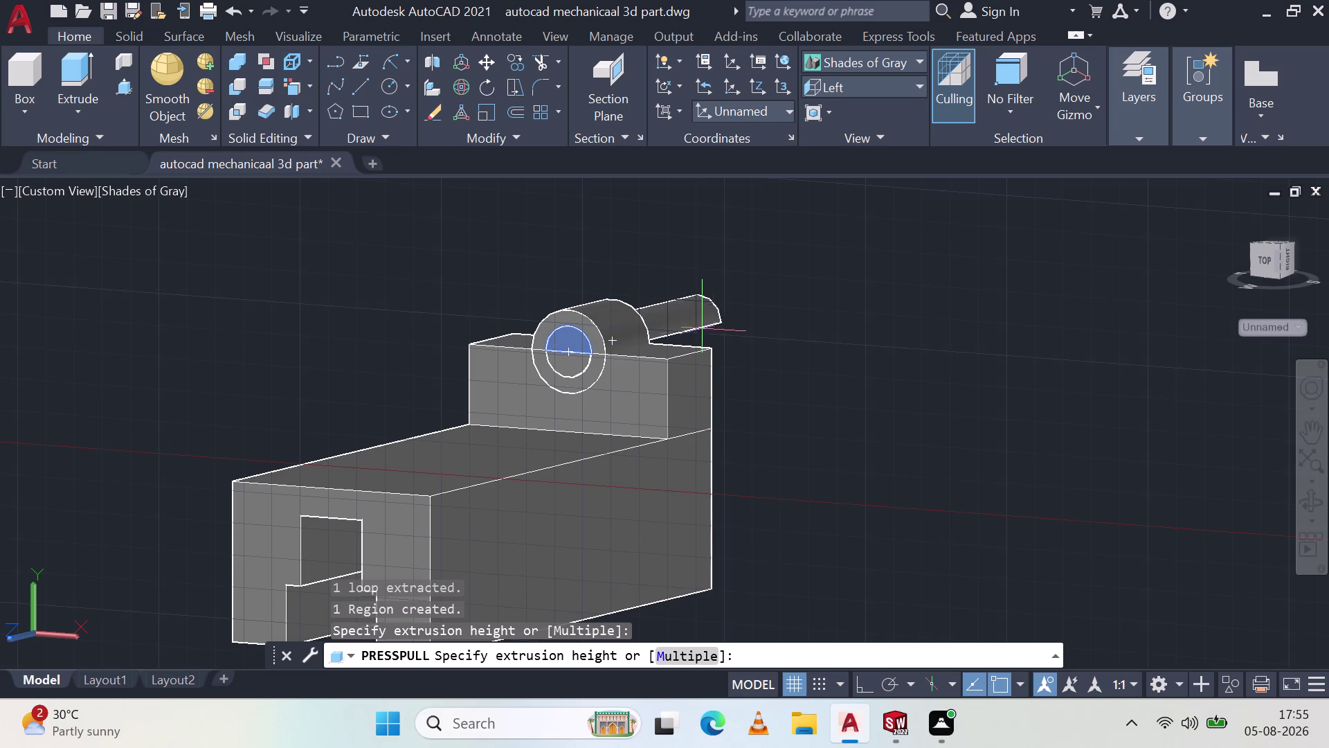
Finish the pending circle extrusion and exit press-pull.
drag(816, 304, 969, 272)
click(572, 361)
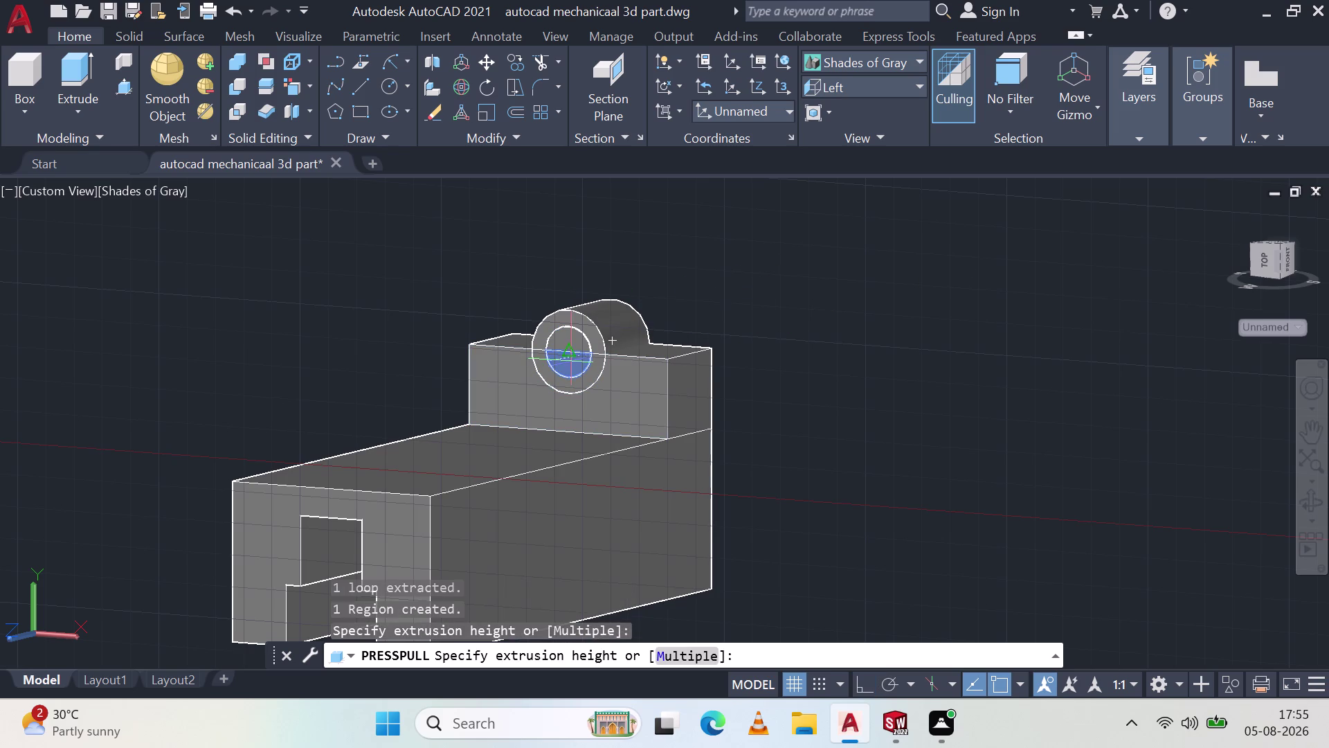
click(1051, 285)
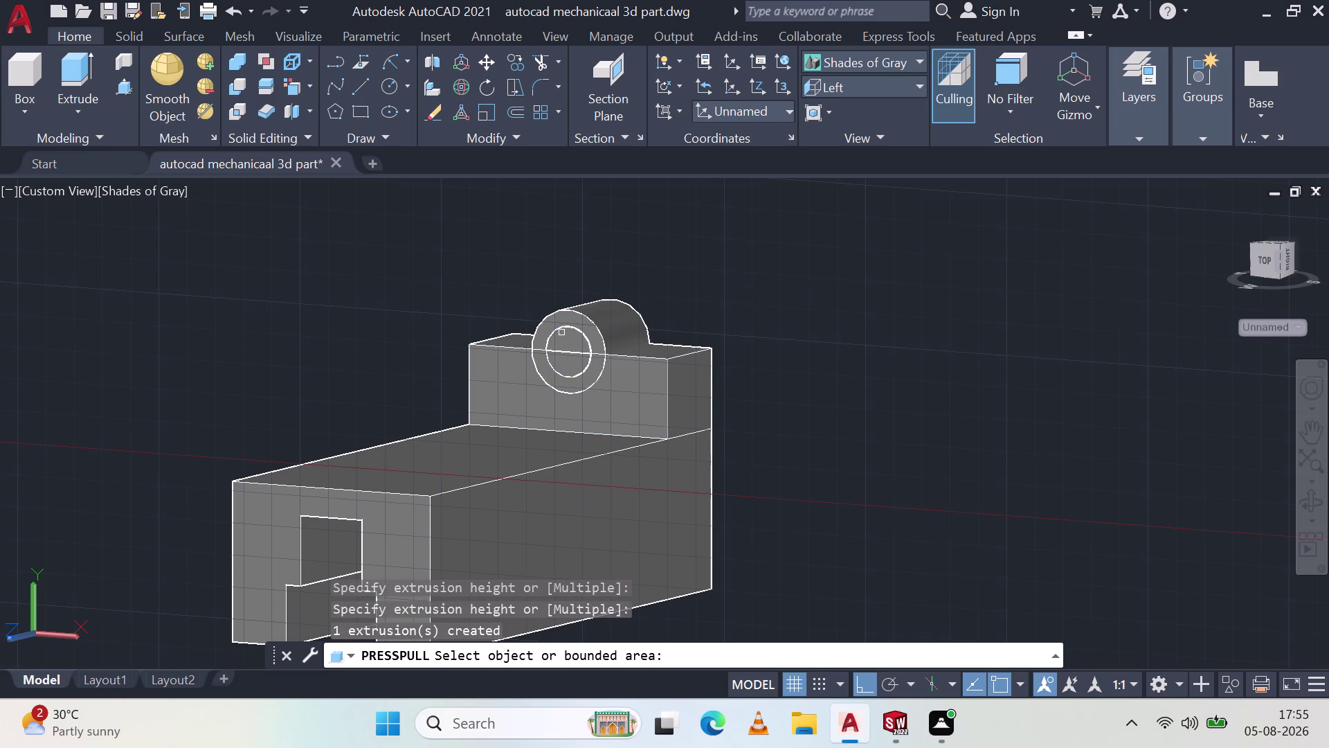
key(Escape)
key(Escape)
Press-pull the boss's inner circle outward into a long rod.
click(114, 91)
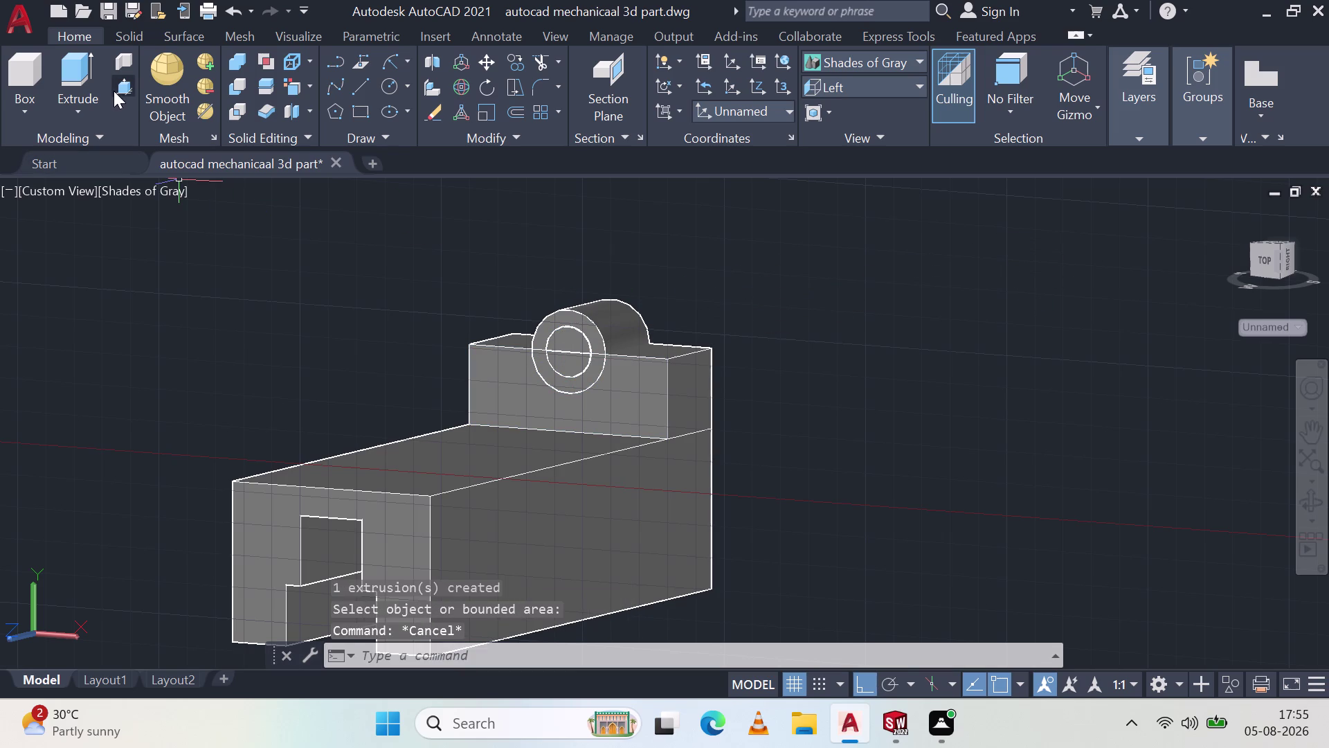
middle_drag(863, 338, 856, 347)
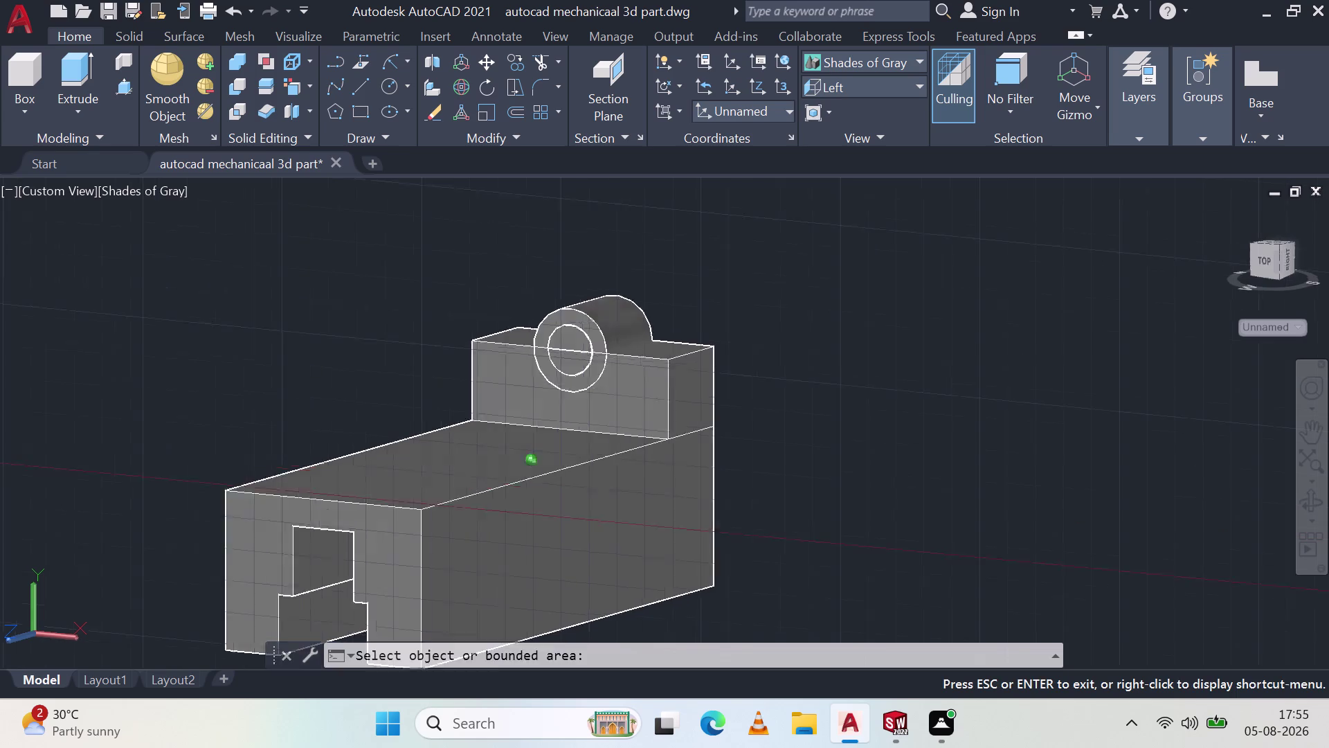
middle_drag(855, 347, 629, 322)
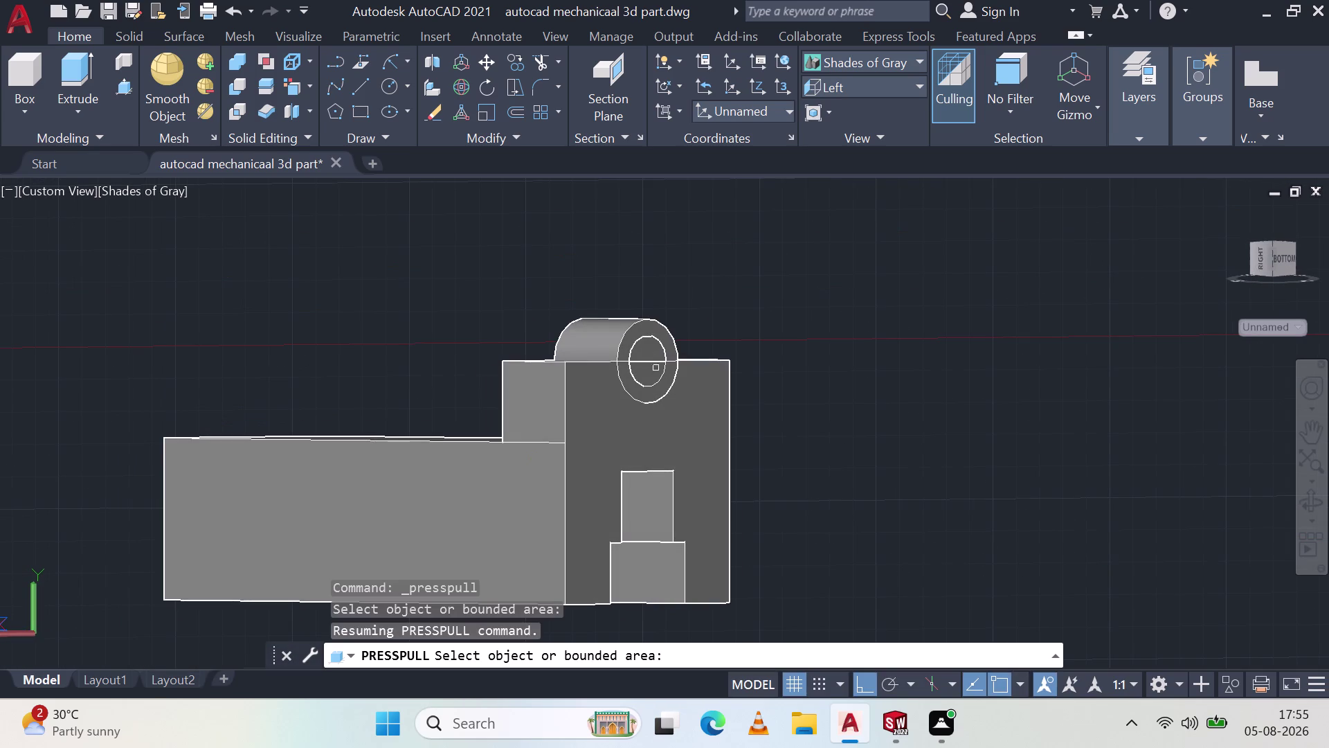
click(651, 355)
click(649, 378)
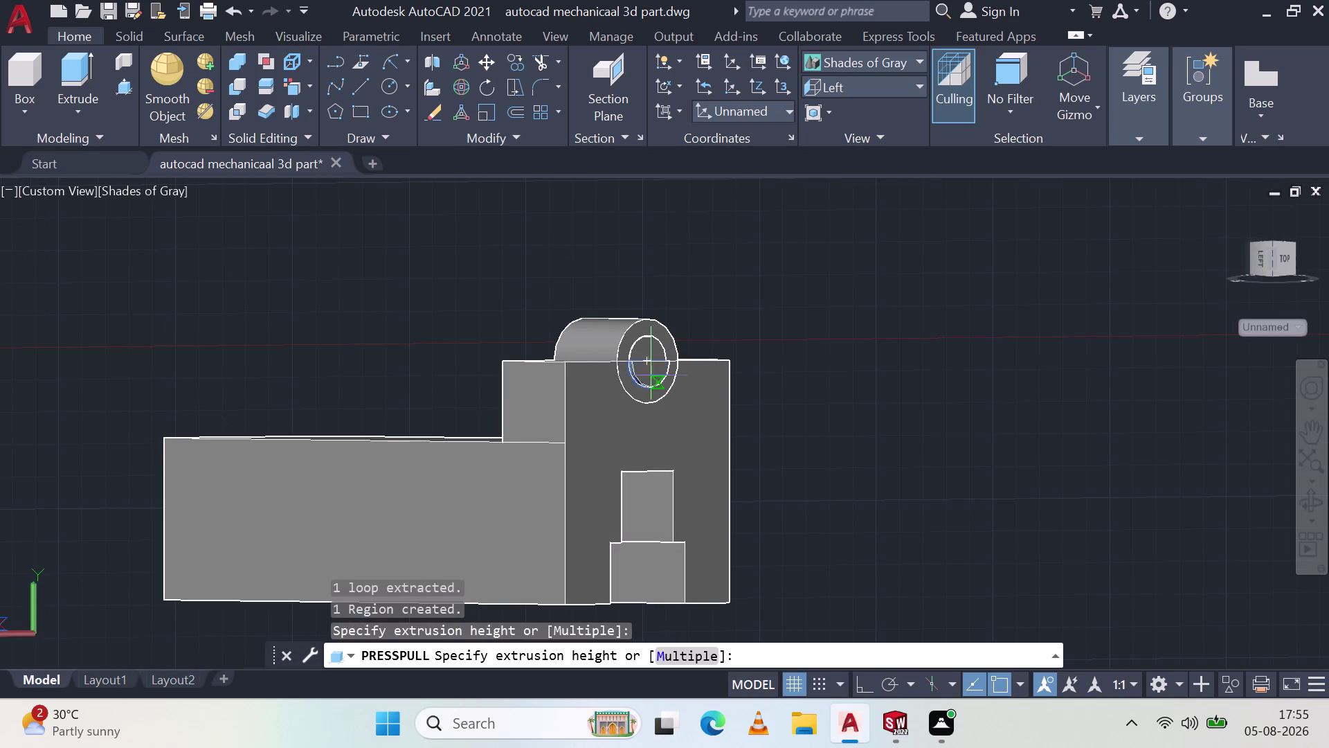
drag(953, 328, 1129, 291)
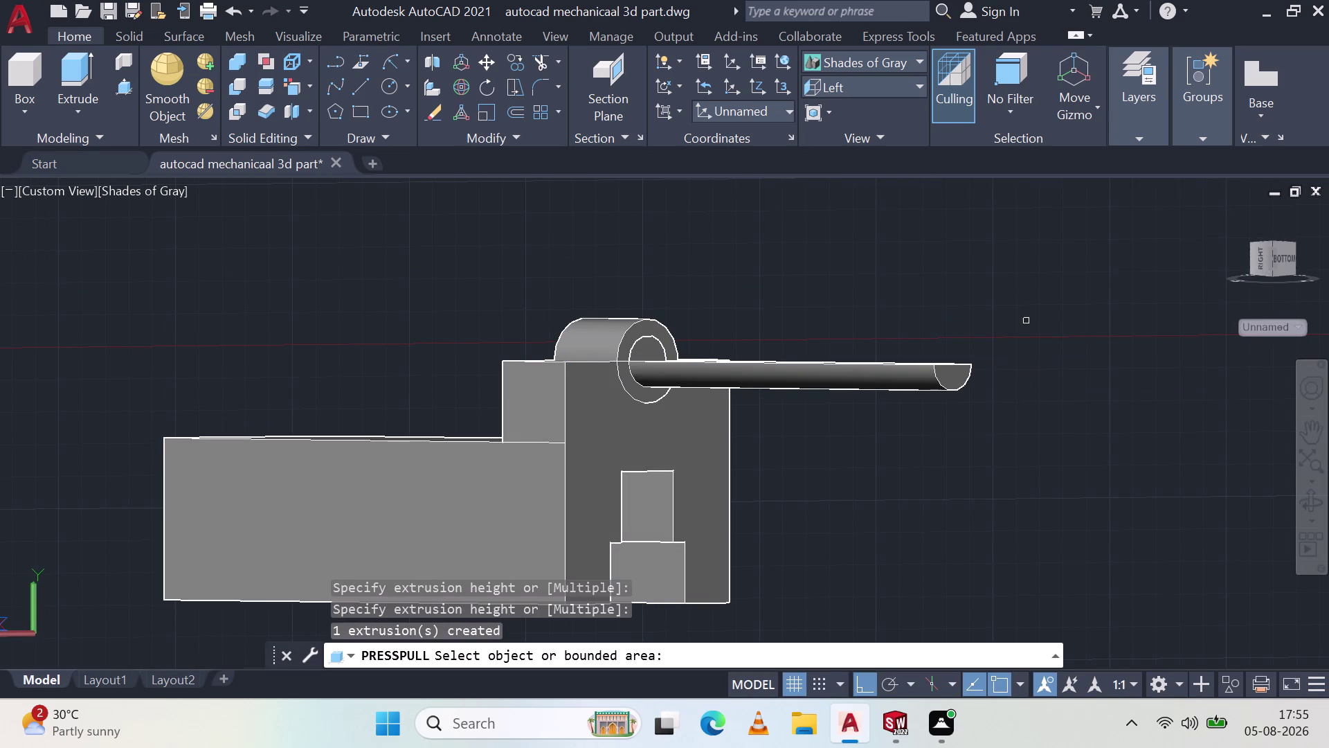
key(Escape)
Undo the rod and the earlier circle extrusion.
middle_drag(771, 290, 775, 291)
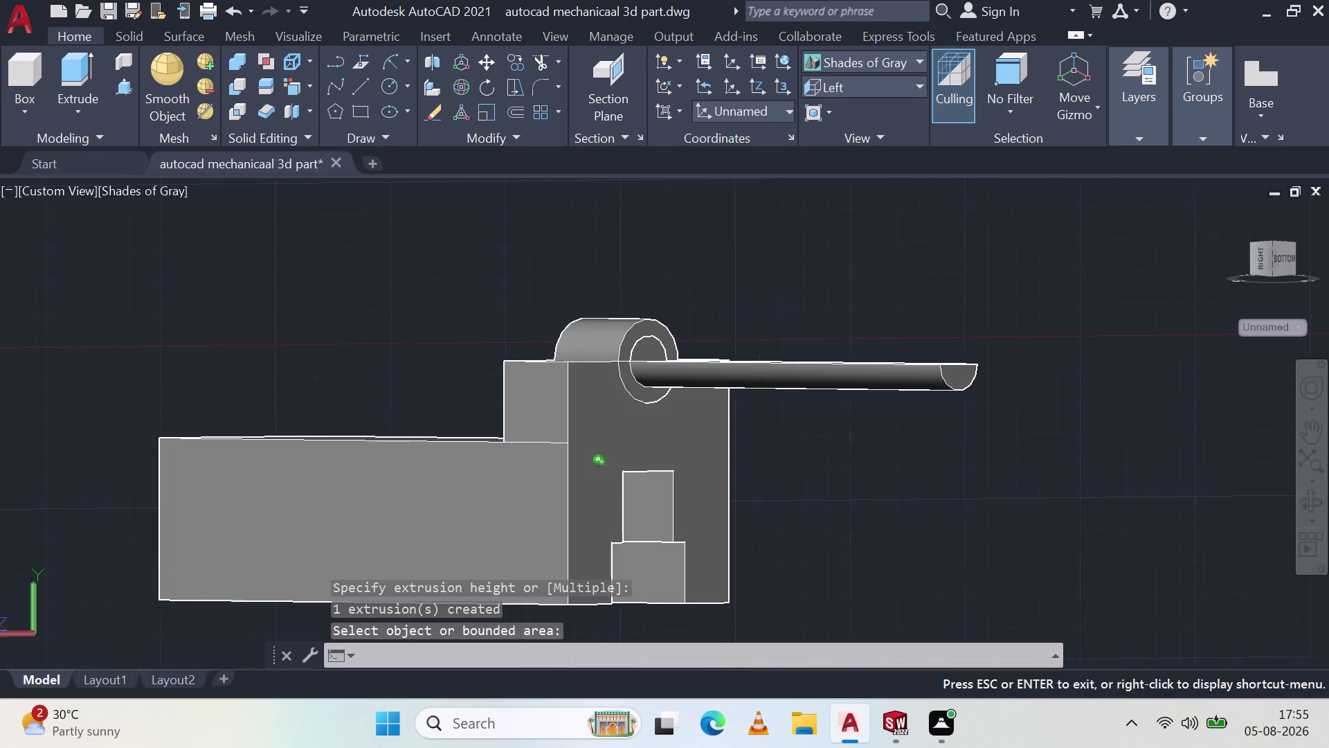
middle_drag(774, 290, 801, 321)
click(870, 419)
key(Escape)
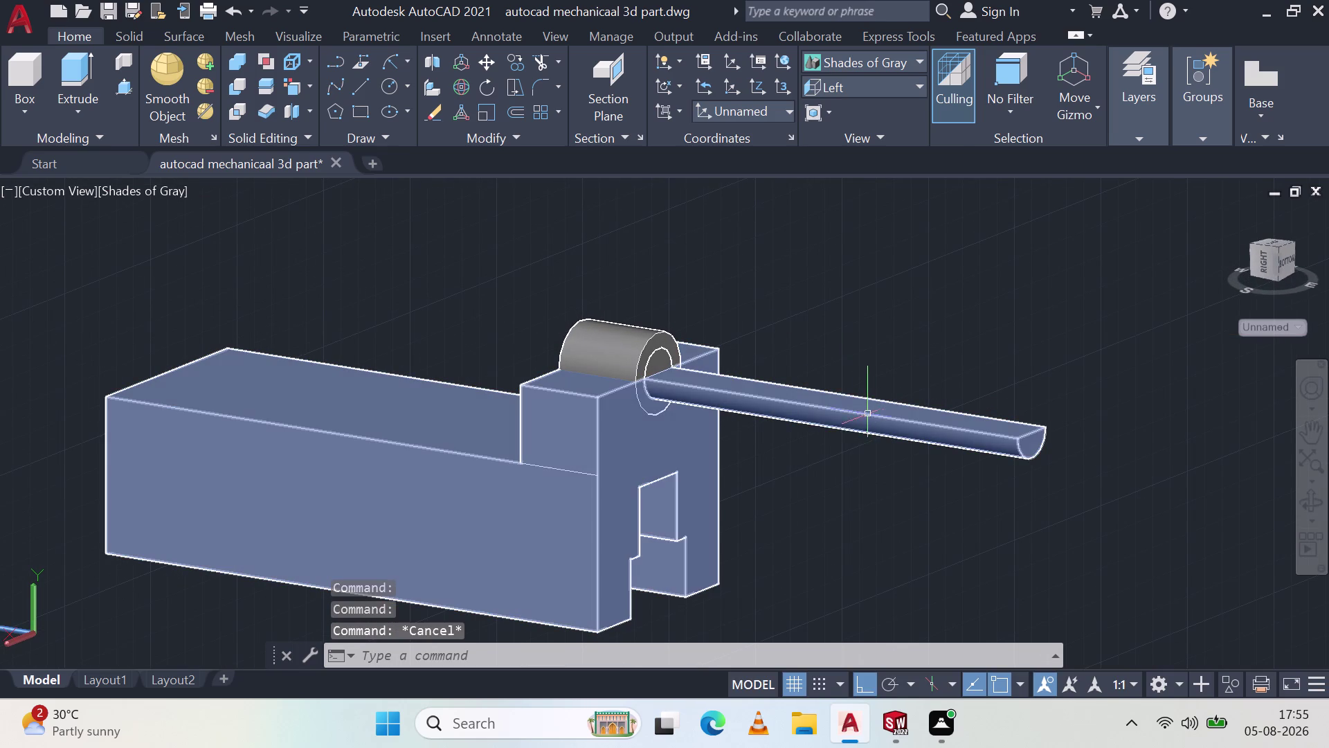
key(Escape)
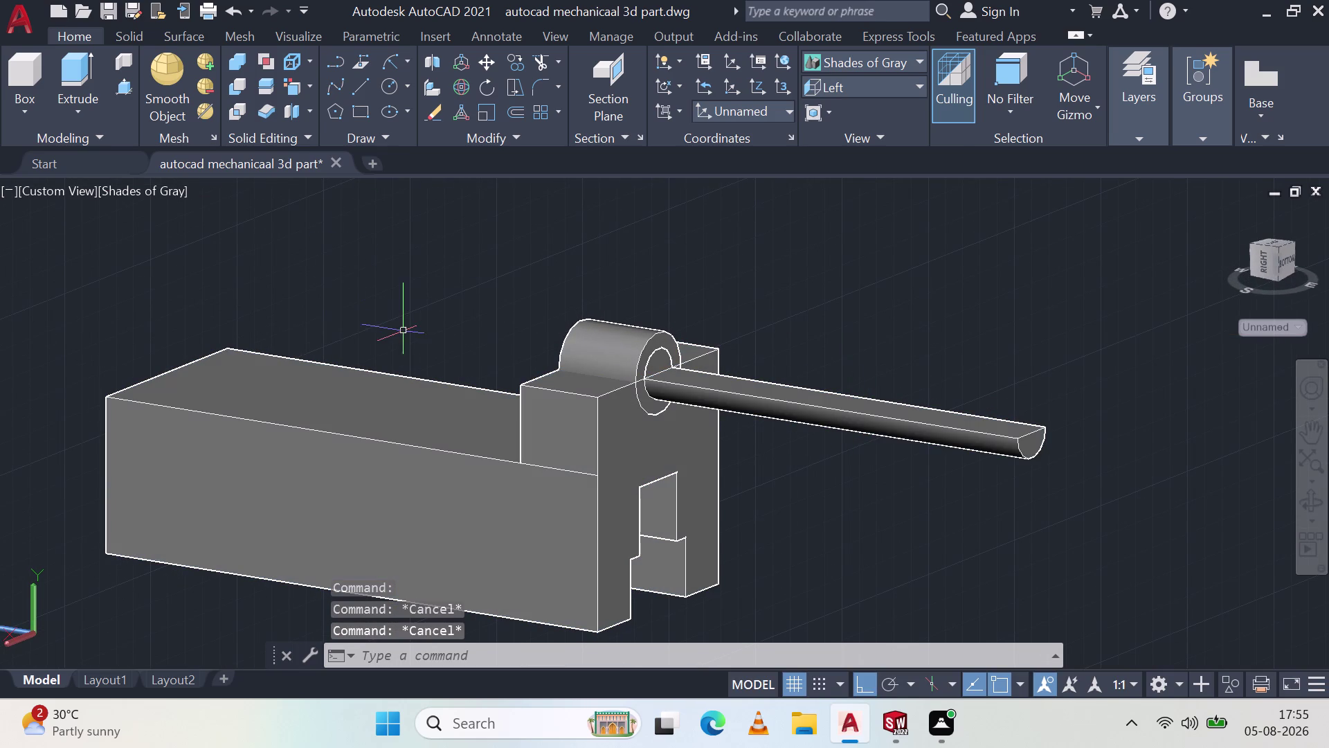
key(ctrl+z)
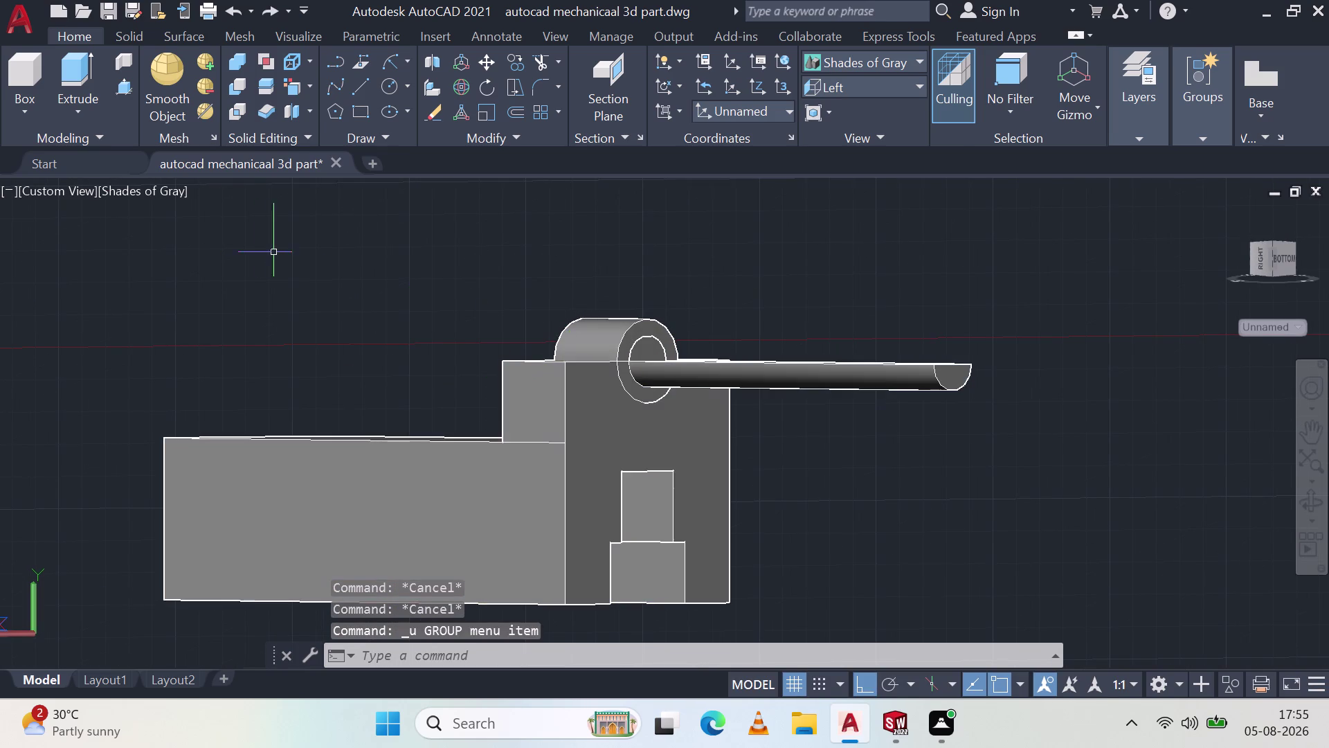
key(ctrl+z)
Press-pull the boss circle back along the boss, adjusting its depth.
click(121, 91)
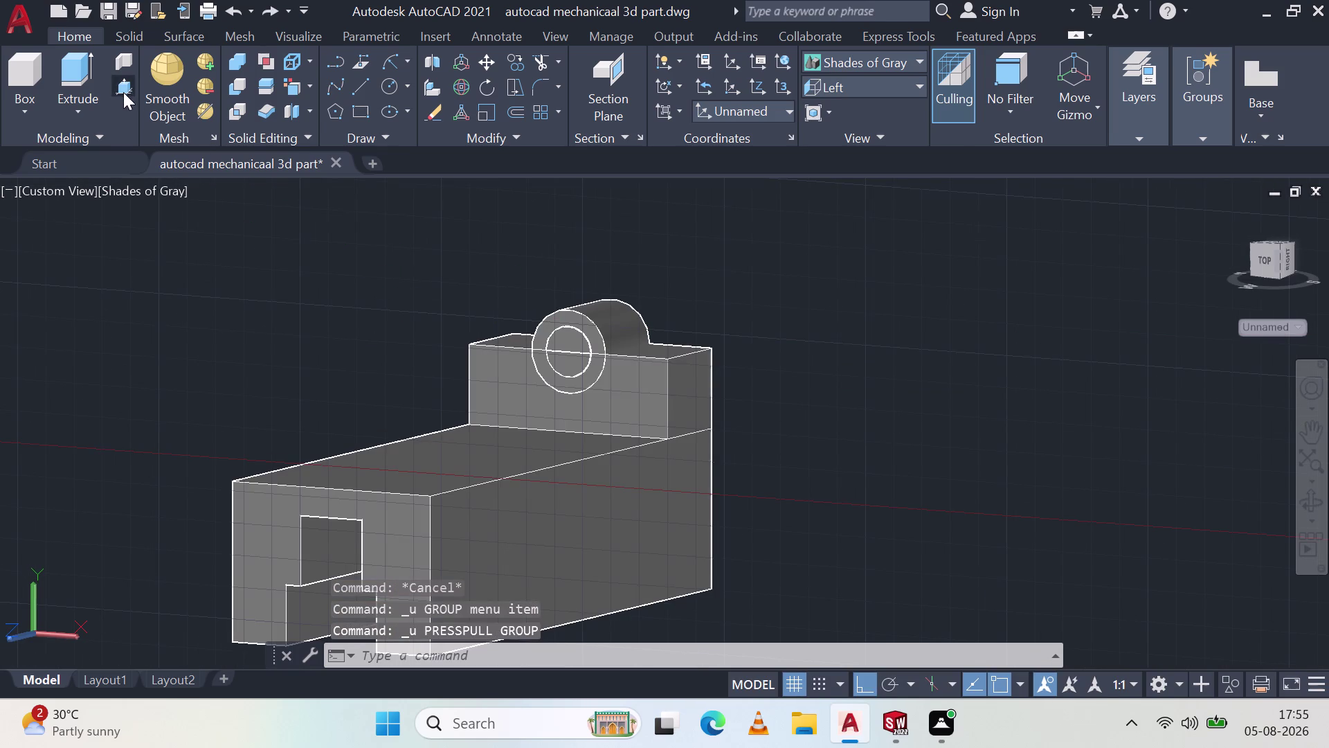
click(571, 368)
drag(884, 309, 885, 309)
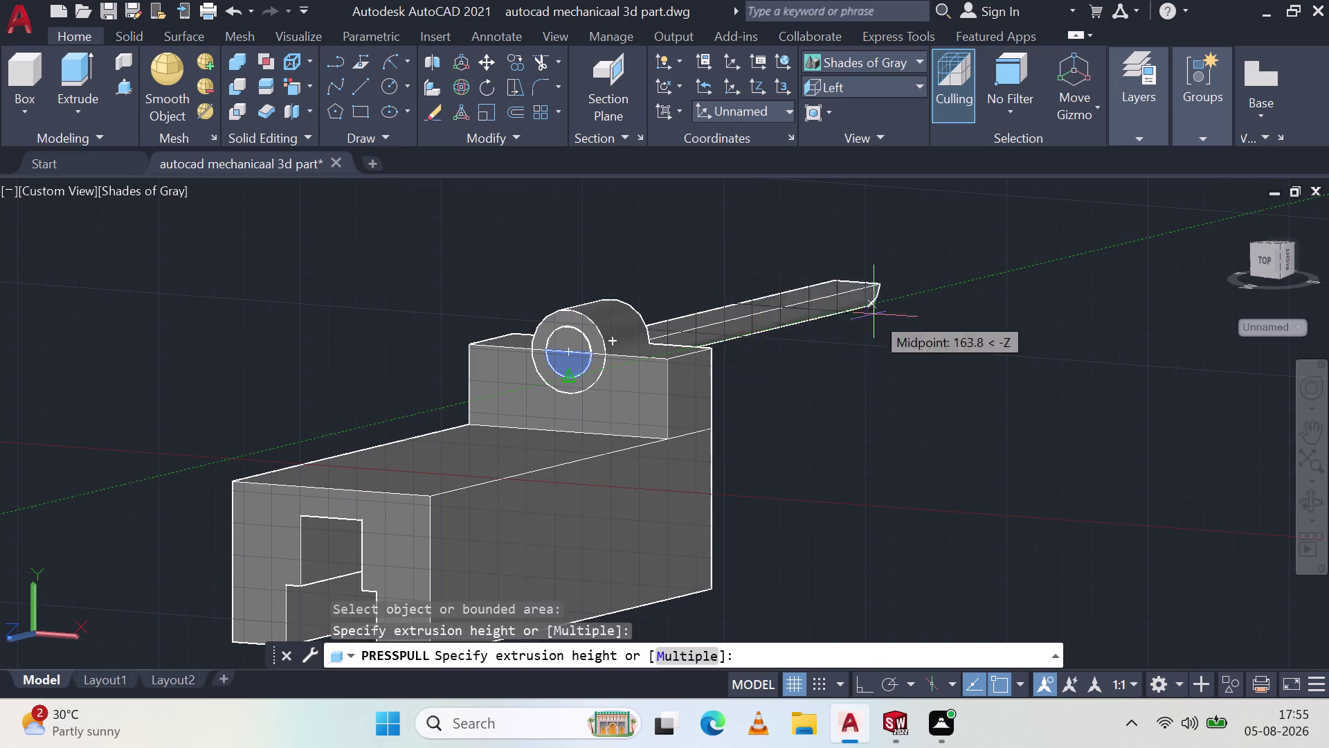
drag(884, 309, 968, 298)
click(573, 342)
drag(828, 313, 964, 296)
click(569, 342)
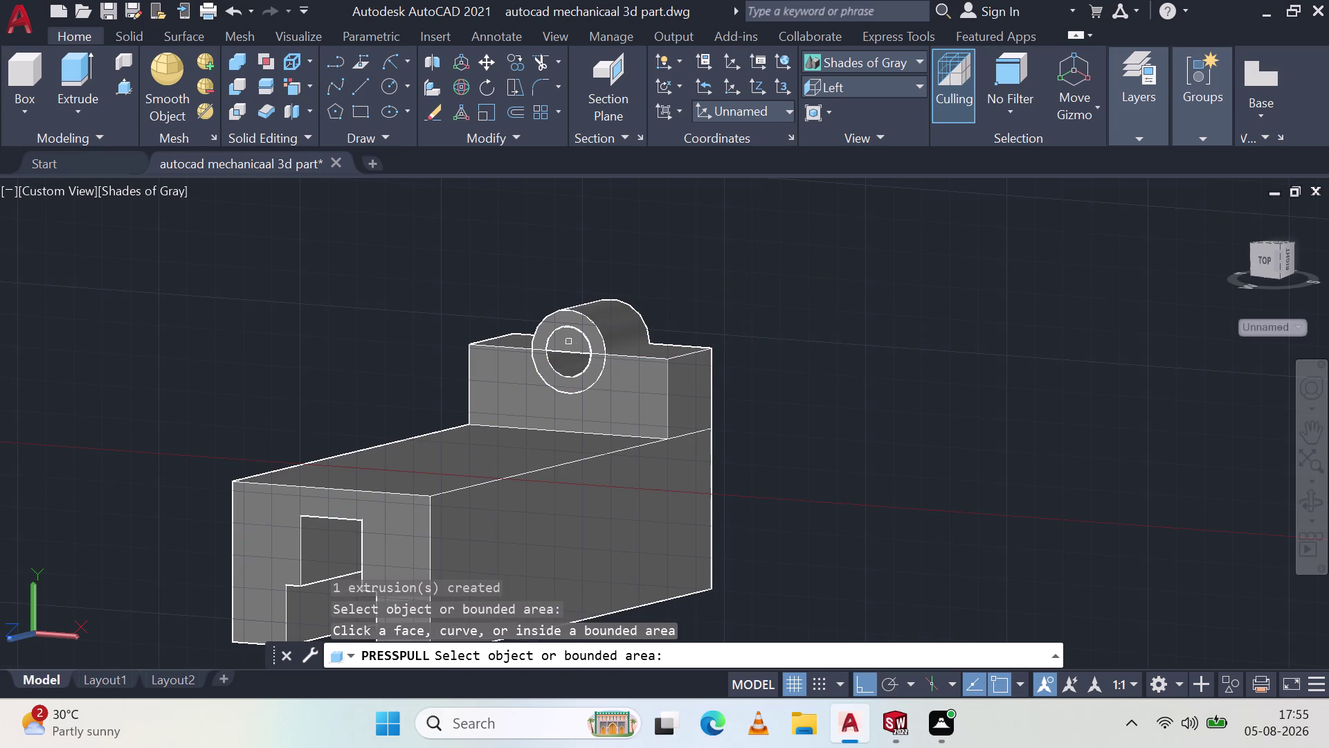
click(575, 348)
click(568, 353)
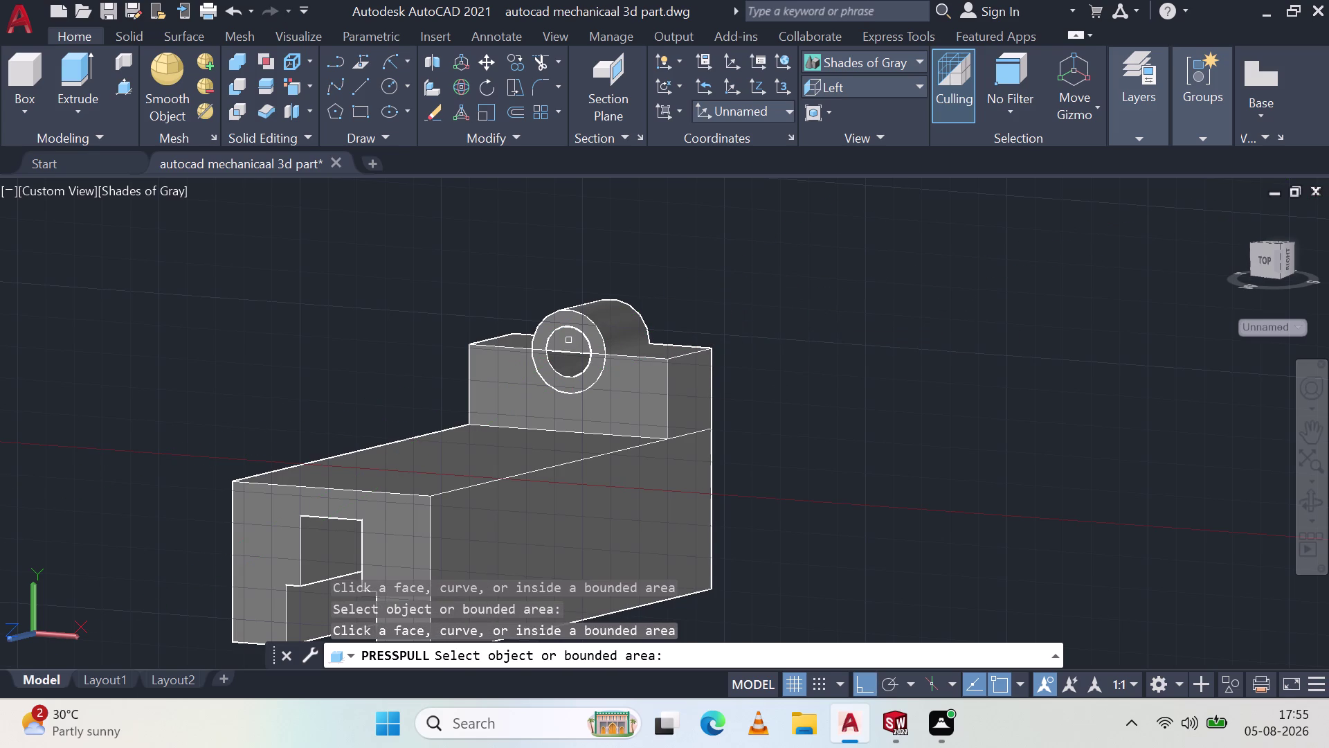
click(569, 335)
scroll(up, 3)
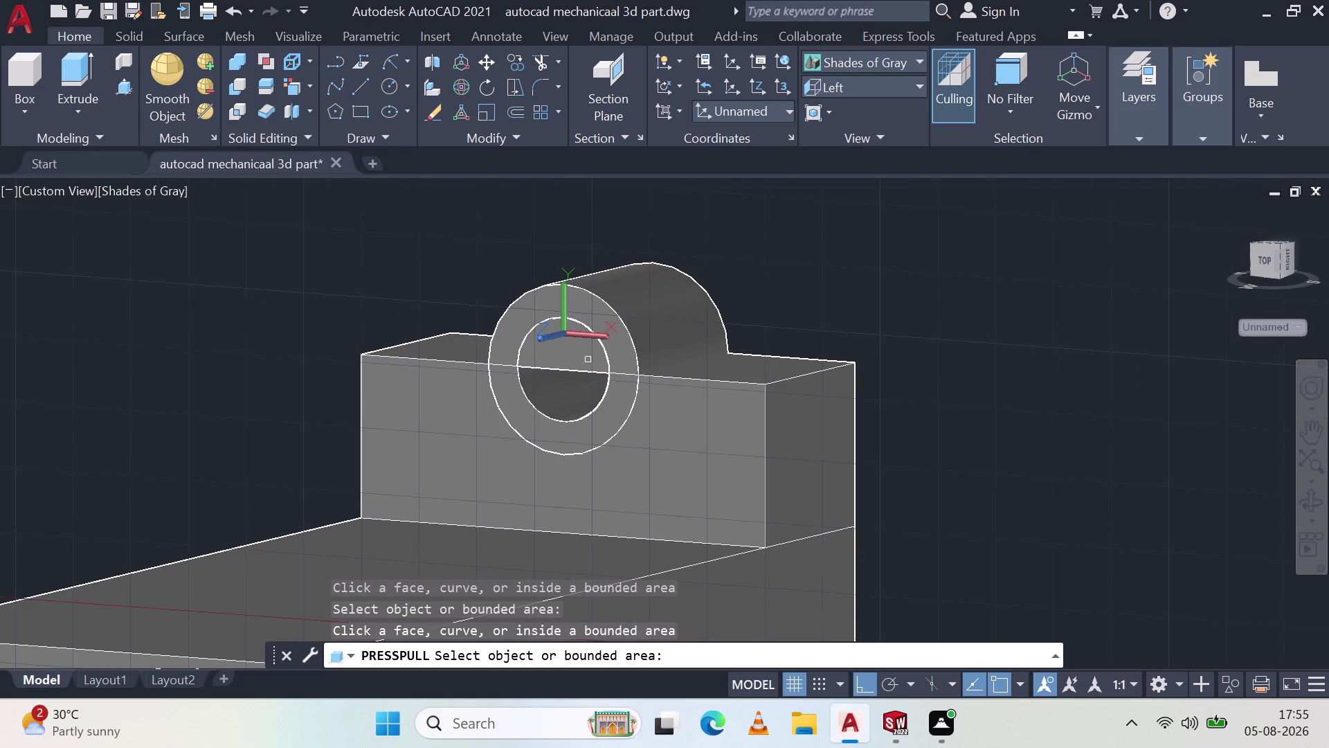
click(586, 366)
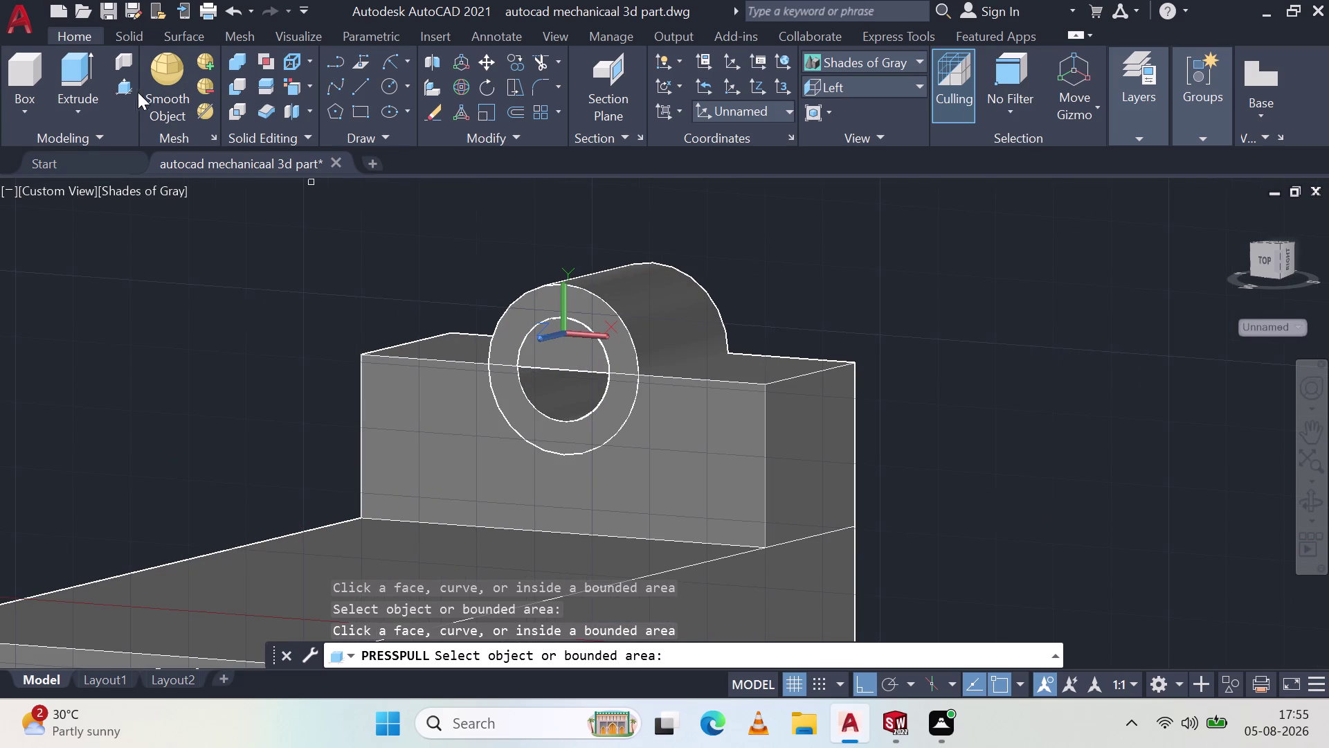
Push the inner circle into the boss to bore it.
click(130, 86)
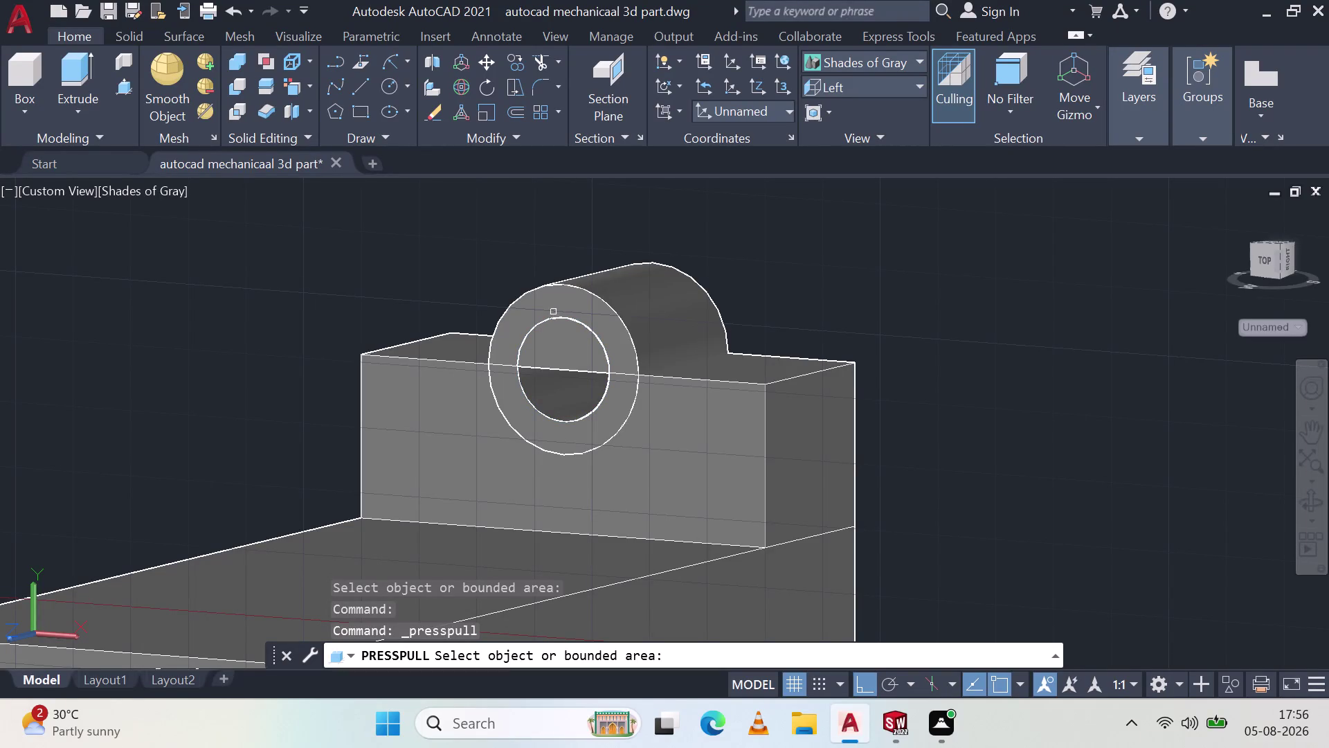
click(581, 336)
drag(894, 297, 1017, 281)
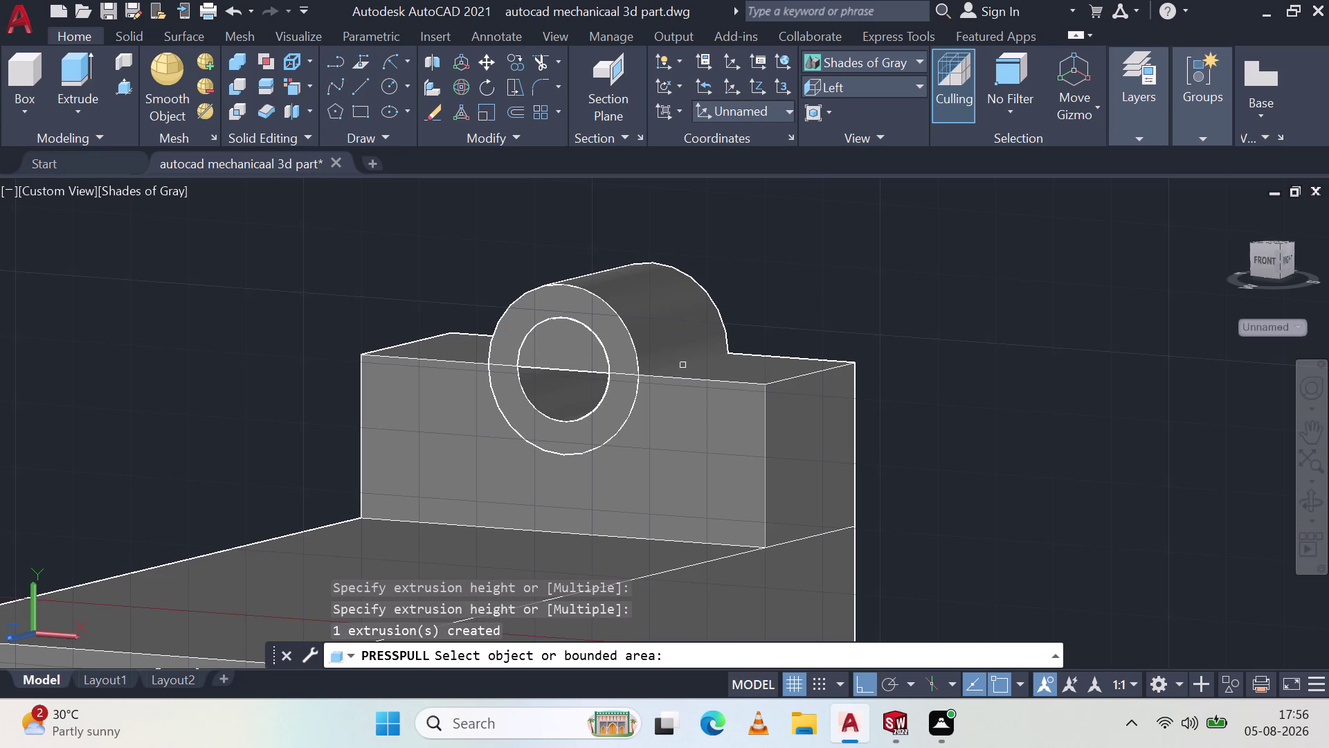
middle_drag(545, 367, 744, 353)
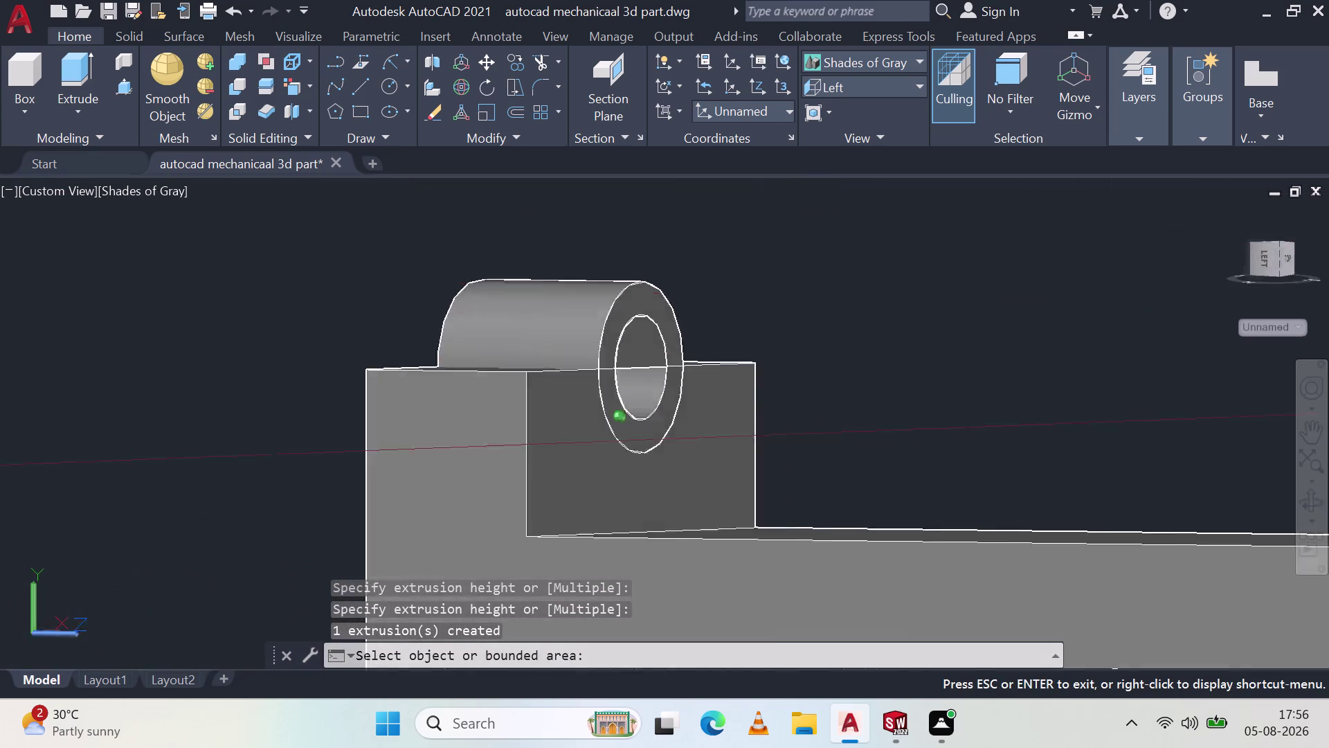
middle_drag(744, 353, 908, 391)
scroll(up, 3)
Orbit around the boss to inspect the bore, then end press-pull.
middle_click(553, 442)
middle_drag(554, 441, 572, 412)
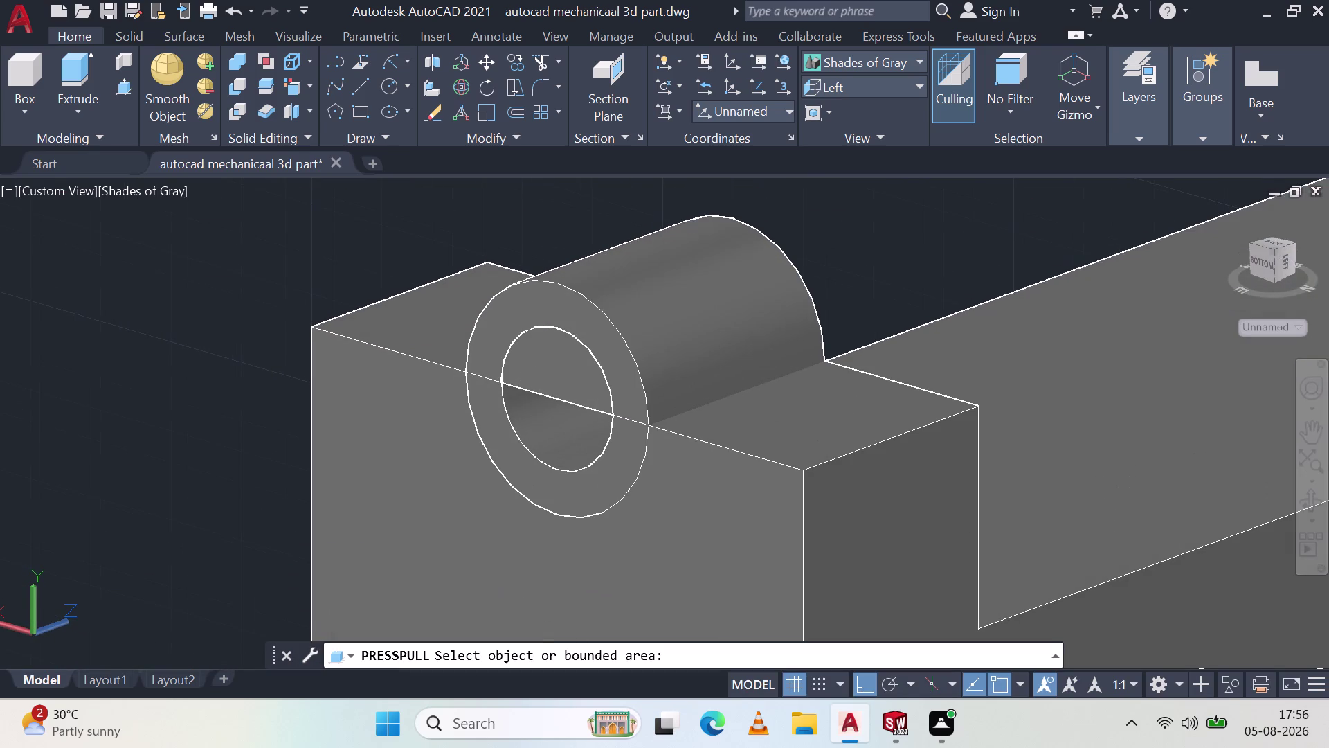
middle_drag(572, 412, 591, 369)
middle_click(590, 369)
middle_click(590, 369)
key(Escape)
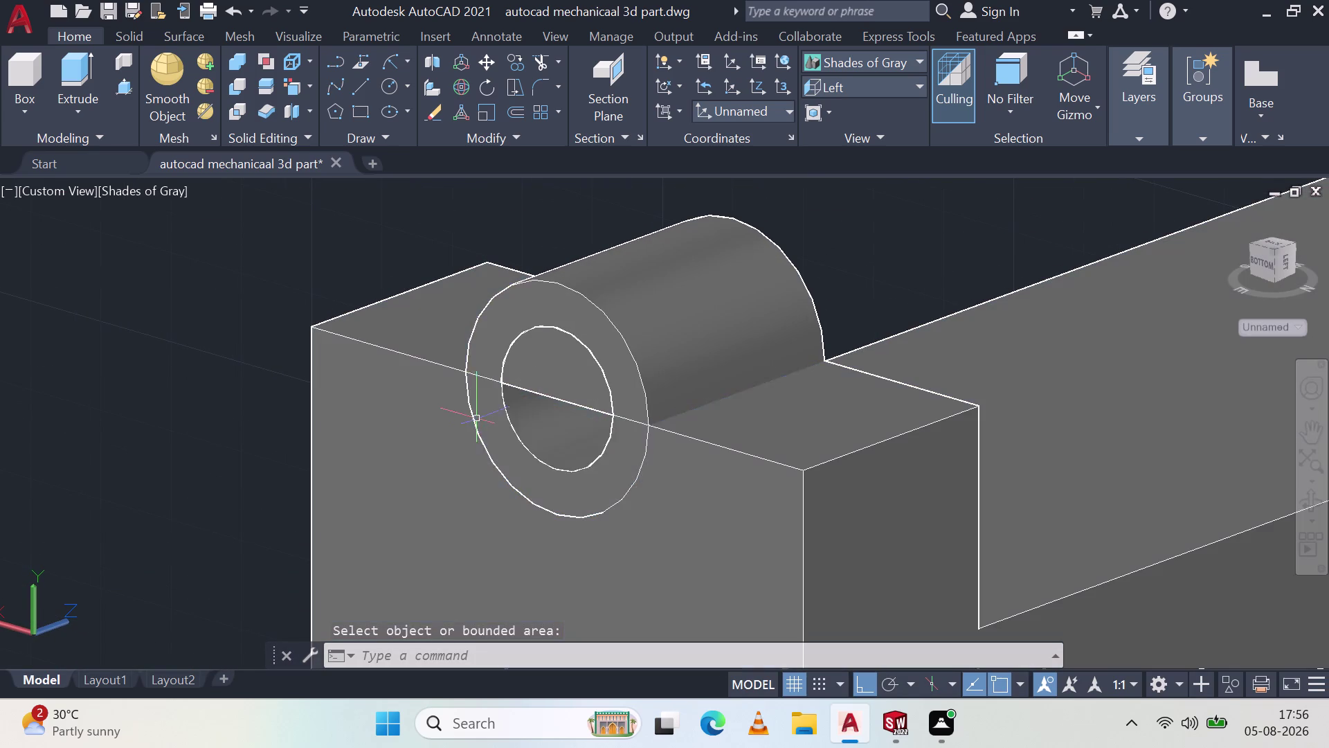
key(Escape)
scroll(down, 3)
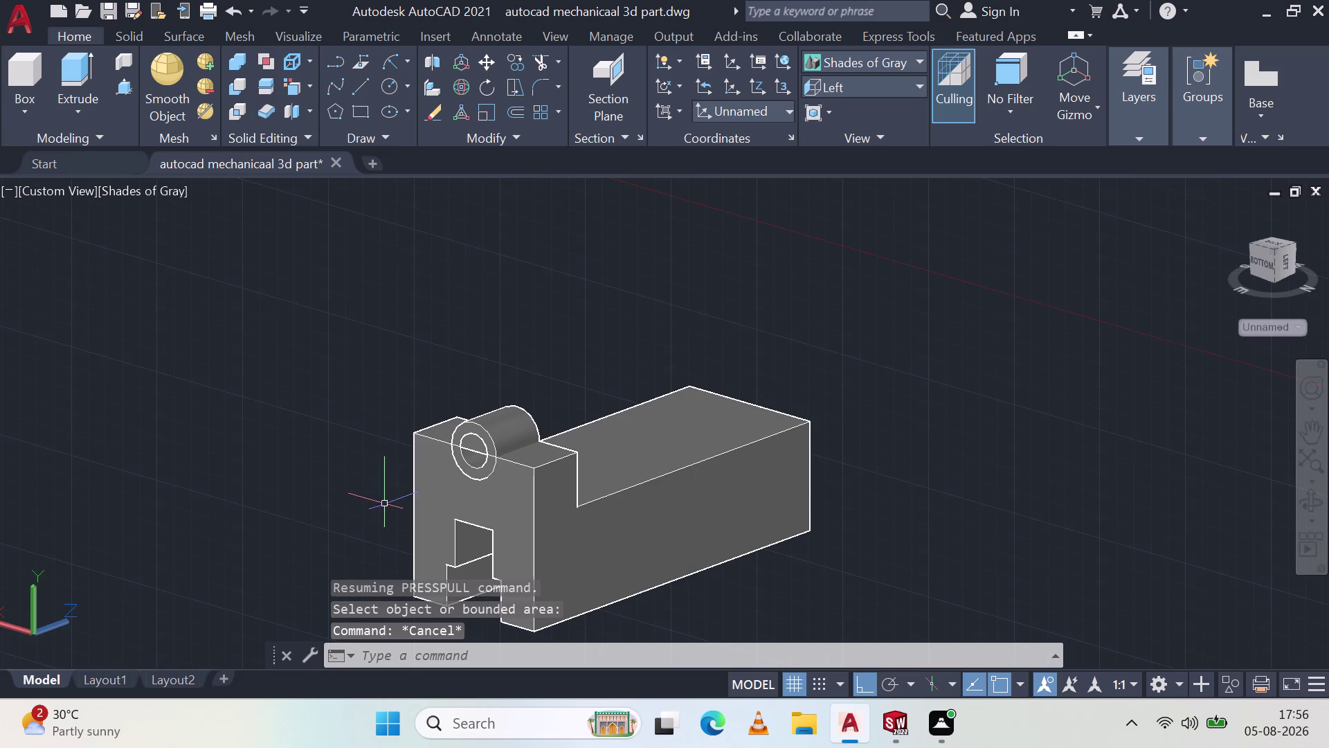
From the boss end, press-pull the hole circle through the boss.
middle_drag(378, 482, 454, 448)
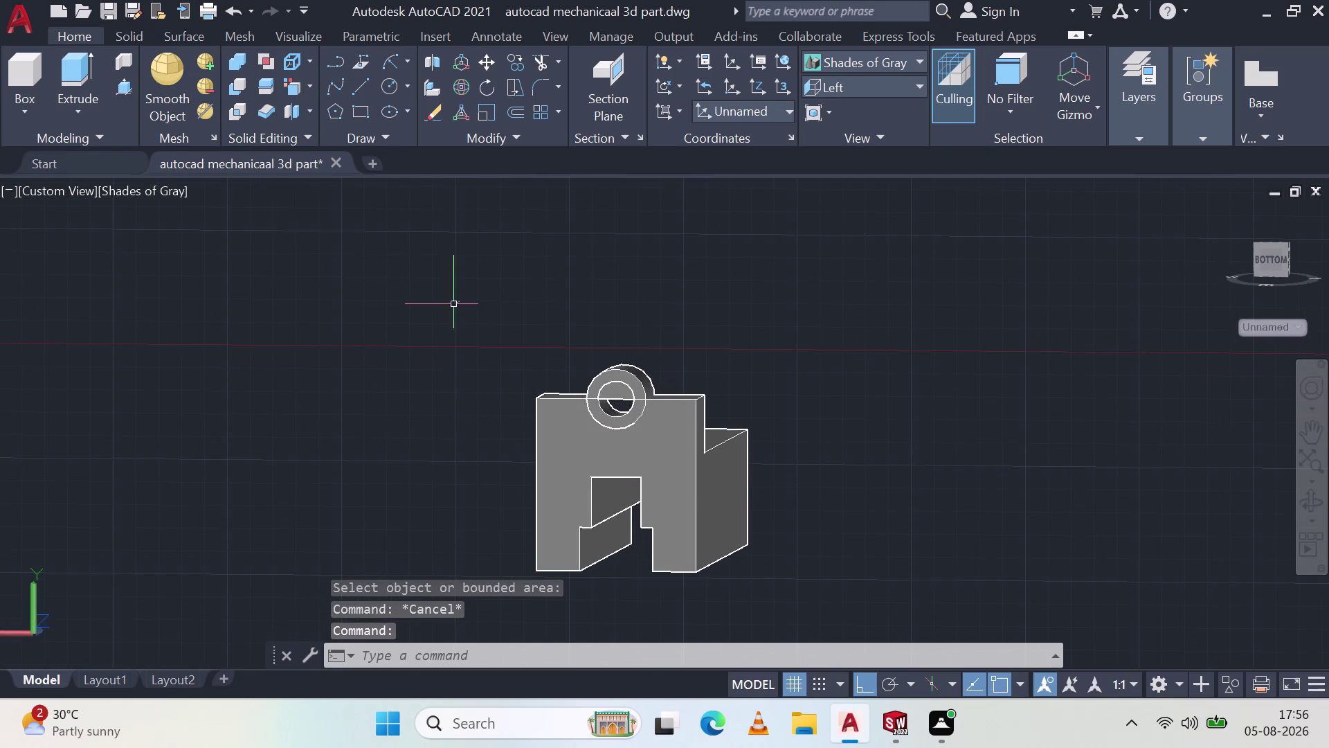
click(130, 81)
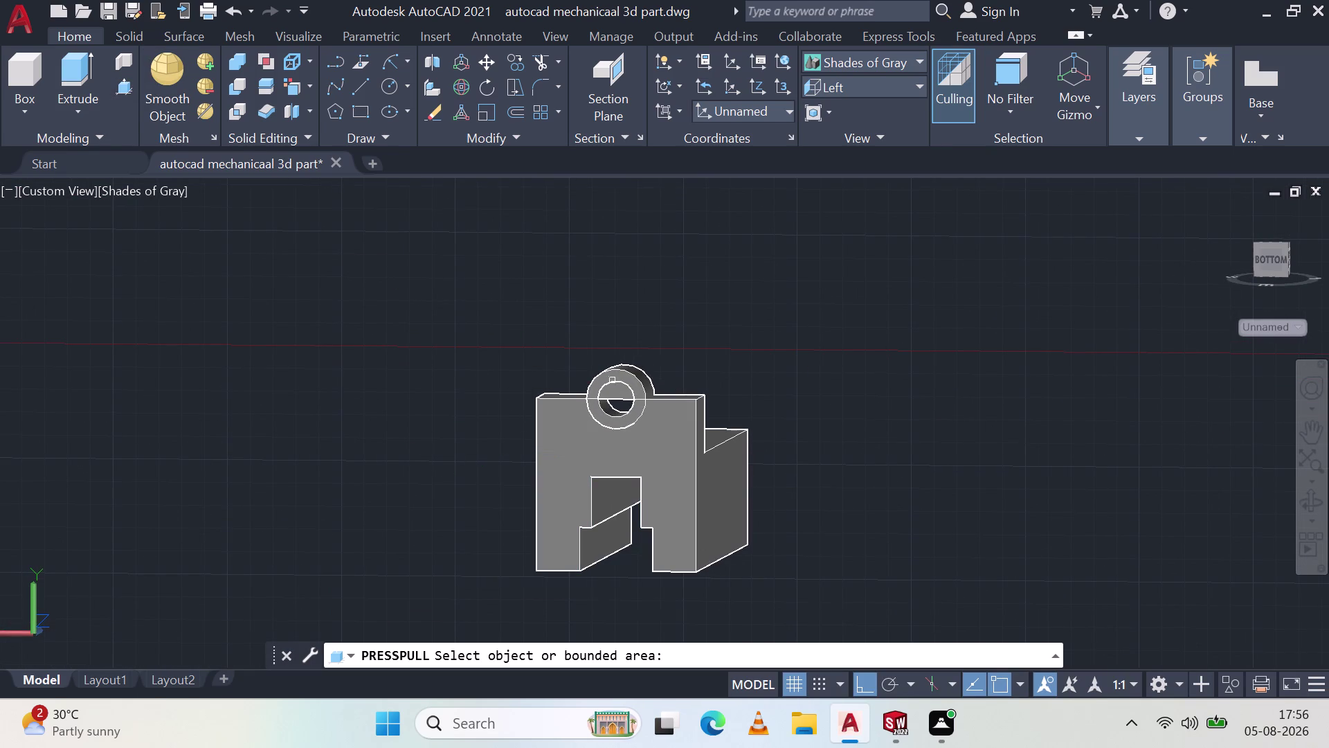
scroll(up, 3)
click(613, 372)
drag(976, 309, 988, 307)
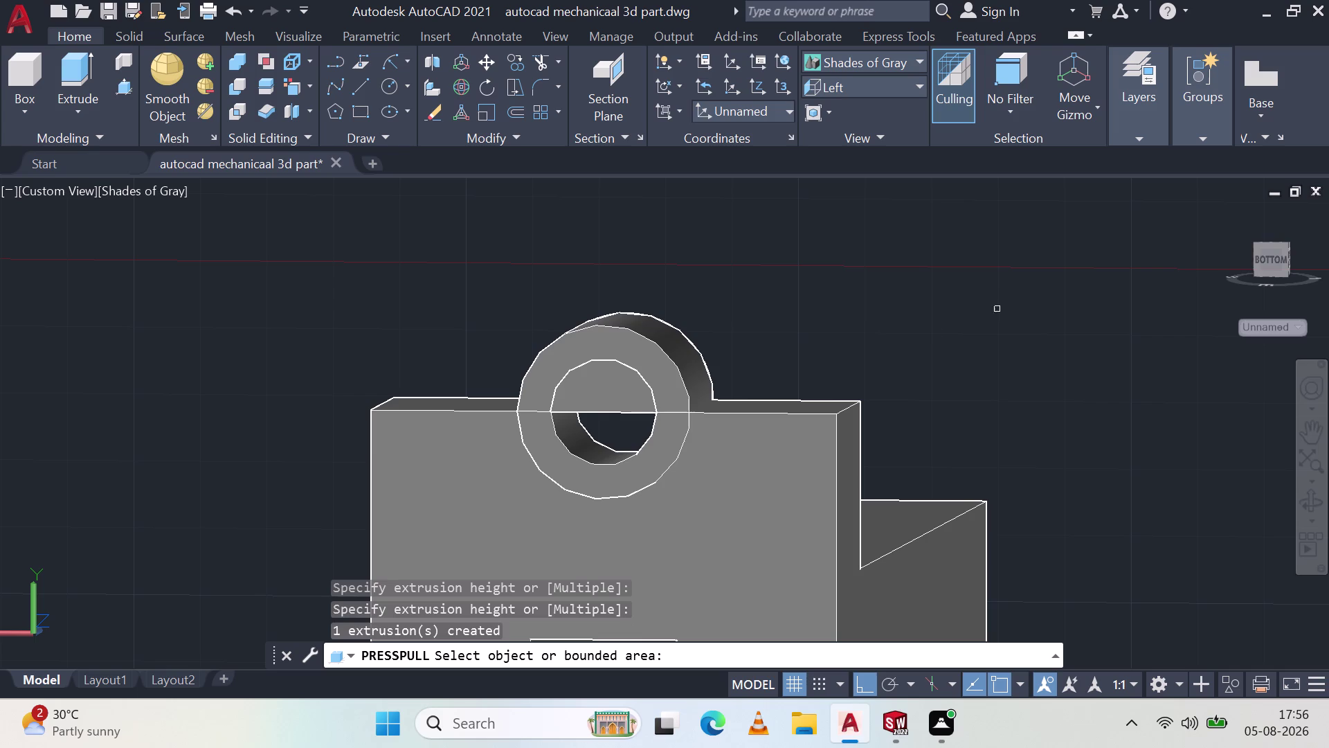
Pull the circle out into a rod, then delete that stray rod.
click(602, 393)
drag(146, 483, 129, 484)
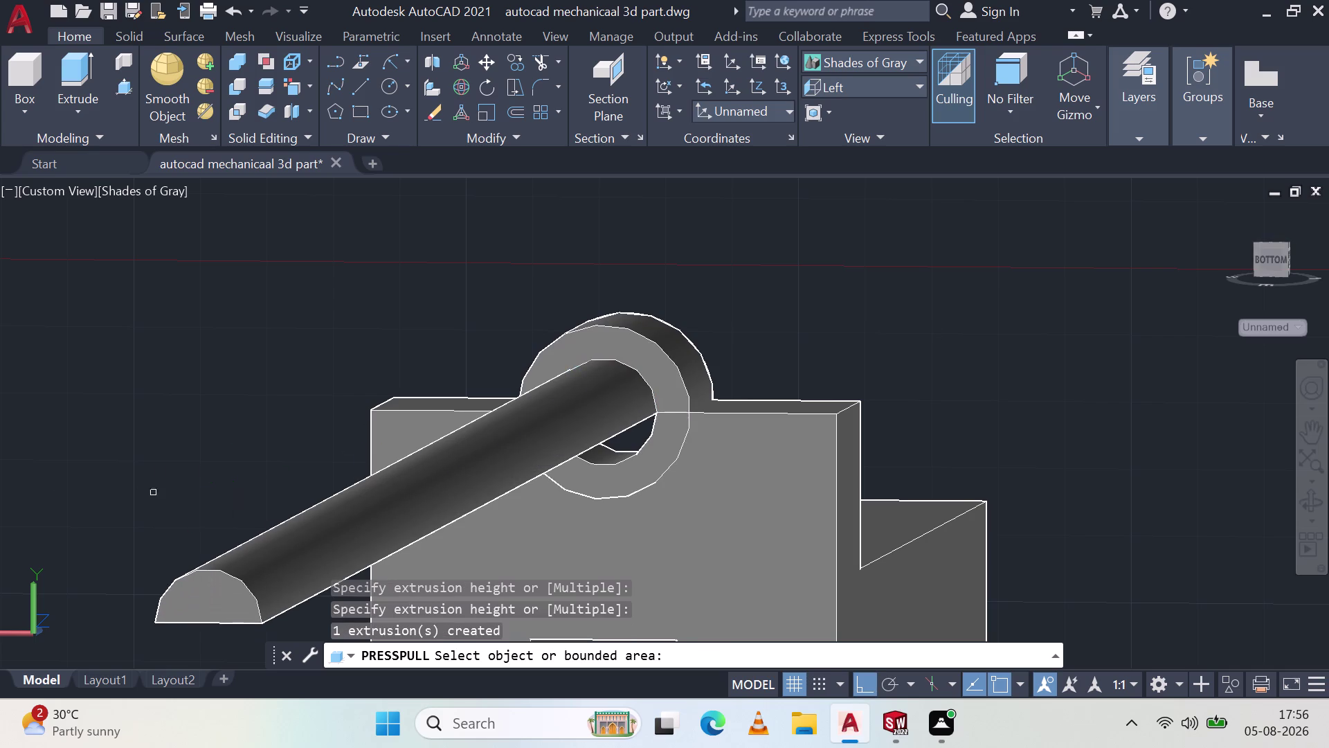
key(Escape)
click(238, 600)
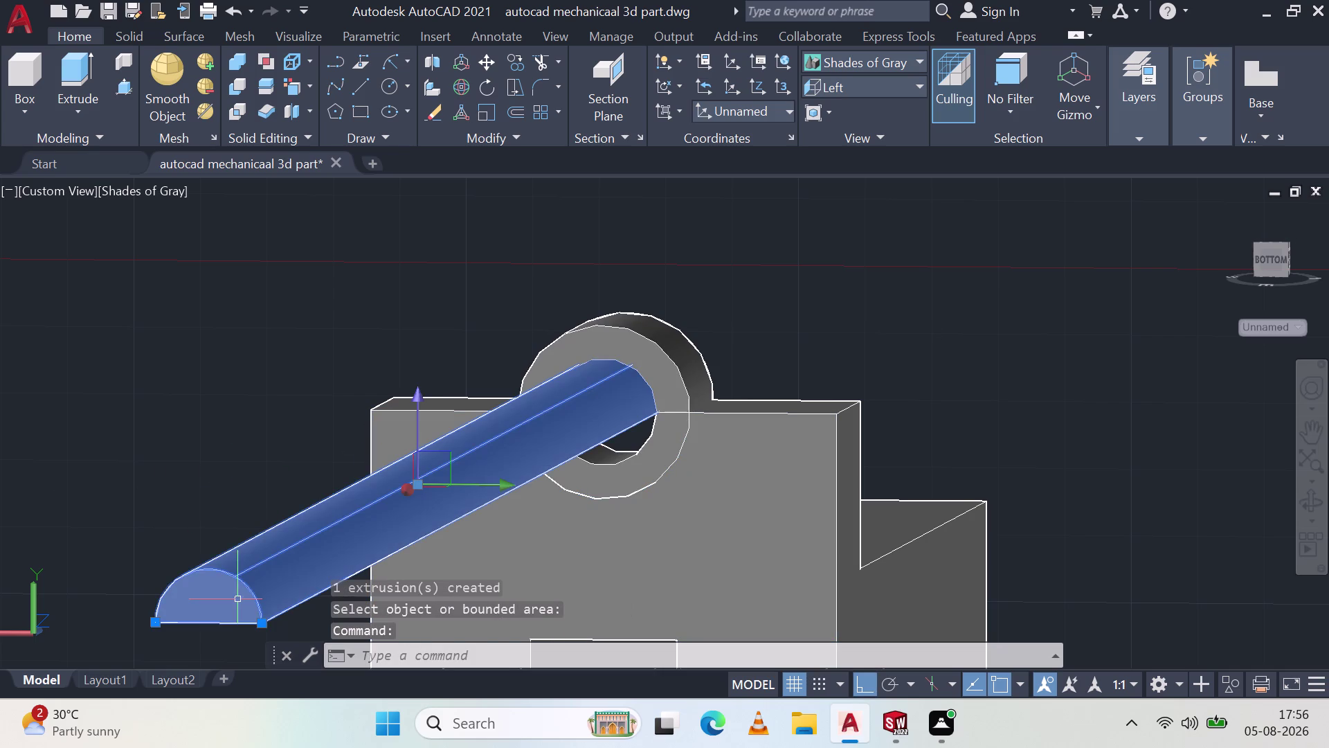
key(Delete)
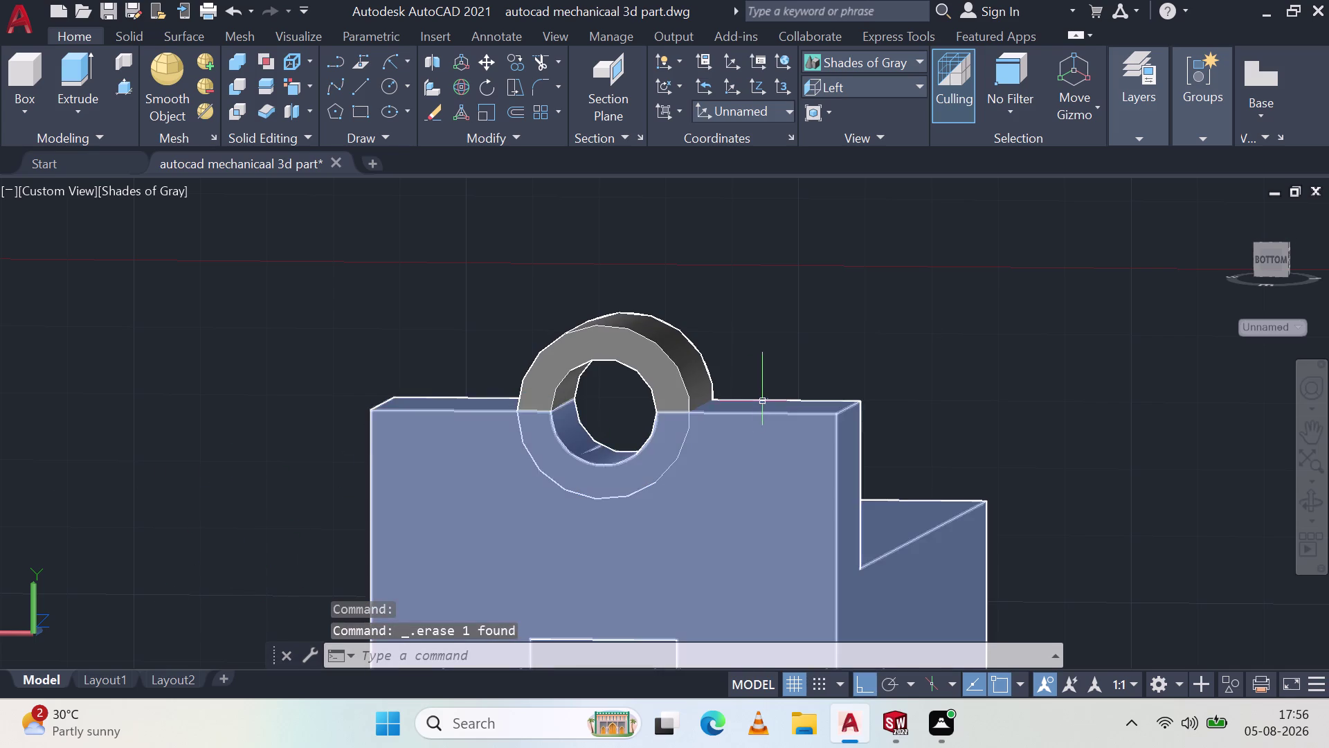
middle_drag(825, 375, 434, 373)
scroll(down, 3)
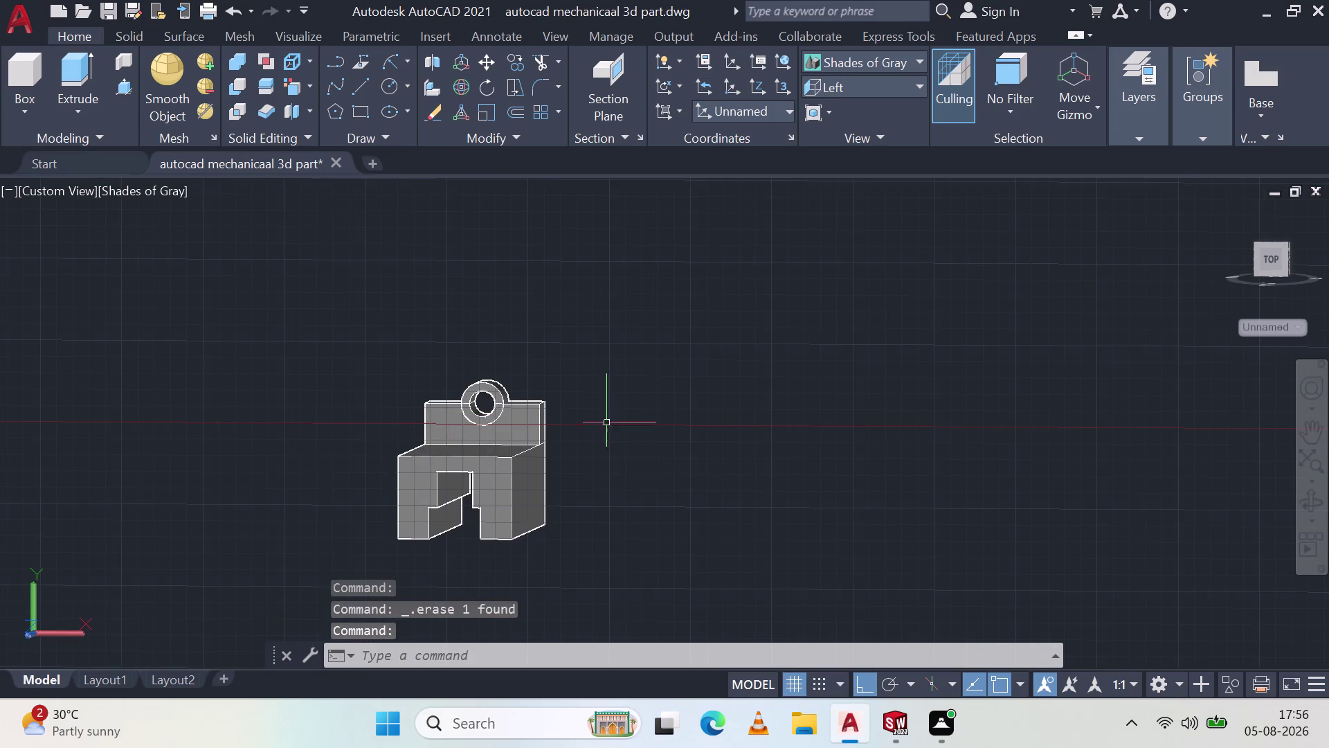
middle_drag(797, 420, 666, 480)
middle_drag(411, 454, 779, 425)
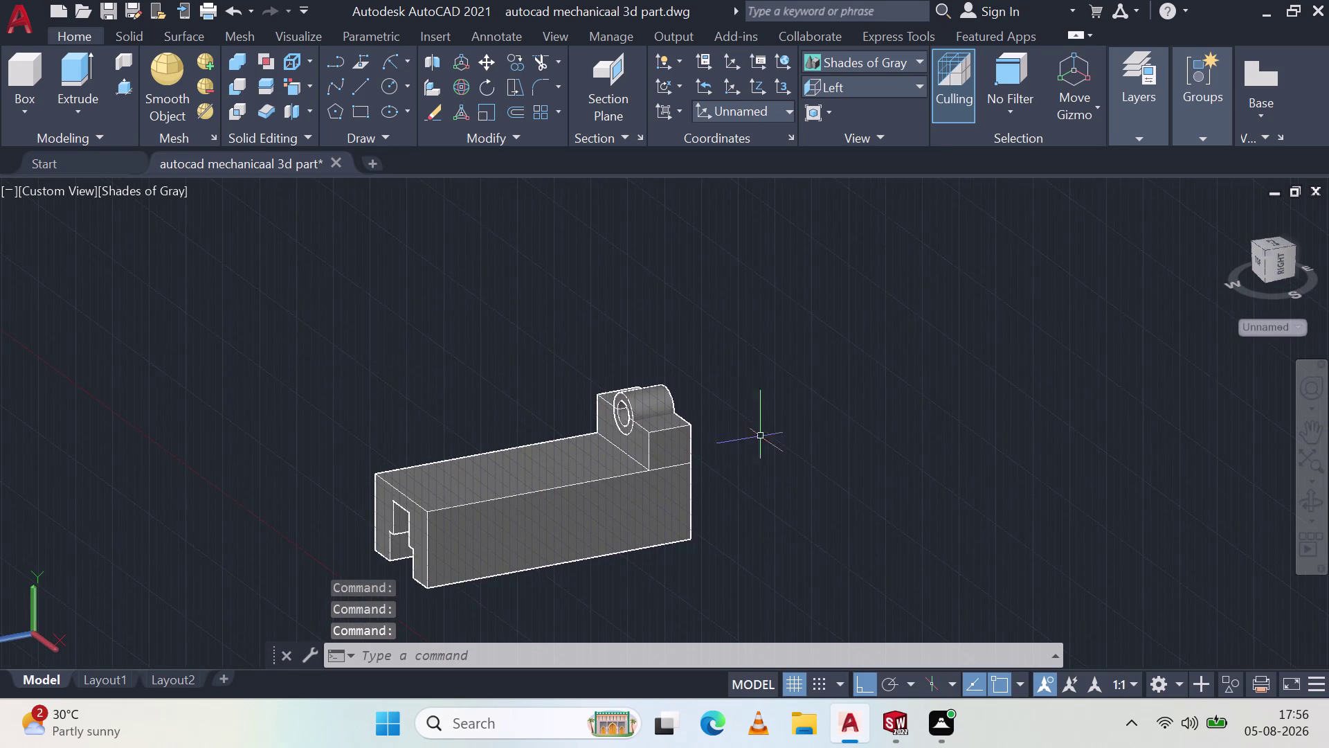
scroll(up, 3)
key(Escape)
middle_drag(670, 485, 524, 460)
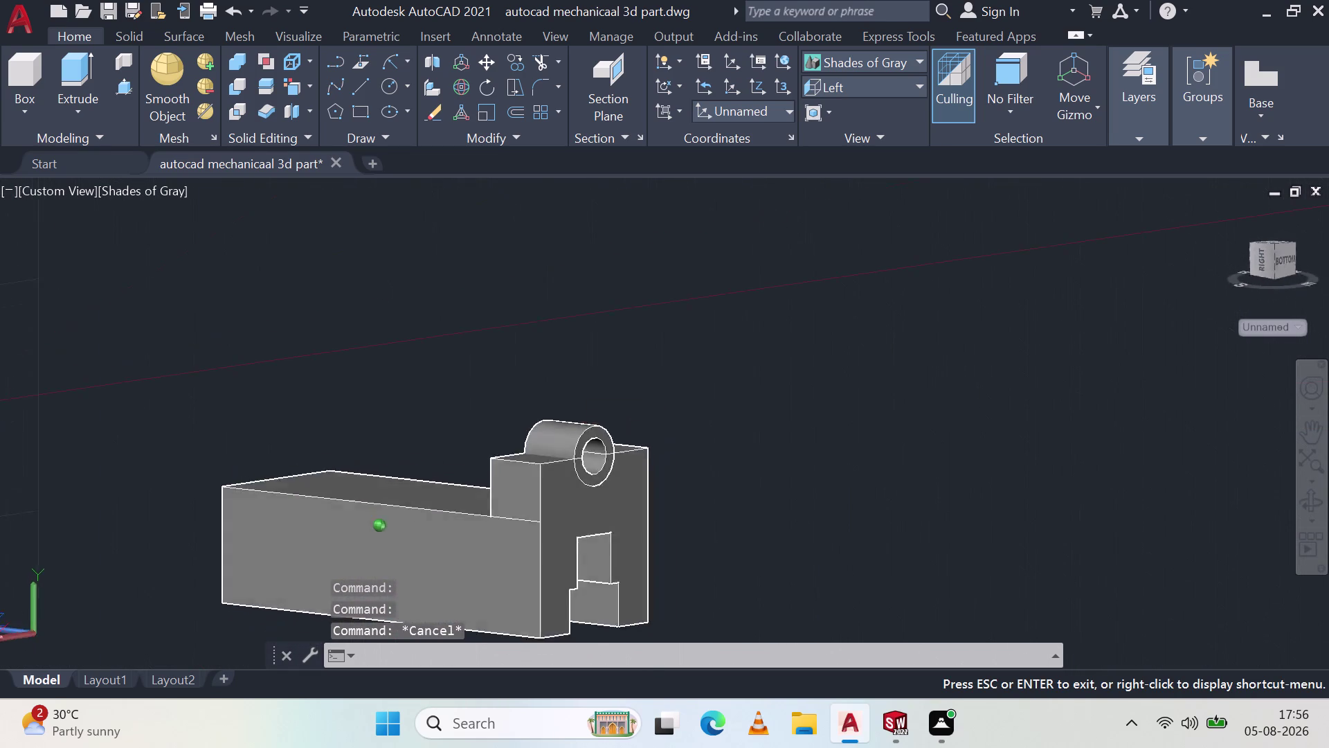
middle_drag(523, 460, 708, 445)
middle_click(708, 445)
scroll(up, 3)
middle_drag(515, 432, 542, 424)
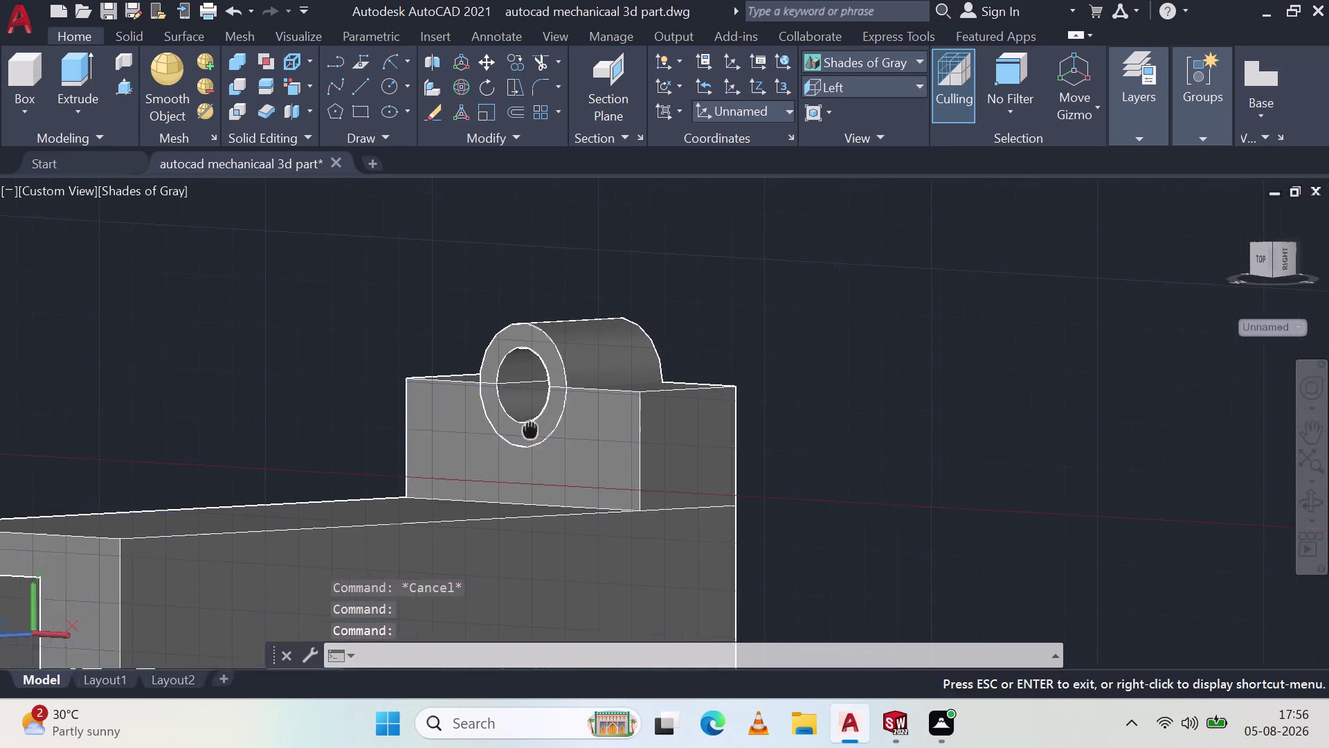
middle_drag(542, 424, 765, 353)
key(Escape)
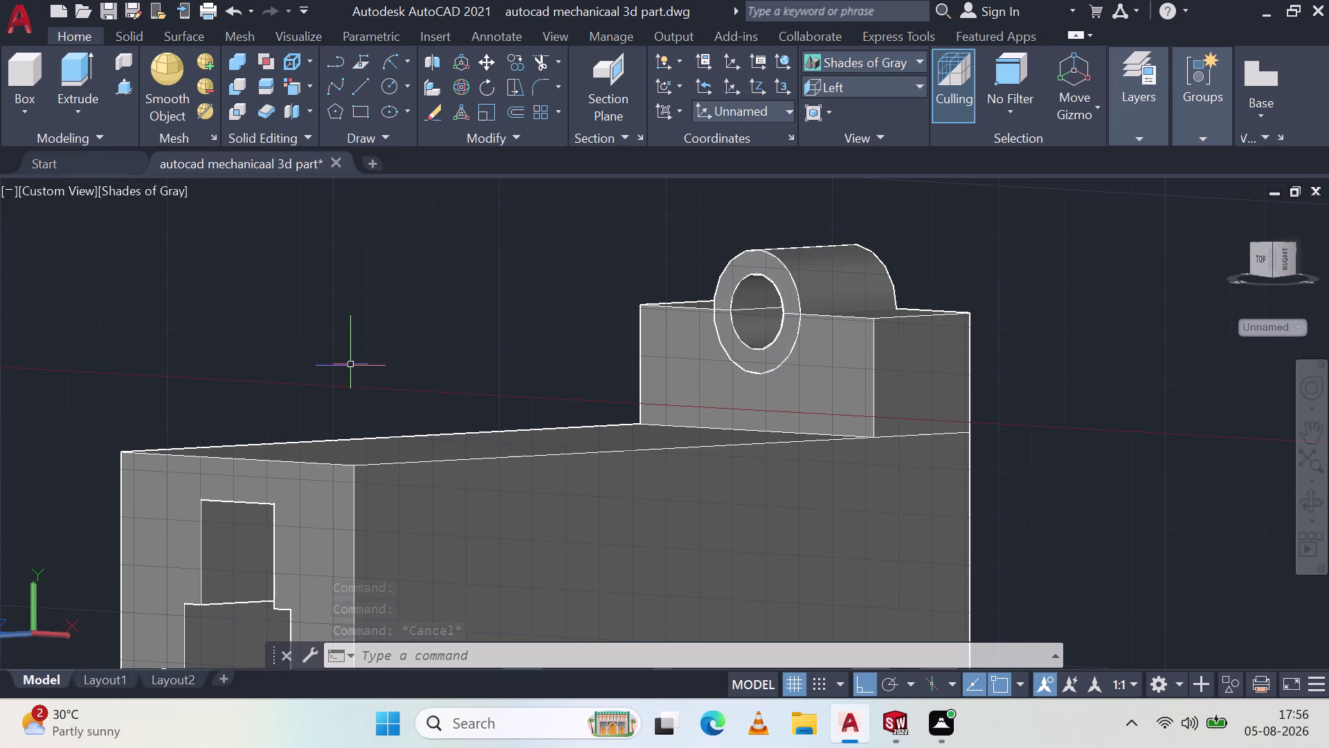
middle_drag(350, 368, 644, 415)
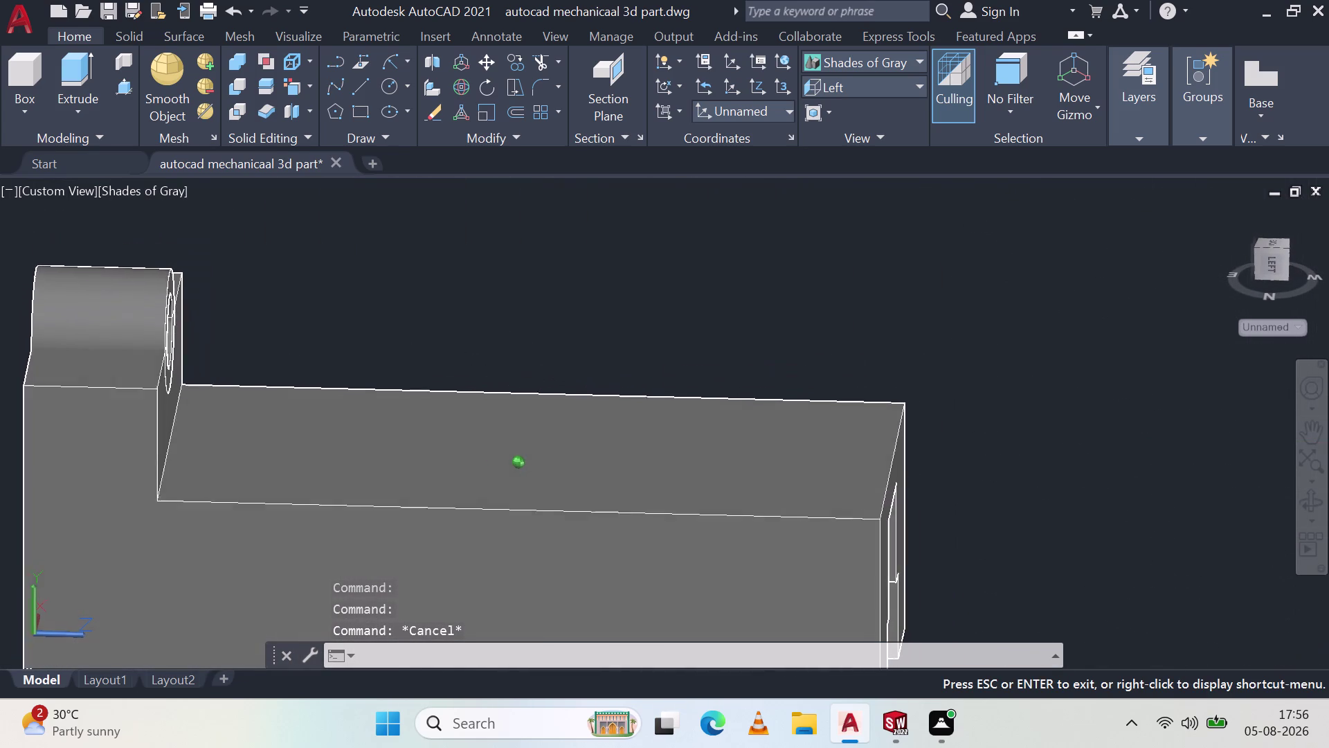
middle_drag(644, 415, 644, 410)
middle_click(644, 410)
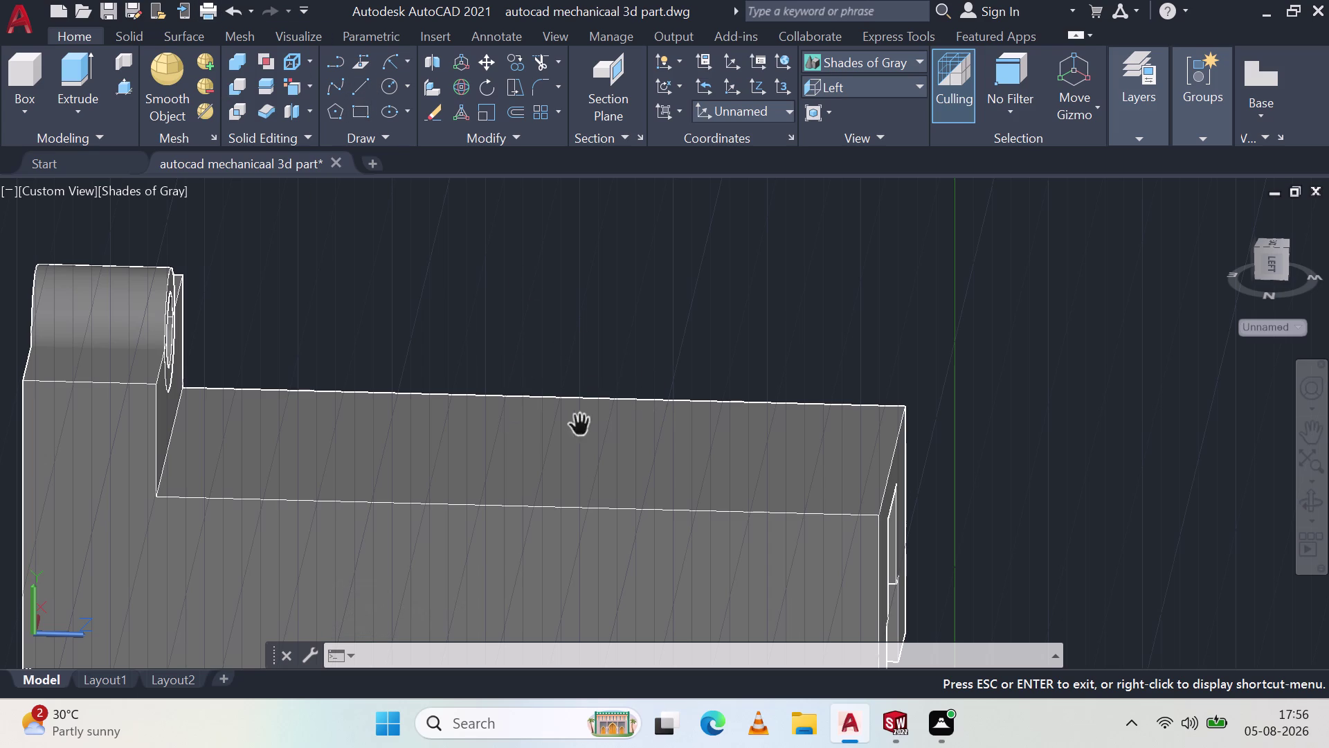
middle_drag(620, 348, 619, 405)
key(Escape)
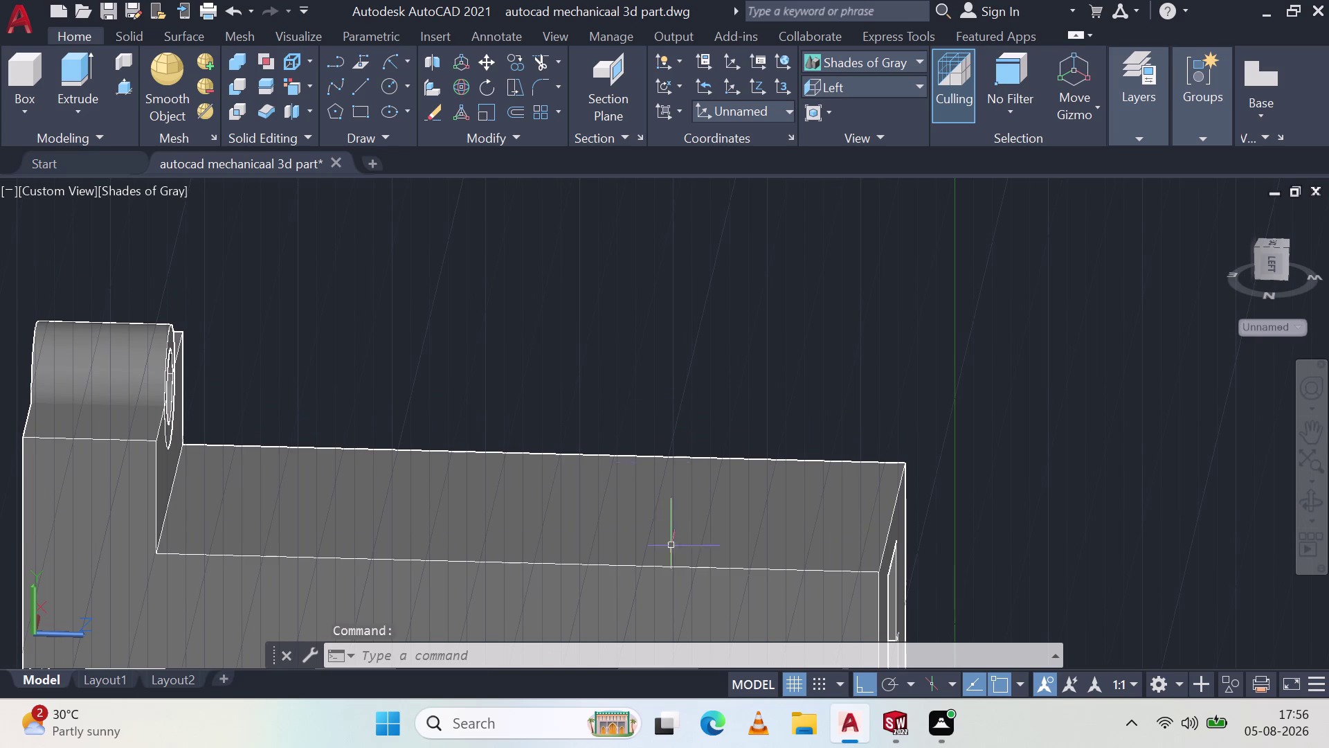
middle_drag(688, 525, 687, 449)
middle_drag(704, 345, 706, 452)
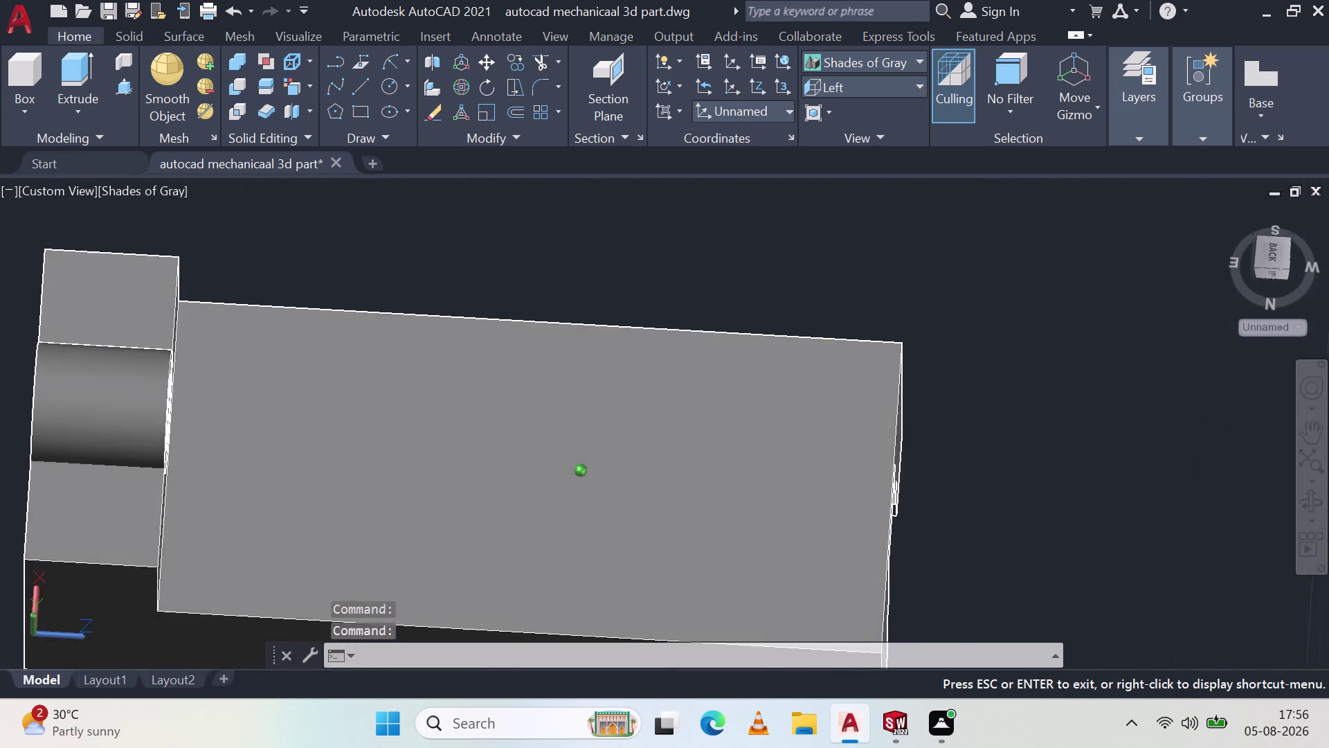
middle_drag(706, 452, 633, 488)
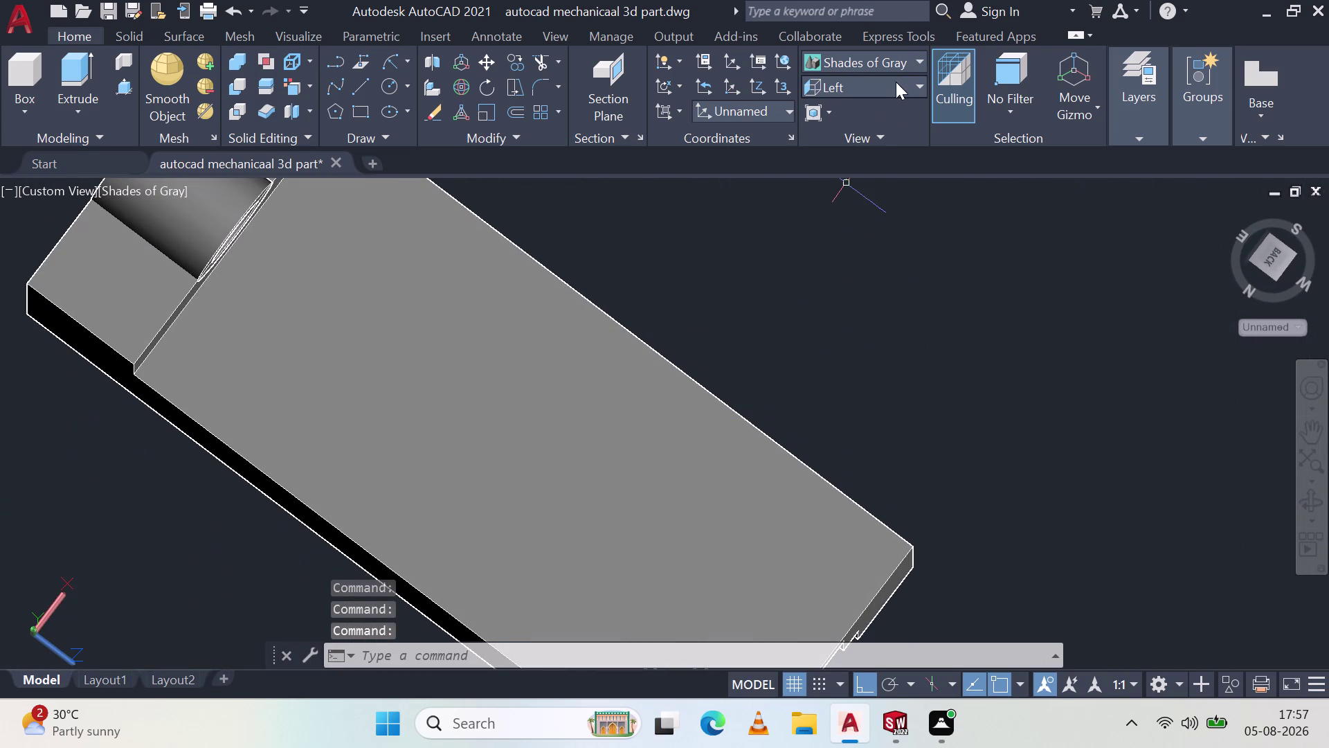
Switch to the Top preset view and center the part.
click(895, 81)
click(855, 115)
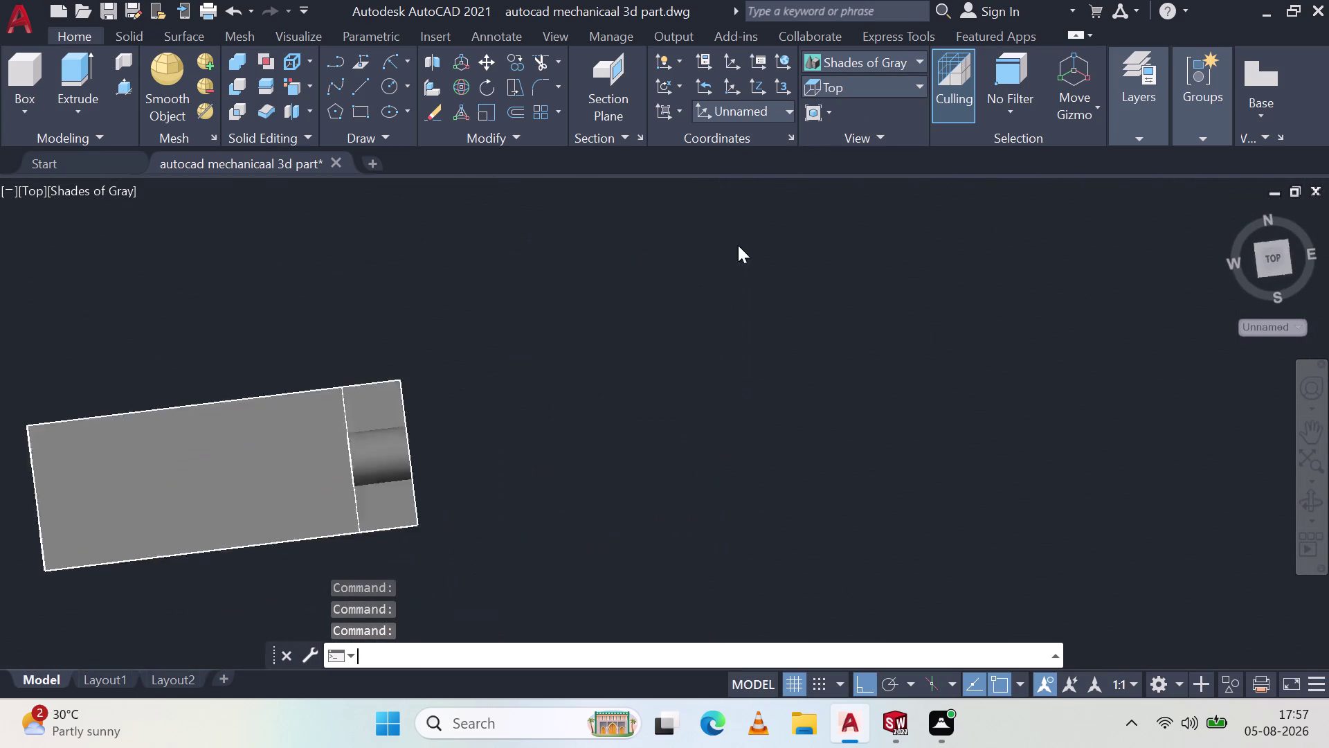
middle_drag(221, 430, 636, 438)
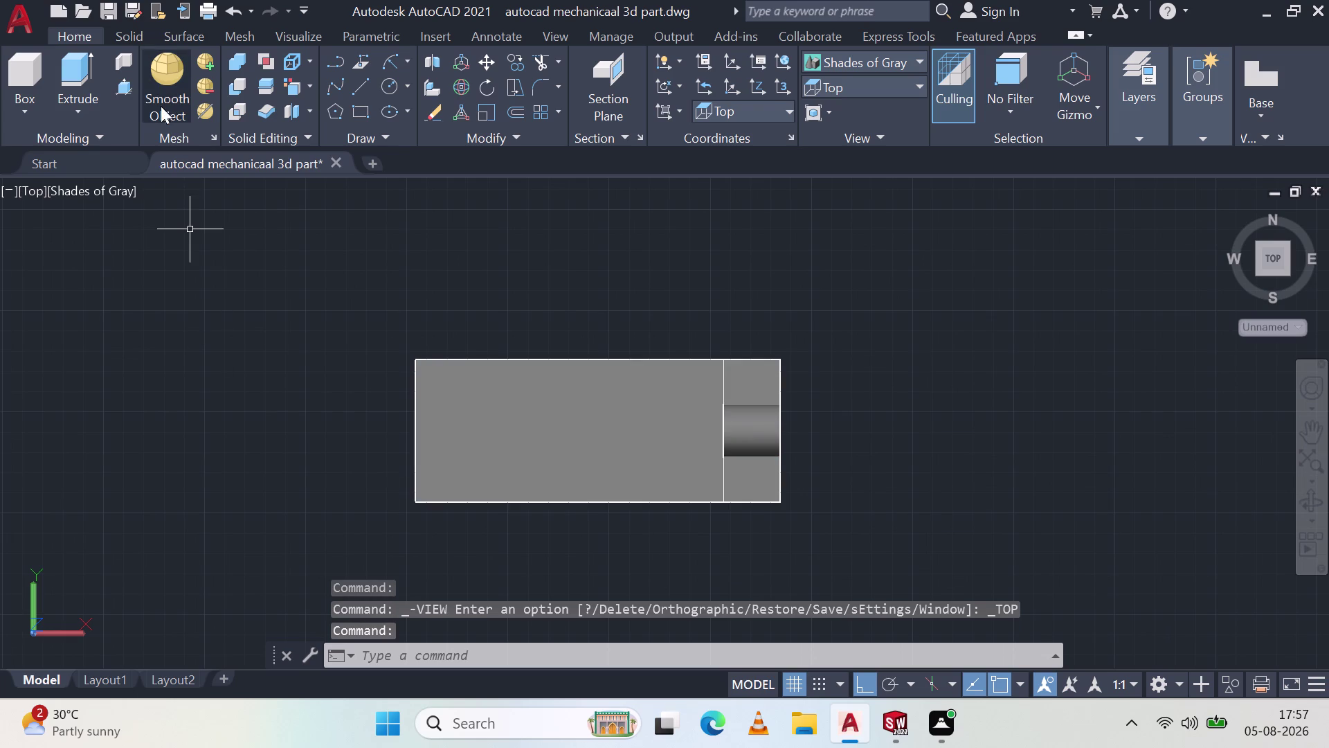
Draw a line 32 units from the base's lower-left corner, ending at the far edge.
click(356, 90)
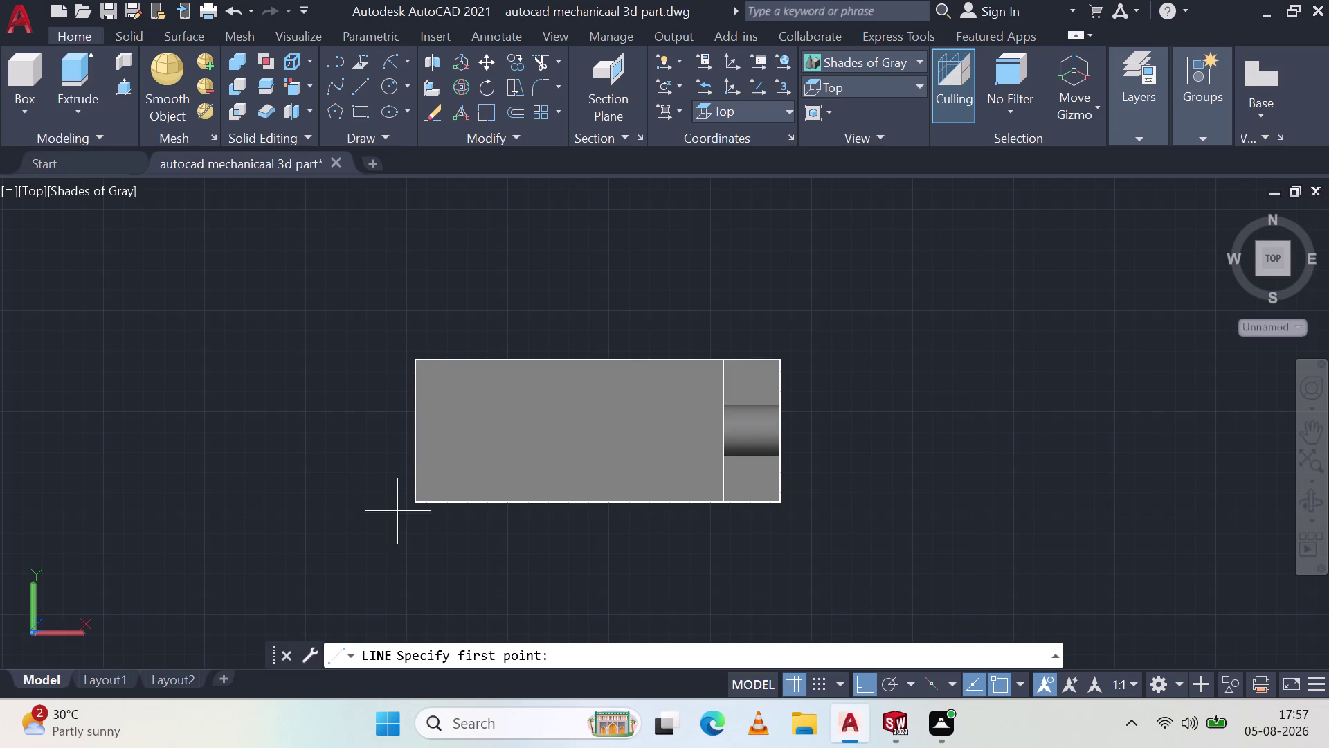
click(413, 504)
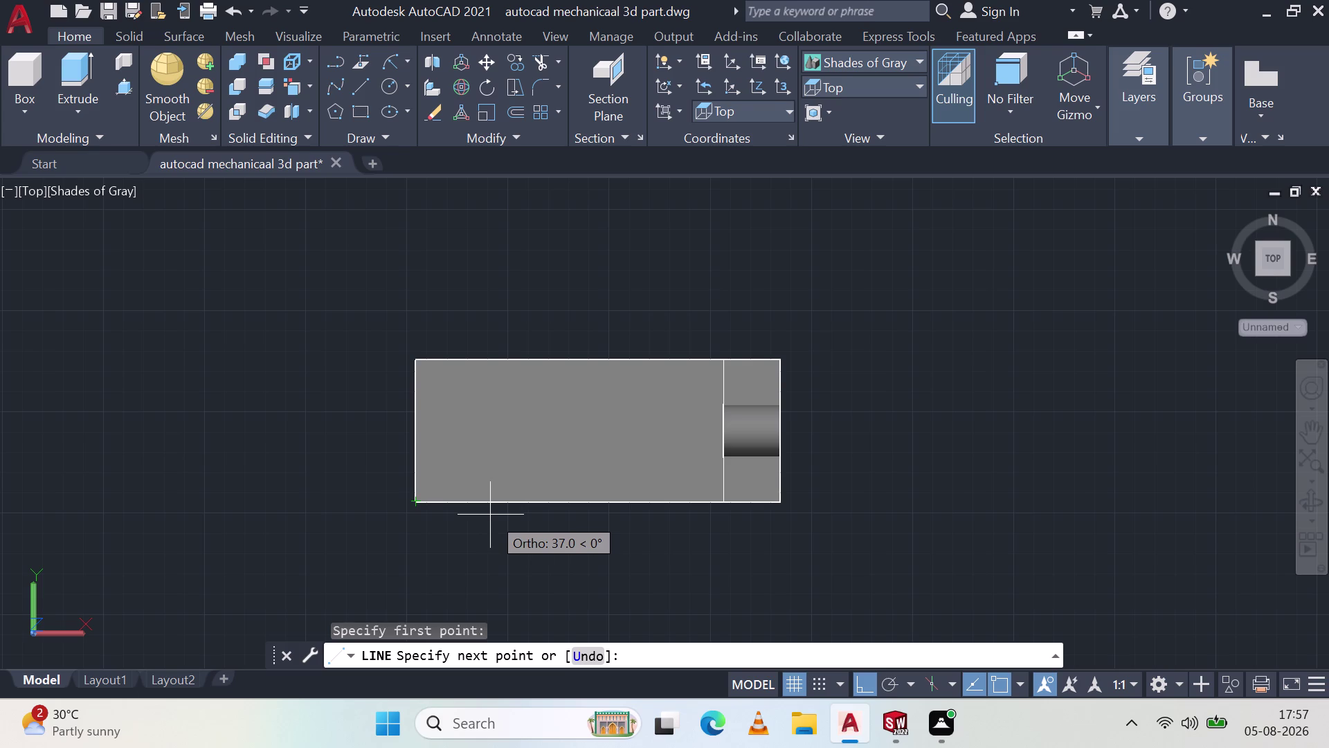
text(3)
text(2)
key(space)
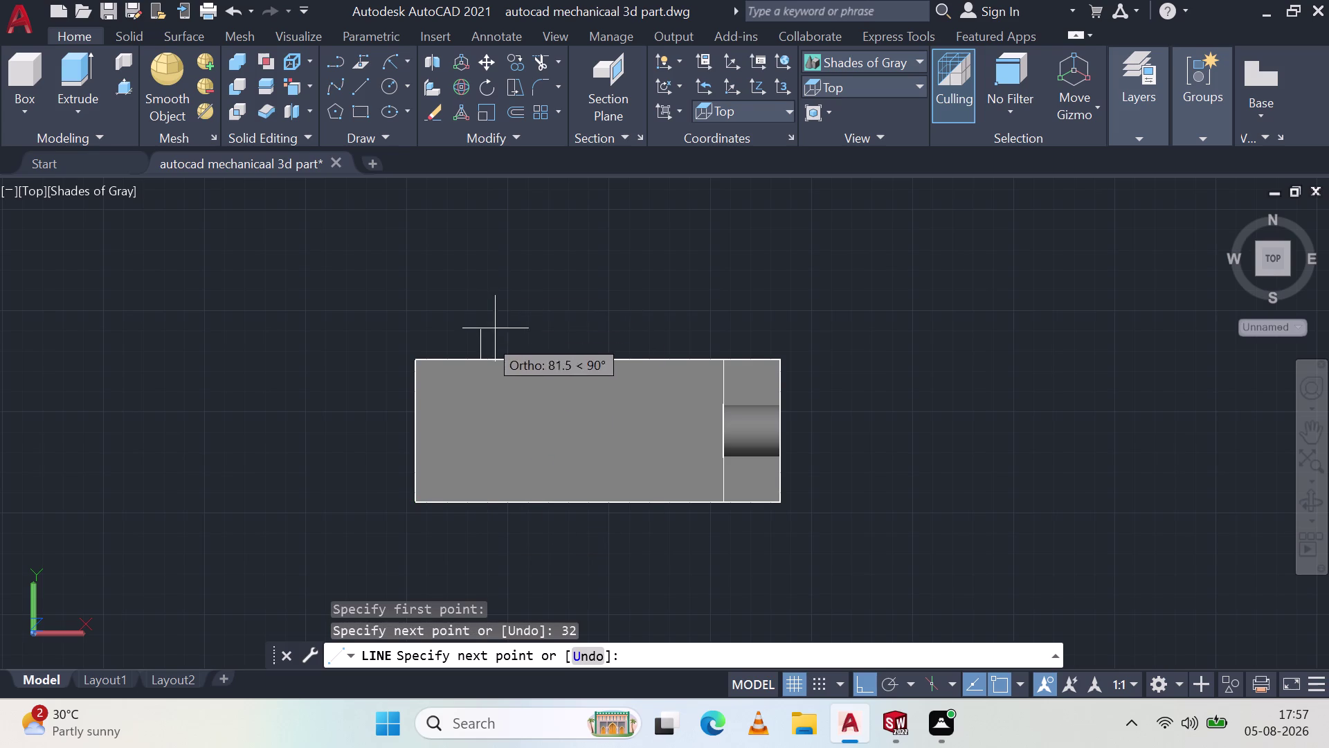
click(477, 356)
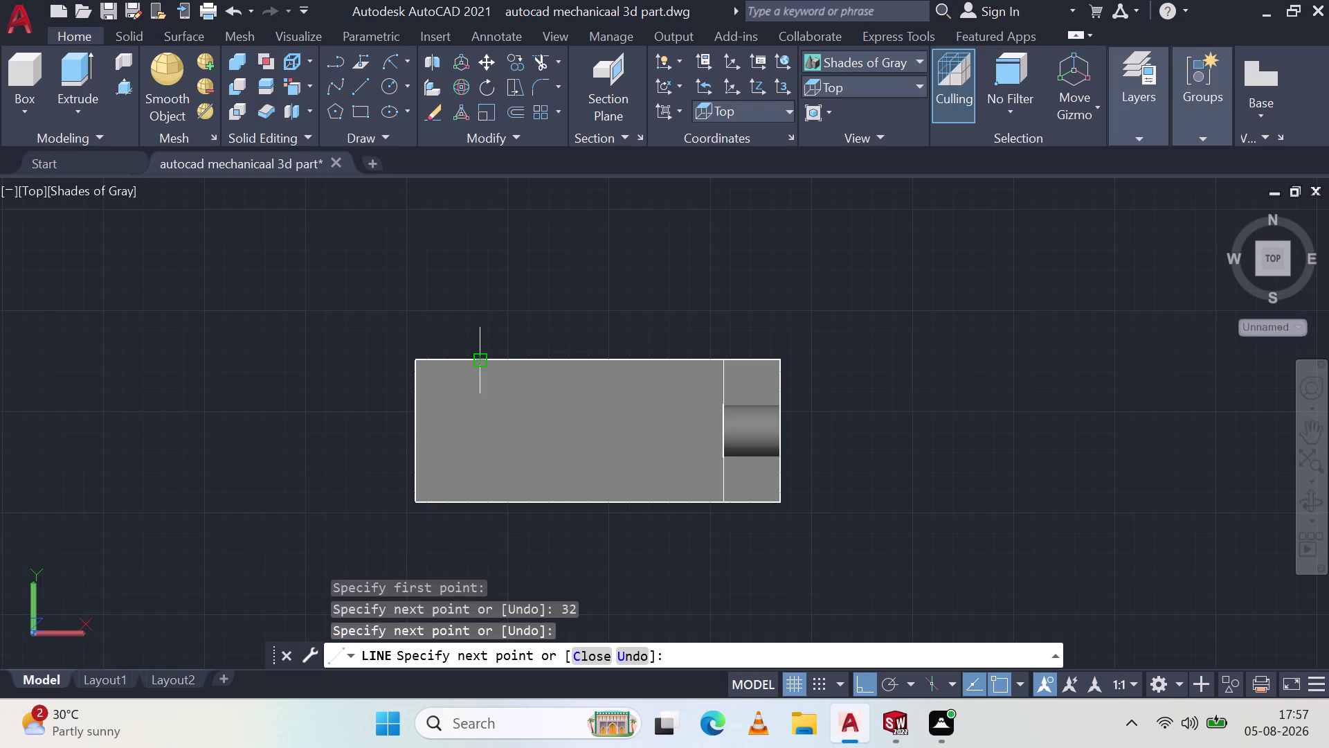
key(Escape)
Orbit back into a 3D view and cancel a press-pull start.
middle_drag(492, 451, 504, 394)
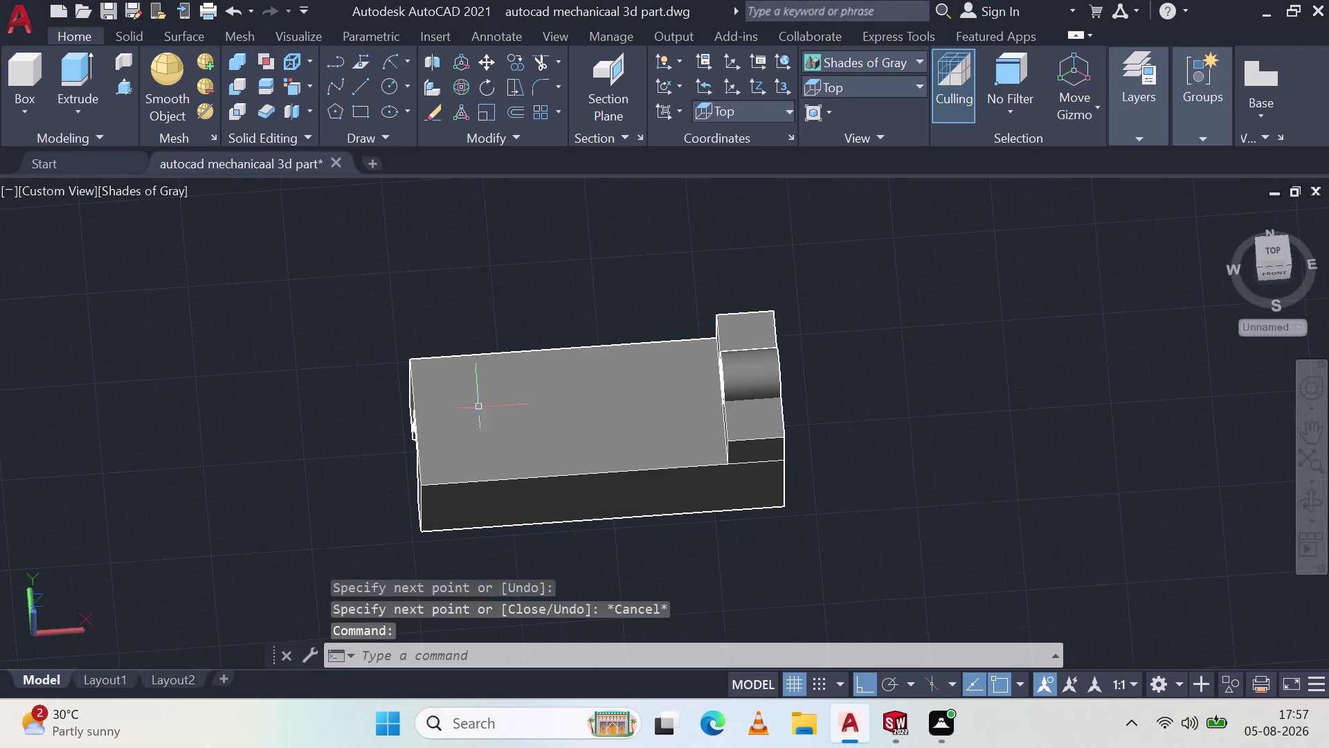
click(124, 83)
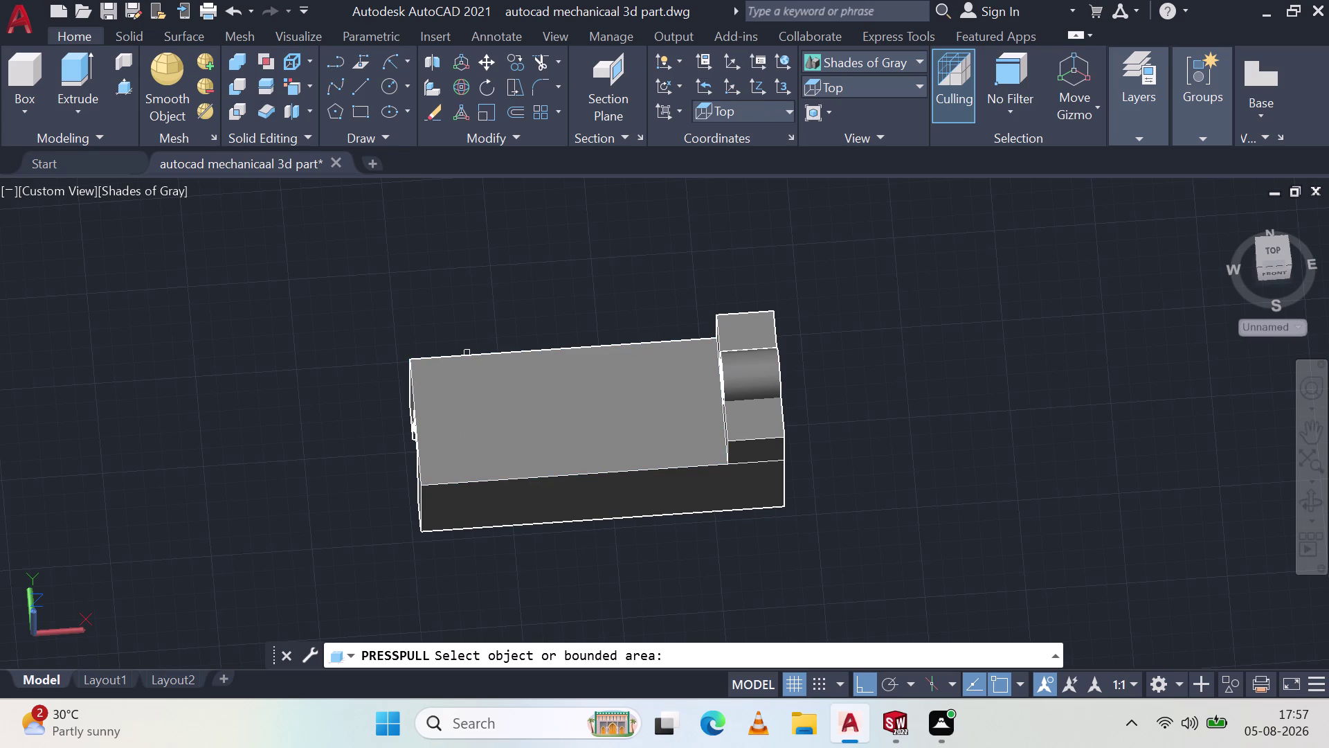
key(Escape)
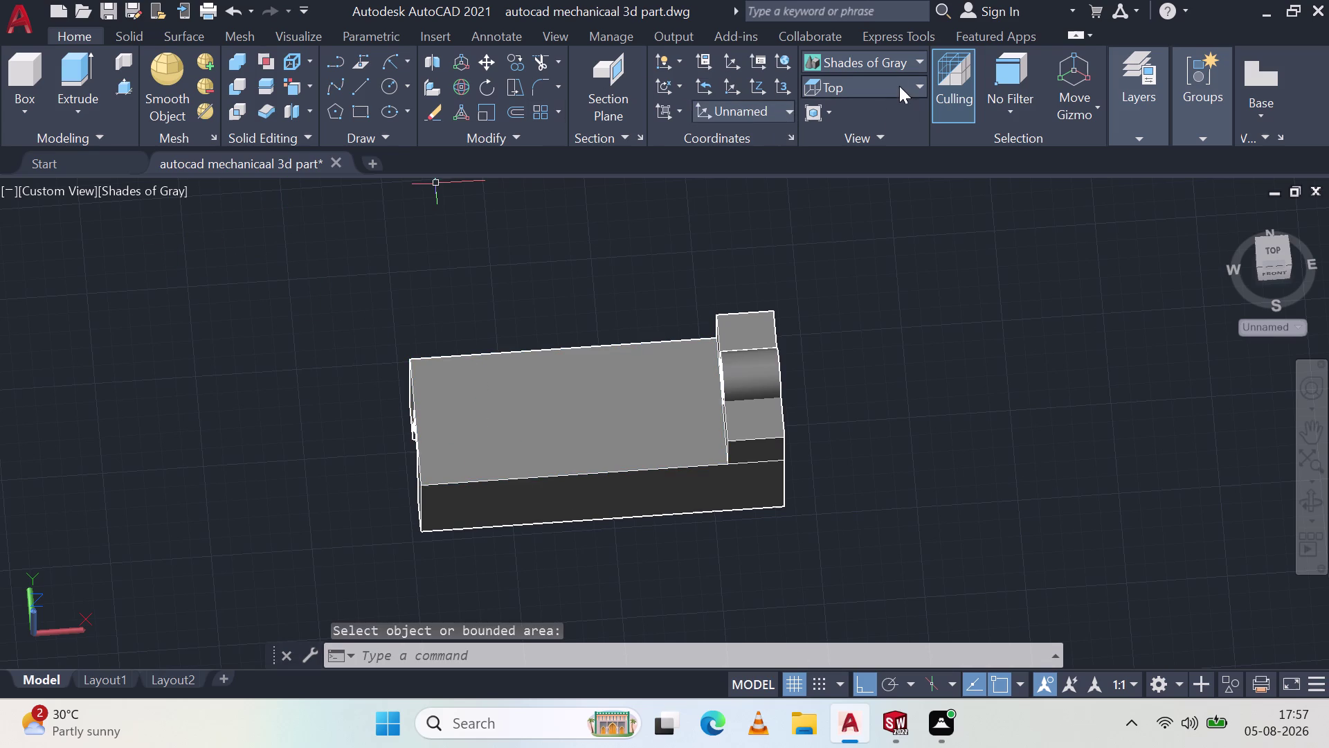
click(900, 57)
Show the part as wireframe and delete the stray line beneath it.
click(857, 109)
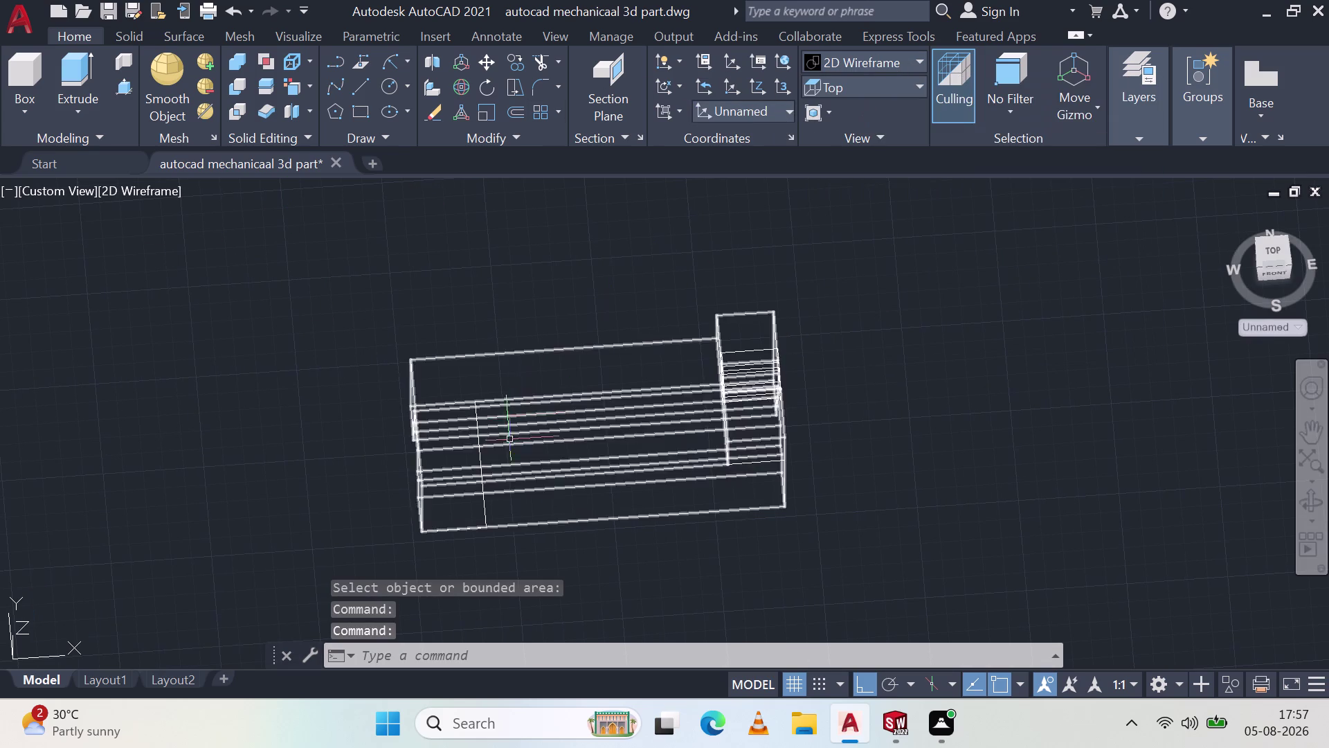
middle_drag(529, 406, 520, 449)
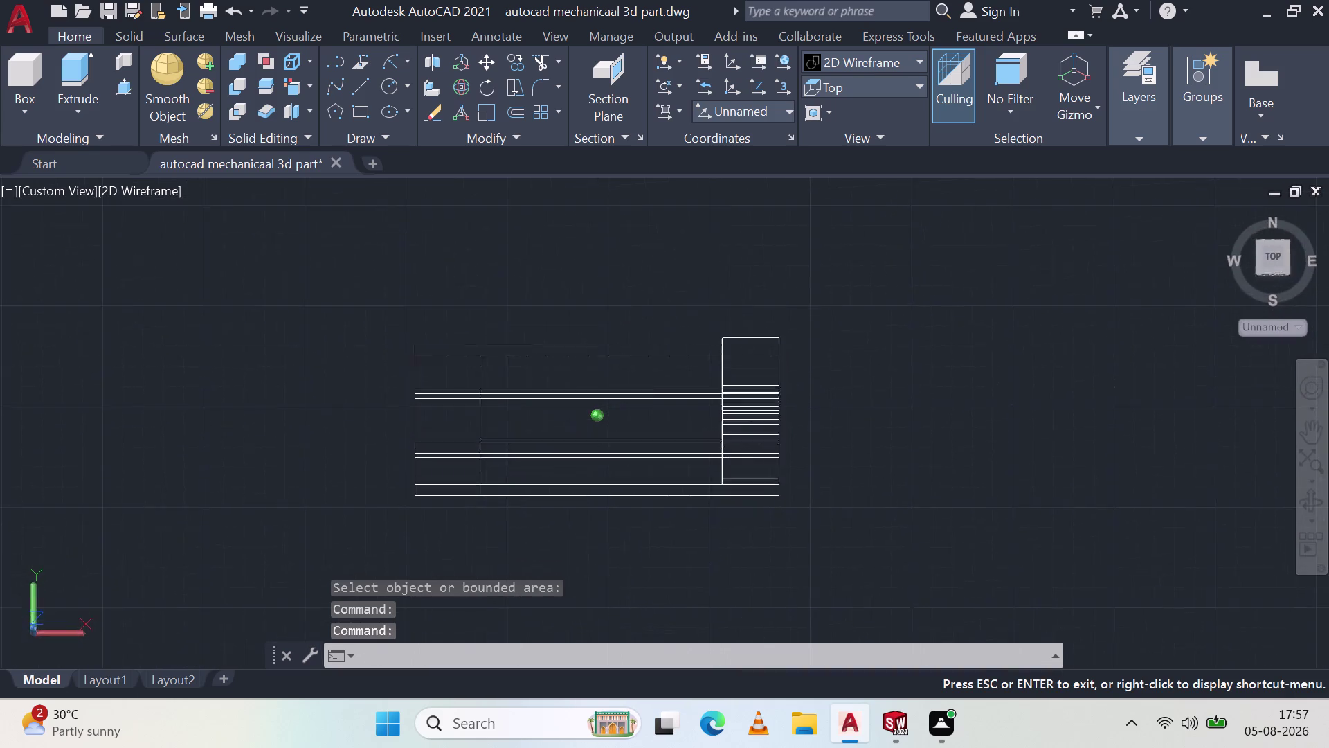
middle_drag(520, 449, 639, 236)
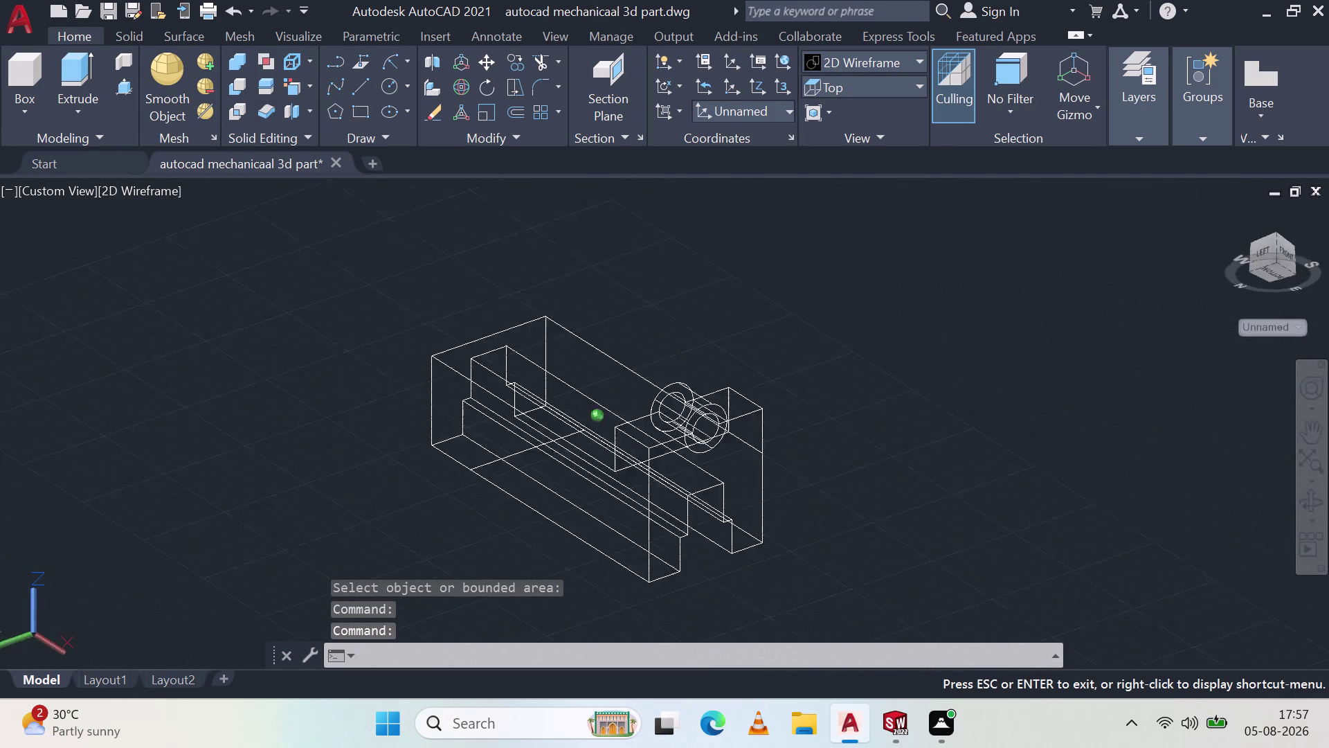
middle_drag(639, 237, 681, 289)
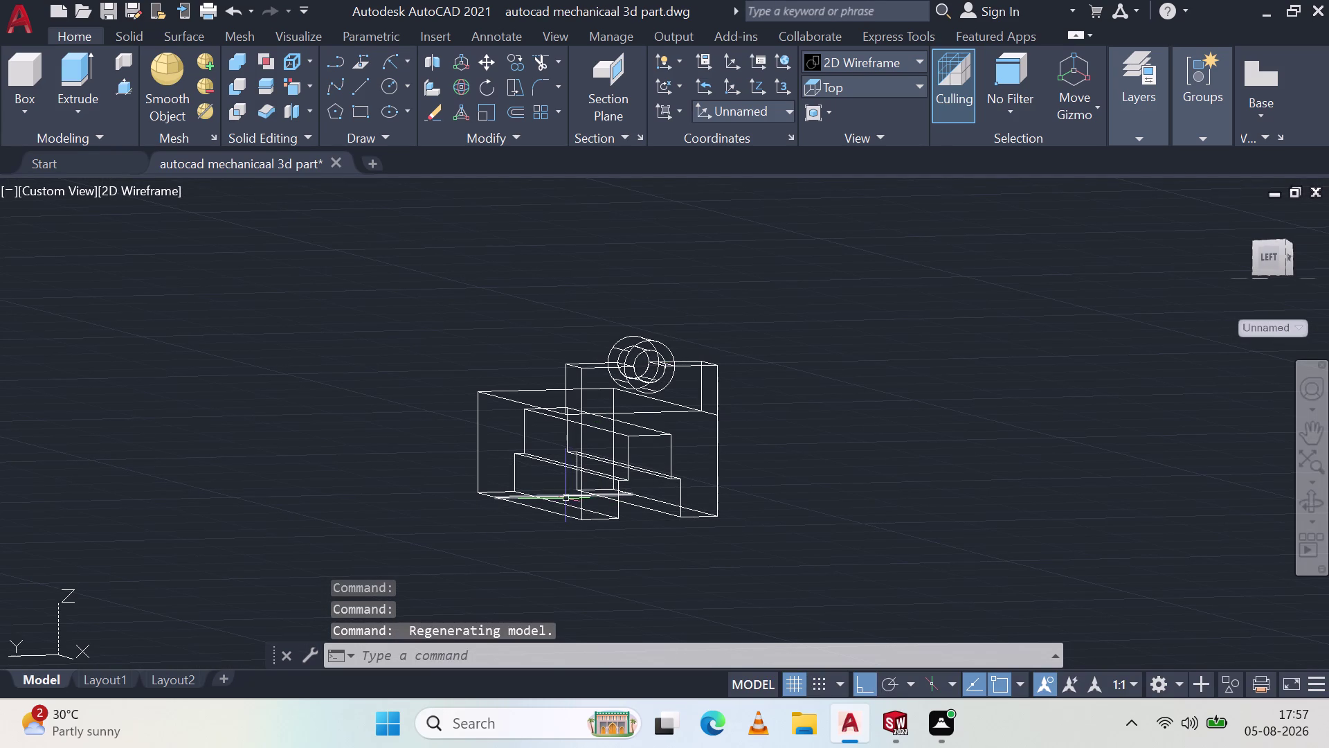
click(565, 496)
key(Delete)
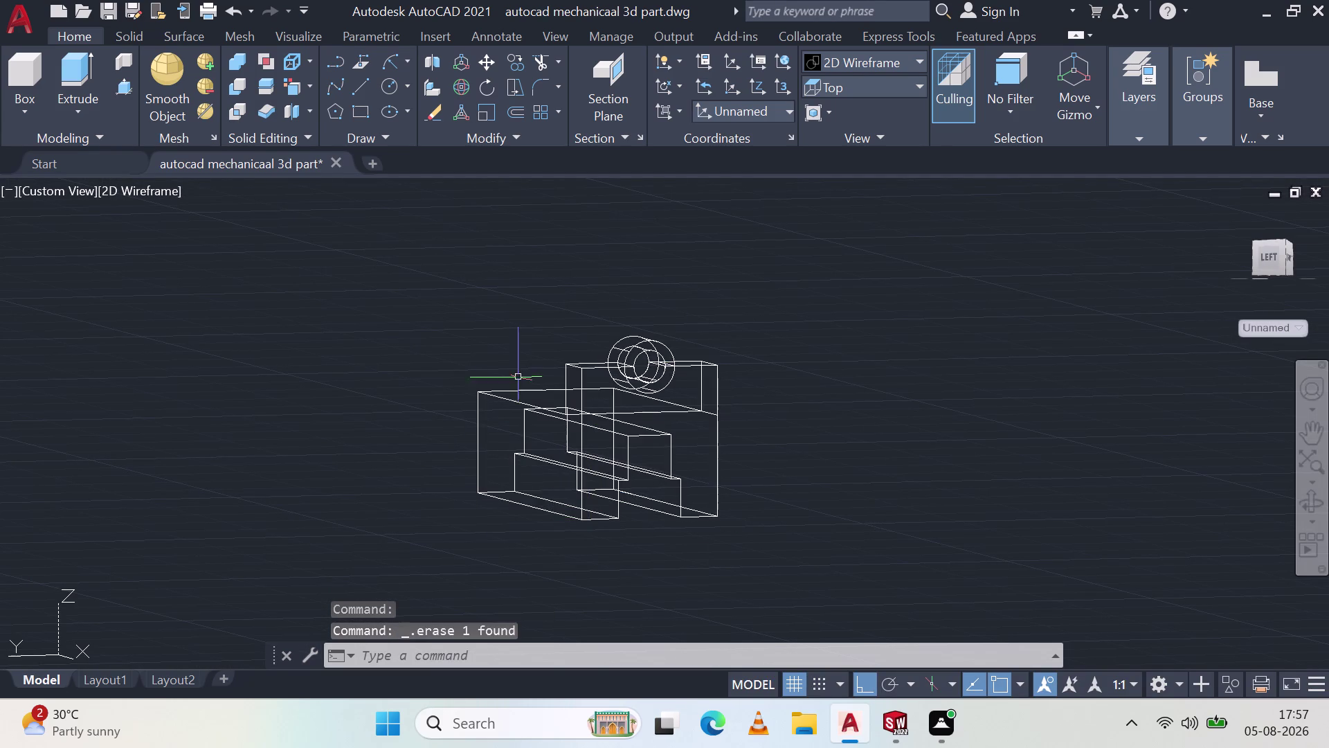
Orbit around the slot and long side, returning to the top-front view.
middle_drag(513, 356, 521, 424)
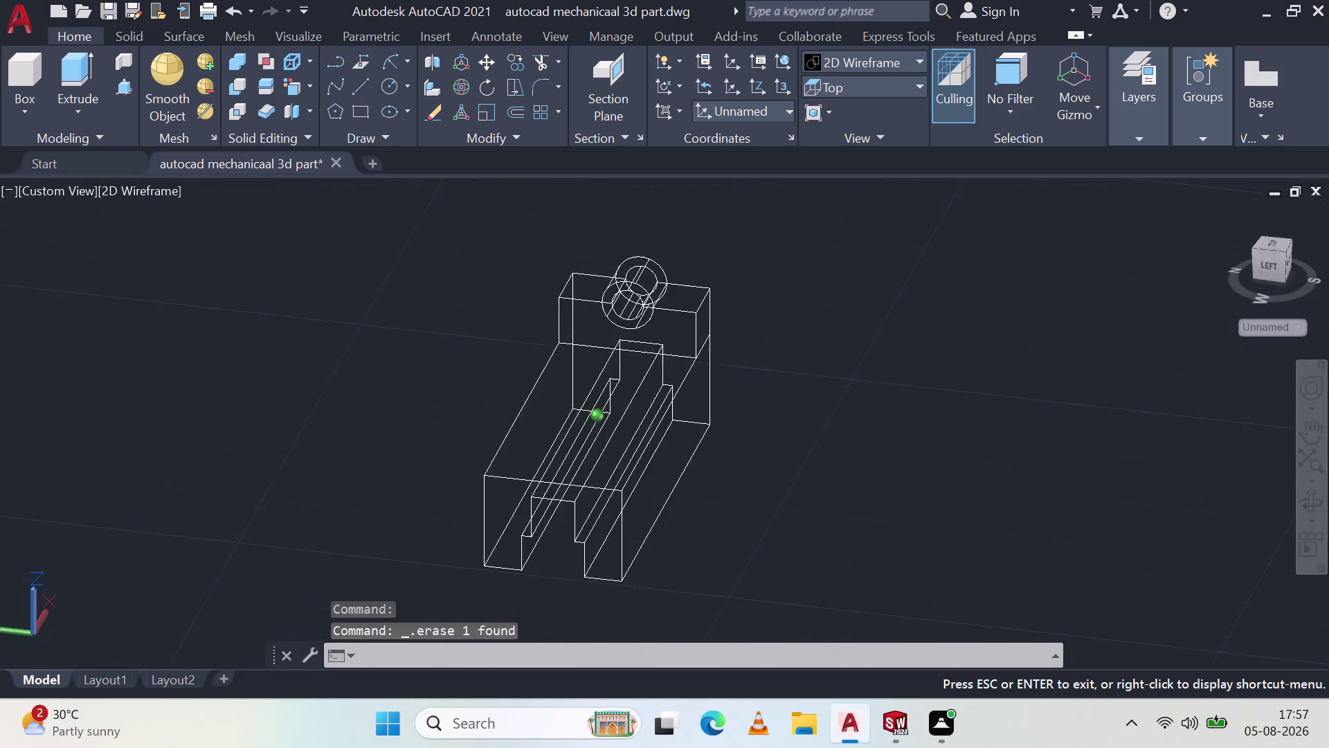
middle_drag(521, 424, 584, 435)
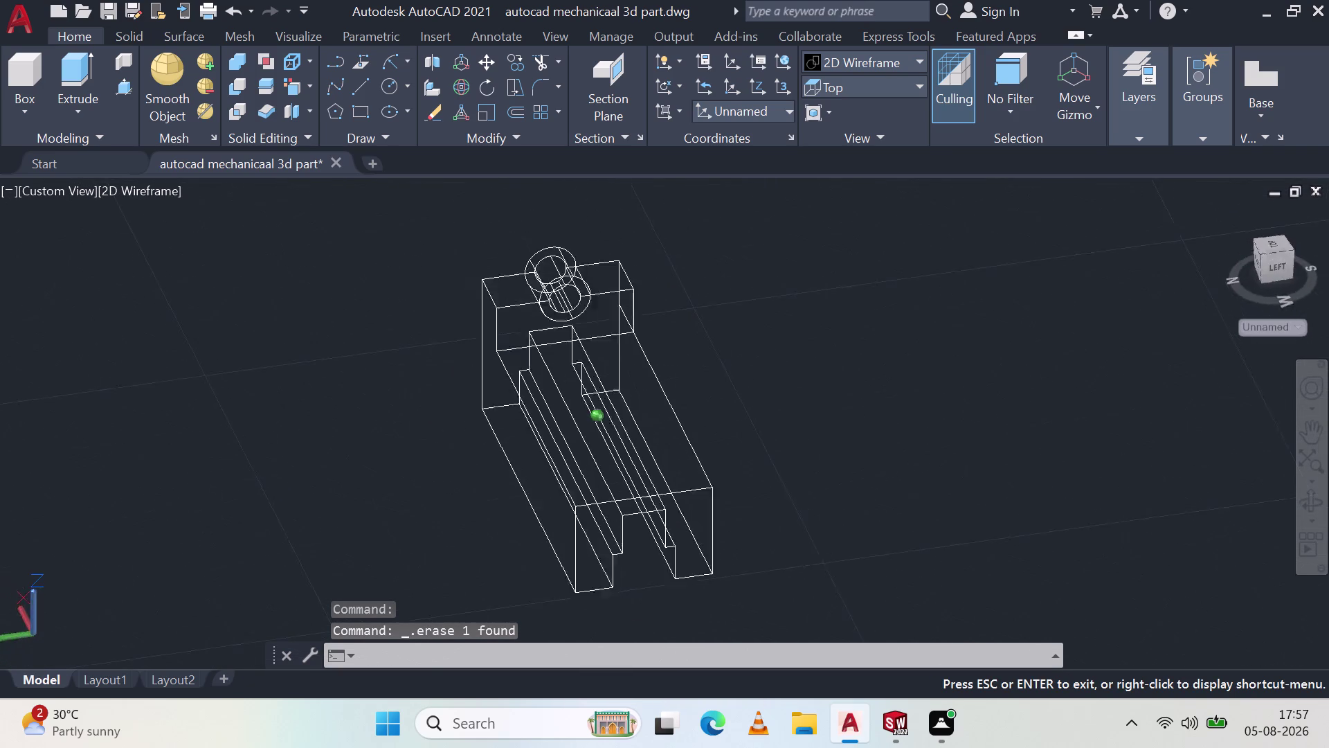
middle_drag(585, 435, 374, 404)
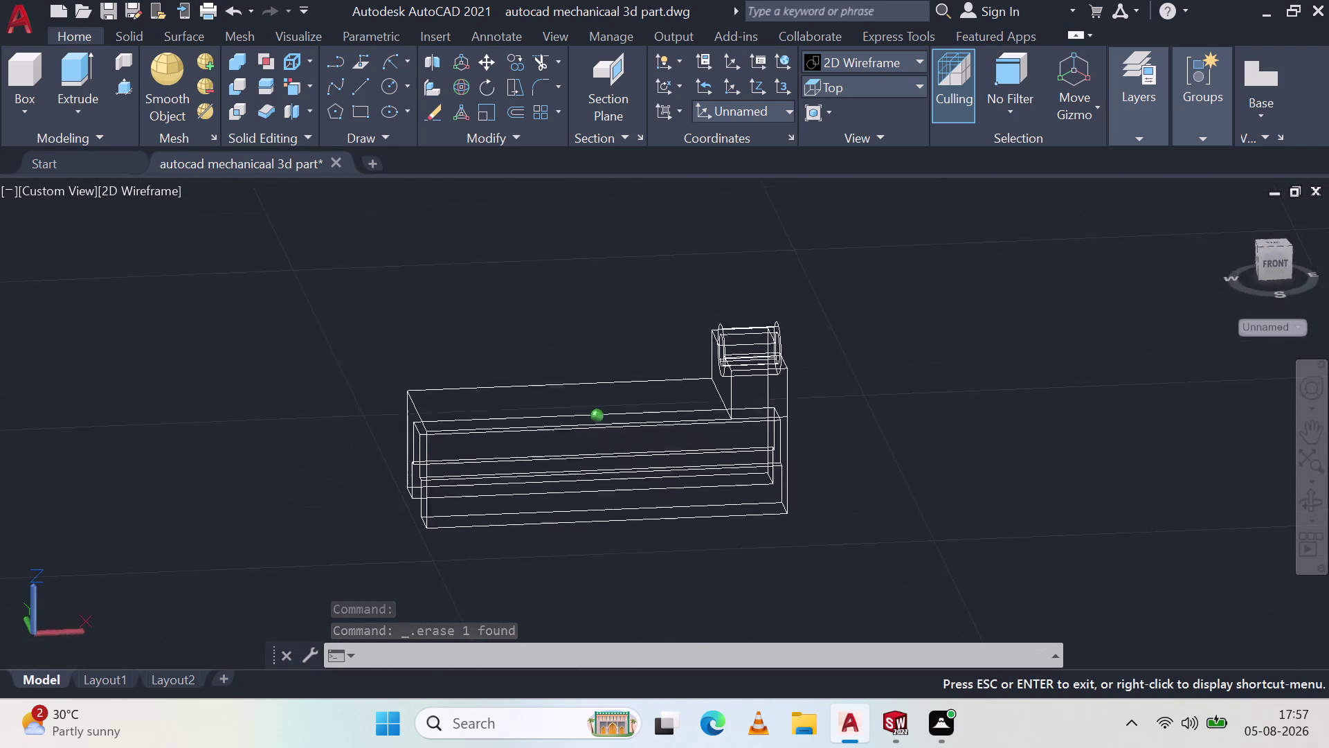
middle_drag(373, 405, 583, 391)
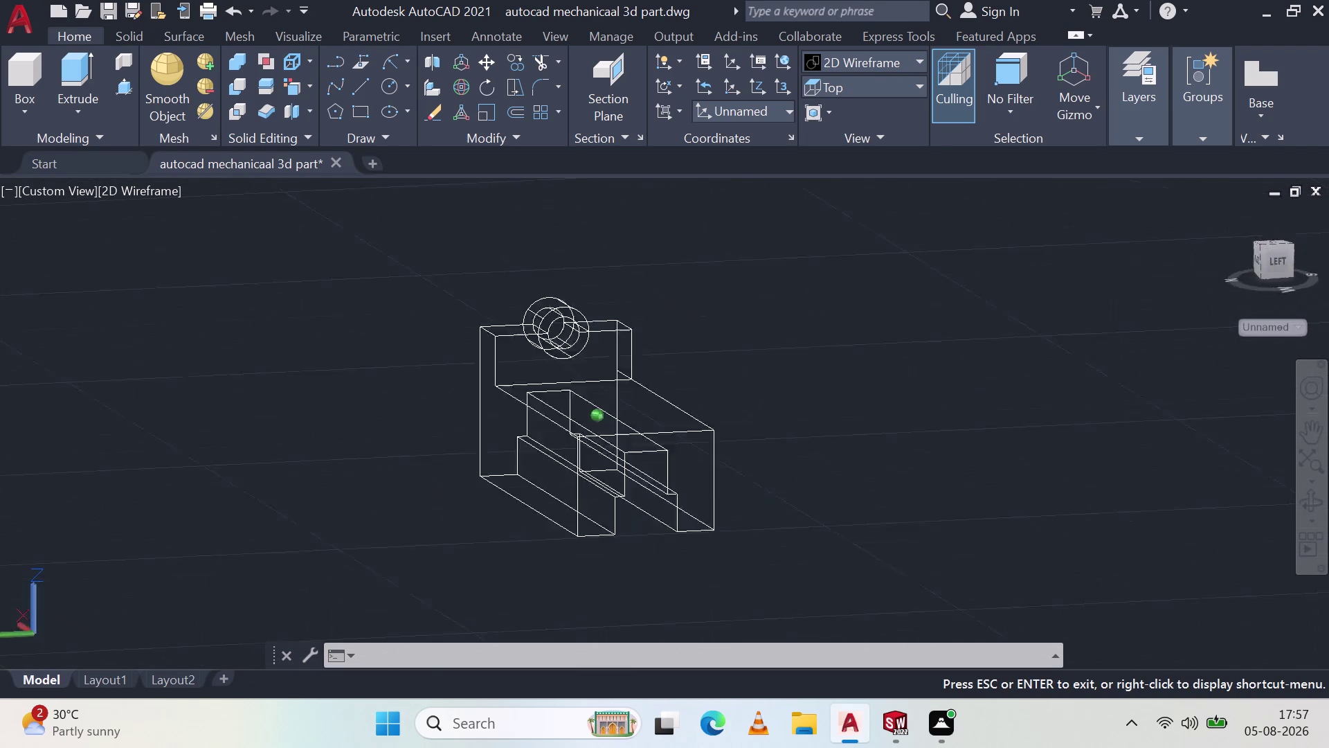
middle_drag(583, 391, 348, 496)
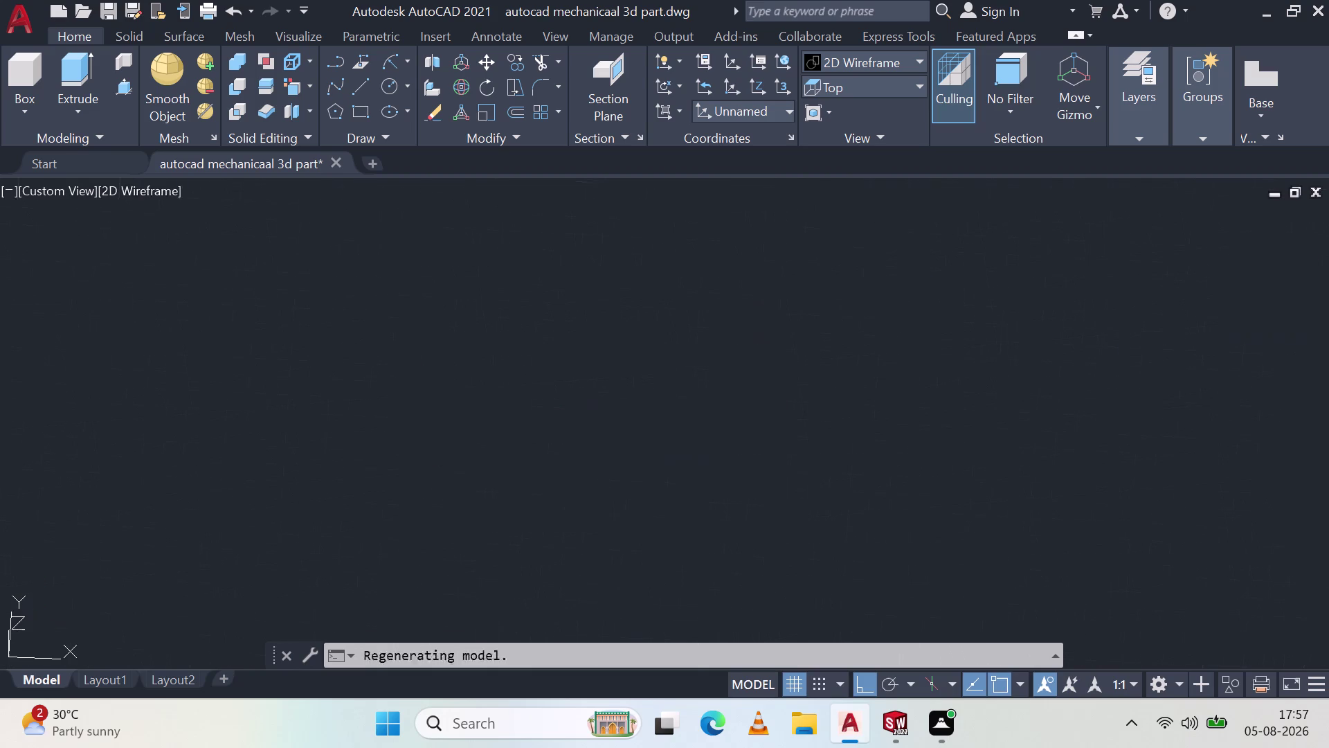
click(354, 88)
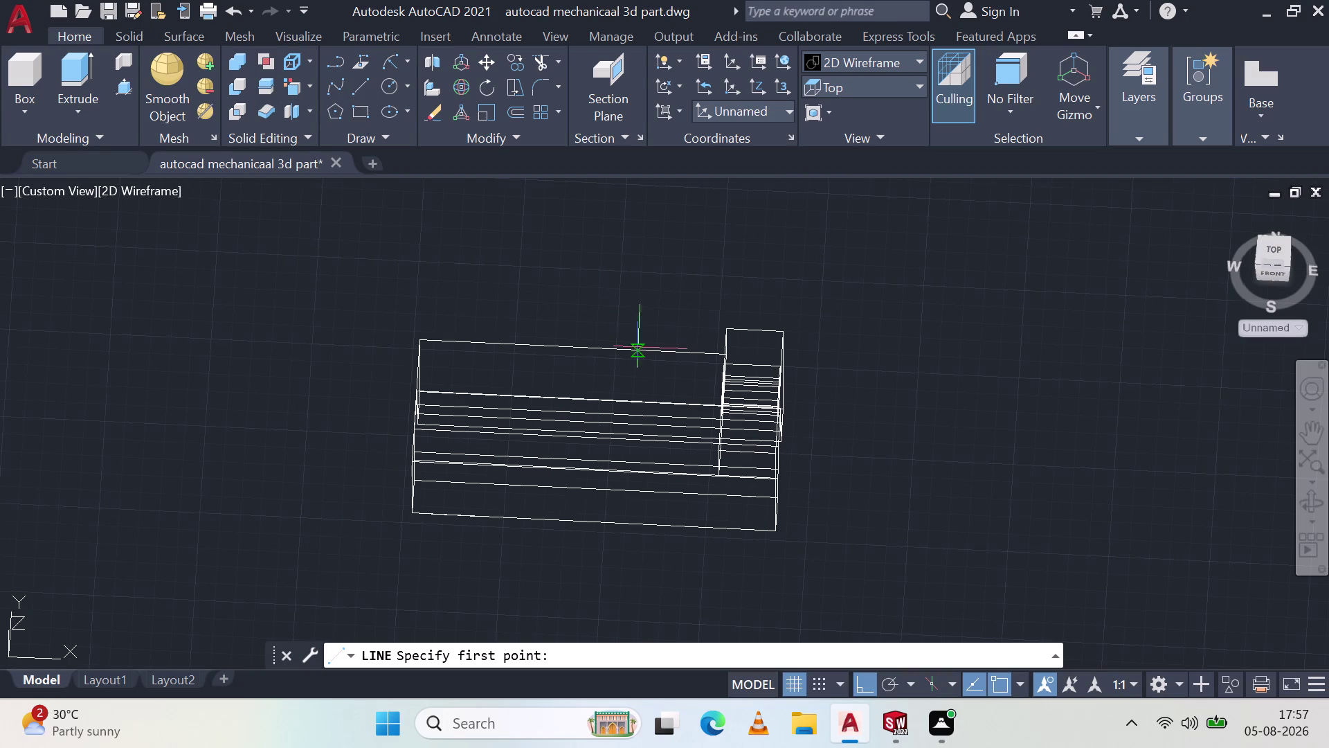
Cancel a line begun at the back-left corner, orbit slightly, and open preset views.
click(420, 342)
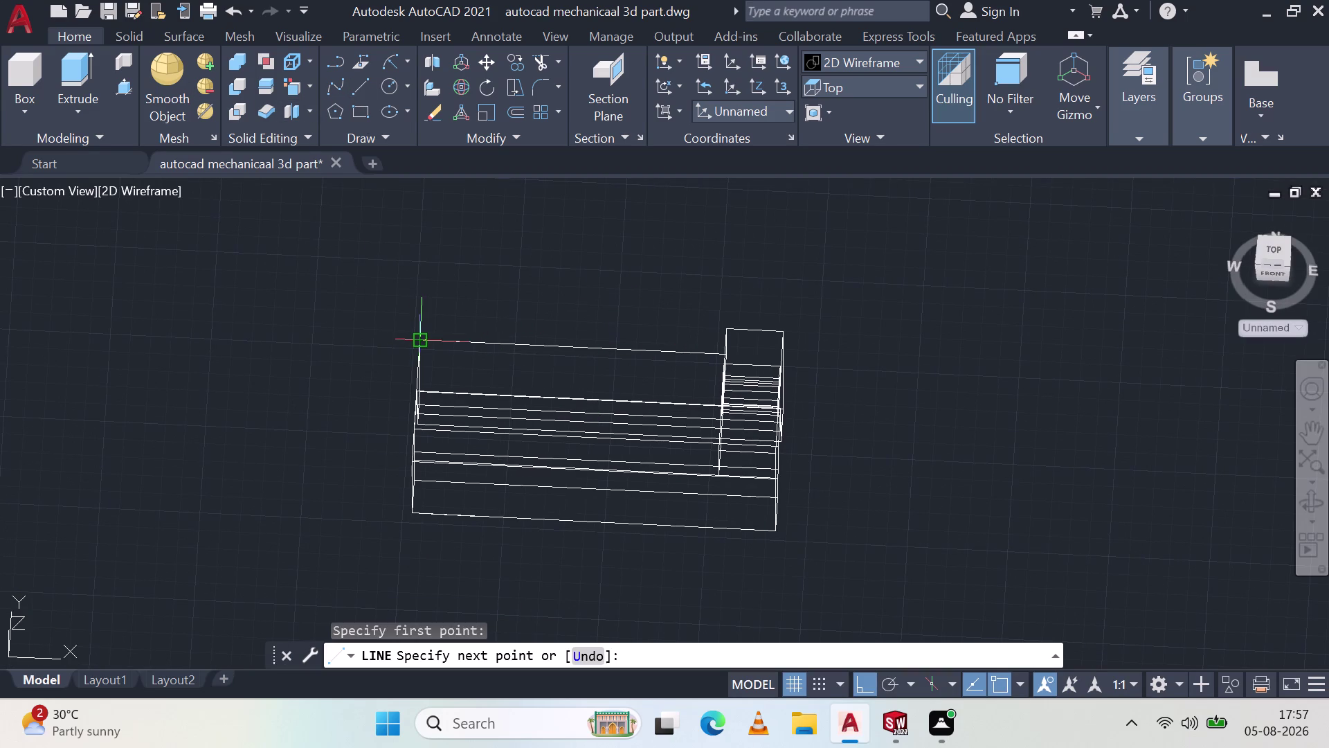
key(Escape)
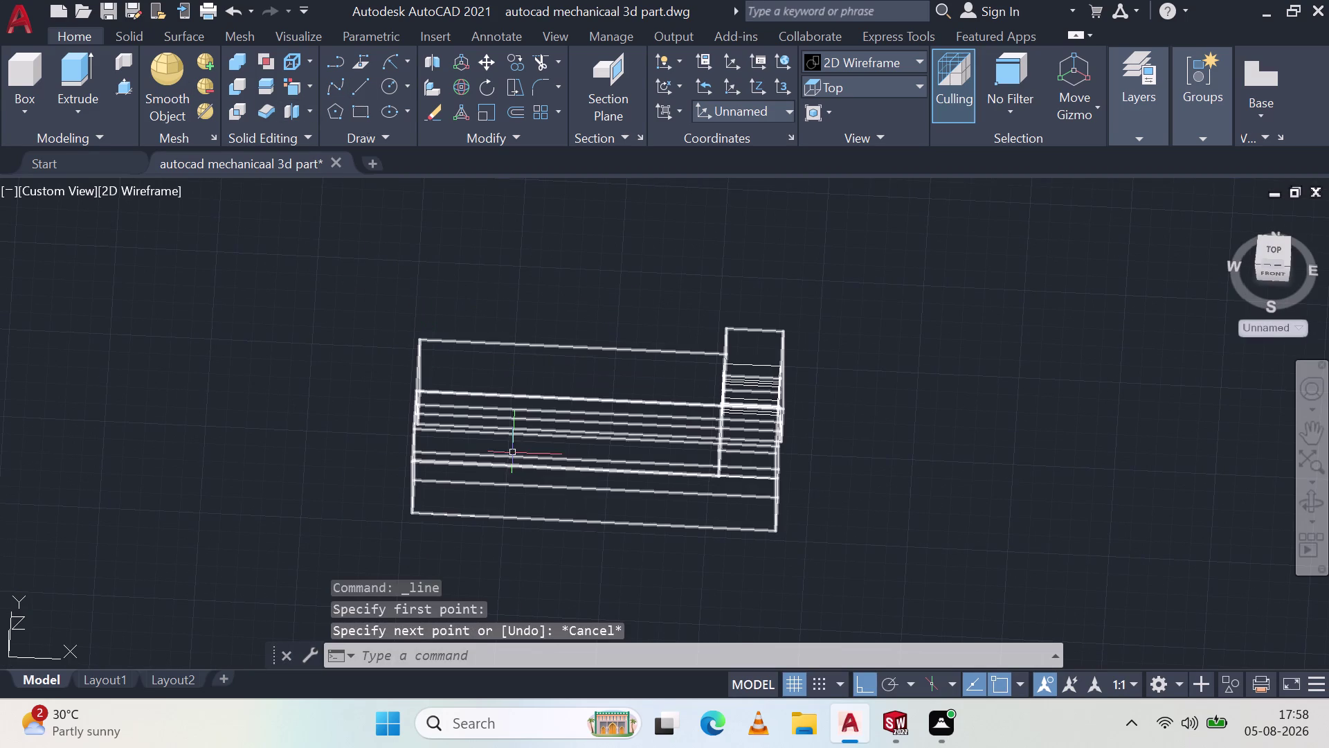
middle_drag(533, 429, 535, 286)
middle_click(535, 286)
click(846, 83)
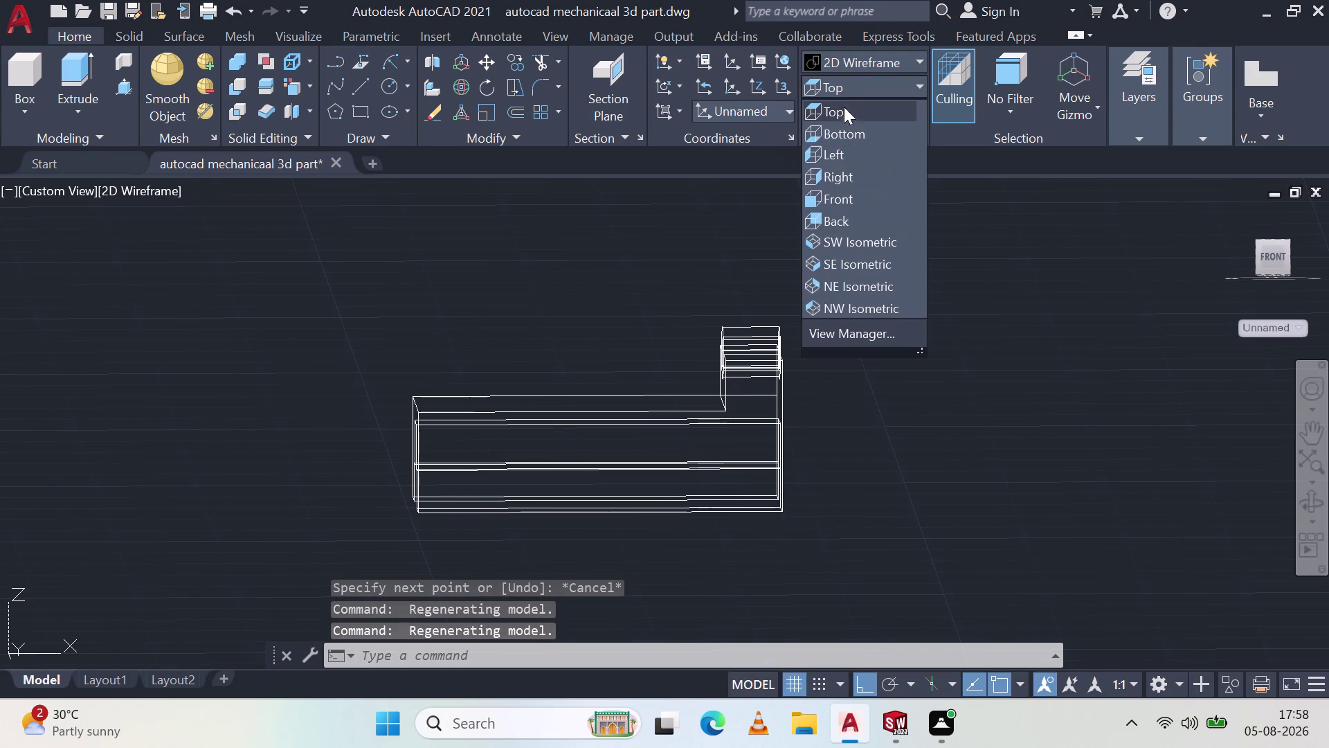
In Front view, draw a 32-unit line from the top-left corner to the back edge.
click(853, 199)
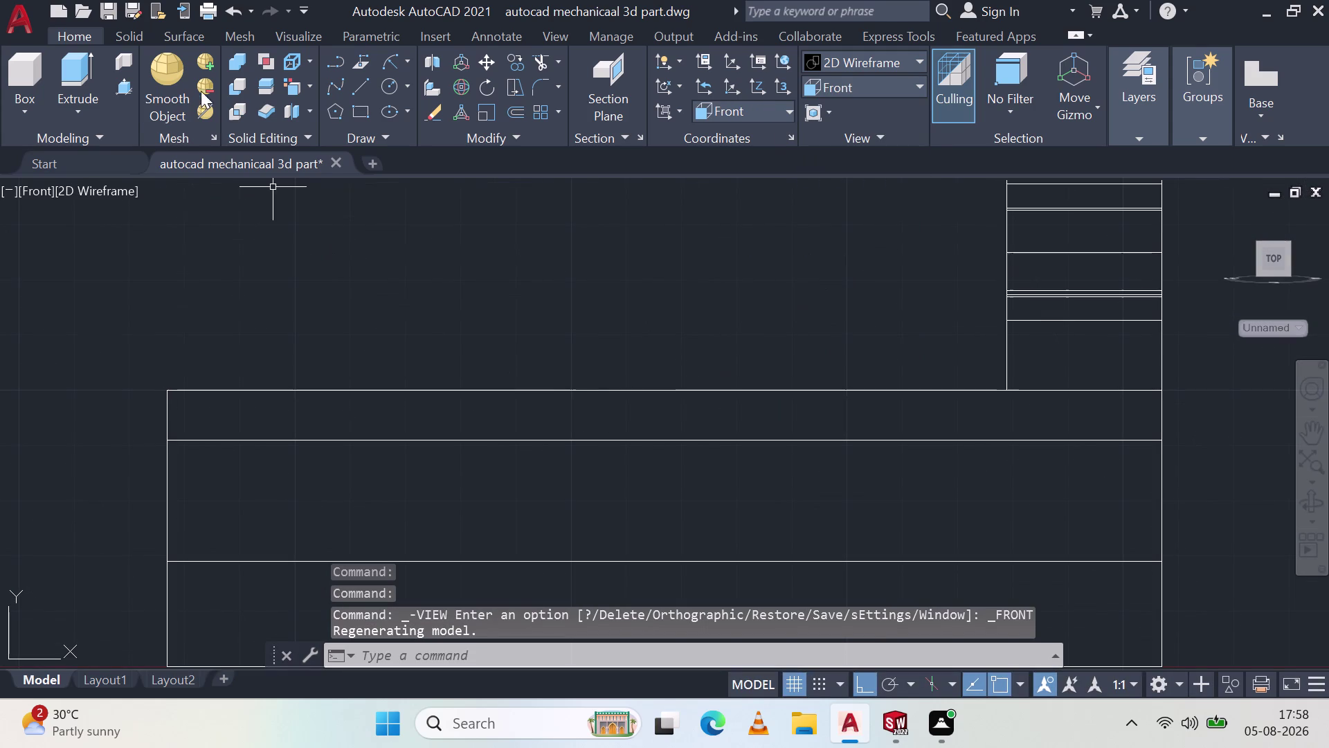
click(360, 86)
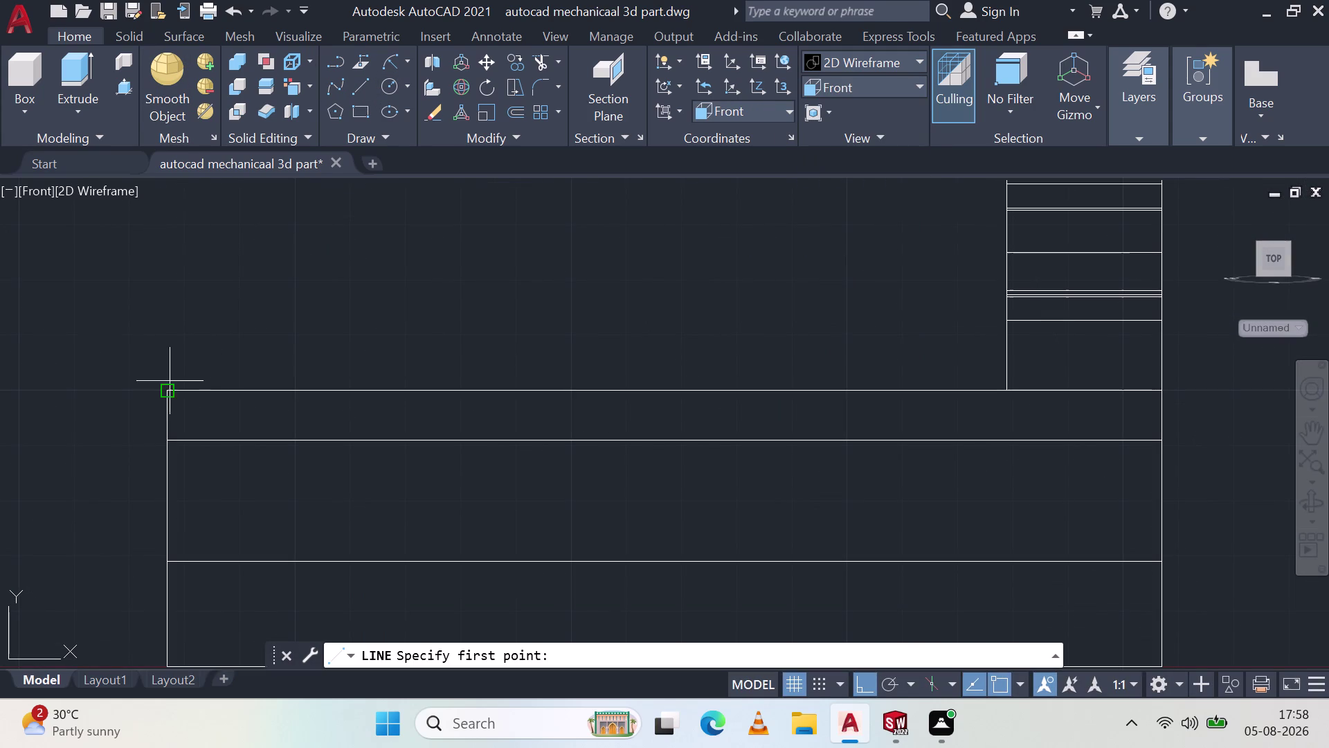
click(168, 391)
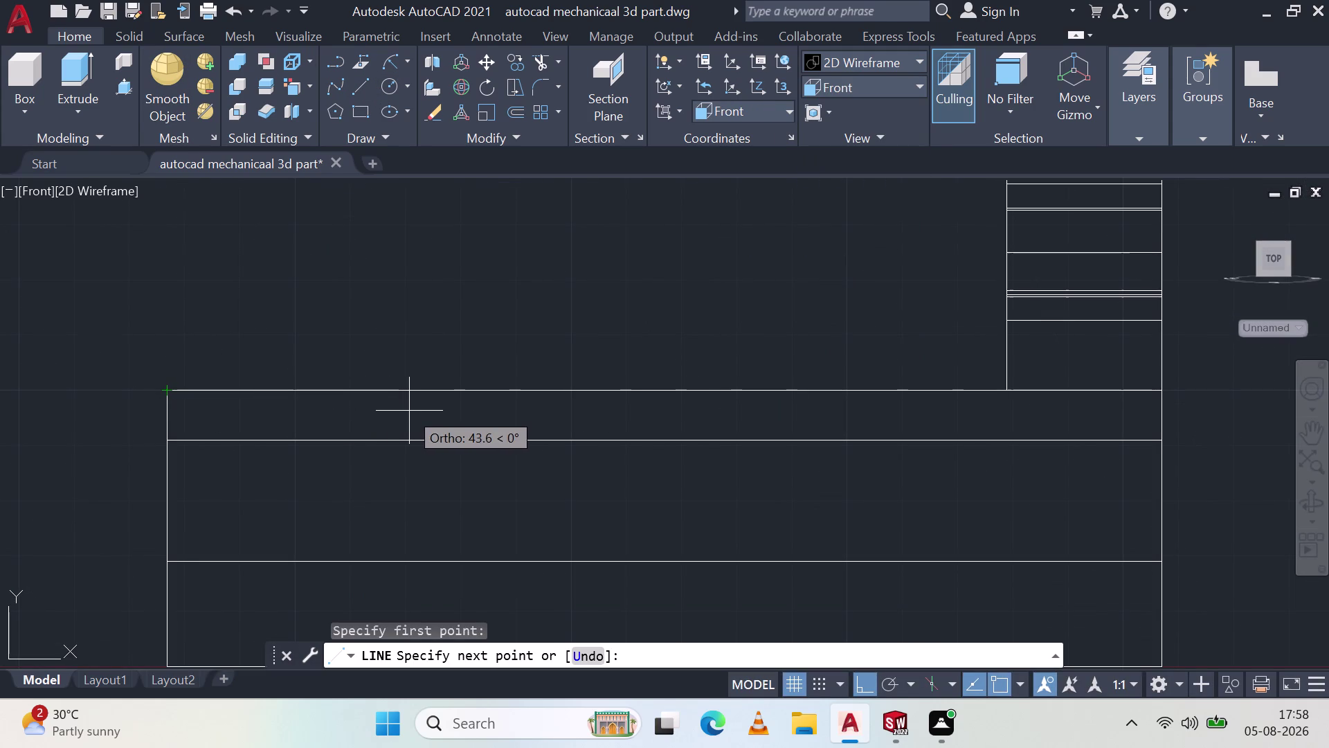
text(32)
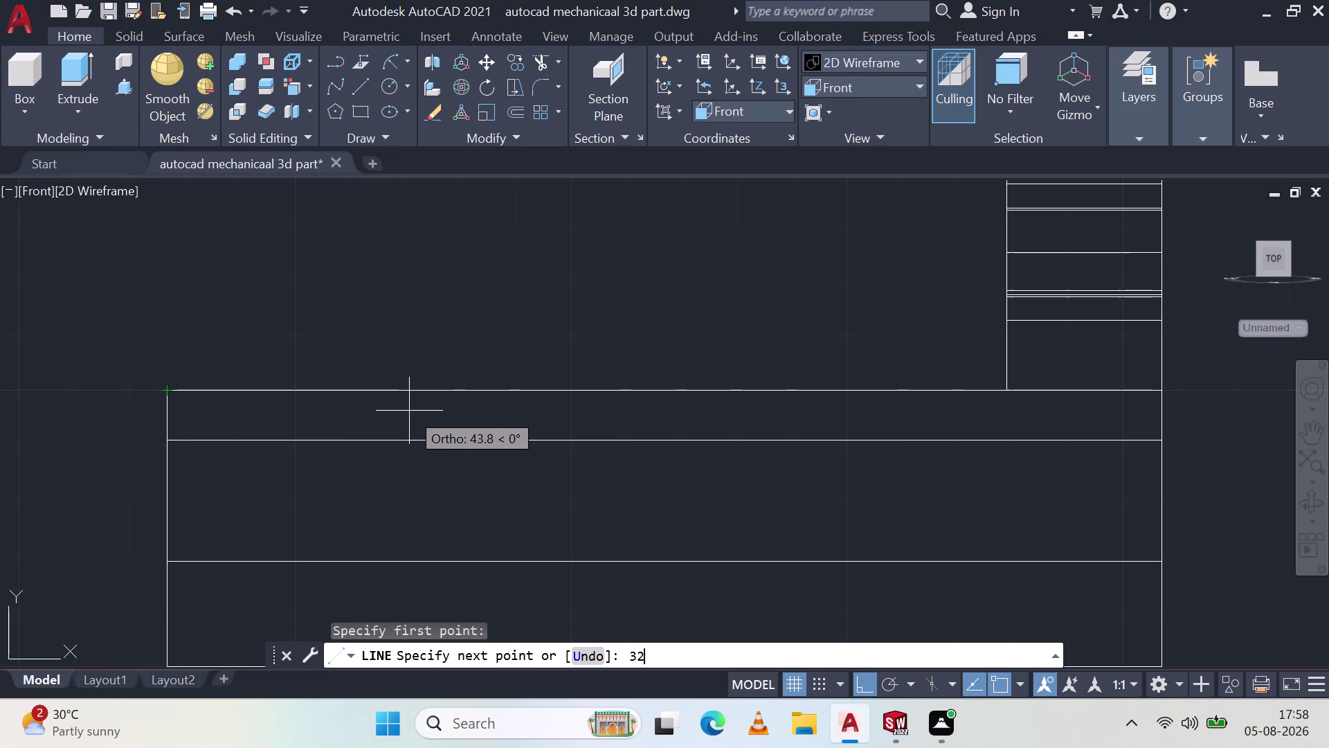
key(space)
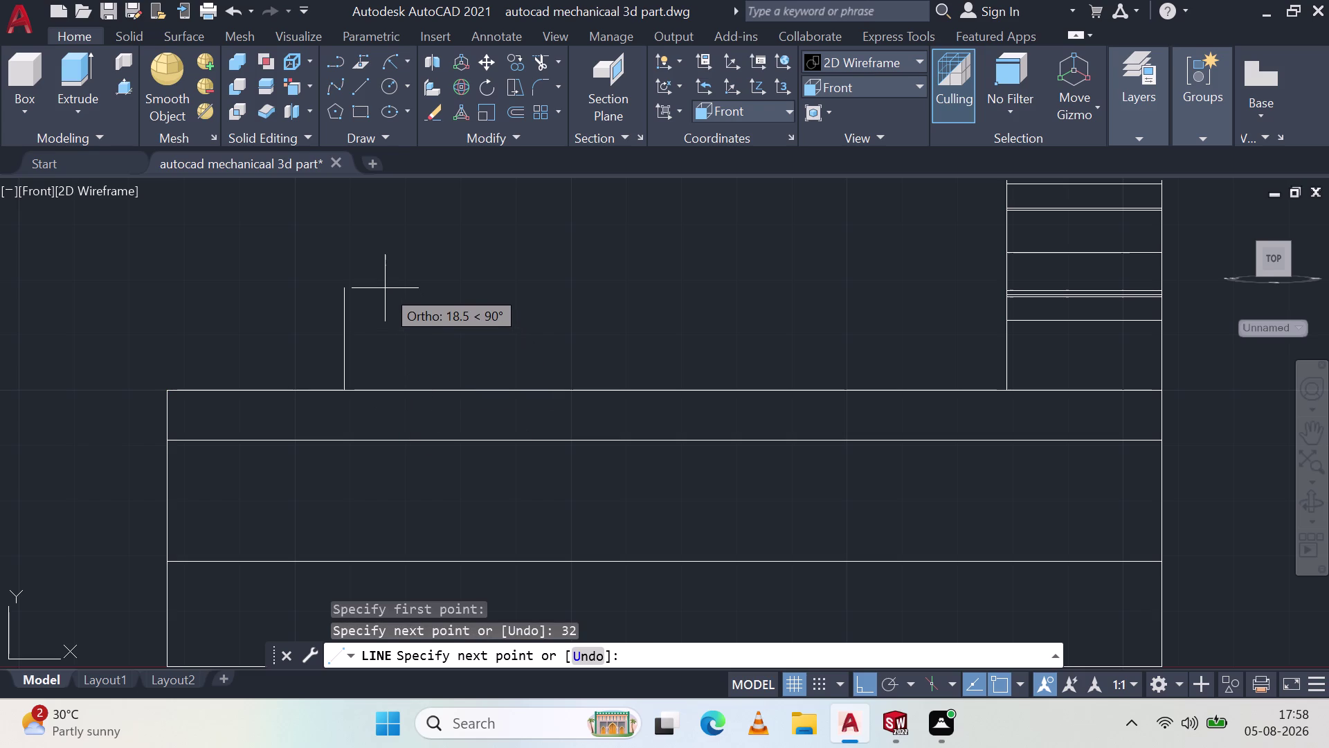
middle_drag(382, 308, 365, 406)
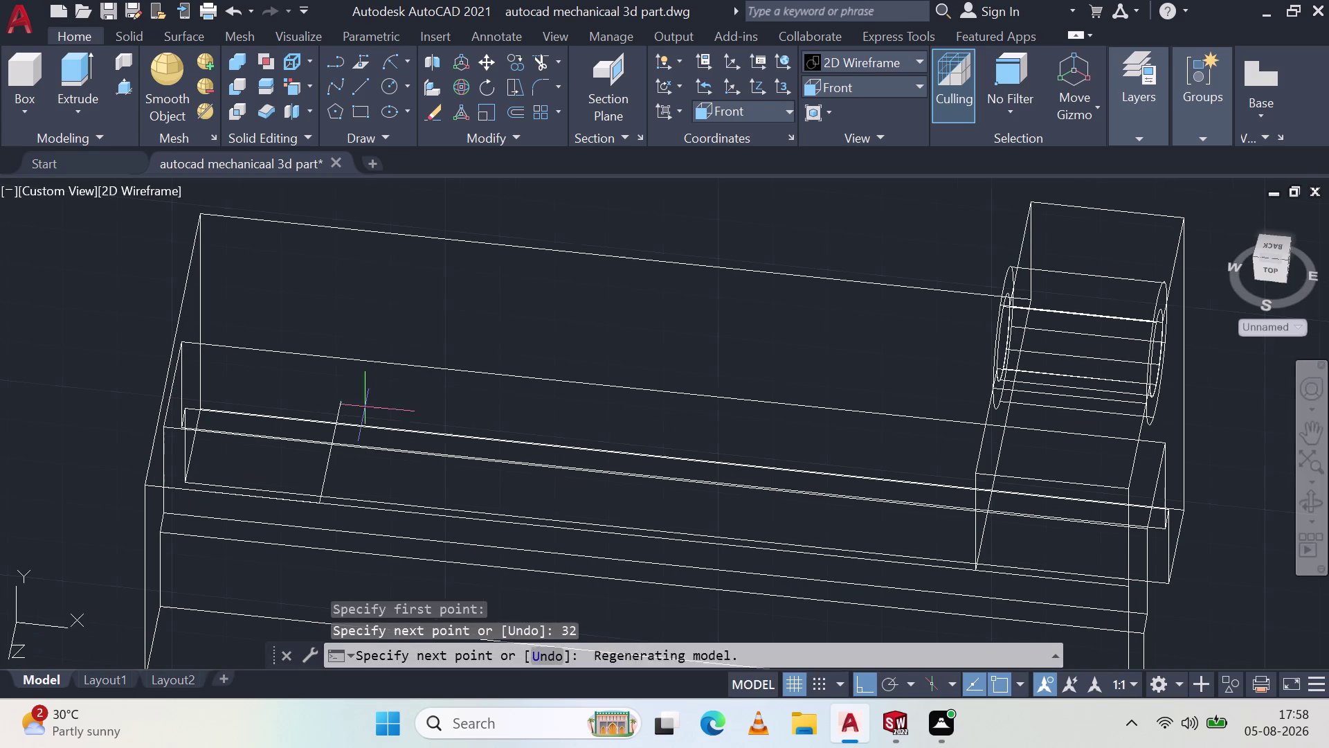
click(376, 233)
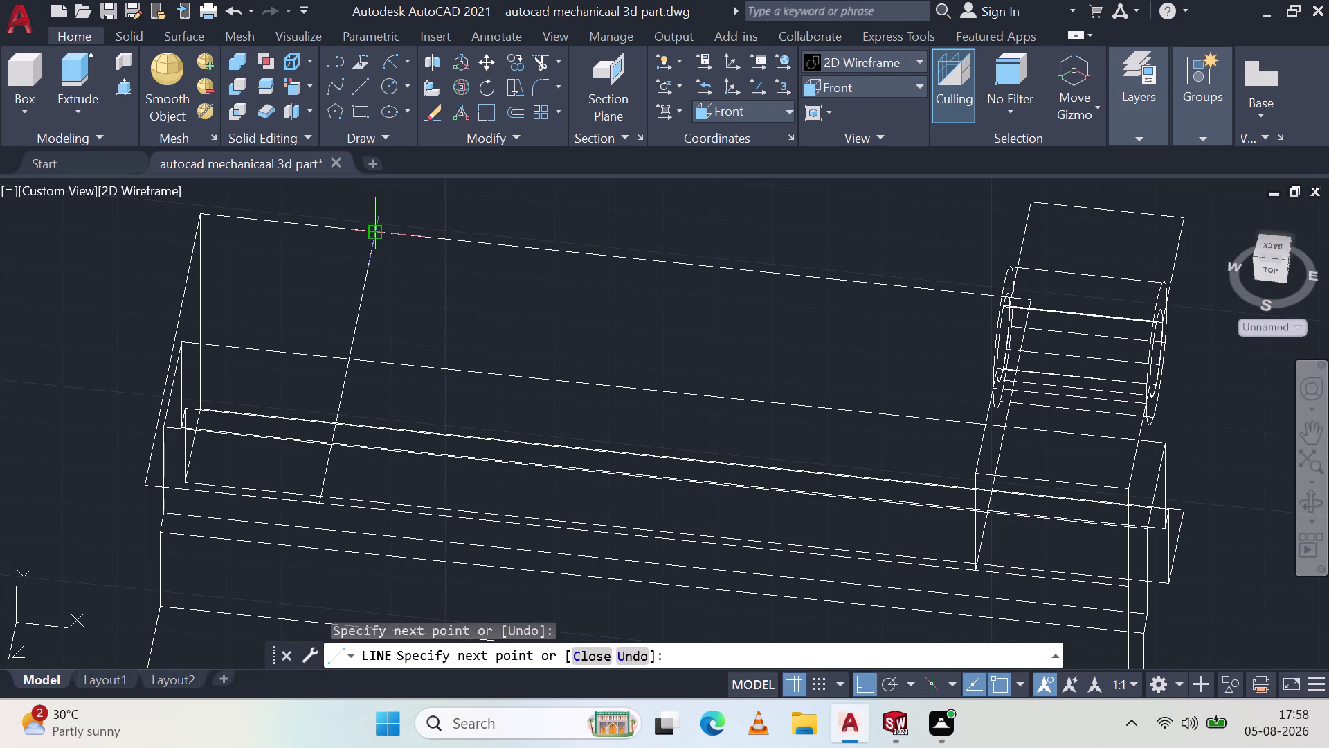
key(Escape)
Orbit around the model to inspect the new dividing line.
middle_drag(427, 377, 457, 460)
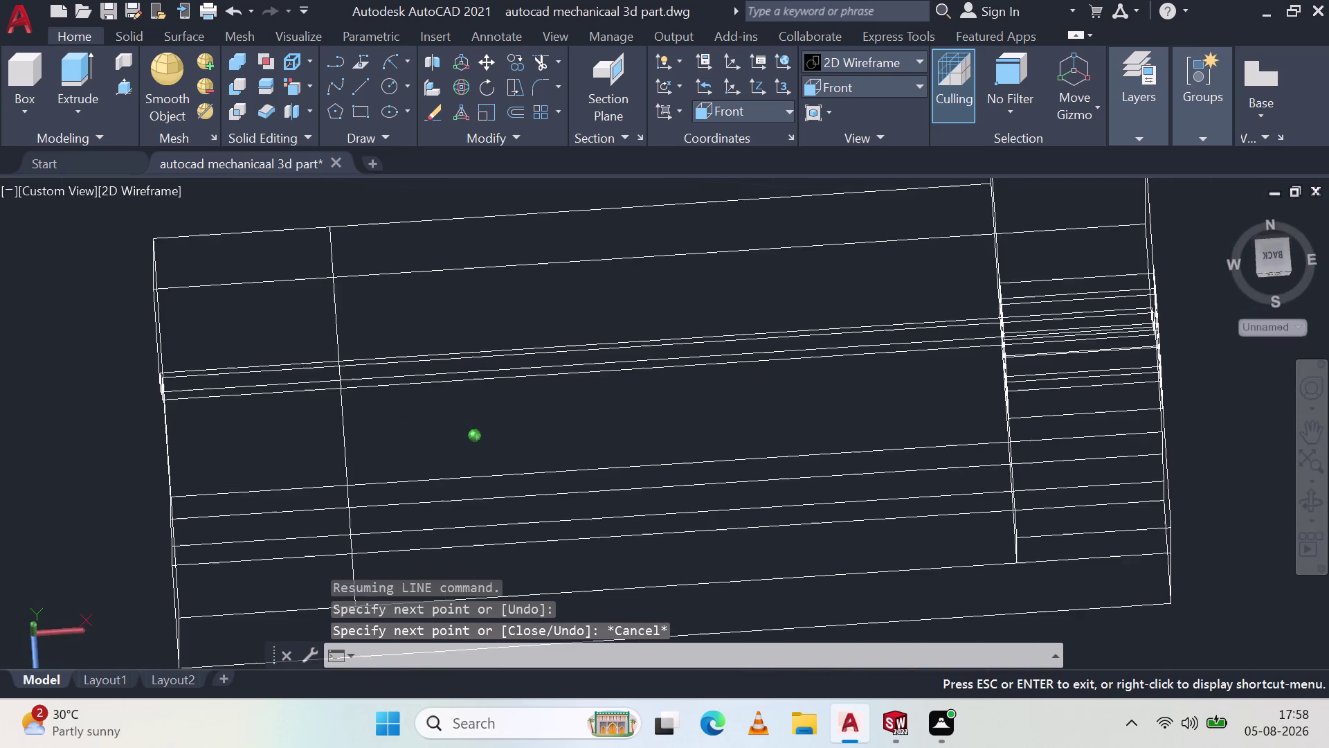
middle_drag(457, 460, 565, 335)
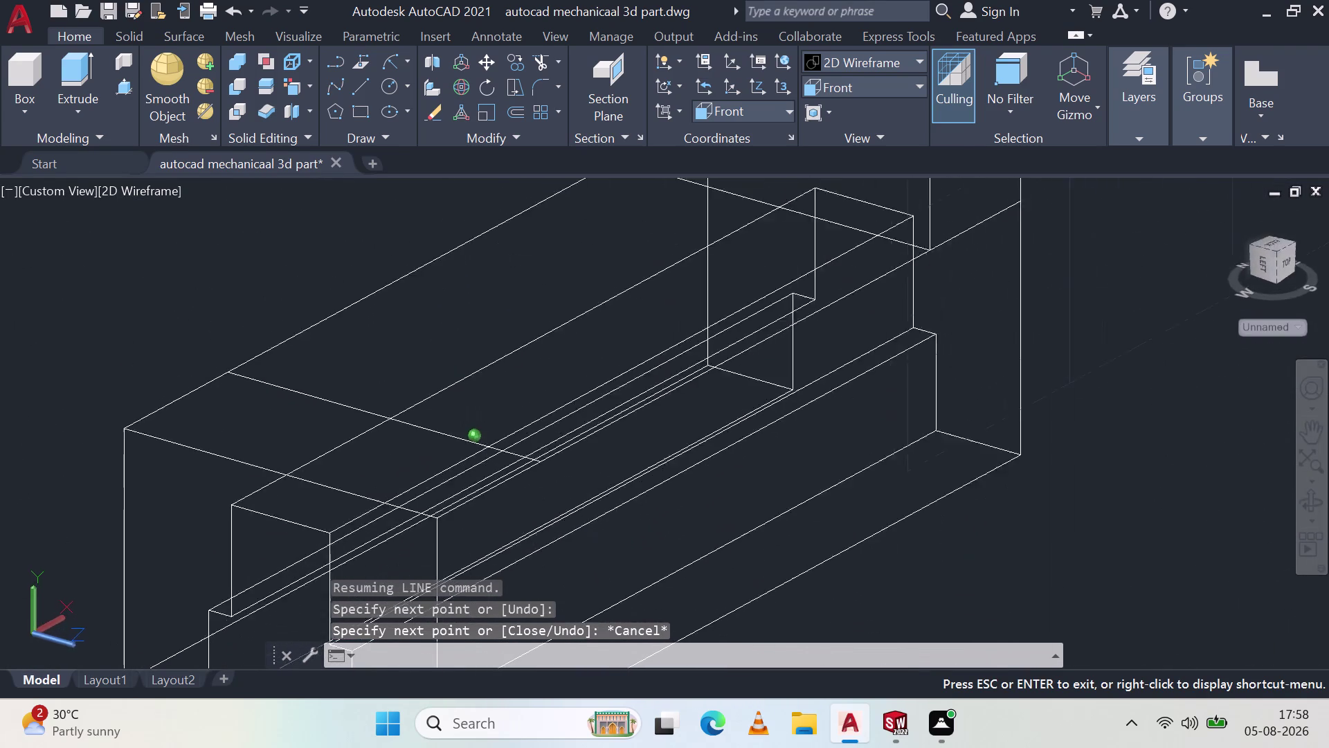
middle_drag(564, 335, 299, 384)
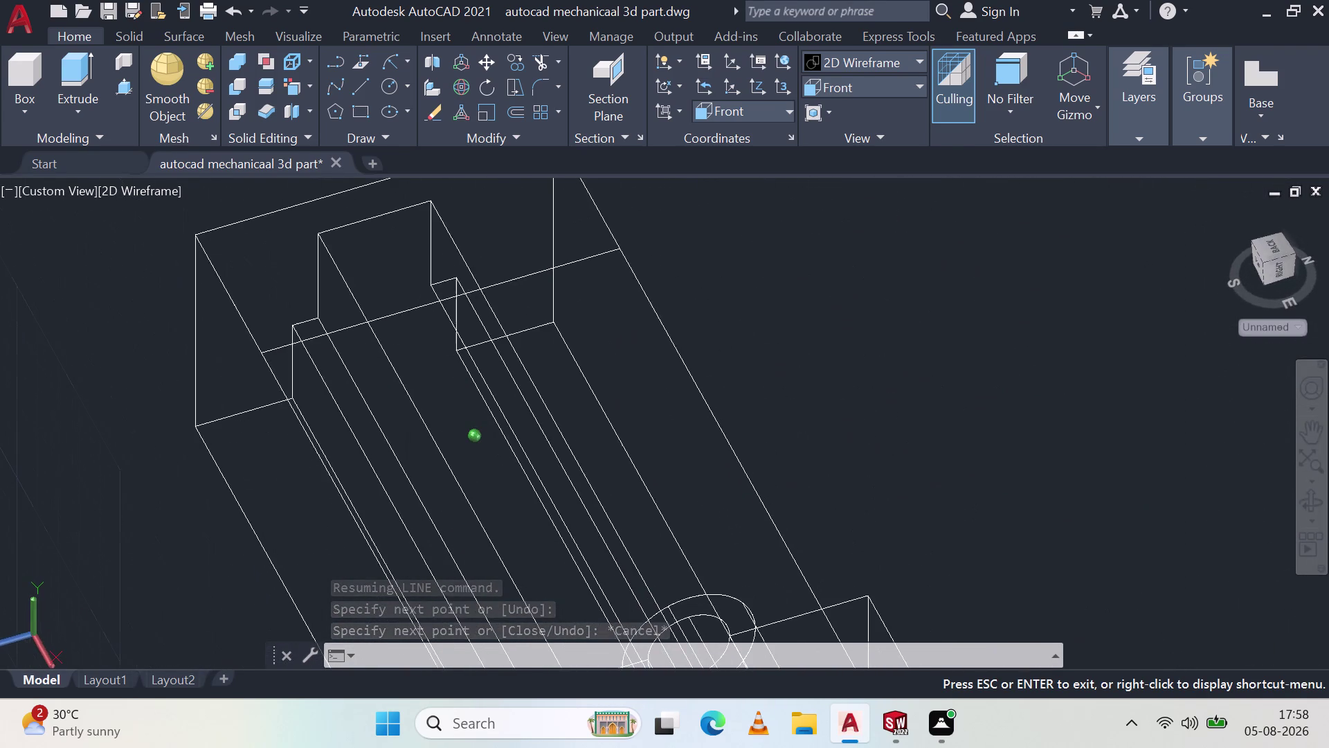
middle_drag(299, 385, 470, 335)
middle_click(470, 336)
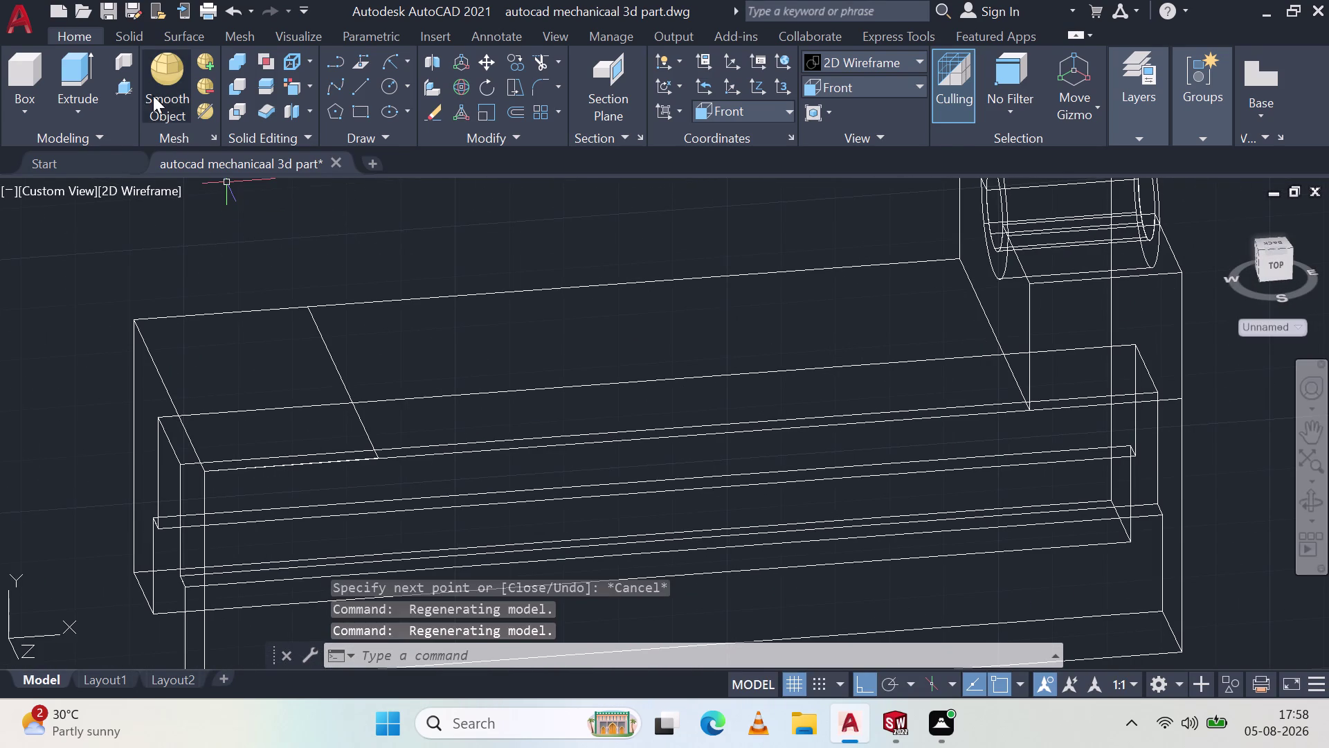
Press-pull the marked-off left-end area up 45 units.
click(128, 86)
click(307, 358)
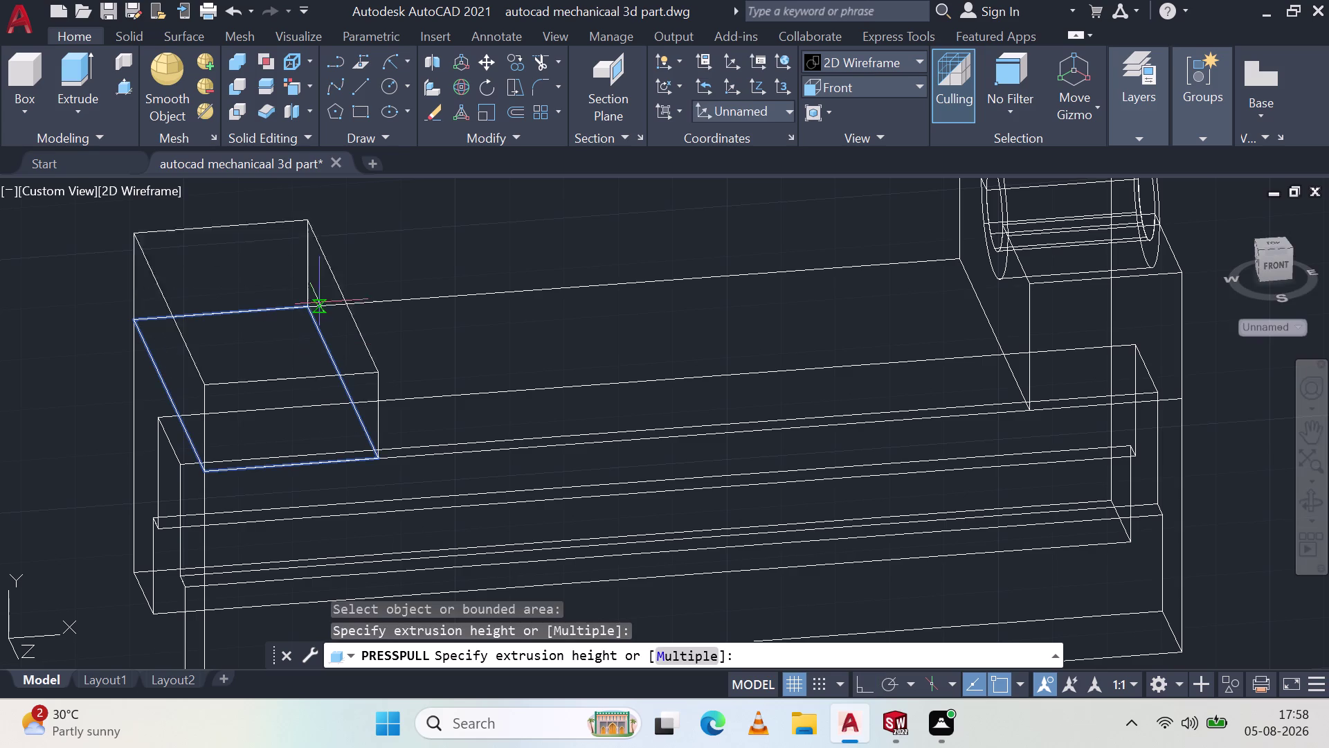
scroll(up, 3)
scroll(down, 3)
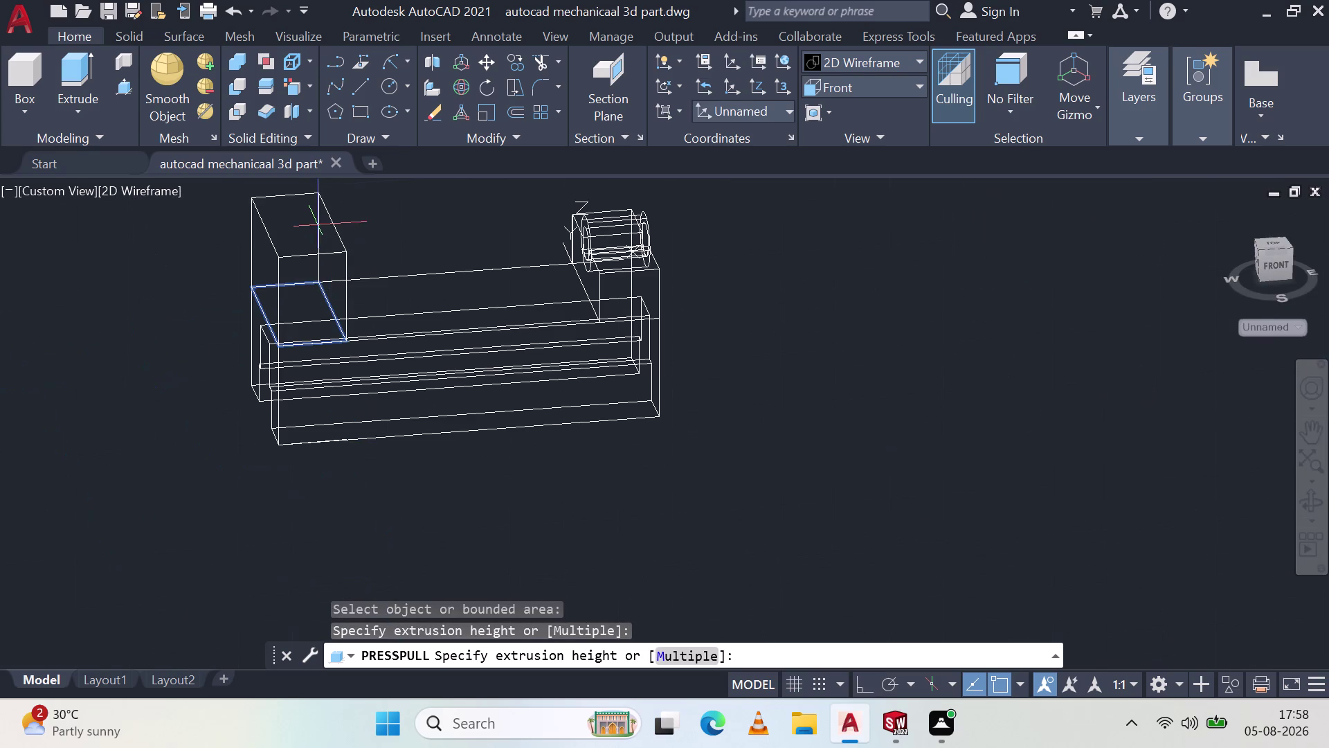
middle_drag(320, 232, 348, 324)
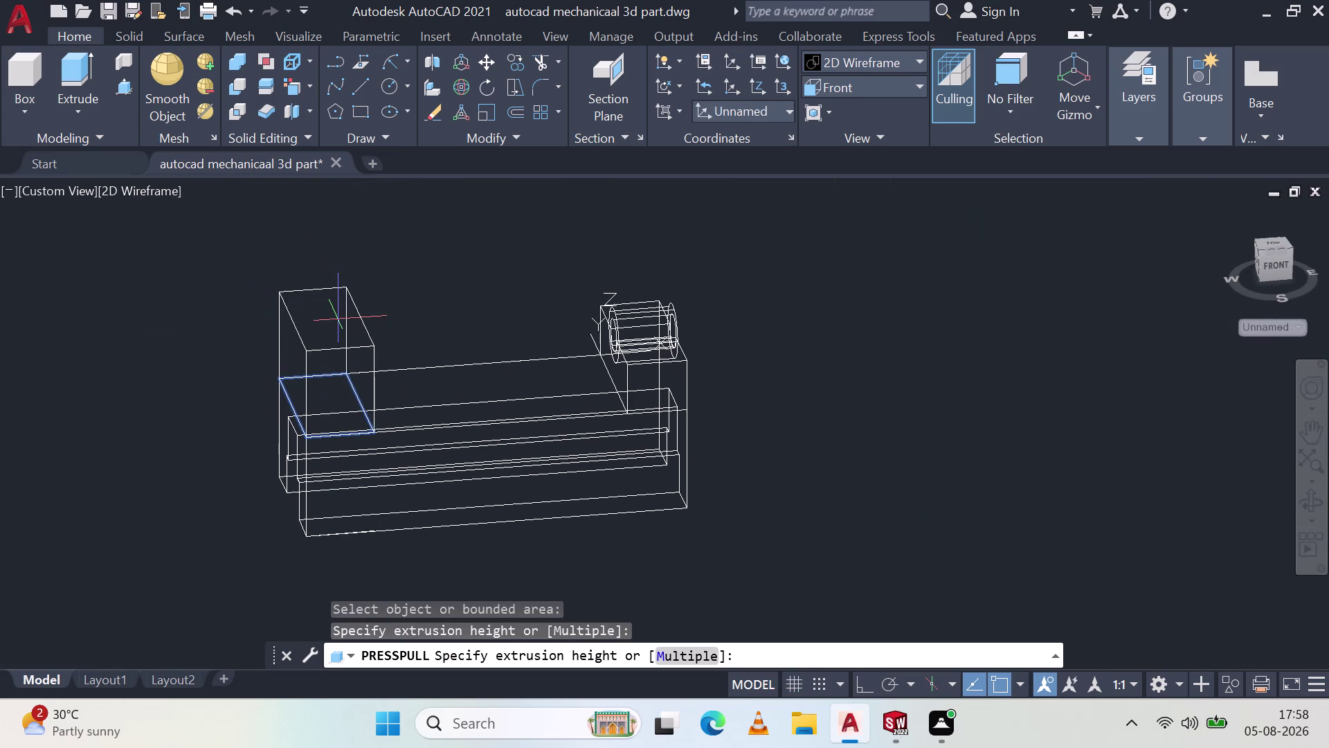
text(4)
text(5)
key(Return)
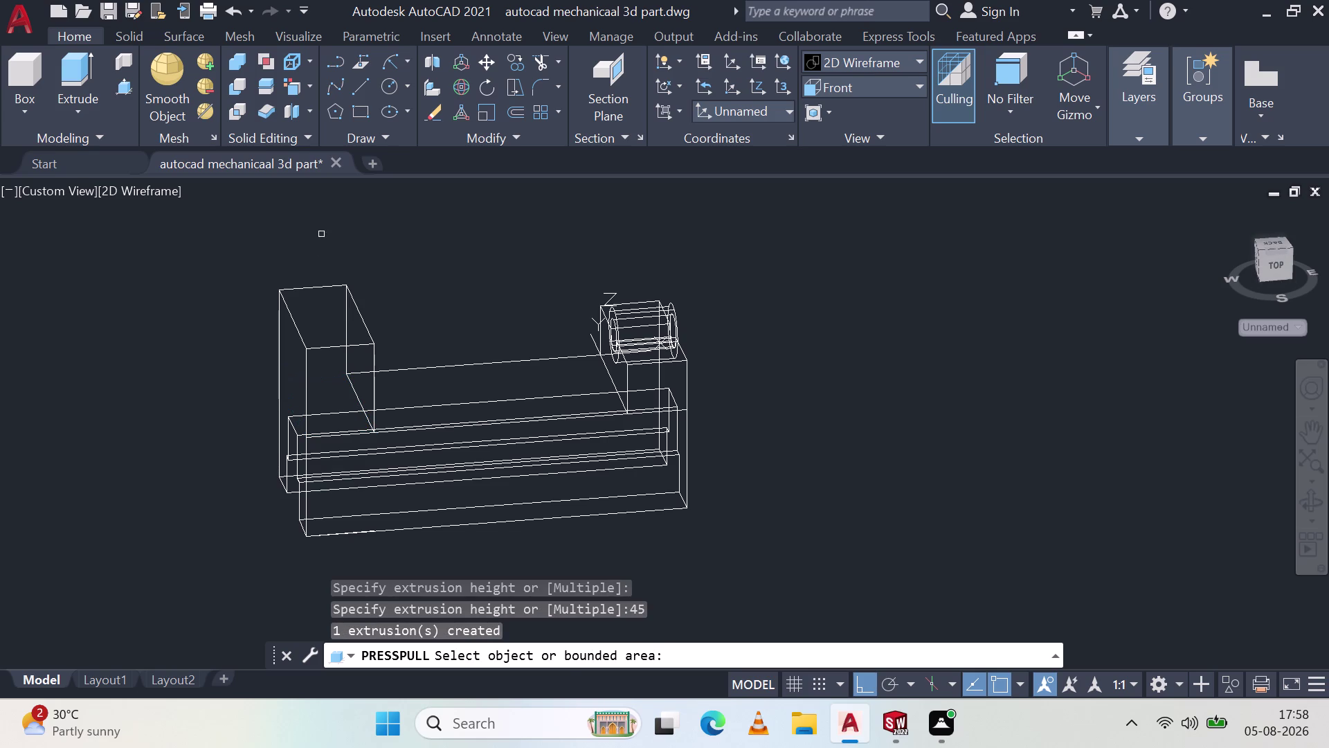
key(Escape)
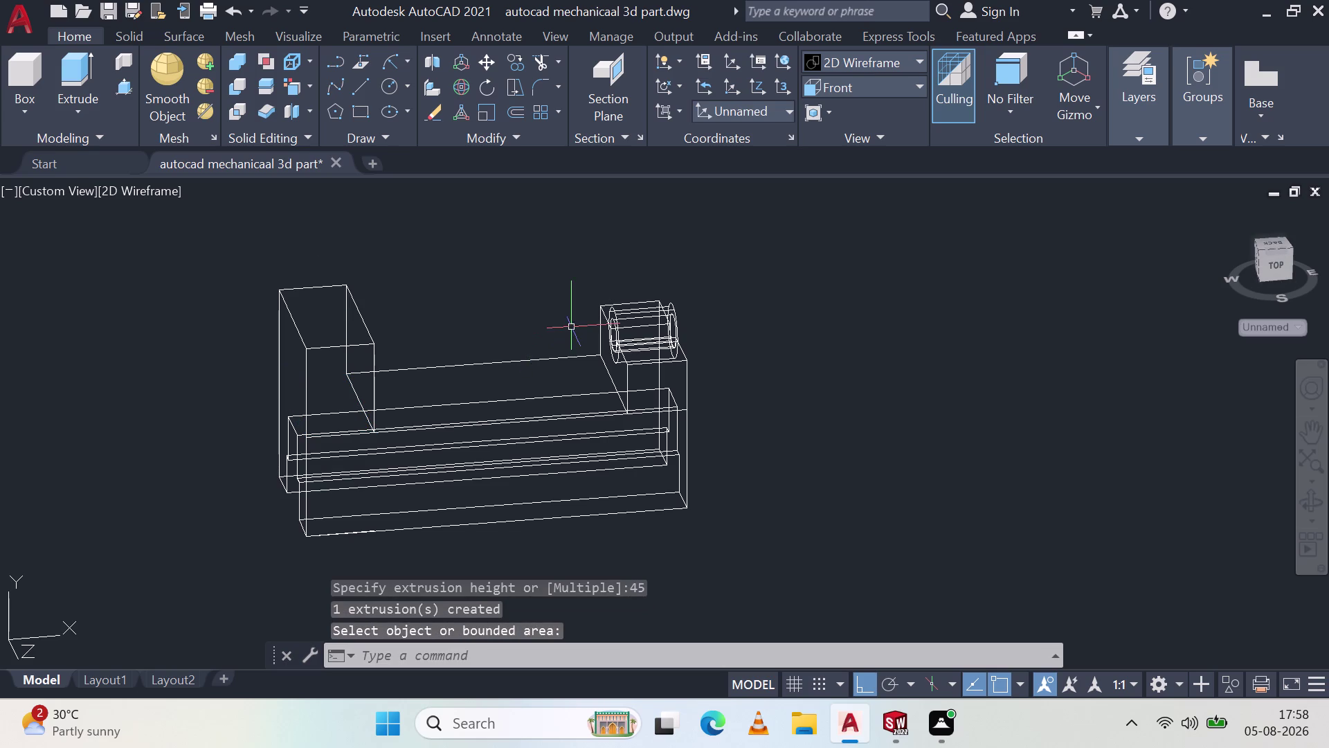
Orbit the model to inspect the new raised block.
middle_drag(575, 305, 312, 254)
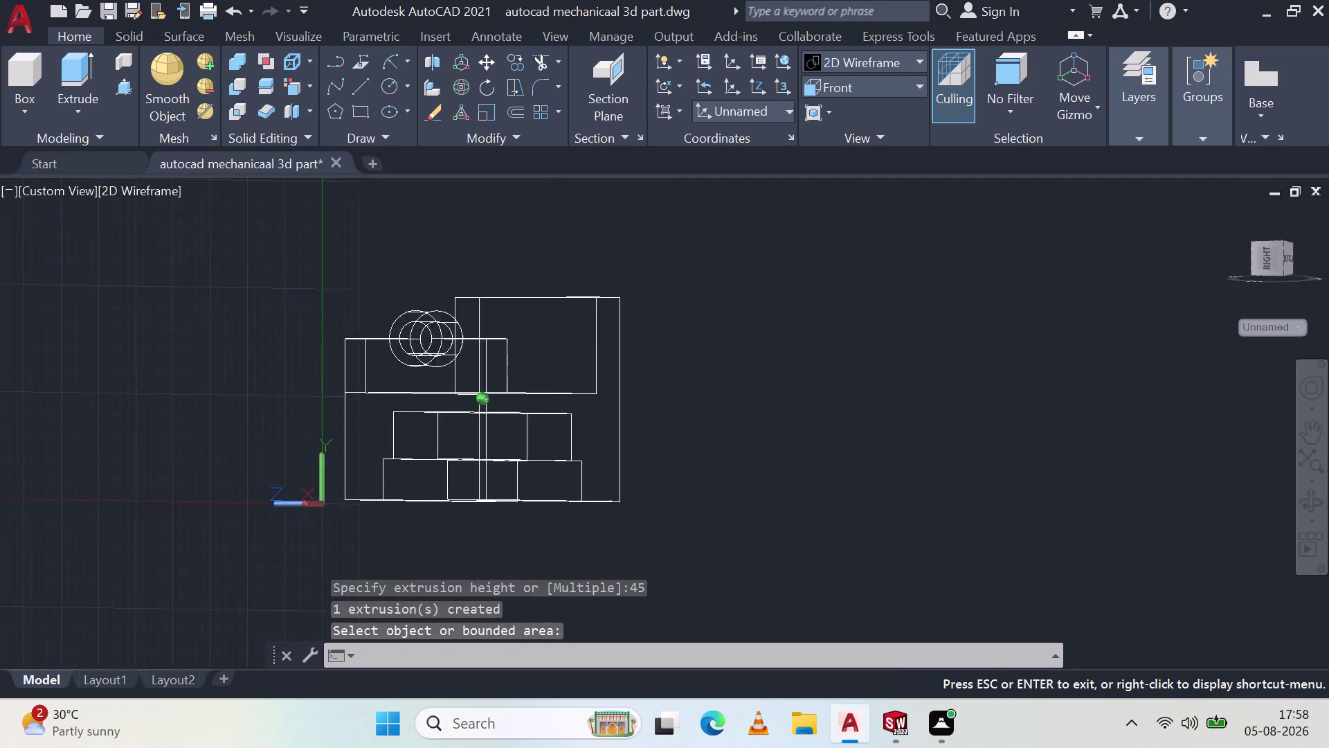
middle_drag(312, 253, 565, 318)
middle_drag(566, 317, 742, 301)
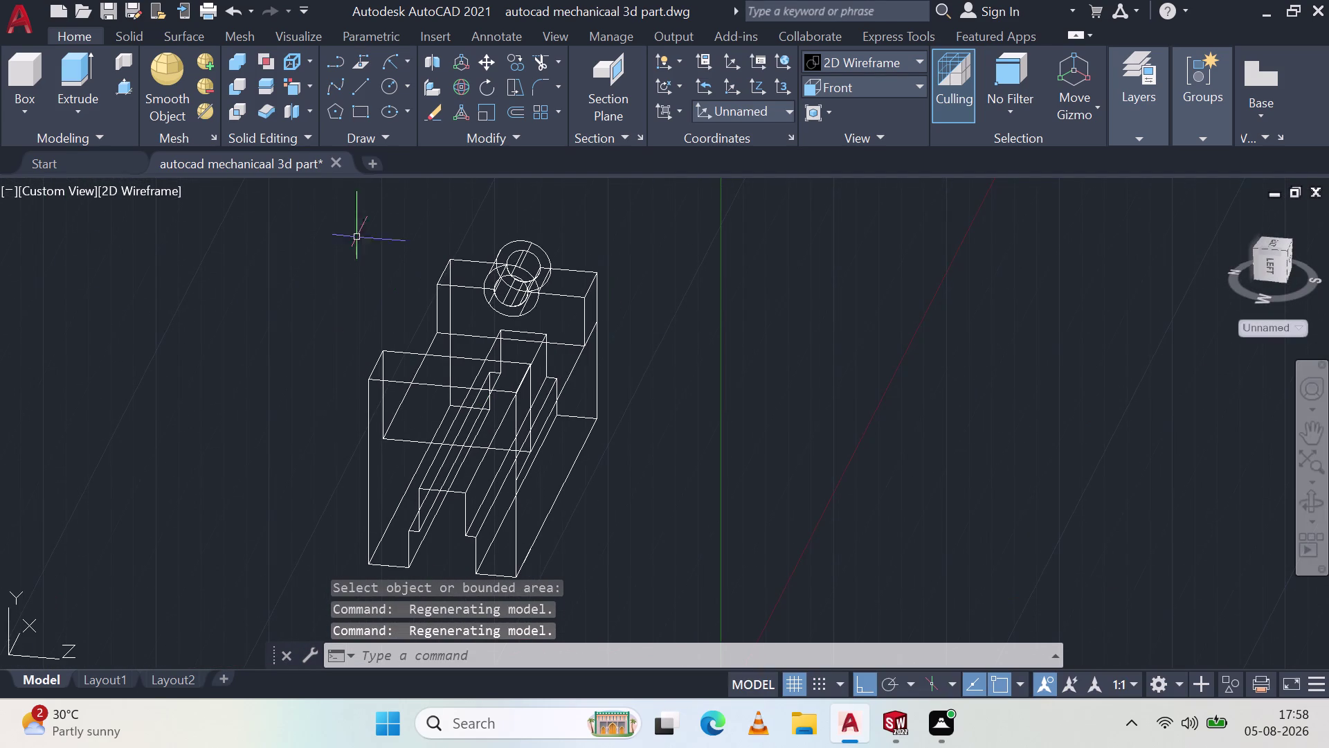
click(899, 59)
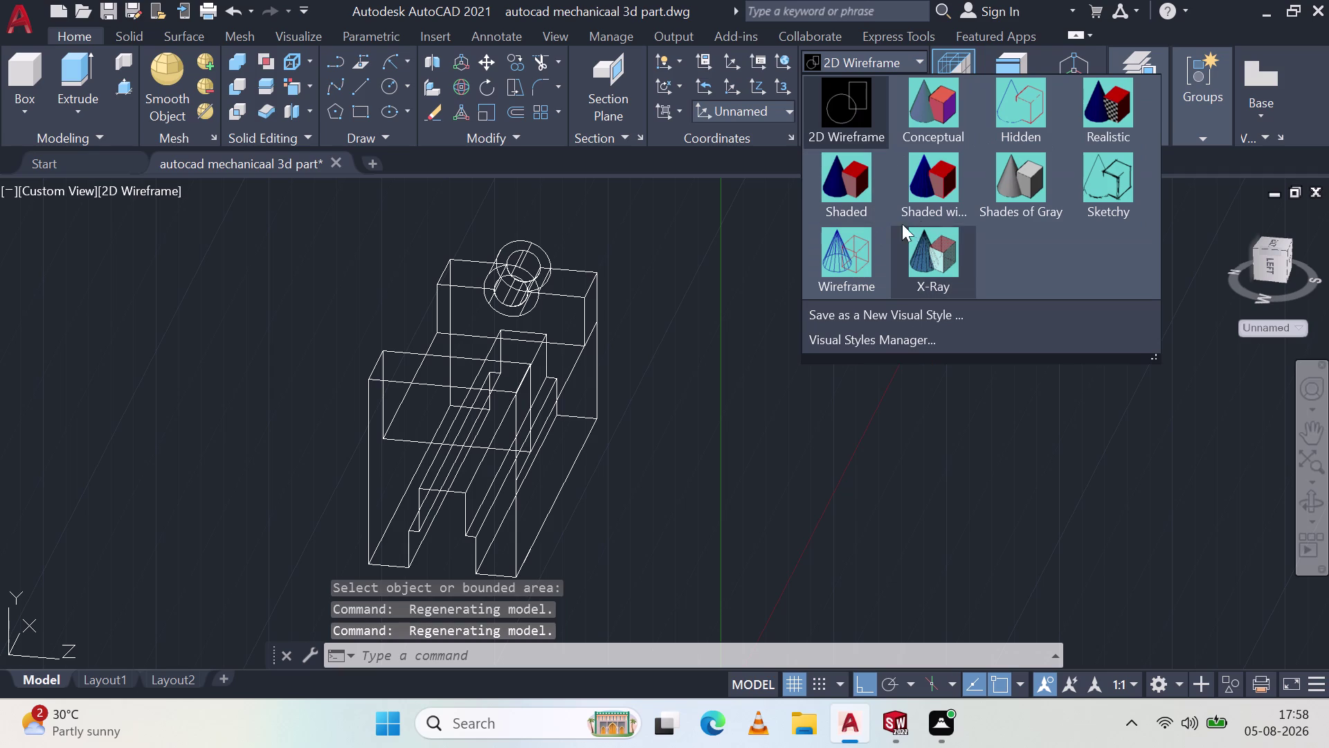
Try Shaded with Edges, then Shaded, and settle on Shades of Gray.
click(942, 196)
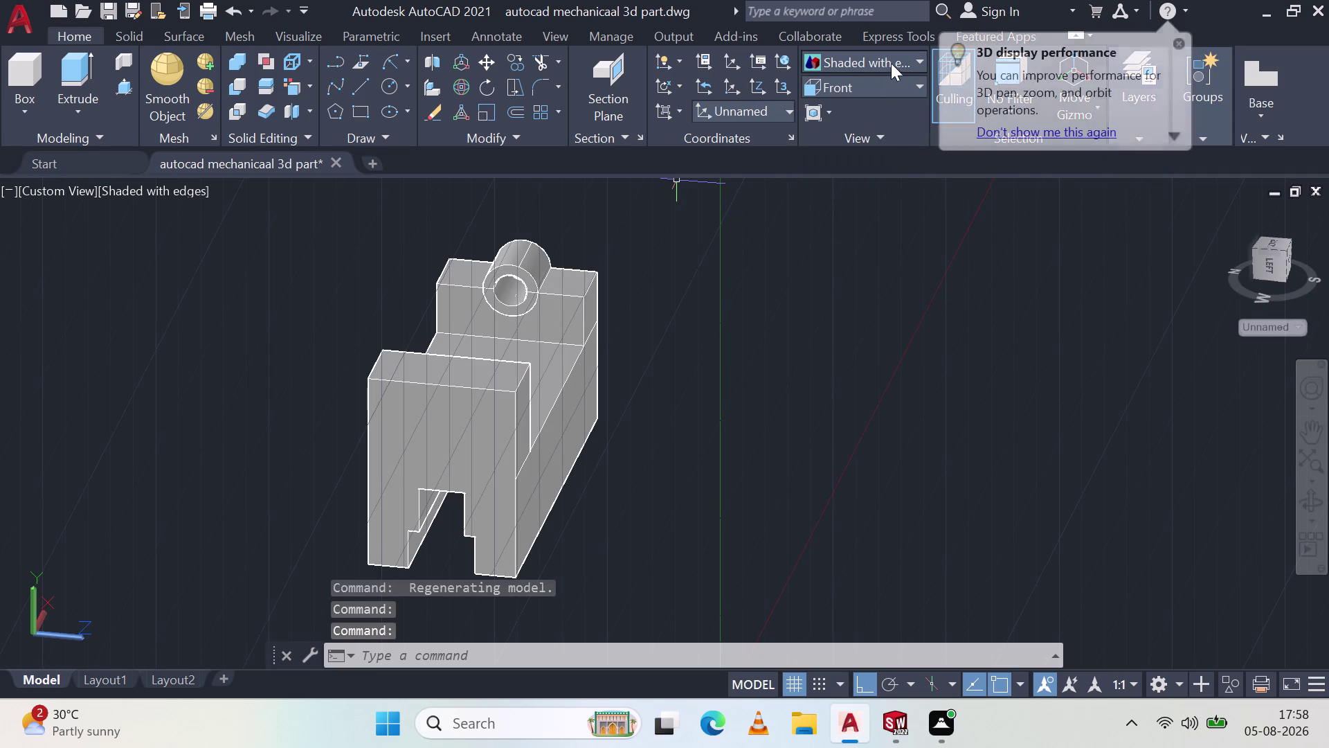
click(894, 56)
click(840, 192)
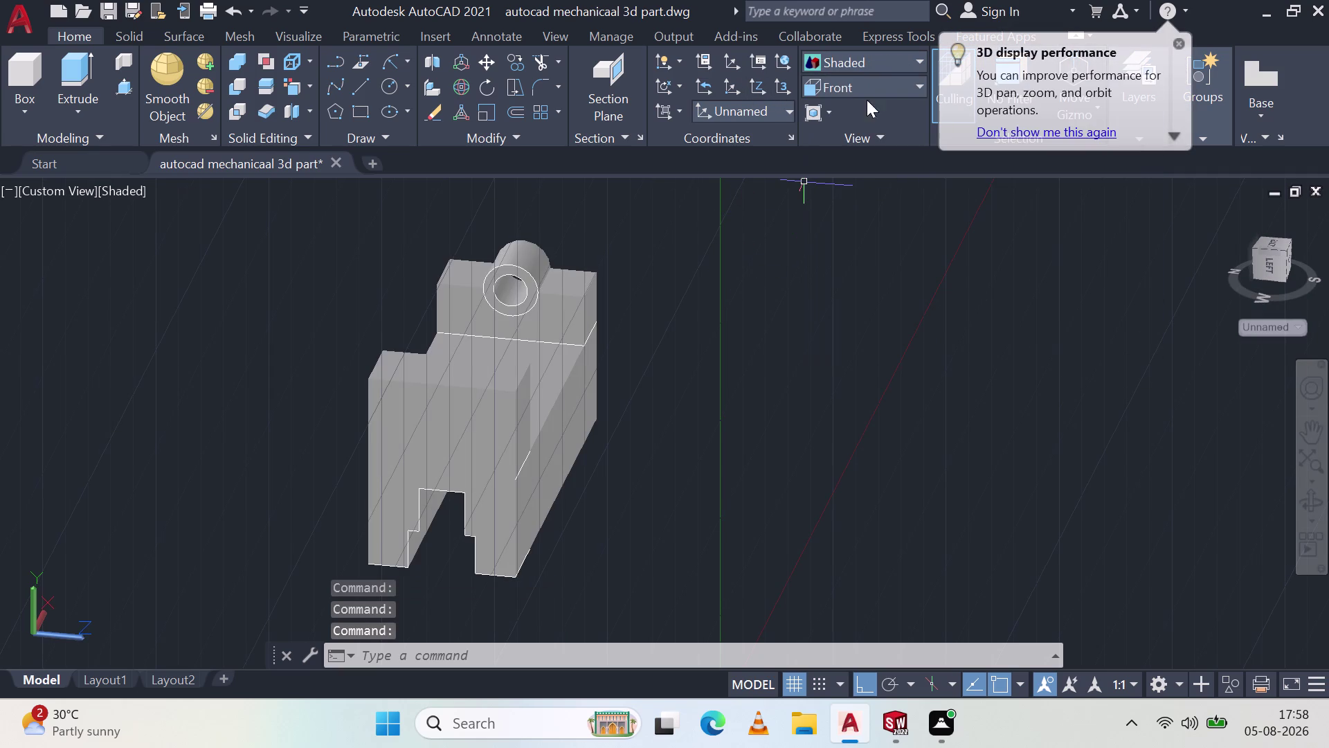
click(876, 56)
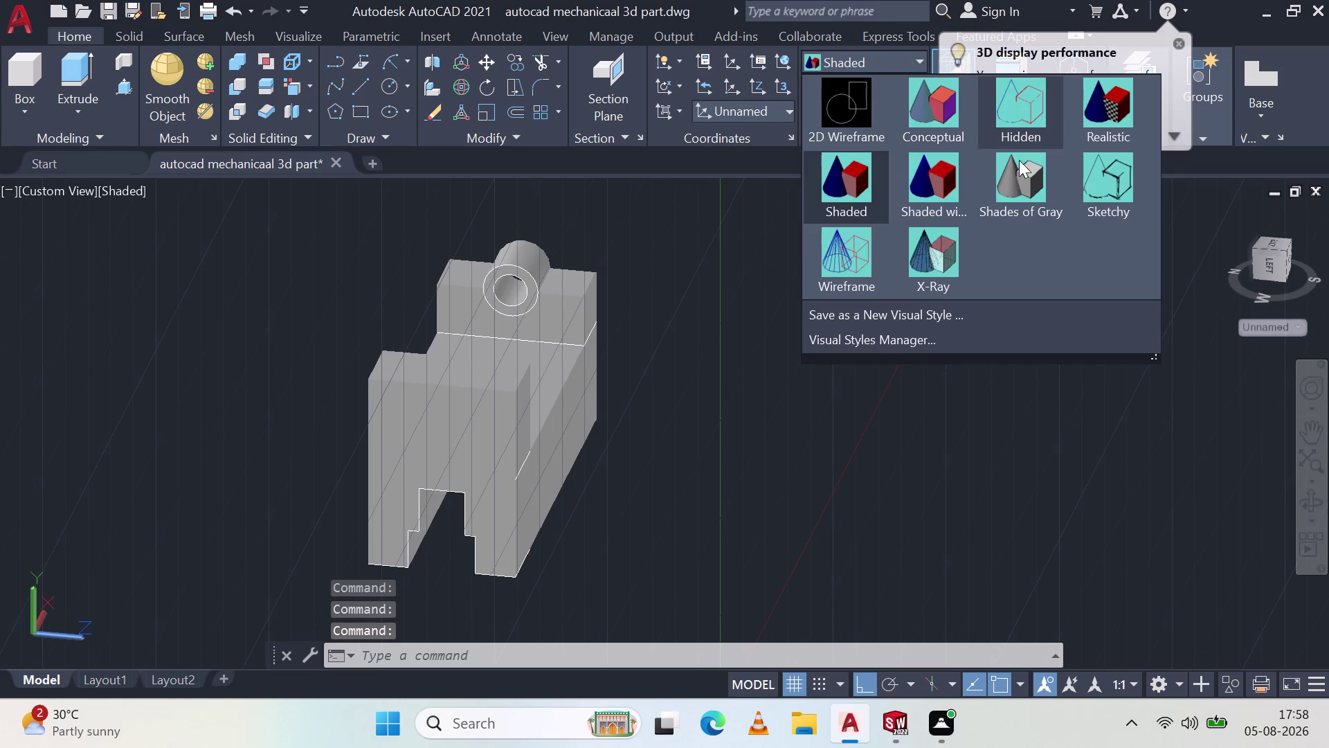
click(1015, 202)
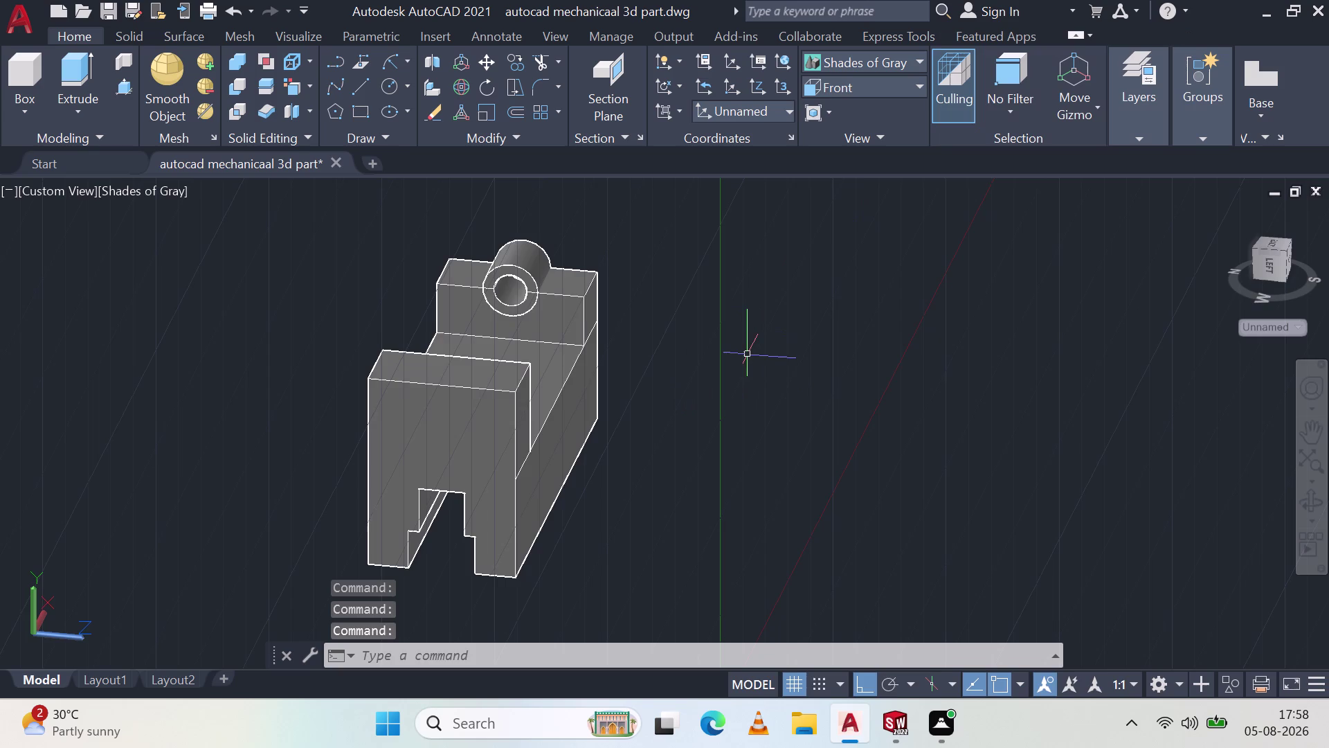
middle_drag(732, 363, 412, 344)
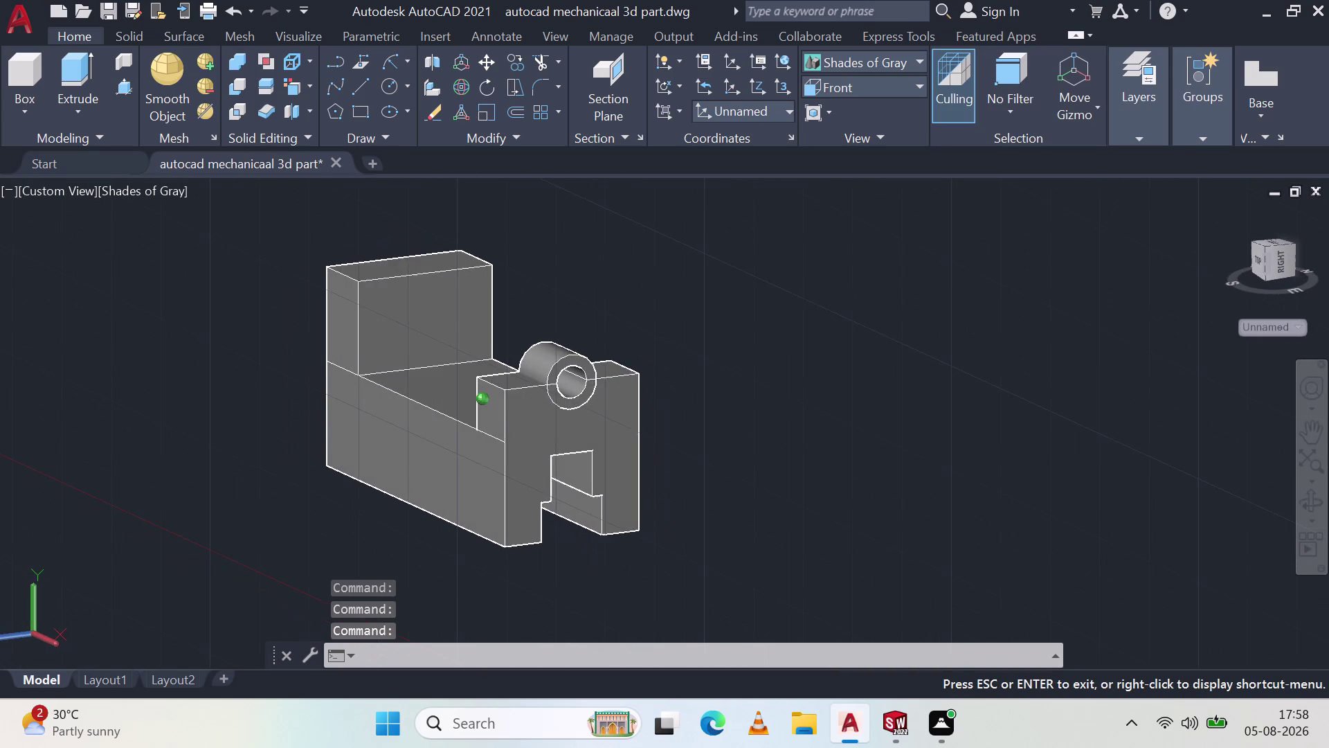
middle_drag(411, 344, 552, 310)
Switch to the Front preset view.
click(880, 86)
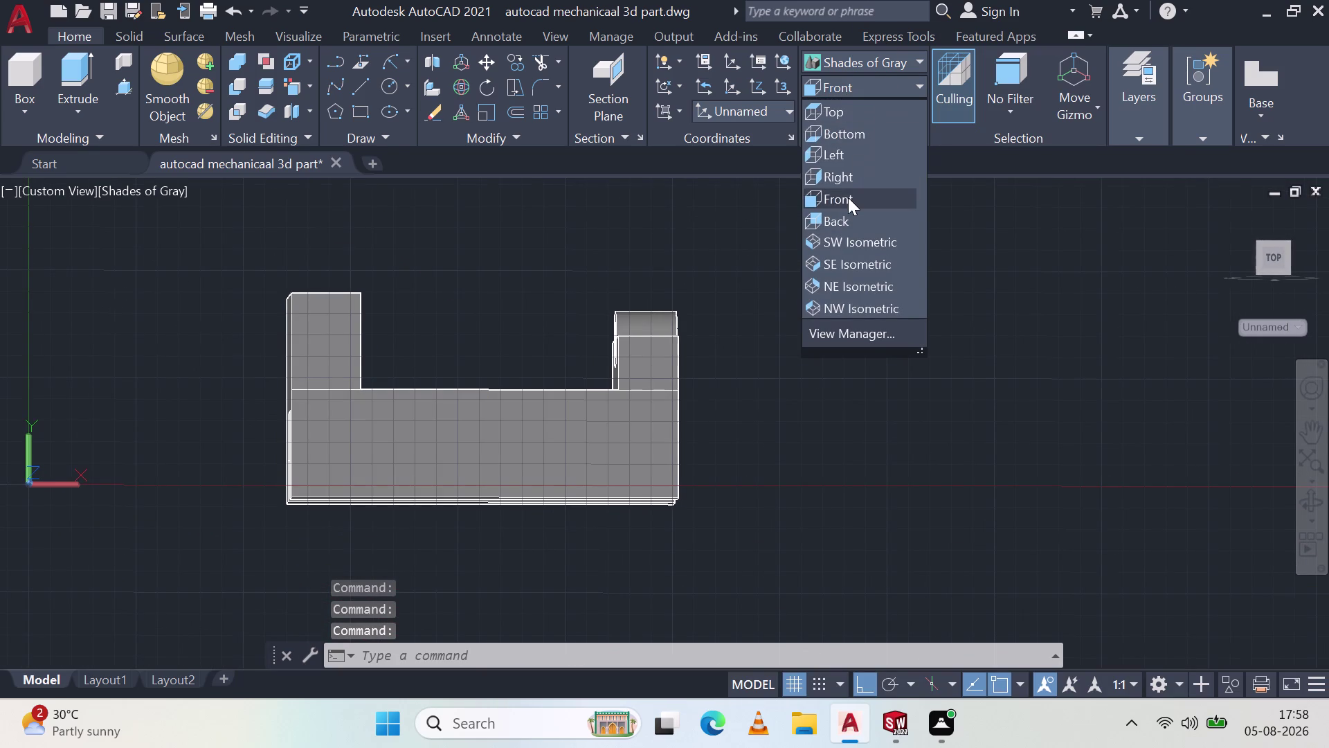
click(848, 198)
scroll(up, 3)
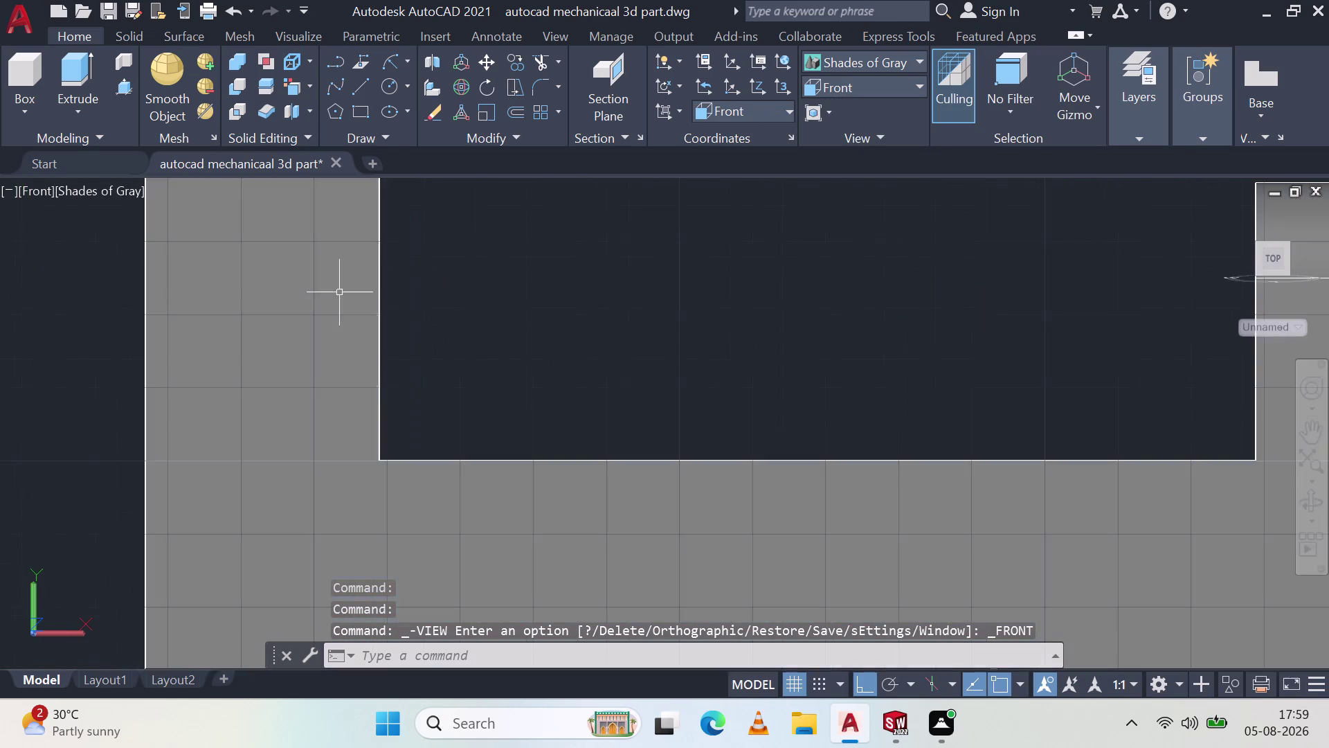
scroll(down, 3)
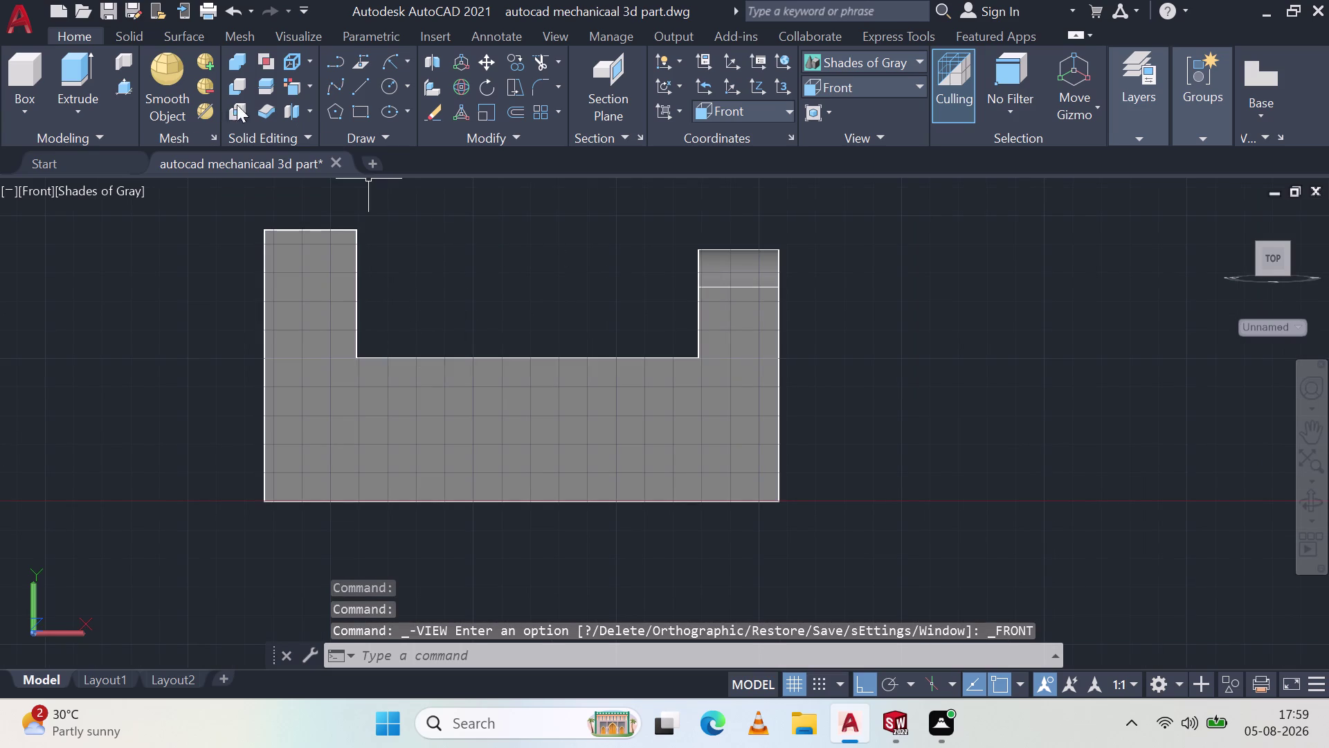
click(405, 58)
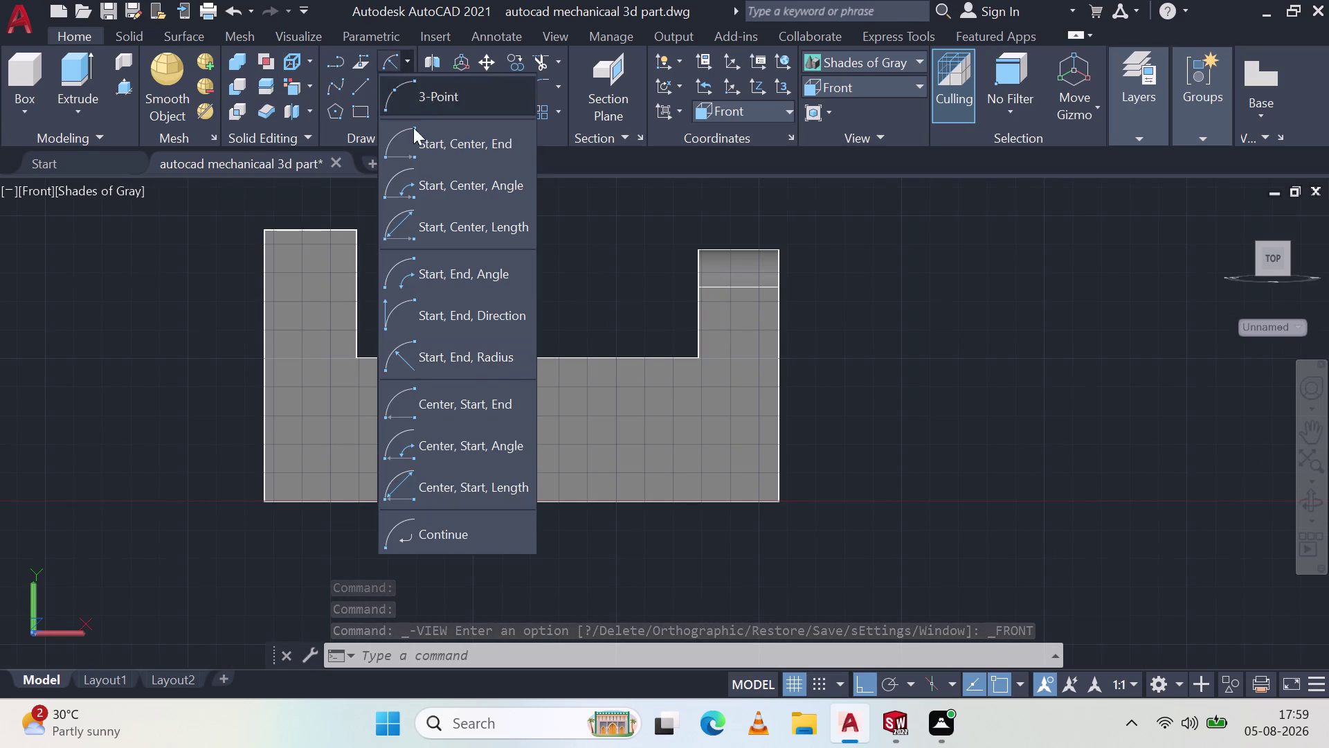
Draw a 28-radius arc across the raised block's corners, then delete it as wrong-way.
click(493, 356)
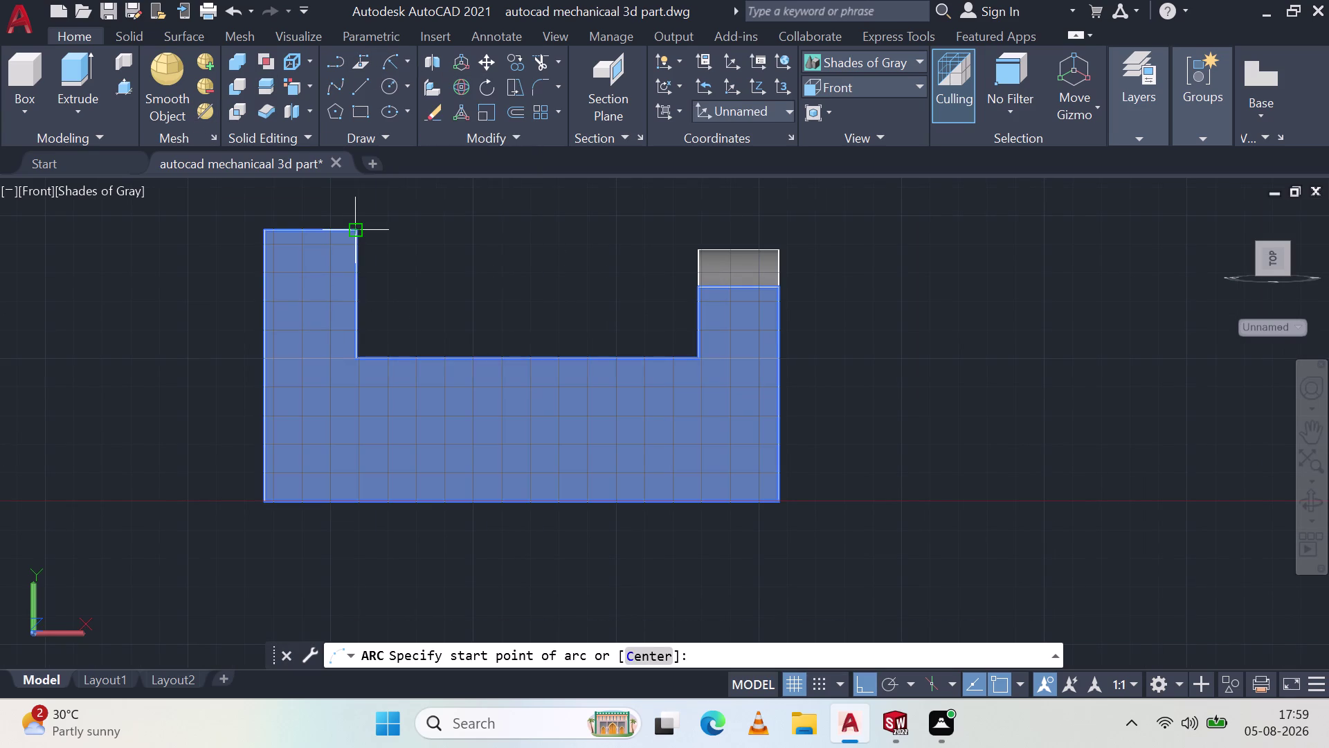
click(353, 234)
click(264, 357)
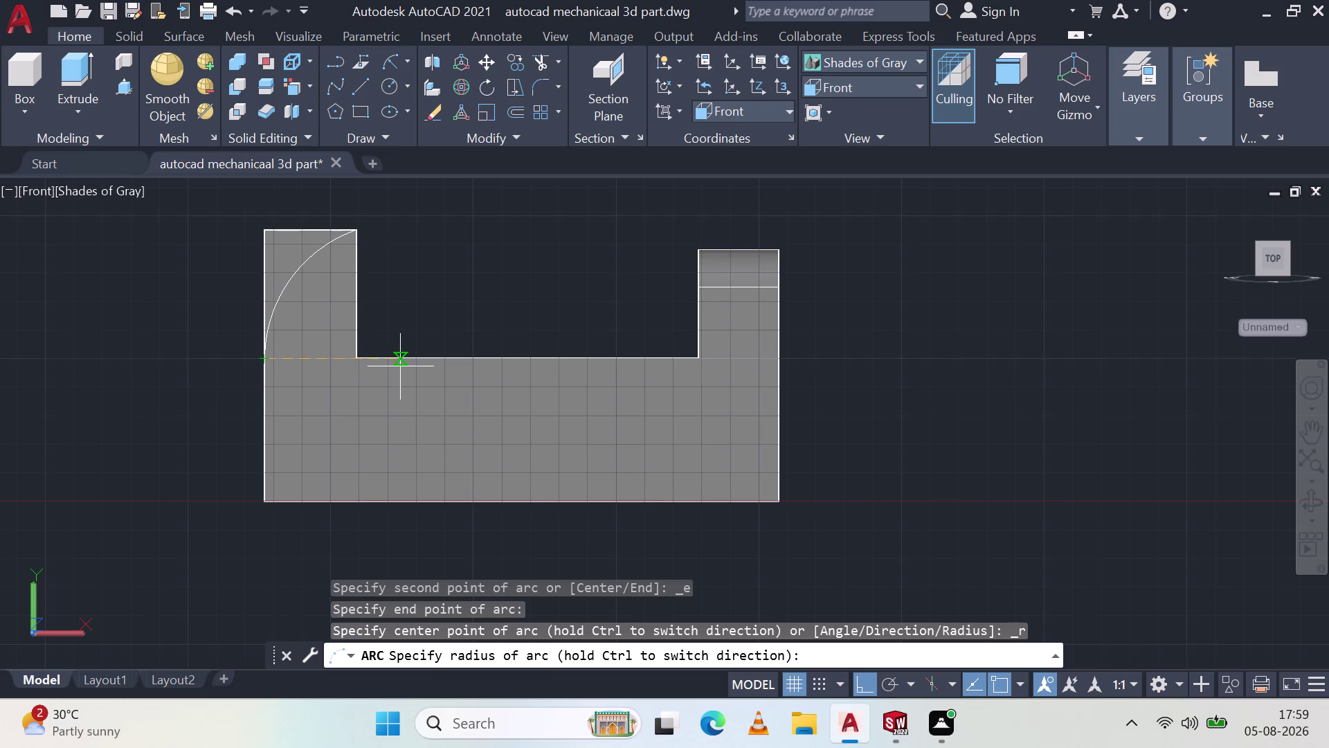
key(2)
text(8)
key(space)
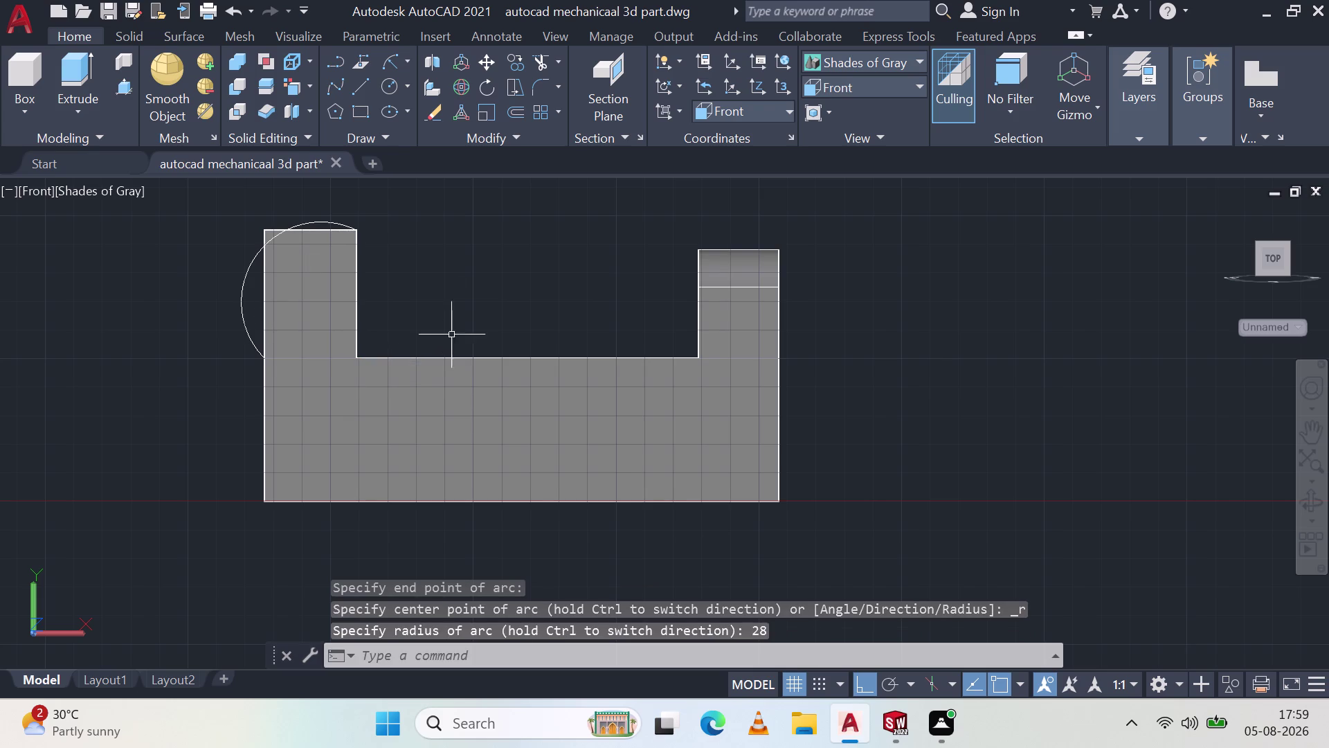
click(246, 330)
key(Delete)
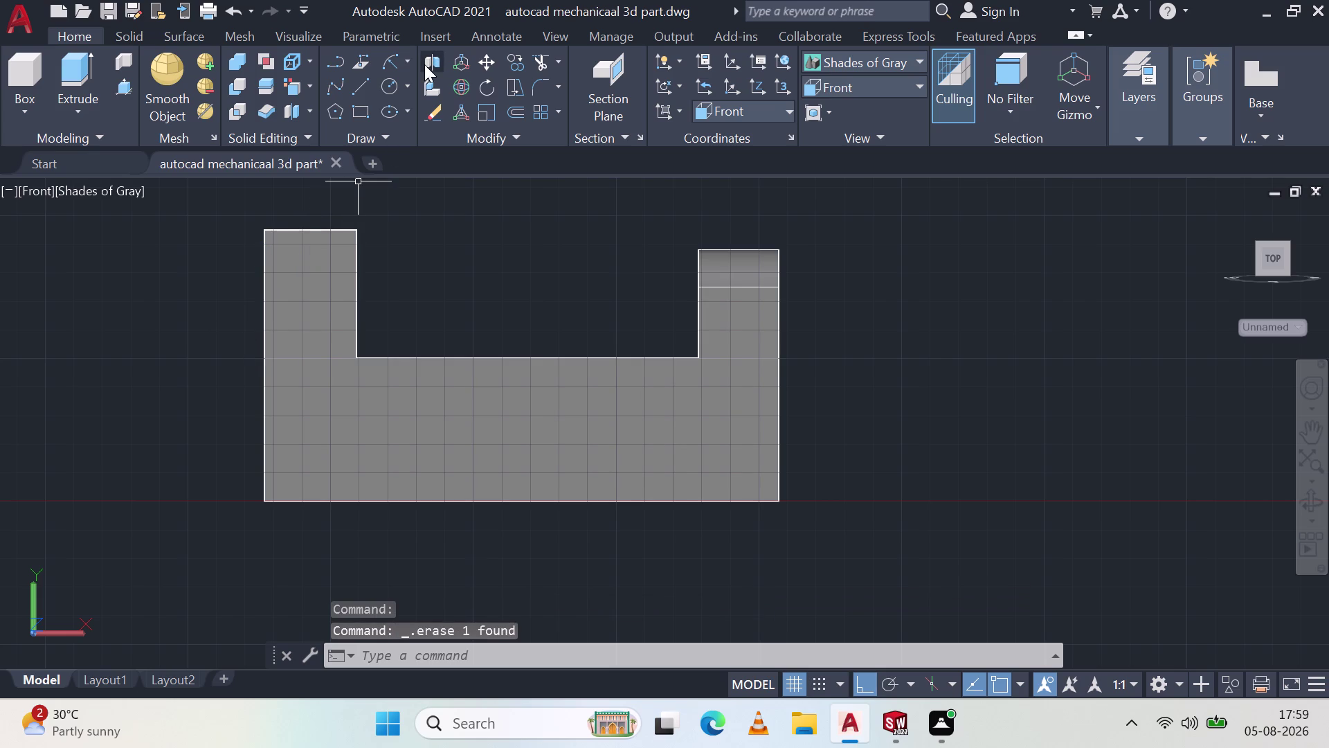
Cancel the restarted arc and switch to the Back preset view.
click(401, 61)
click(384, 61)
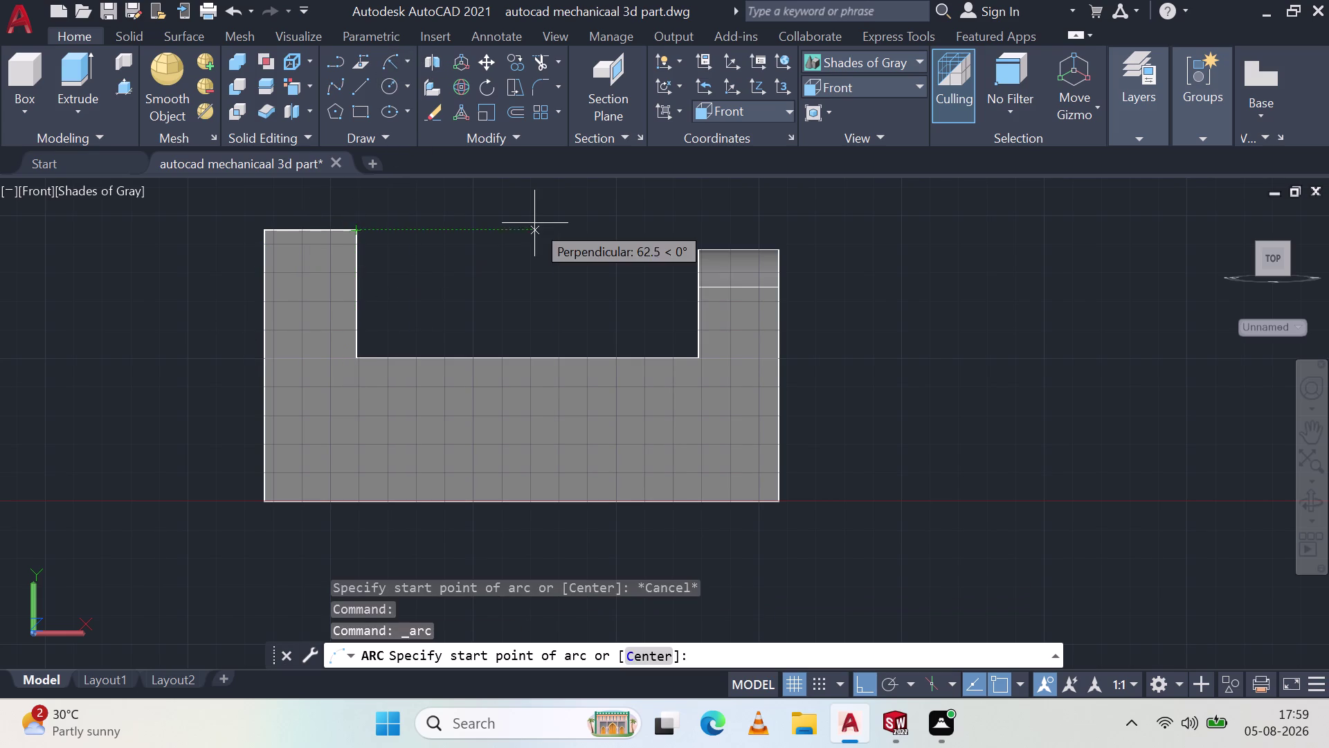
key(Escape)
click(879, 81)
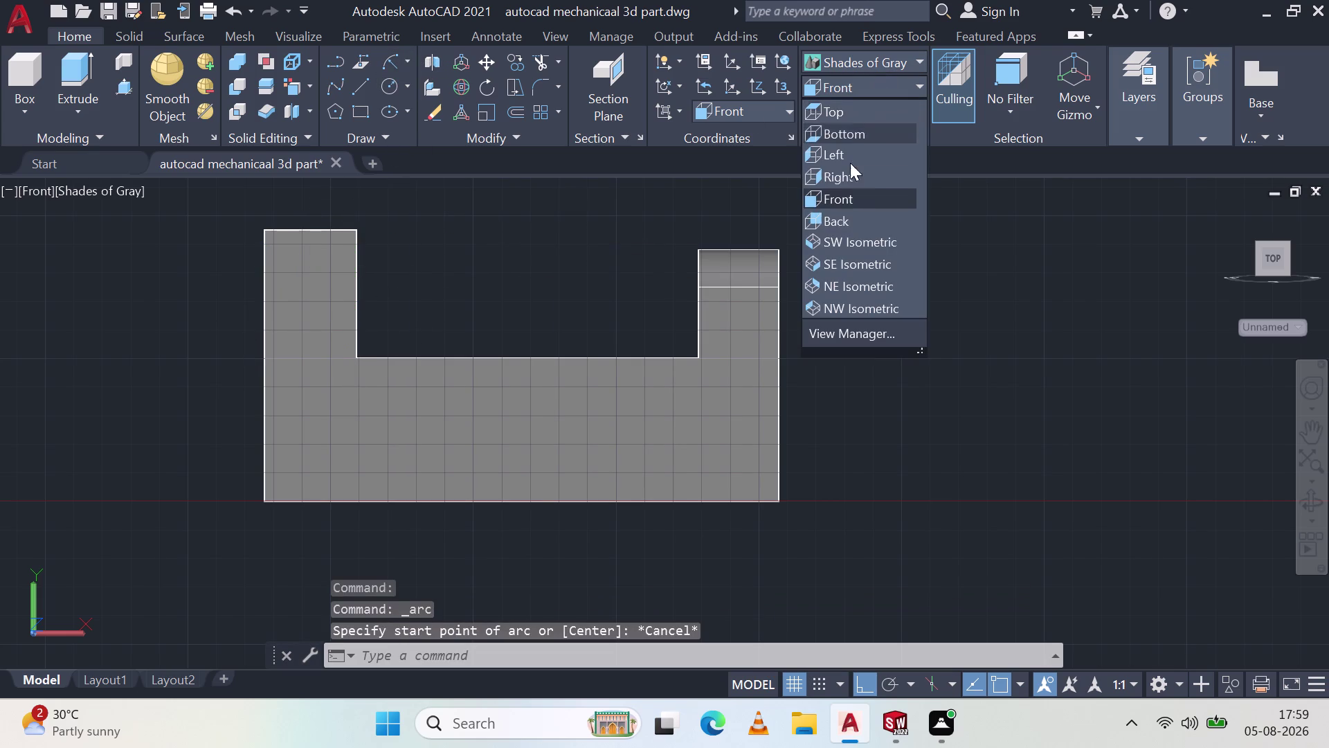
click(831, 222)
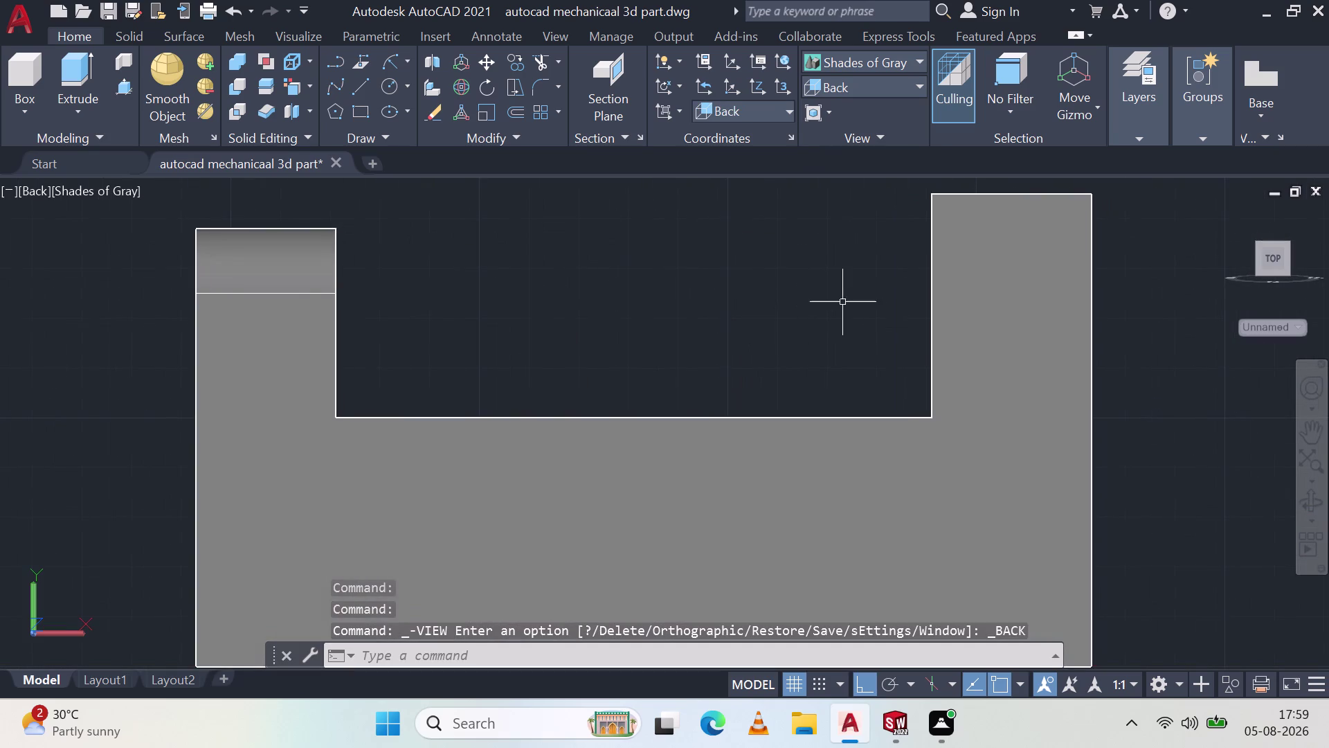
scroll(down, 3)
middle_drag(856, 297, 725, 281)
middle_click(724, 280)
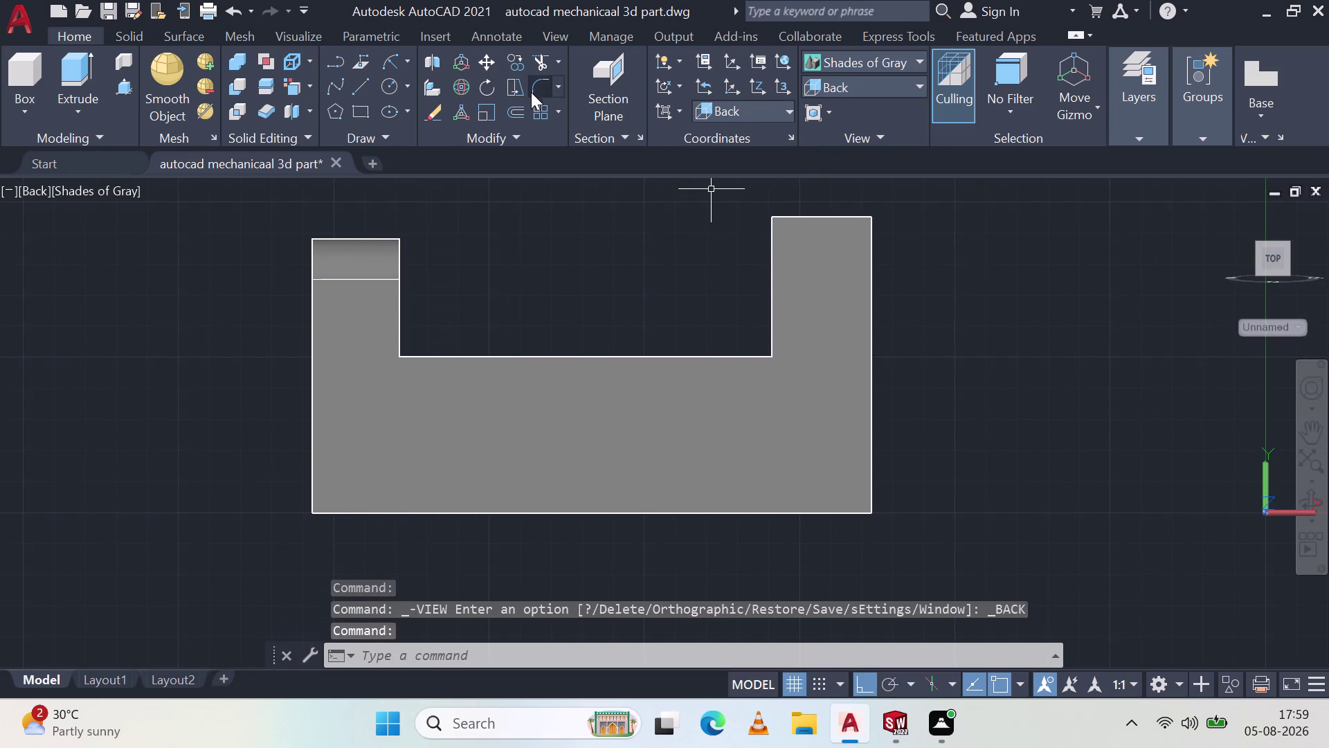
click(400, 68)
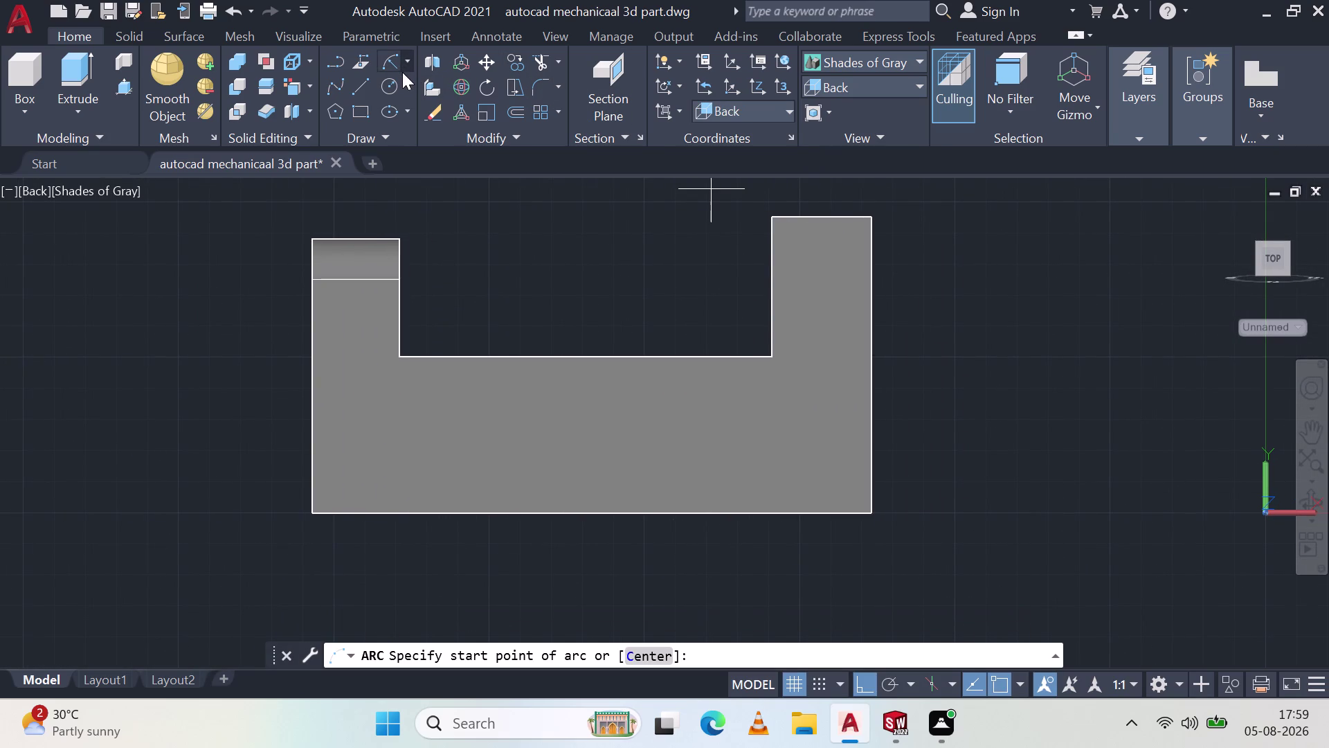
click(406, 64)
click(495, 353)
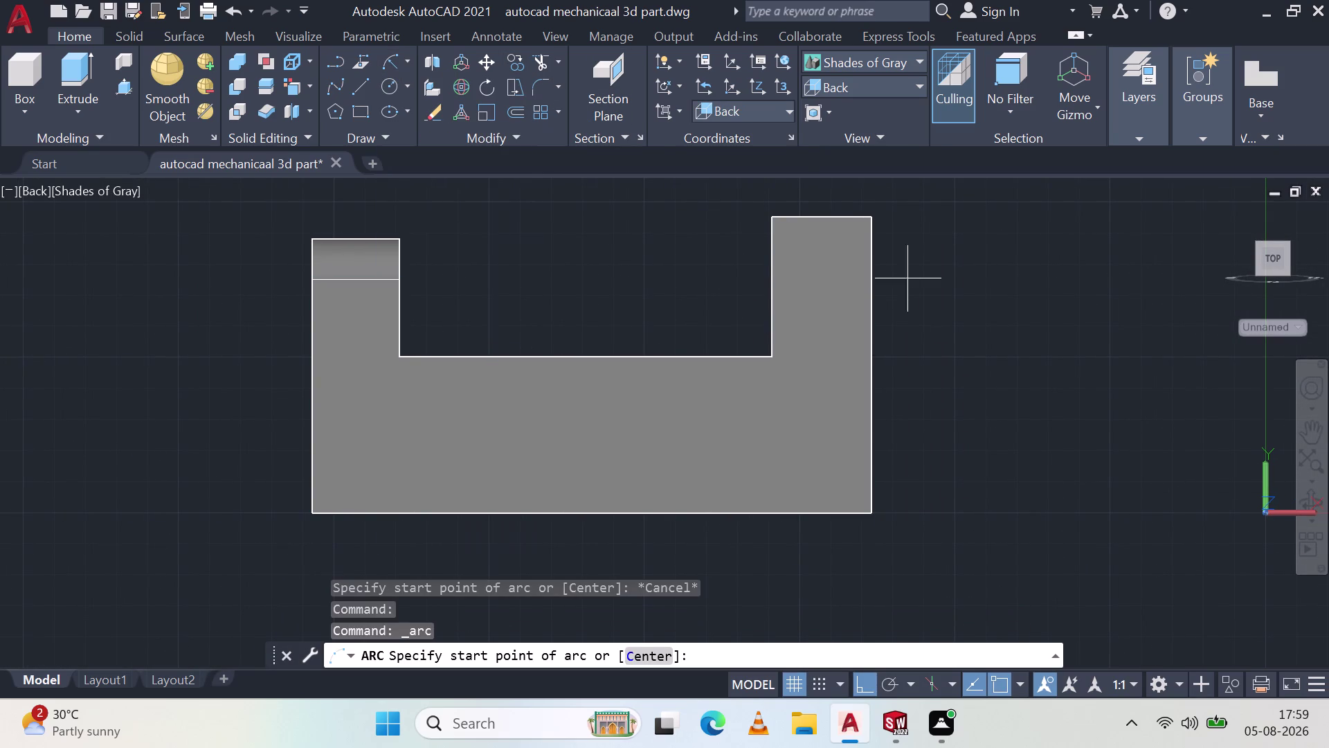
click(870, 211)
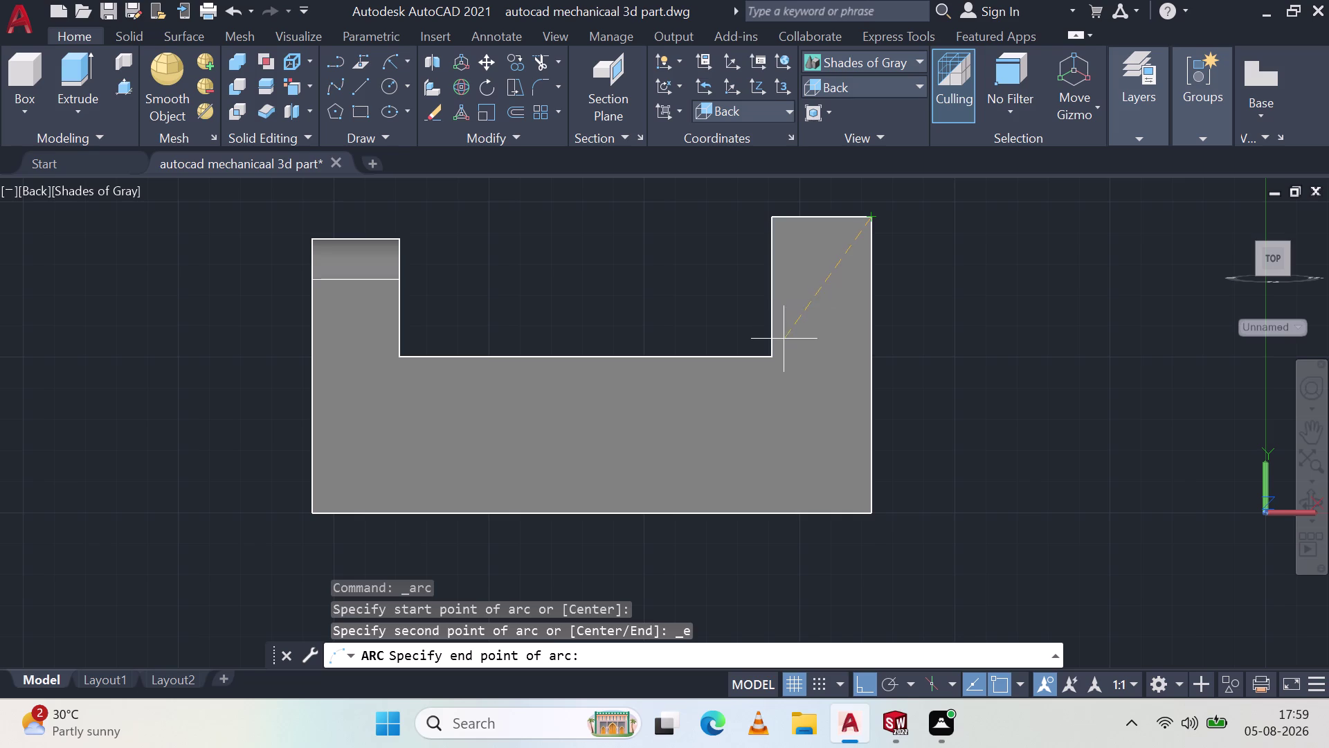
click(775, 356)
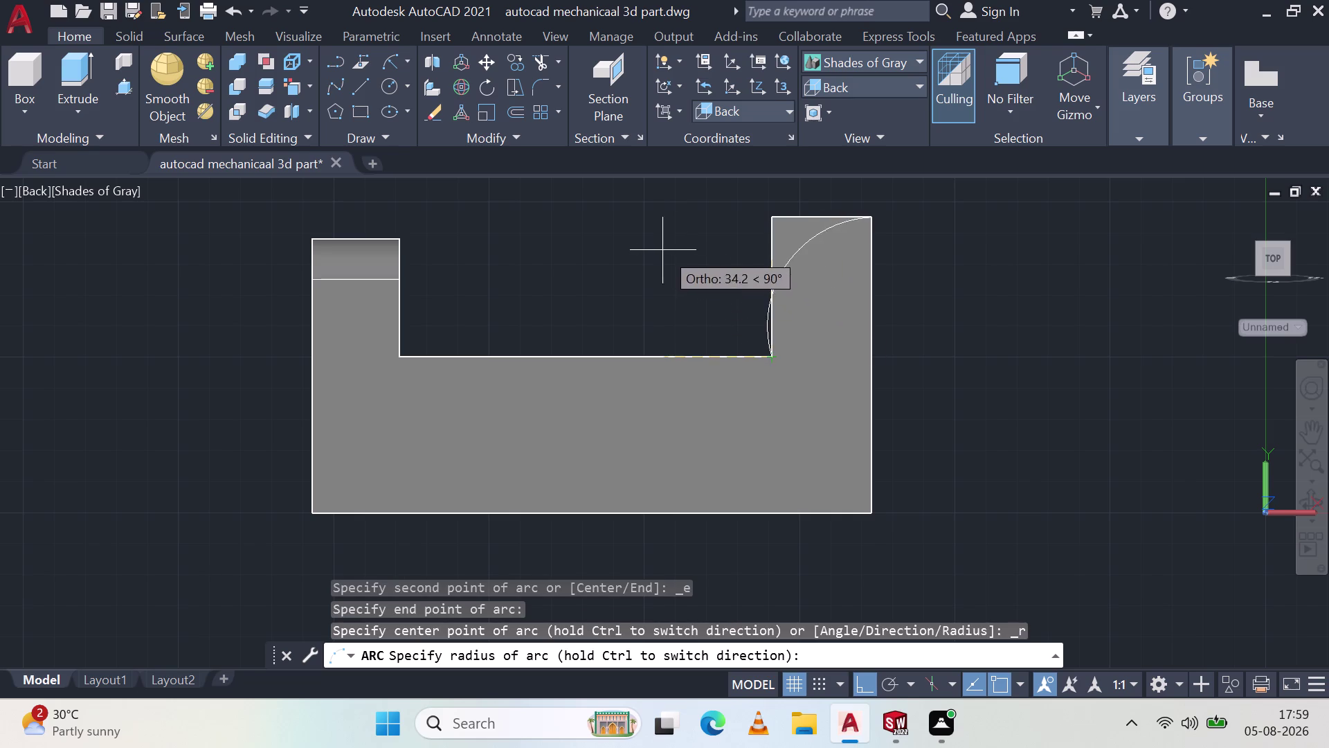
key(Escape)
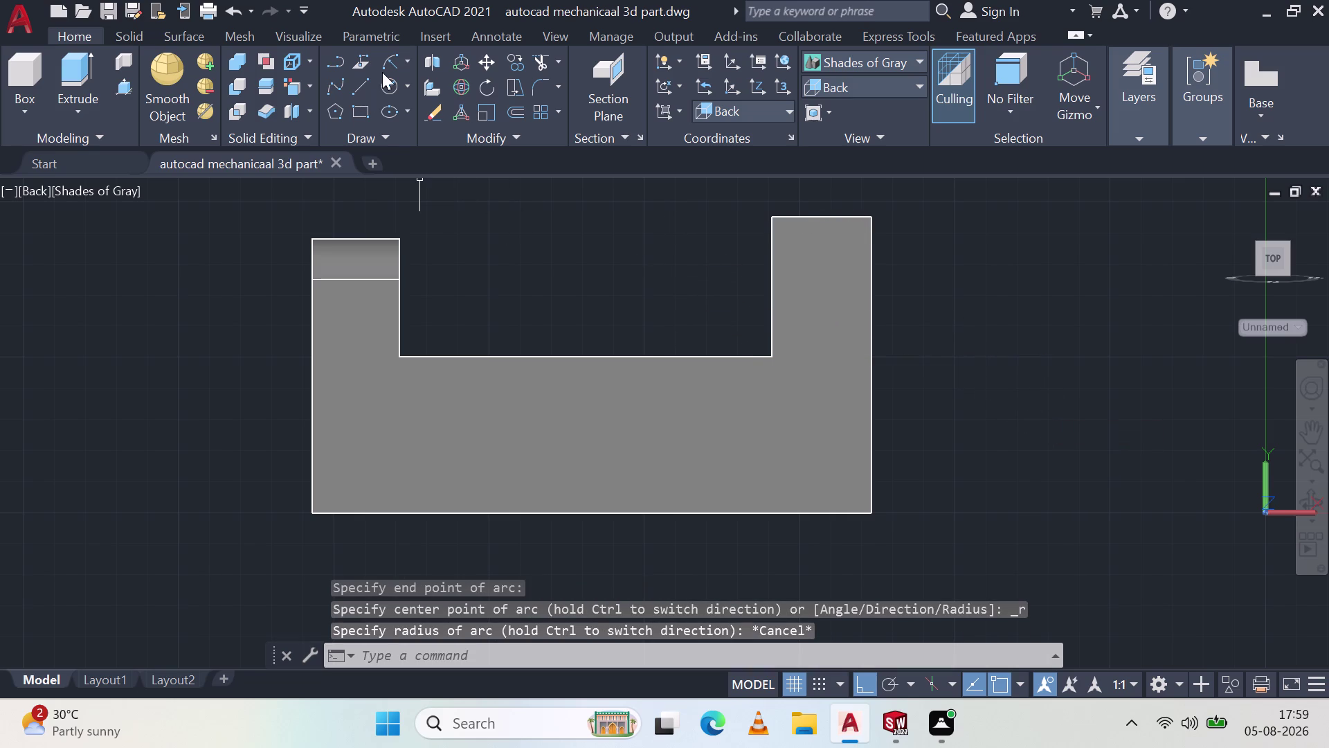
click(398, 58)
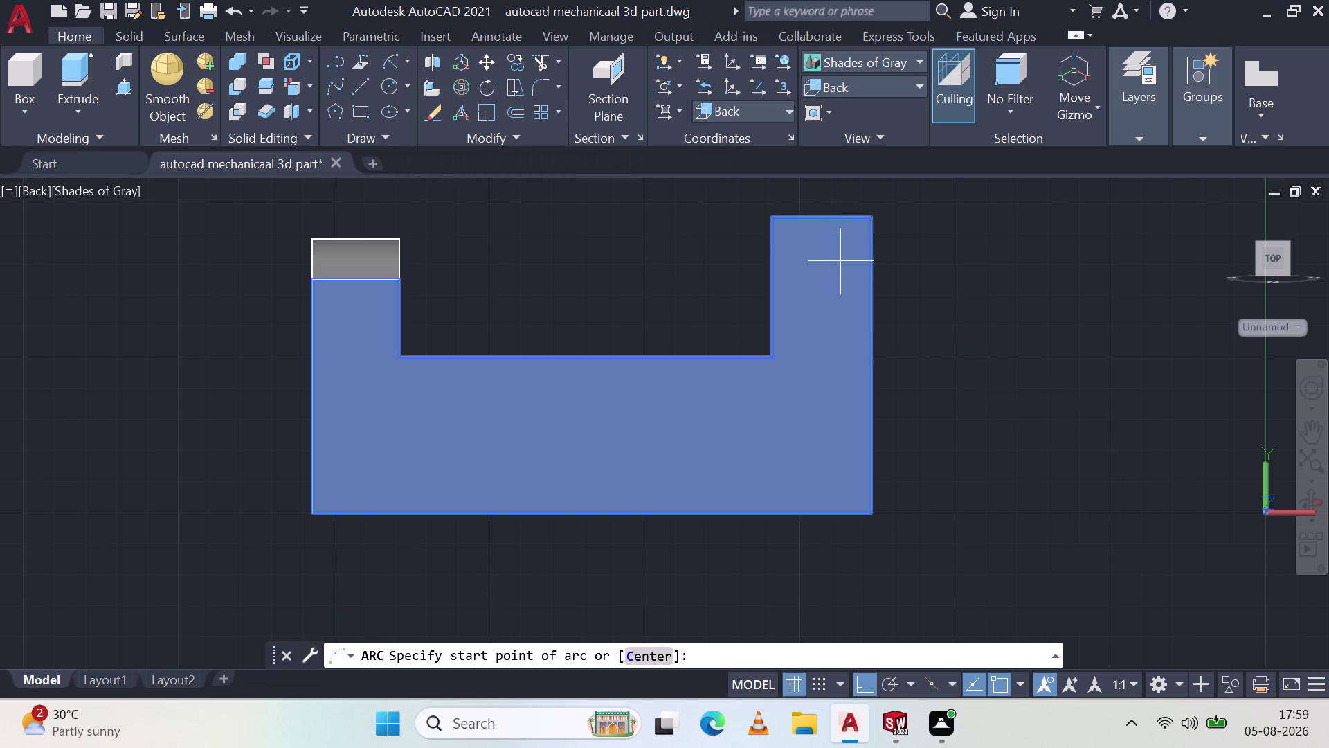
click(776, 353)
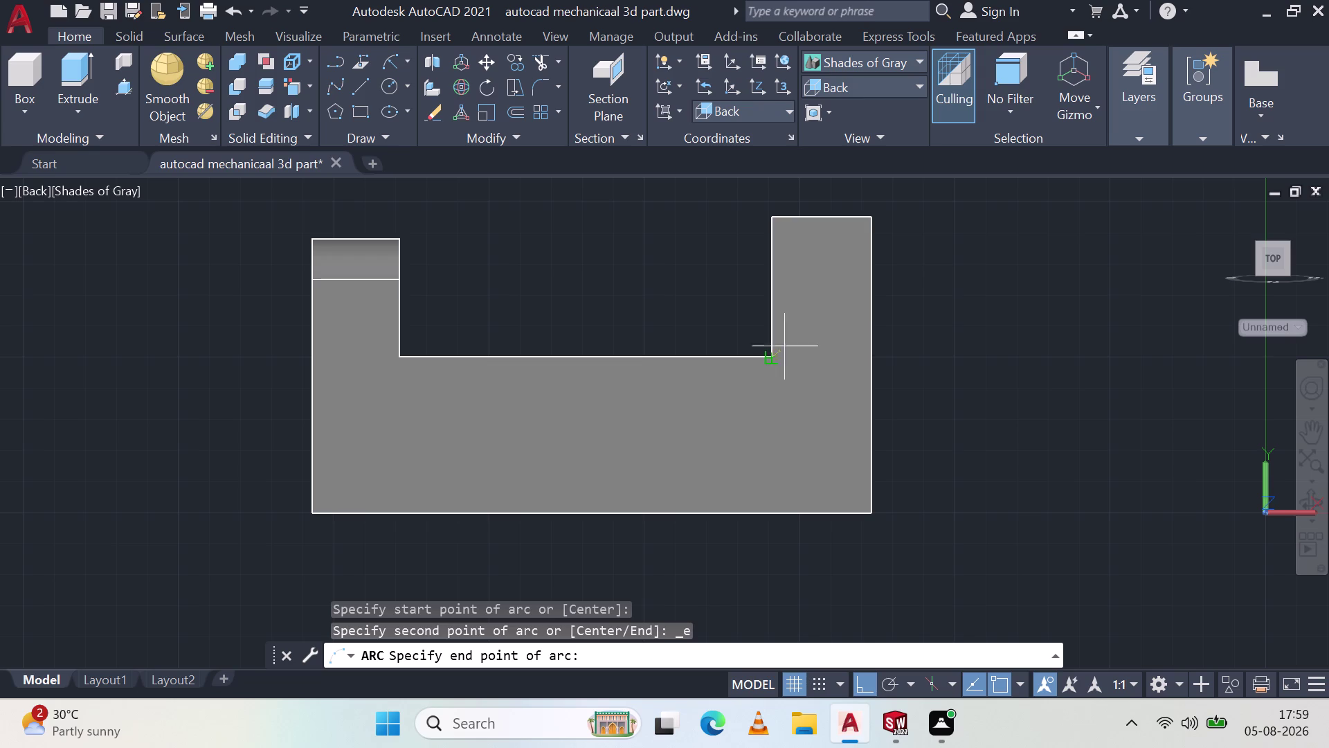
click(866, 220)
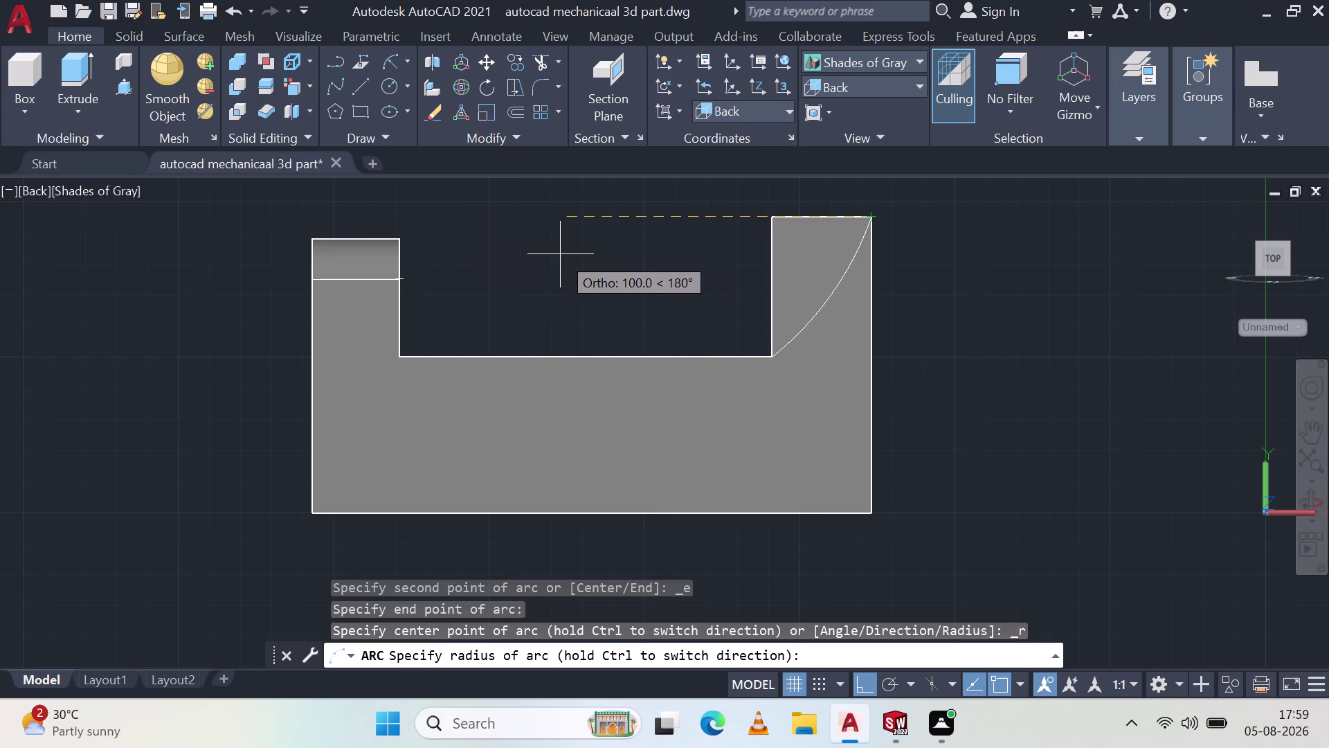
key(2)
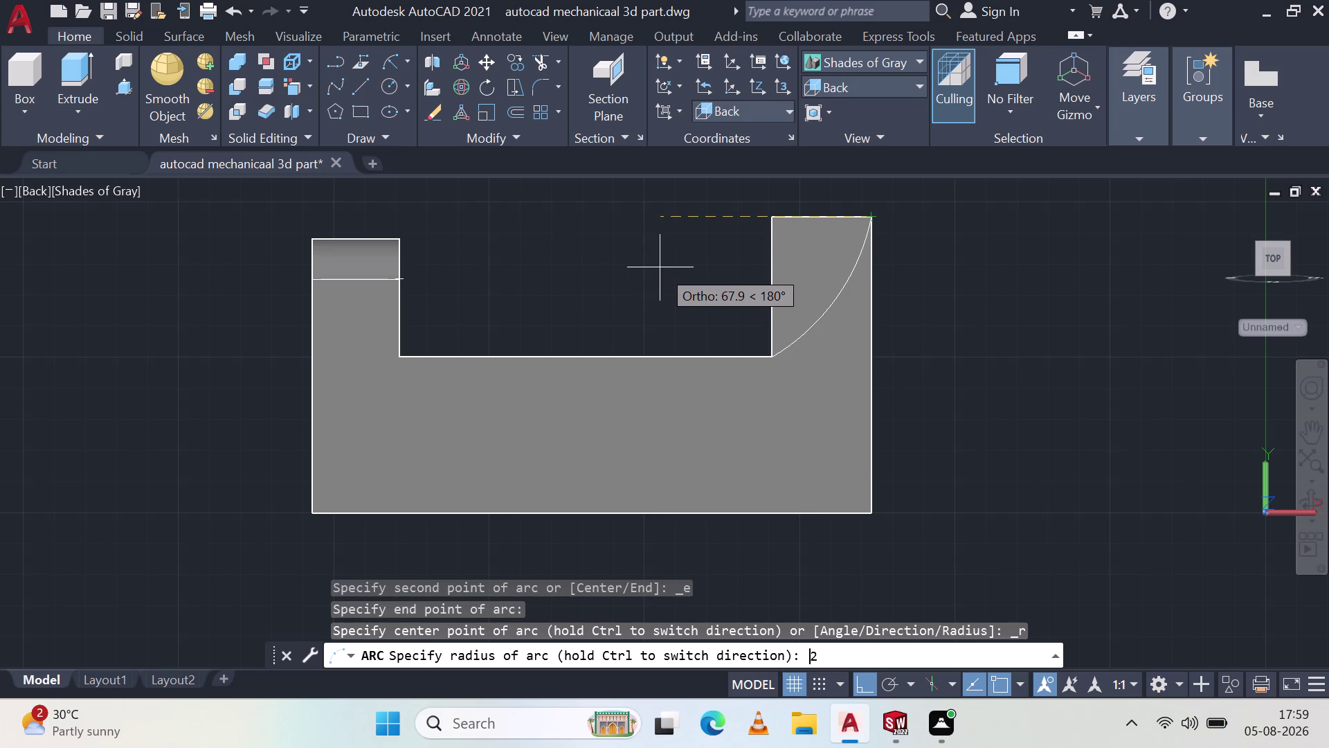
key(8)
key(Return)
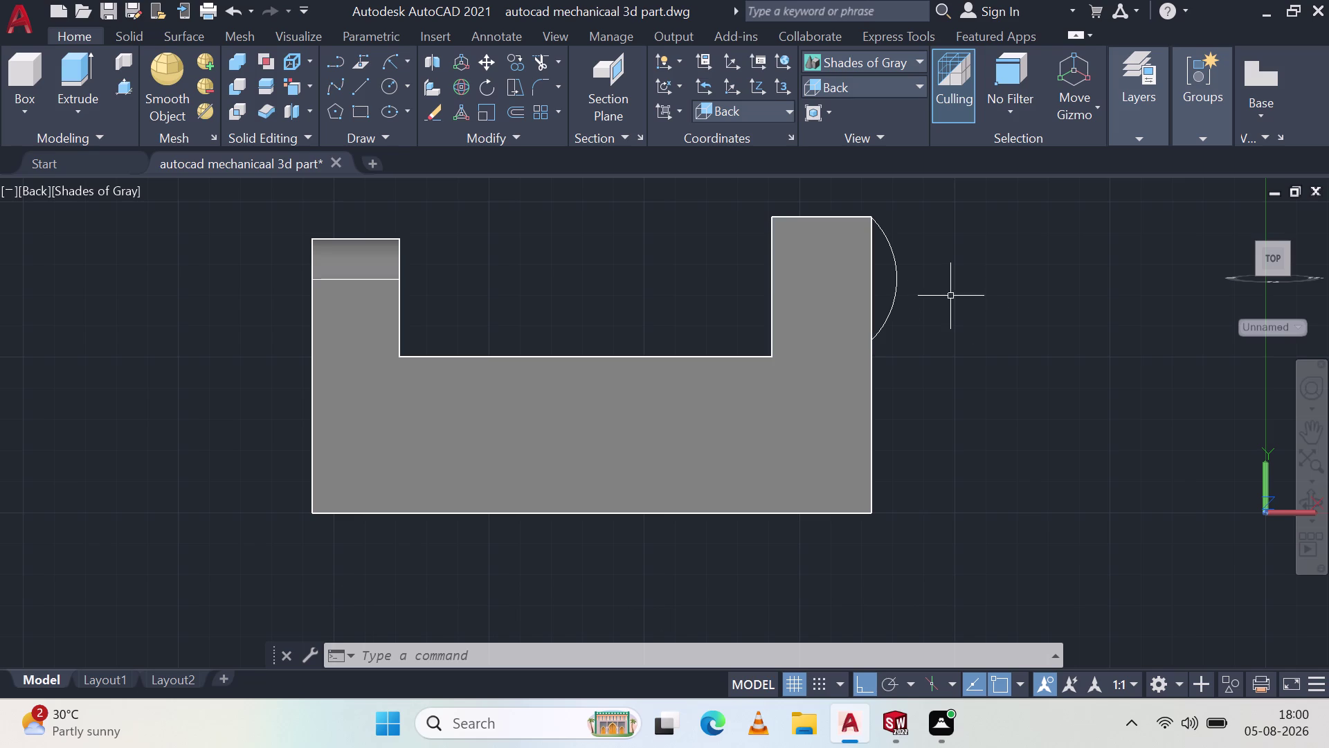
click(900, 275)
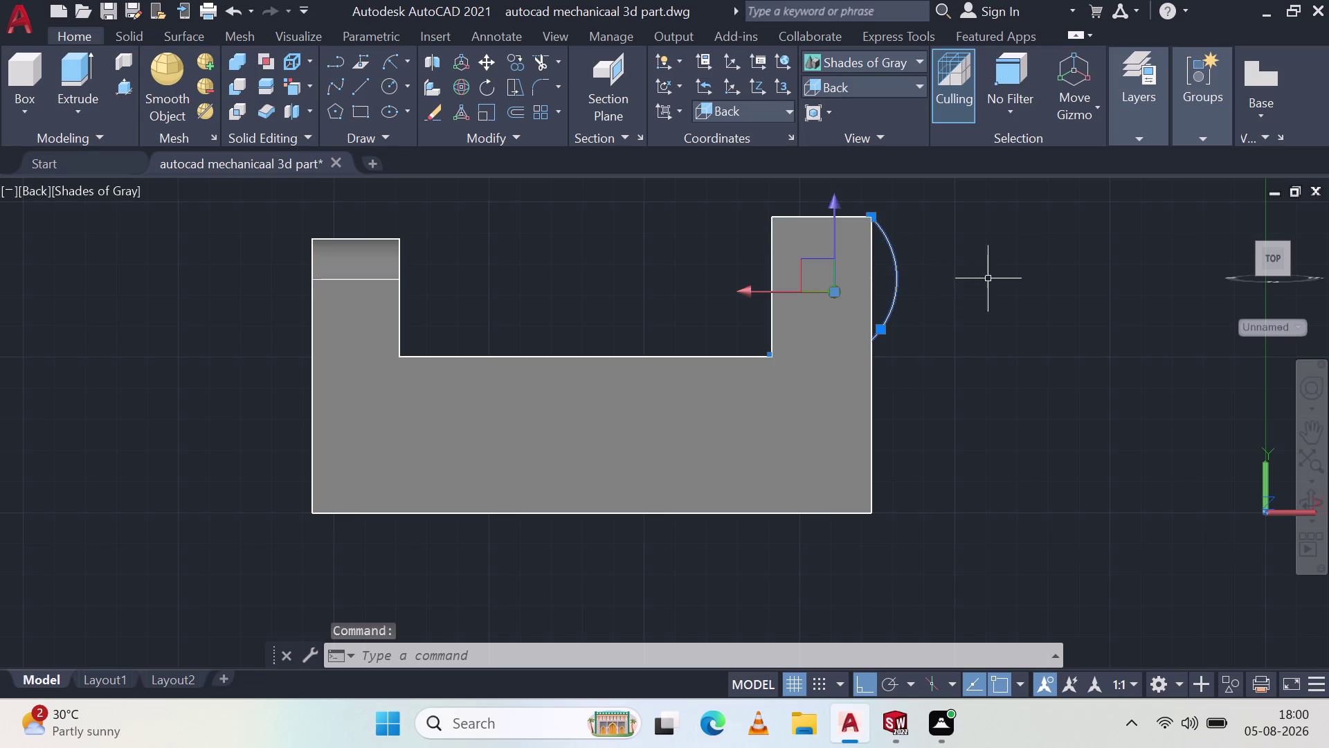
key(Delete)
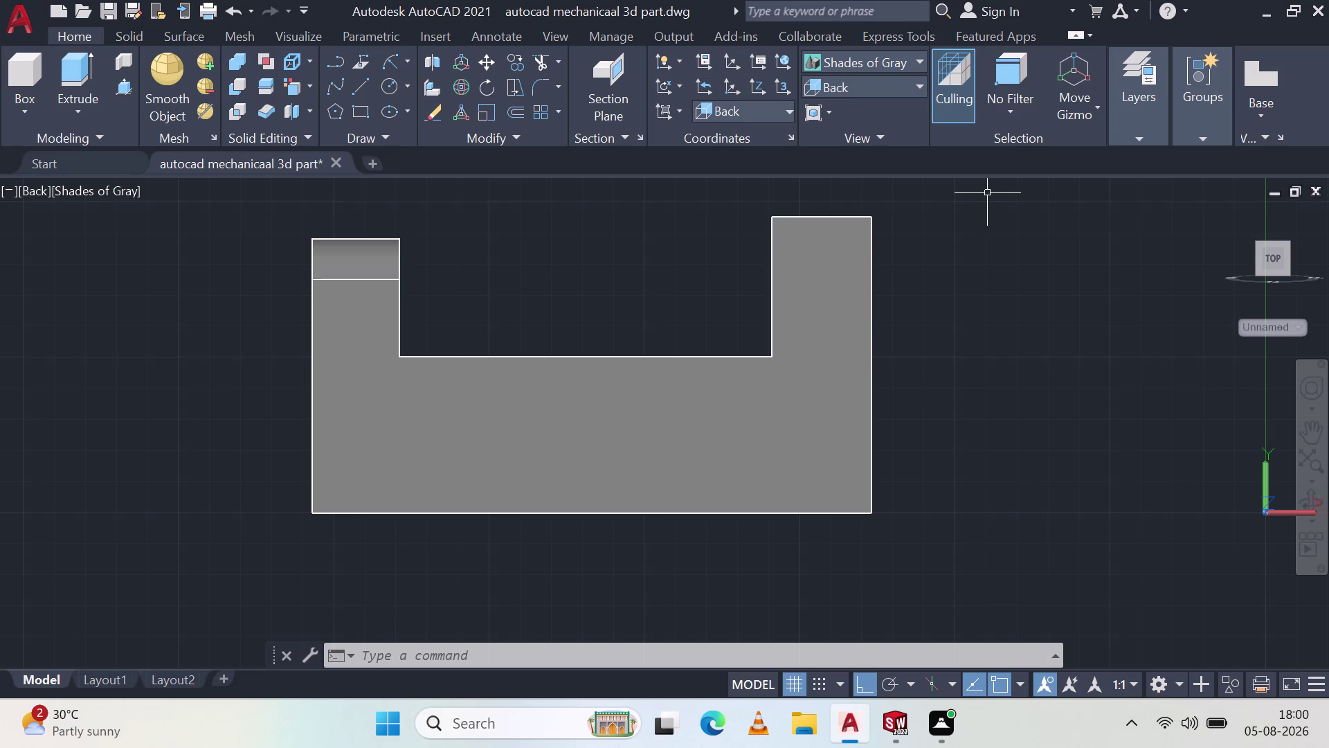
middle_drag(1001, 187, 1268, 185)
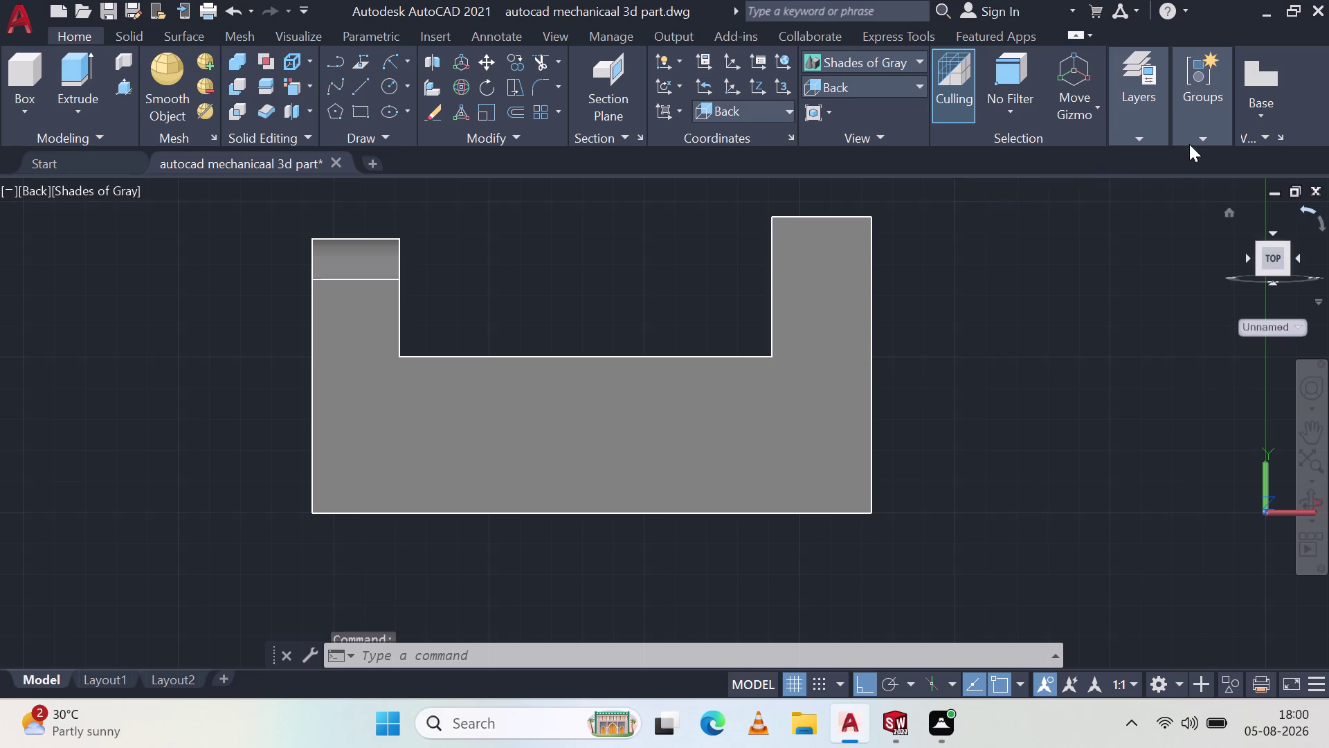
key(Escape)
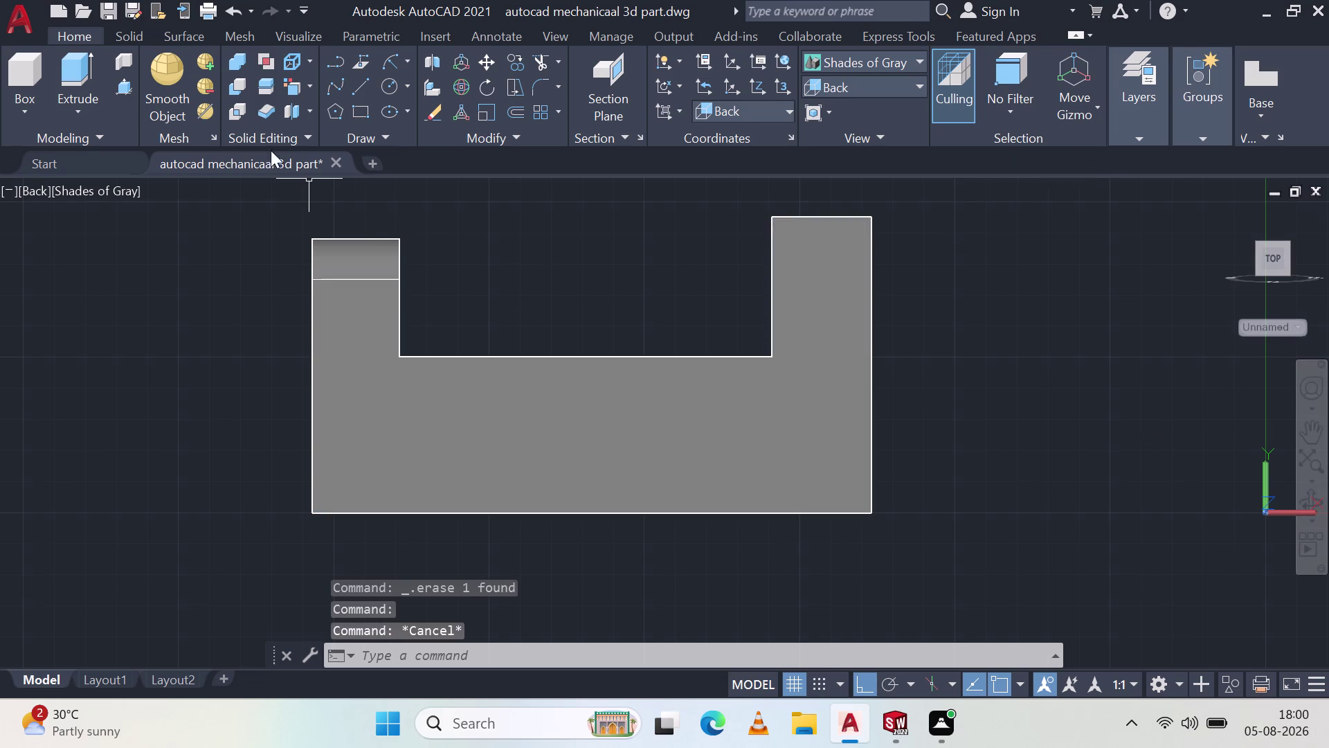
click(404, 61)
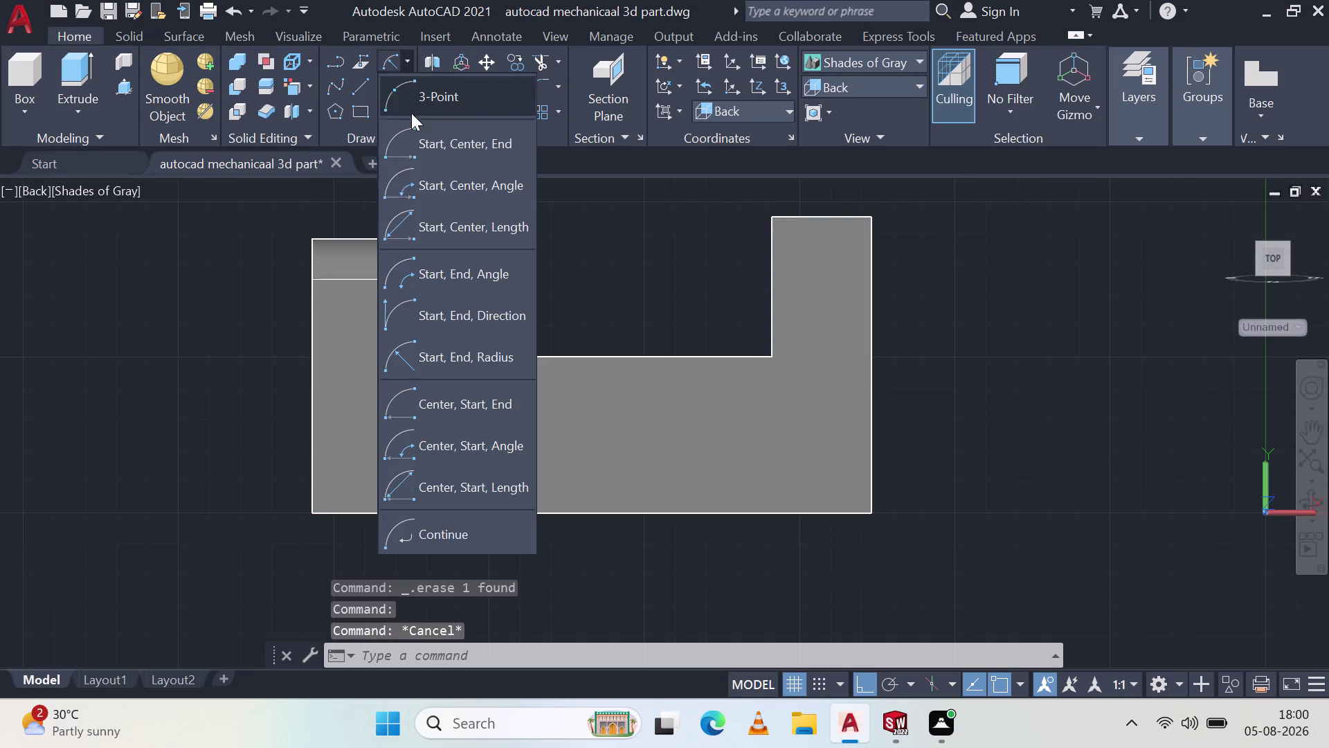
Attempt a Start-End-Radius arc across the right block's corners, then cancel it.
click(498, 353)
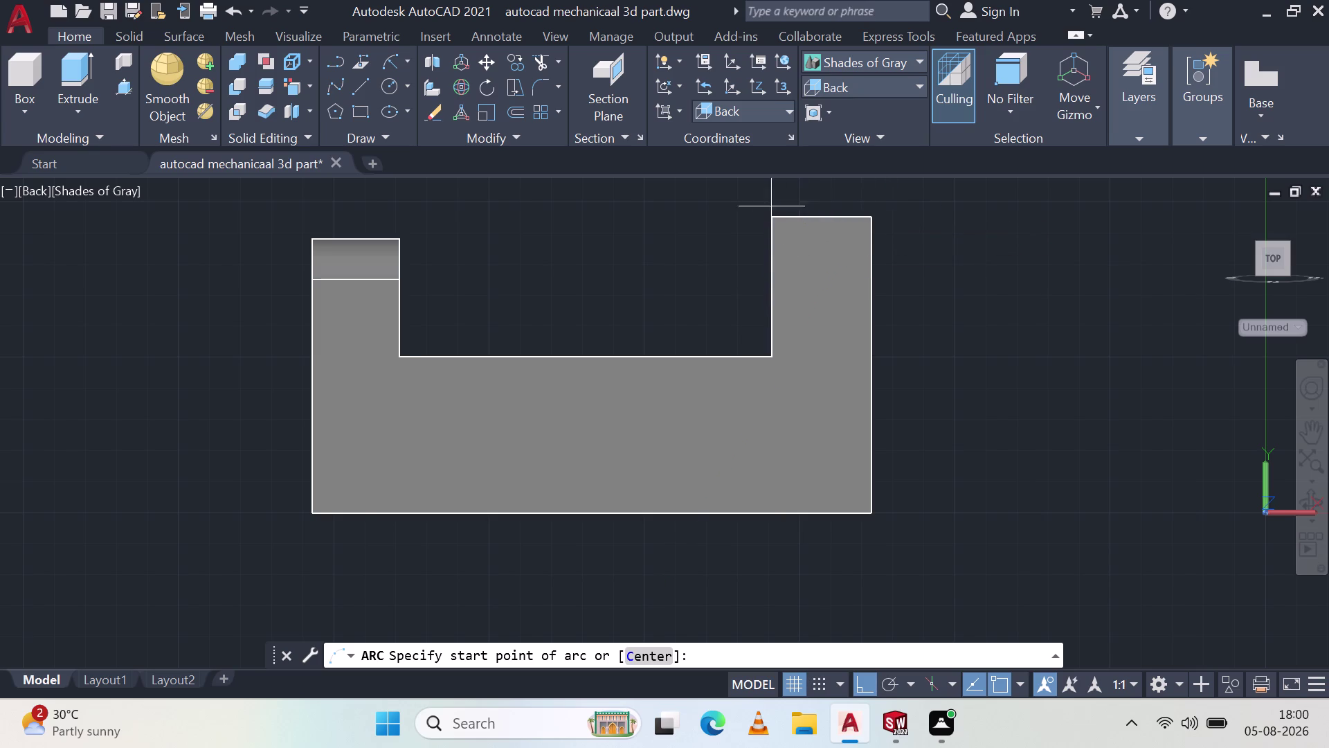
click(773, 218)
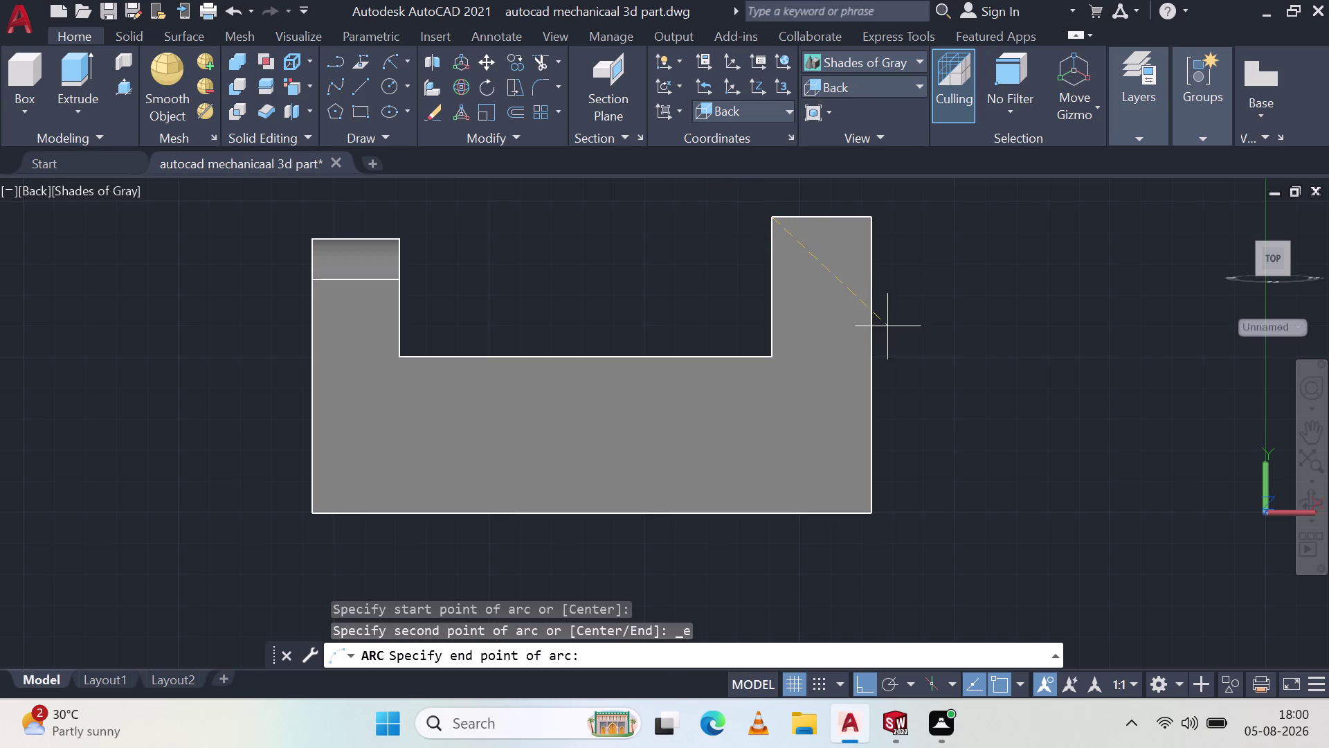
click(874, 359)
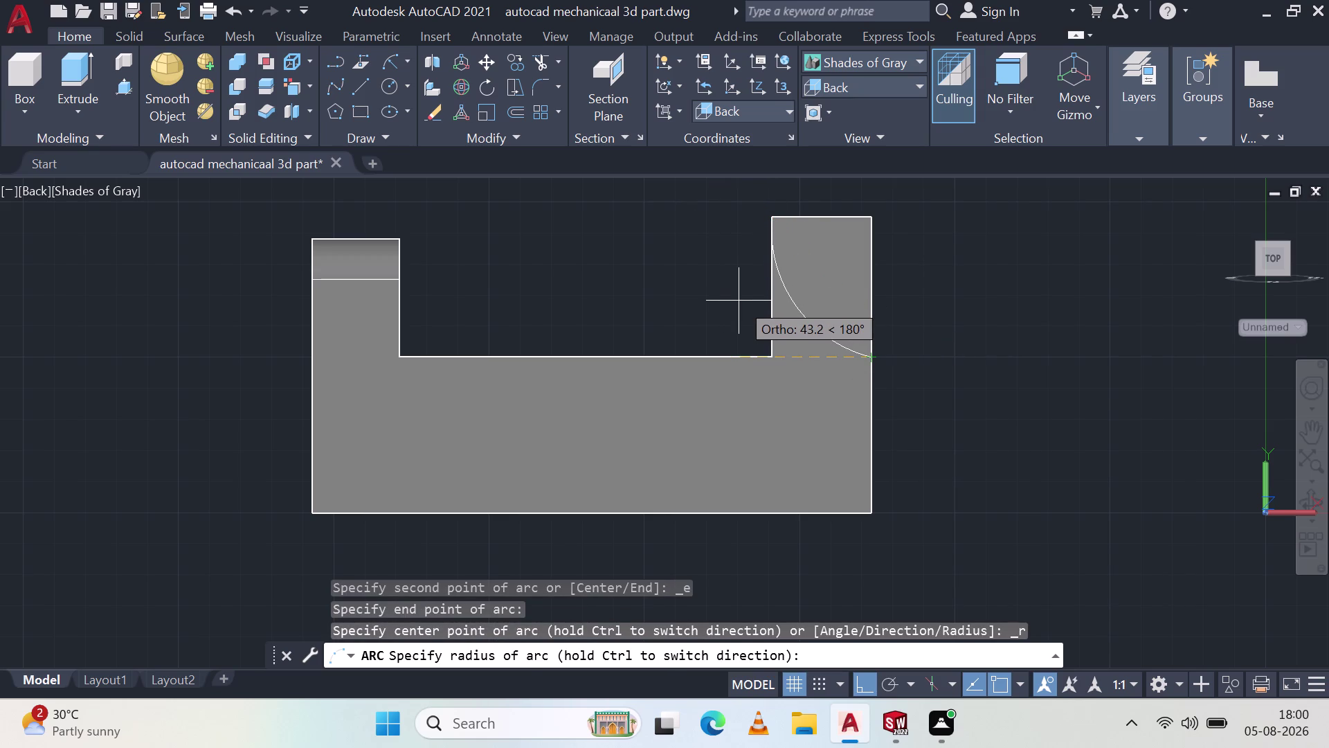
key(Escape)
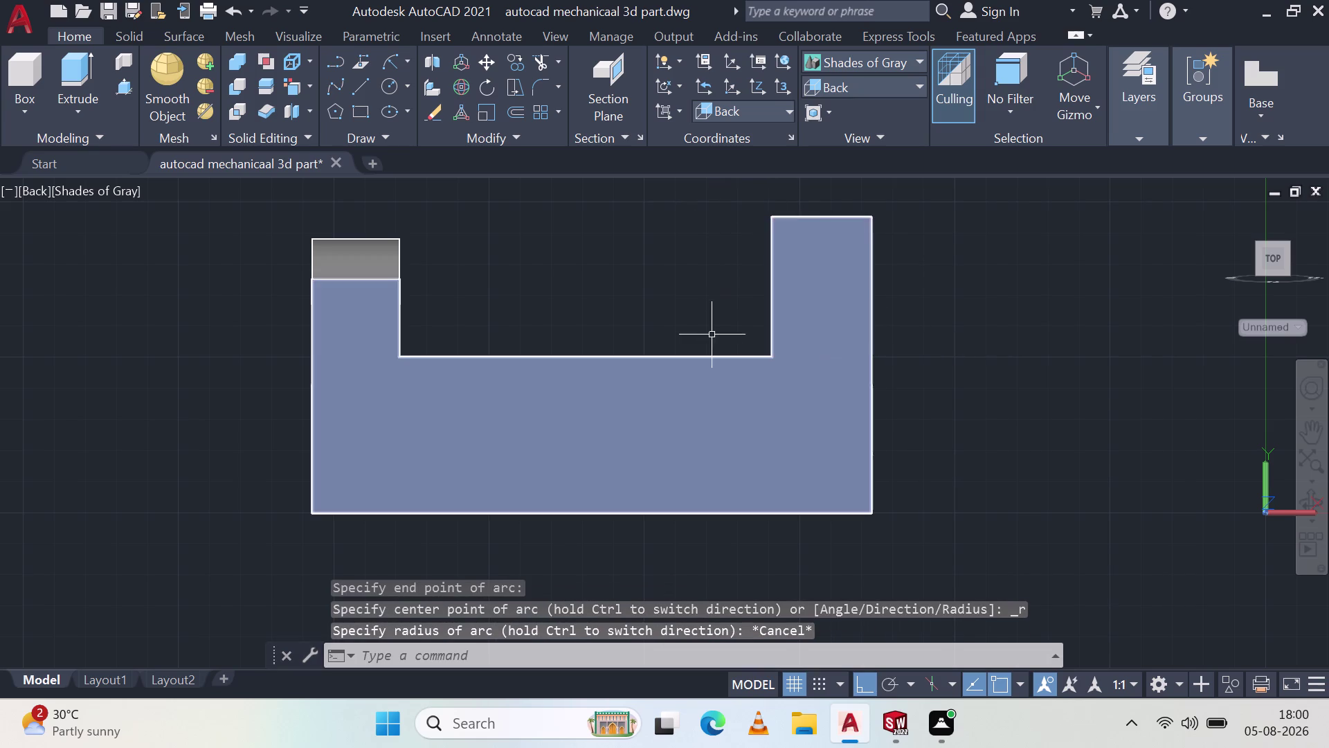
Orbit the part, abandon another arc, and return to the Front preset view.
middle_drag(672, 281, 1053, 269)
middle_click(1053, 269)
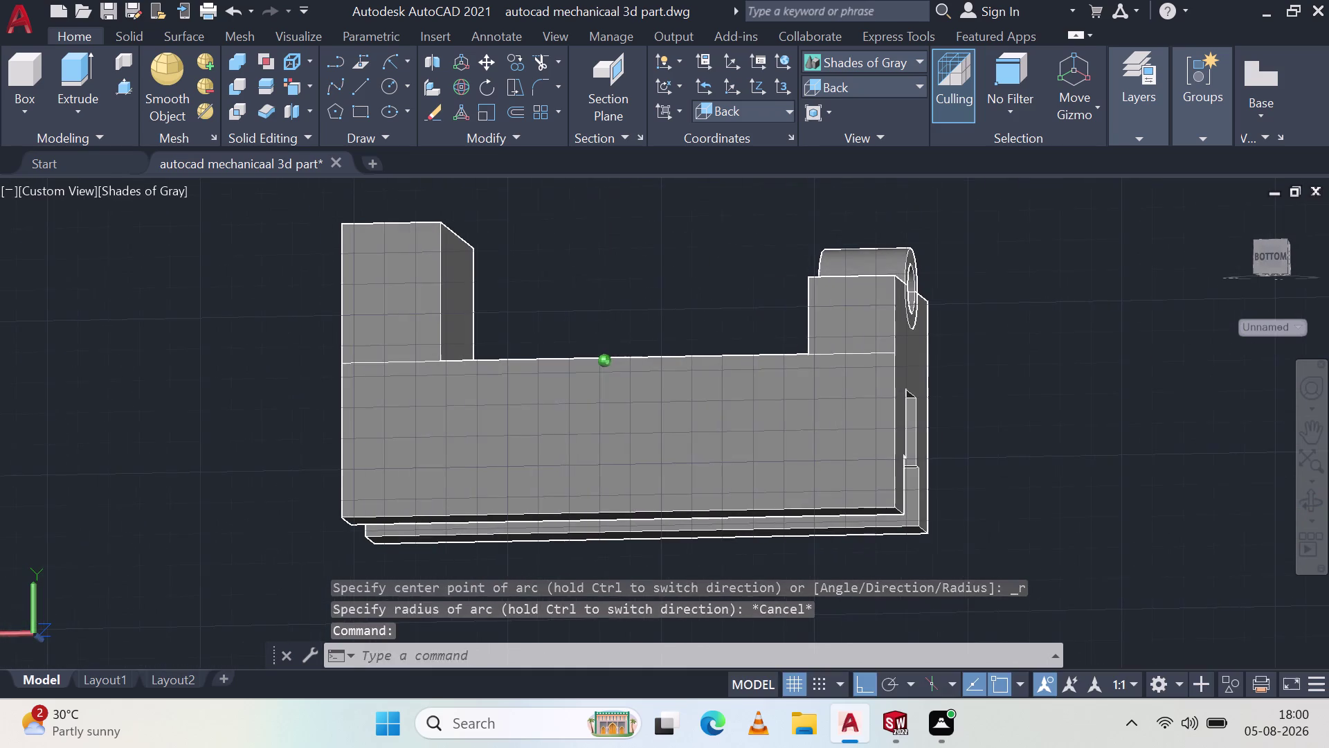
middle_drag(723, 276, 774, 322)
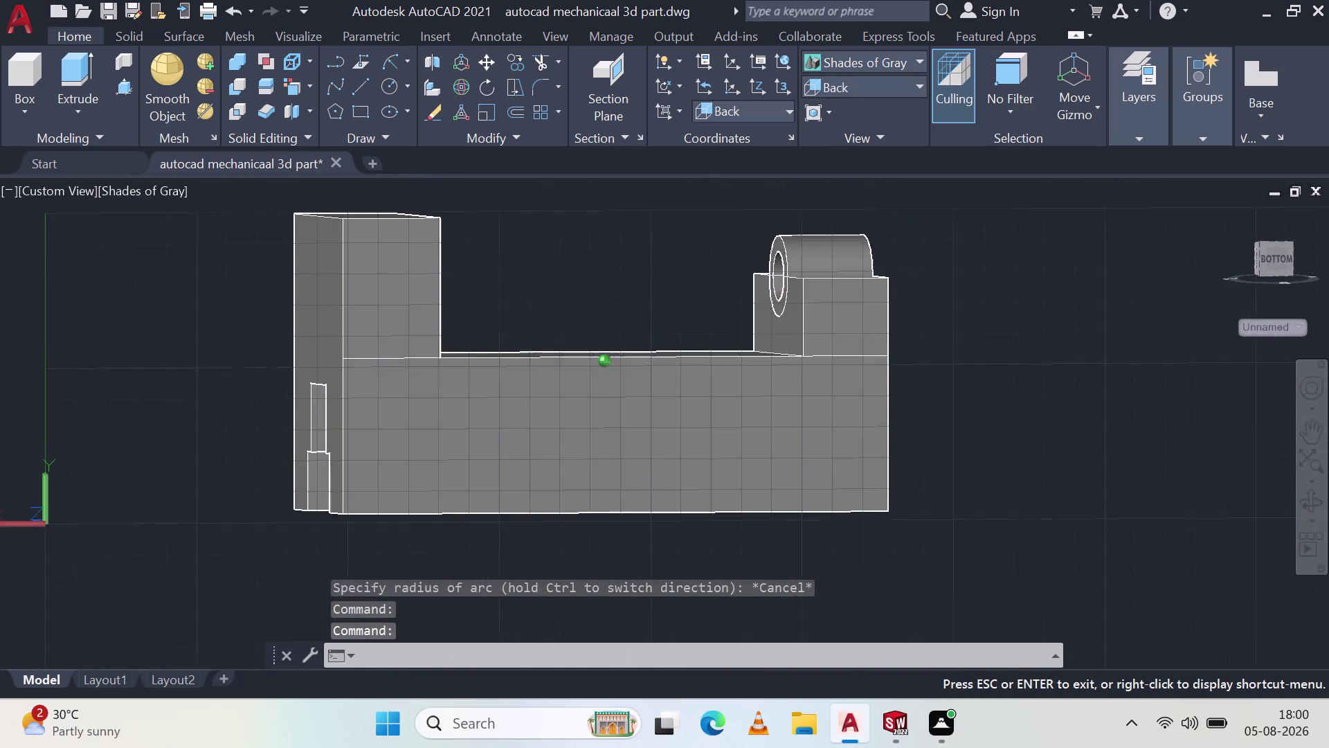
middle_drag(773, 322, 732, 301)
middle_click(732, 302)
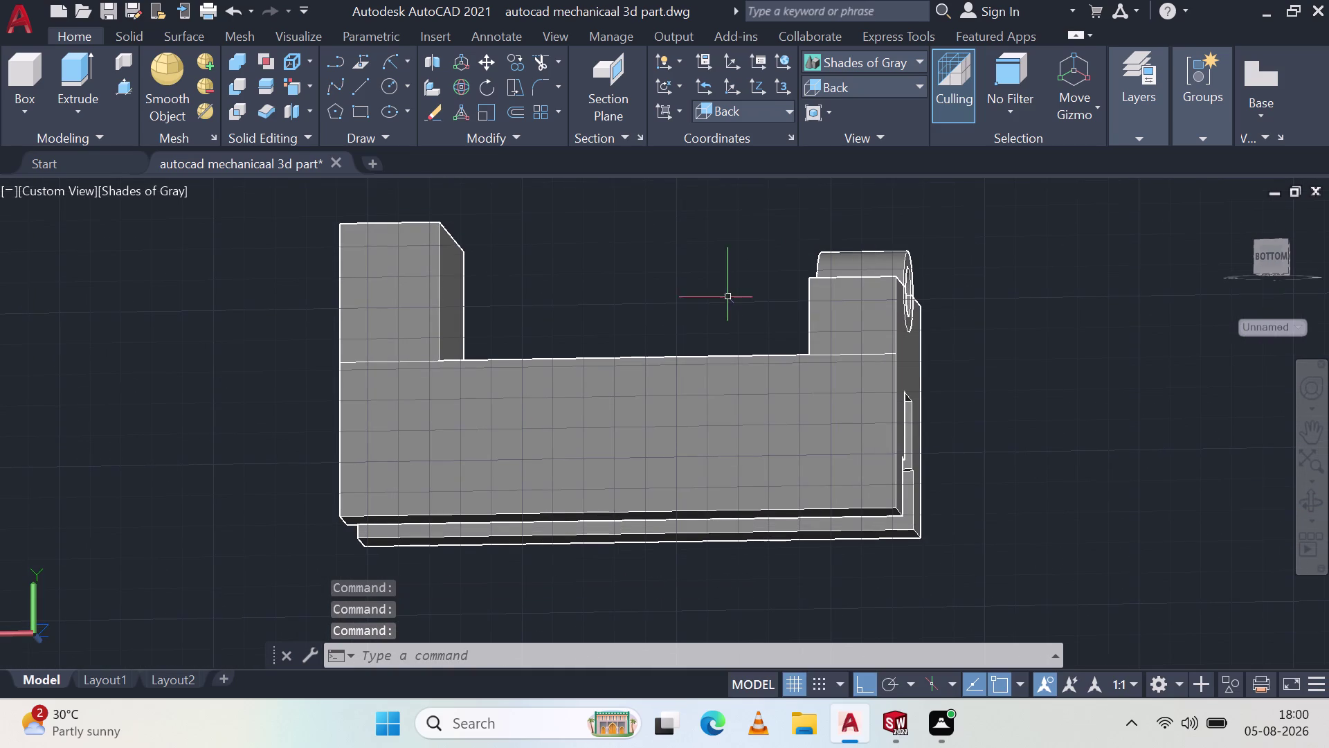
click(384, 64)
key(Escape)
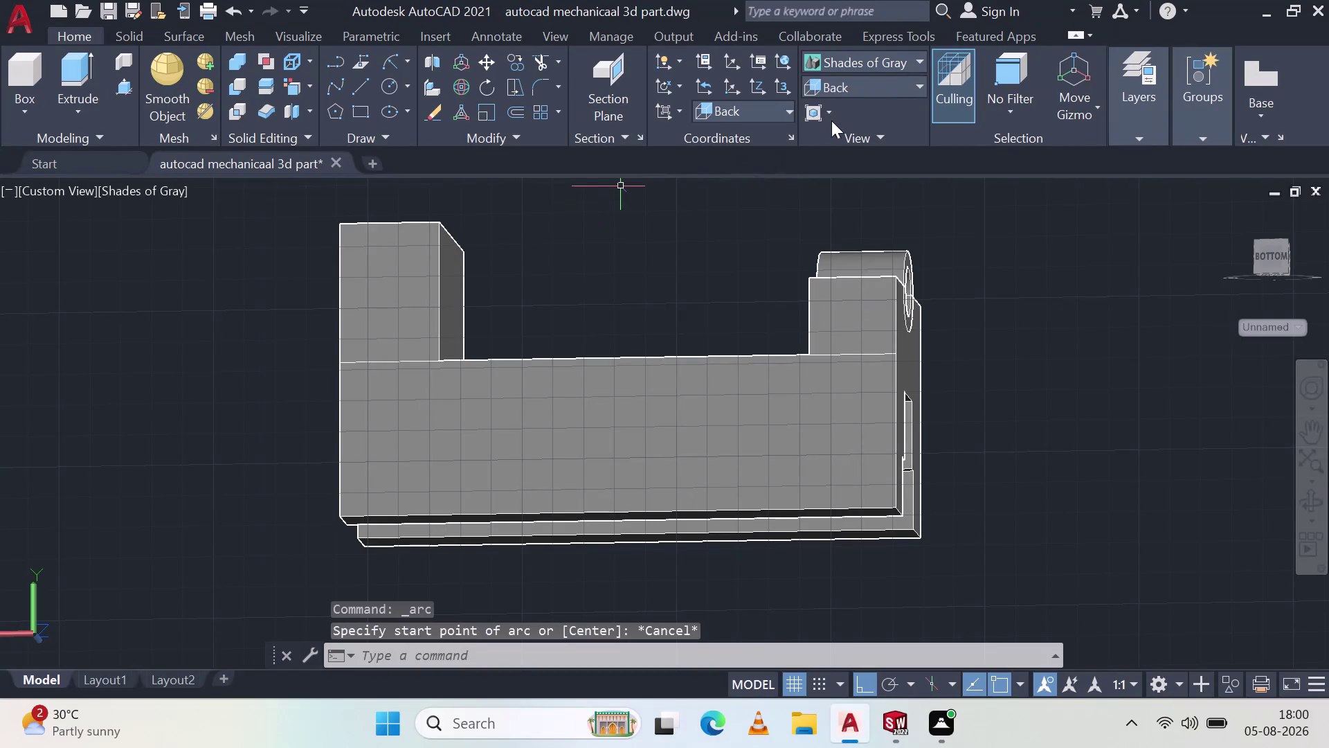
click(855, 81)
click(854, 194)
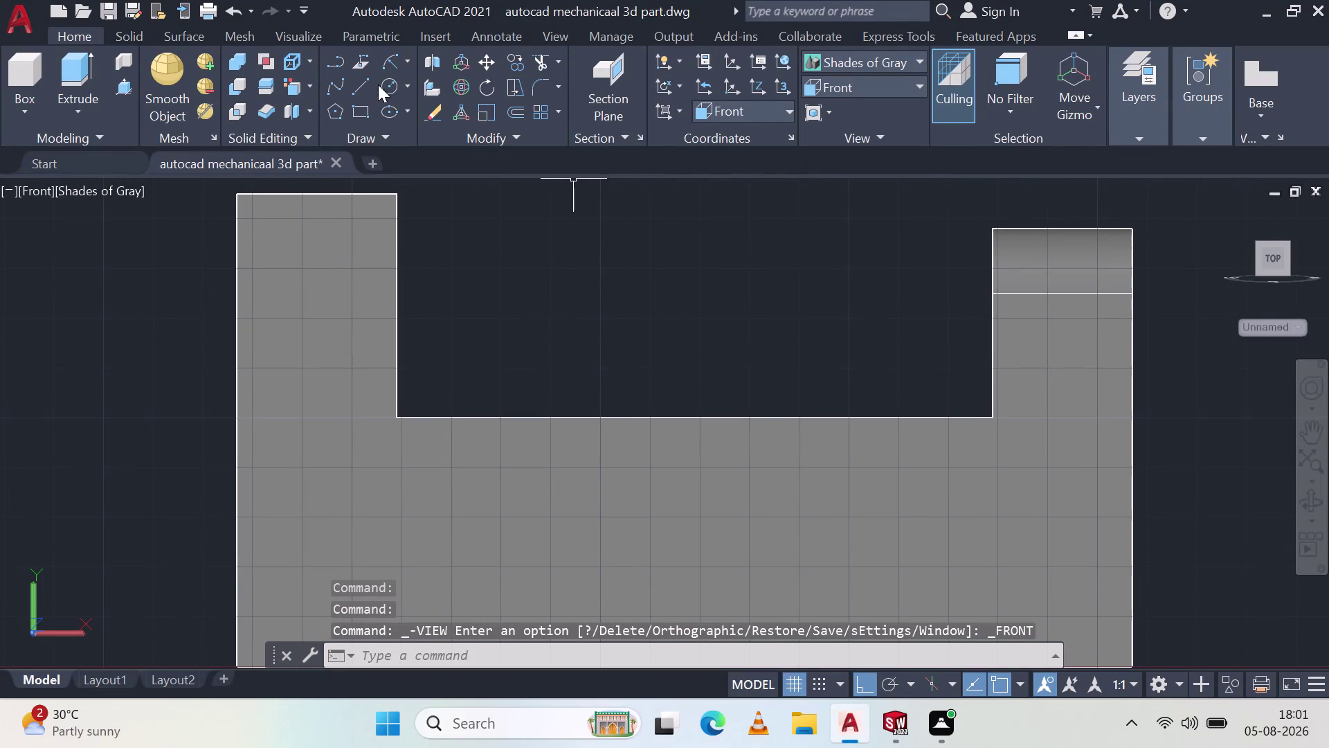
Start a Start-End-Radius arc at the left block's top-right corner with radius 28.
click(389, 62)
click(393, 200)
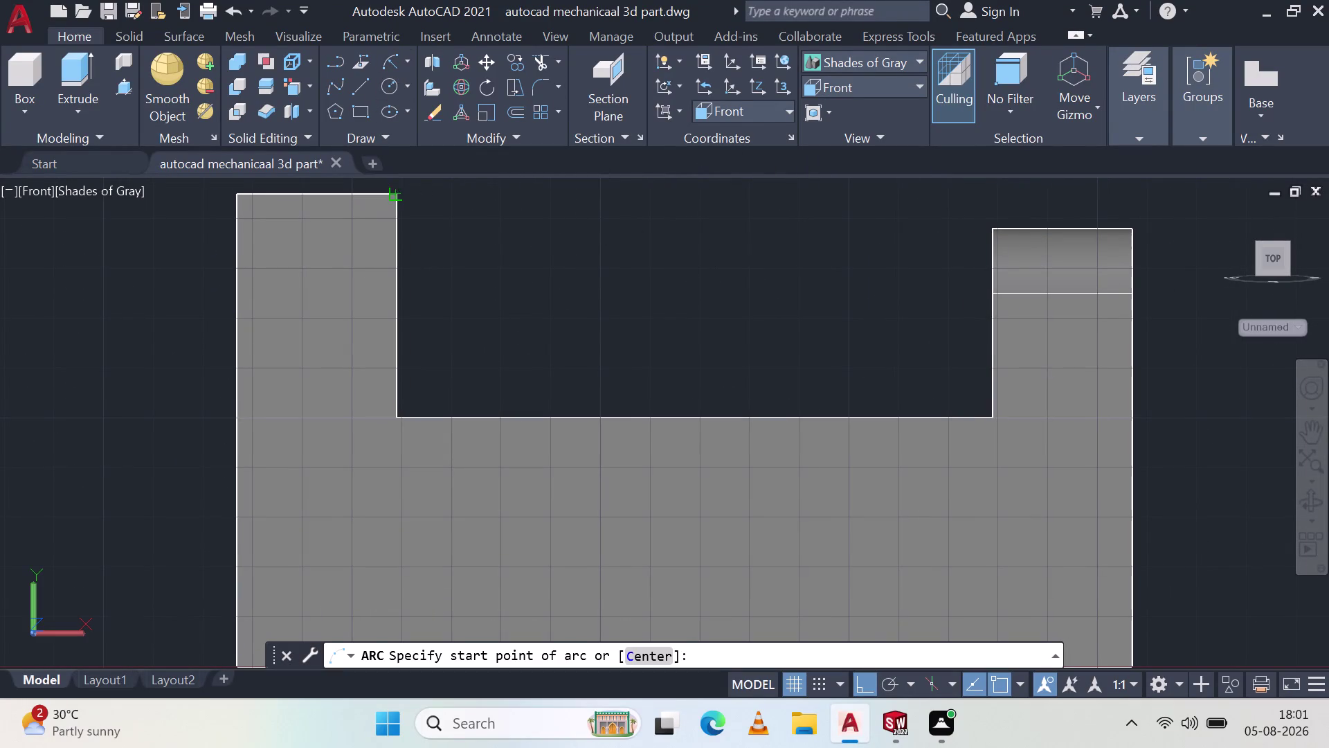
click(235, 421)
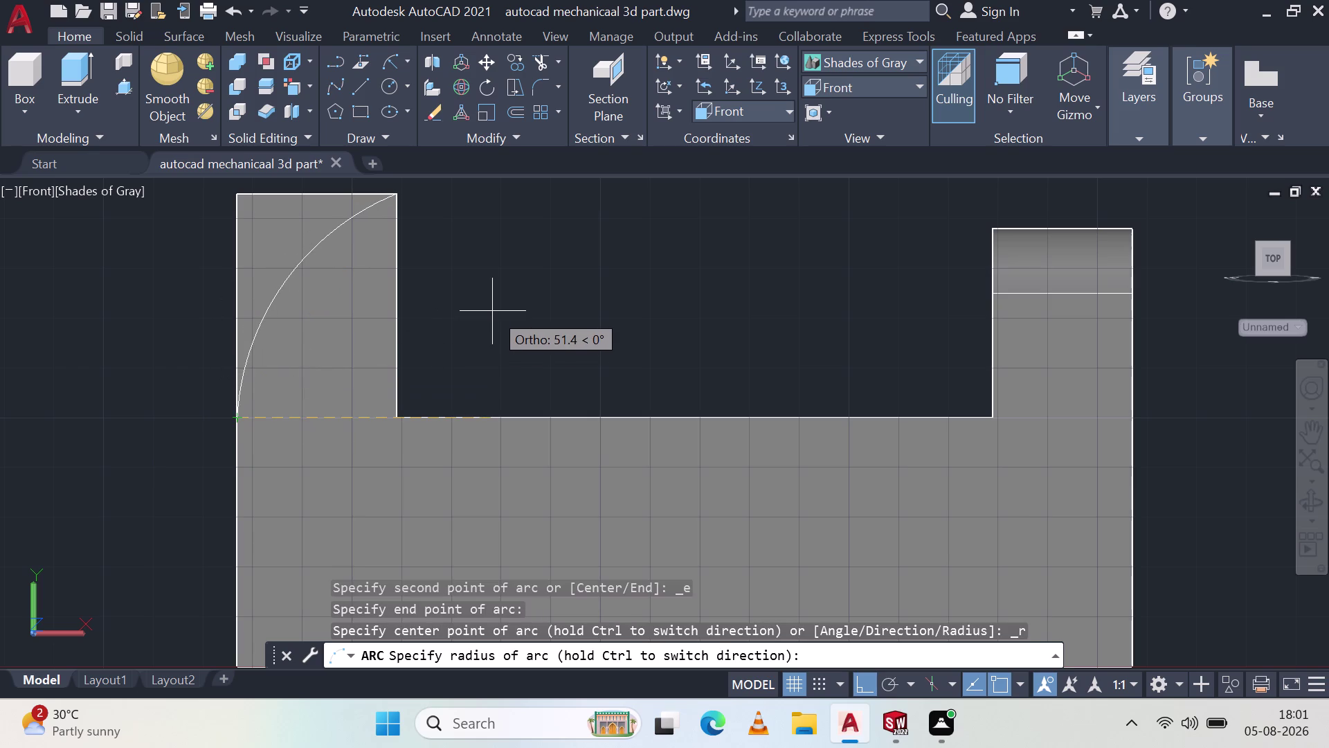
key(2)
key(8)
key(Return)
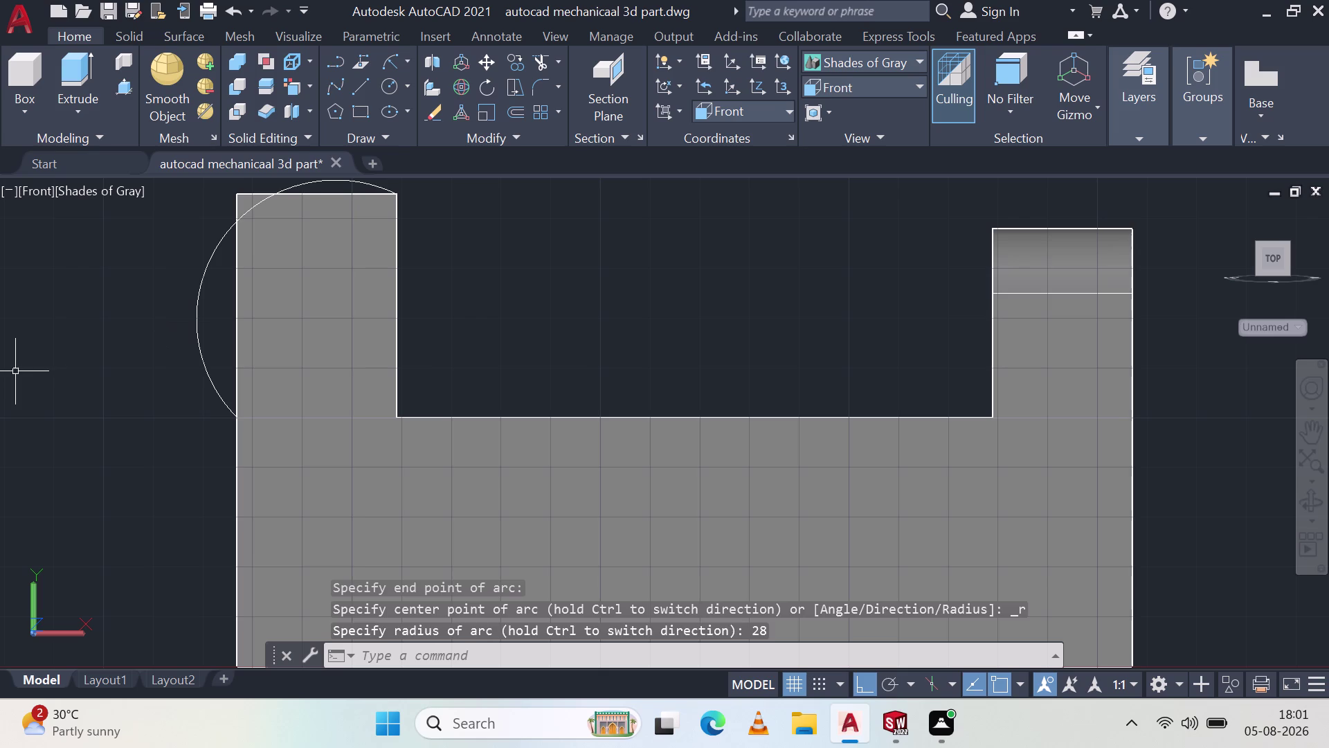
Clear the pending commands and orbit the part into a tilted 3D view.
key(Escape)
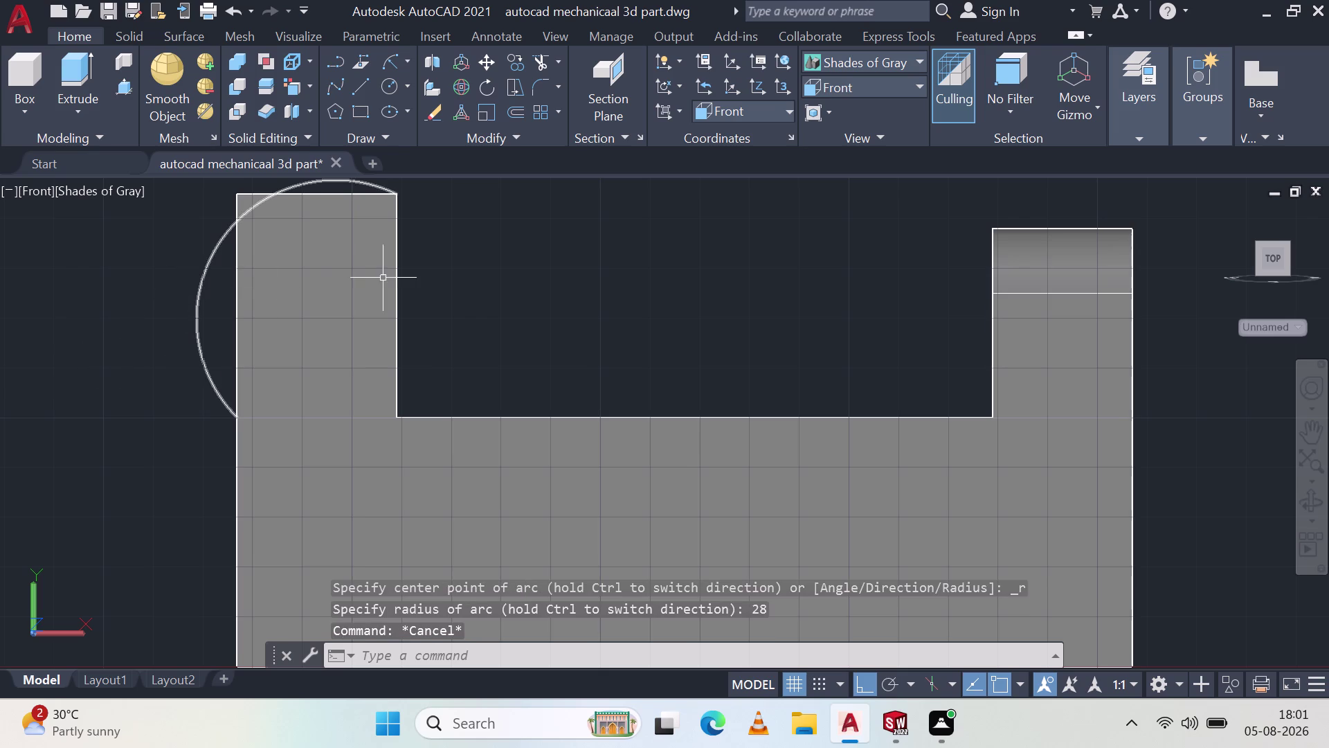
scroll(up, 3)
scroll(down, 3)
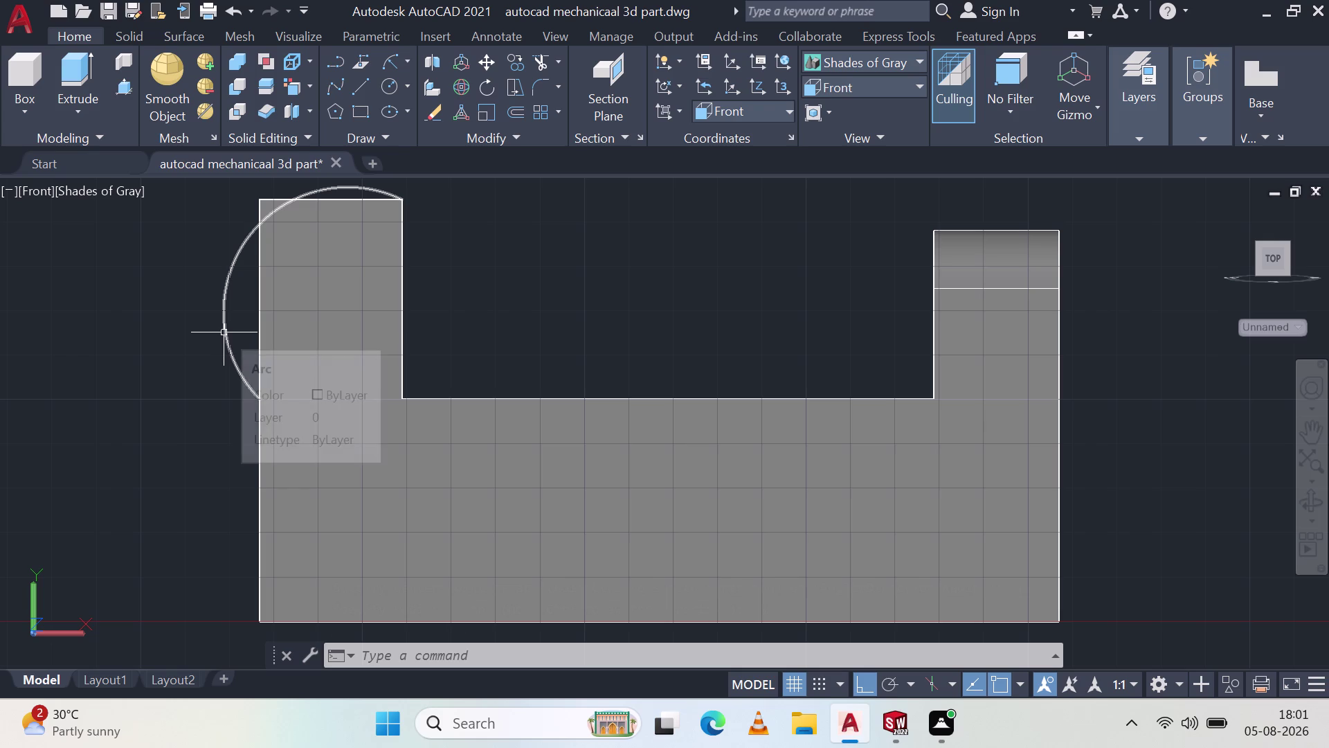
key(Escape)
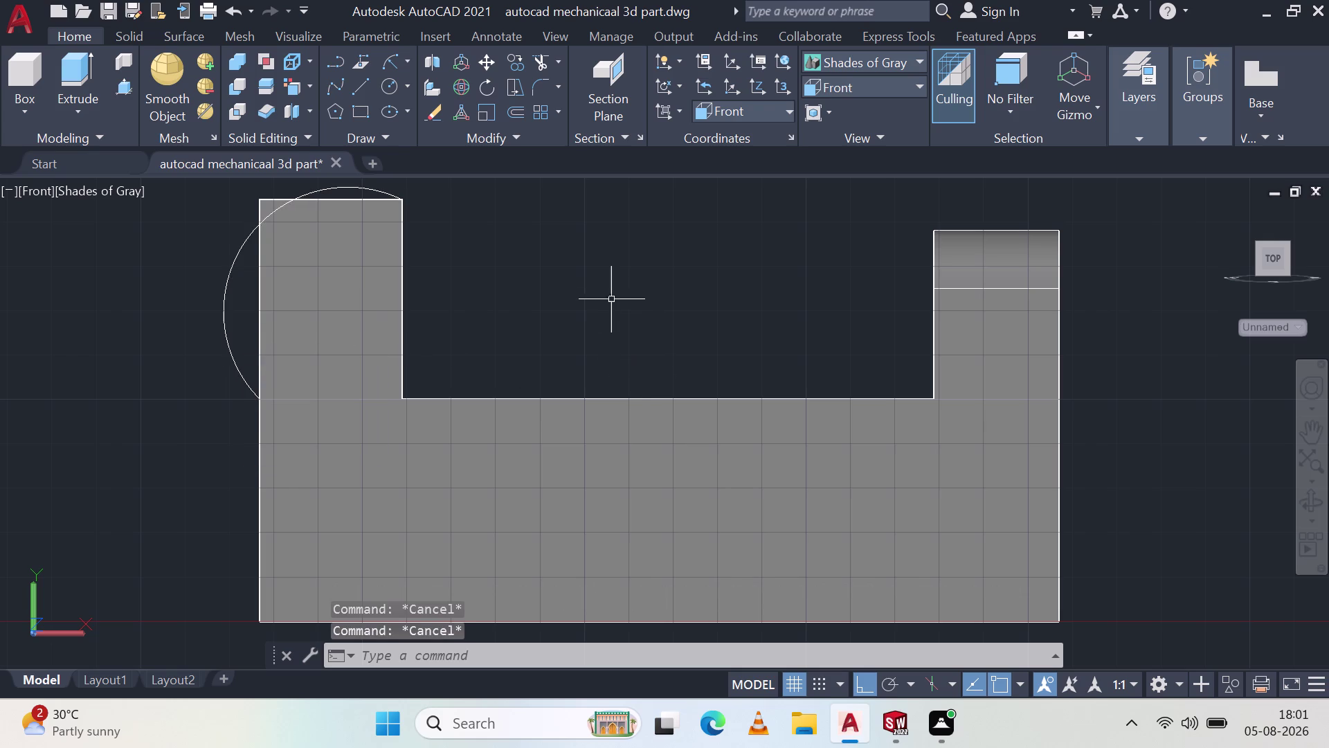
middle_drag(586, 285, 604, 407)
Erase the stray circle and bring the whole part back into view.
click(429, 576)
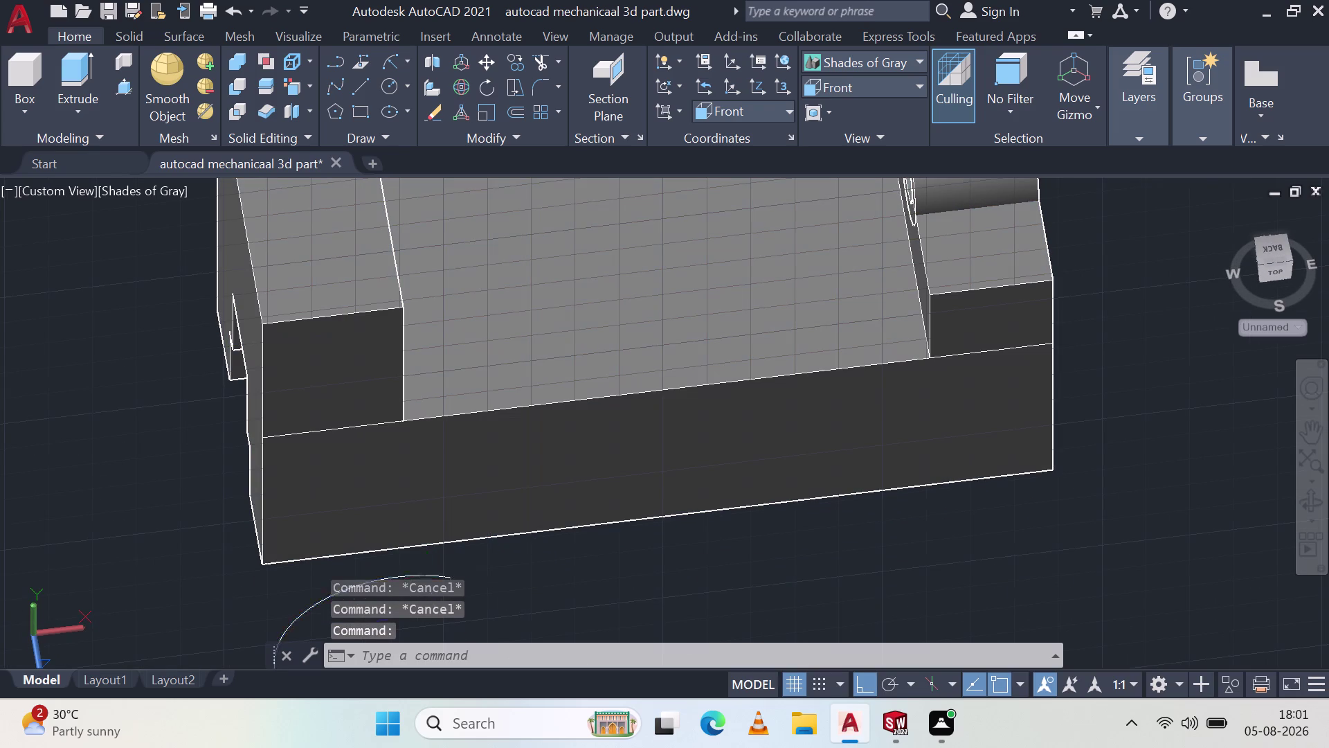
key(Delete)
middle_drag(594, 245, 659, 323)
scroll(down, 3)
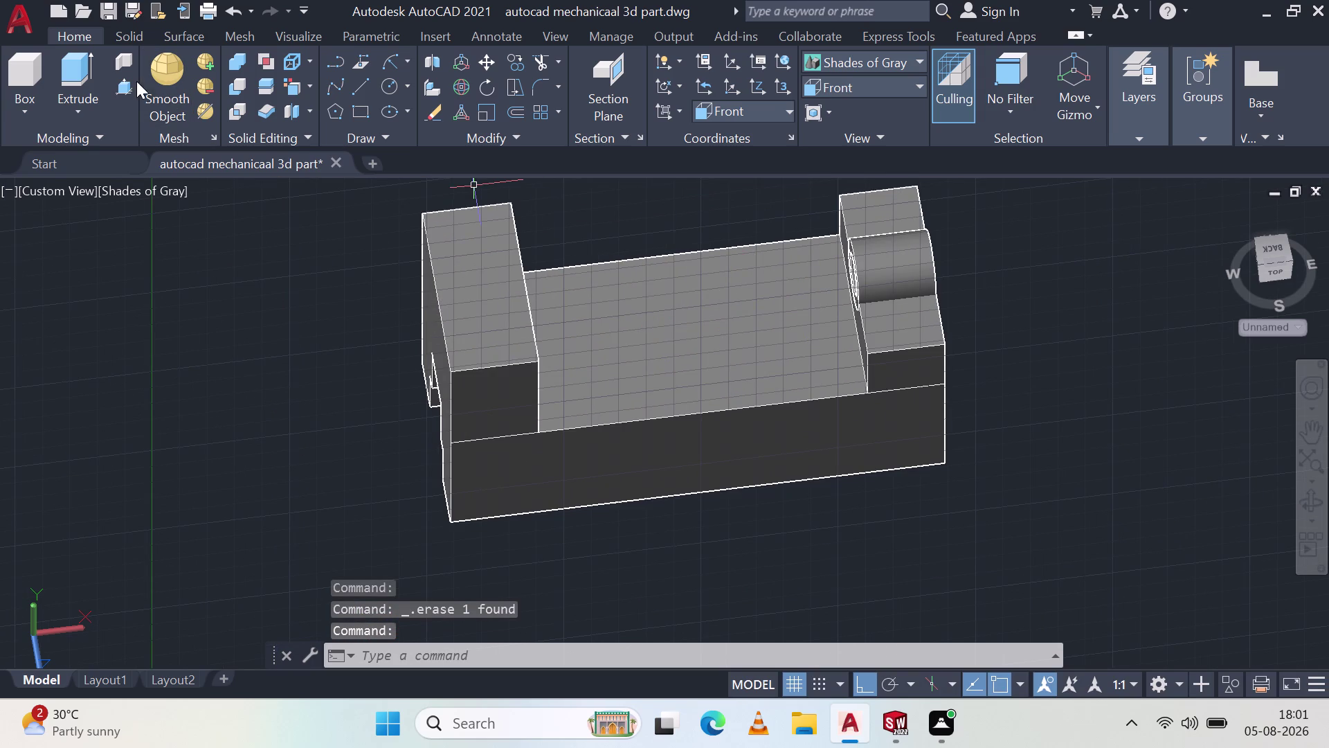
Start an arc on the left block, orbit around the part, then cancel it.
click(391, 57)
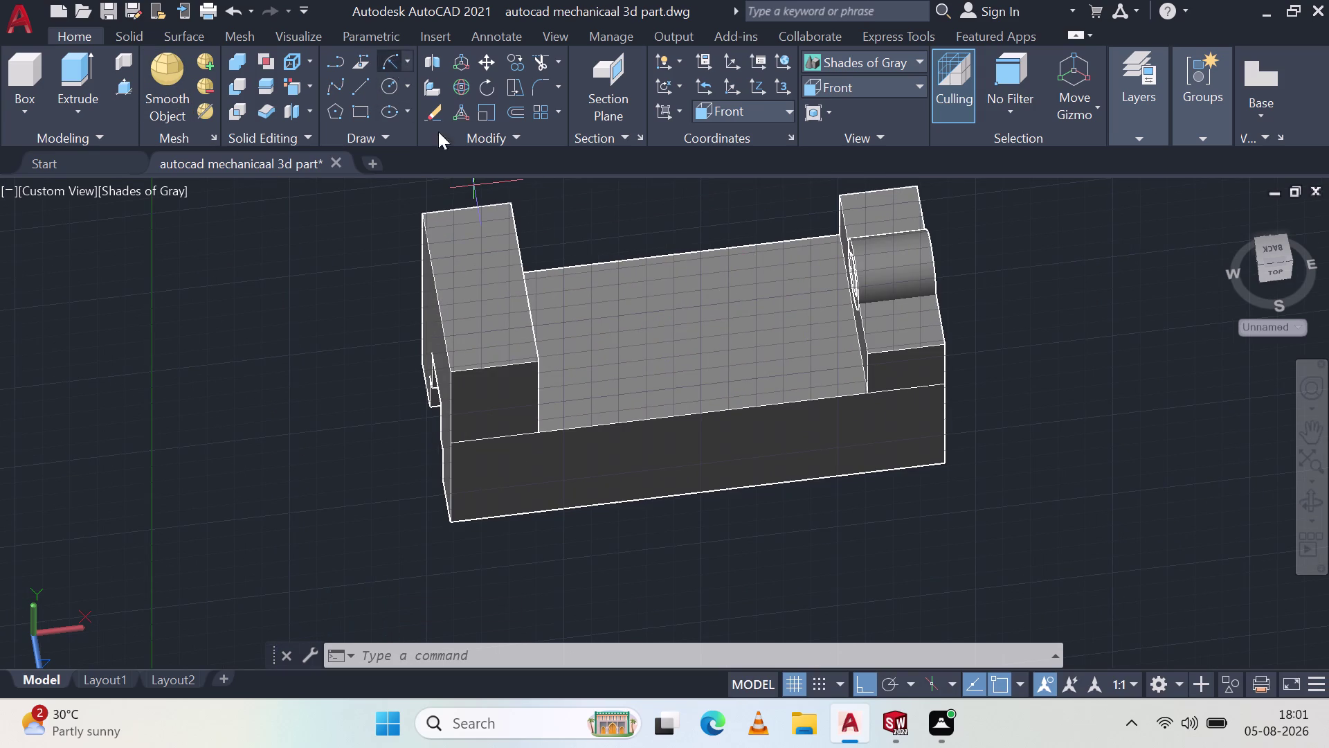
click(540, 365)
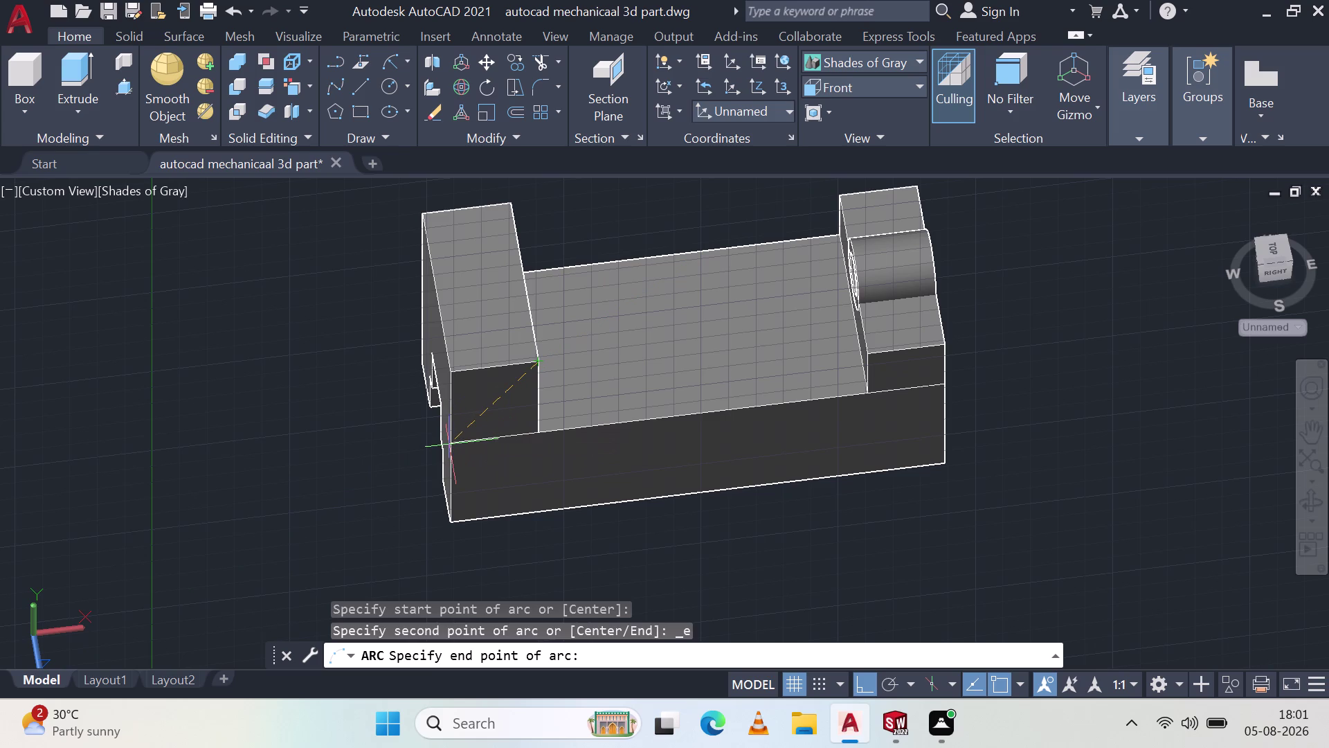
middle_drag(456, 442, 463, 389)
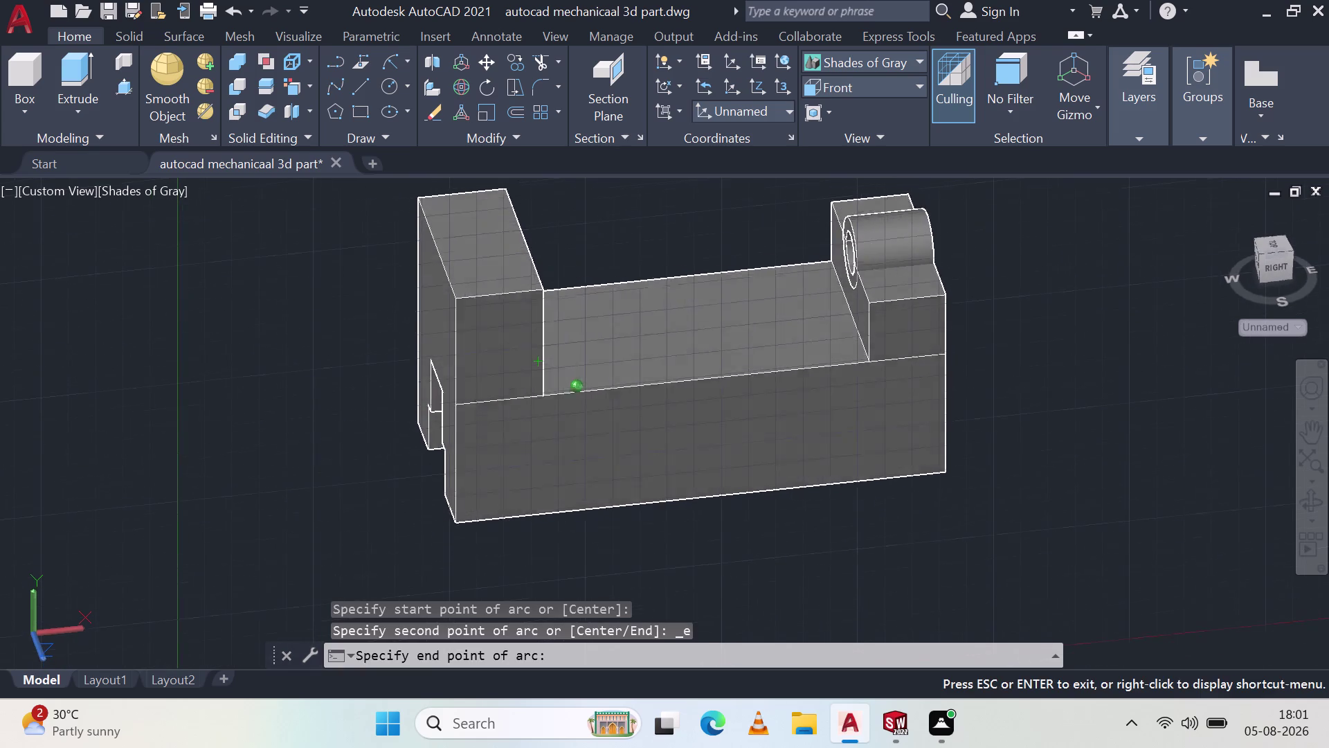
middle_drag(464, 389, 464, 378)
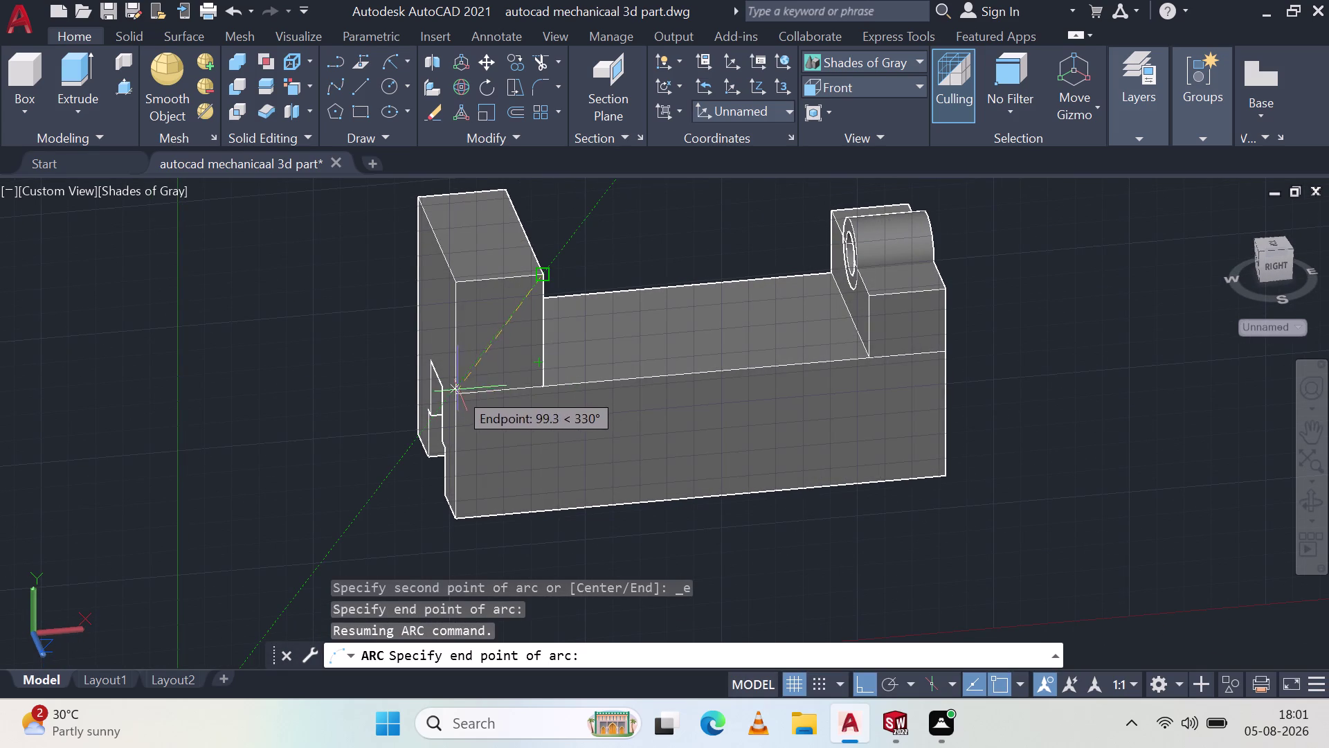
middle_drag(485, 405, 471, 352)
middle_click(471, 352)
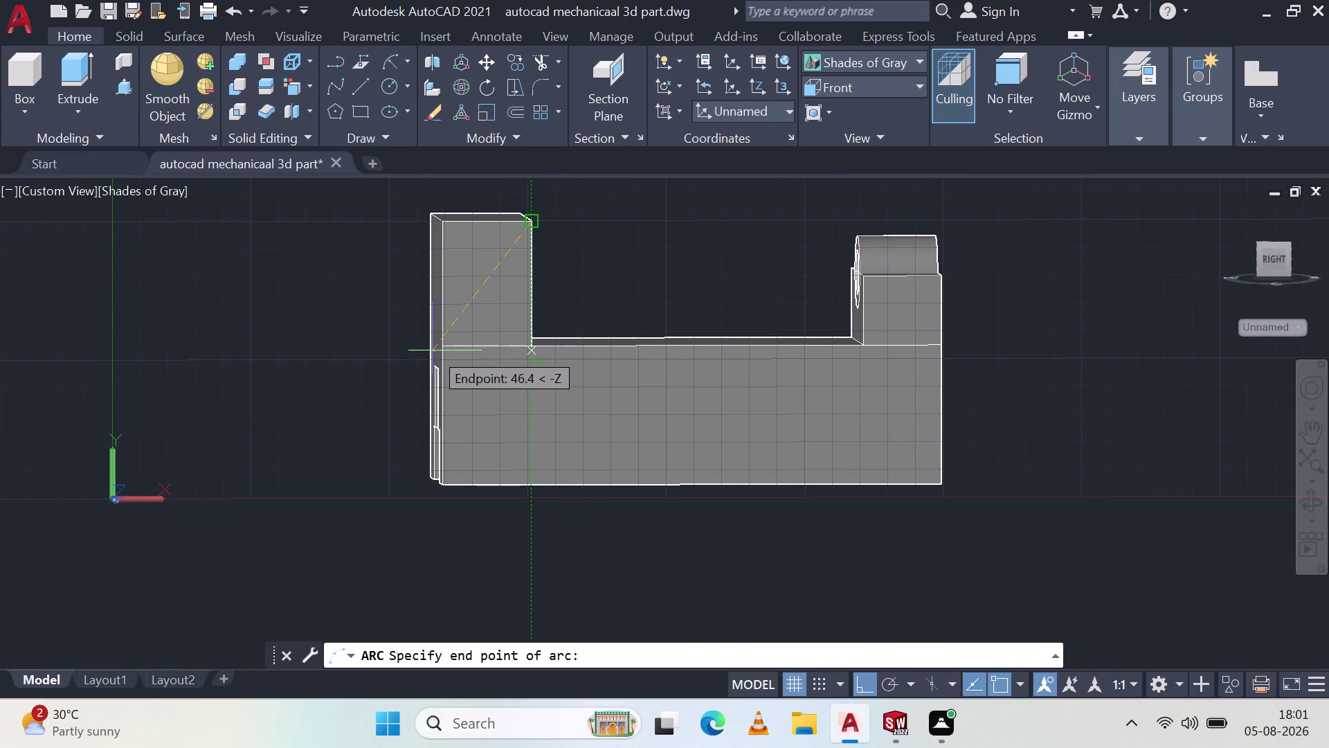
middle_drag(449, 343, 551, 371)
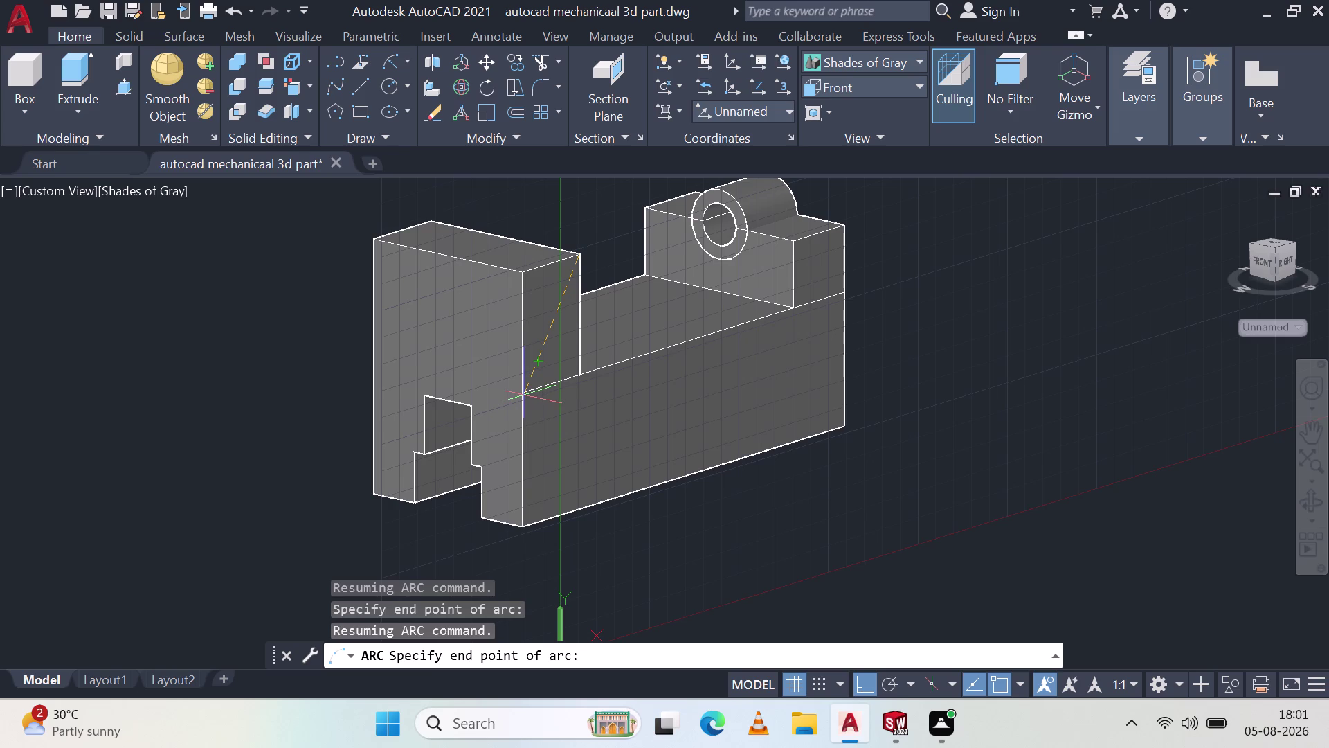
middle_drag(525, 394, 477, 323)
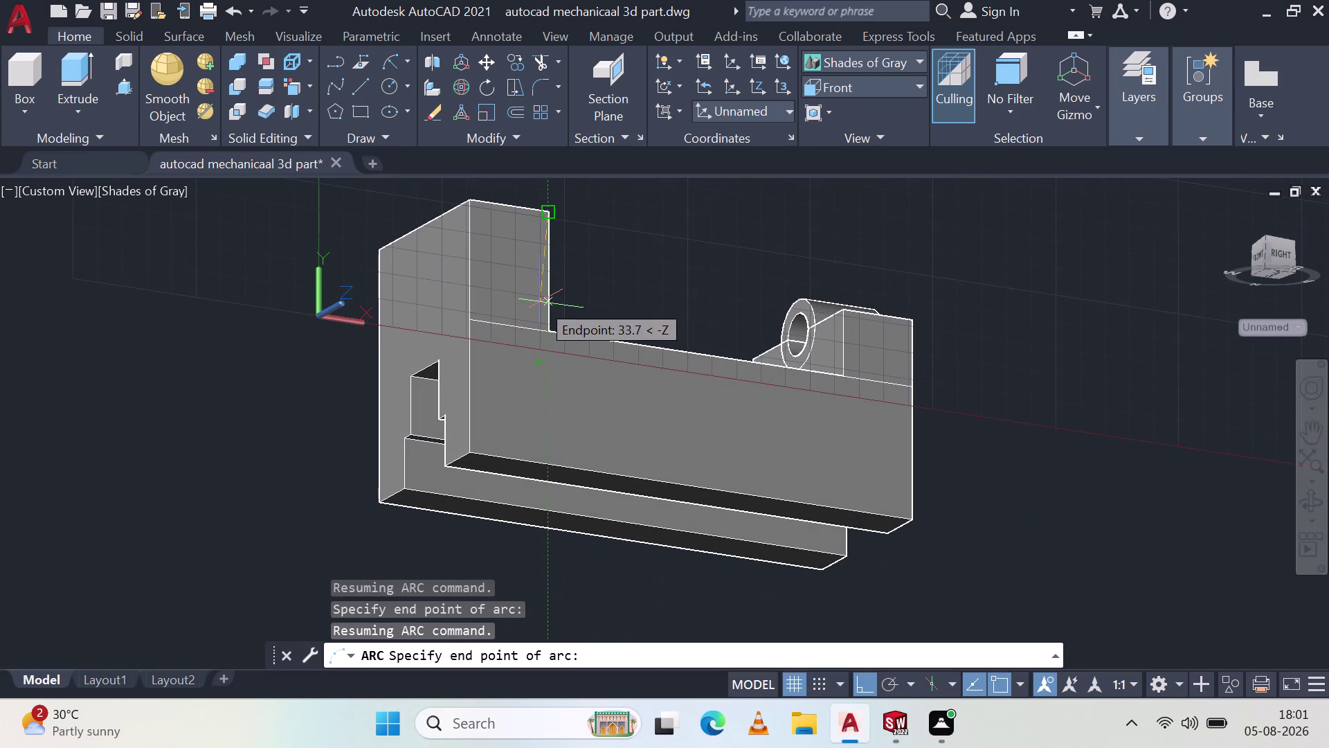
key(Escape)
click(885, 65)
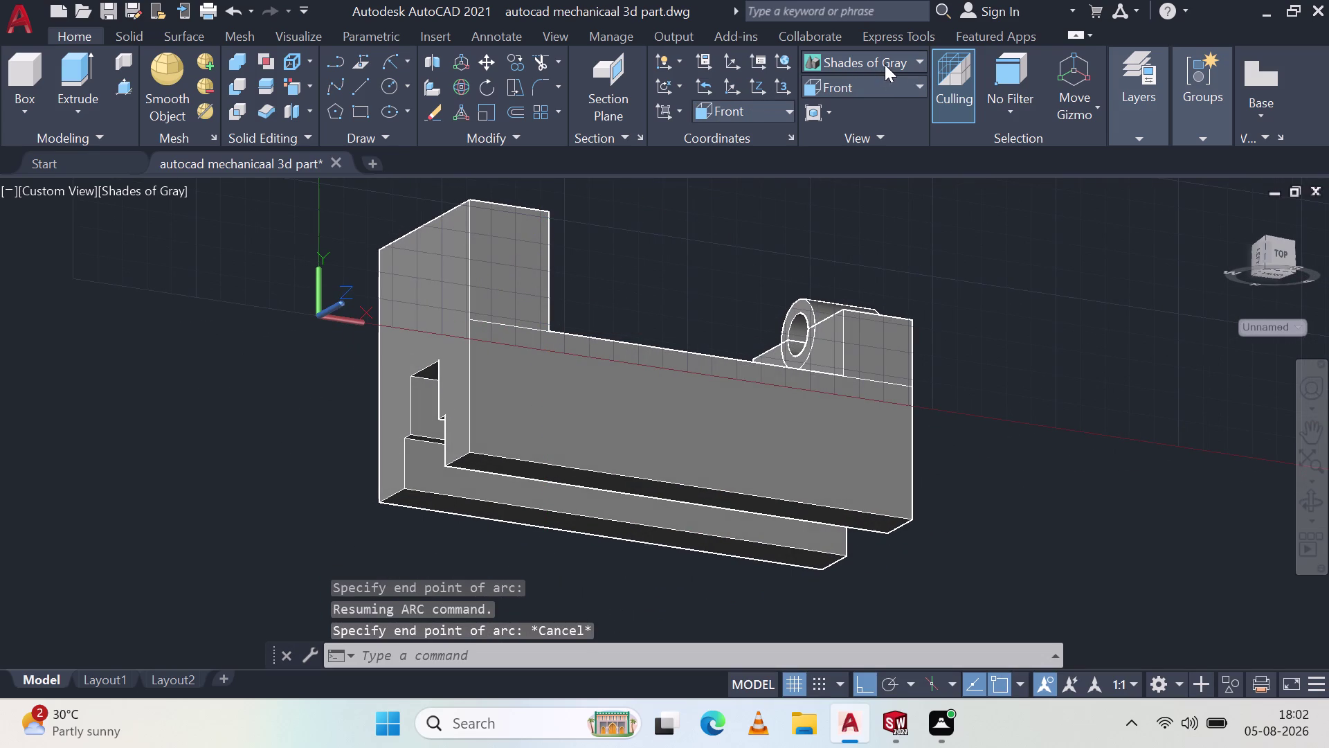
Switch the part to 2D Wireframe and orbit toward a front view.
click(848, 117)
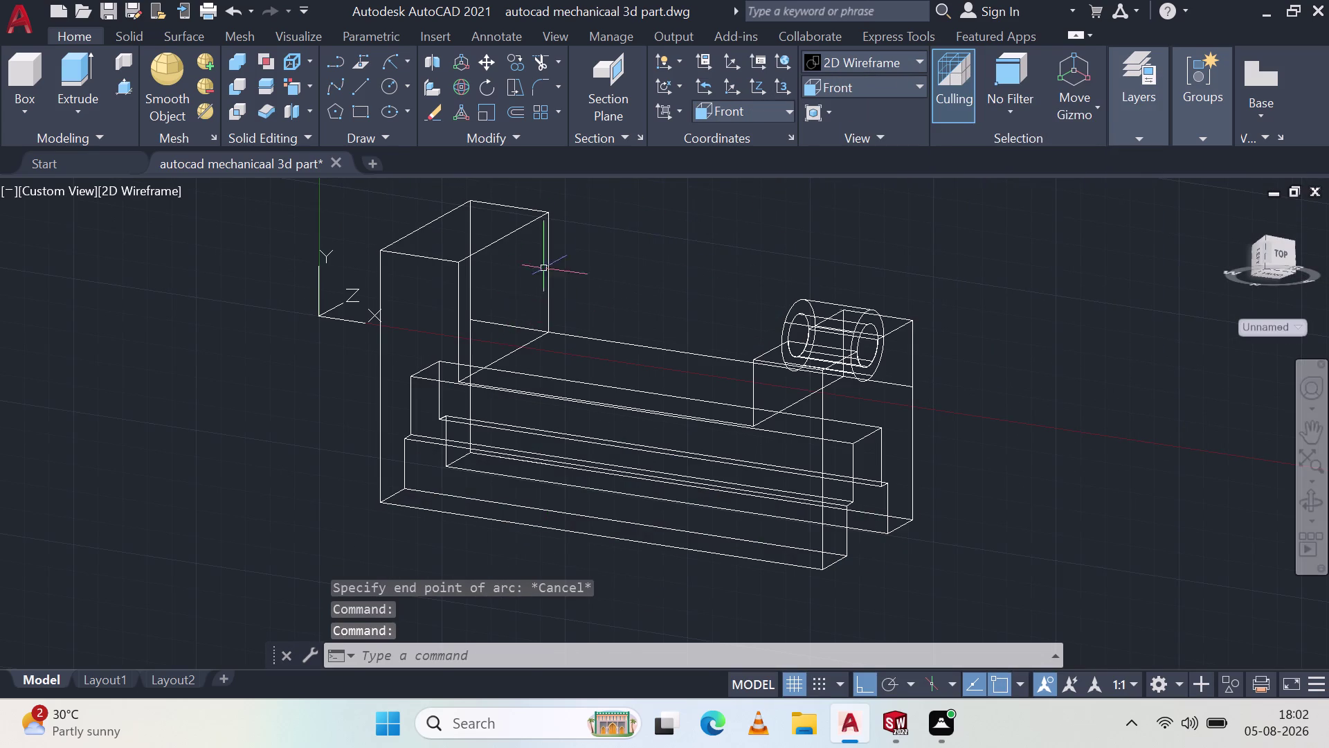
middle_drag(544, 244, 472, 283)
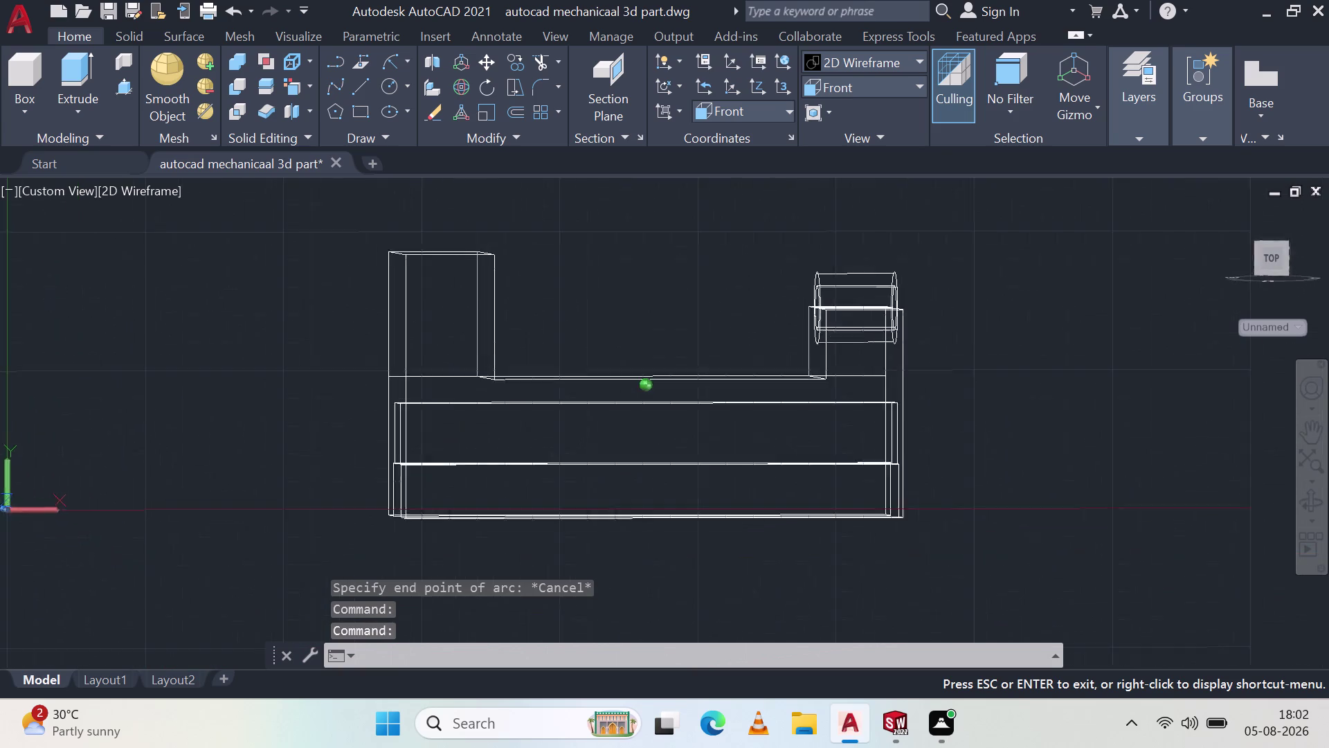
middle_drag(473, 283, 503, 323)
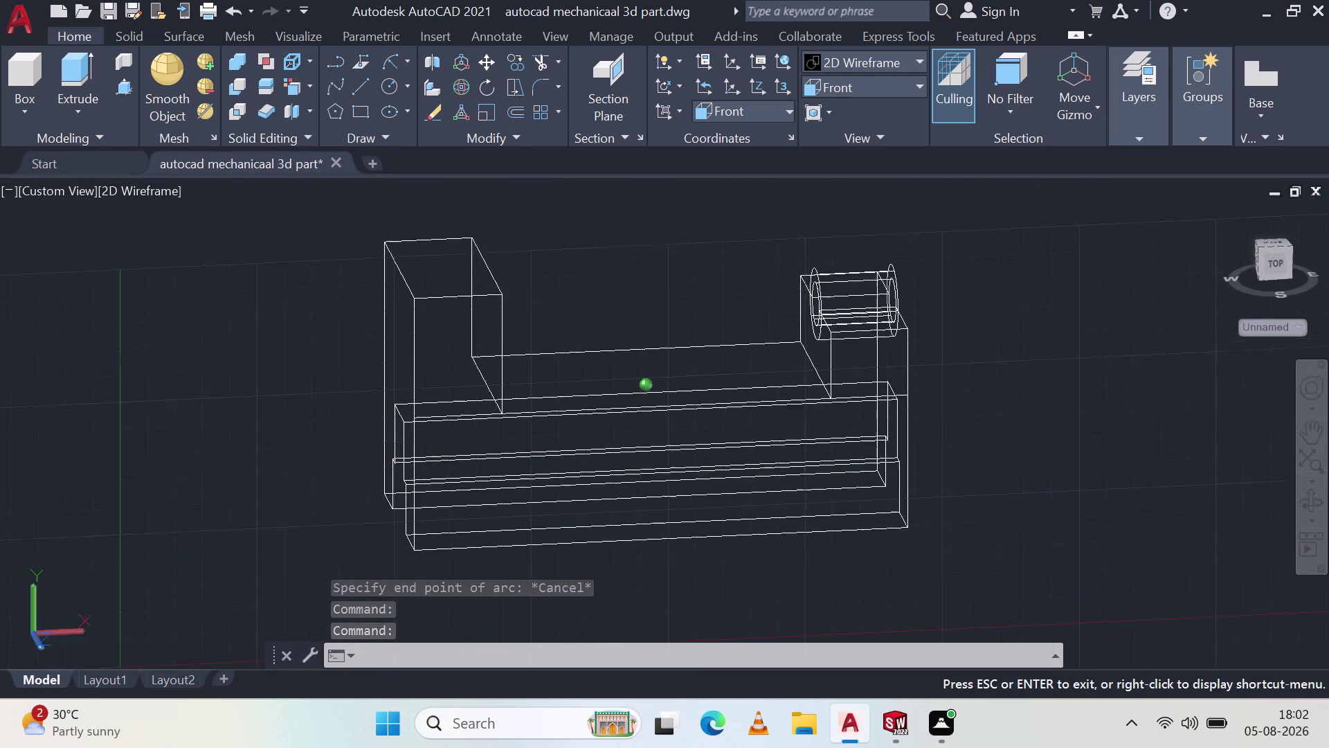
middle_drag(503, 323, 498, 318)
Draw a Start-End-Radius arc of radius 28 across the left block and inspect it.
click(392, 63)
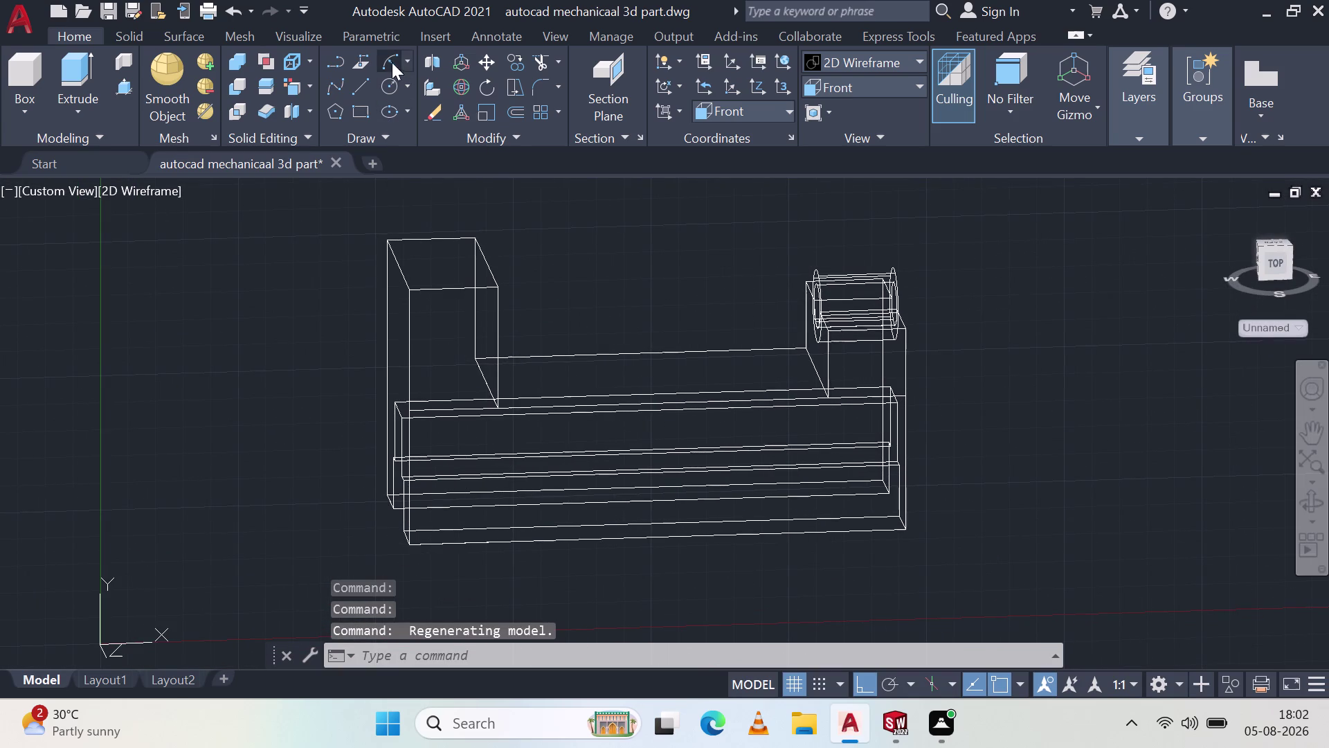
click(499, 291)
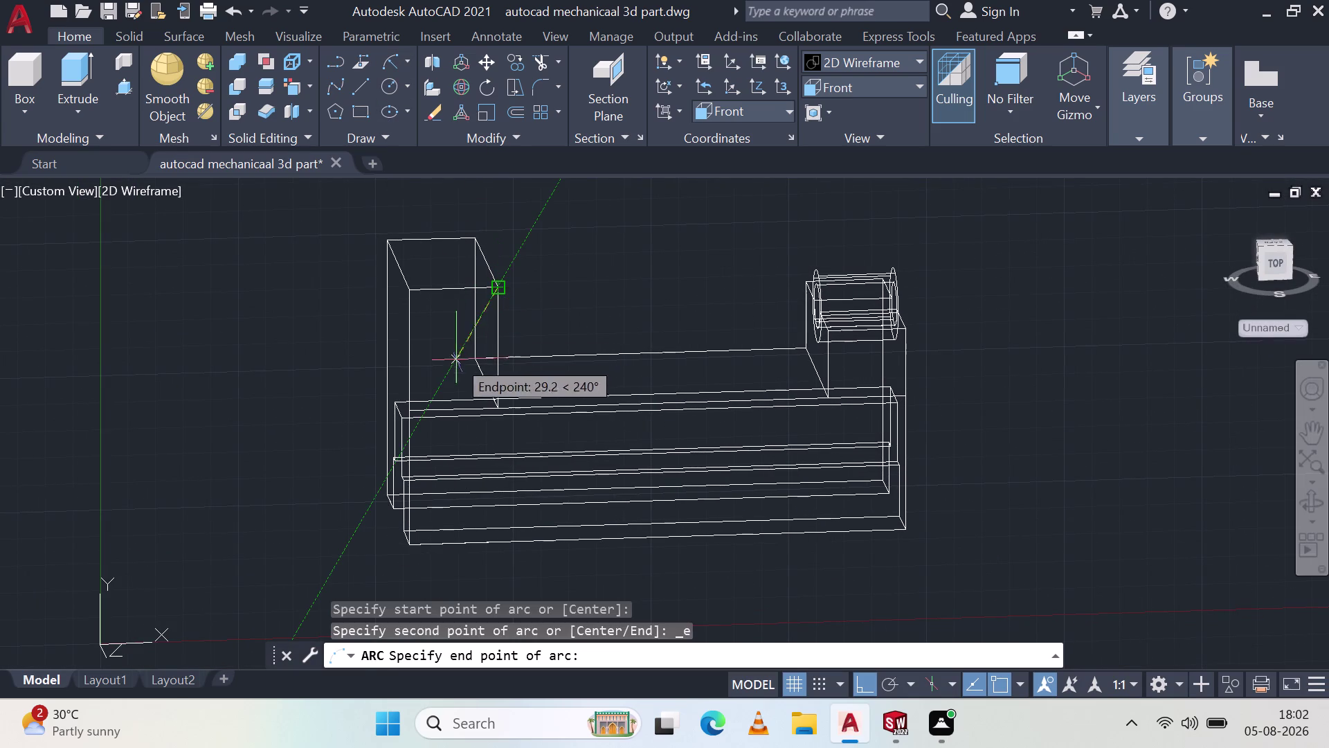
click(404, 411)
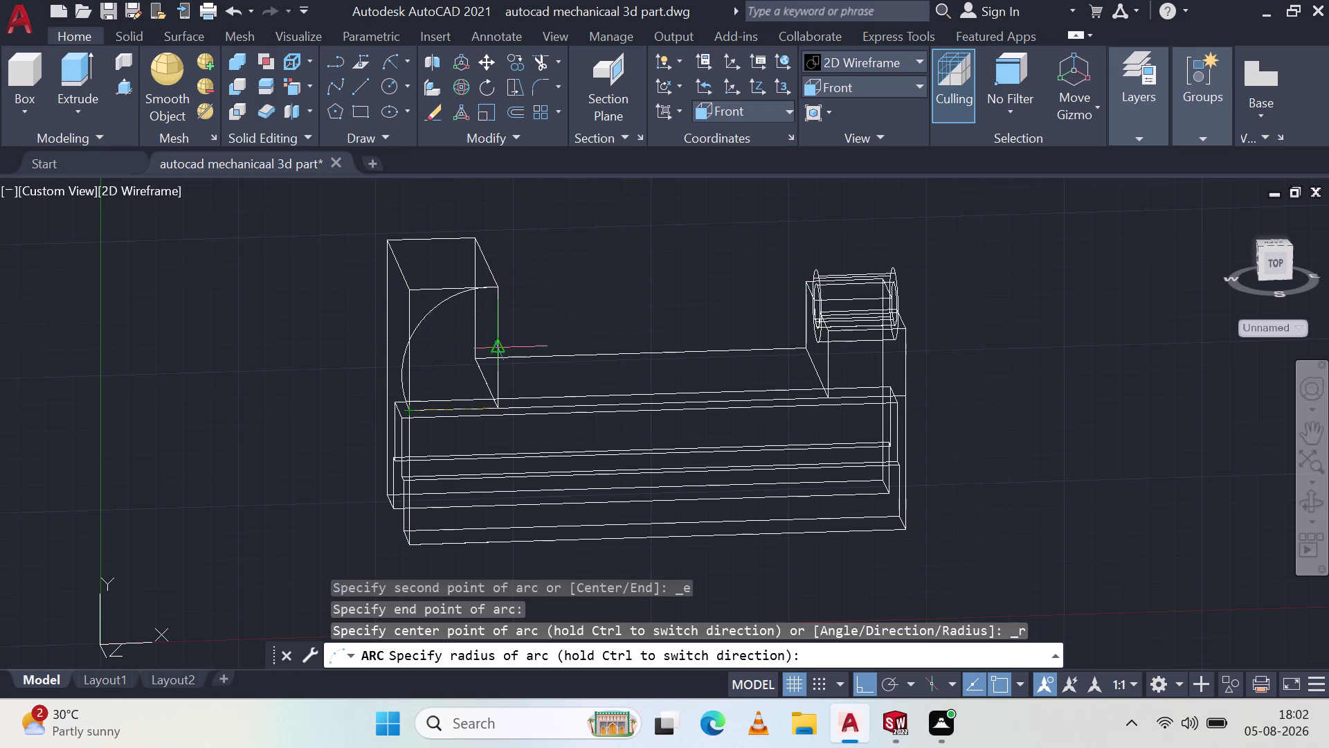
text(2)
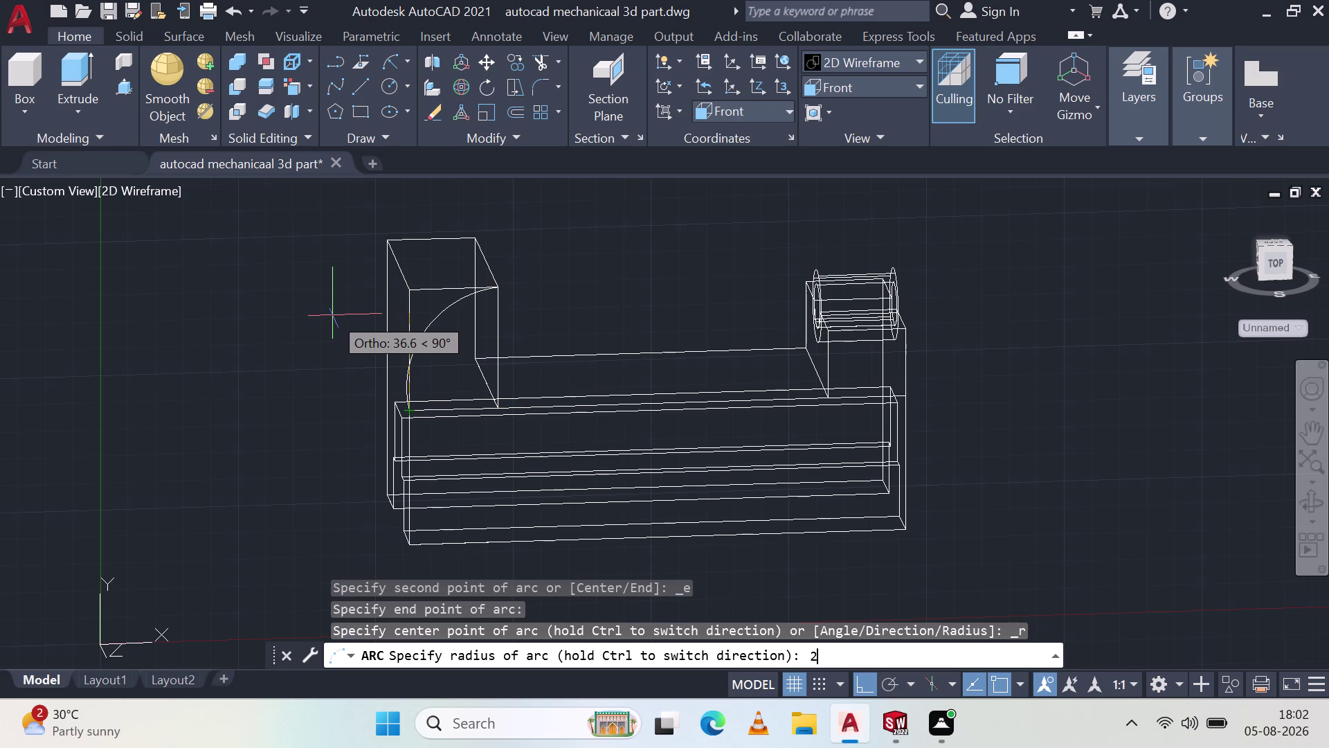
text(8)
key(space)
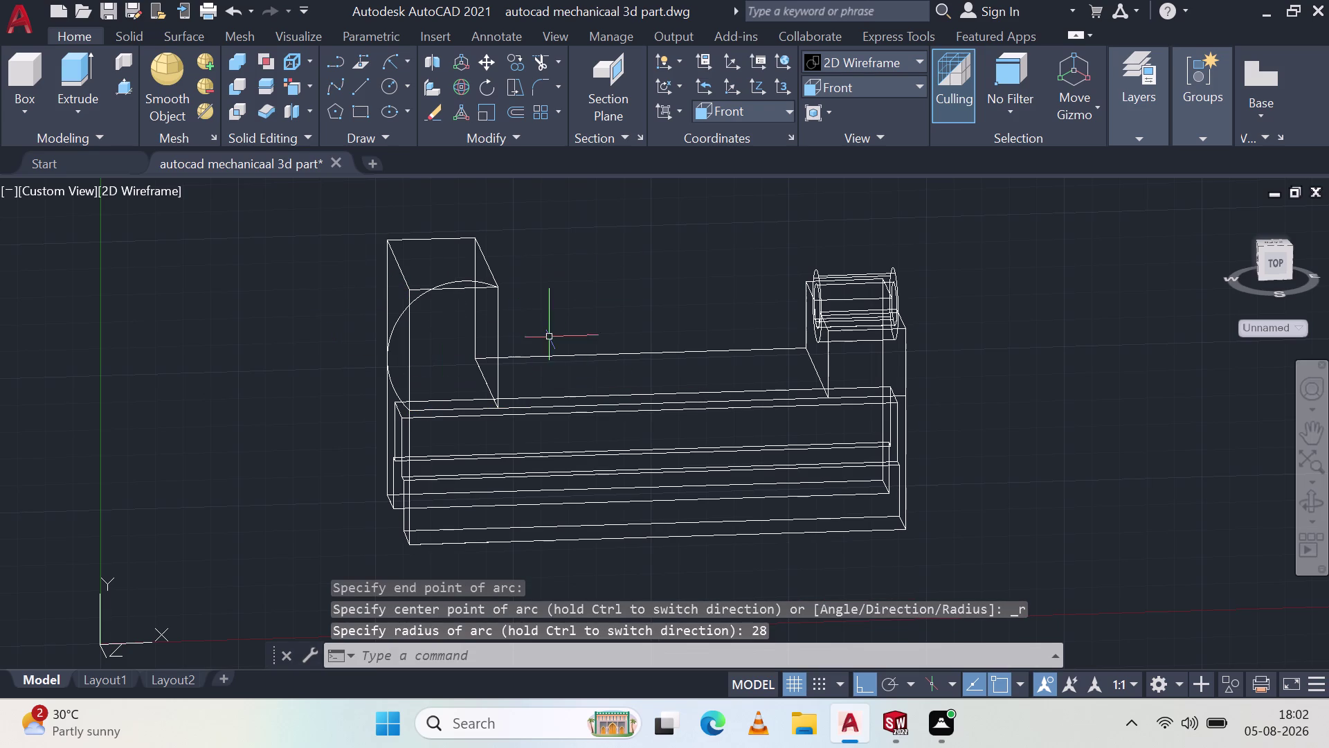
middle_drag(443, 302, 741, 254)
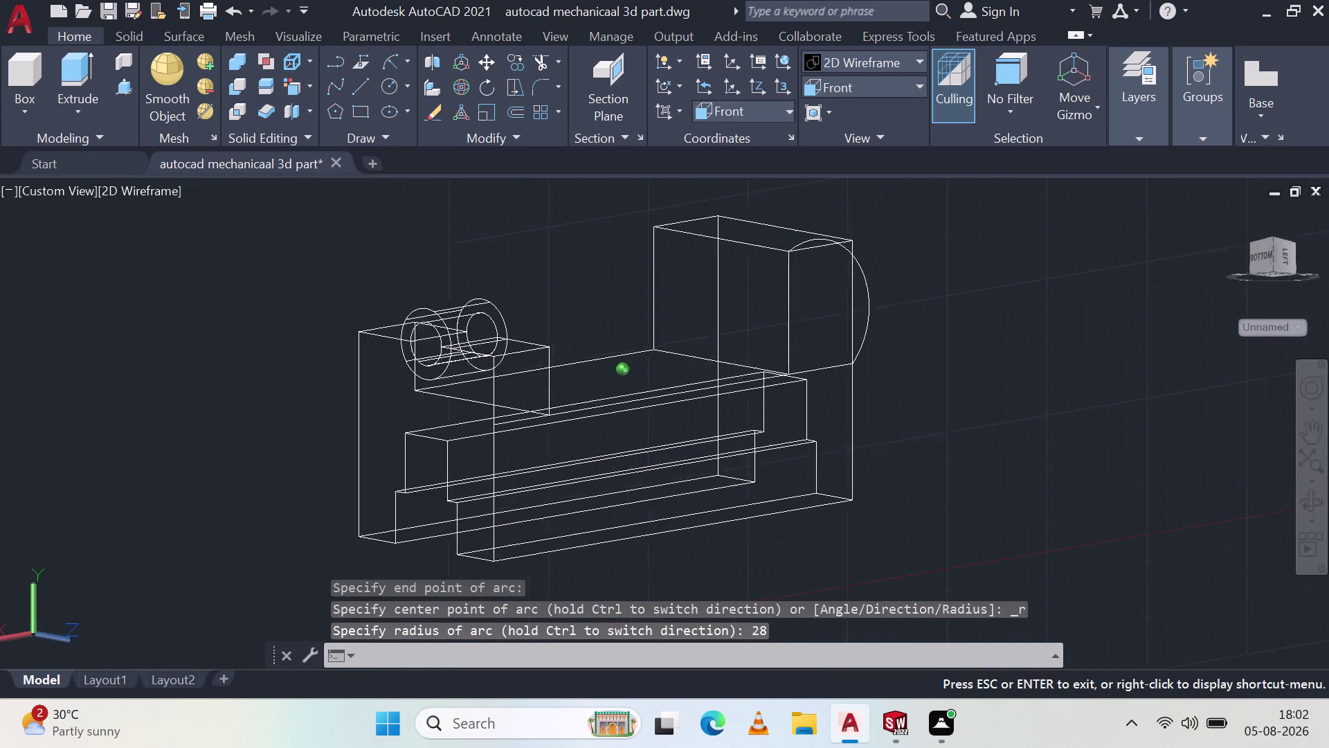
middle_drag(740, 253, 428, 269)
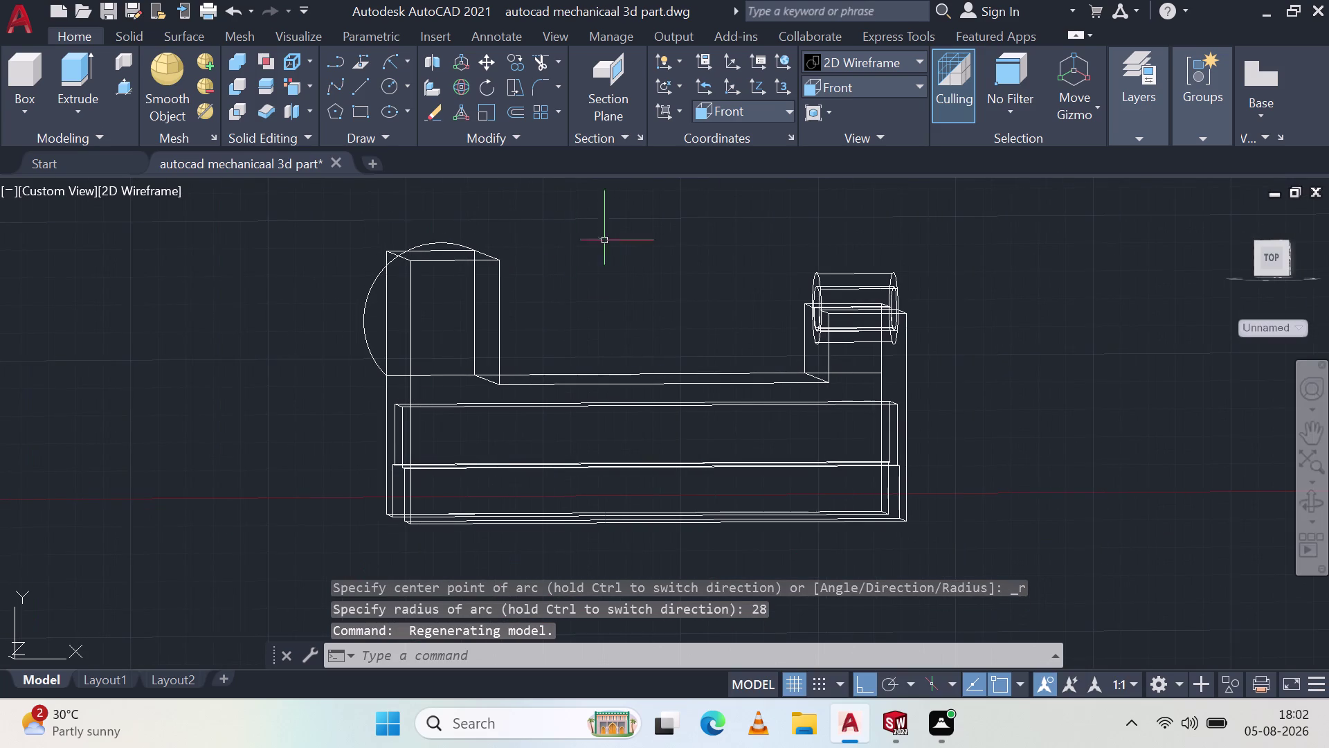
click(889, 64)
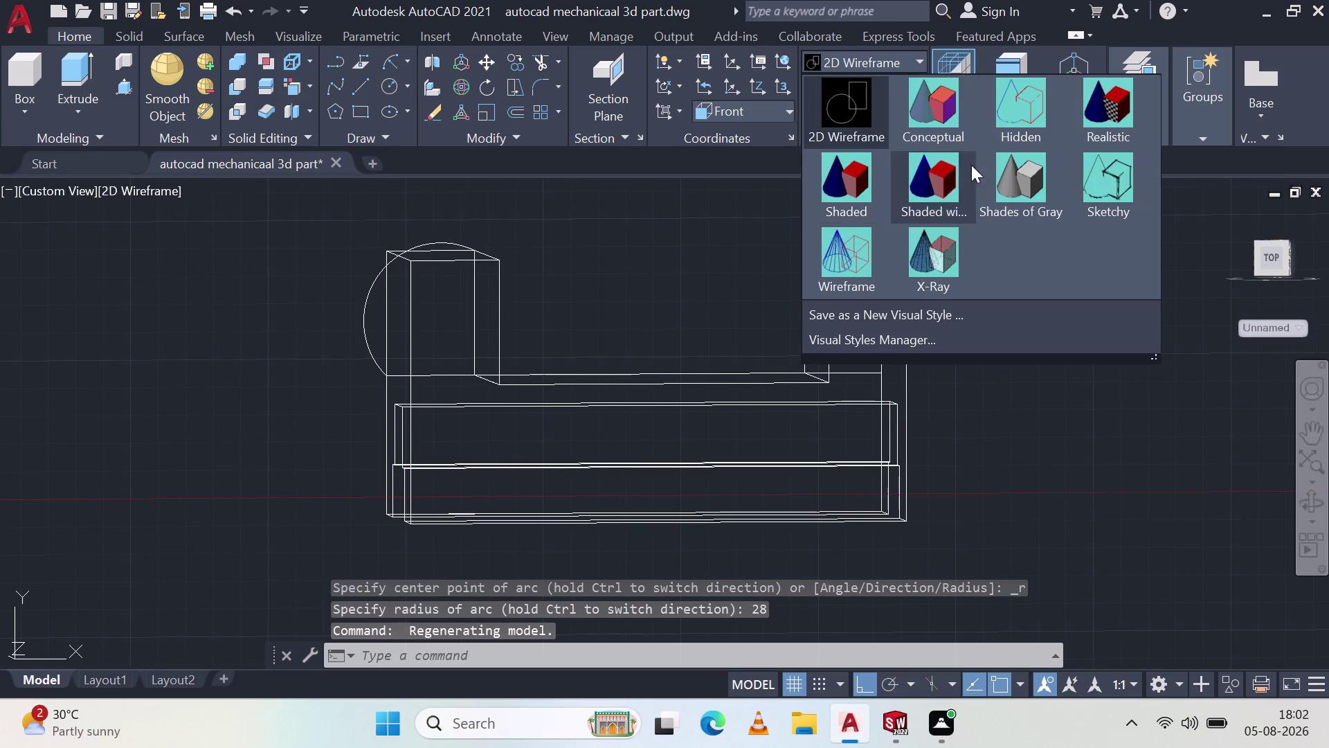
Try the Shades of Gray, Shaded with Edges and Hidden visual styles.
click(1002, 180)
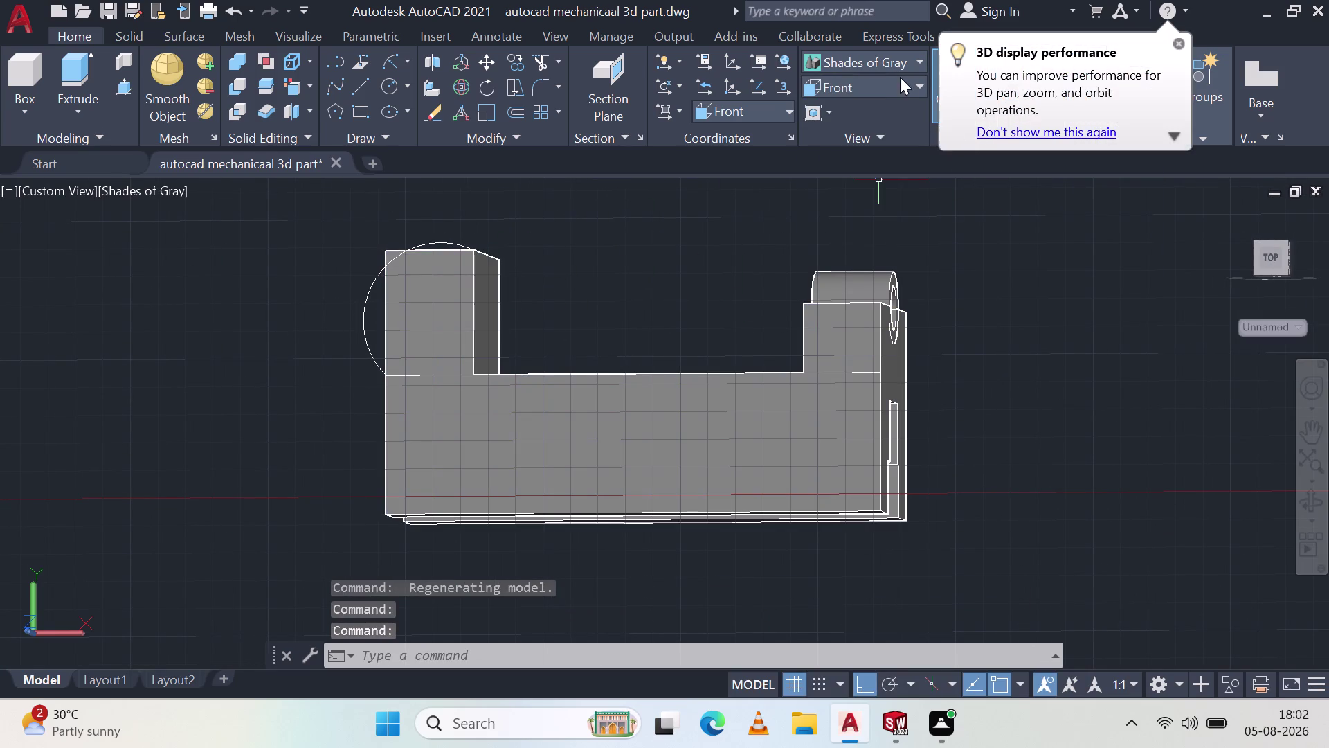
click(895, 58)
click(945, 192)
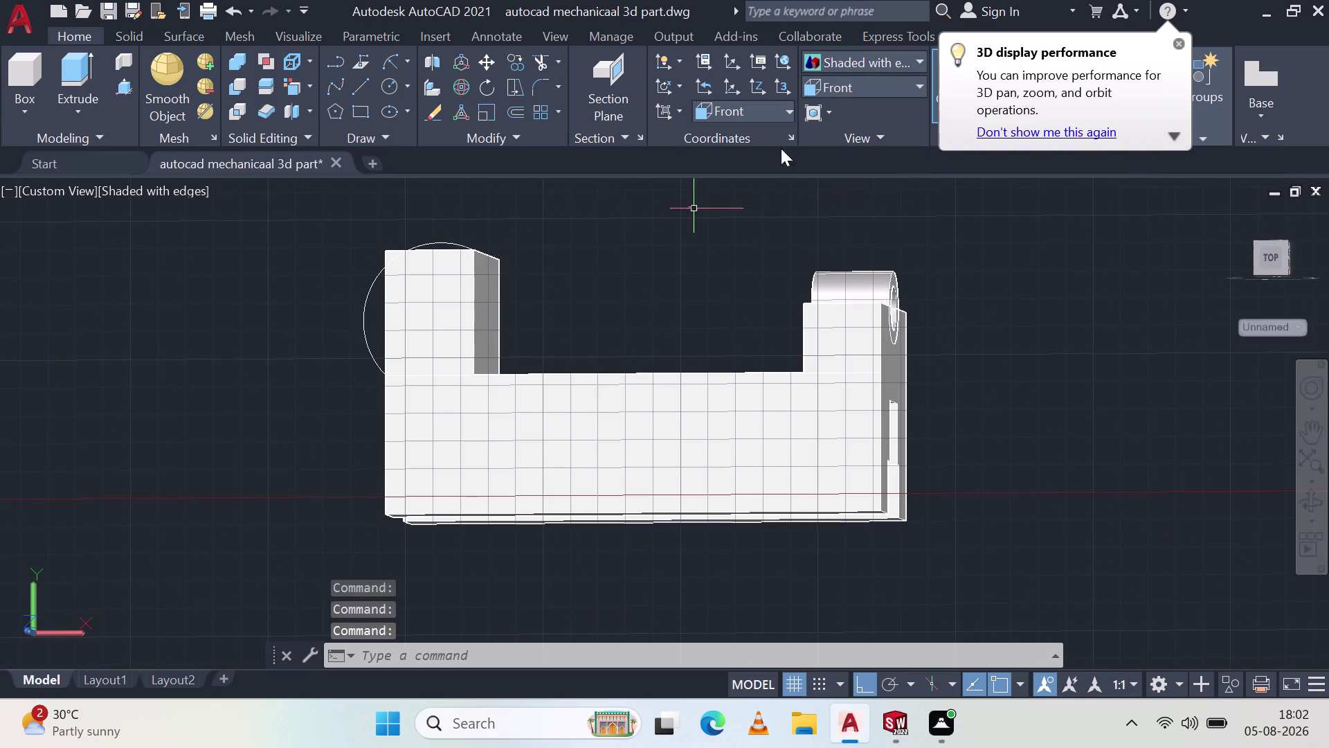
click(888, 56)
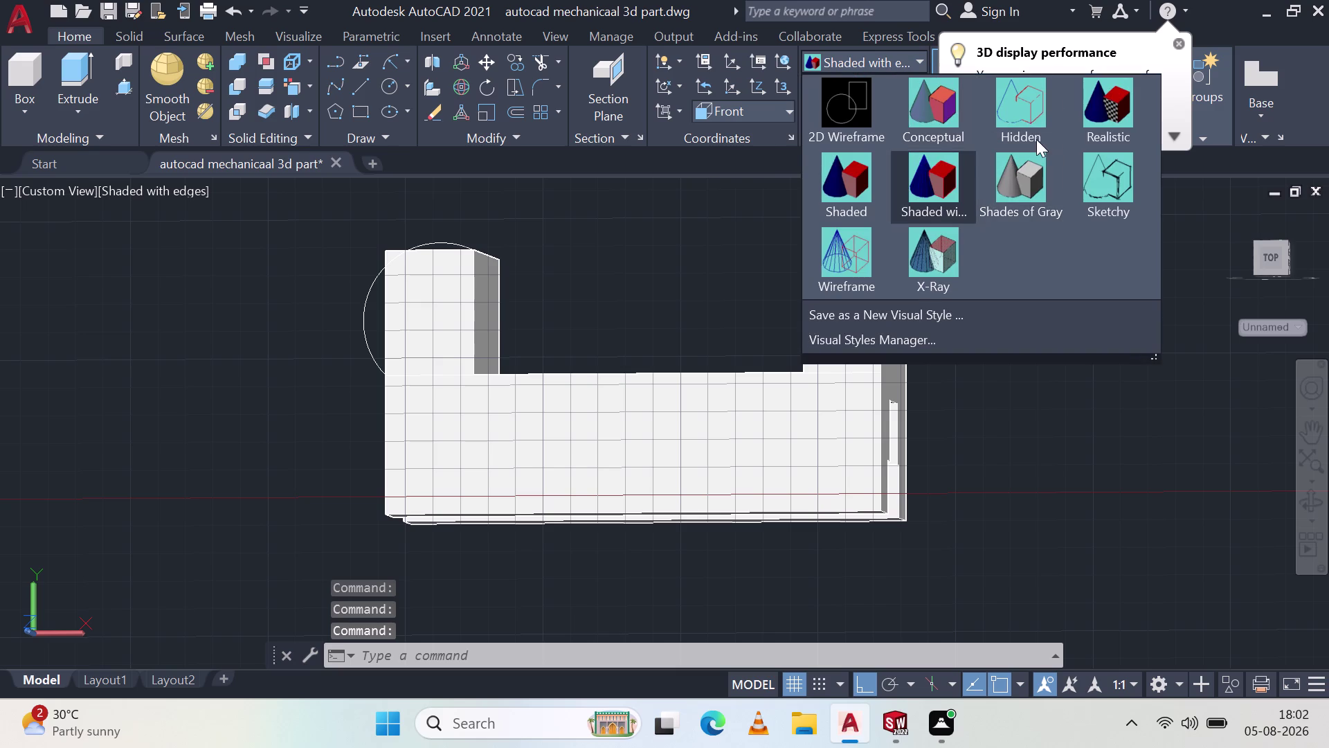
click(1031, 125)
click(859, 59)
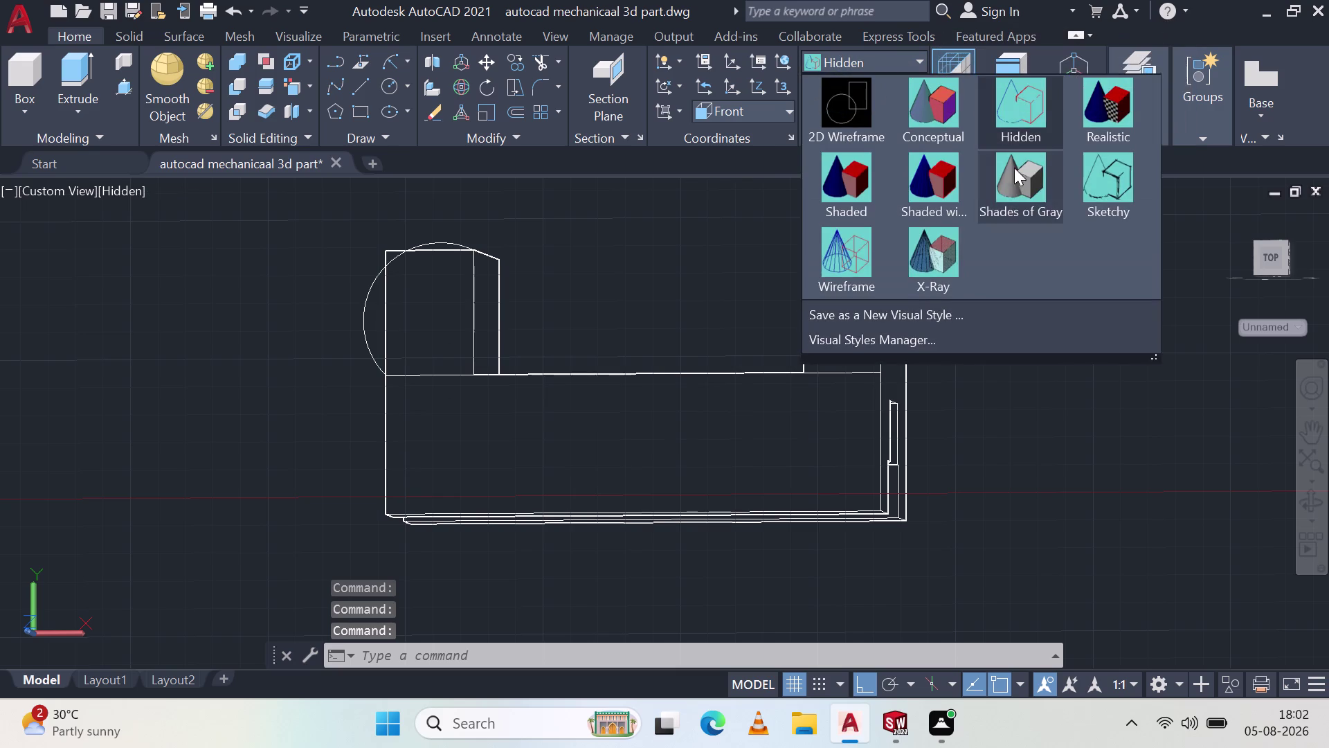
click(1012, 178)
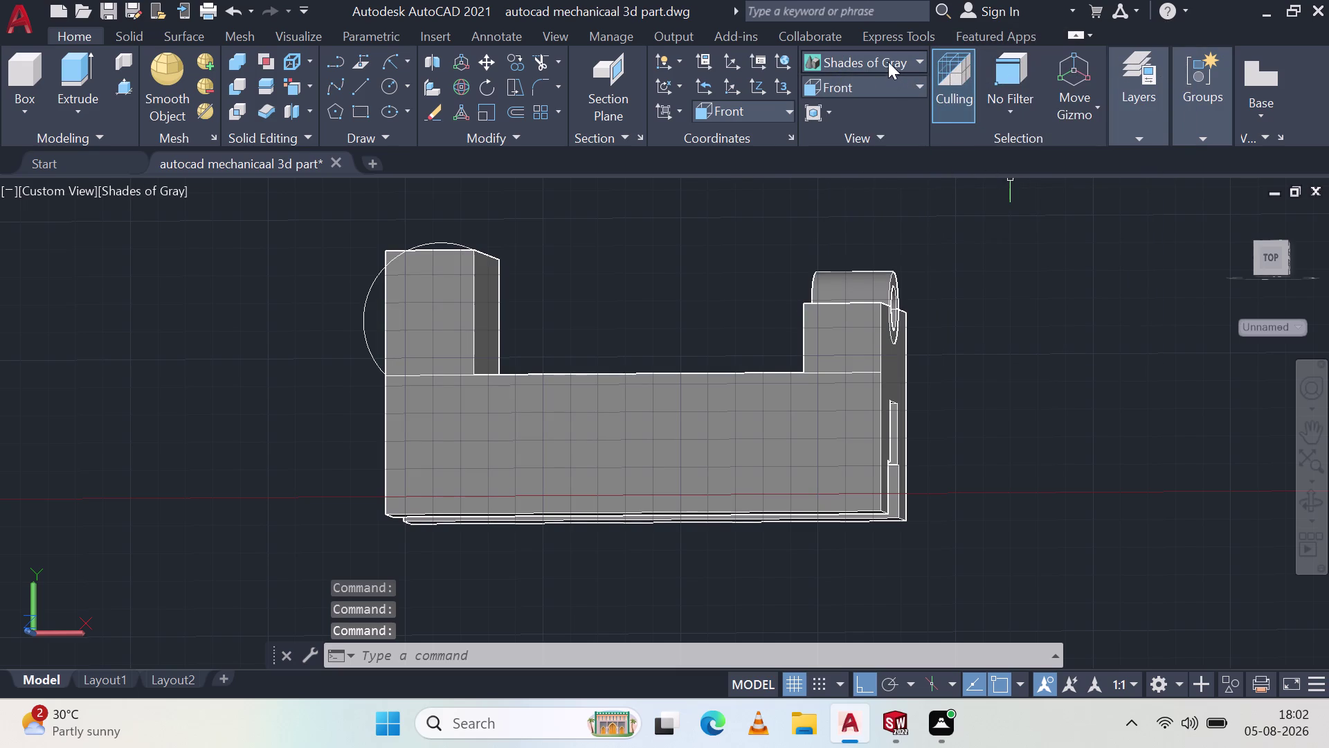
Try plain Shaded, settle on Shades of Gray, and orbit to view from above.
click(888, 60)
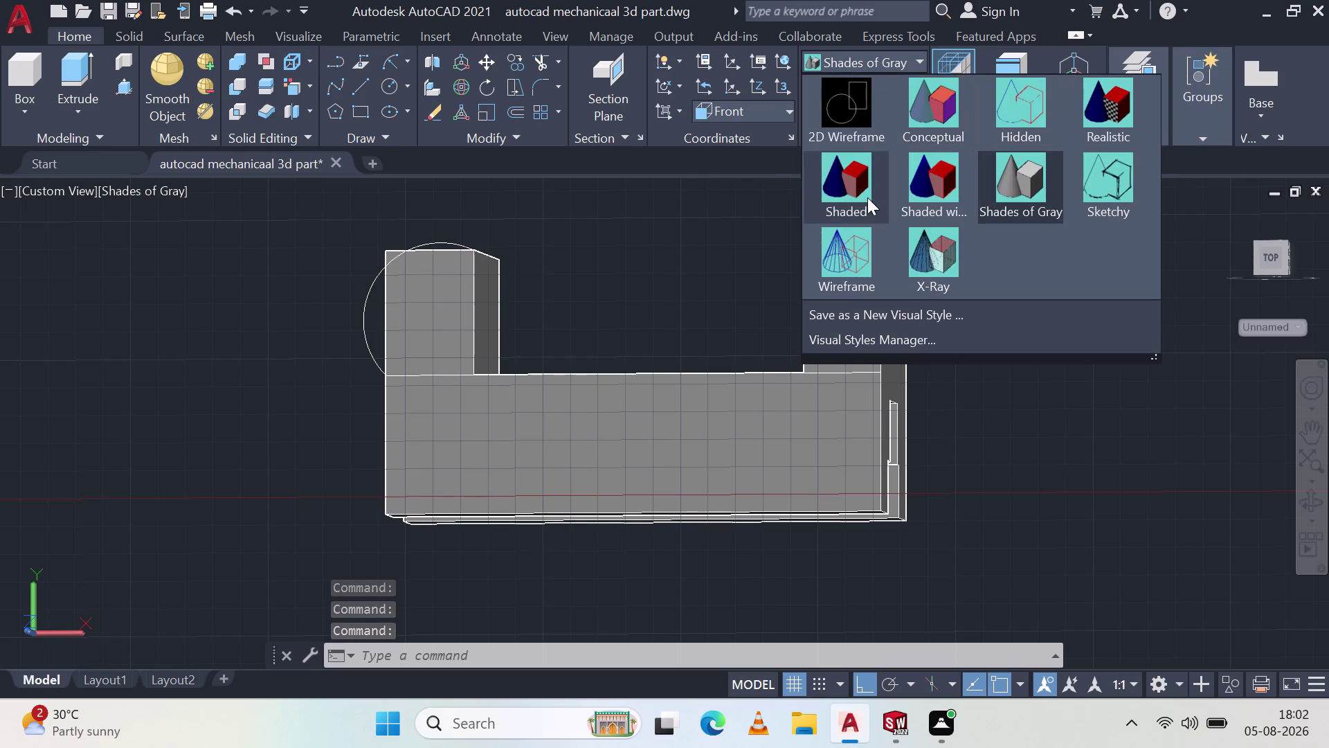
click(868, 197)
click(865, 58)
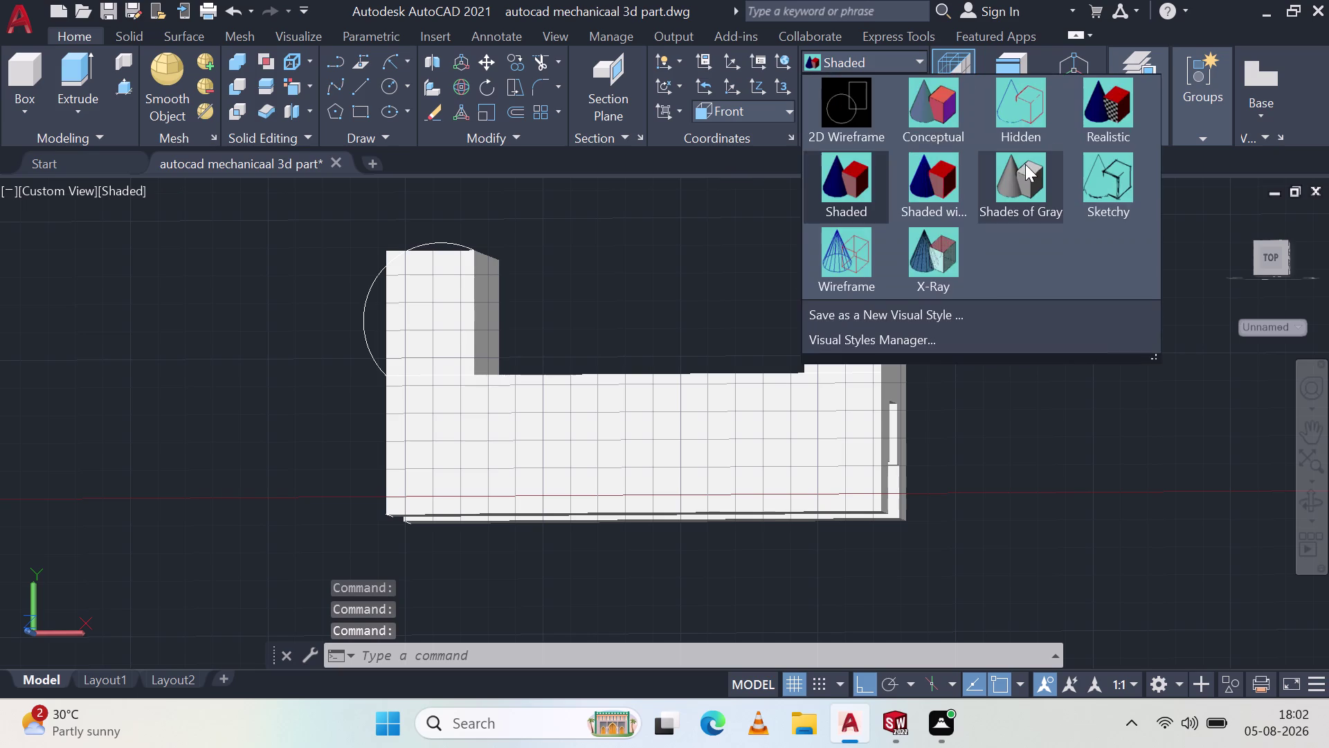
click(1025, 164)
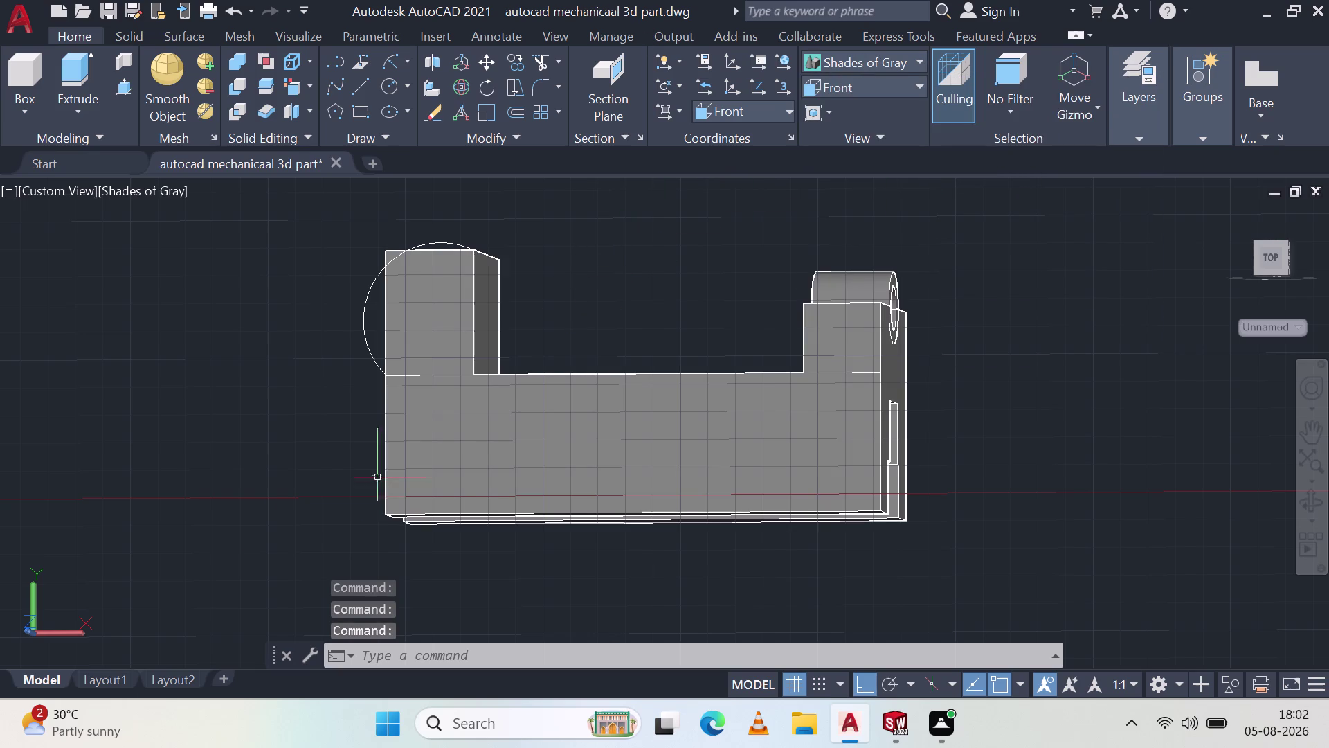
middle_drag(360, 396, 421, 452)
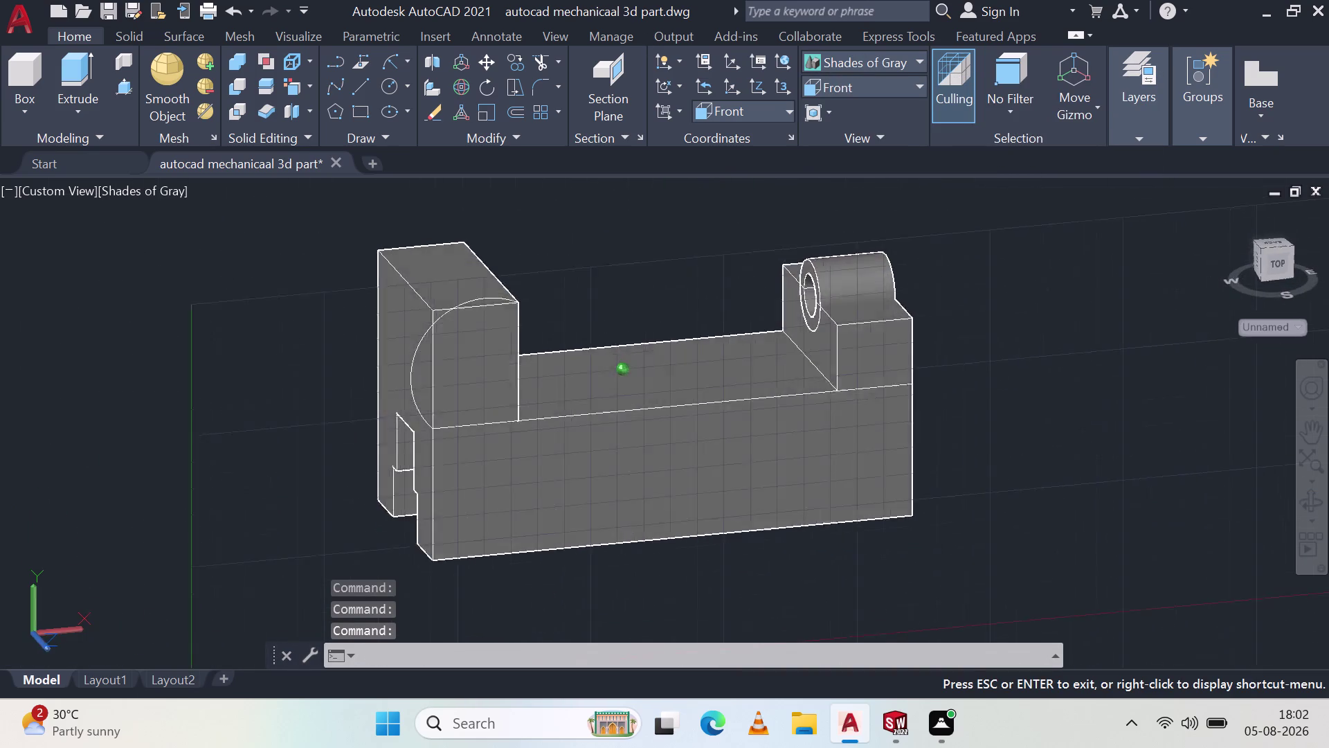
middle_drag(421, 452, 440, 458)
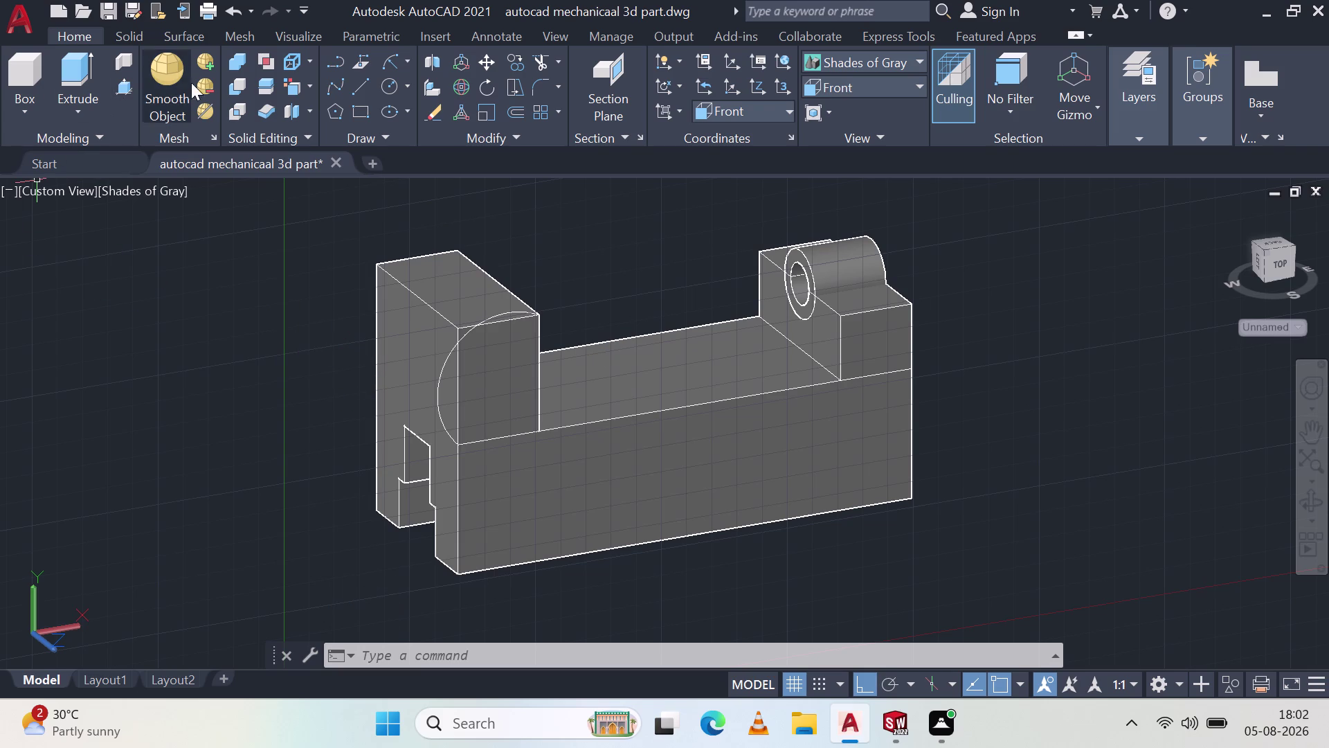
Start the Line tool to draw on the part.
click(364, 81)
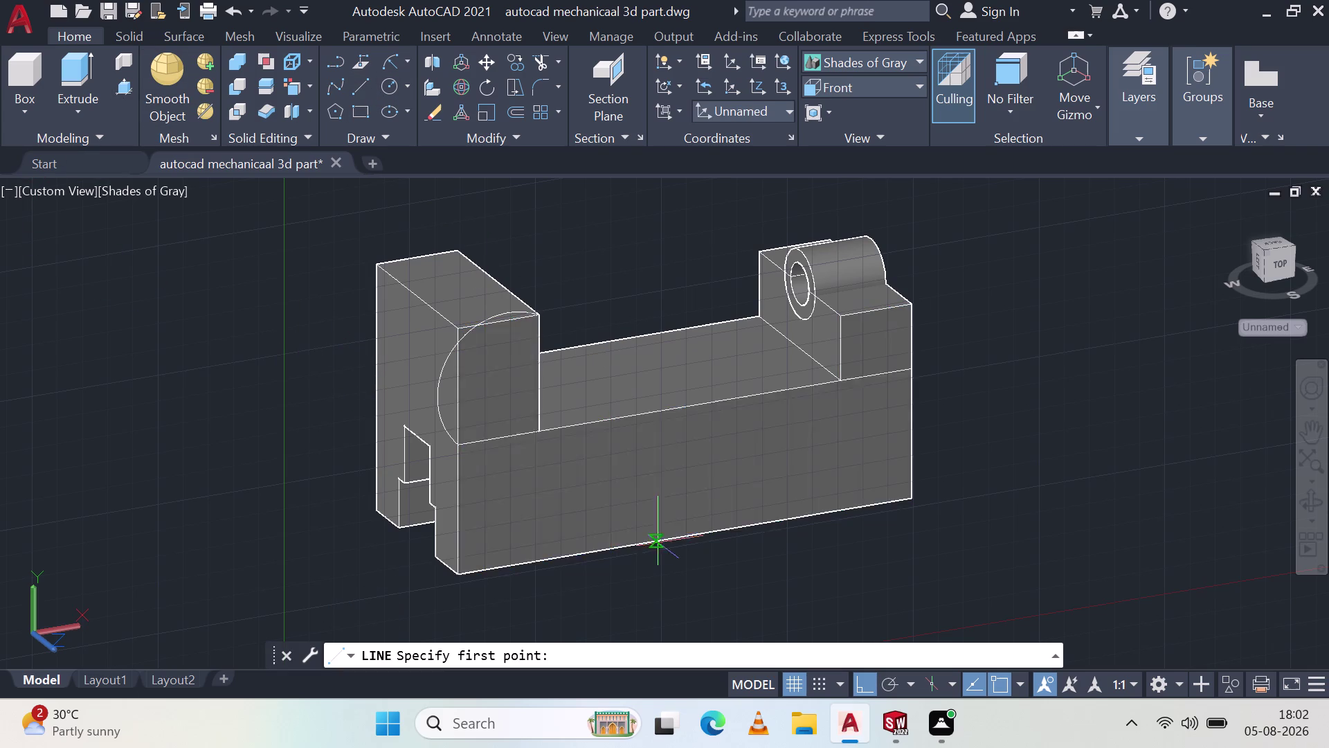
Draw a top-face line from the end-face edge to the boss bore.
middle_drag(667, 353, 668, 487)
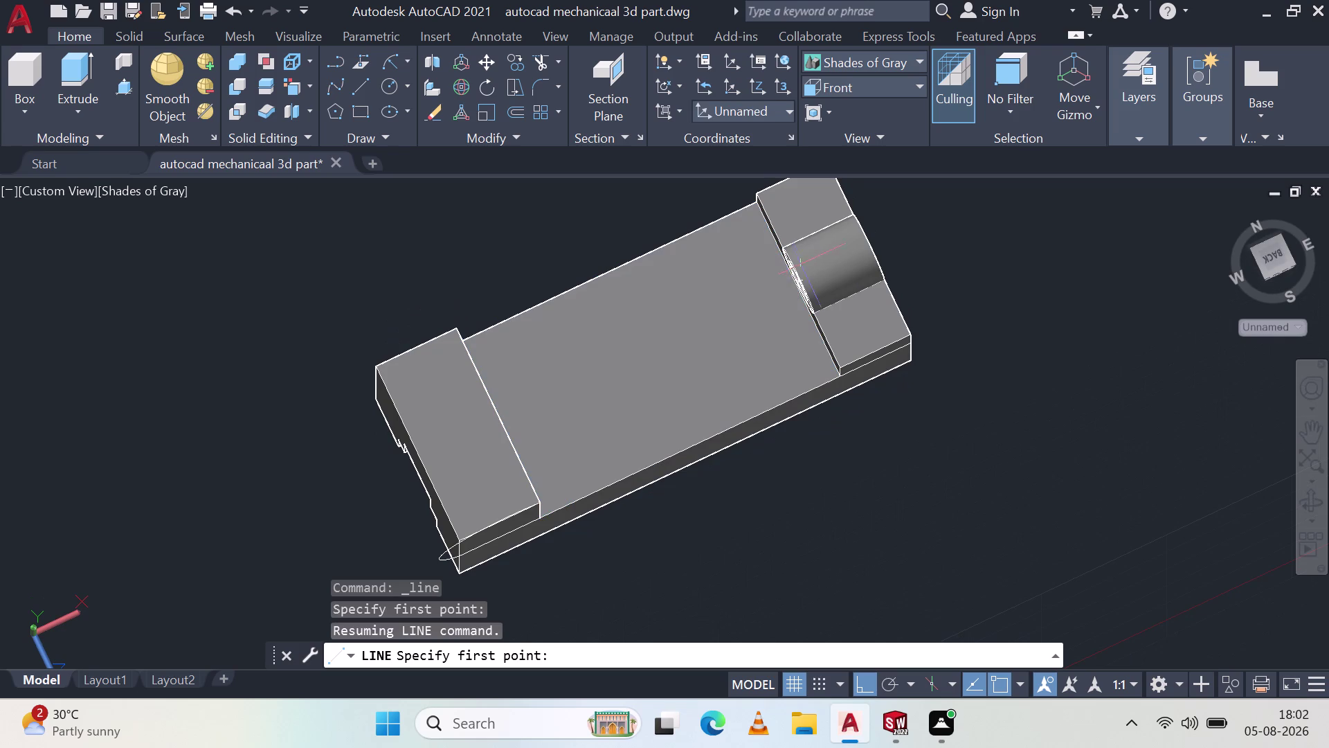
middle_drag(516, 383, 319, 307)
middle_drag(319, 302, 265, 311)
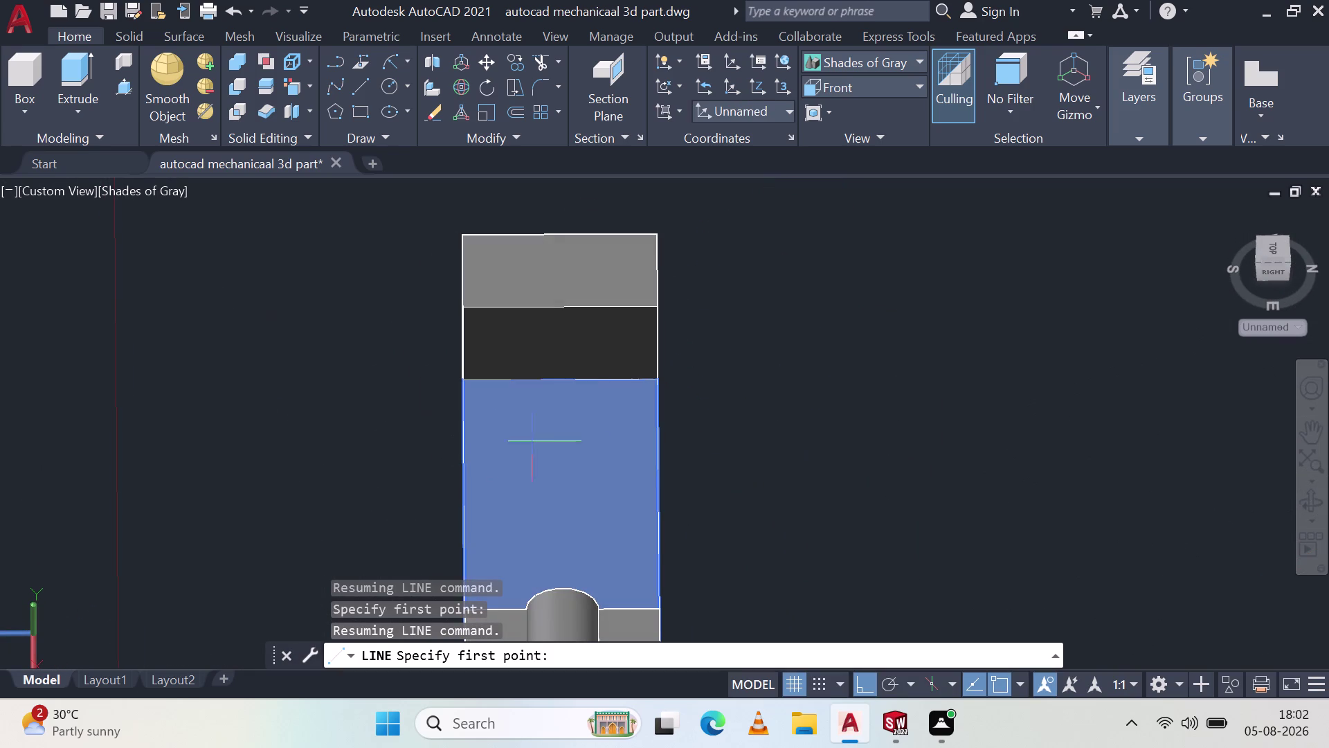
click(564, 381)
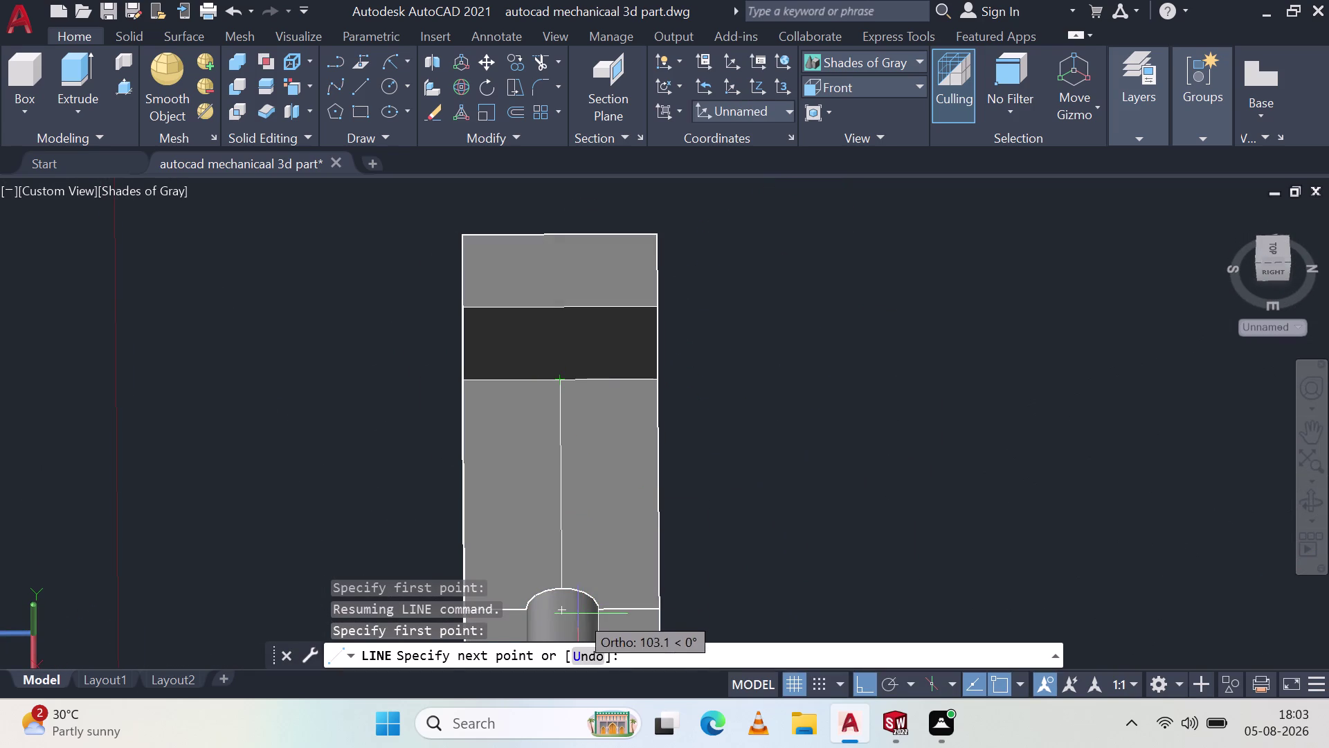
middle_drag(559, 554, 848, 550)
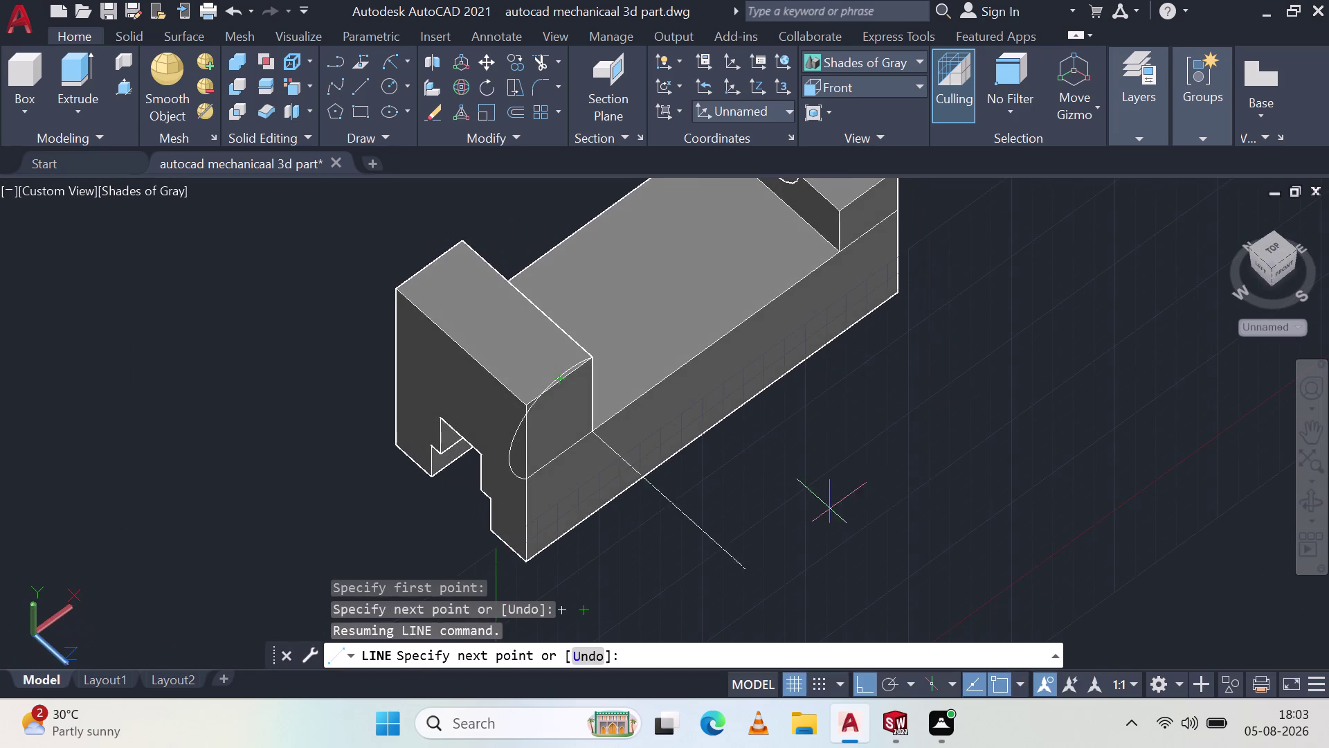
middle_drag(785, 310, 787, 484)
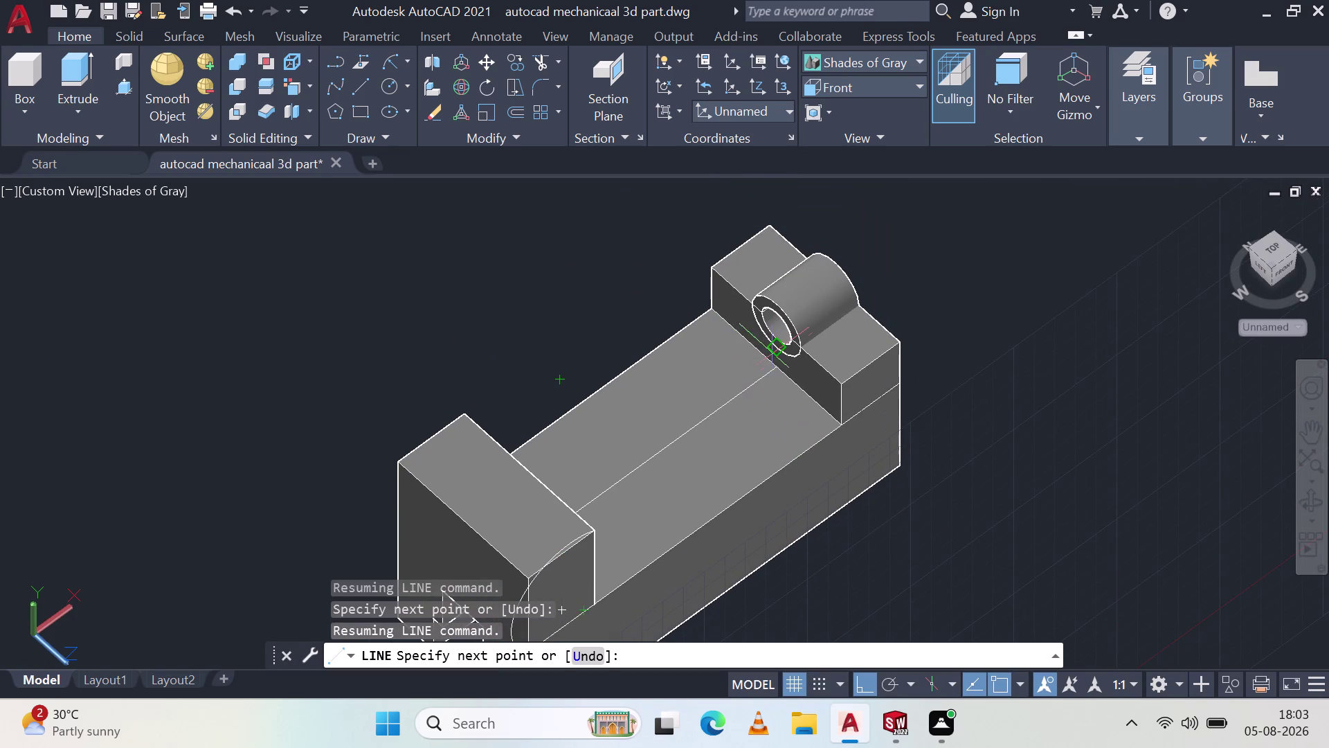
click(783, 369)
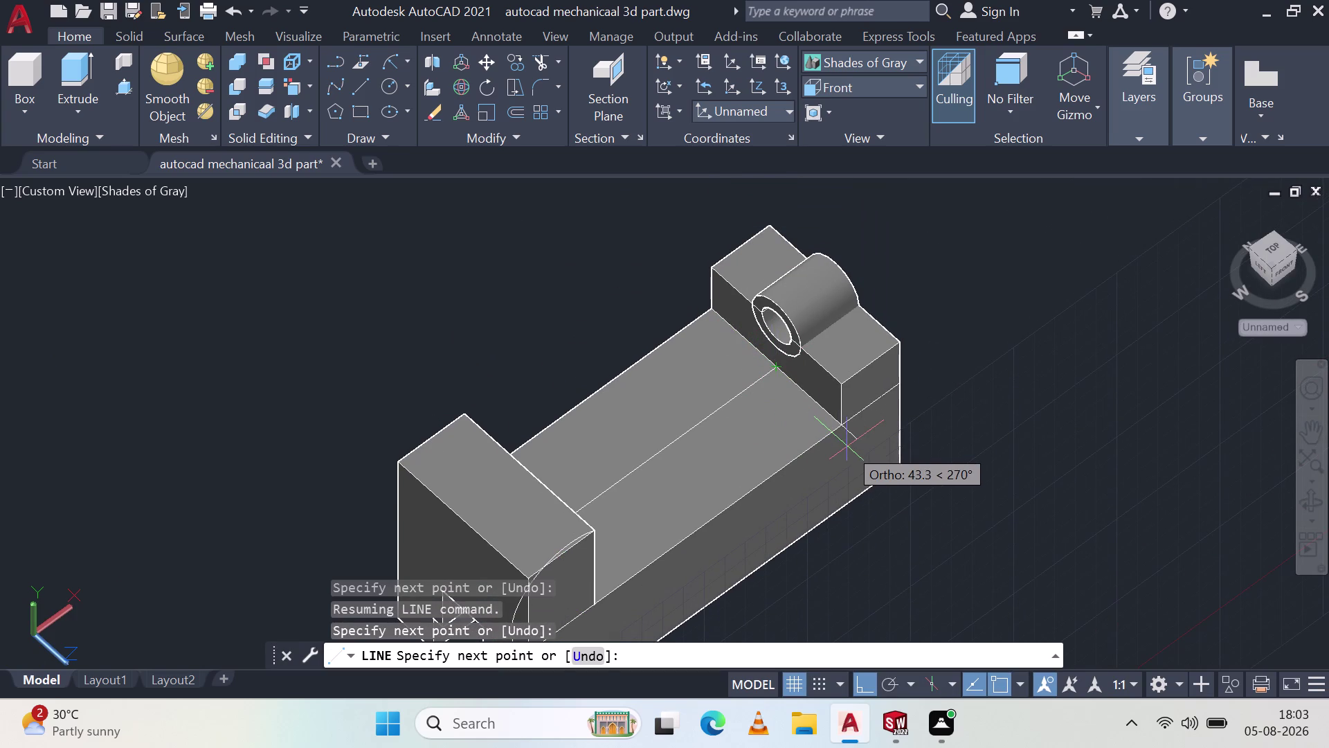
key(Escape)
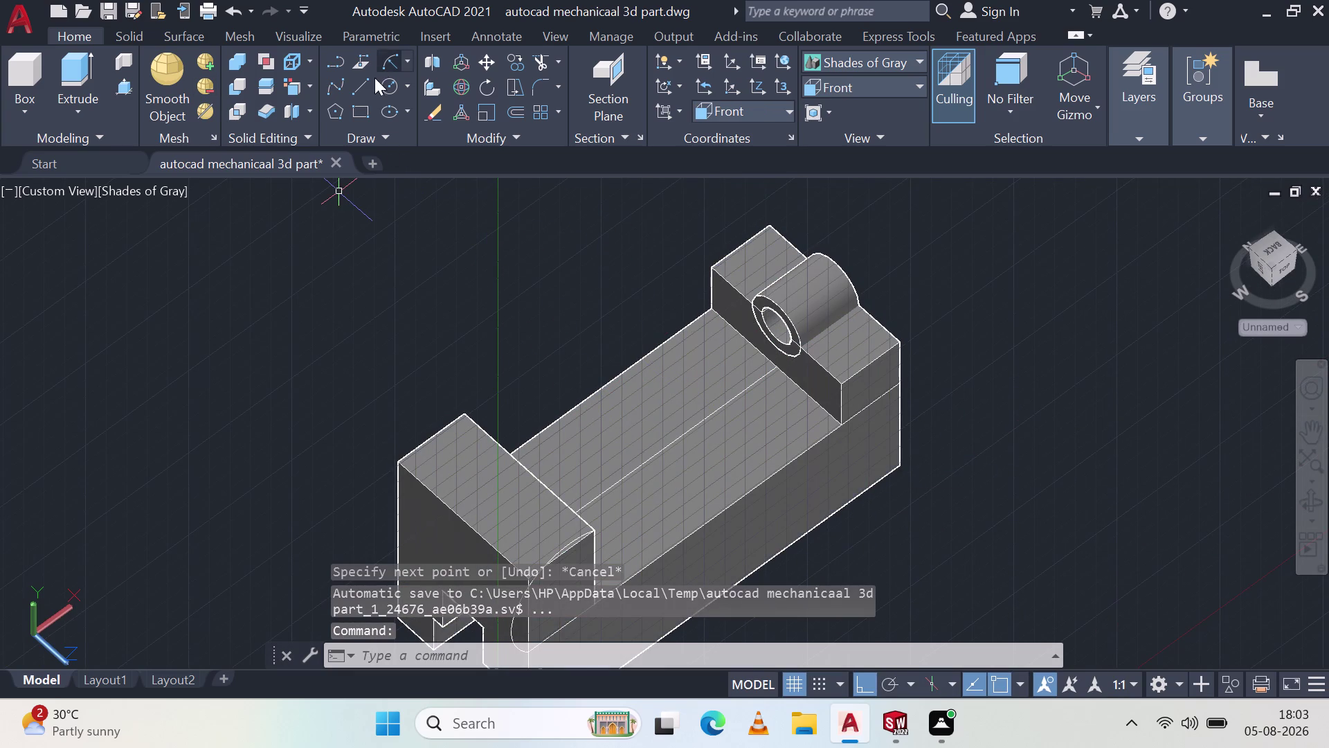
click(510, 63)
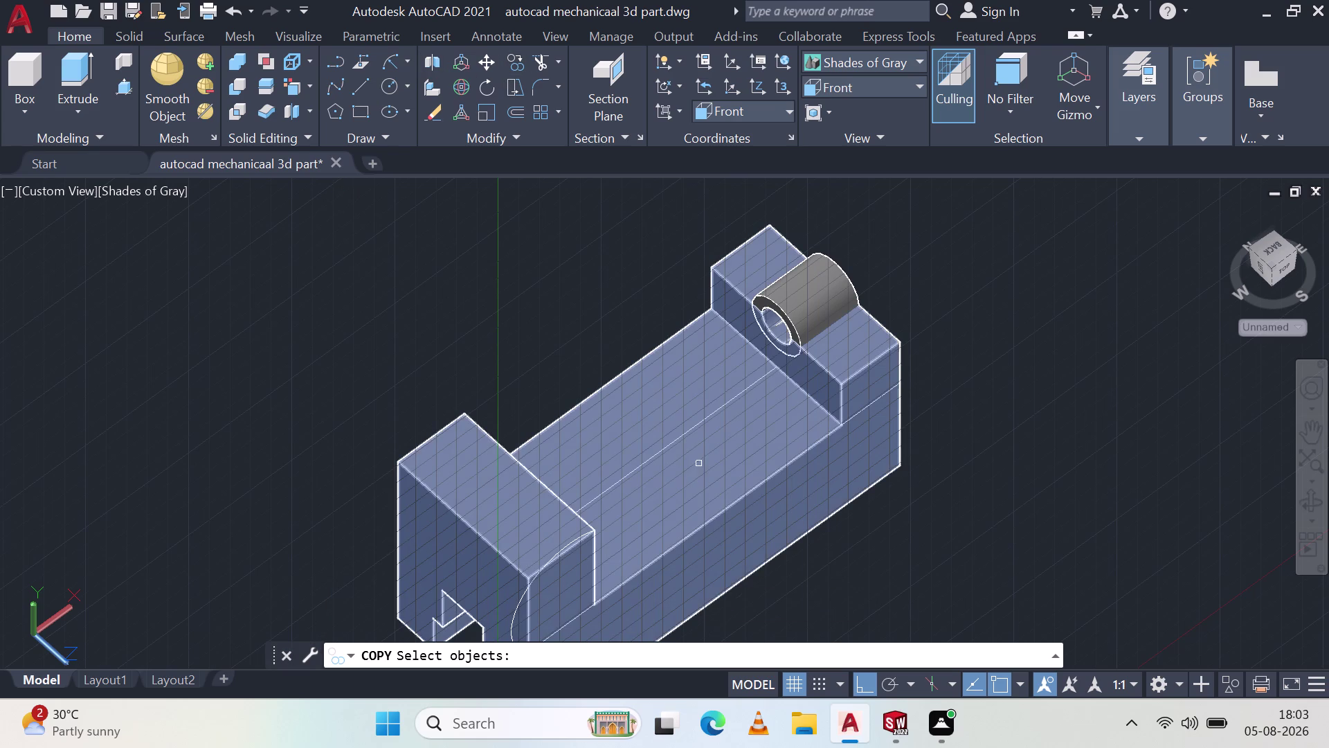
Copy the centre line from its endpoint 22 units in two directions.
click(688, 432)
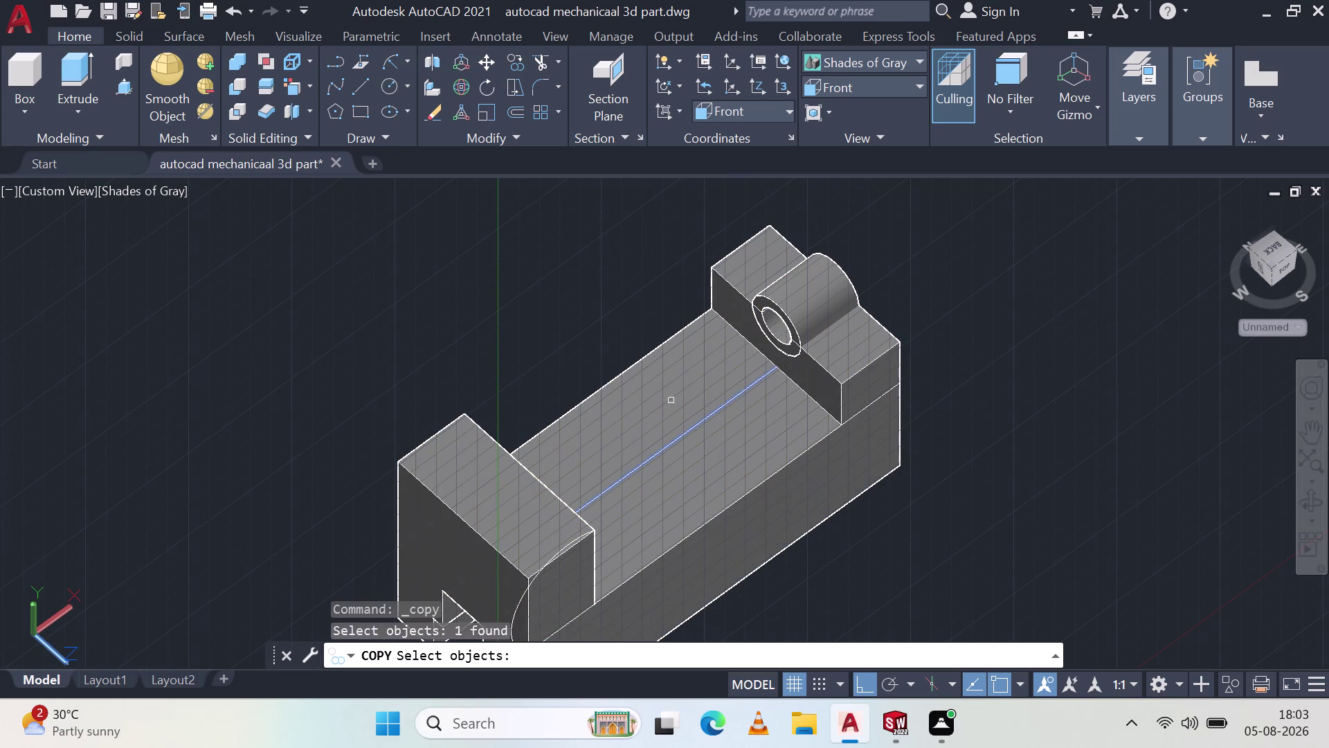
key(space)
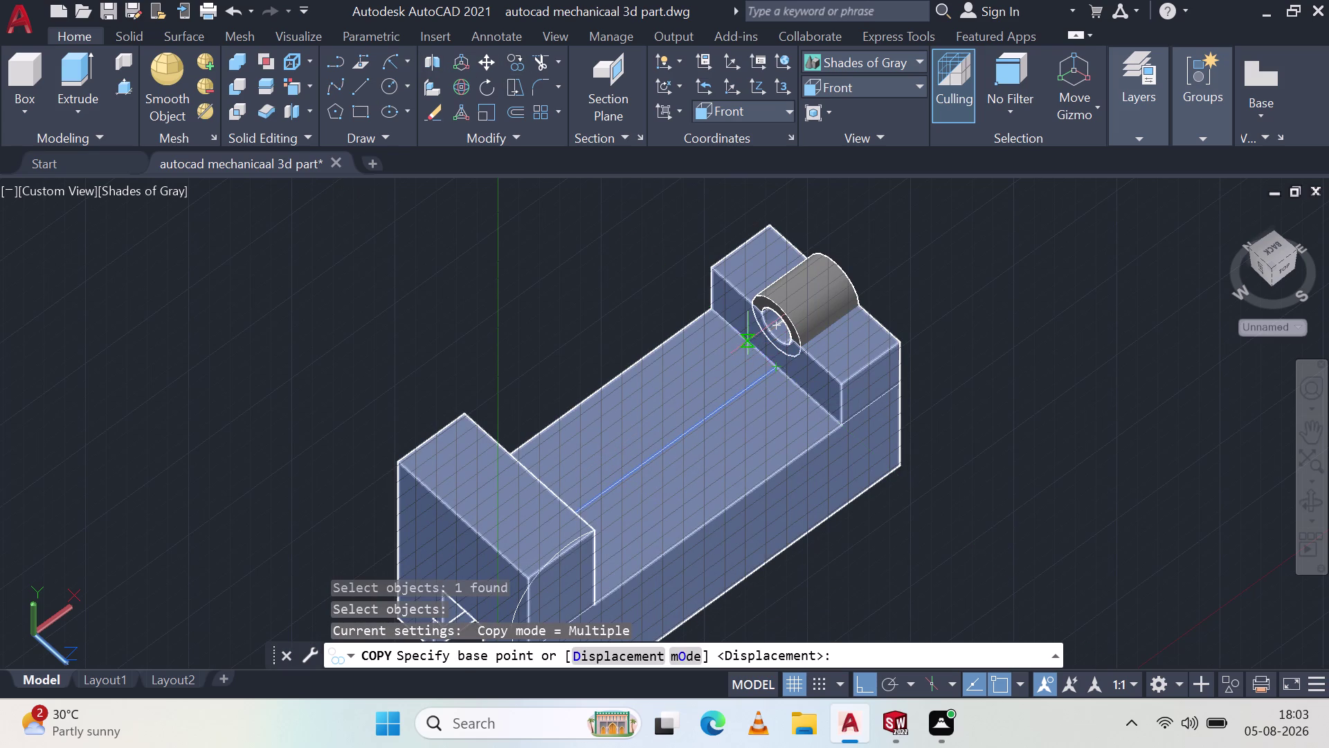
click(776, 367)
text(22)
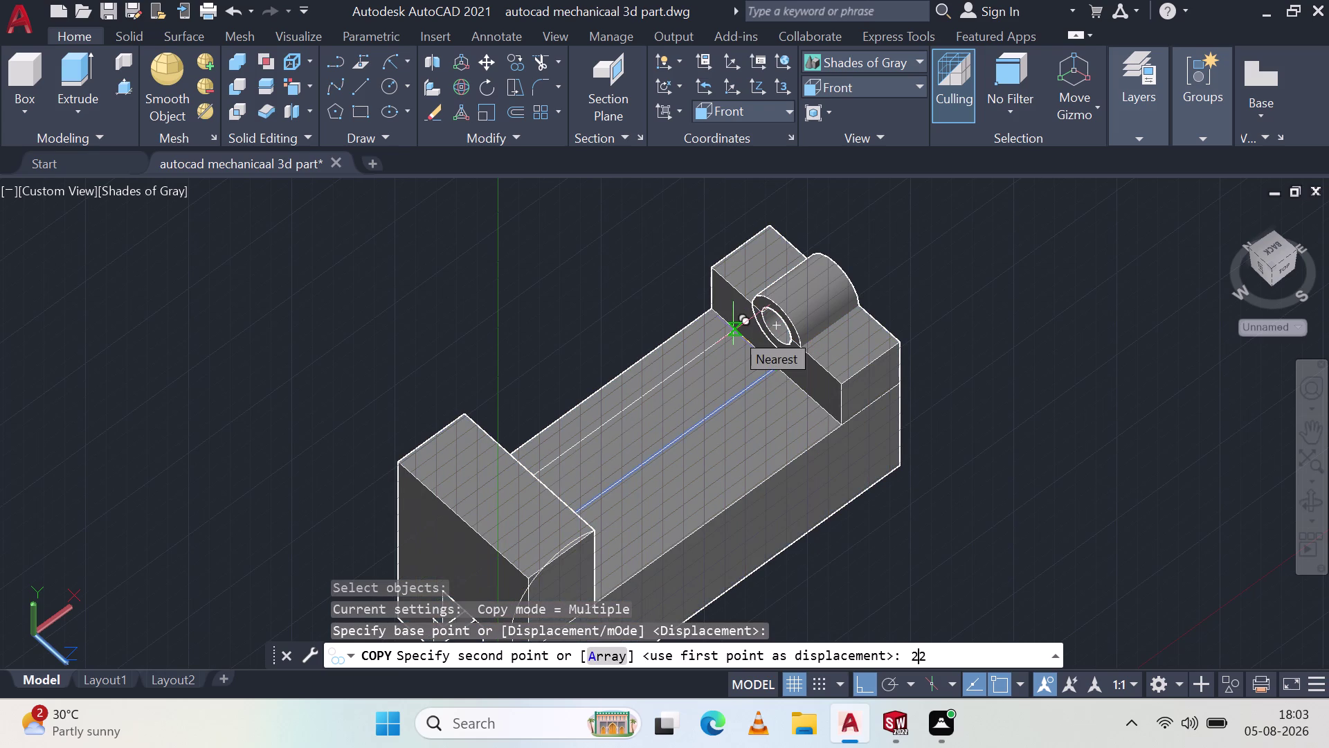
key(space)
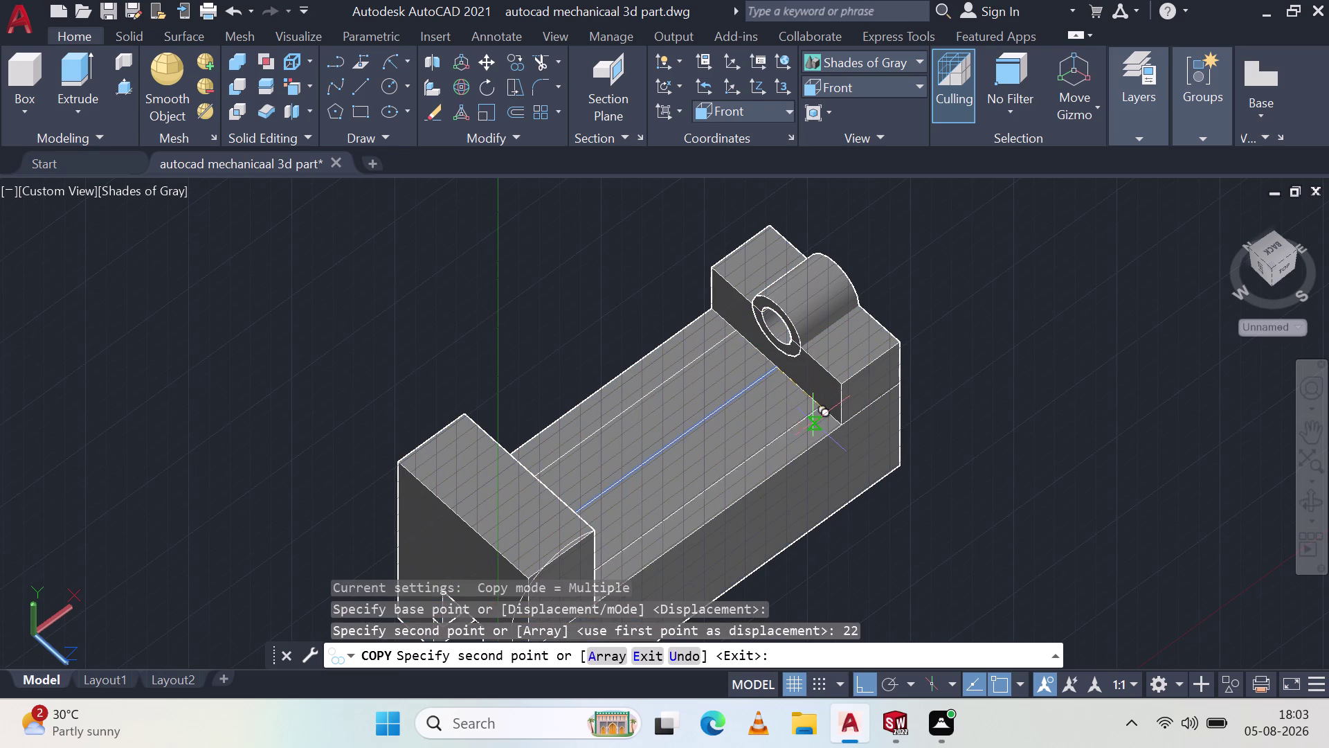
text(22)
key(space)
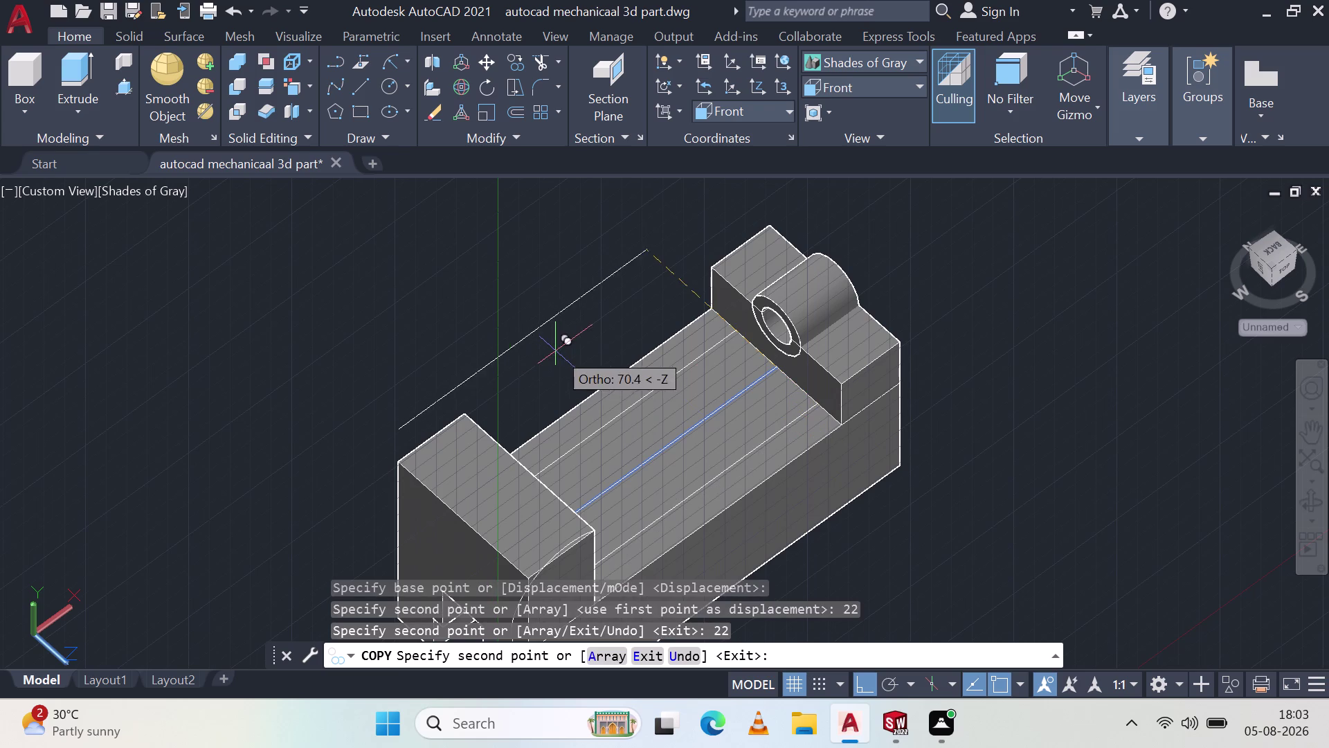
Erase one selected object and orbit to look down on the top face.
key(Escape)
click(709, 416)
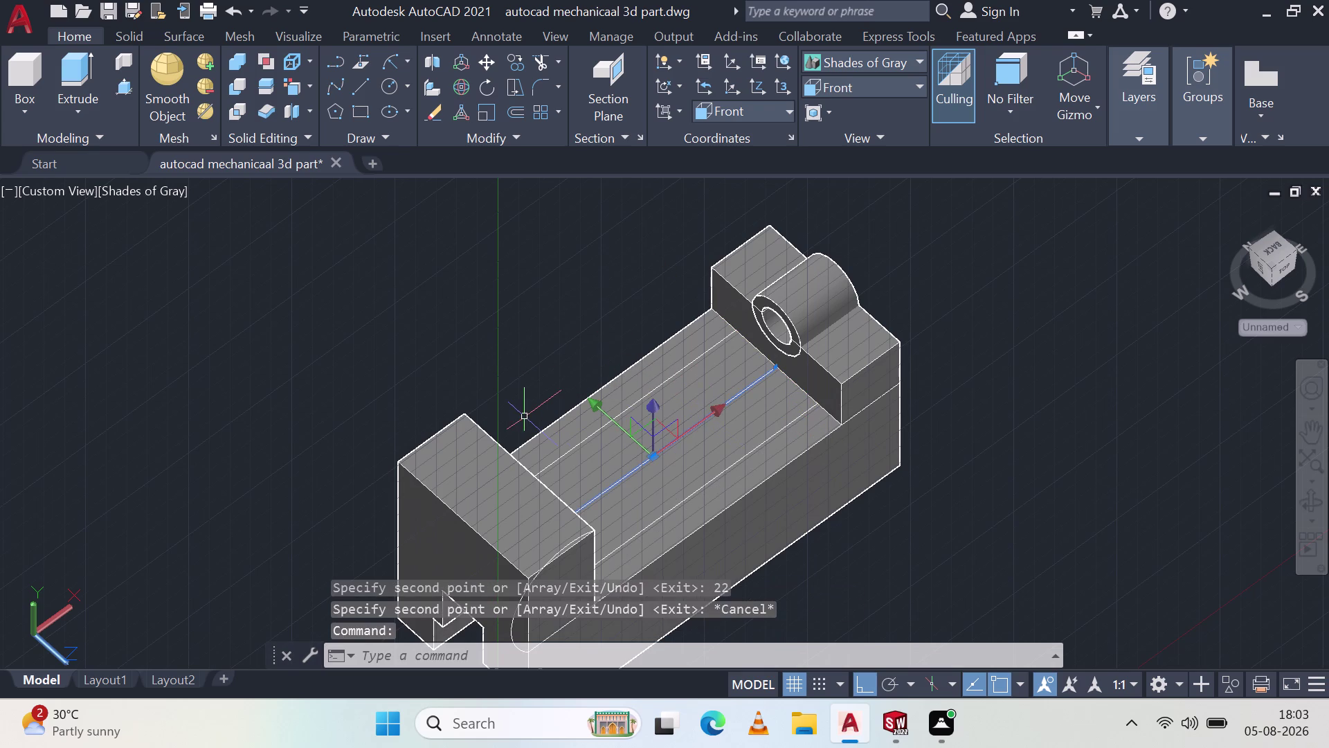
key(Delete)
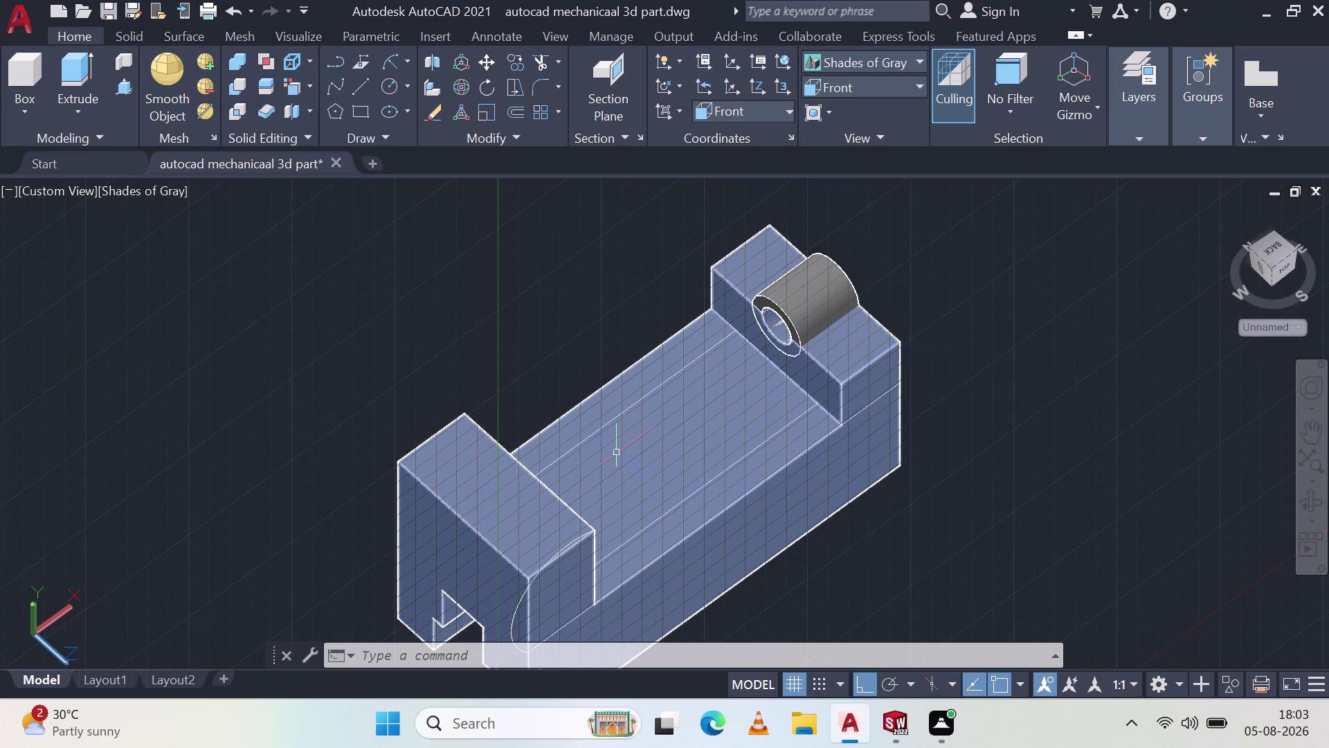
middle_drag(616, 406, 641, 491)
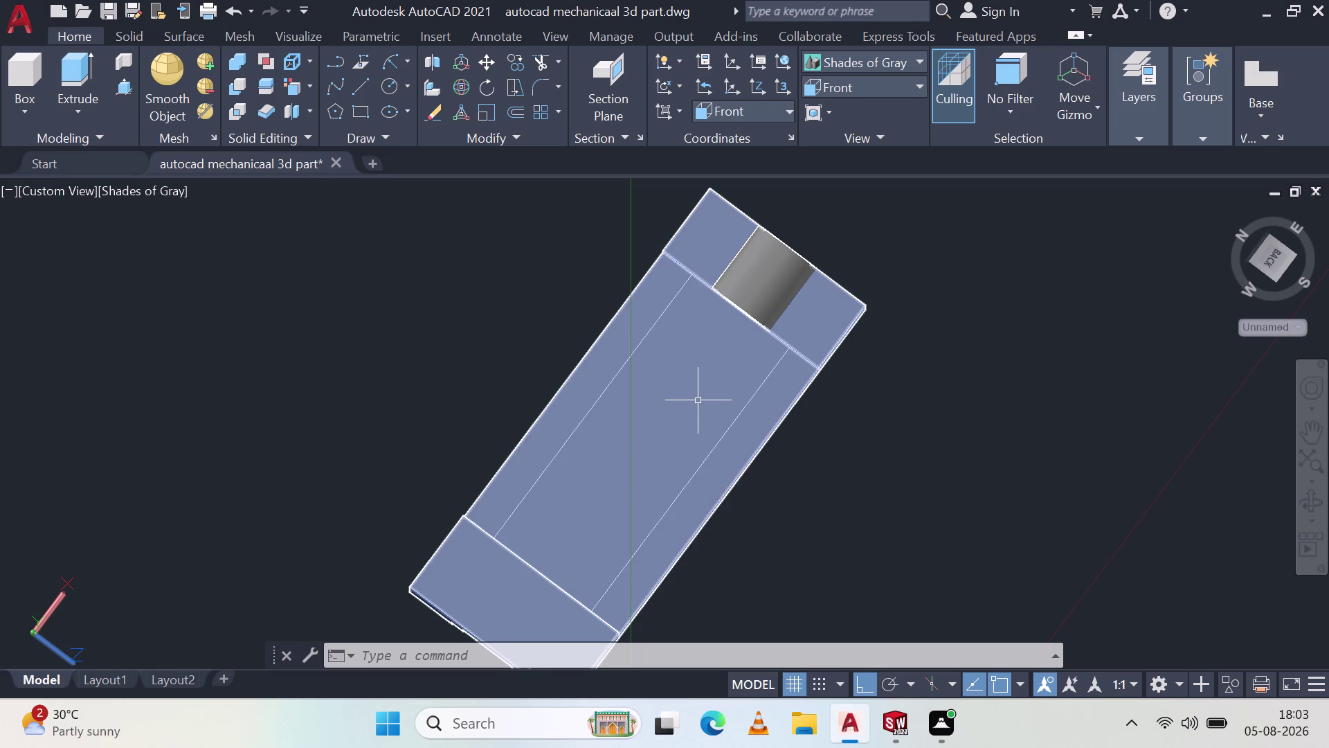
Delete two copied lines, then undo four times to remove the 22-unit copies.
click(722, 437)
key(Delete)
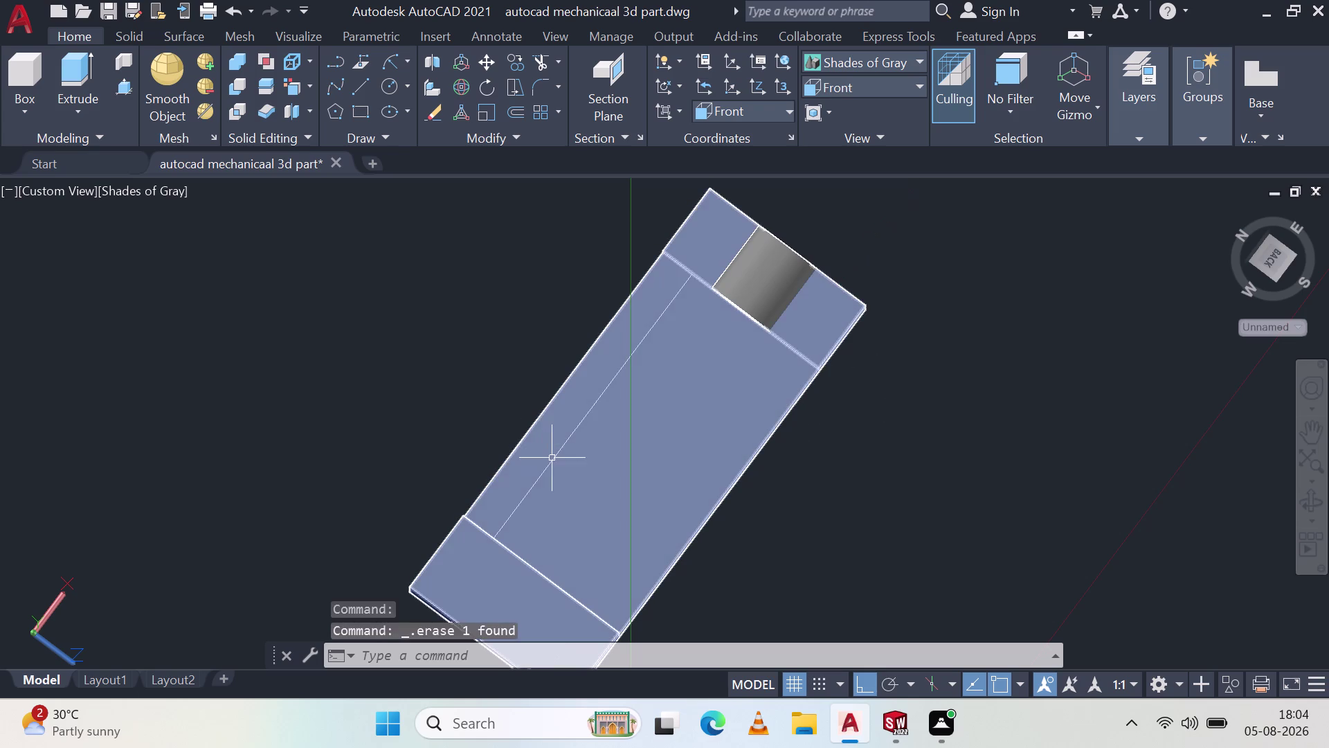
click(551, 459)
key(Delete)
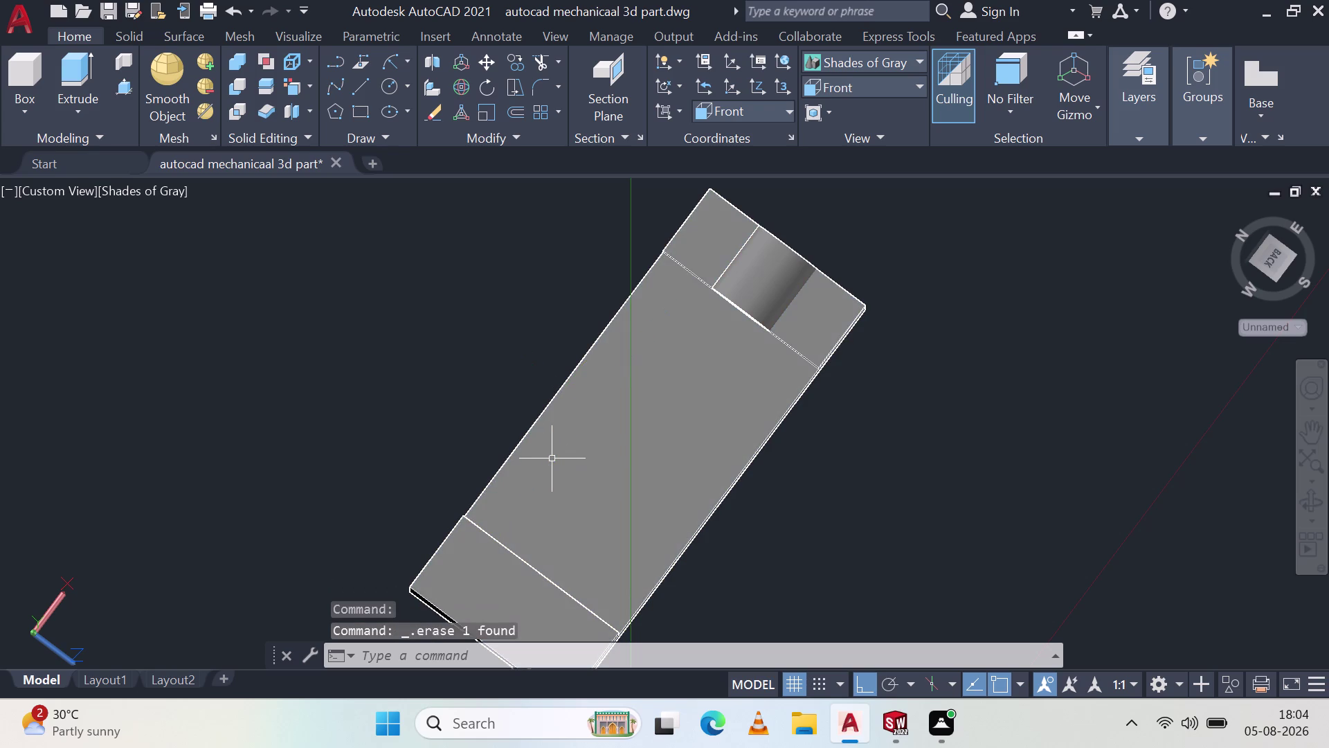
key(ctrl+z)
key(ctrl+z)
key(ctrl+z)
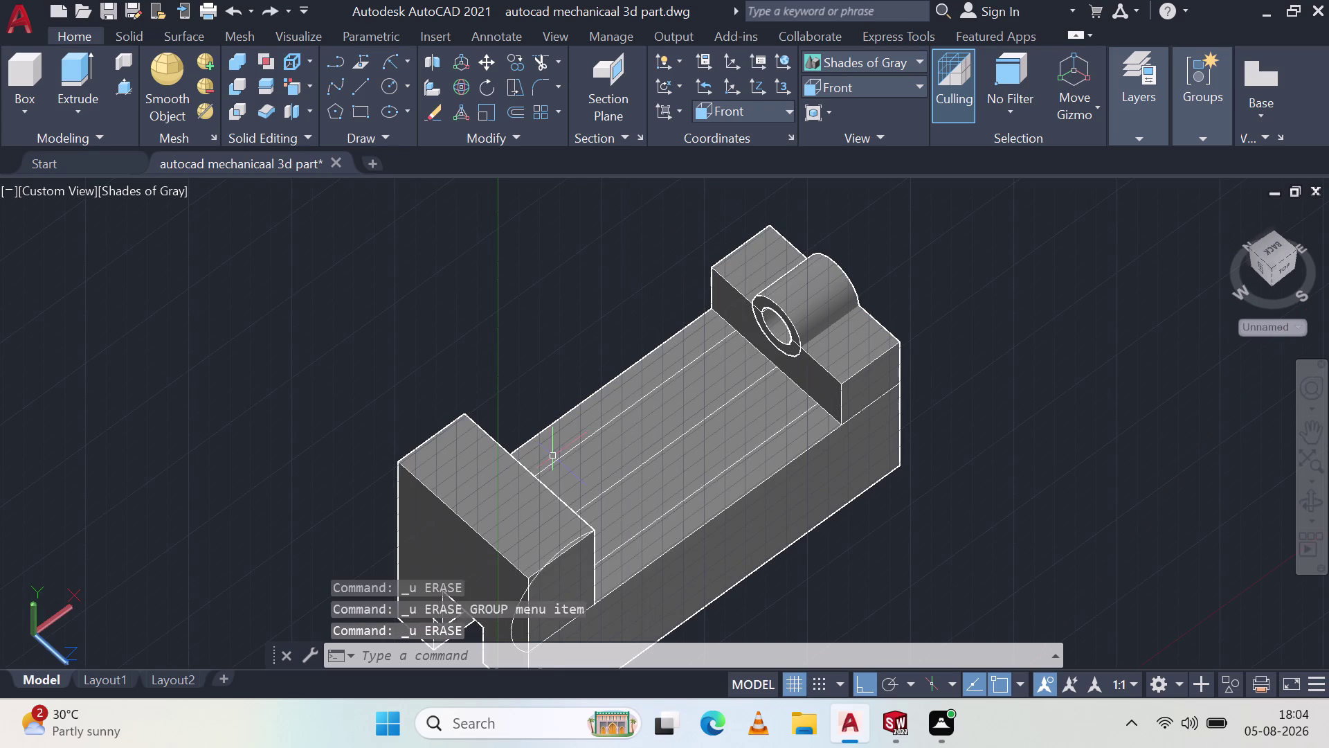
key(ctrl+z)
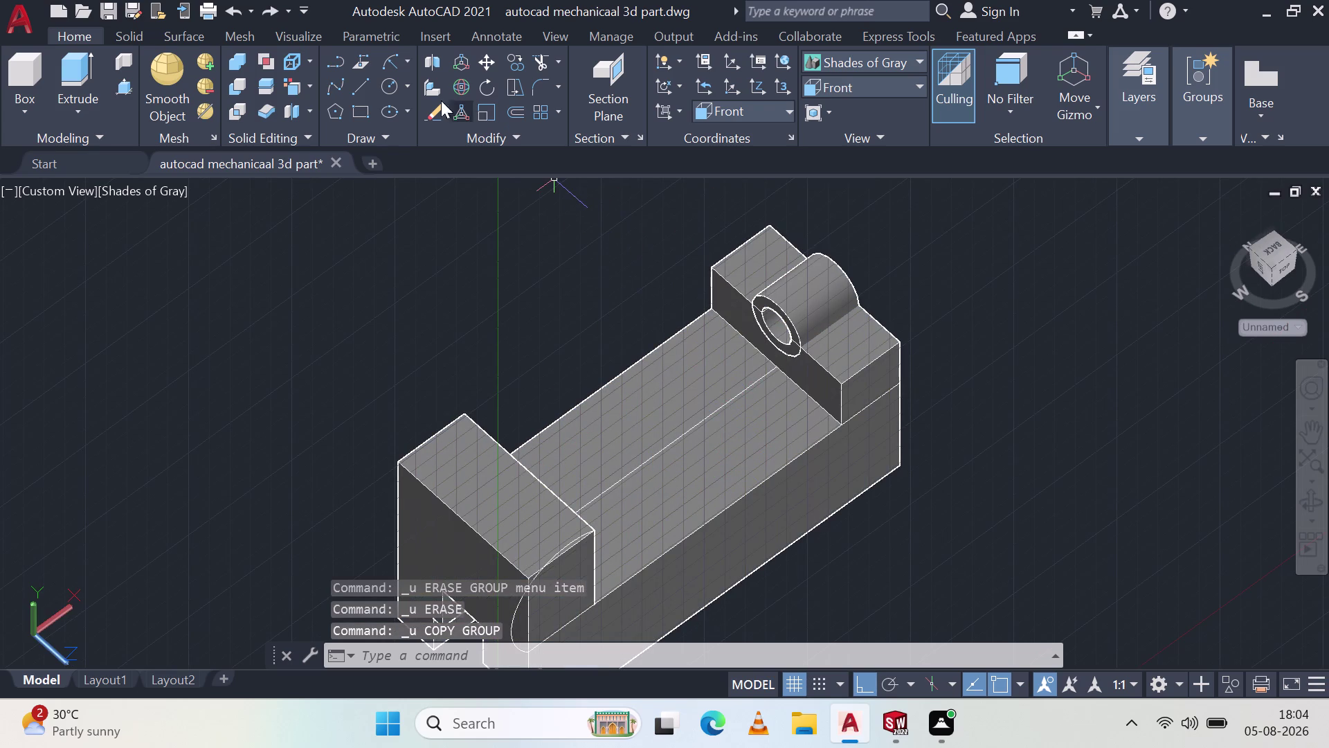
Copy the centre line from its endpoint 11 units in both directions.
click(519, 67)
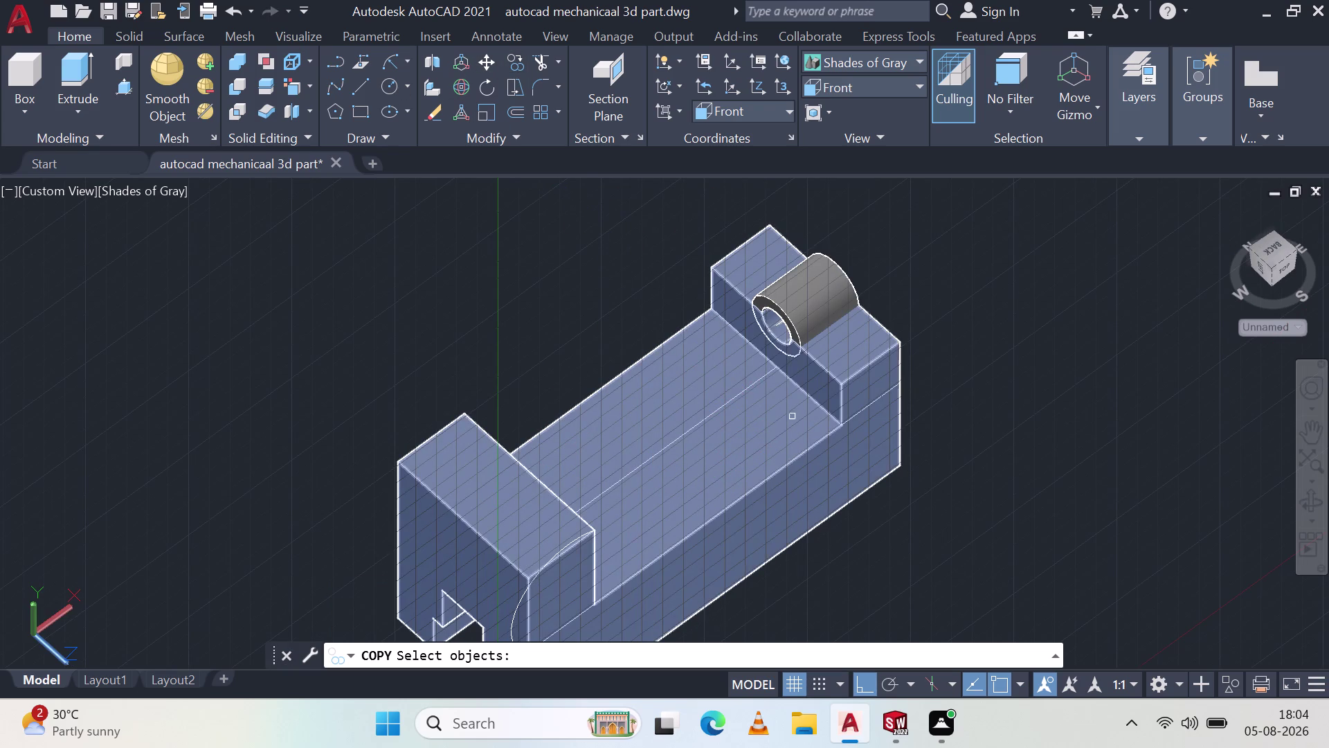
click(759, 378)
key(space)
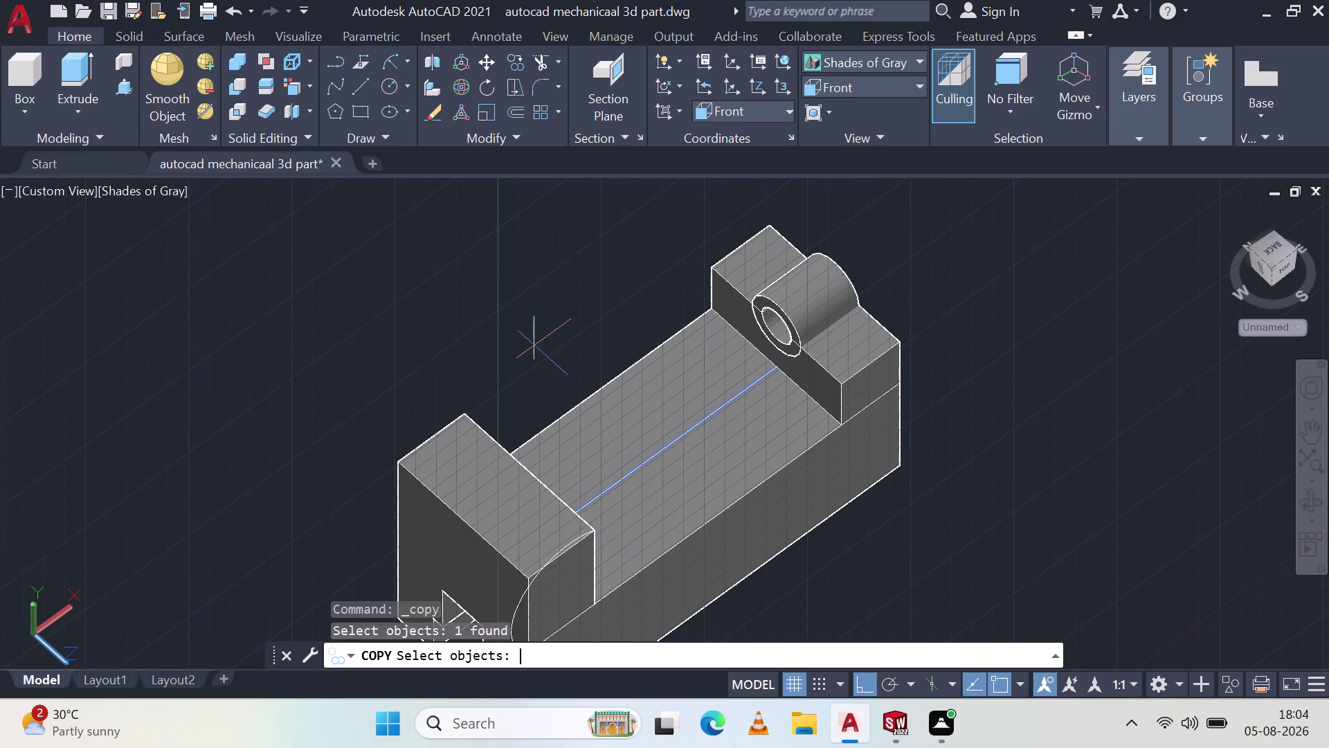
click(776, 369)
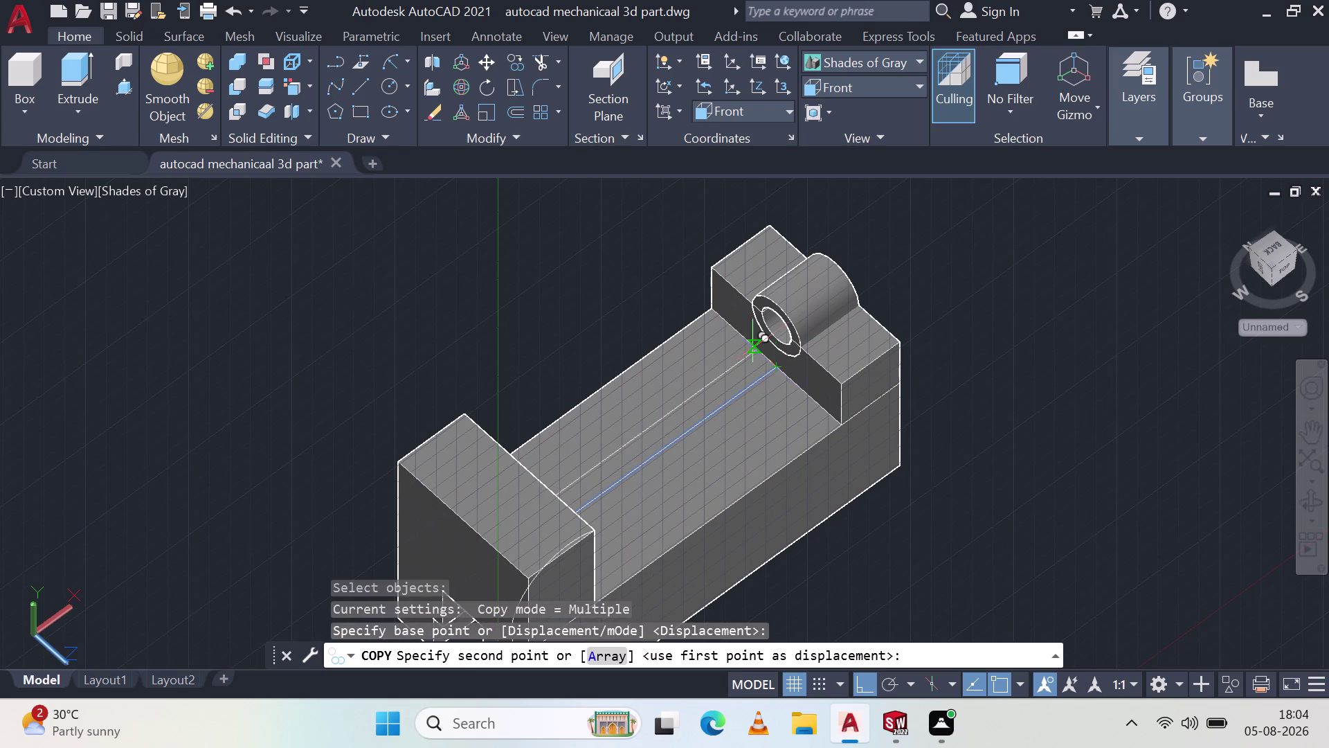
text(11)
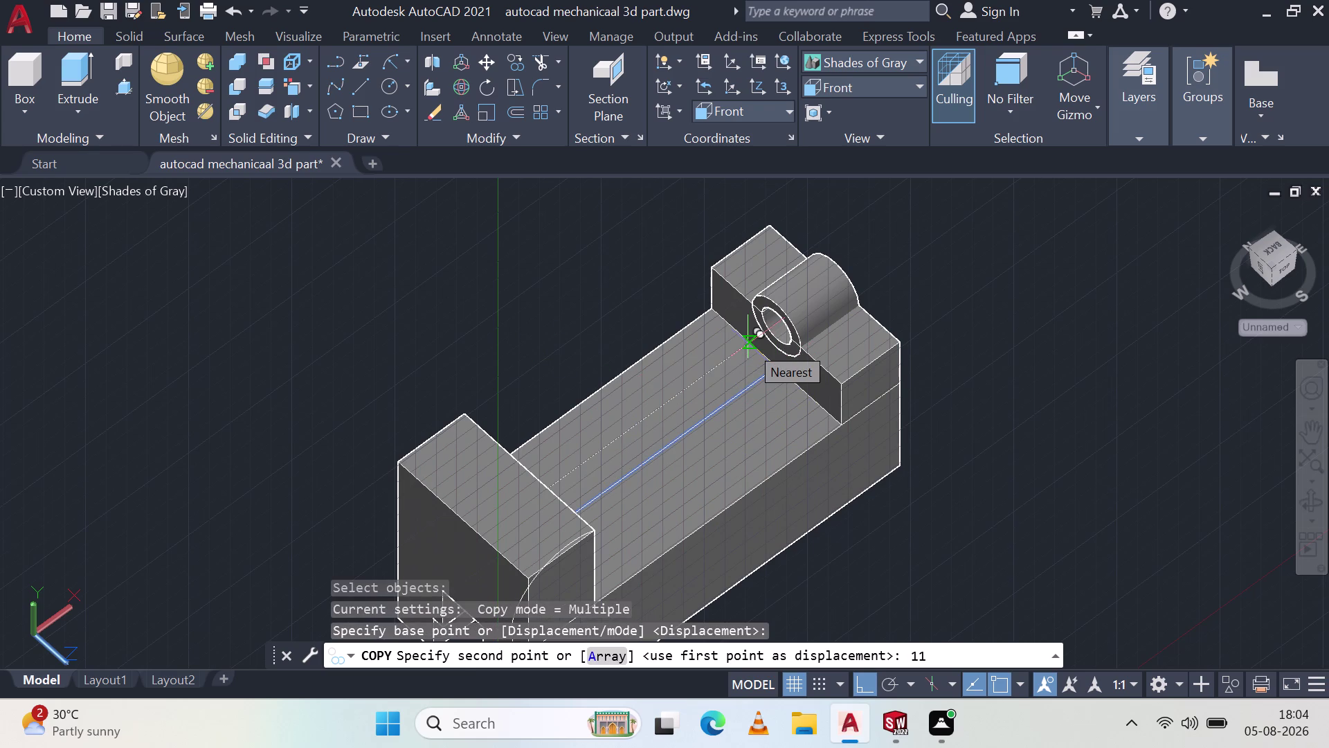
key(space)
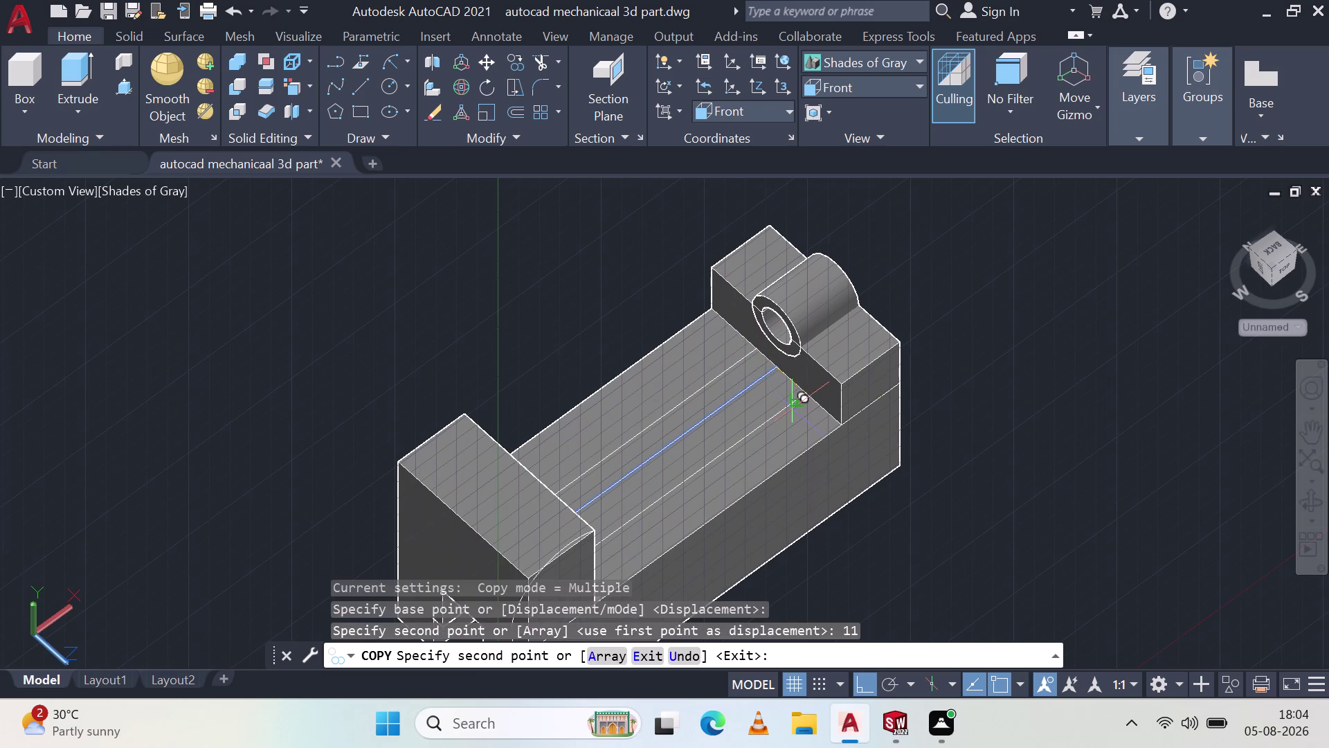
text(11)
key(space)
key(Escape)
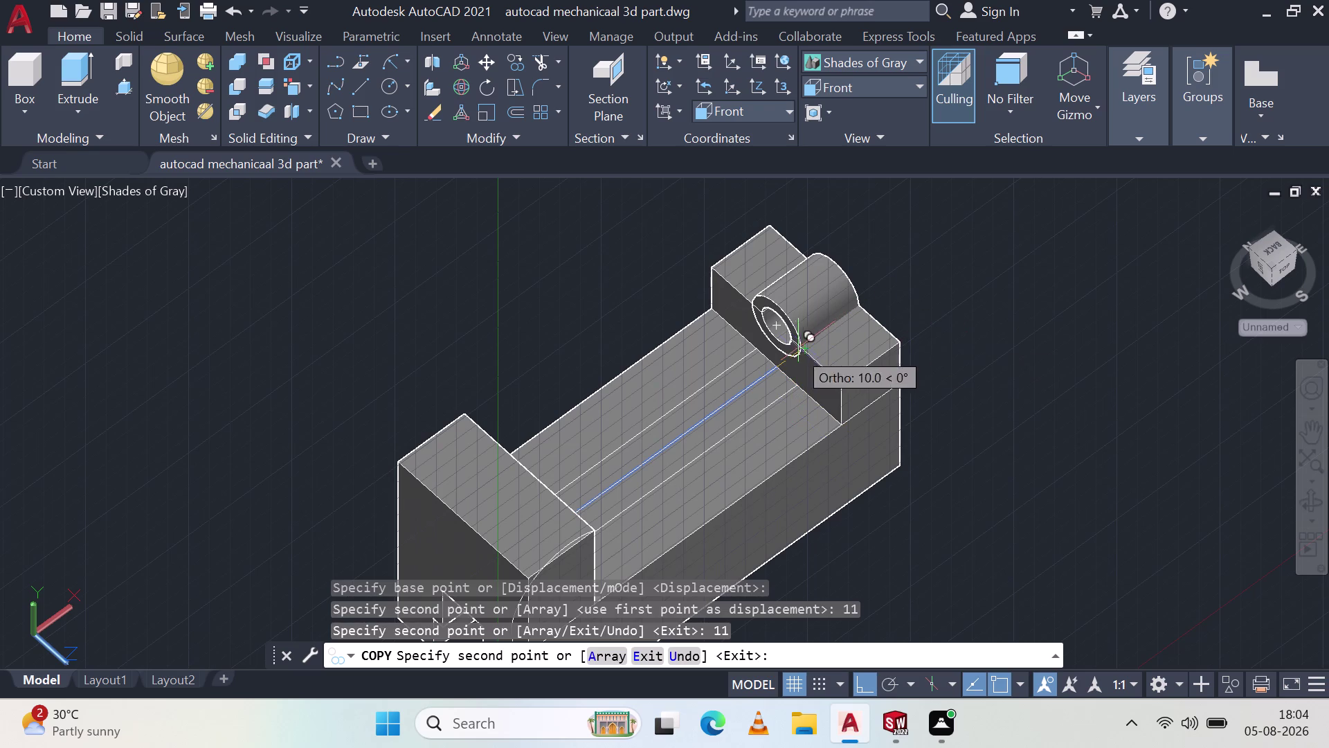
Erase the original centre line, leaving only the two 11-unit copies.
click(722, 406)
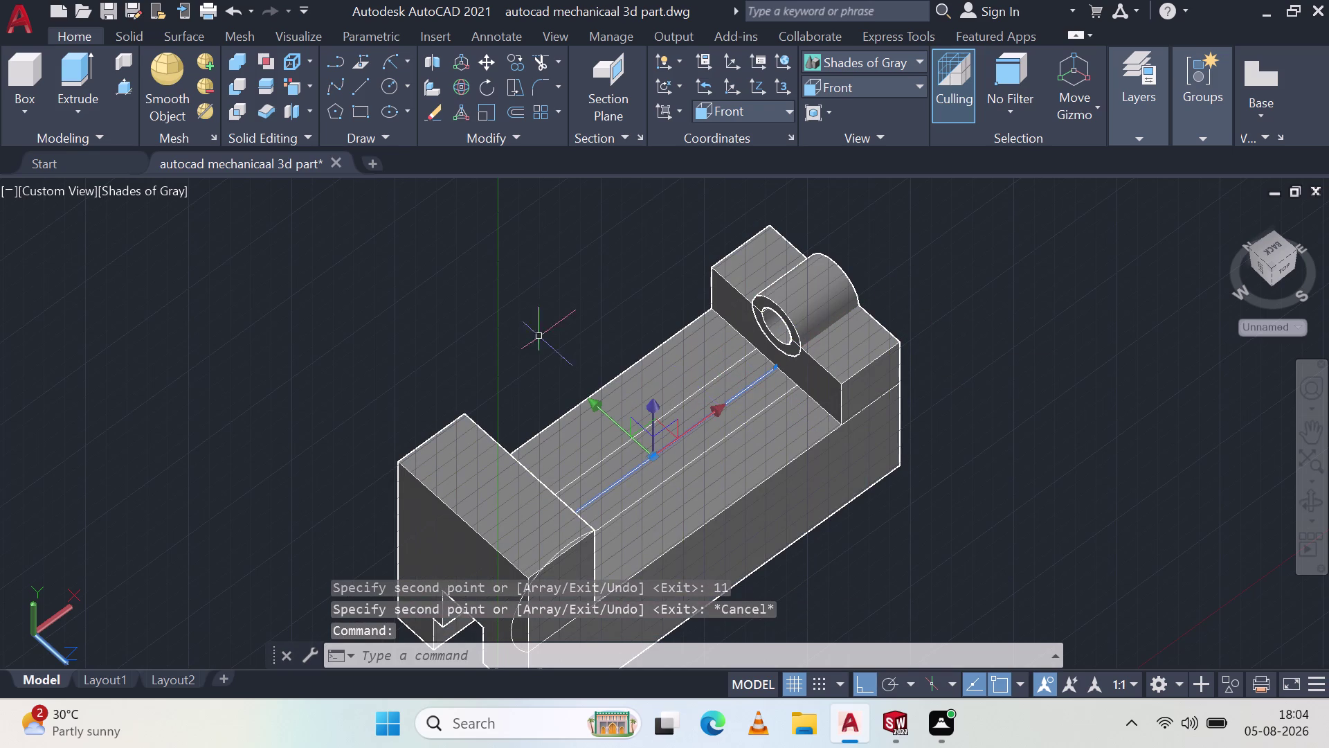
key(Delete)
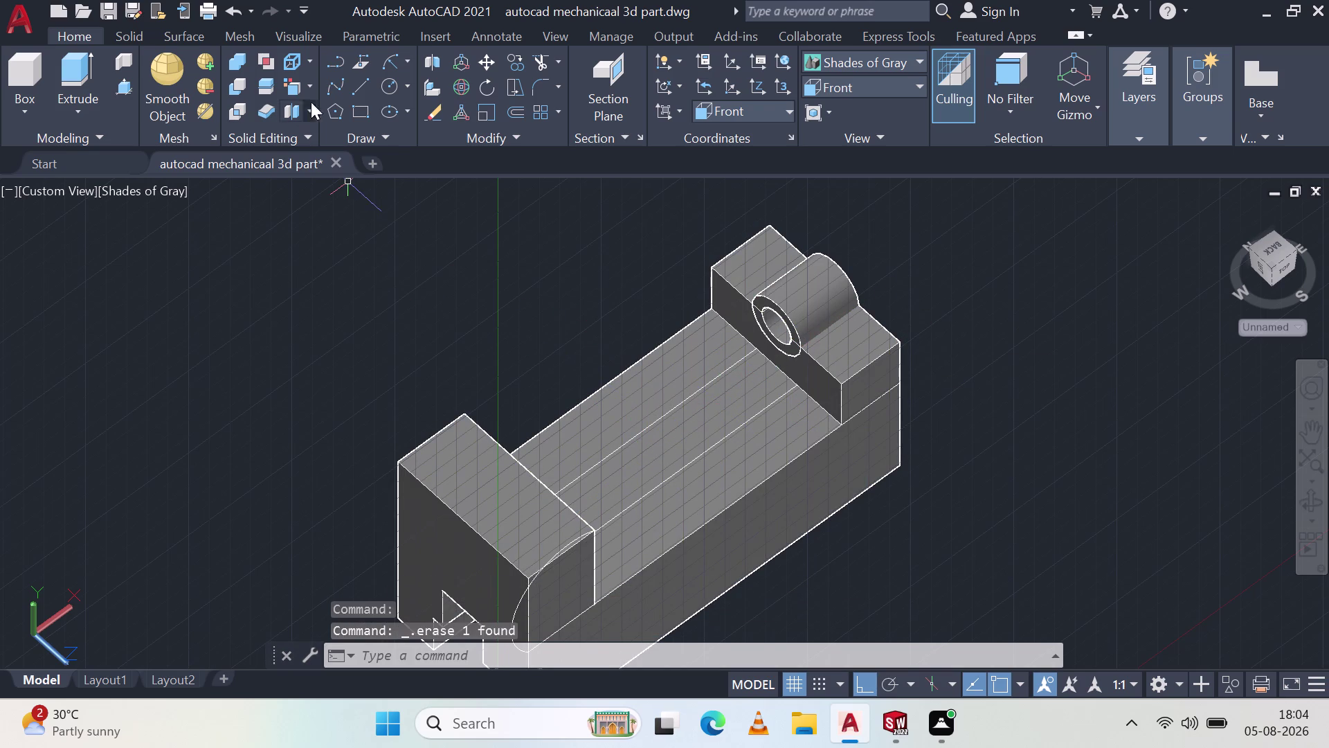
click(127, 87)
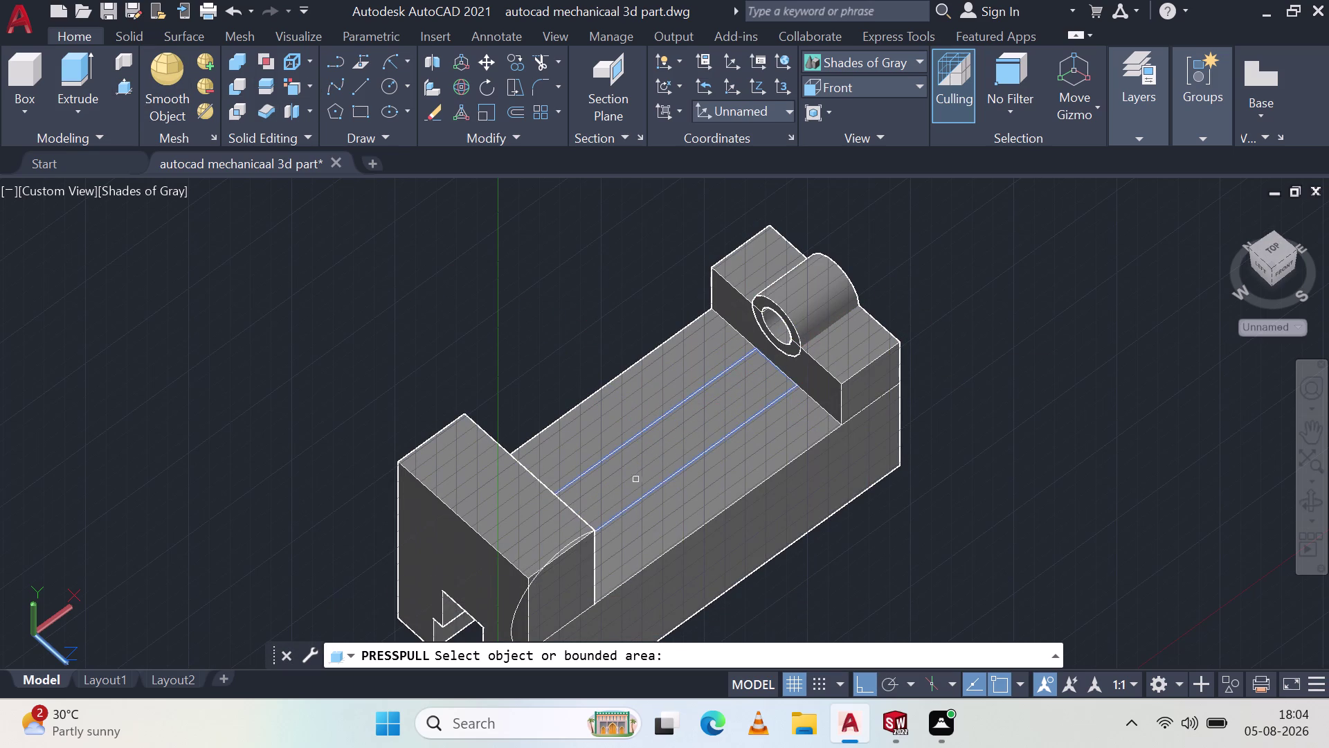
Press-pull the strip between the parallel lines down to cut a slot.
click(645, 479)
scroll(down, 3)
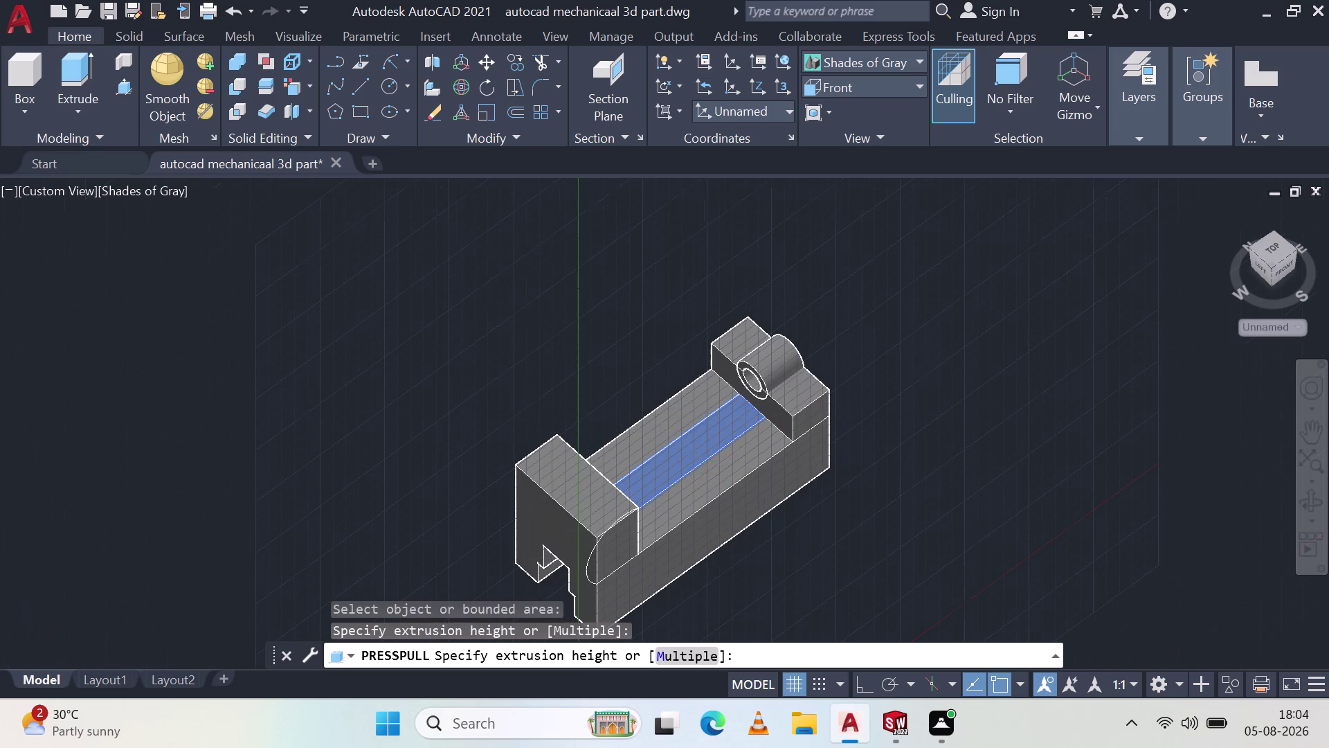
drag(910, 589, 928, 602)
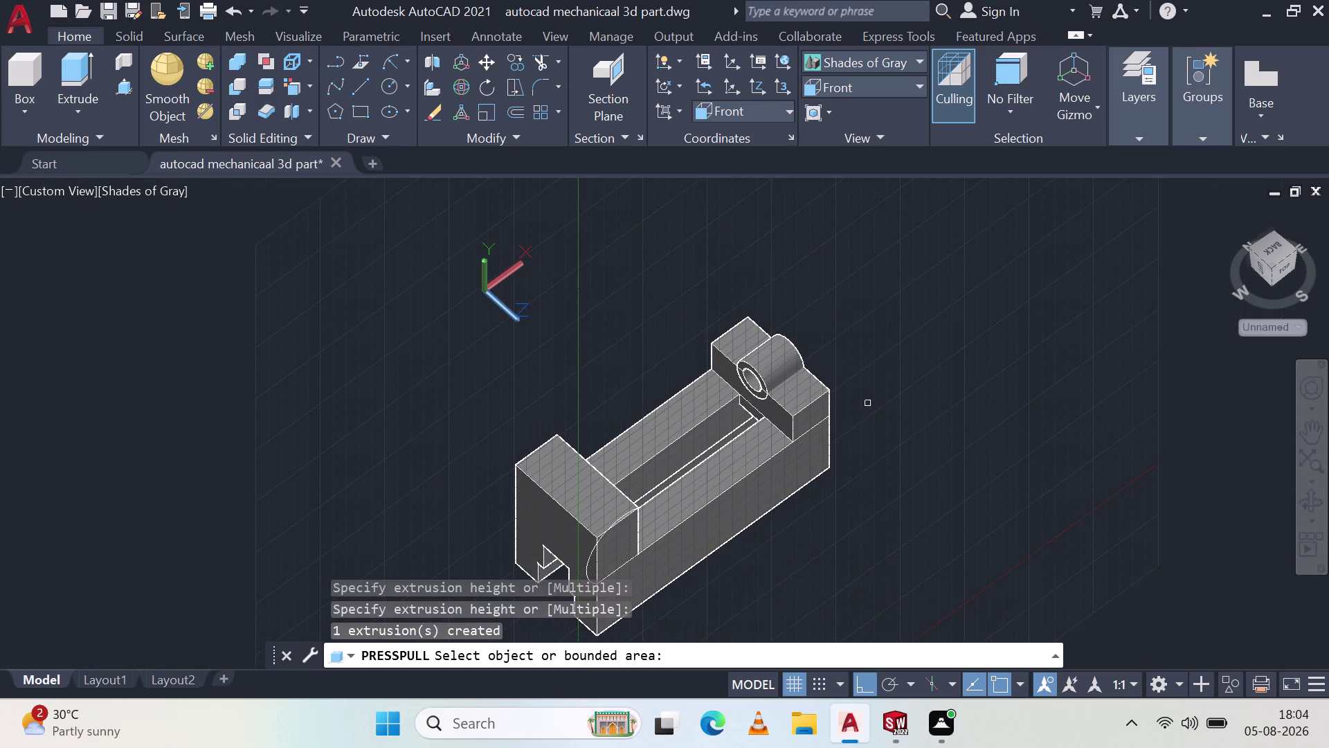
key(Escape)
middle_drag(559, 380, 611, 456)
scroll(down, 3)
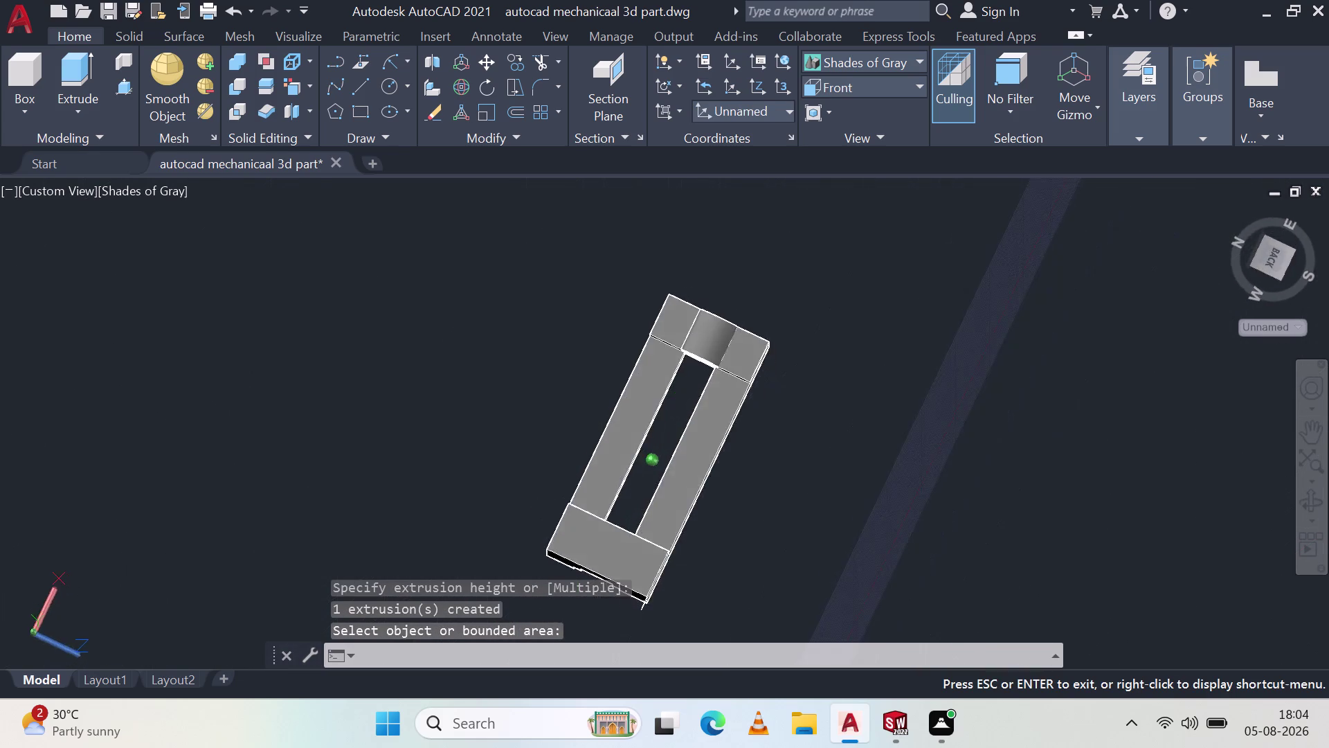
middle_drag(611, 456, 438, 239)
Erase the leftover curve on the left block and orbit to inspect the slot.
click(504, 429)
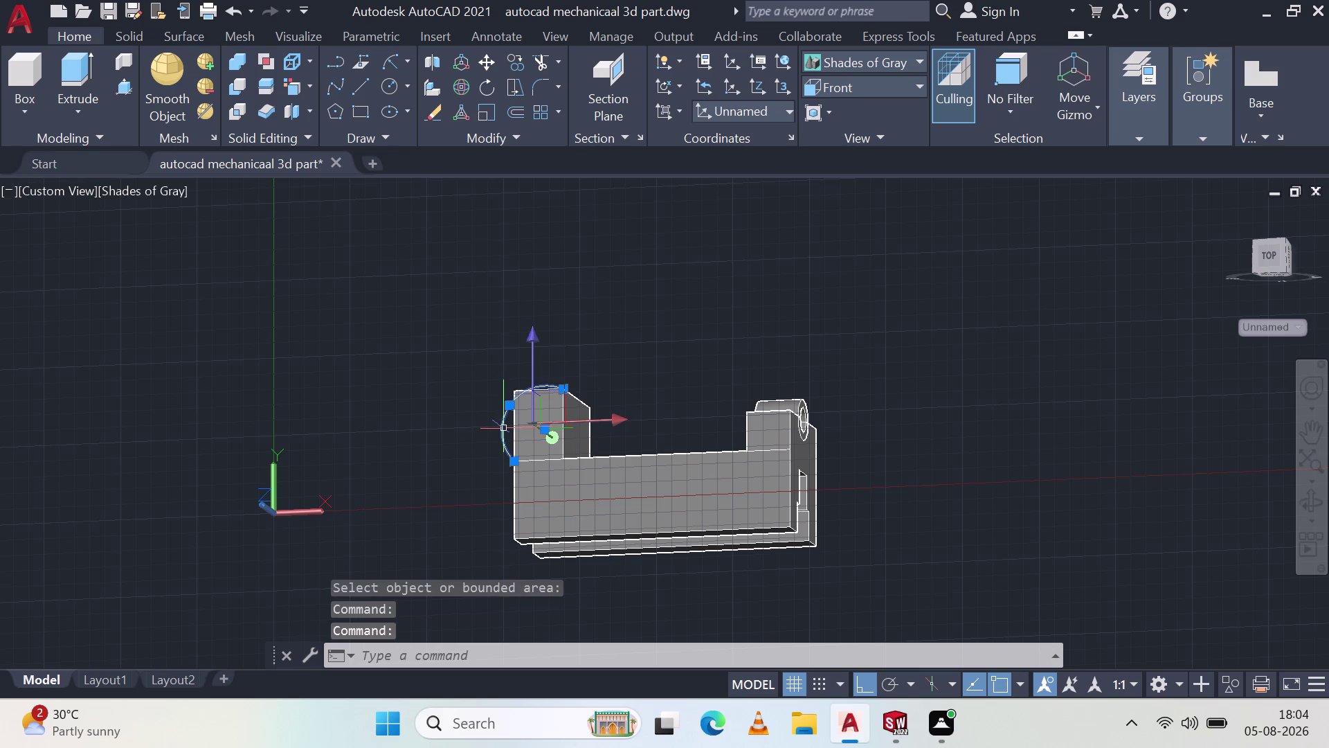
key(Delete)
middle_drag(554, 419, 569, 441)
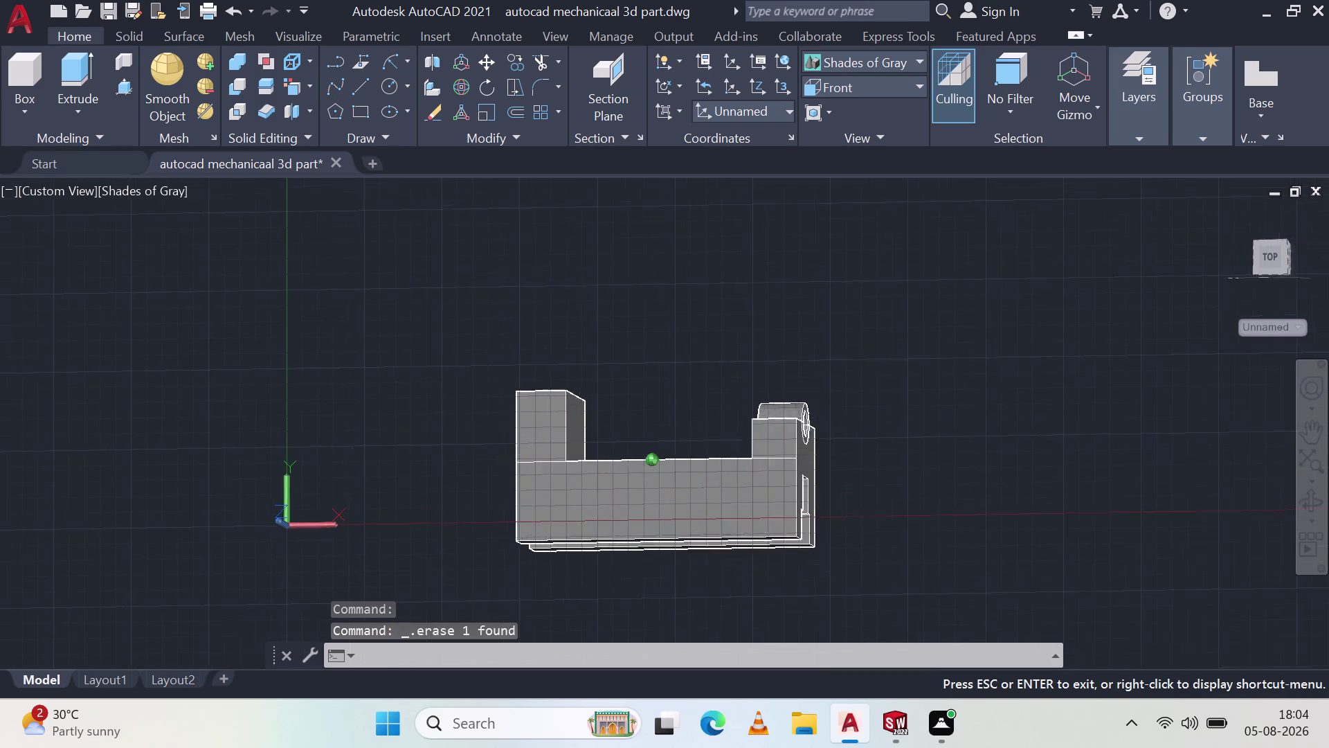
middle_drag(568, 440, 762, 376)
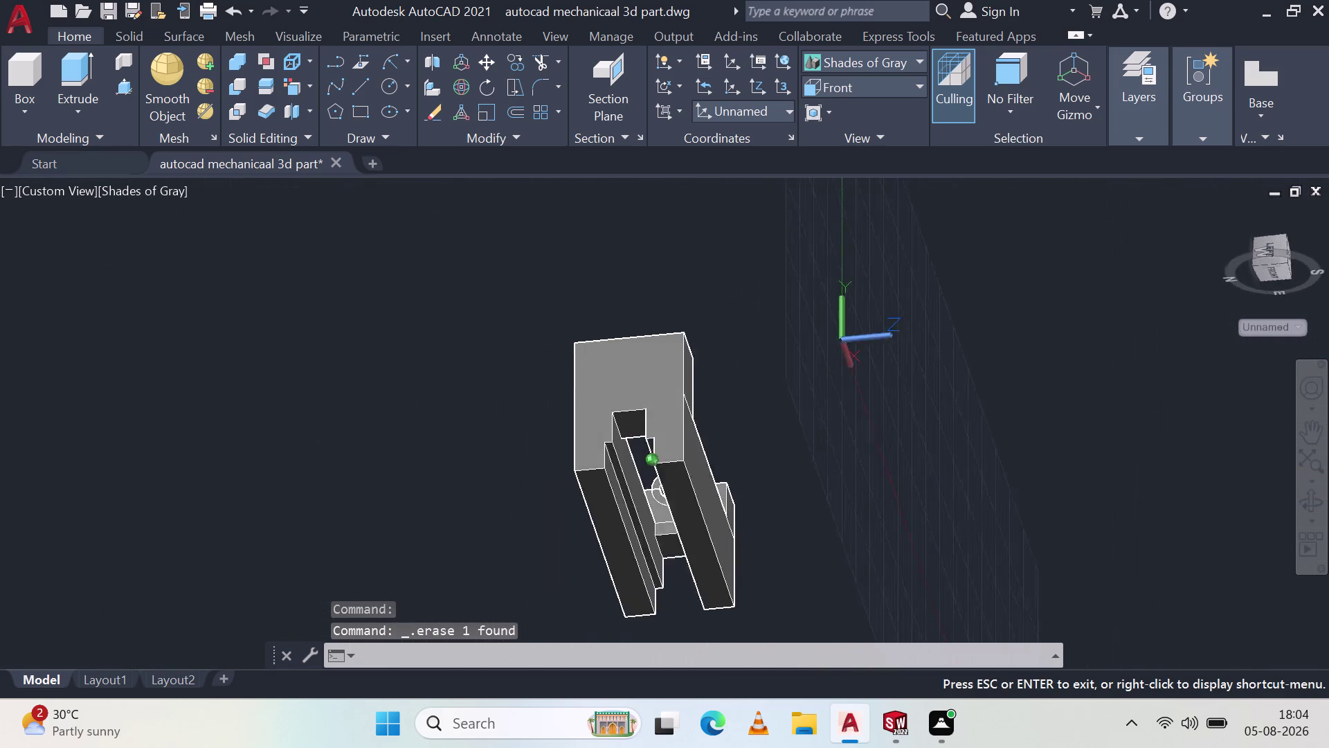
middle_drag(761, 377, 603, 338)
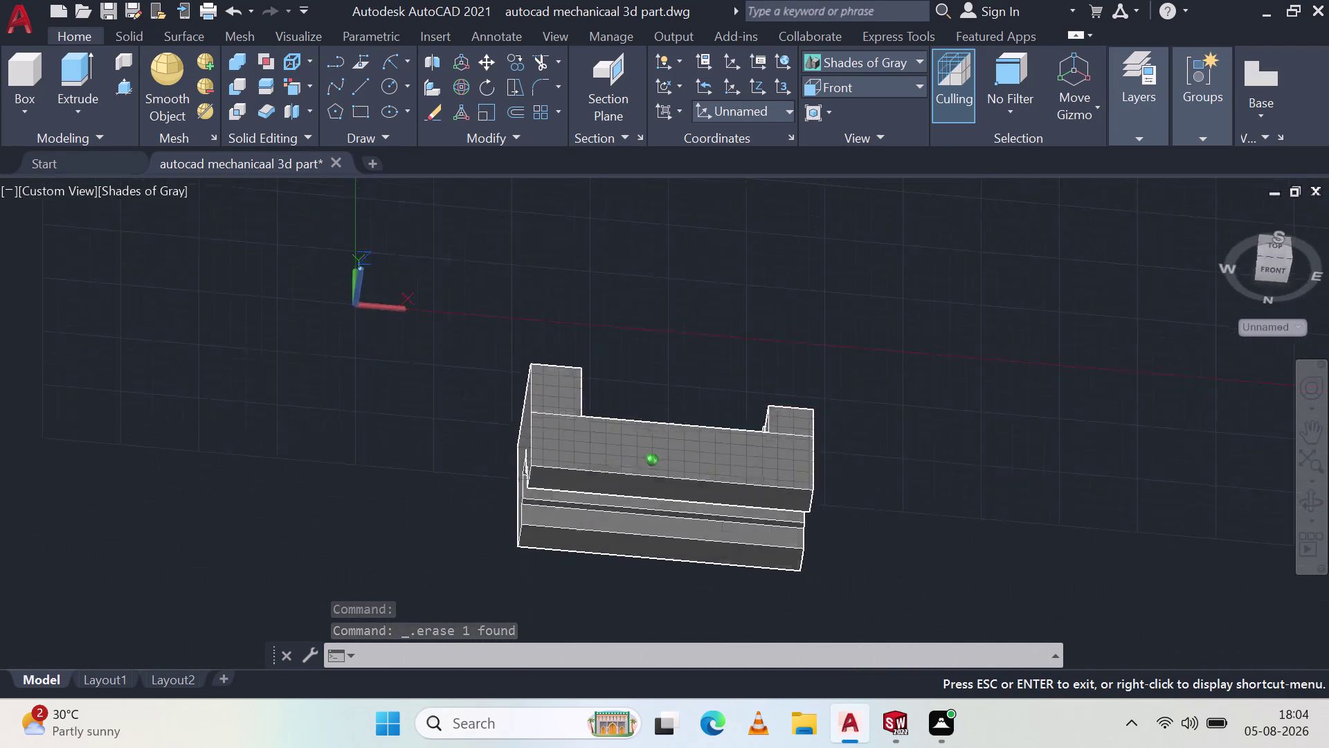
middle_drag(603, 339, 669, 539)
middle_drag(829, 347, 828, 353)
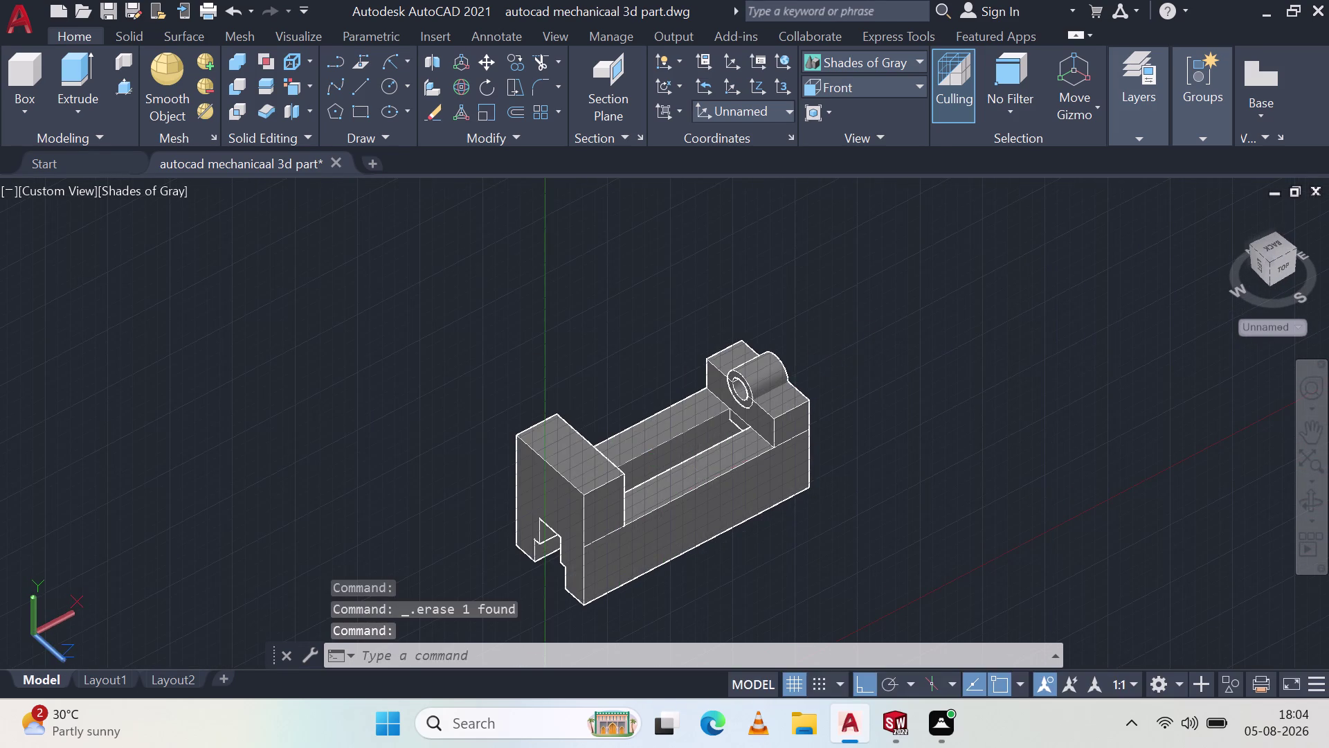
middle_drag(828, 354, 809, 447)
scroll(up, 3)
middle_drag(686, 465, 726, 401)
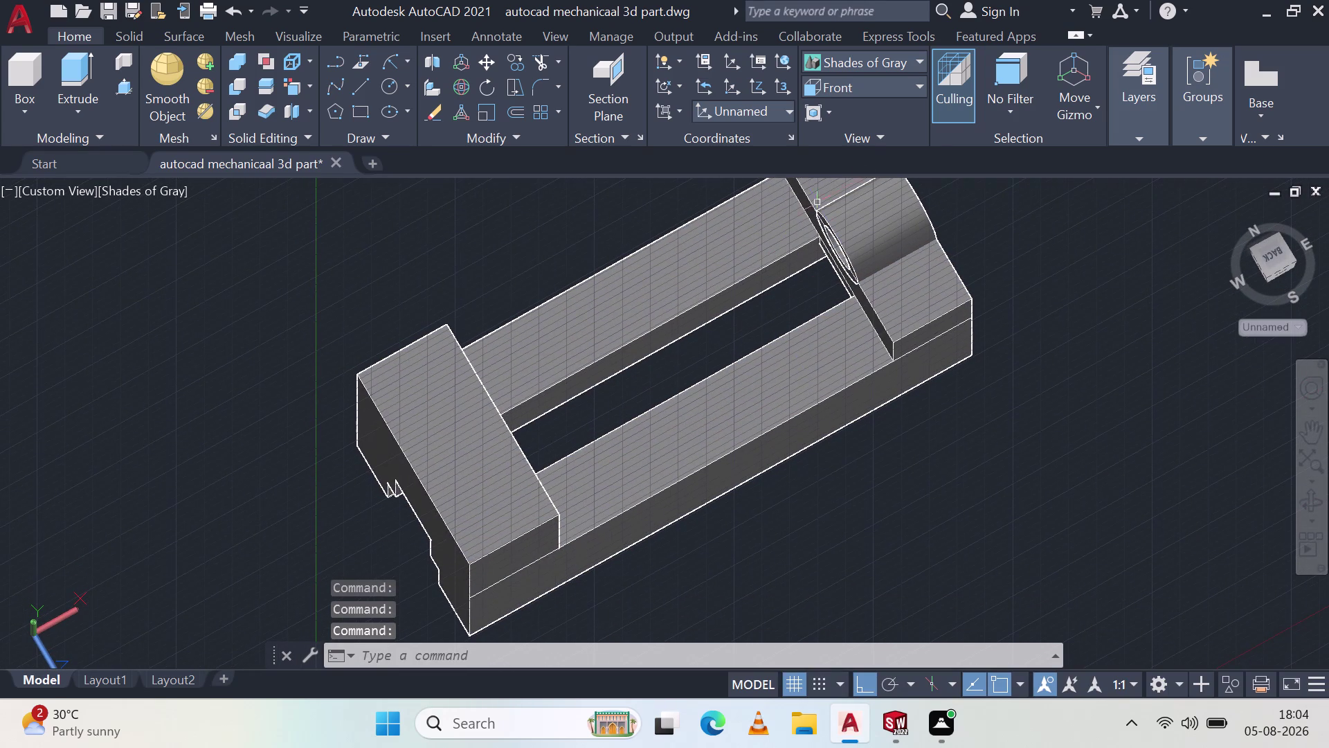
click(920, 54)
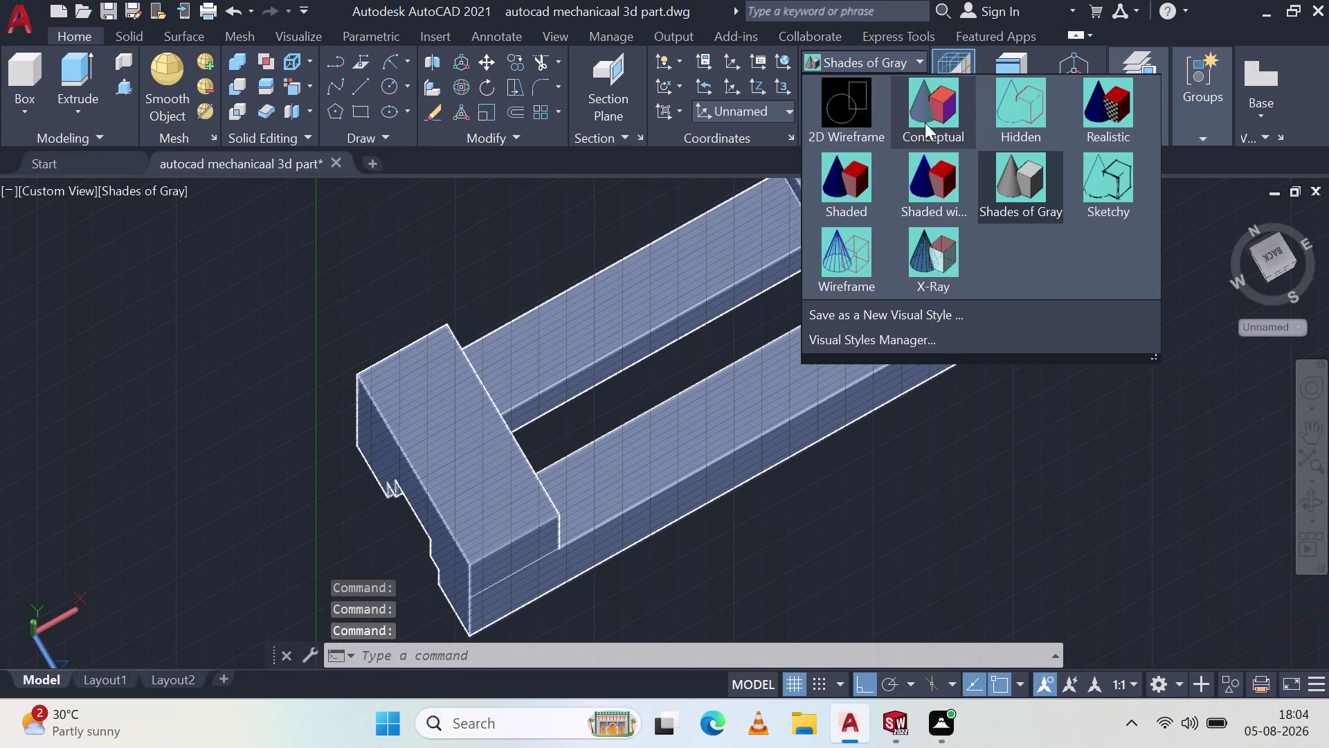
Switch to the Conceptual visual style and orbit the part end-on and back to check it.
click(914, 135)
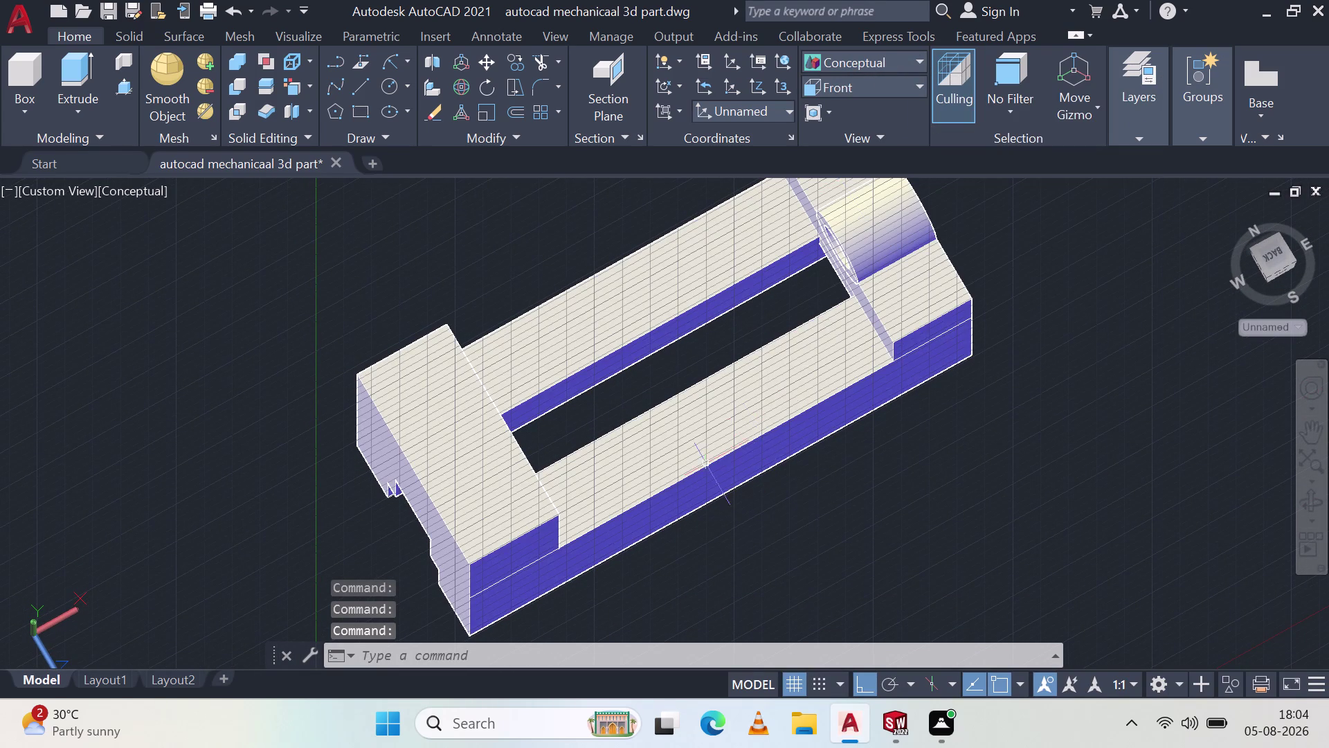
scroll(up, 3)
scroll(down, 3)
scroll(down, 3)
middle_drag(744, 456, 747, 452)
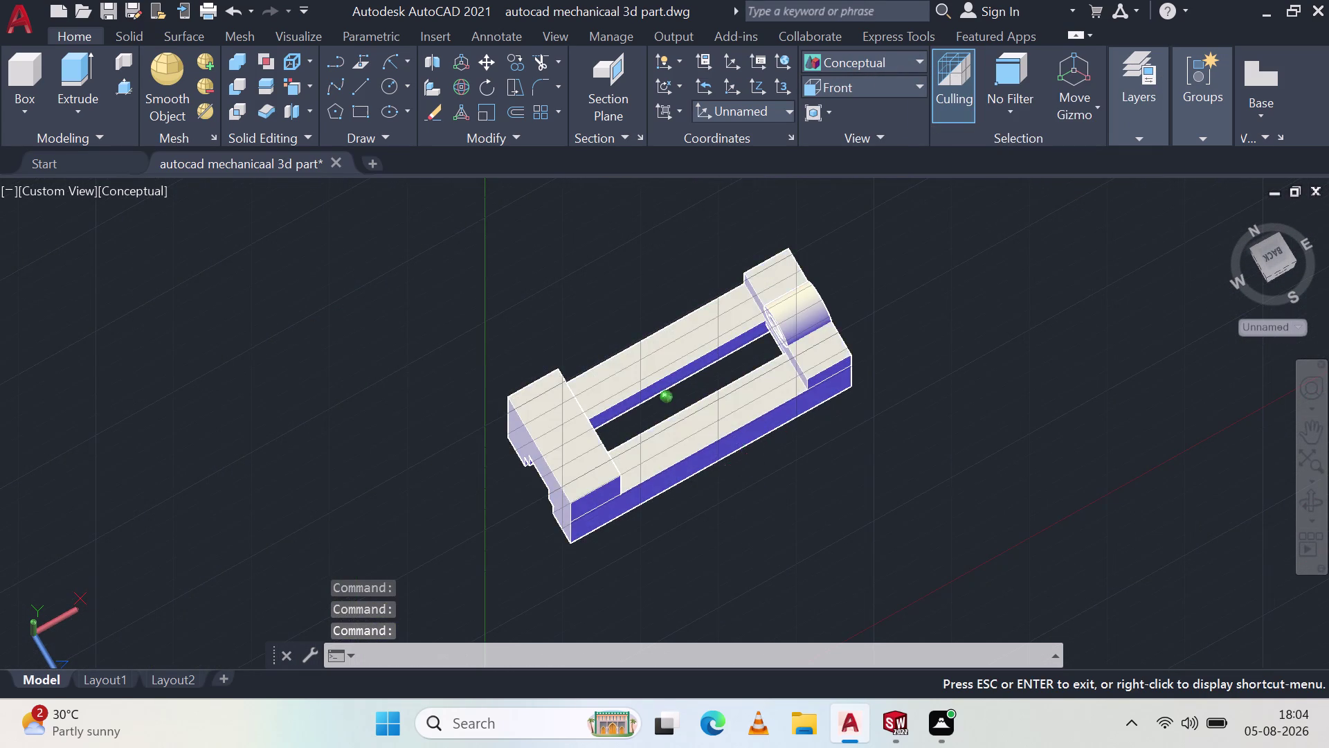
middle_drag(747, 452, 877, 314)
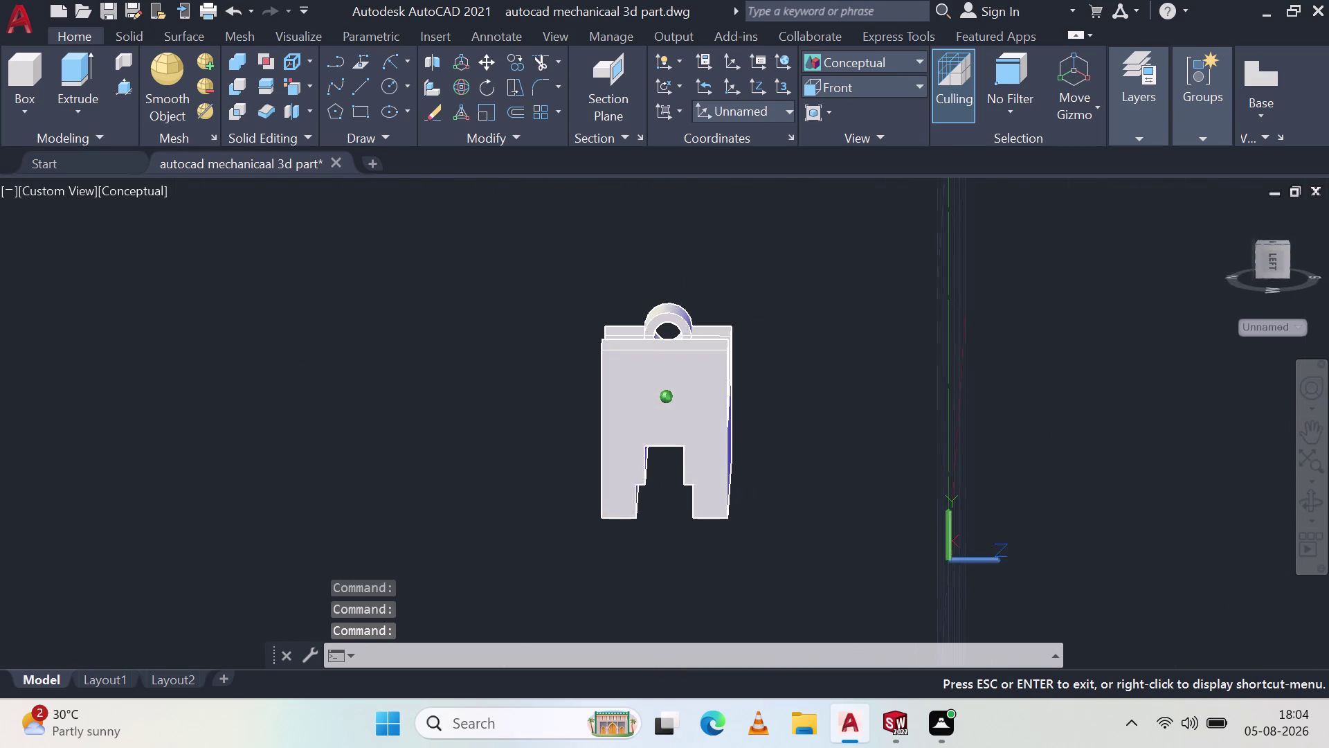
middle_drag(878, 314, 819, 366)
Change the visual style to Shaded with Edges, then undo the last step.
click(901, 58)
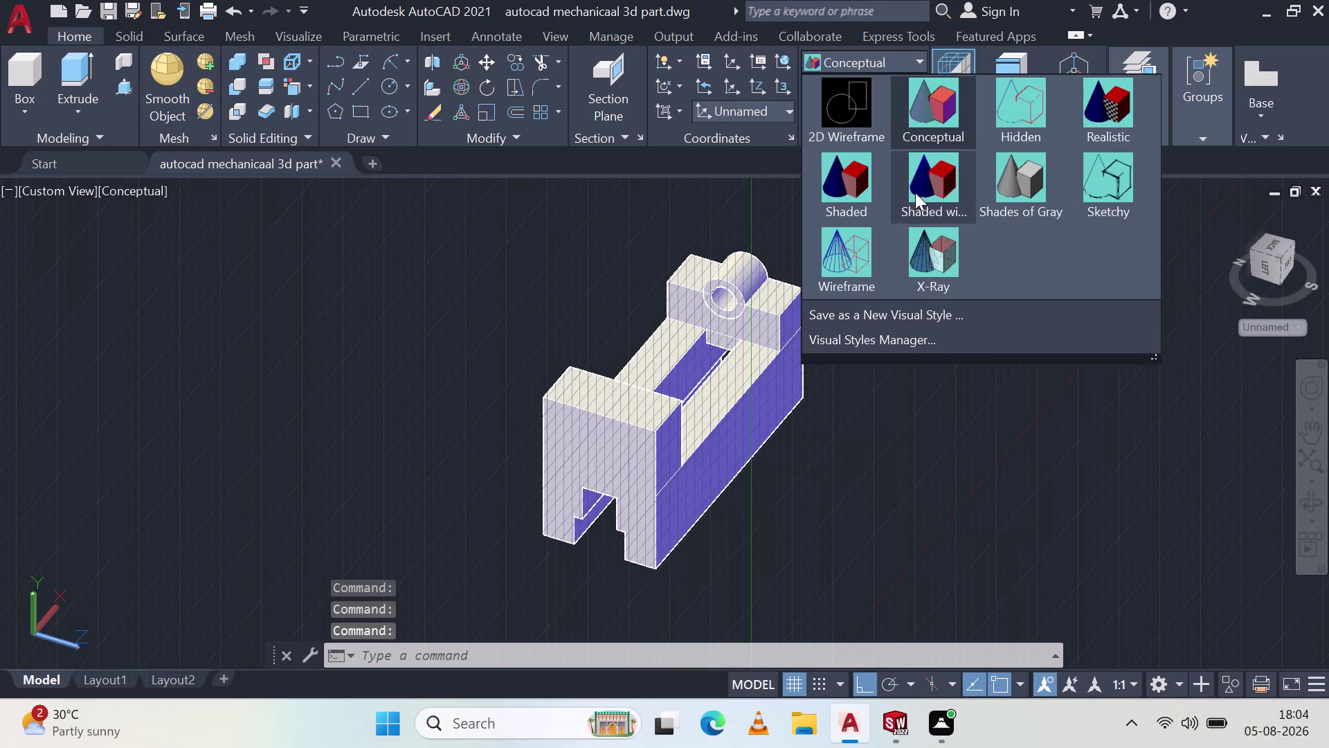
click(945, 207)
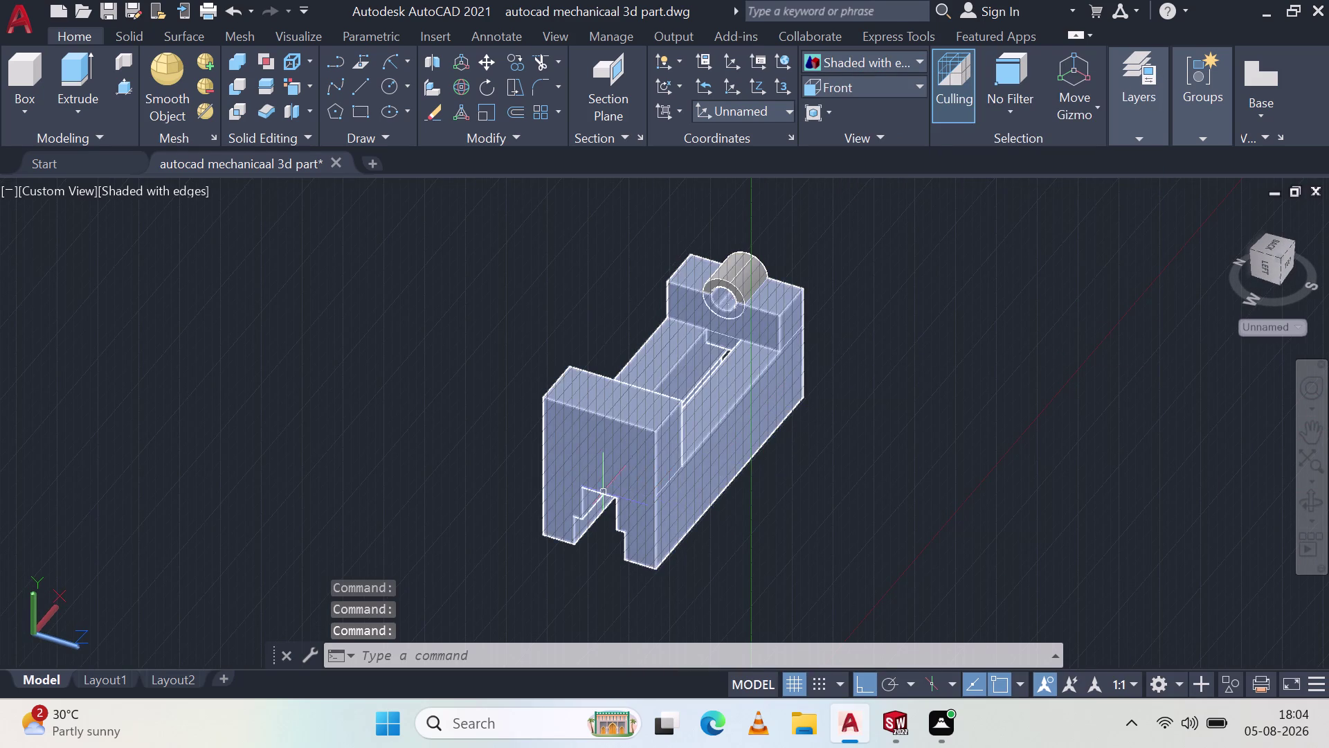
scroll(up, 3)
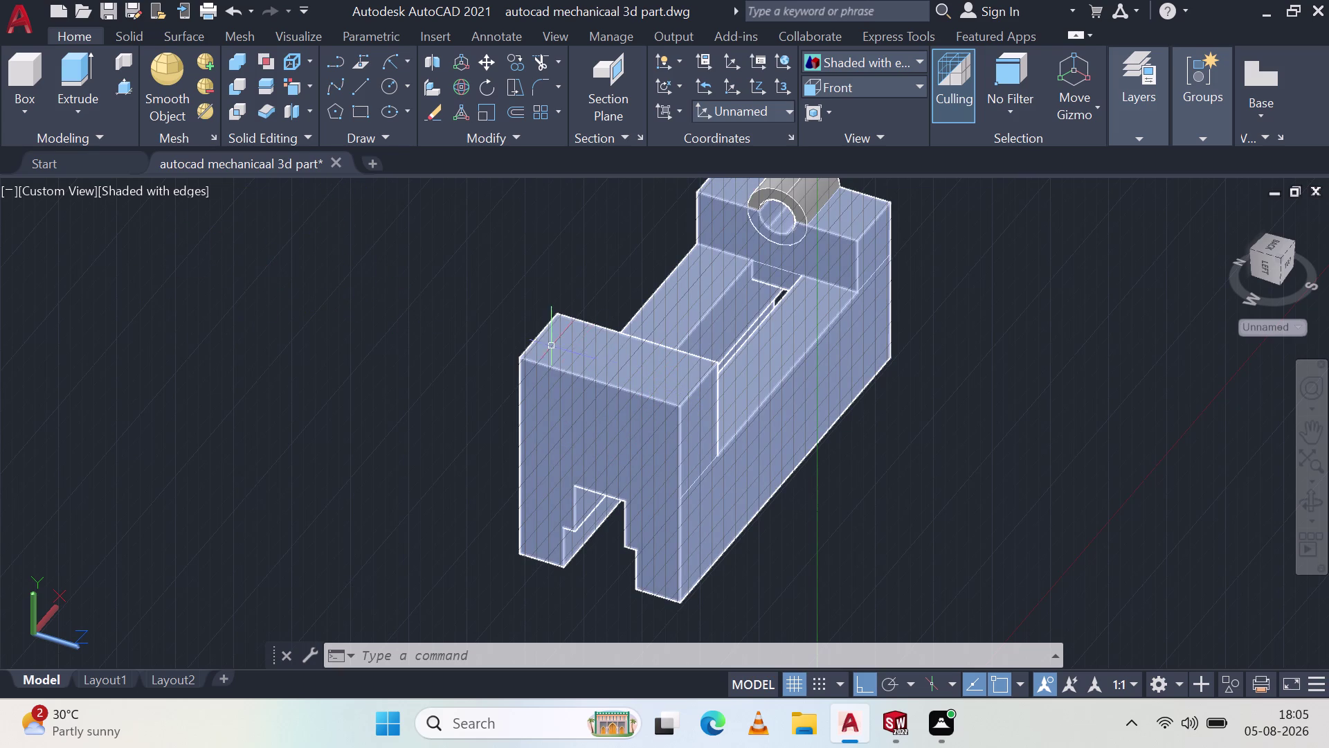
key(ctrl+z)
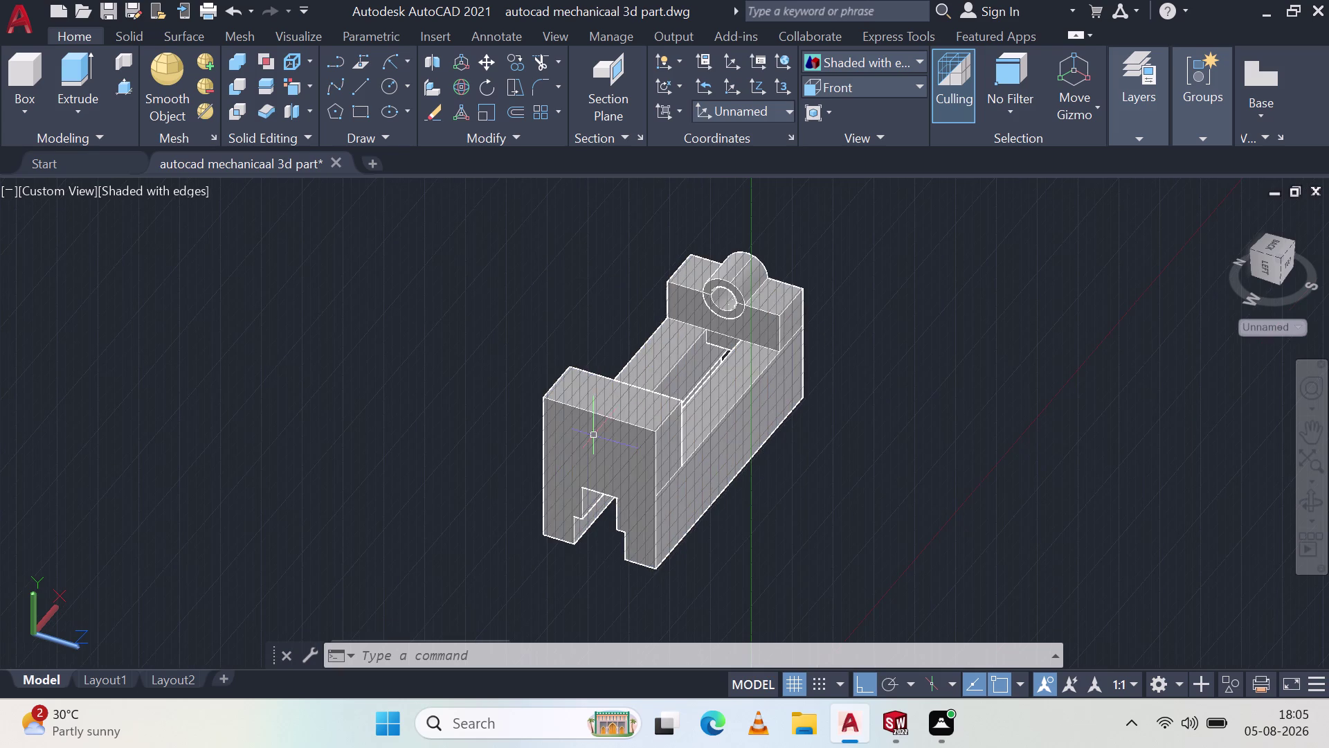
Undo eight steps, reverting the style changes, the curve erase and the press-pull, then inspect the part.
key(ctrl+z)
key(ctrl+z)
key(ctrl+z)
key(ctrl+z)
key(ctrl+z)
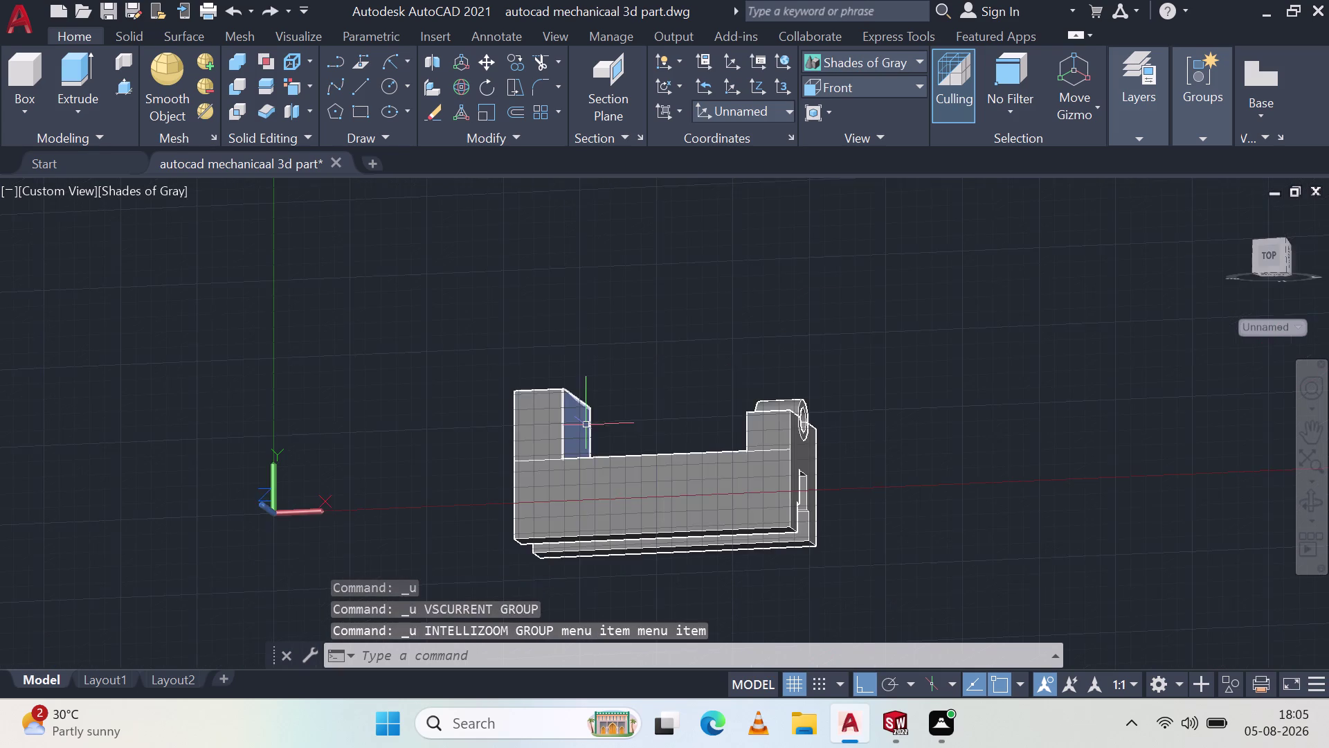
key(ctrl+z)
key(ctrl+z)
key(ctrl+z)
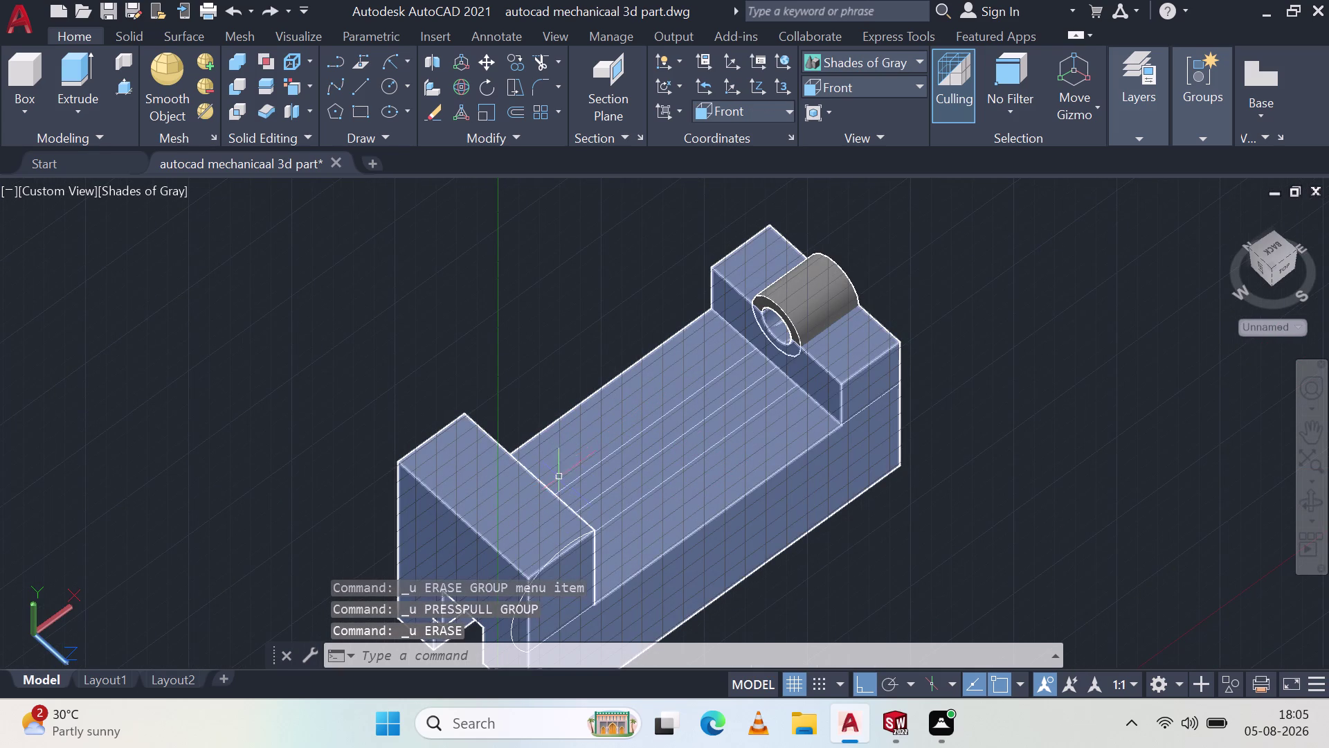
middle_drag(574, 488, 527, 369)
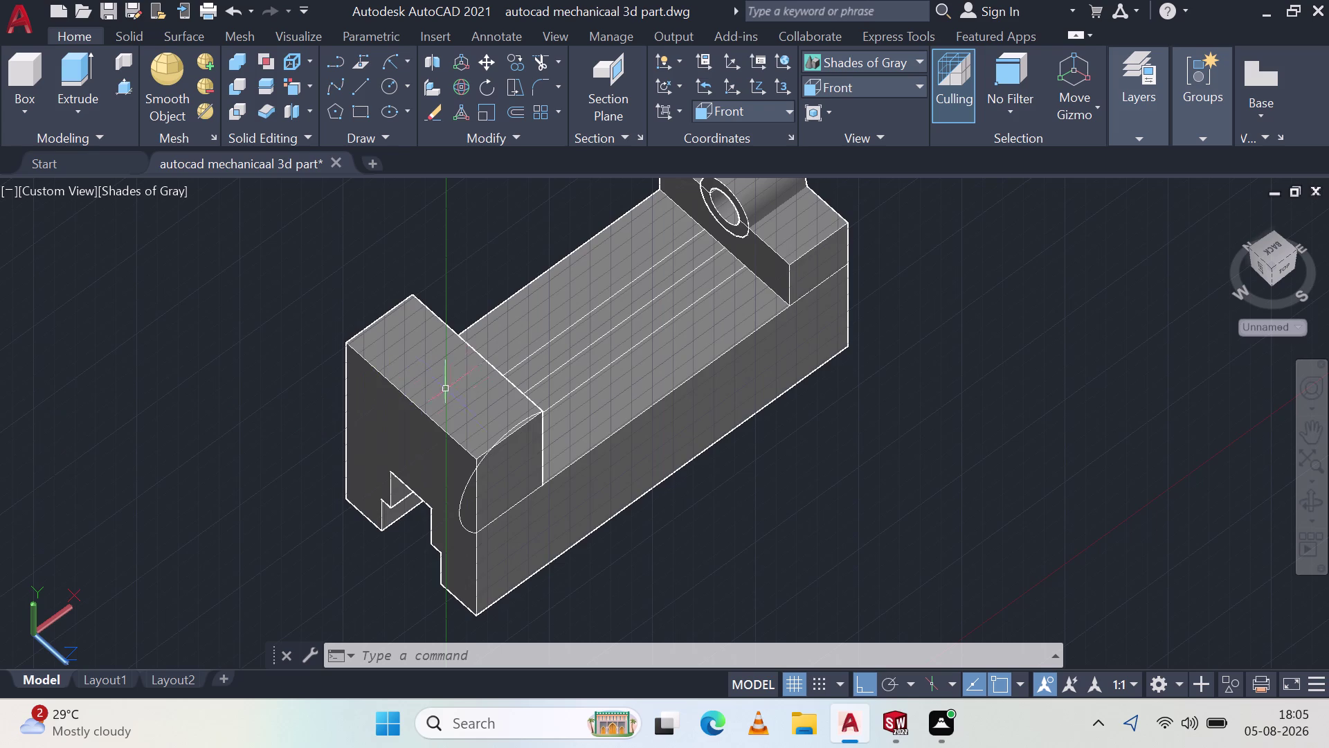
key(ctrl+z)
key(ctrl+z)
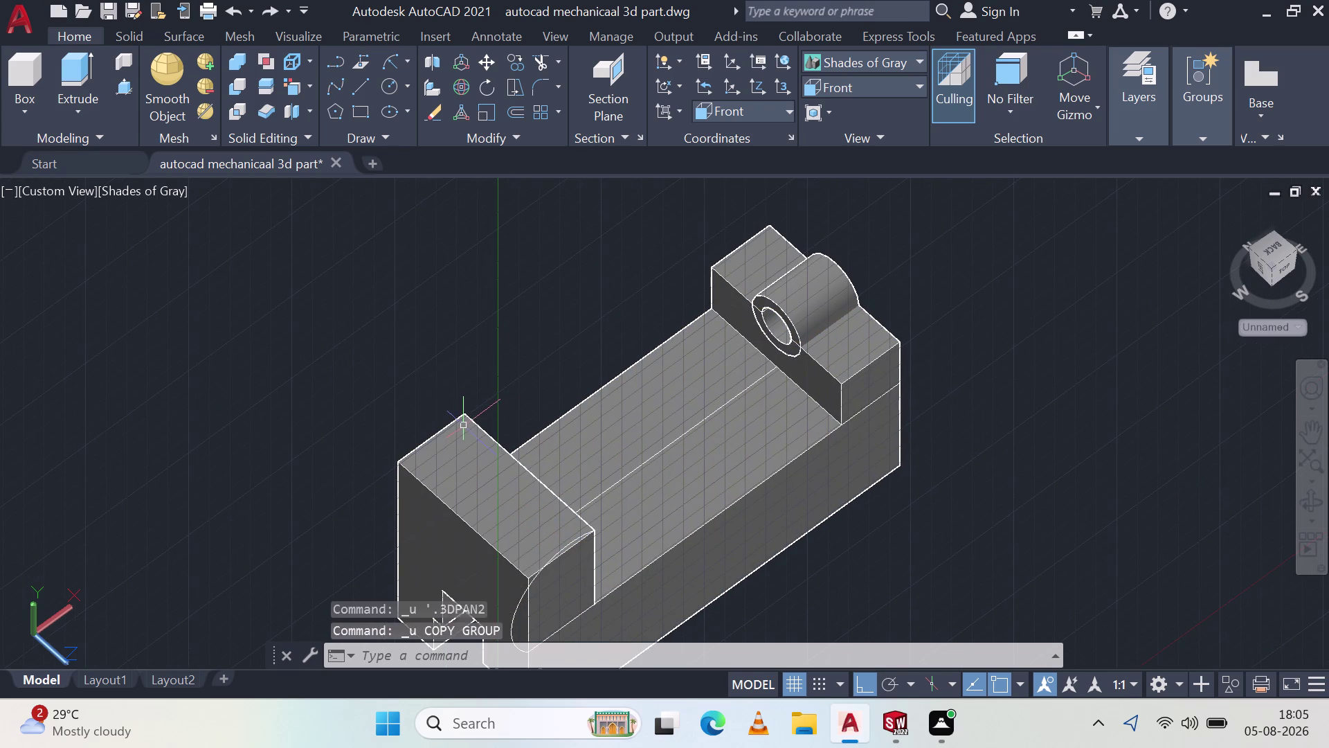
key(ctrl+z)
key(ctrl+z)
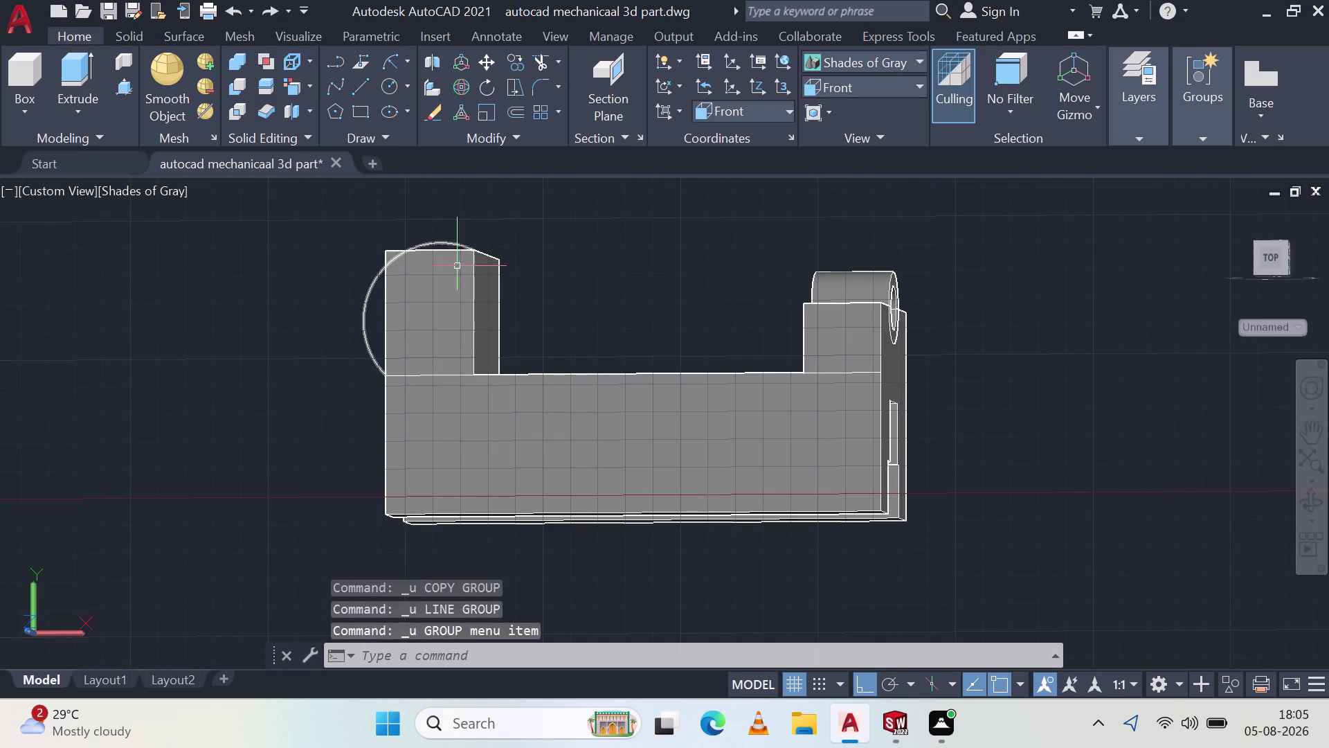
middle_drag(438, 287, 475, 440)
click(448, 344)
key(Escape)
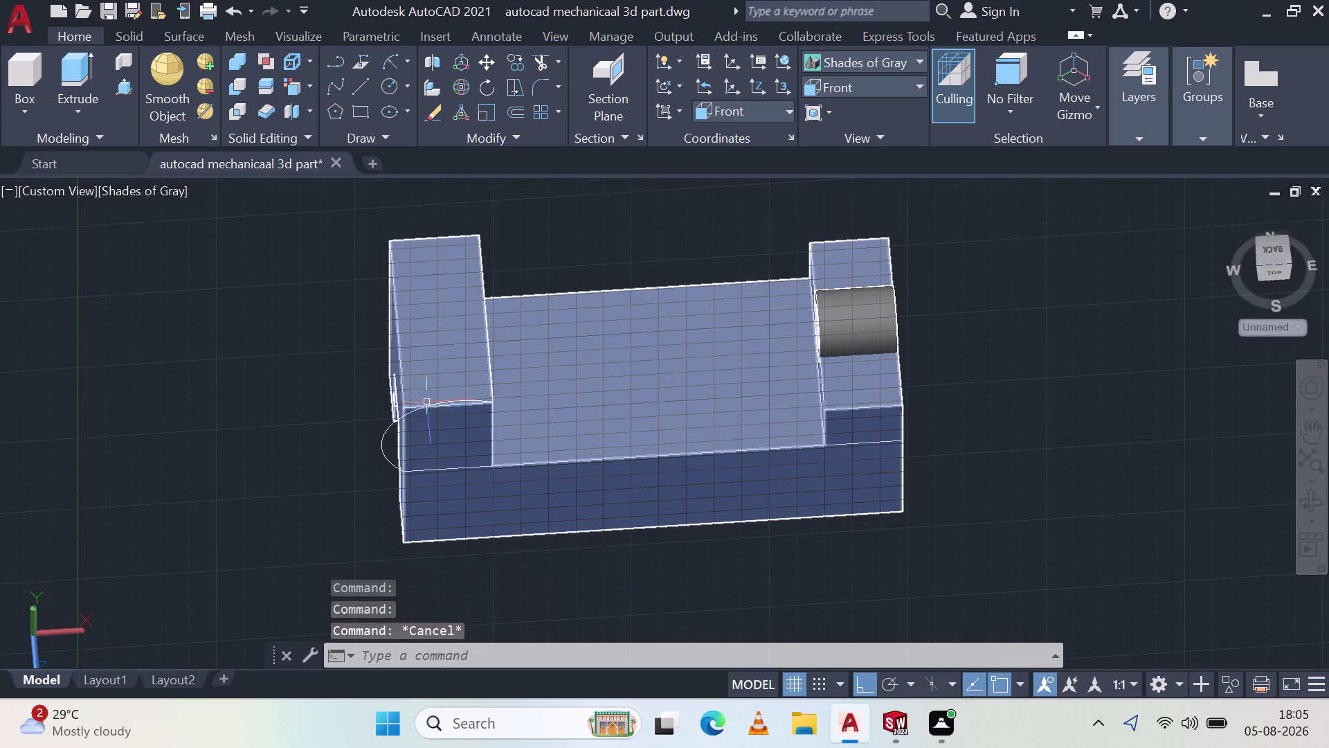
key(Escape)
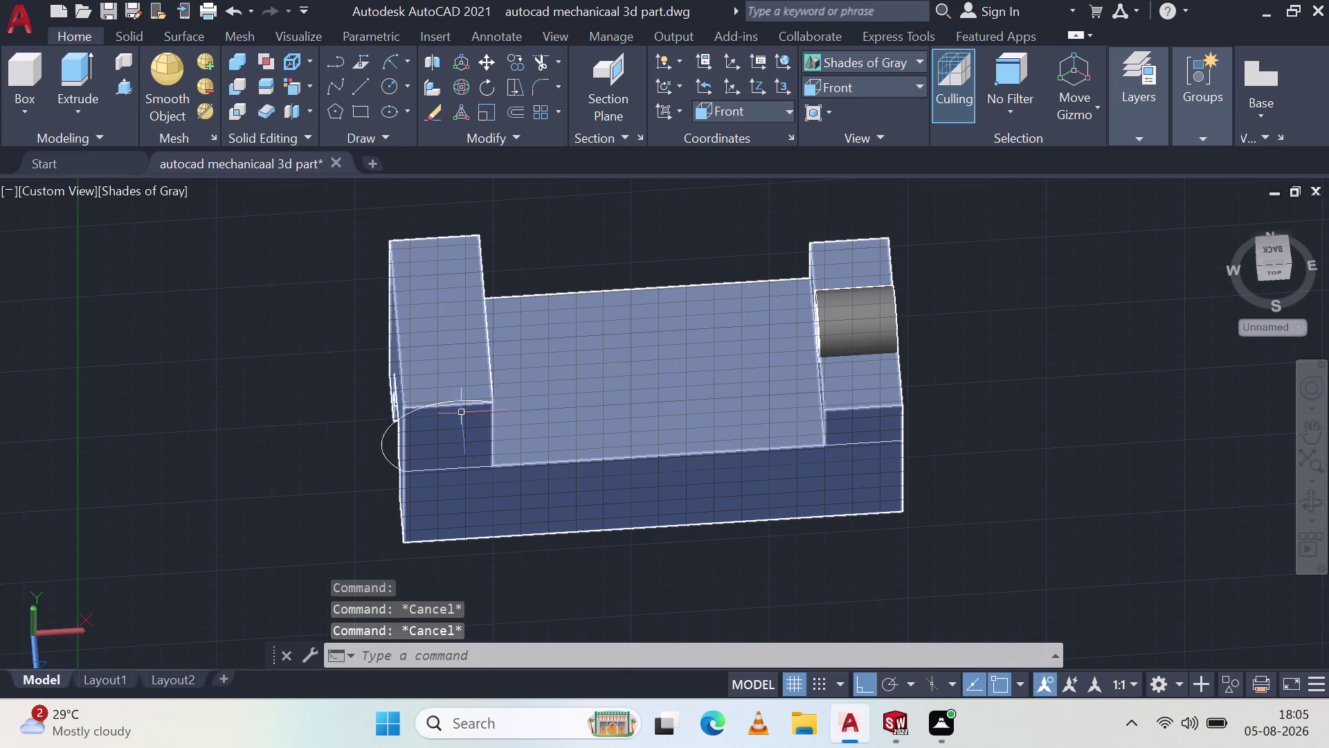
key(Escape)
key(Escape)
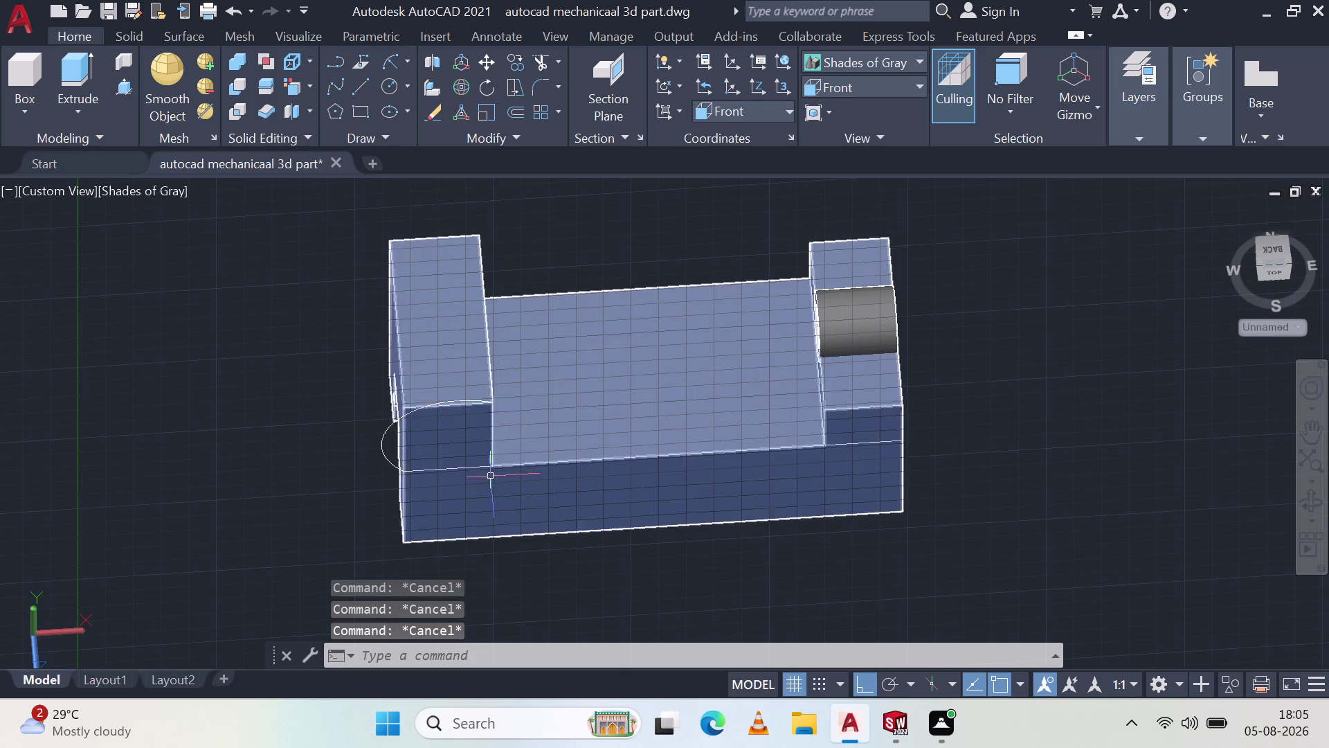
middle_drag(512, 489, 506, 533)
key(Escape)
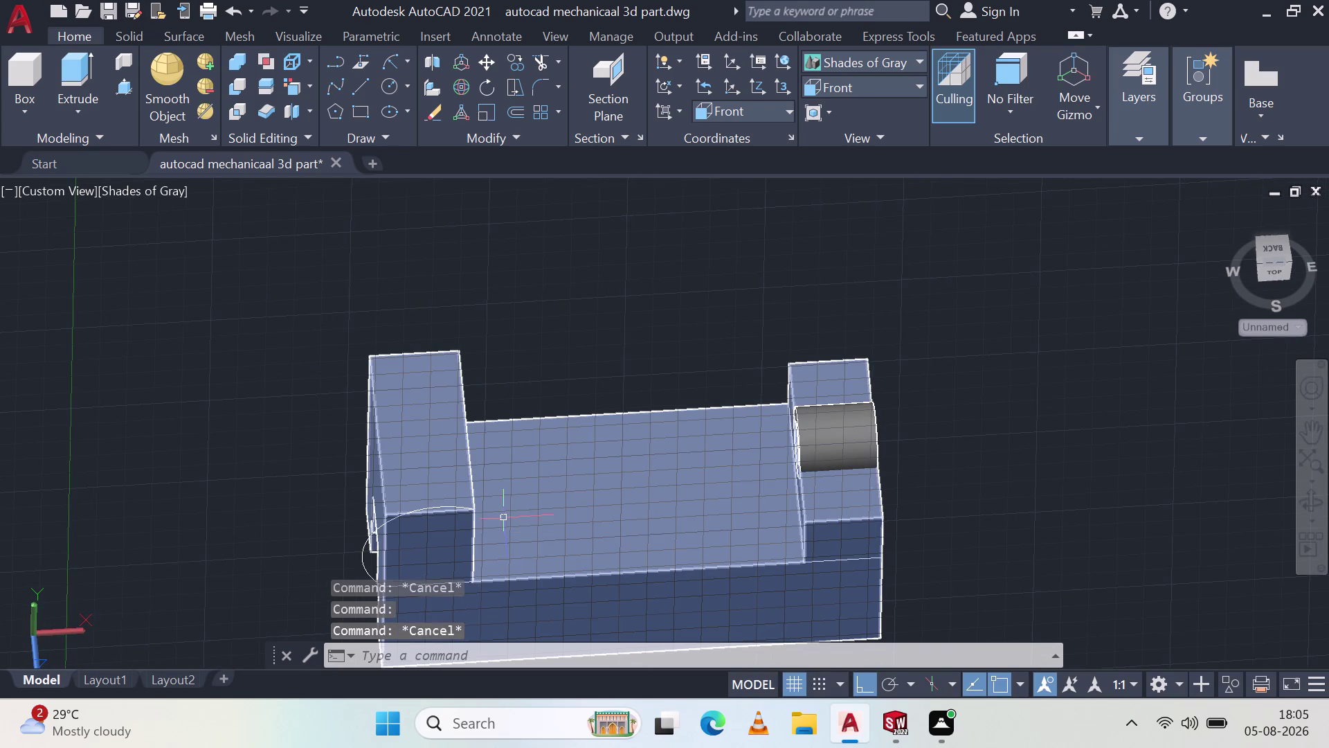
middle_drag(501, 492, 496, 416)
click(417, 467)
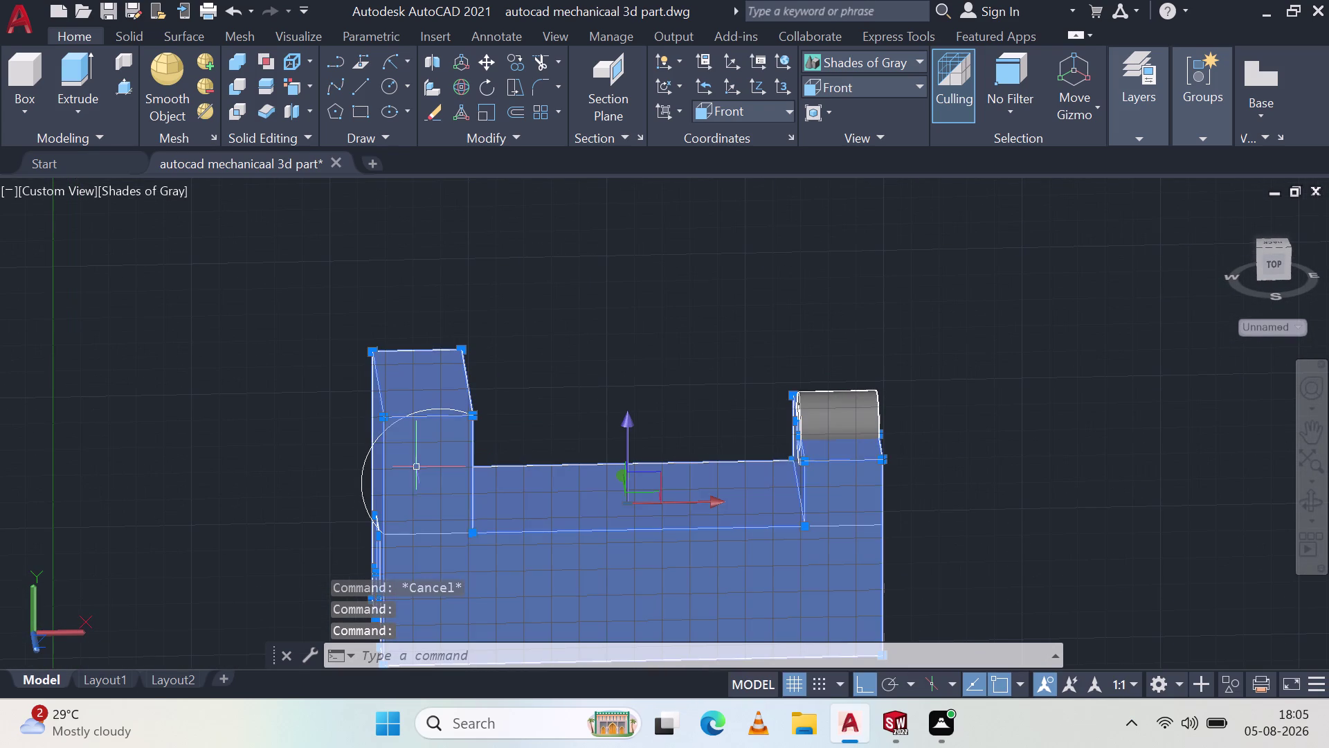
key(Escape)
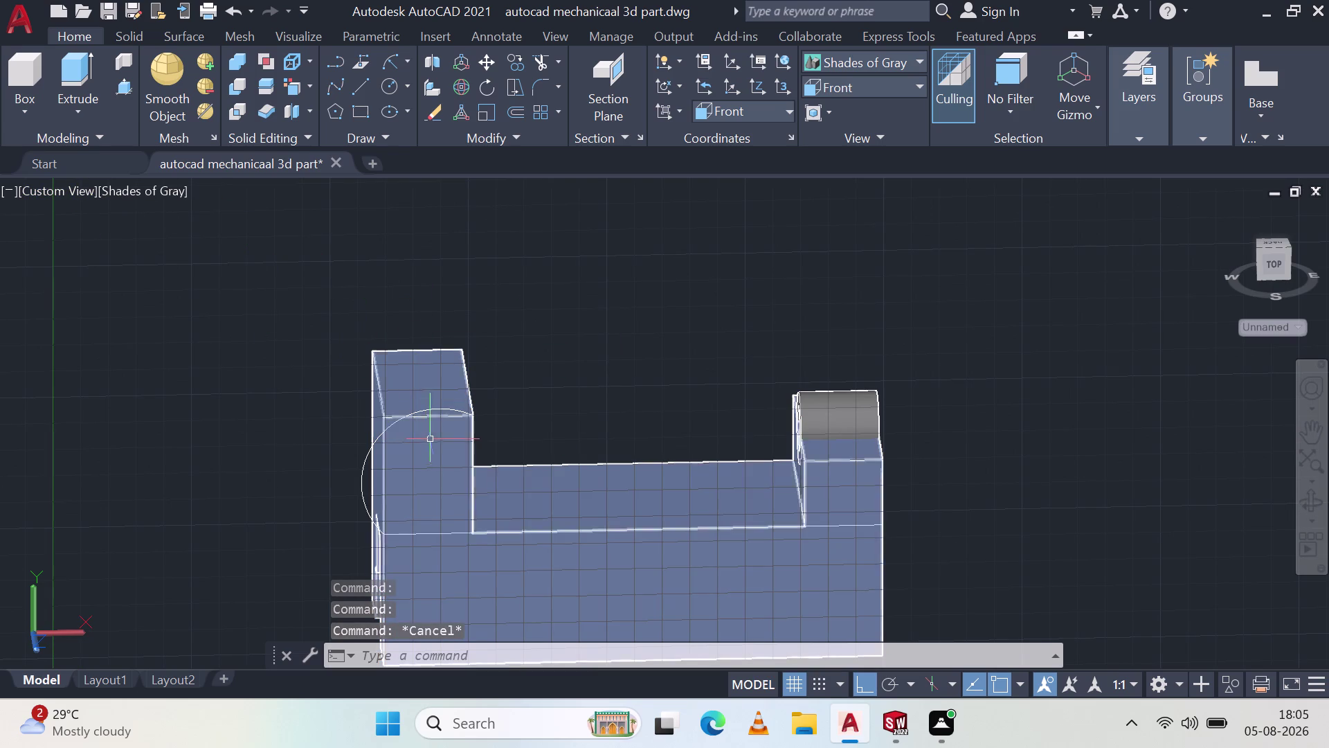
key(ctrl+z)
key(ctrl+z)
key(ctrl+z)
key(ctrl+z)
key(ctrl+z)
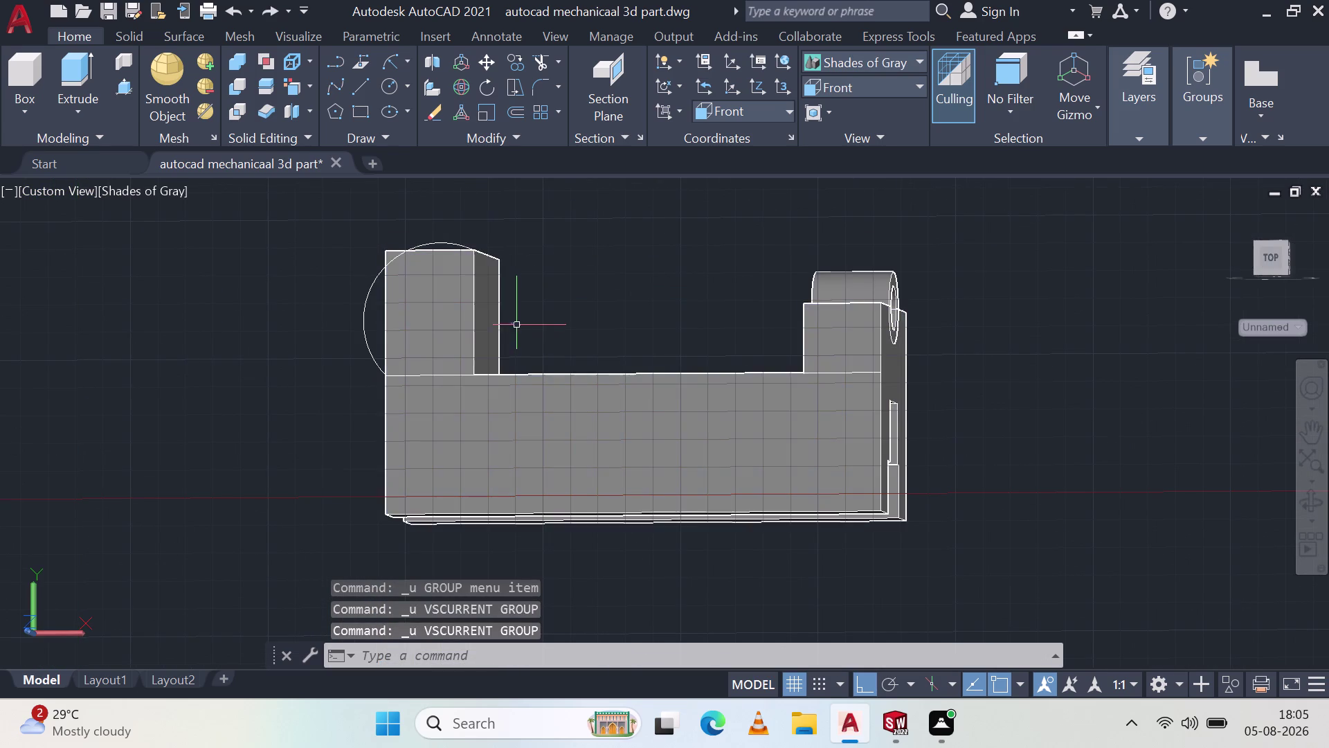
middle_drag(520, 321, 551, 330)
middle_click(551, 330)
middle_click(552, 330)
key(Escape)
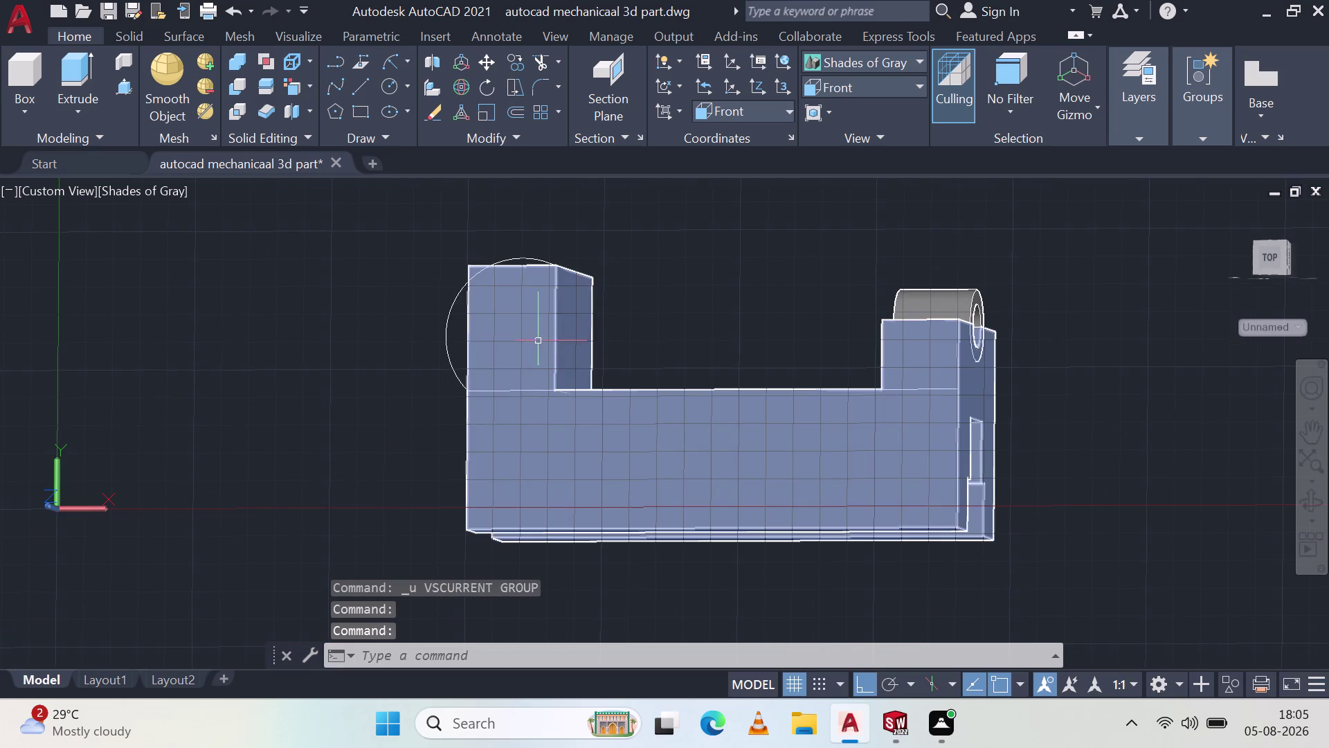
middle_drag(544, 302, 549, 323)
key(Escape)
key(Escape)
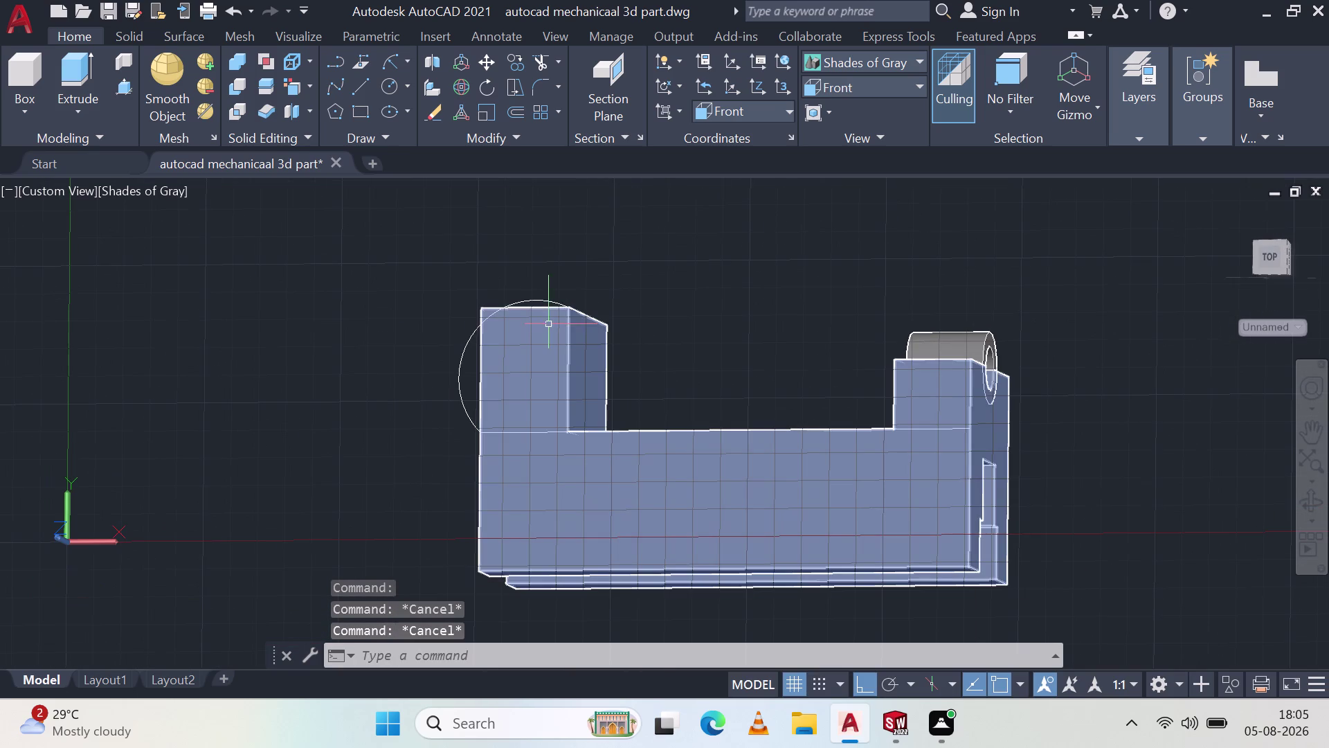
key(Escape)
middle_drag(542, 393, 531, 470)
middle_click(530, 470)
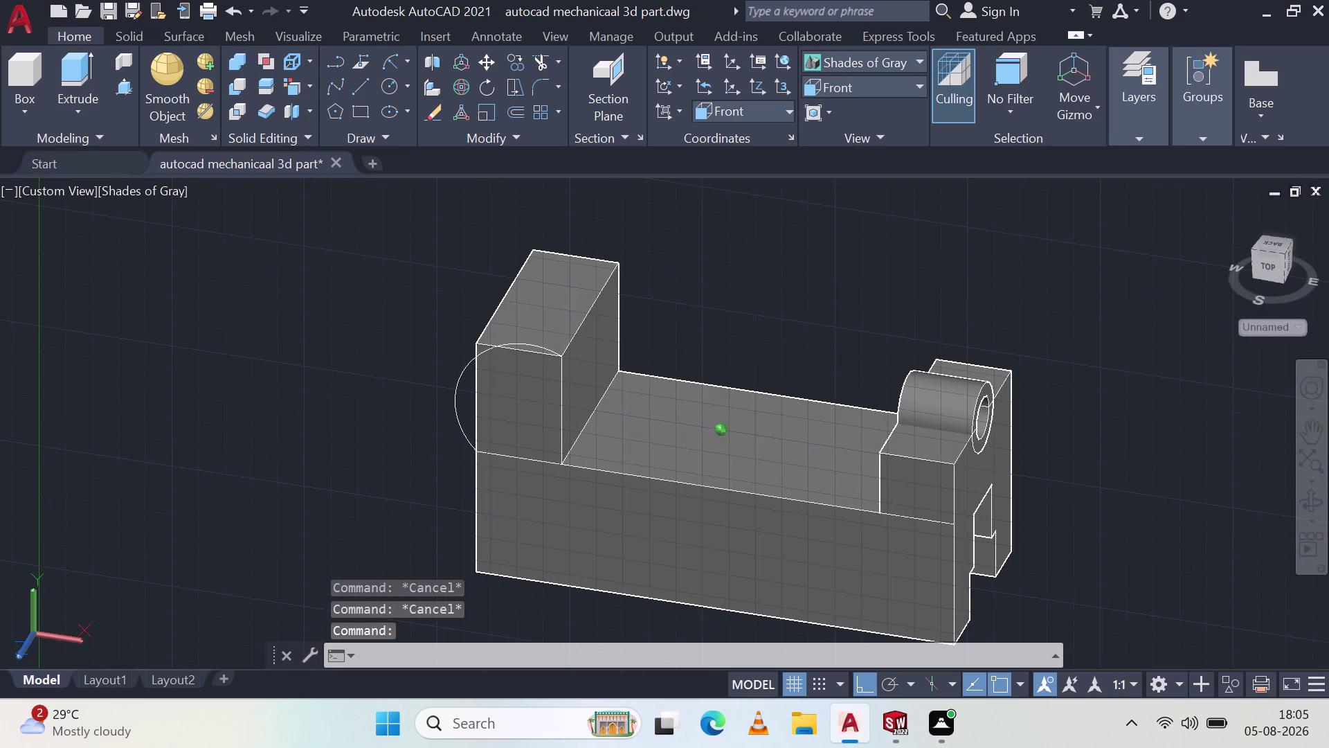
key(Escape)
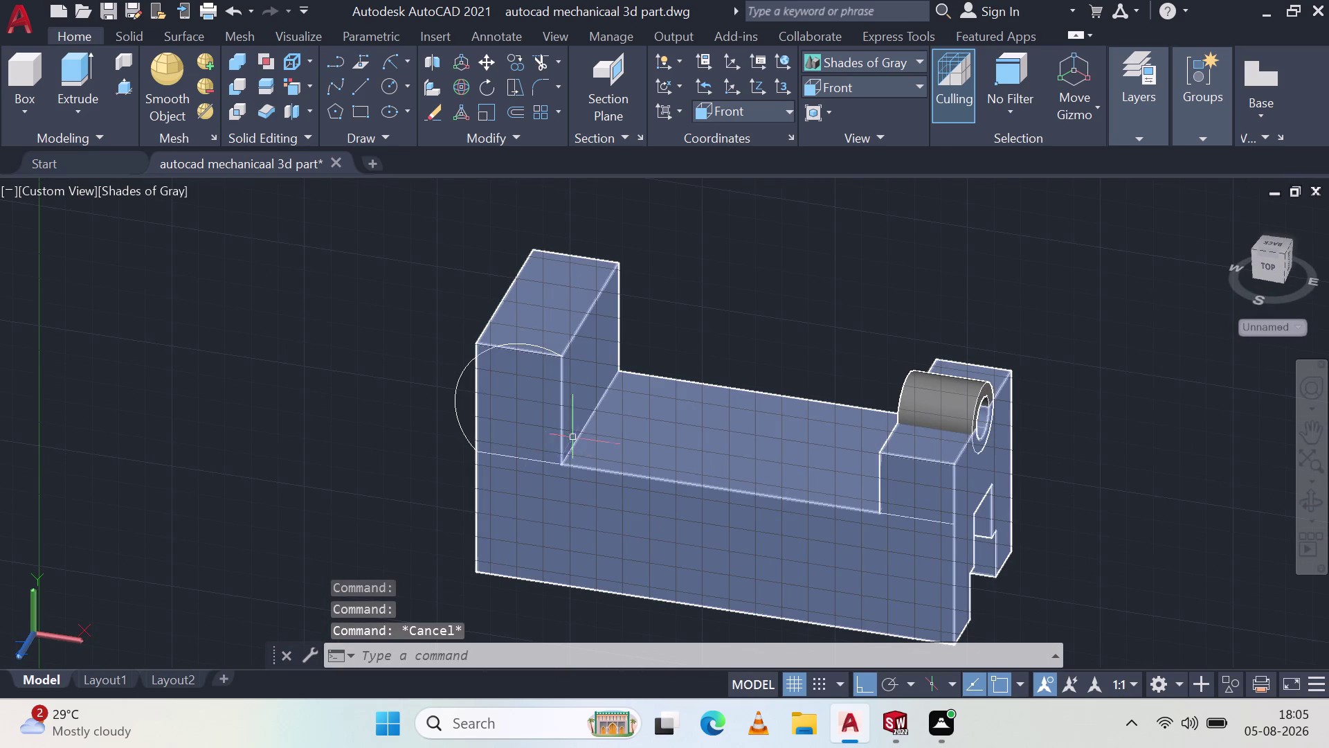
middle_drag(583, 429, 603, 352)
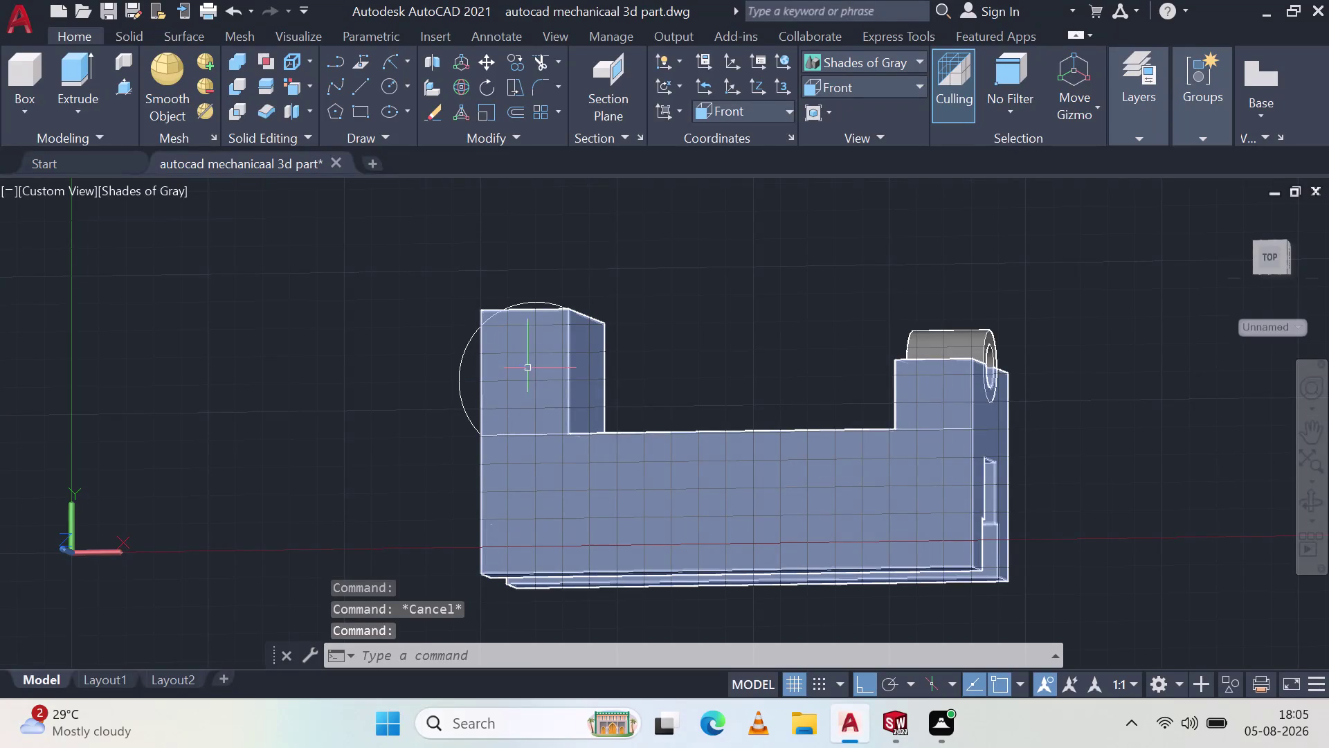
click(768, 290)
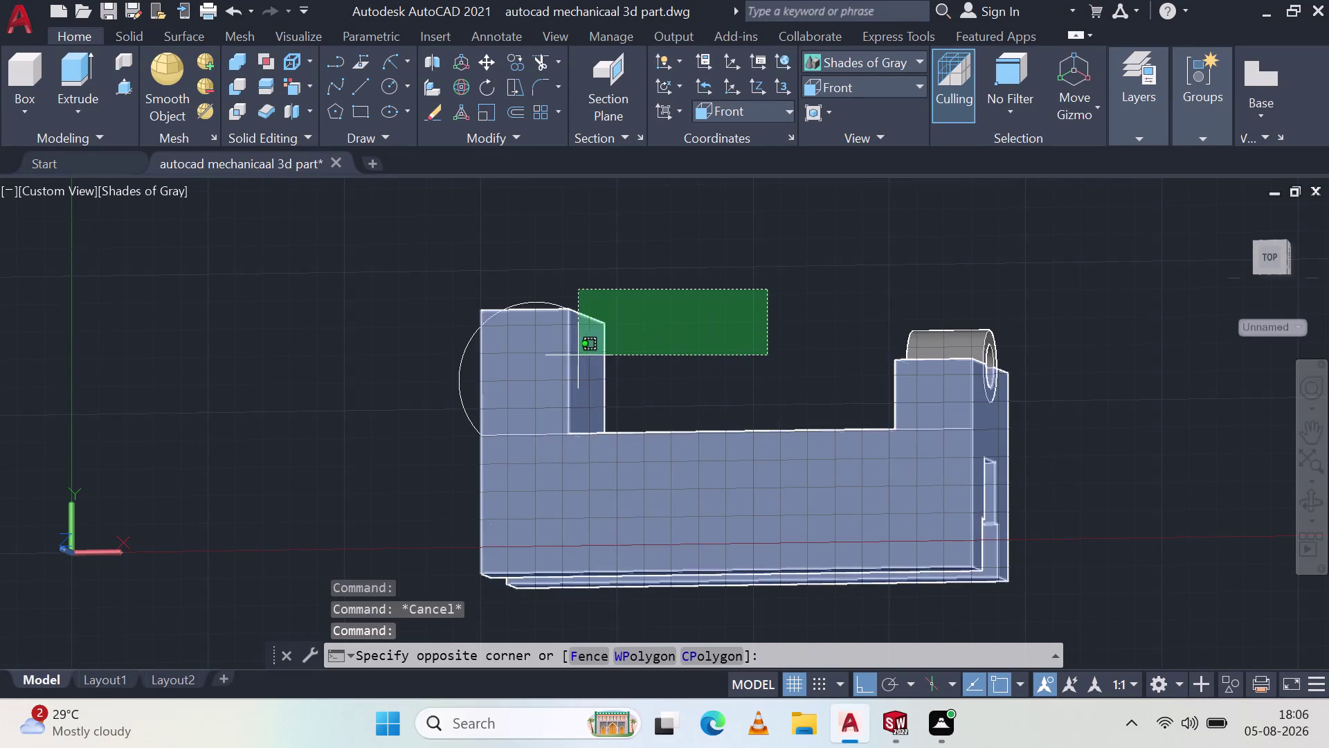
click(579, 356)
click(528, 364)
Undo an accidental deletion of the solid part.
key(Escape)
click(543, 354)
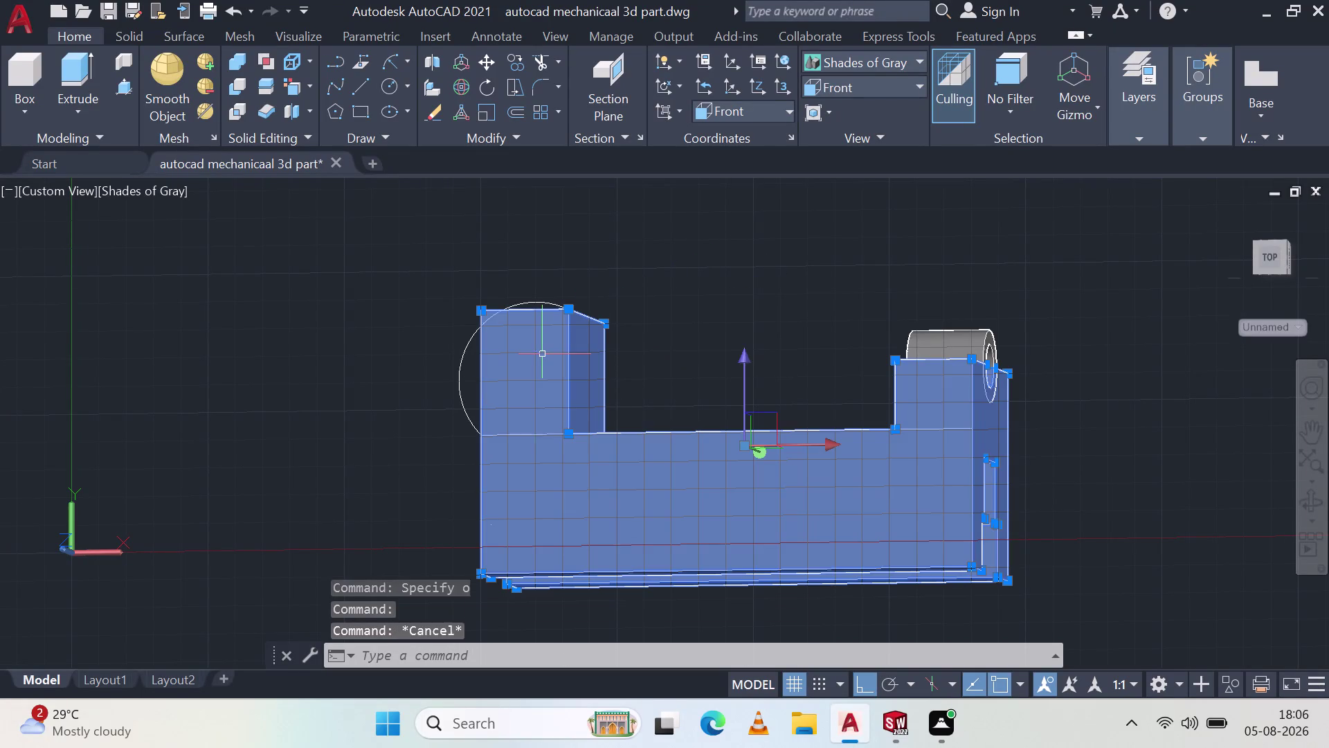
key(Delete)
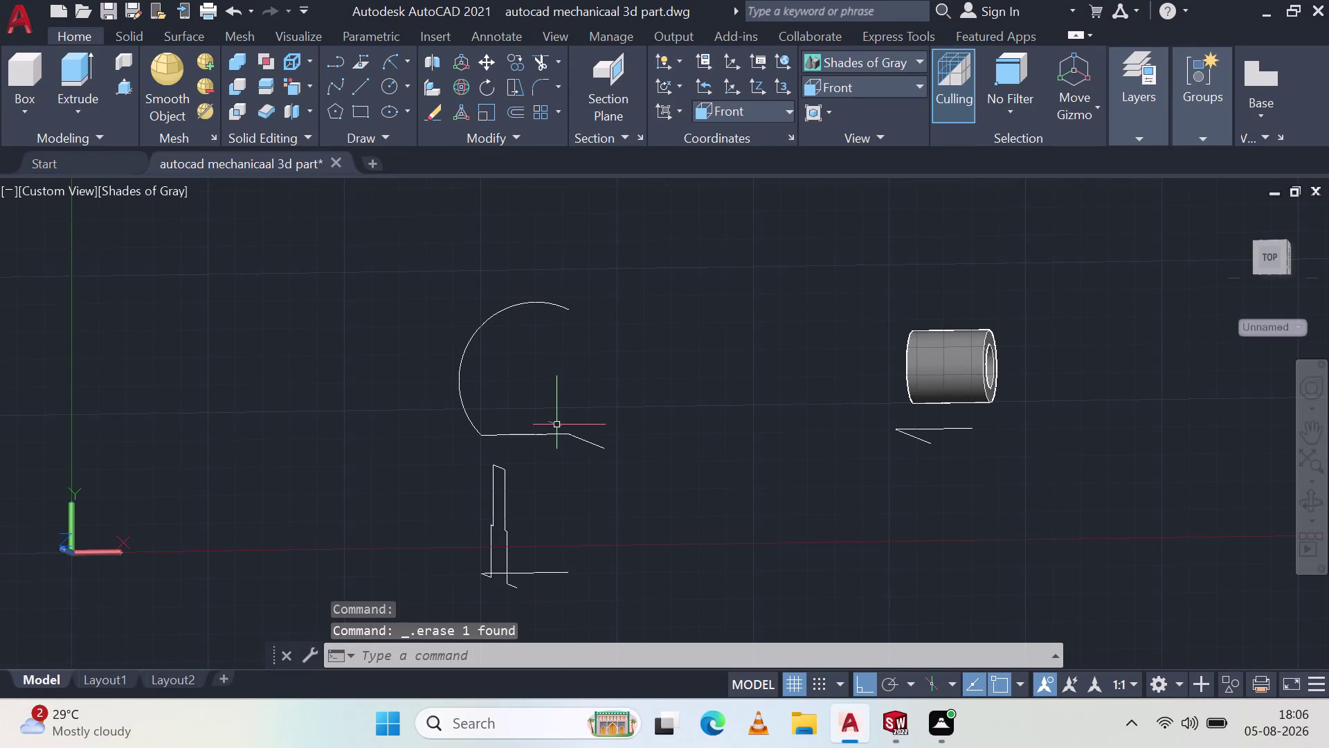
key(ctrl+z)
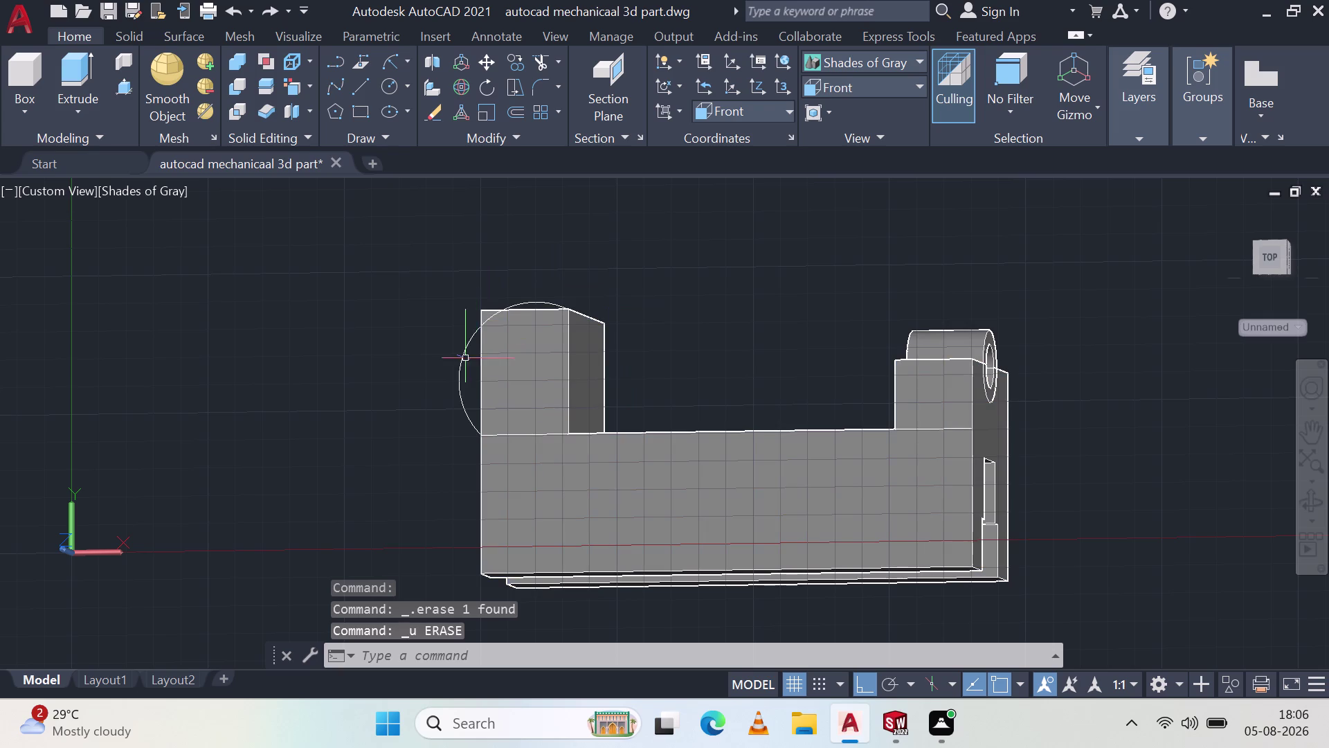
Erase the left-end construction circle and pick the left raised block's face for press-pull.
click(464, 365)
key(Delete)
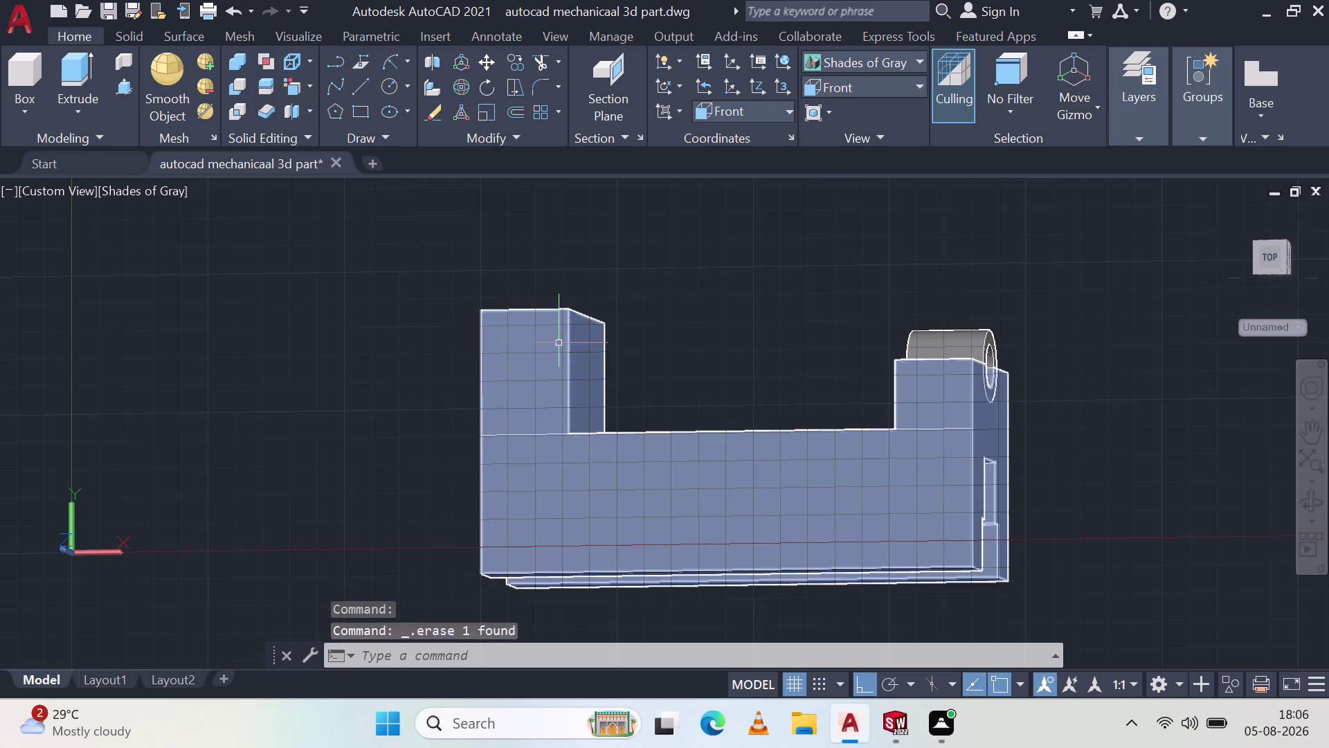
click(114, 80)
click(525, 364)
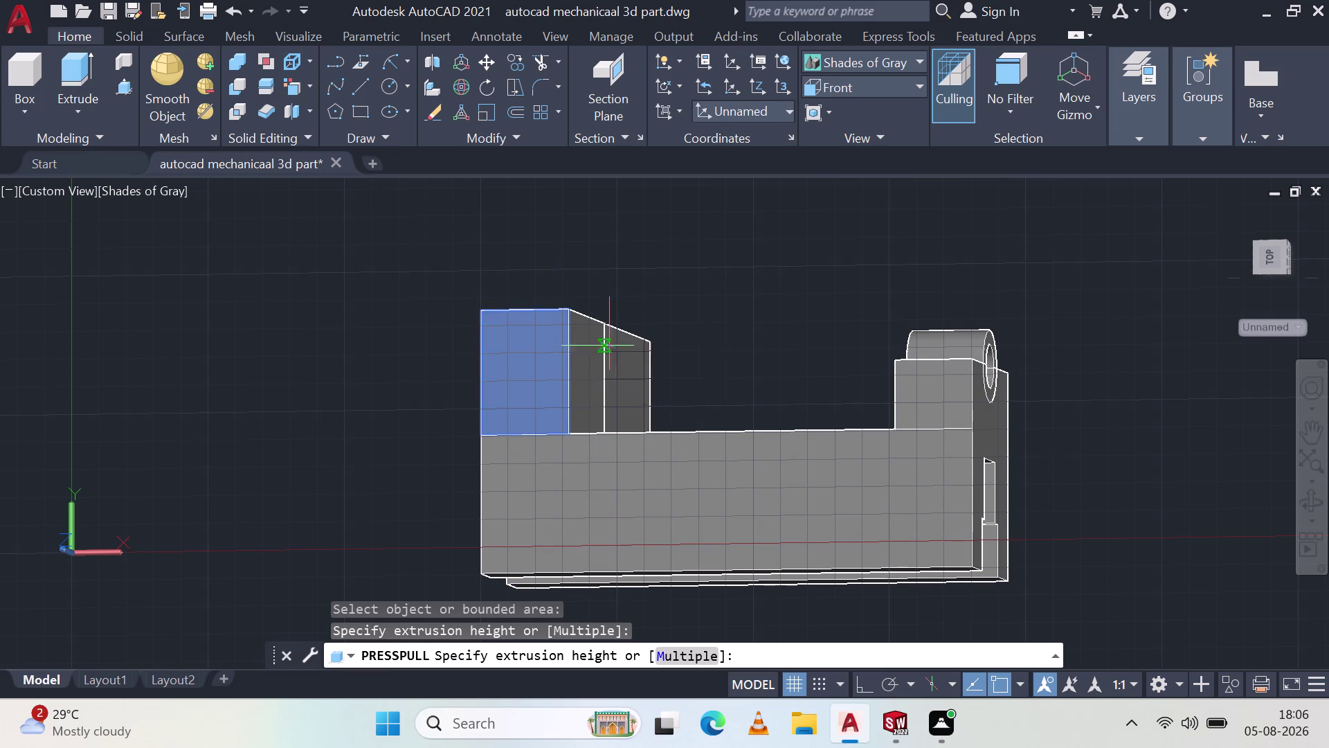
Press-pull the left raised block down to the base top, then orbit to check the flat top.
click(804, 320)
key(Escape)
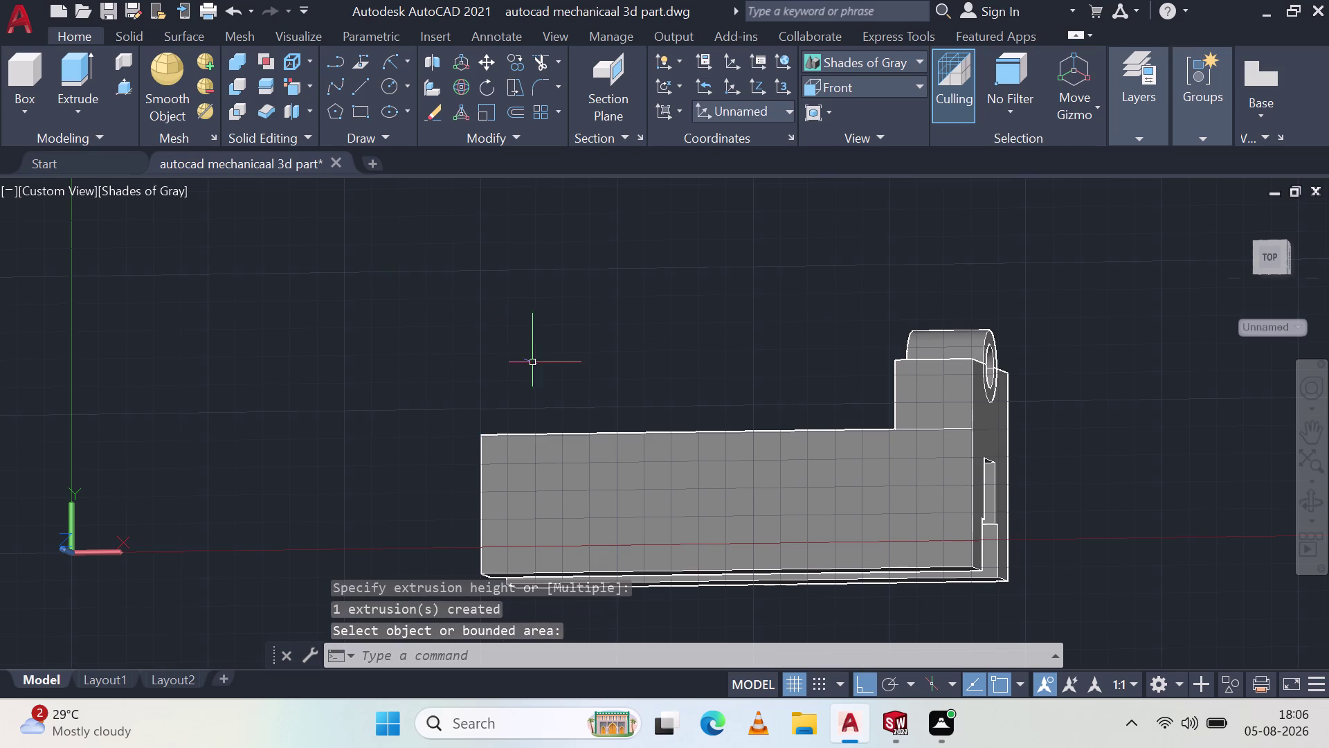
middle_drag(547, 333, 565, 447)
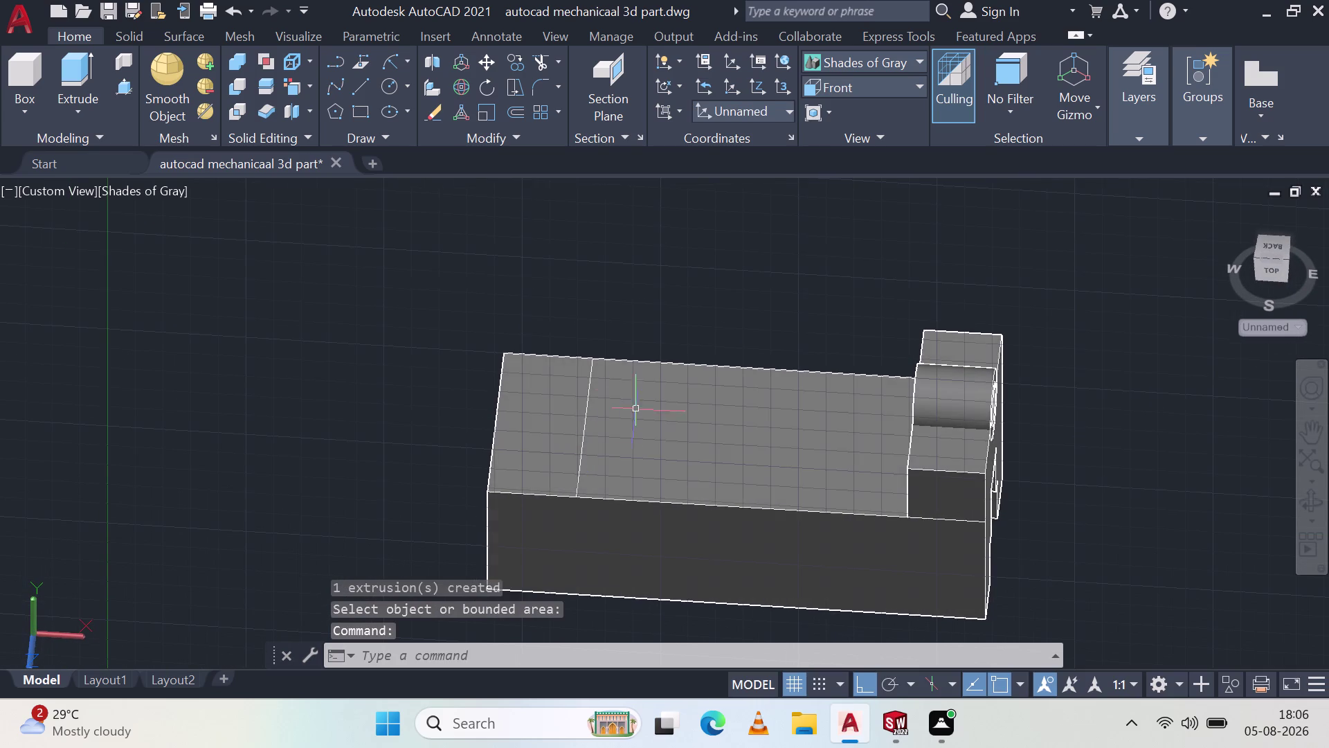
click(583, 444)
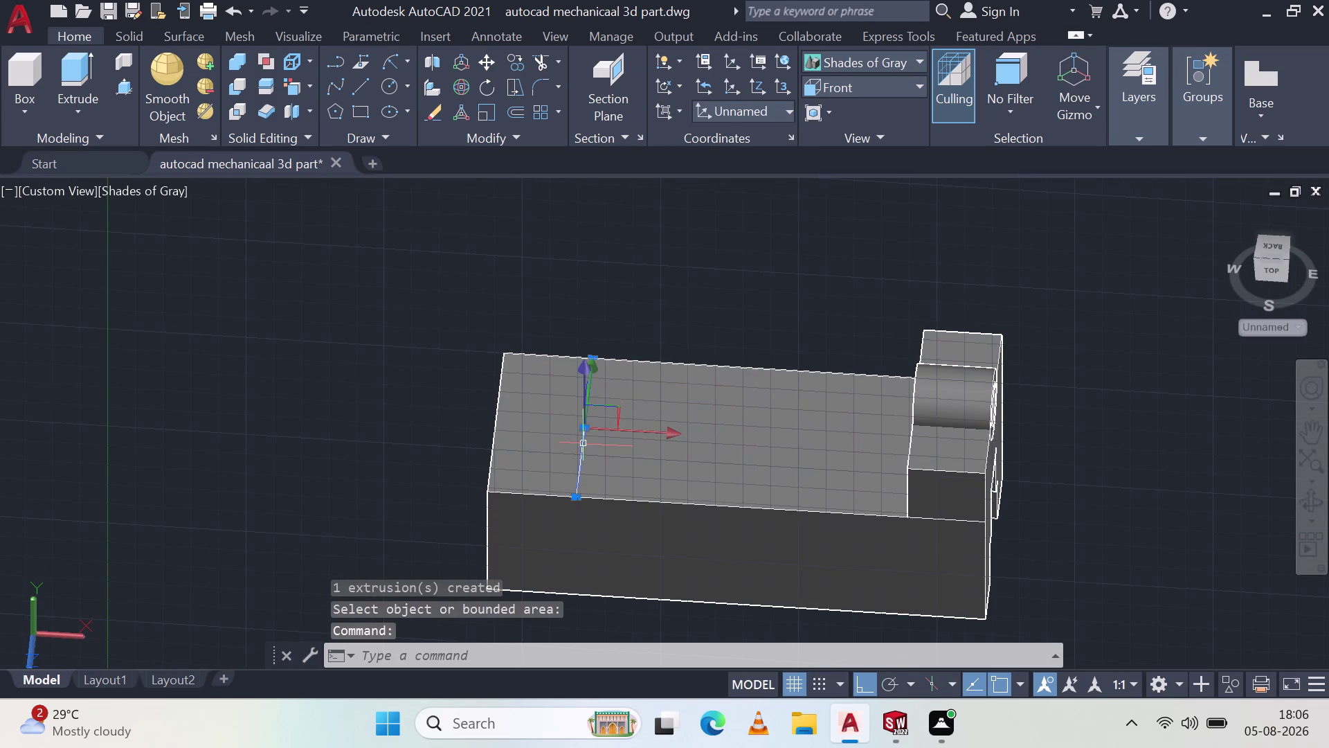
key(Escape)
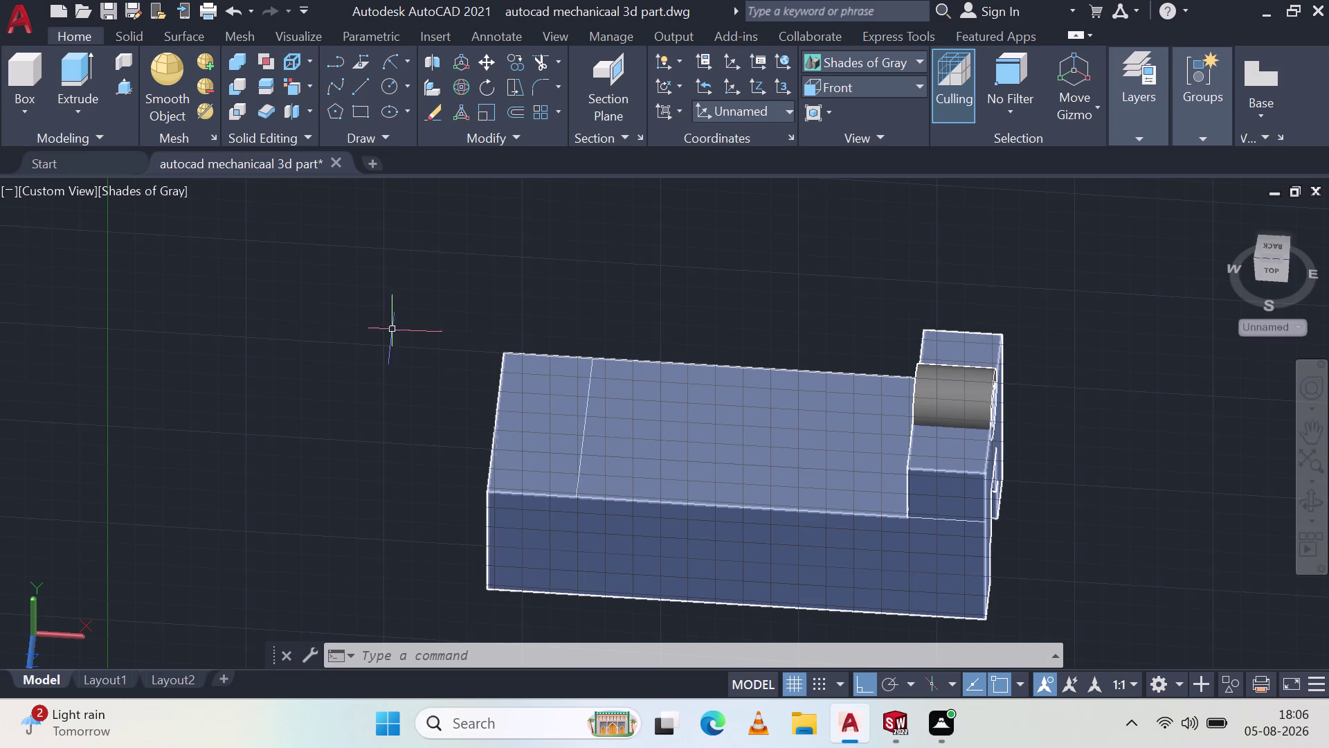
click(120, 92)
key(Escape)
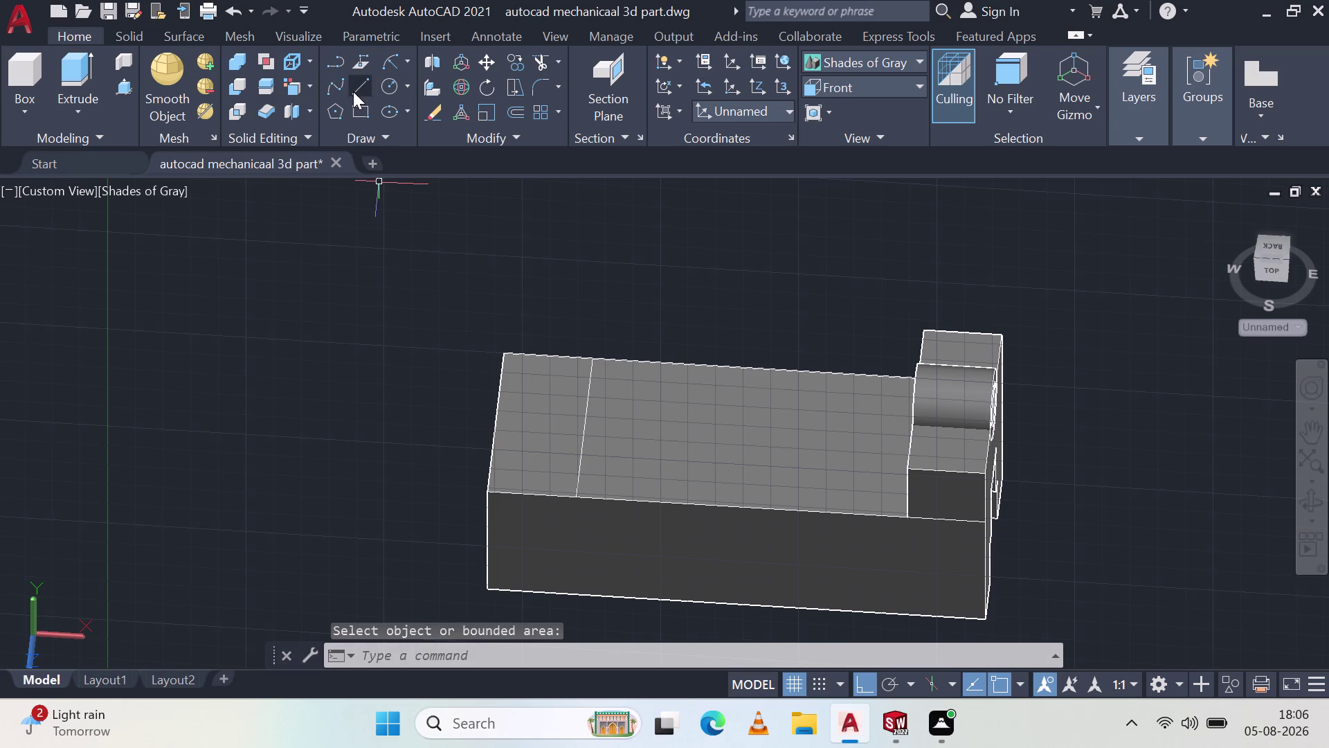
Draw a 12-unit guide line from the base's front-left top corner to the back-left corner.
click(353, 91)
click(492, 493)
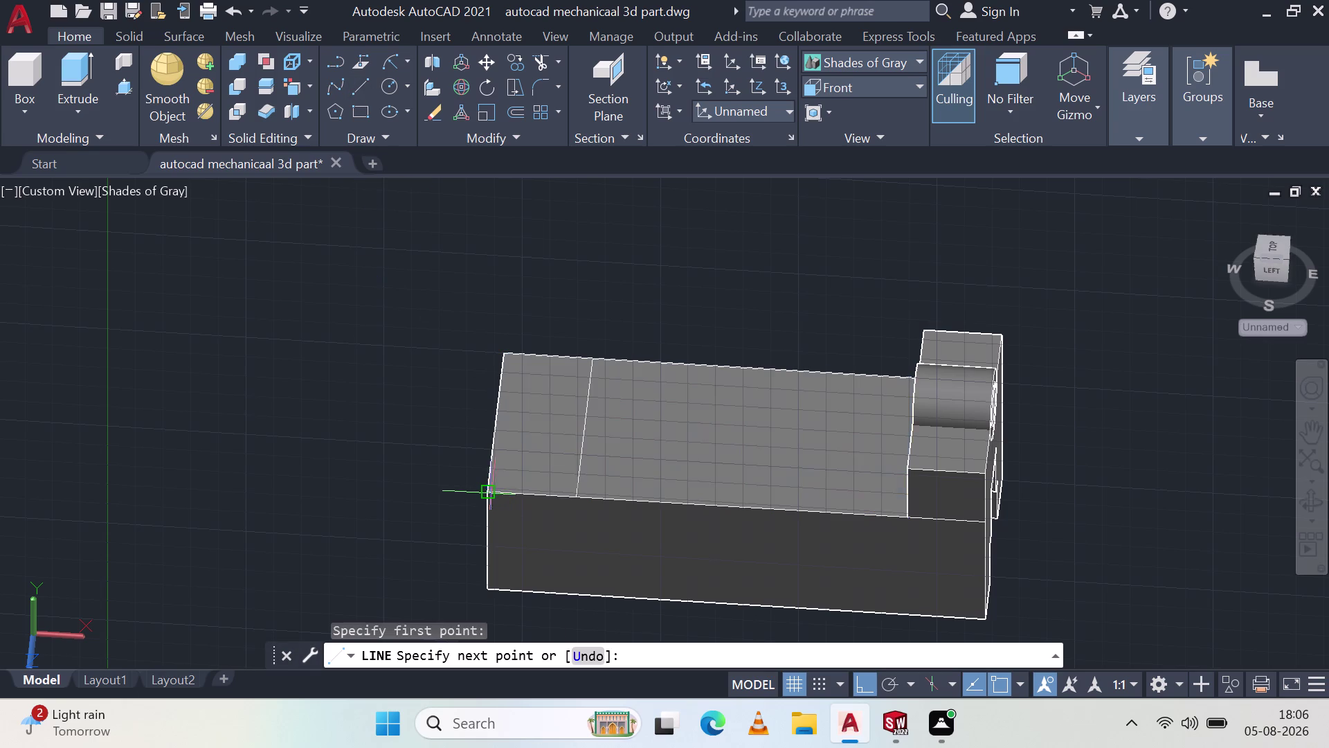
text(12)
key(space)
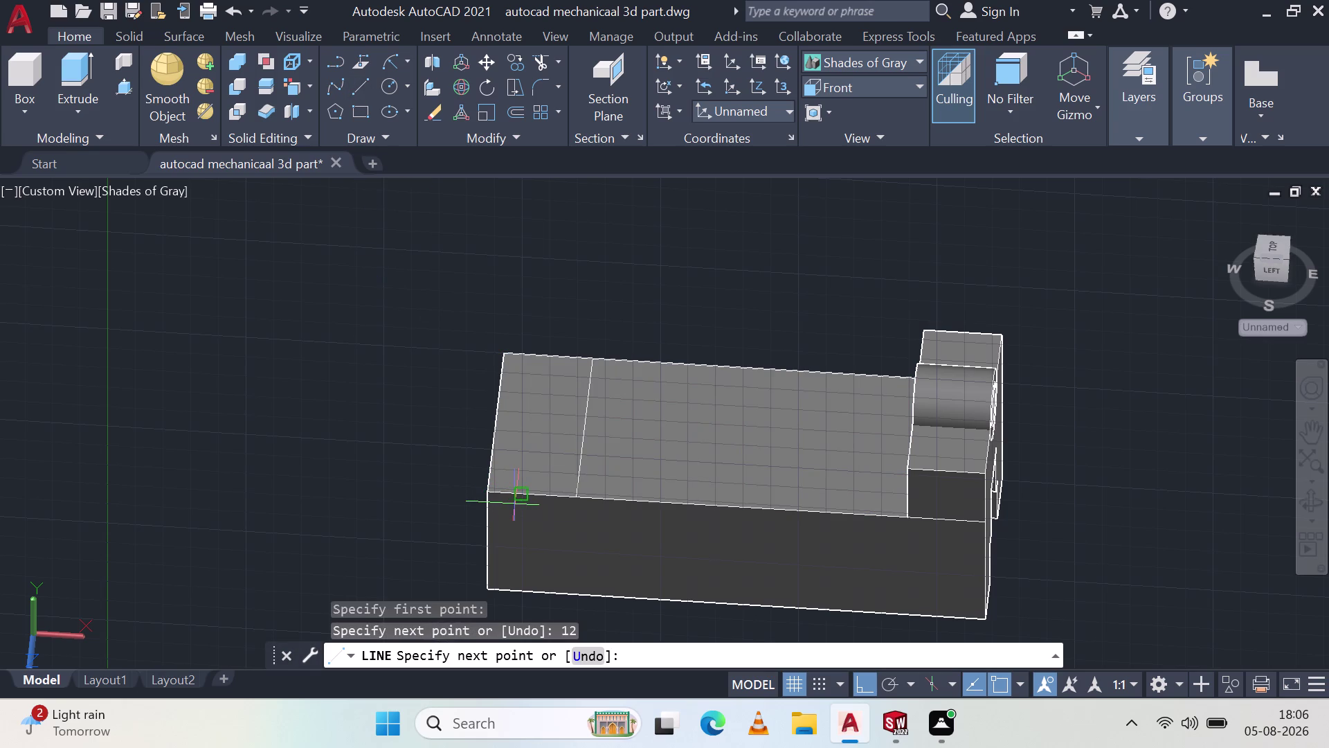
click(532, 353)
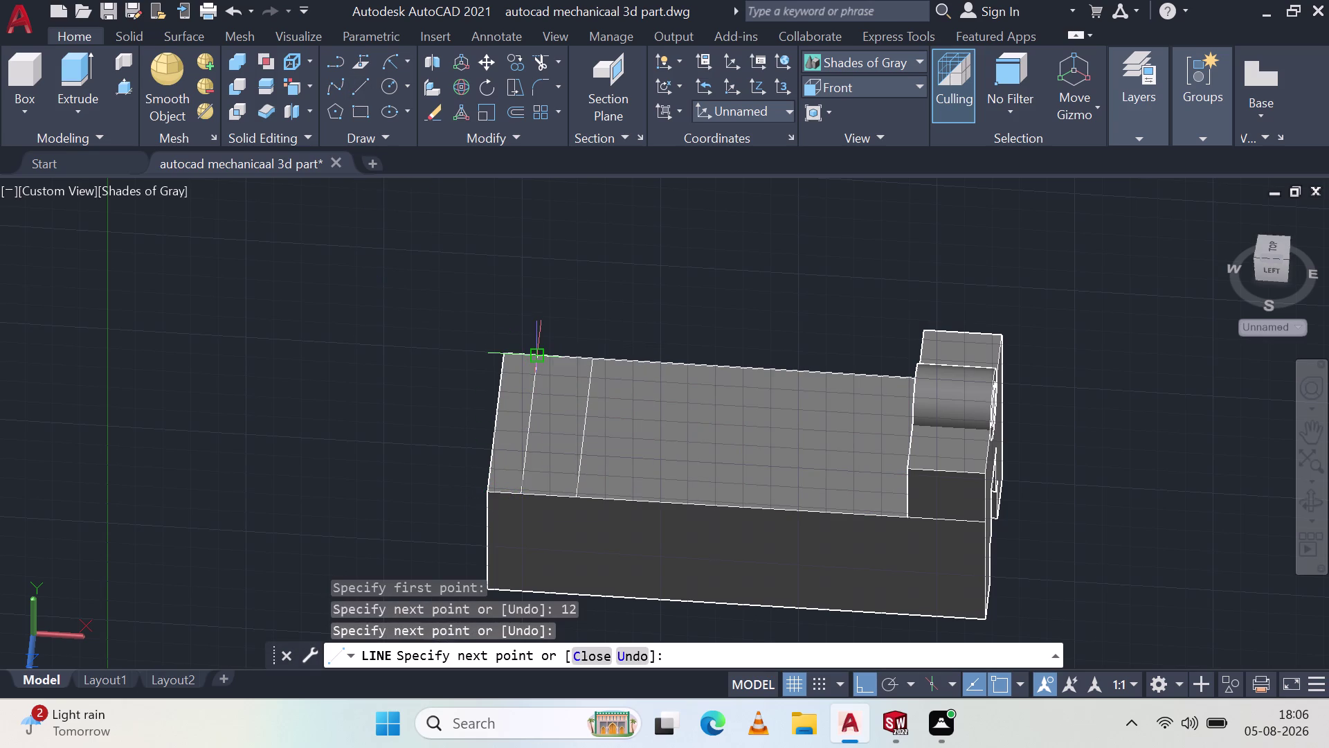
key(Escape)
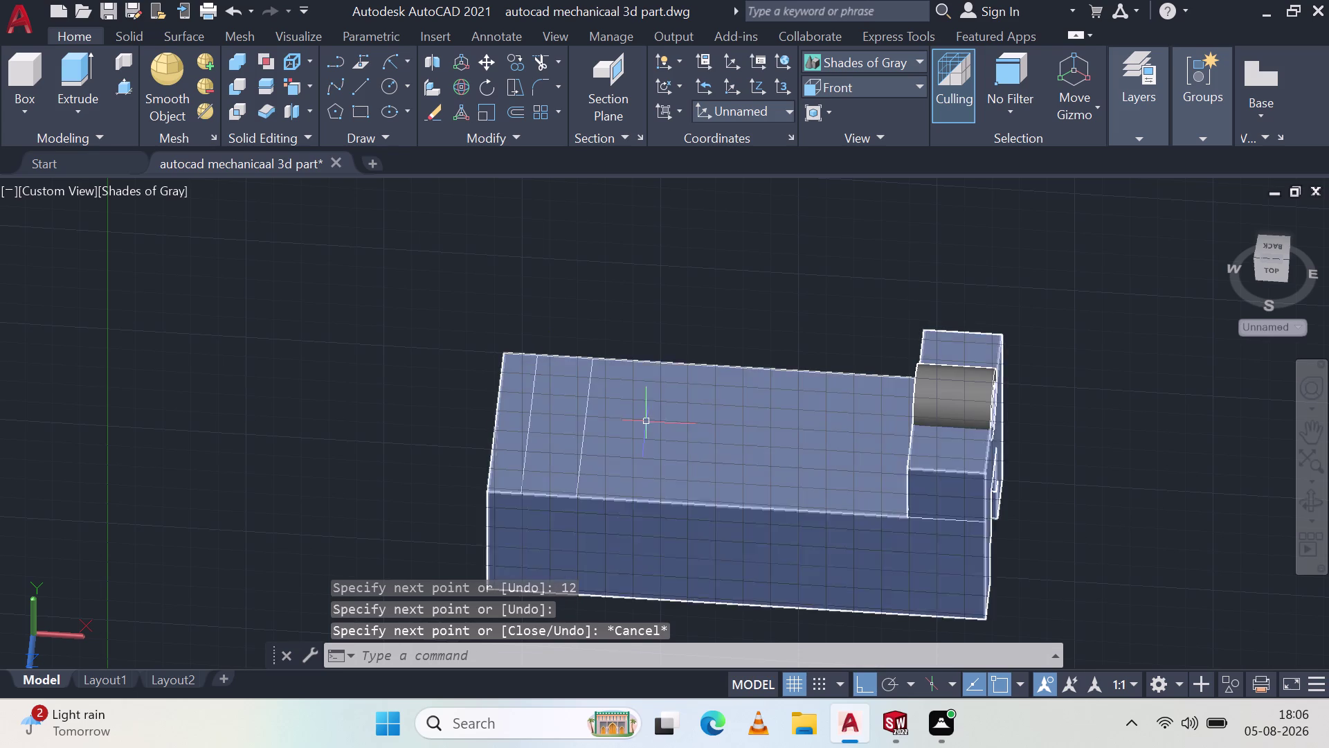
Orbit around the part, including the underside, and return to a view of the base top.
middle_click(648, 419)
key(Escape)
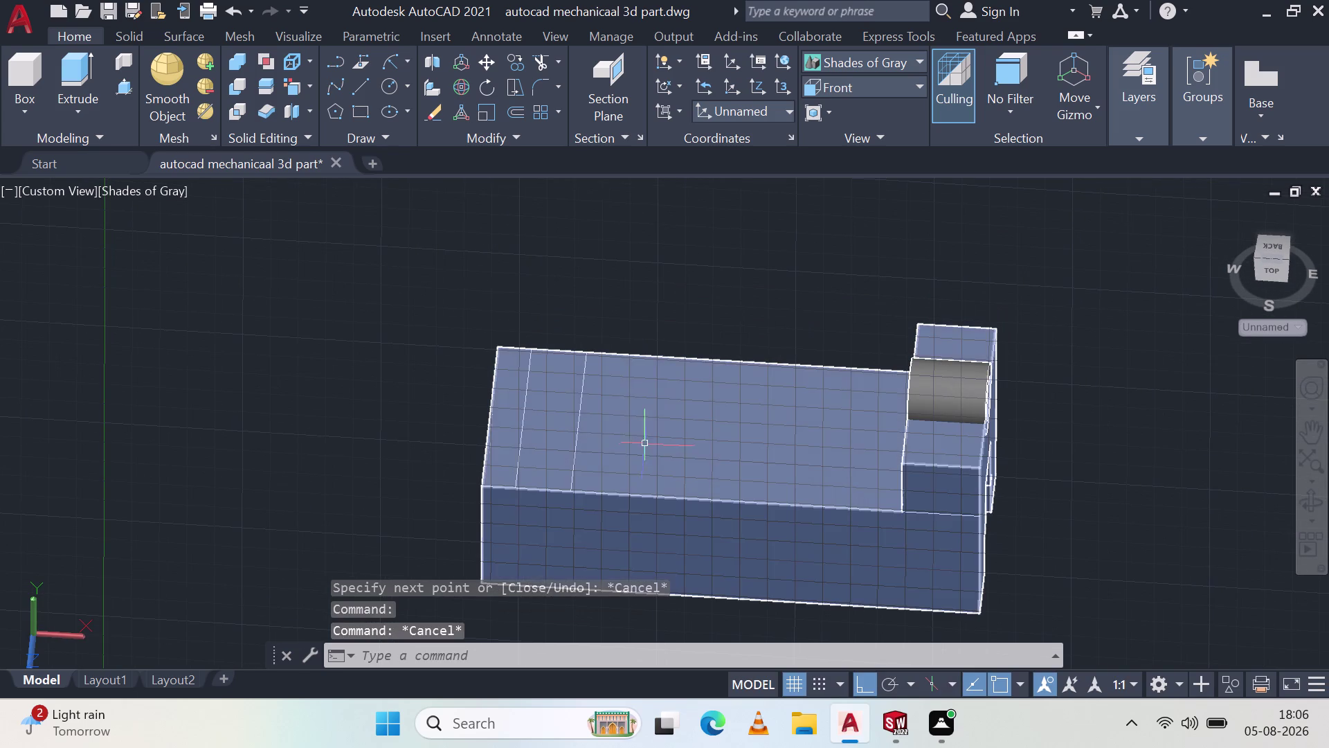
middle_drag(638, 453, 696, 364)
scroll(up, 3)
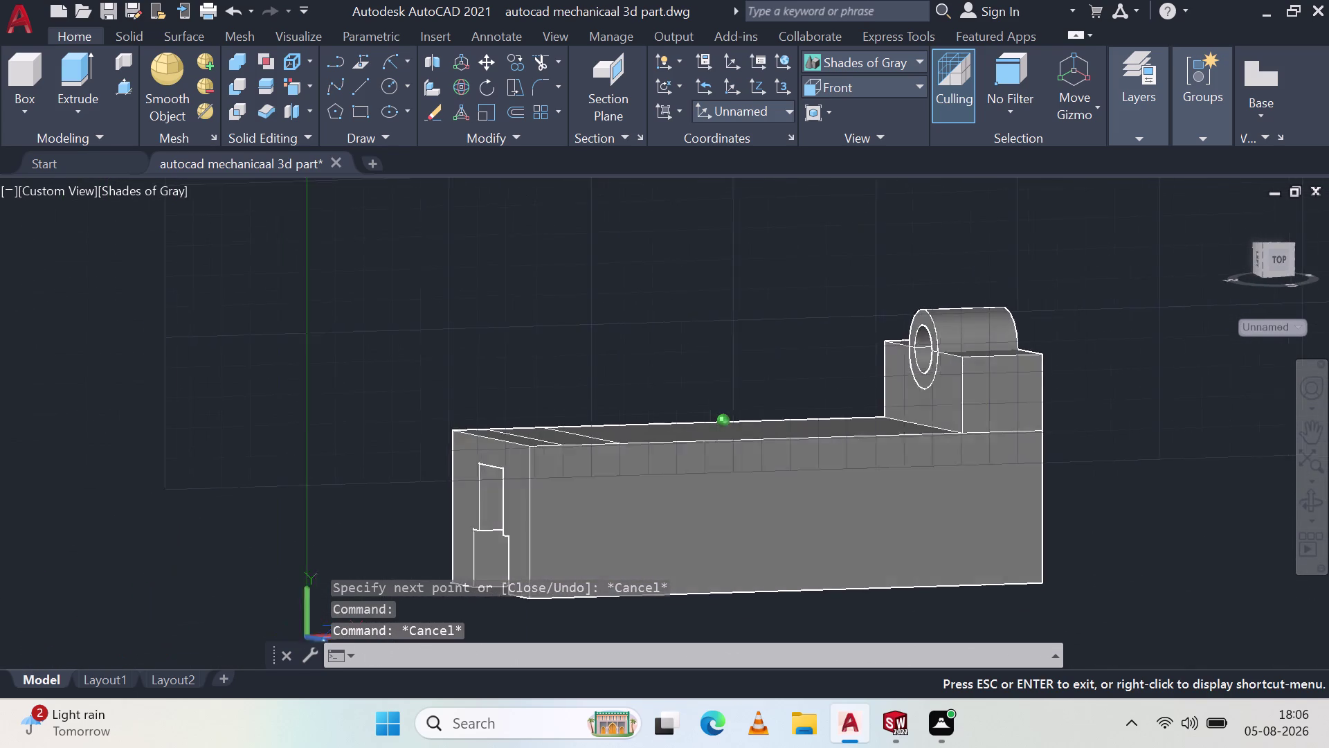
middle_drag(696, 364, 756, 495)
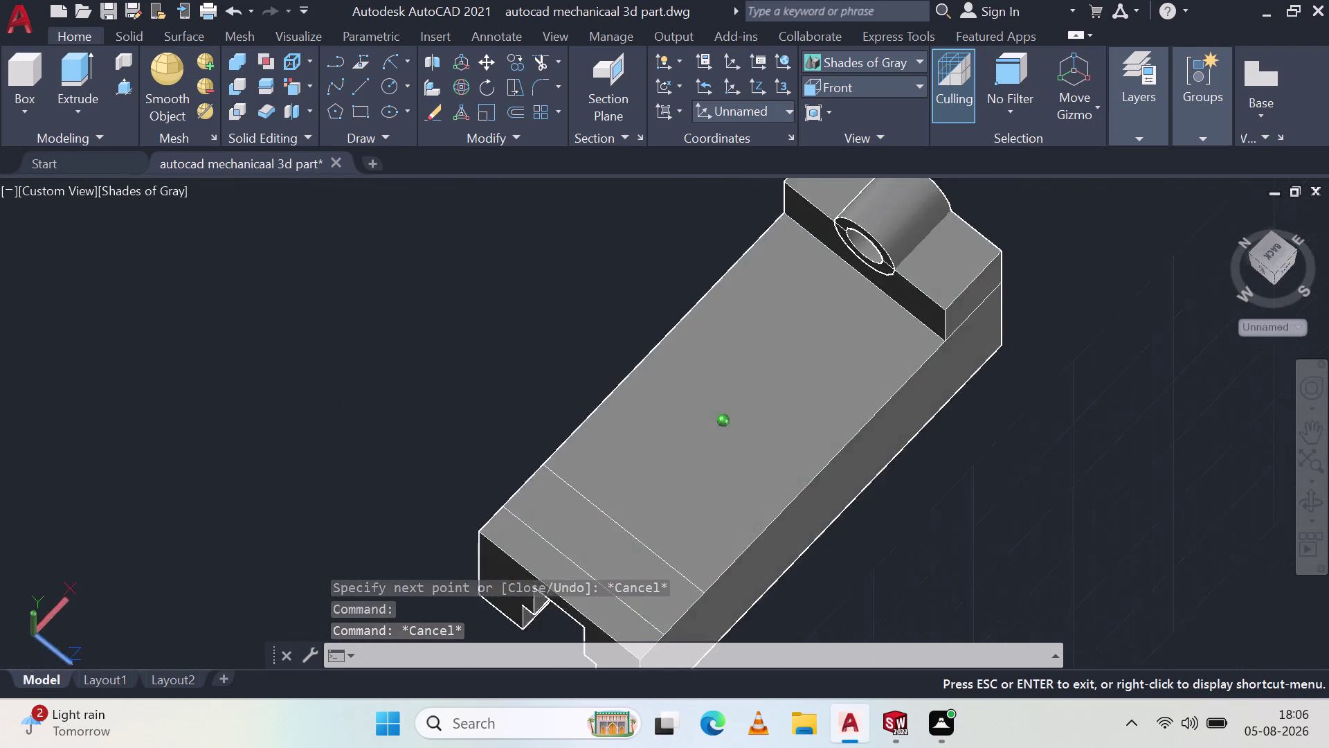
middle_drag(755, 495, 914, 487)
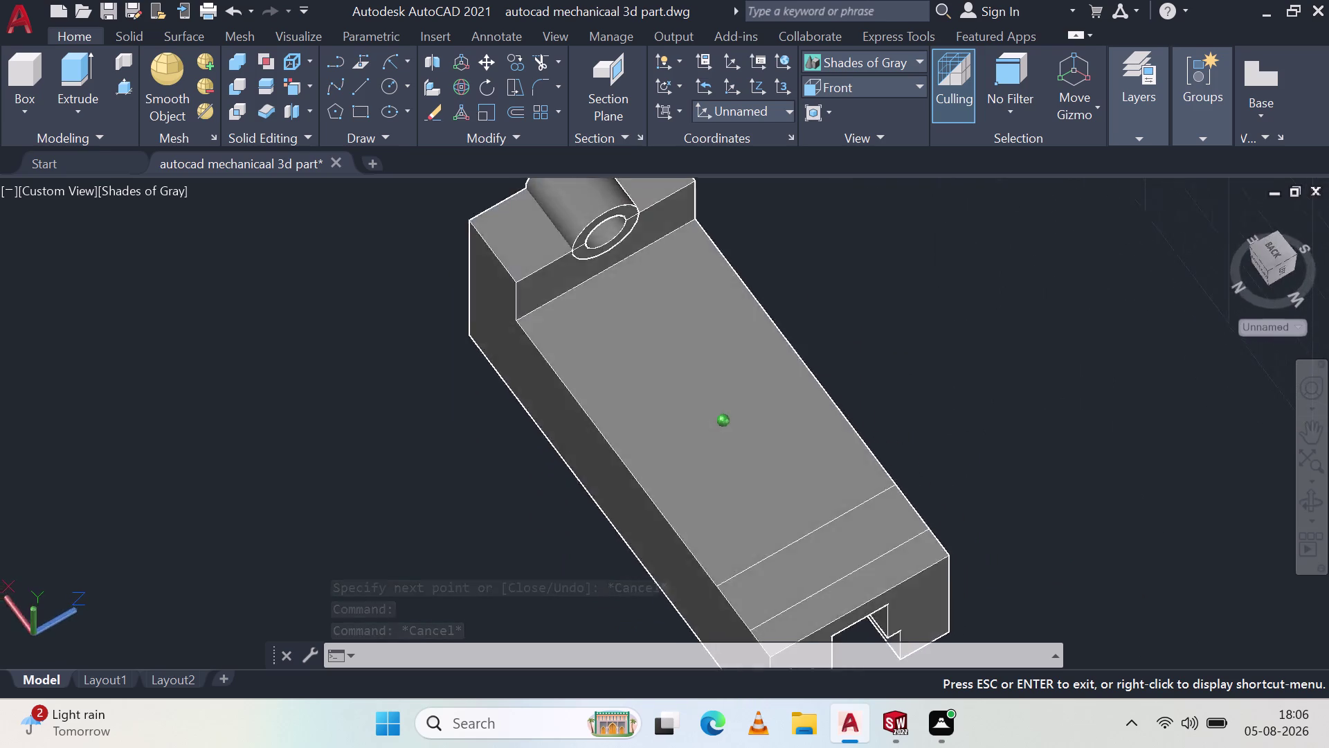
middle_drag(914, 487, 647, 427)
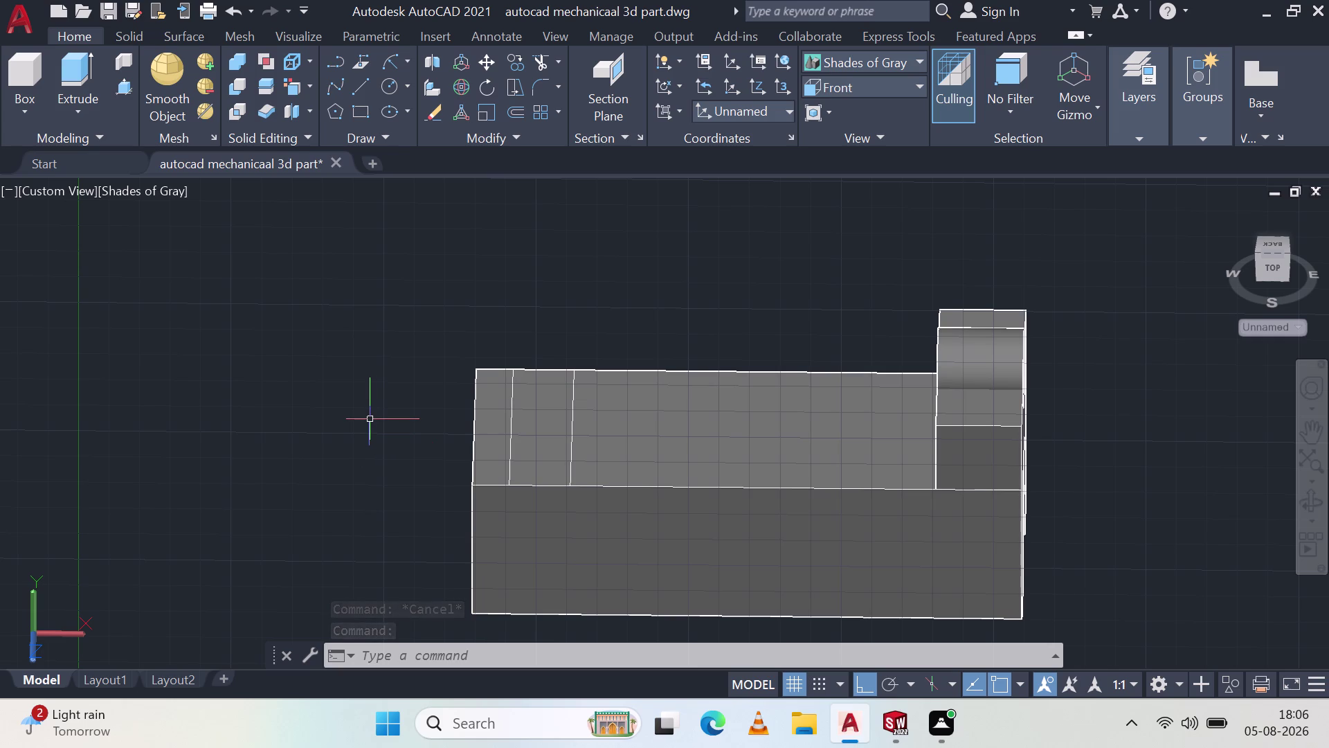
Replace the 12-unit guide line with a 5-unit line from the front-left to back-left top corner.
click(513, 439)
key(Delete)
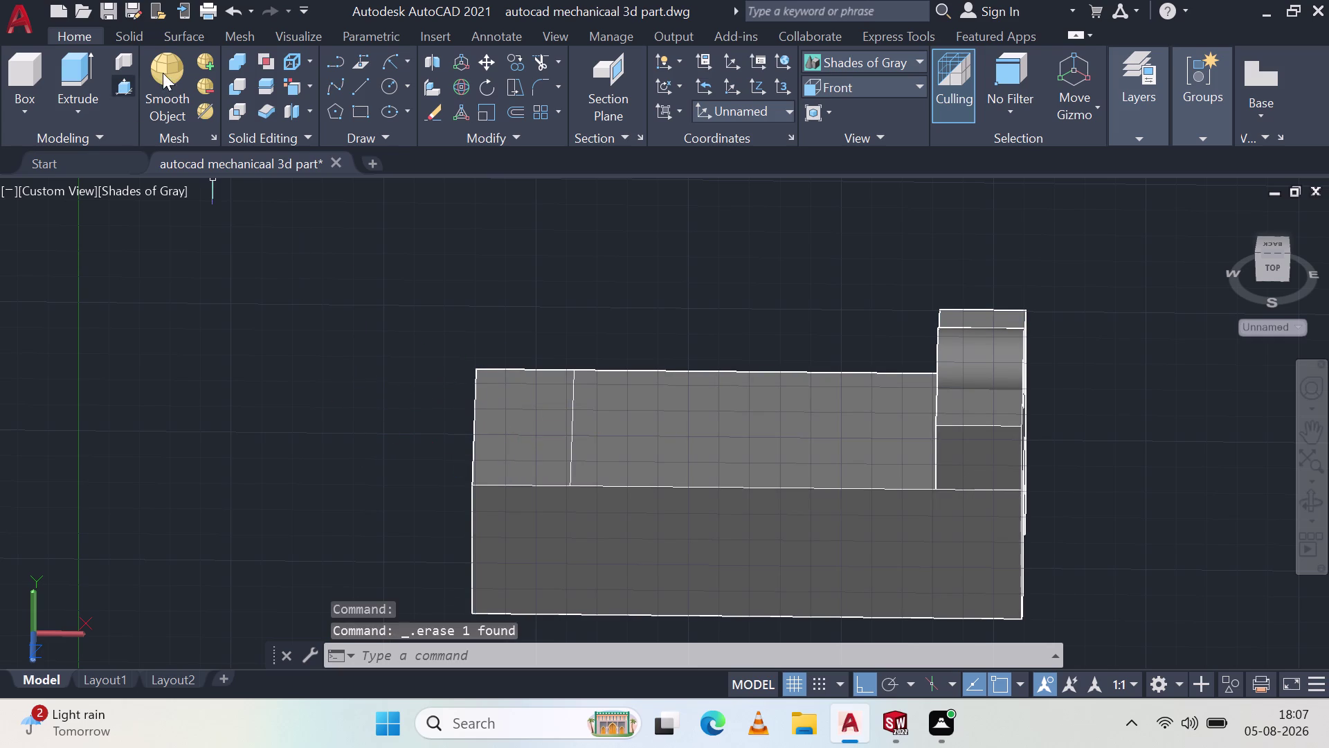
click(357, 87)
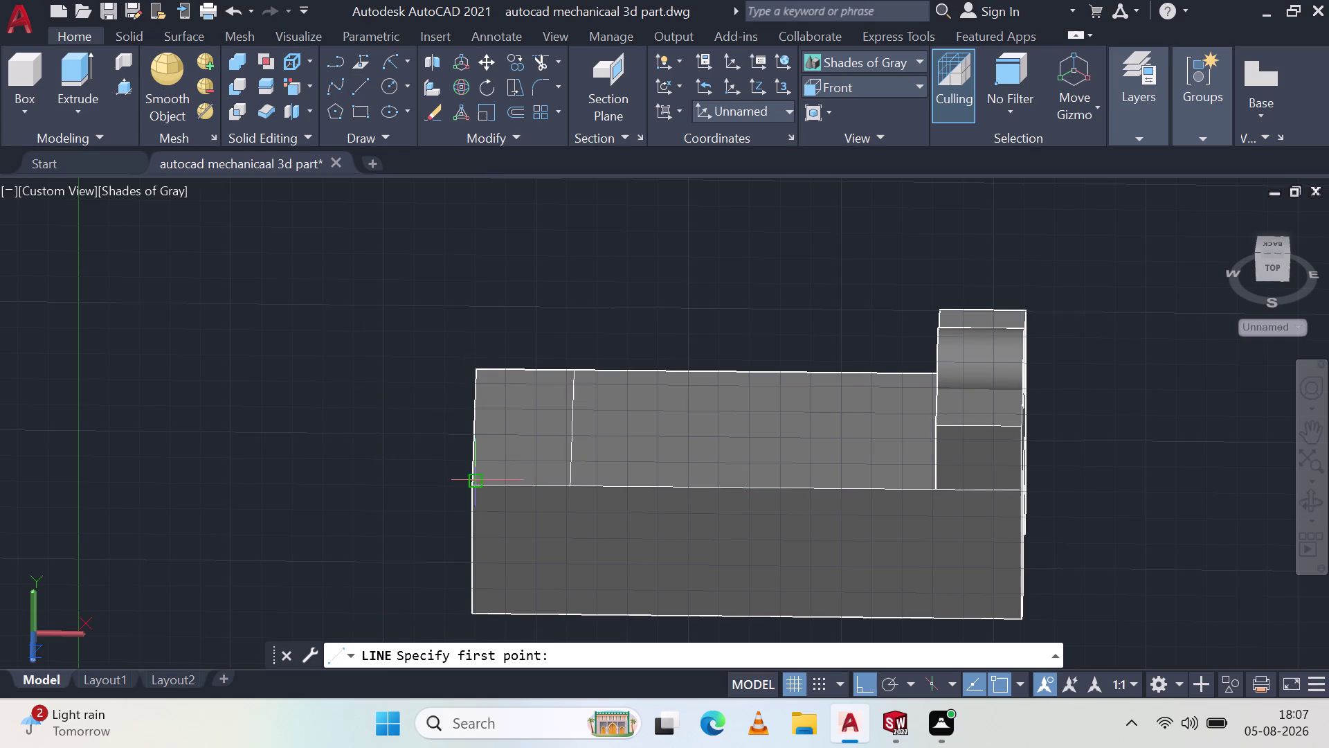
click(468, 487)
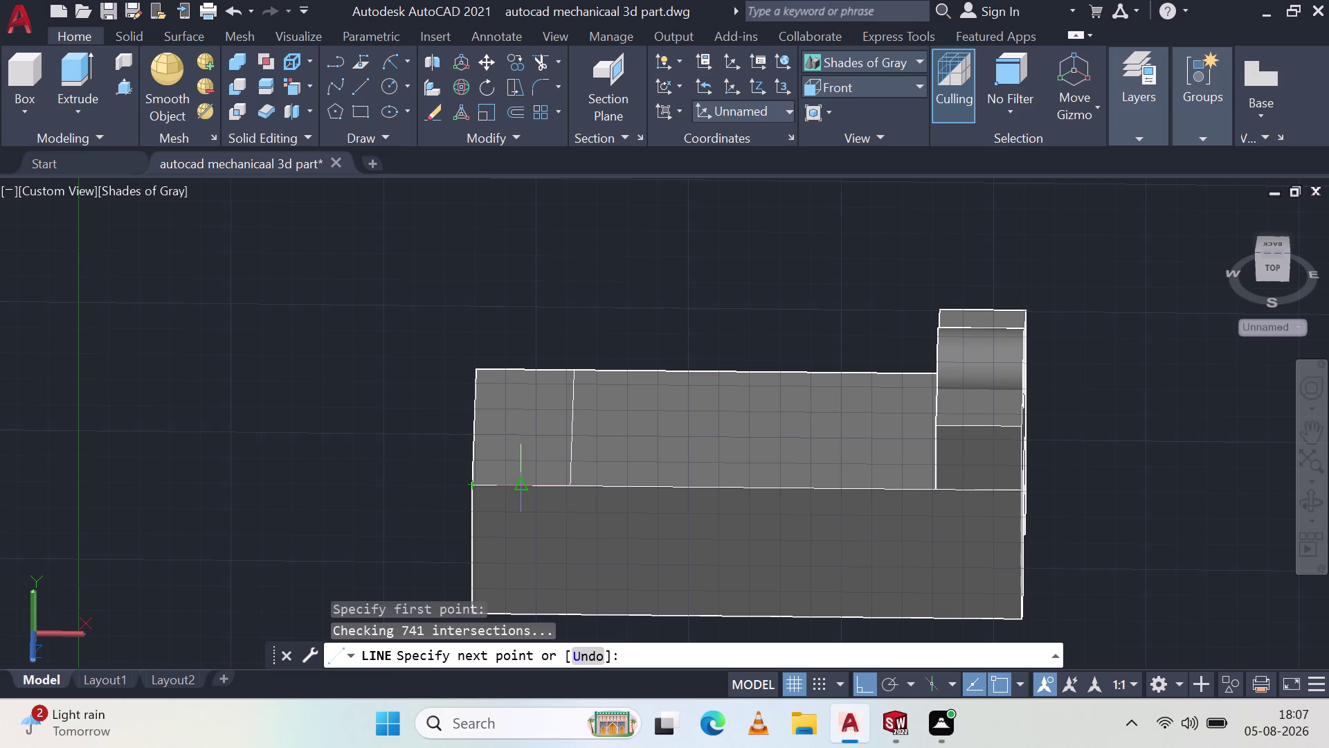
text(5)
key(space)
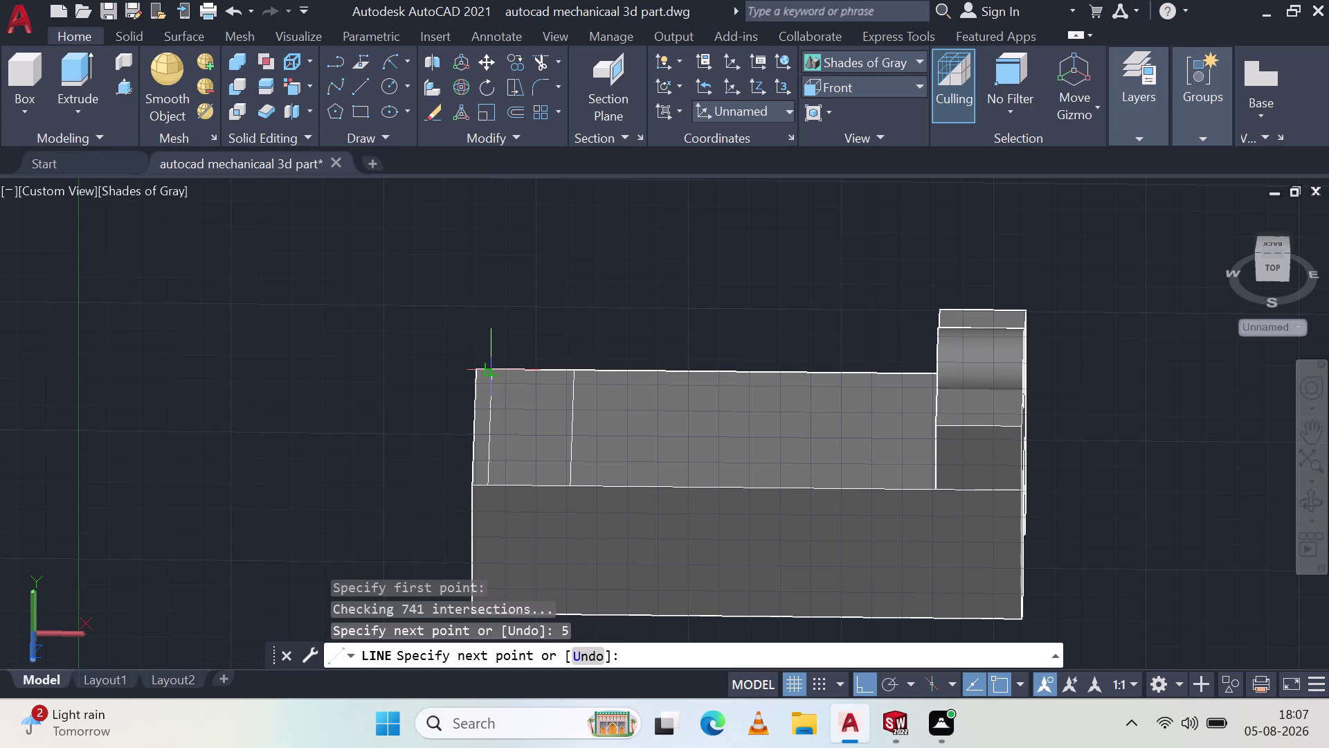
middle_drag(484, 343, 495, 402)
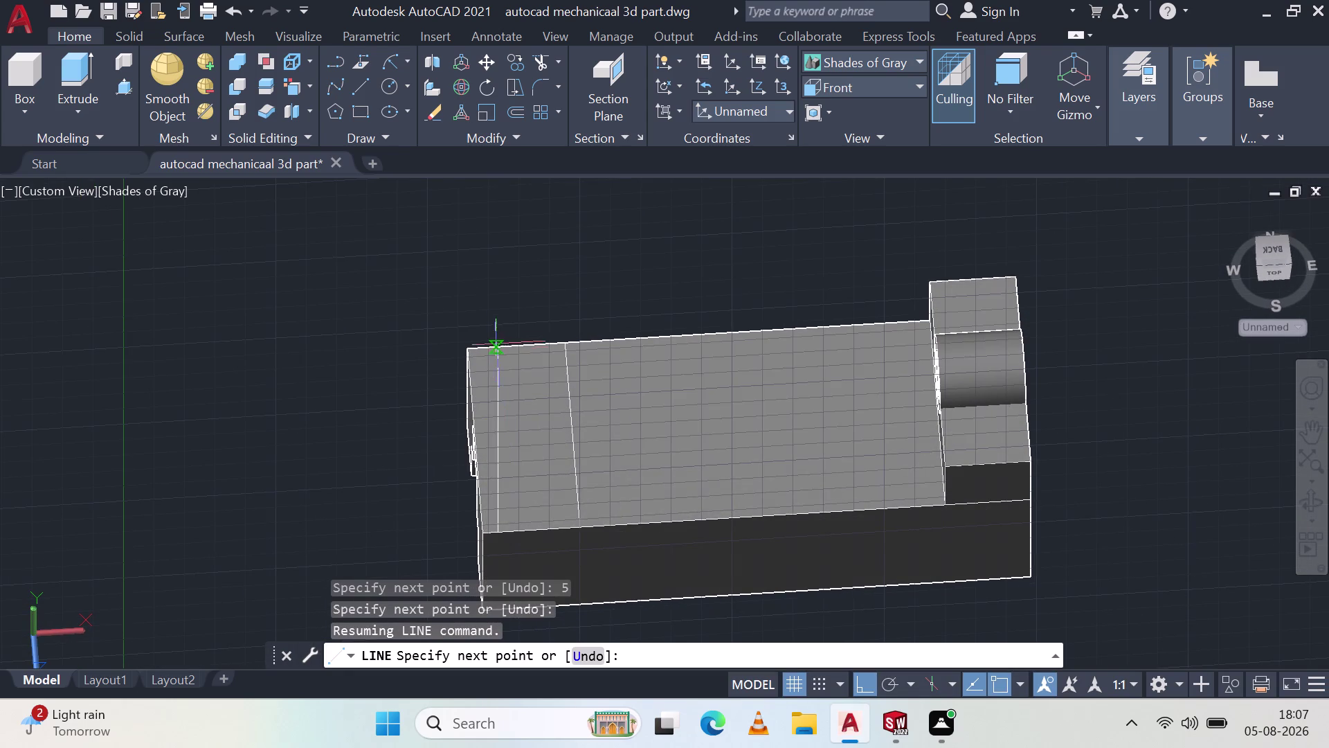
click(478, 352)
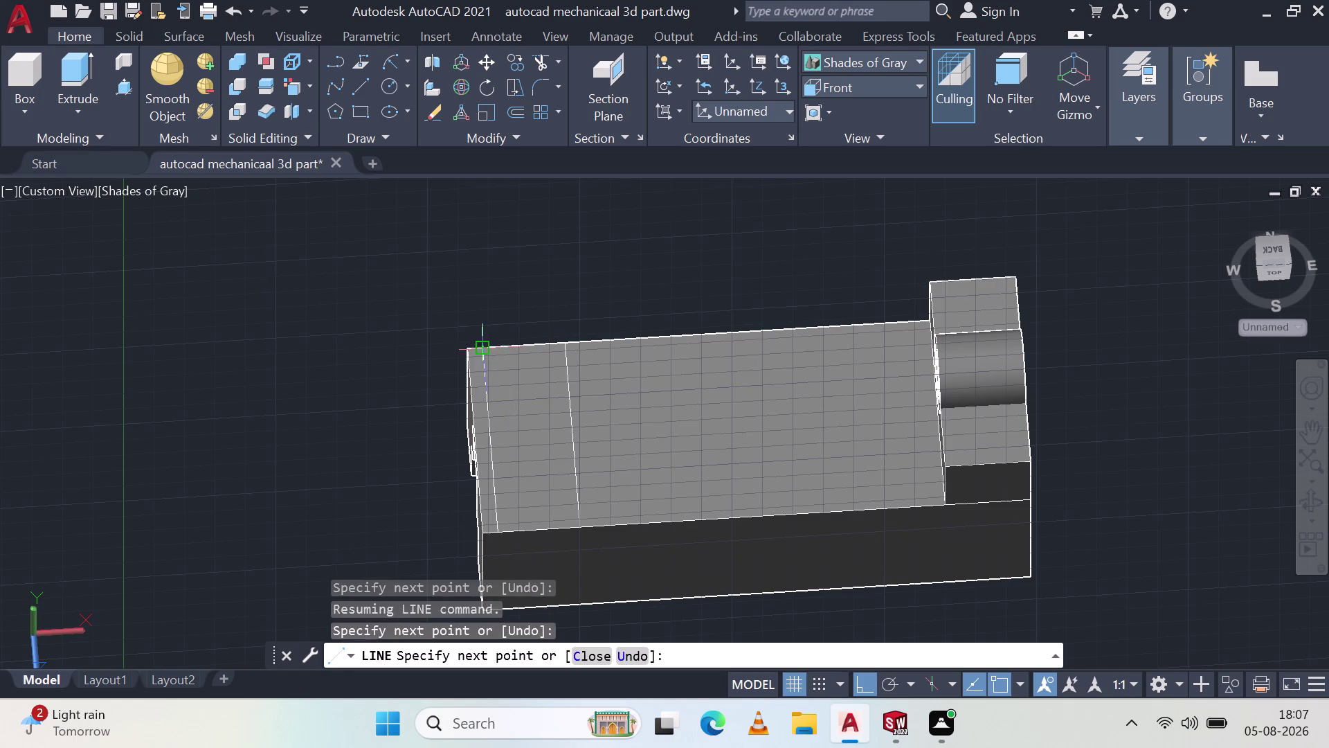
key(Escape)
Orbit the part to view the base from above and from the front.
middle_drag(532, 337, 572, 439)
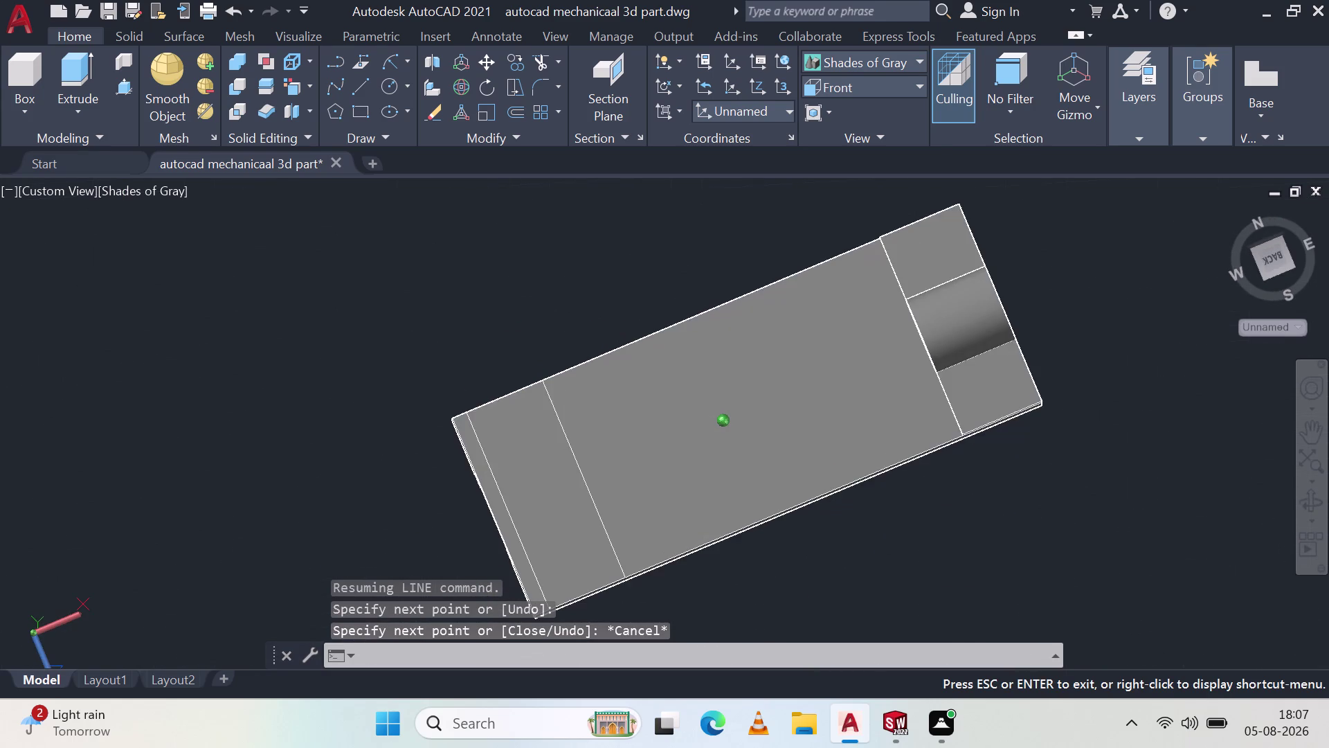
middle_drag(573, 438, 509, 304)
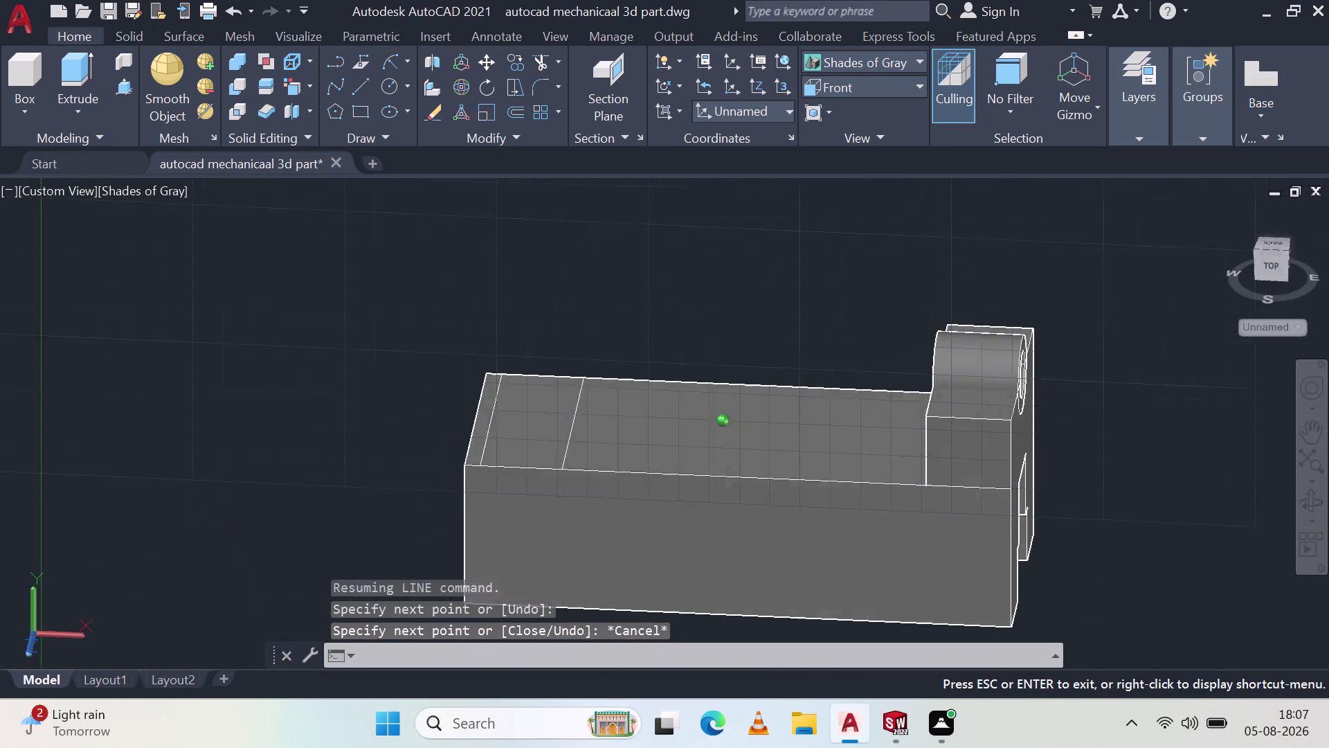
middle_drag(509, 304, 507, 344)
scroll(up, 3)
click(124, 80)
scroll(down, 3)
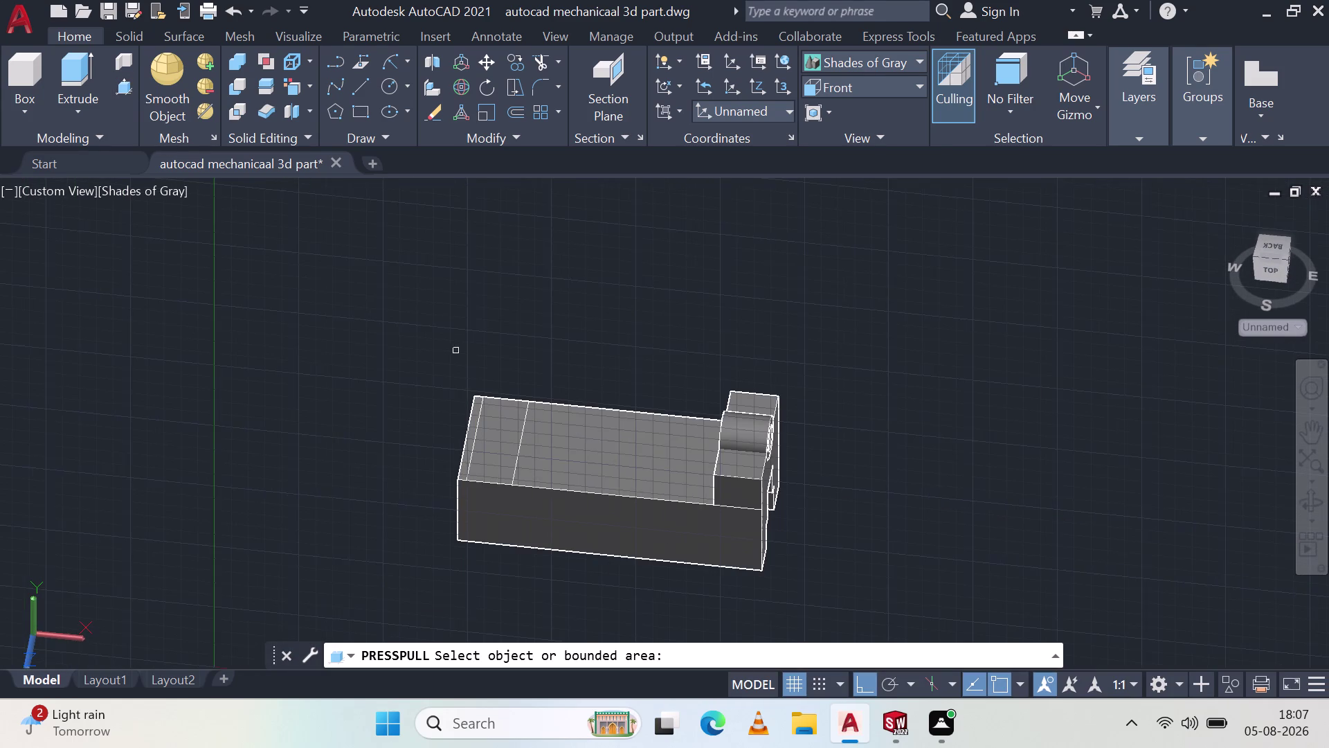
Pull the base's narrow left-end strip up 45 units and orbit to view it from the front.
middle_drag(549, 331, 574, 298)
click(522, 412)
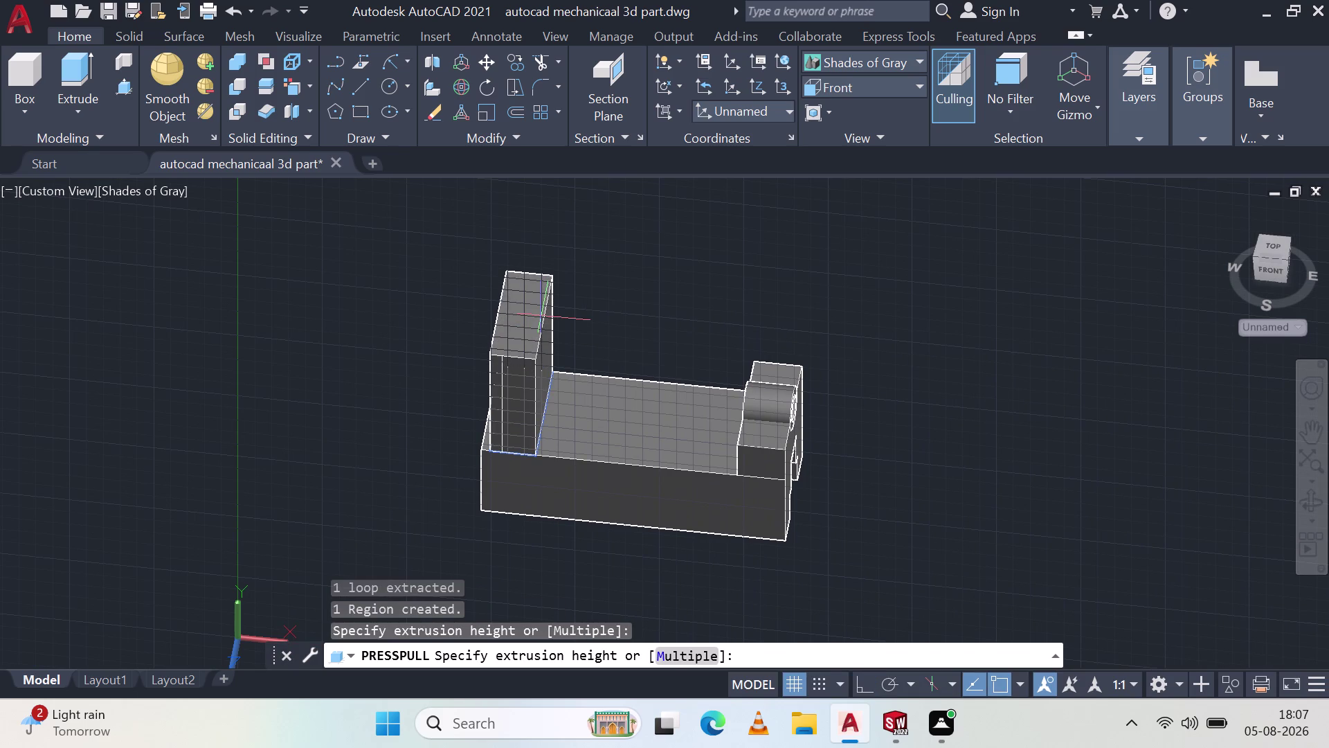
text(45)
key(space)
key(Escape)
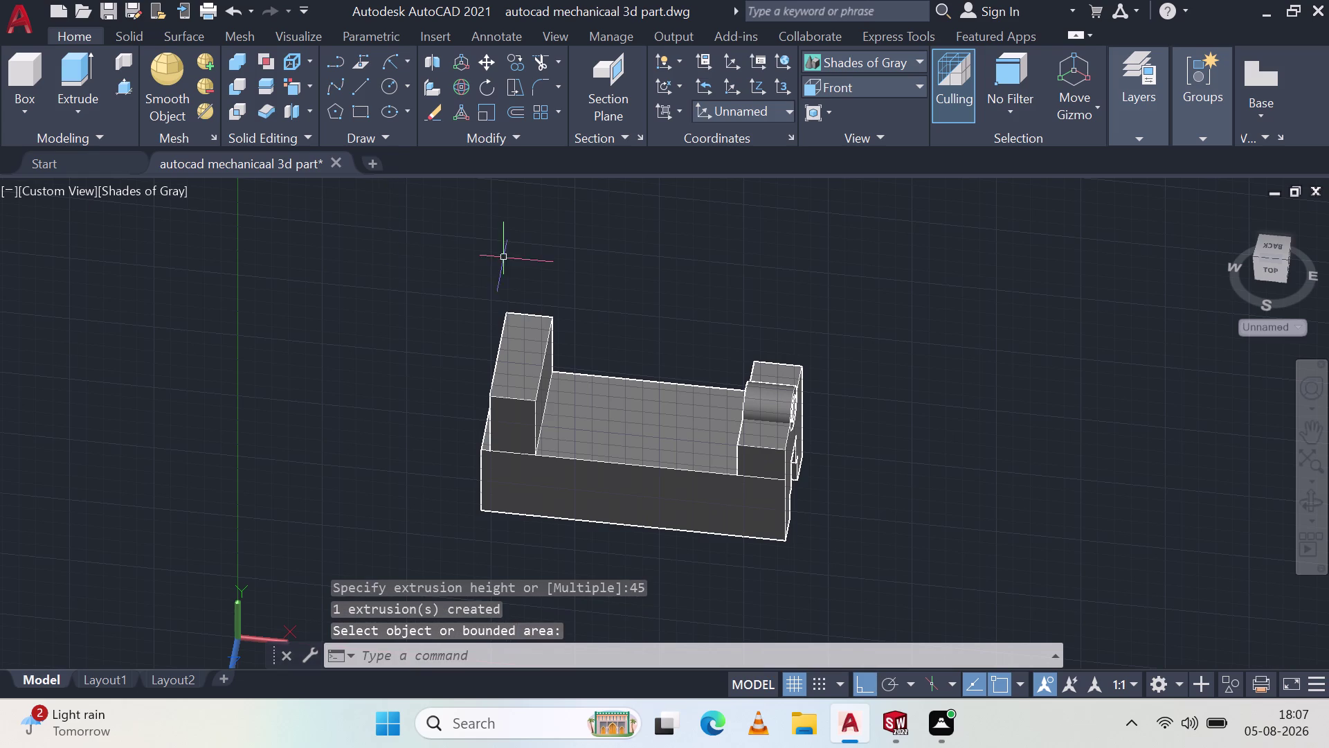
middle_drag(555, 413, 578, 347)
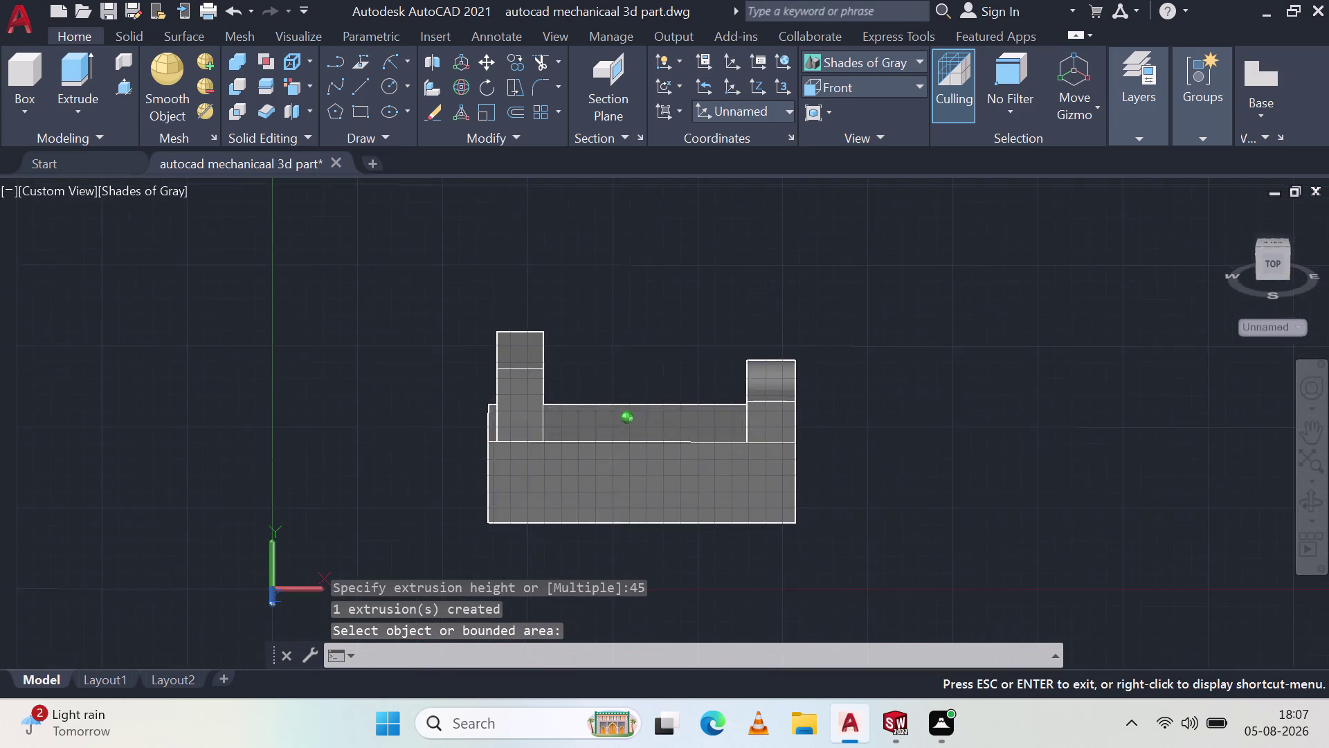
middle_drag(578, 347, 577, 319)
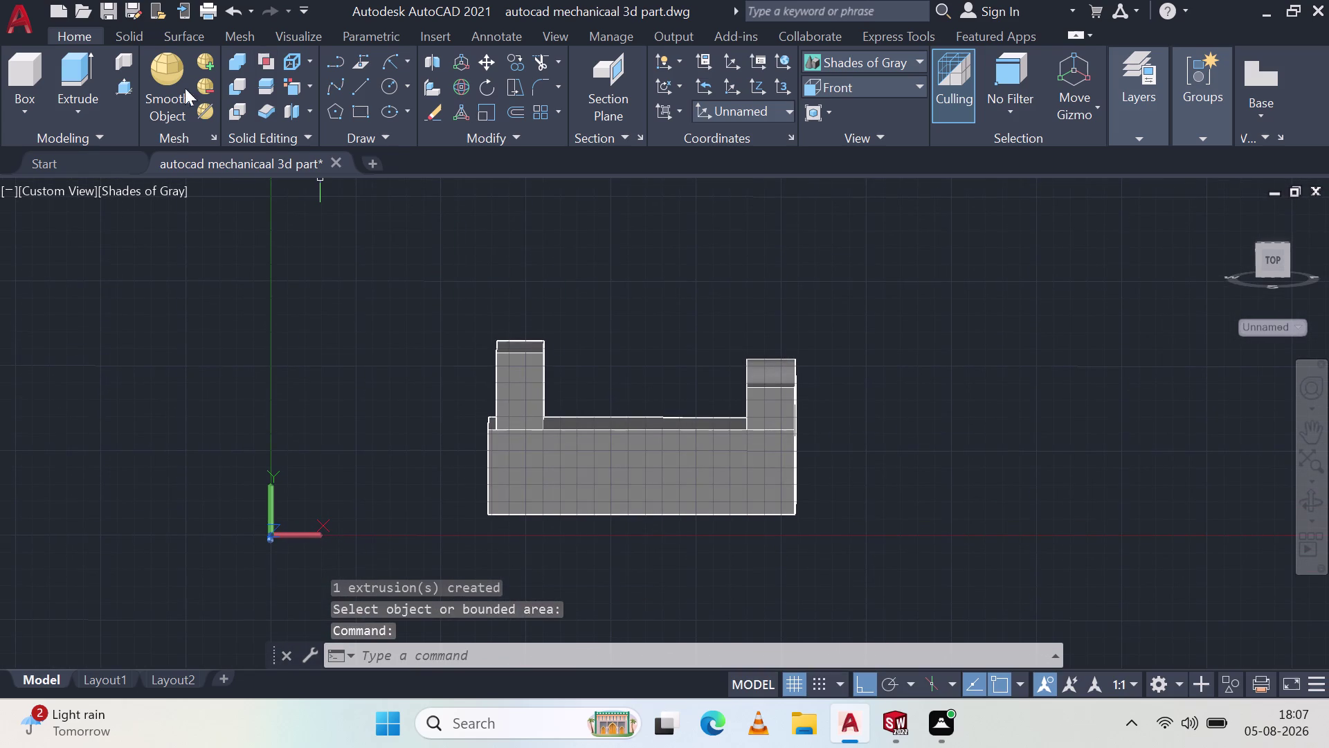
click(371, 90)
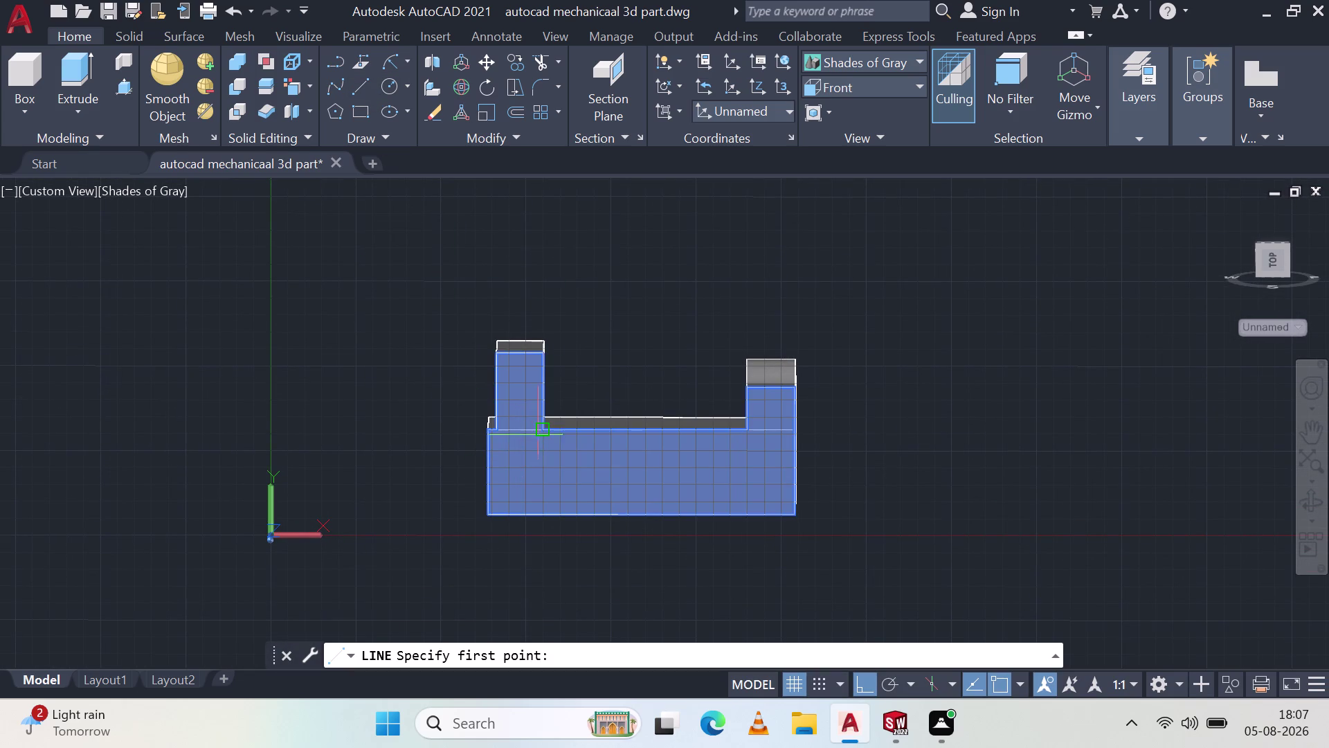
click(542, 431)
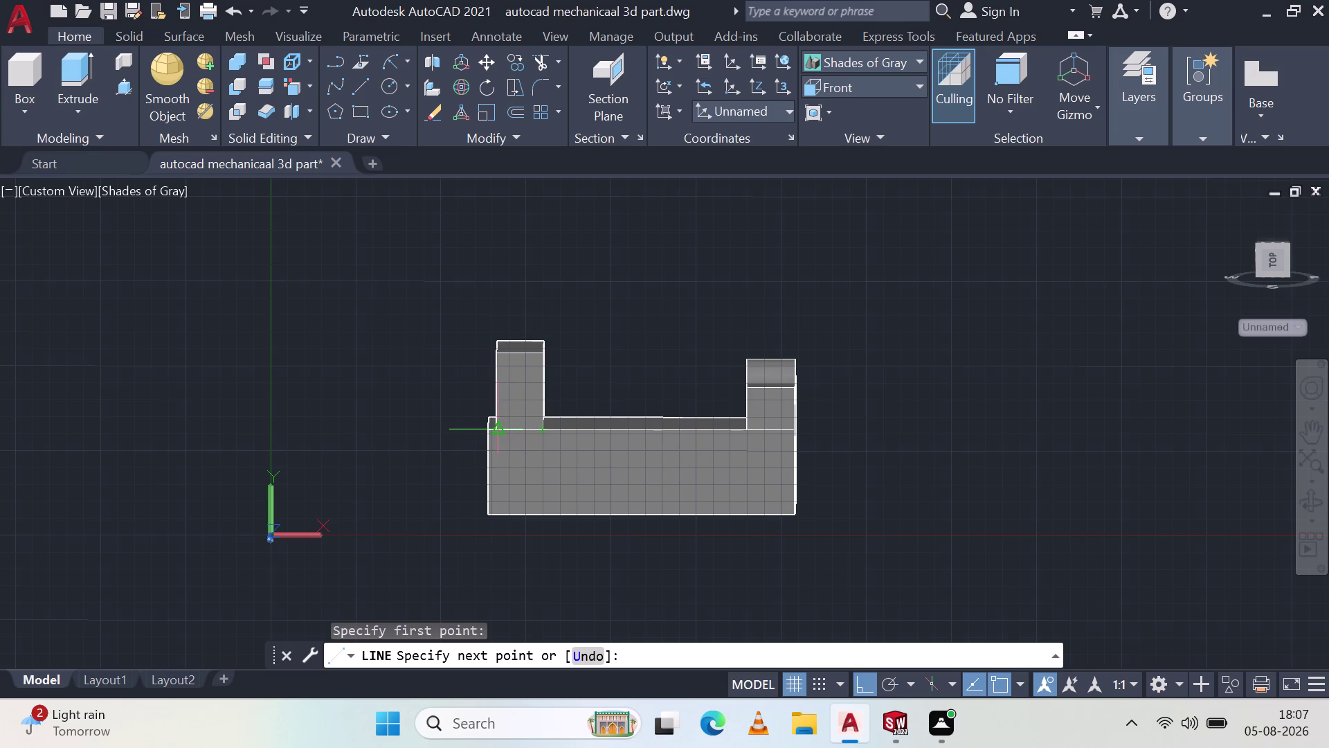
click(495, 427)
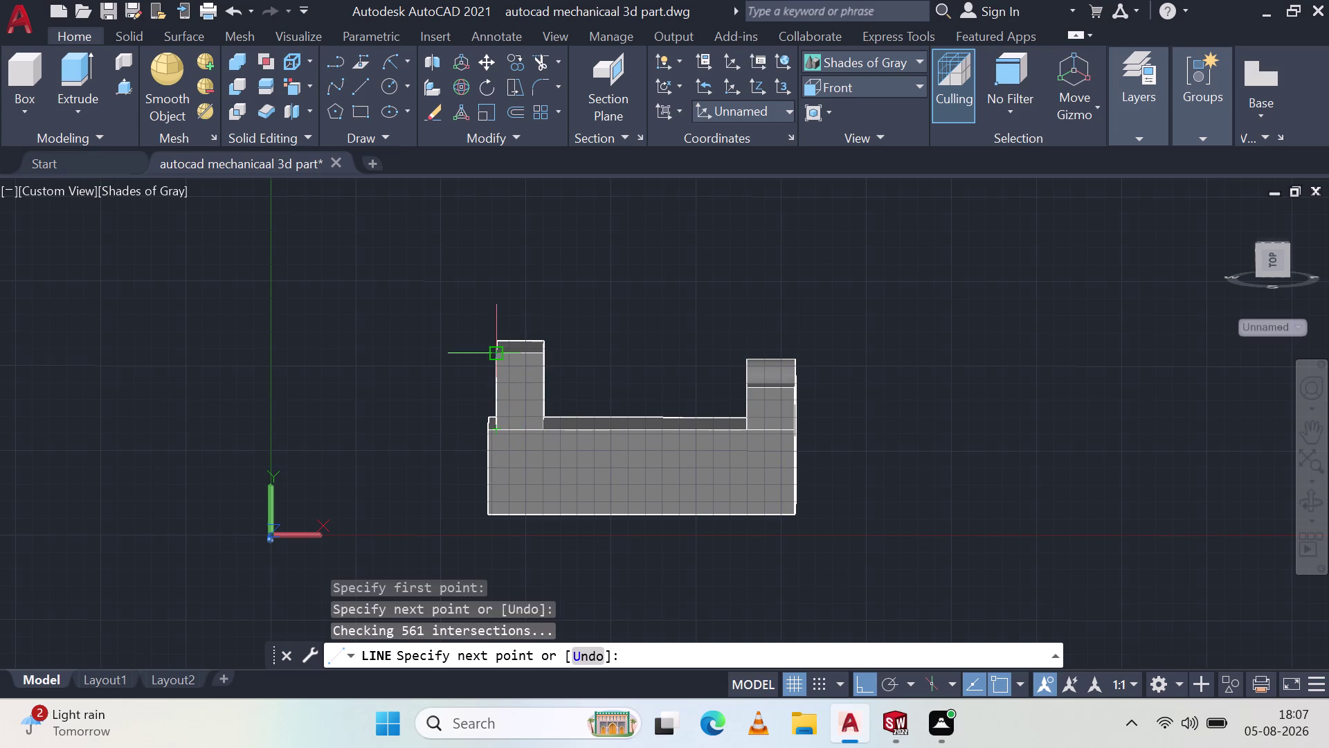
key(Escape)
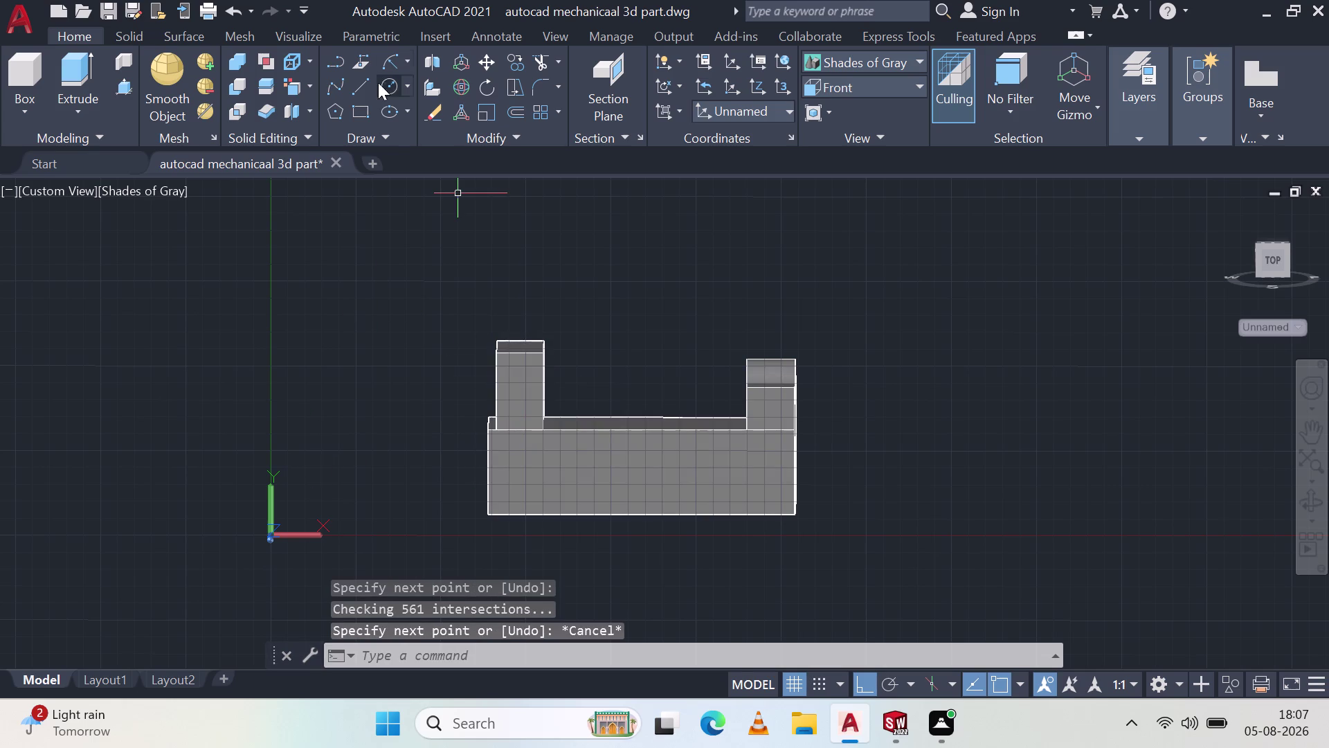
scroll(down, 3)
scroll(up, 3)
scroll(down, 3)
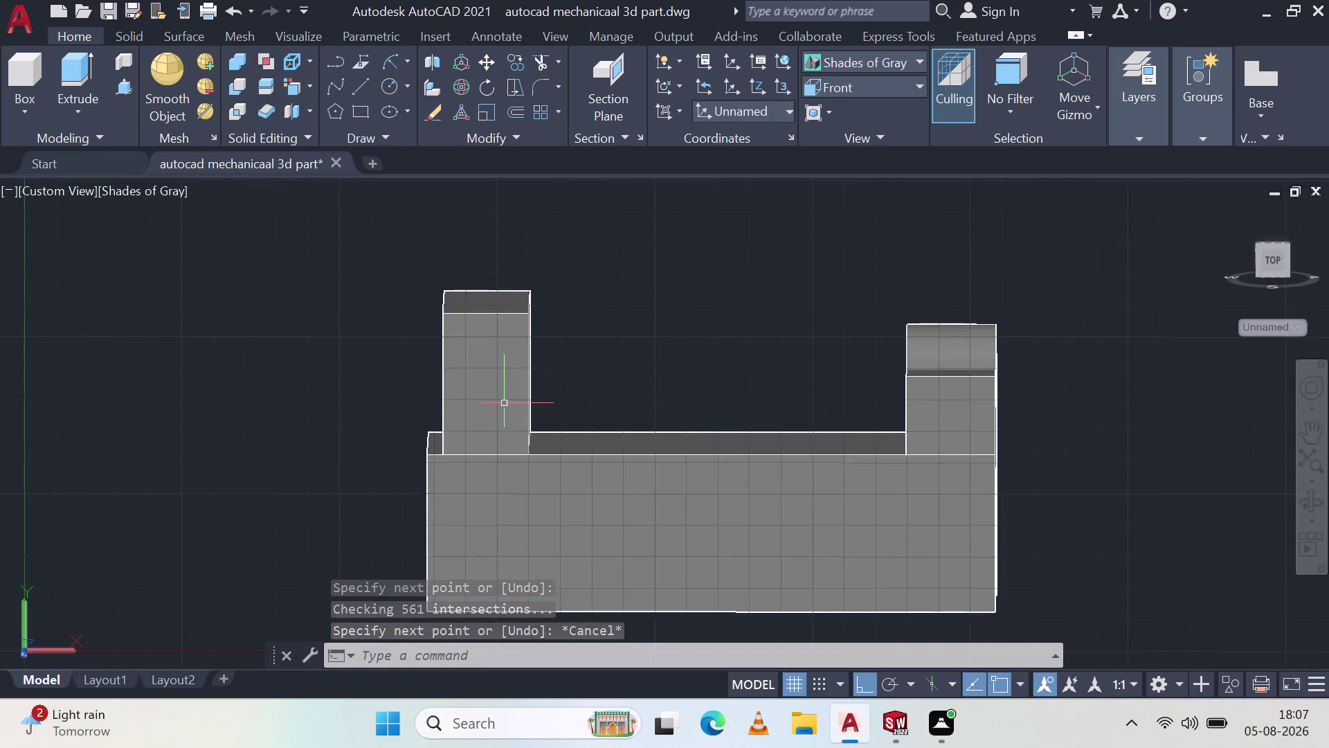
click(393, 58)
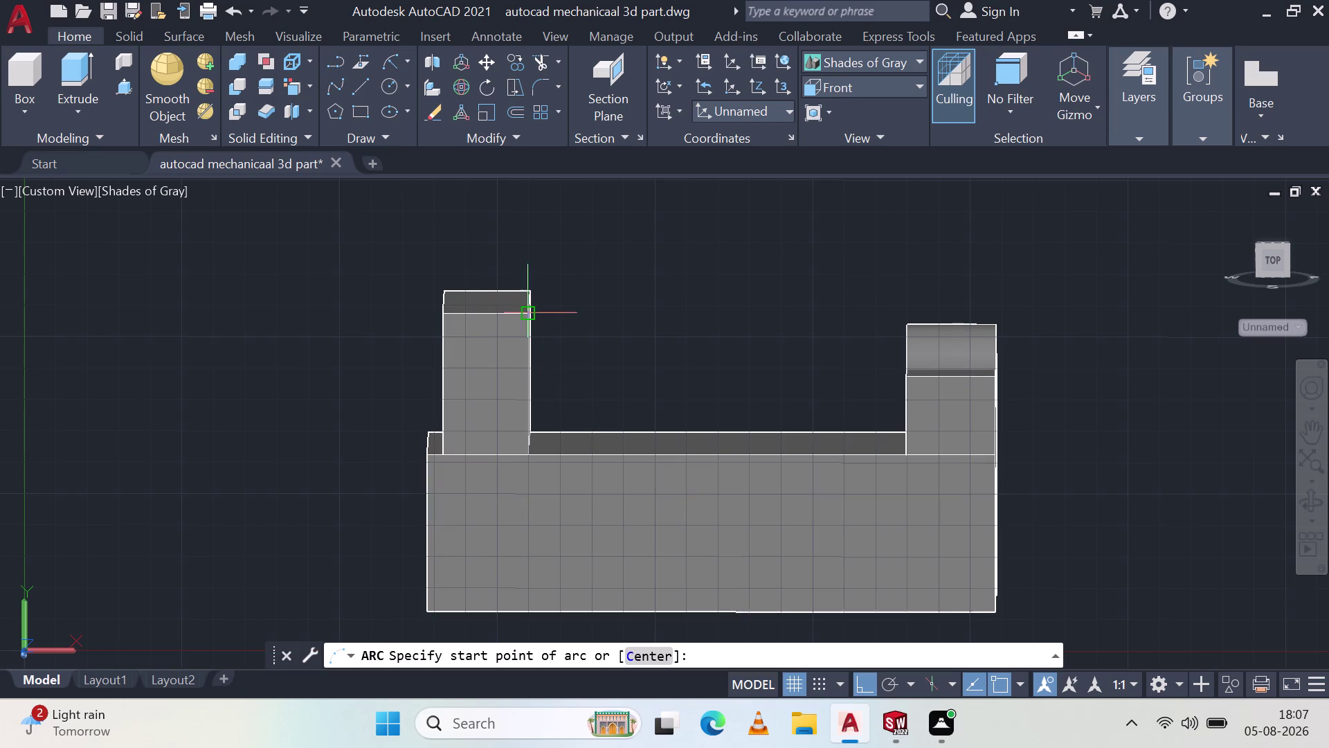
Attempt an arc from the left block's top corner to its base, then cancel it.
click(529, 315)
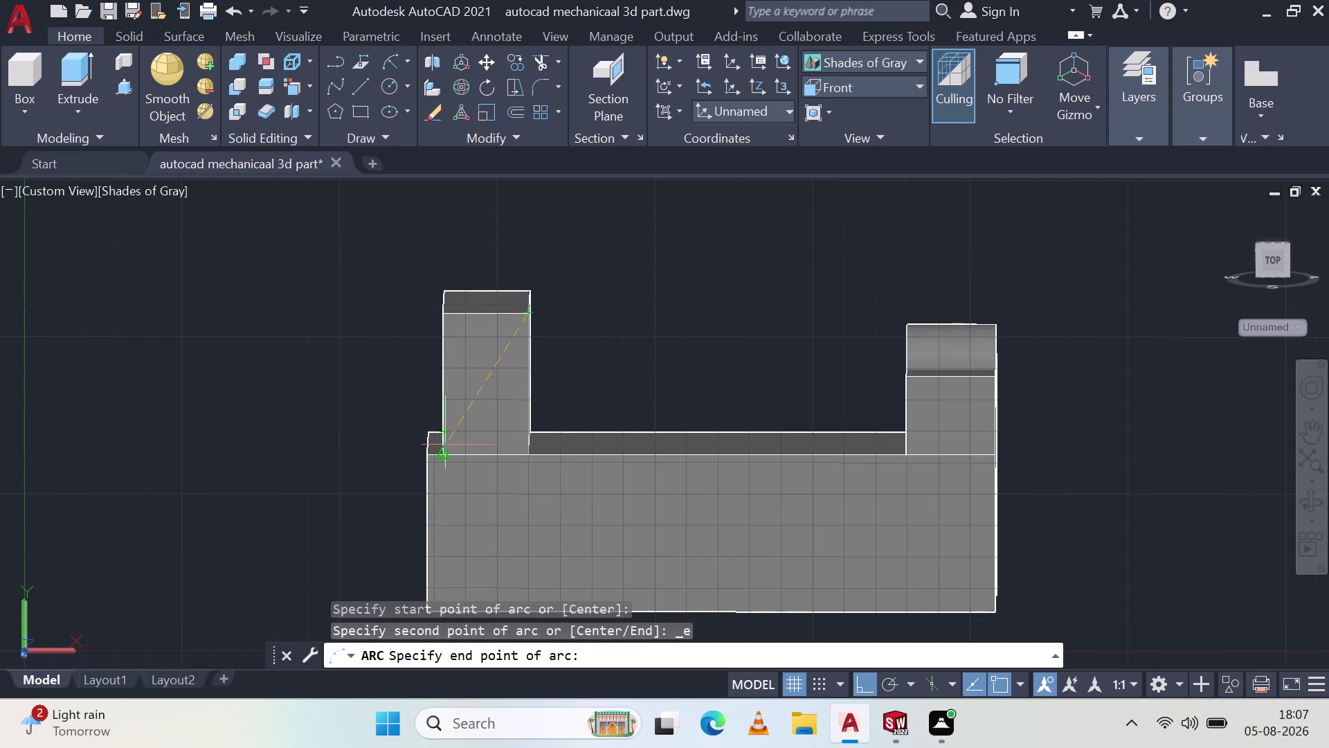
scroll(down, 3)
scroll(up, 3)
scroll(up, 3)
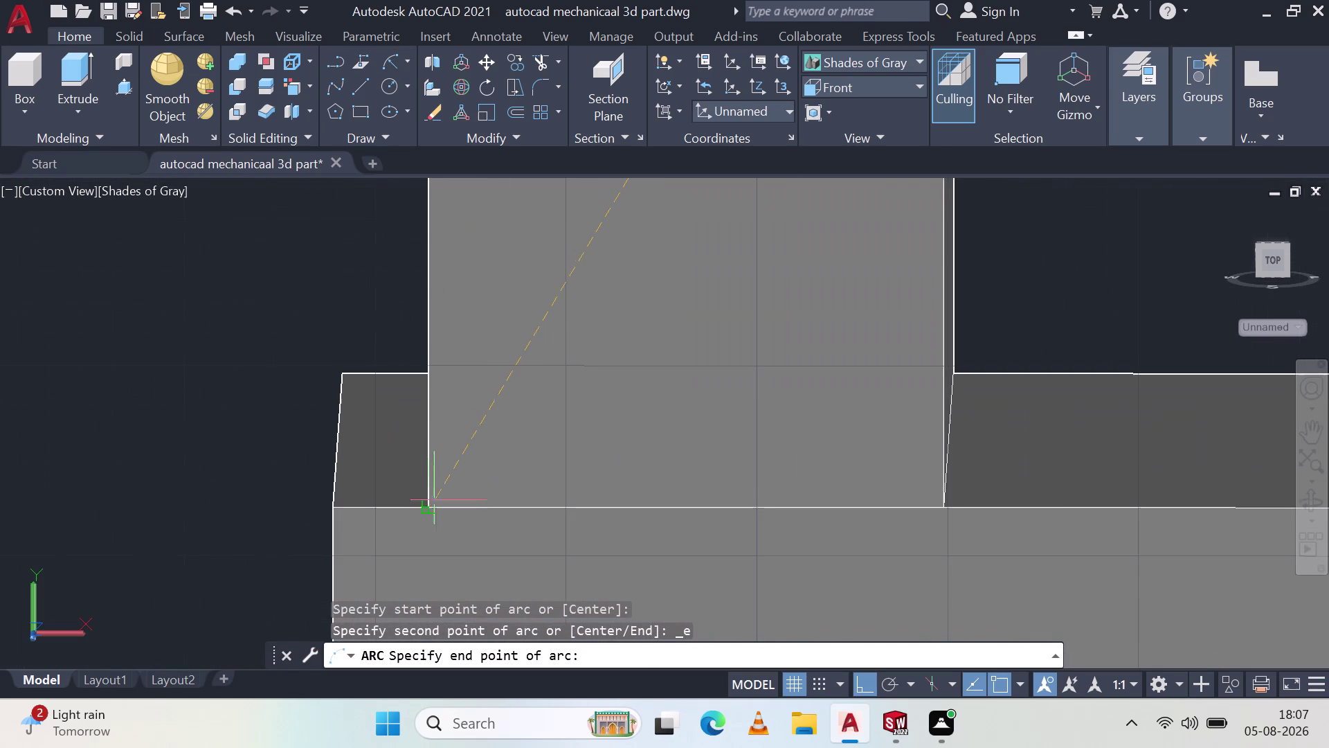
click(429, 511)
scroll(down, 3)
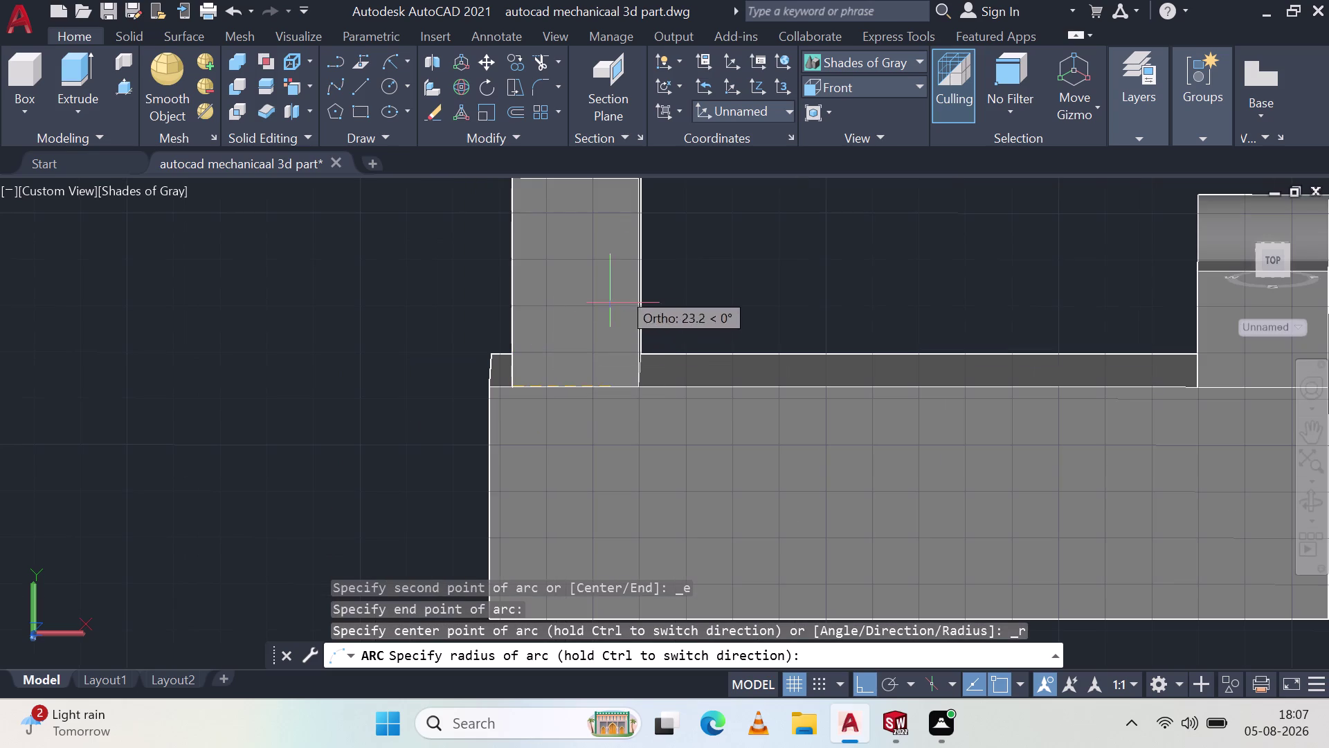
key(Escape)
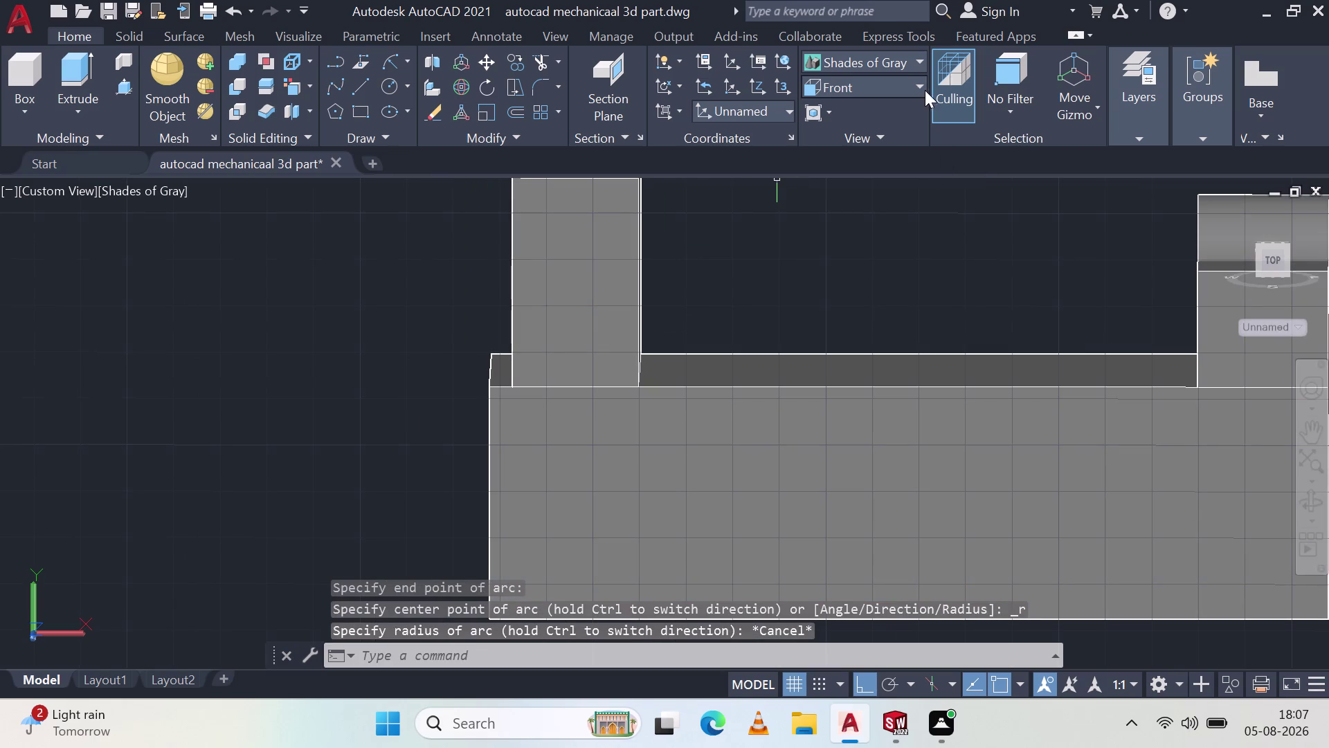
click(907, 61)
Set the display to 2D Wireframe and switch to the Front preset view.
click(872, 101)
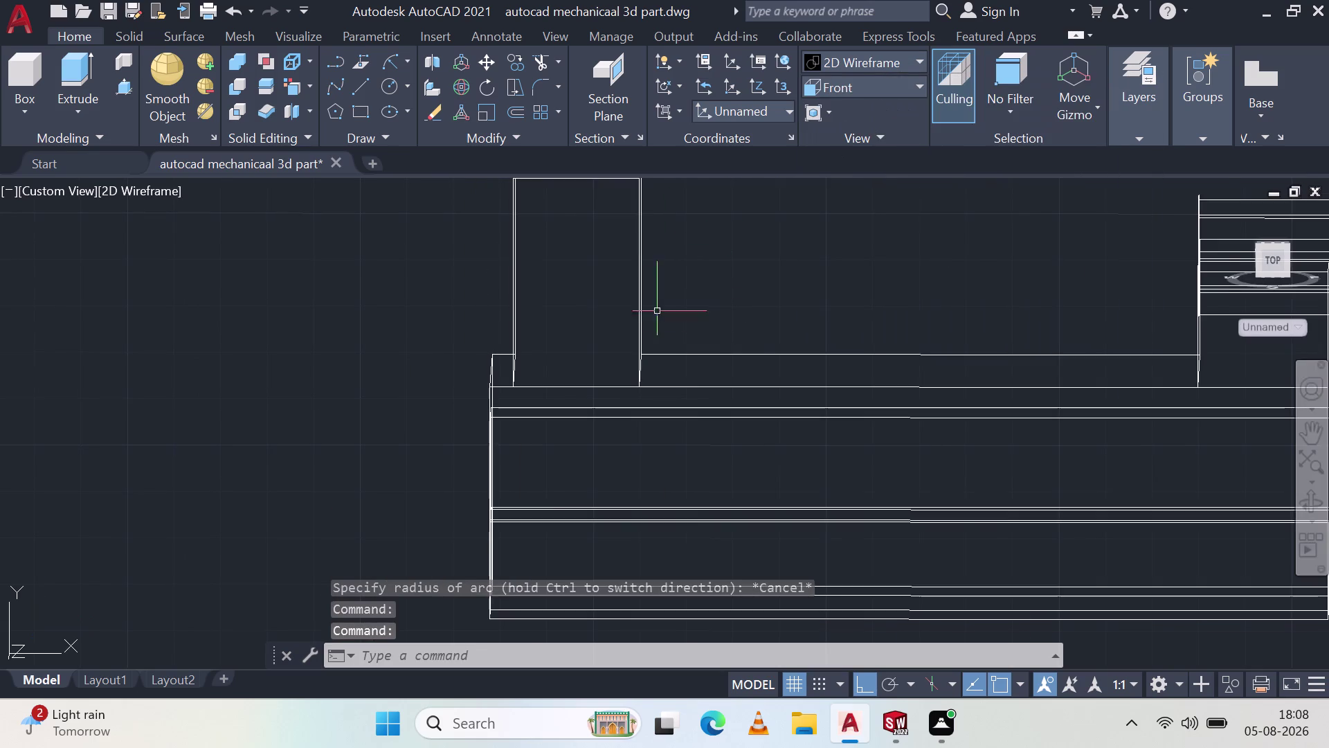
scroll(down, 3)
middle_drag(674, 382, 669, 325)
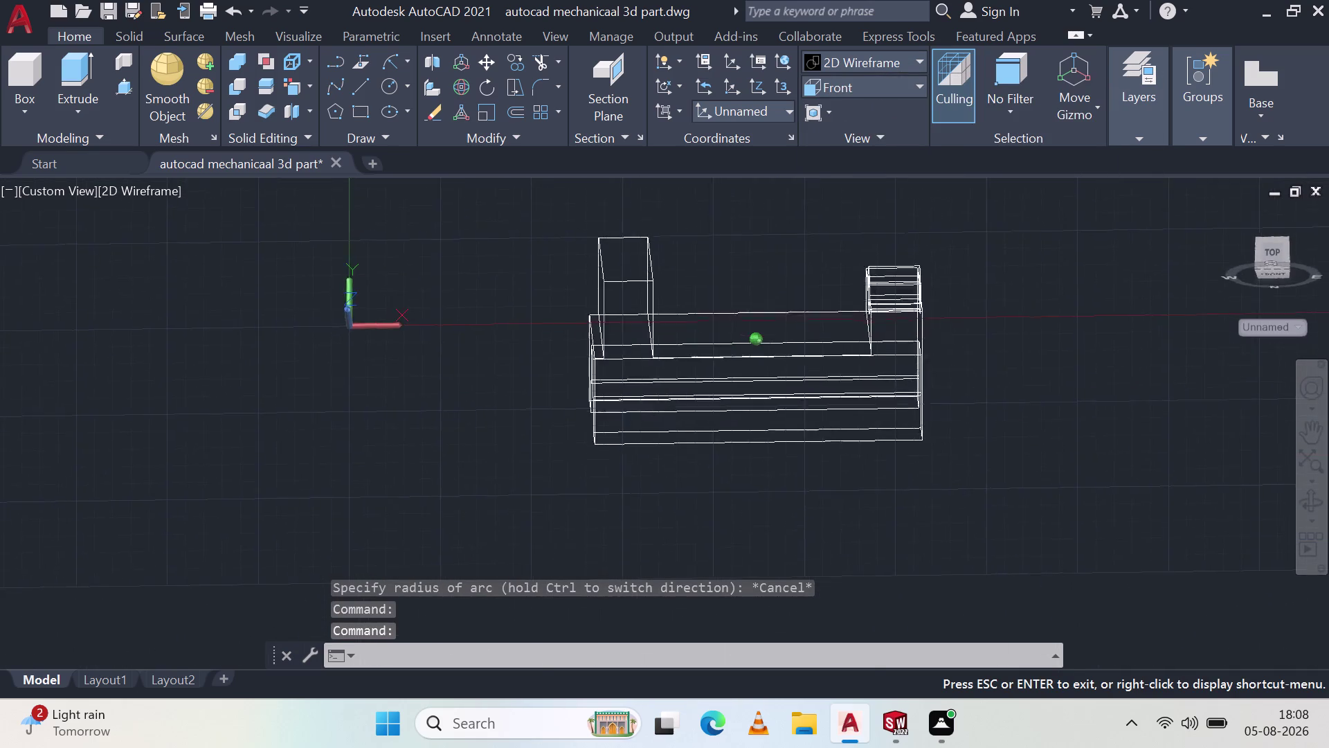
middle_drag(669, 325, 655, 341)
click(827, 85)
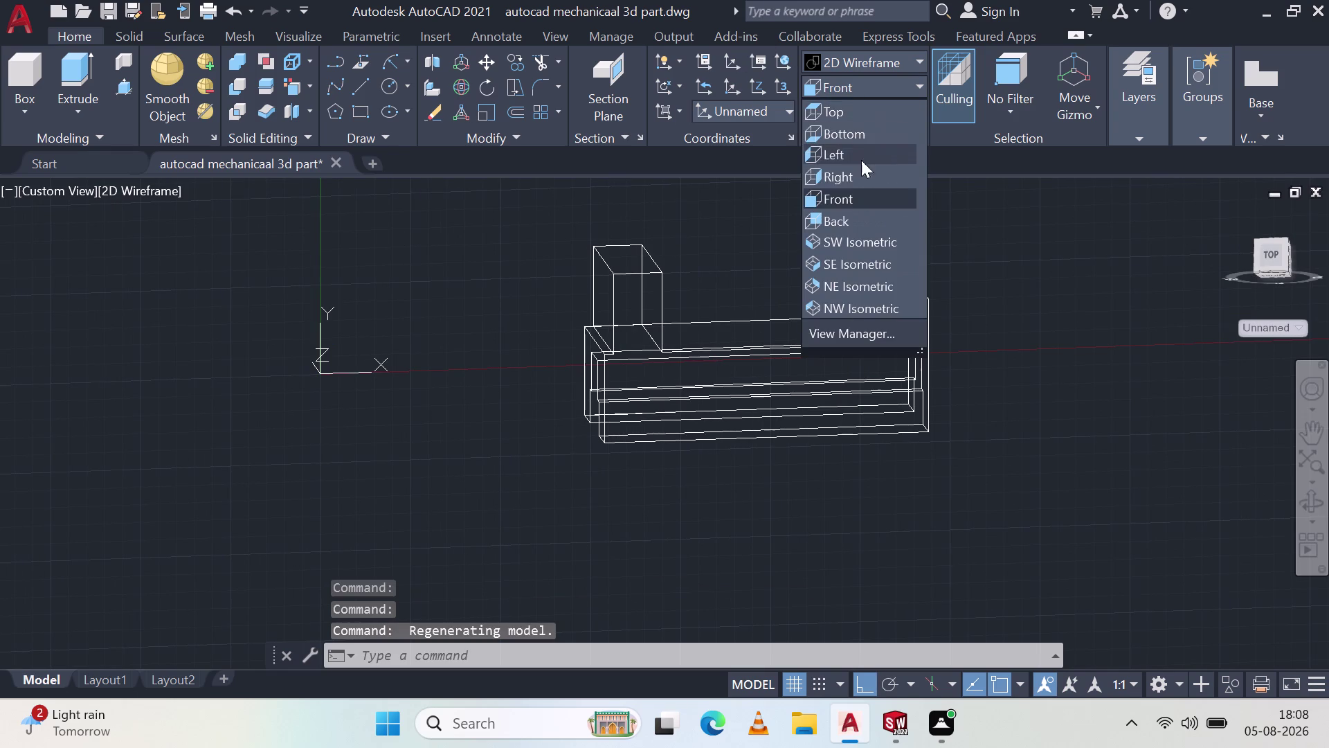
click(861, 194)
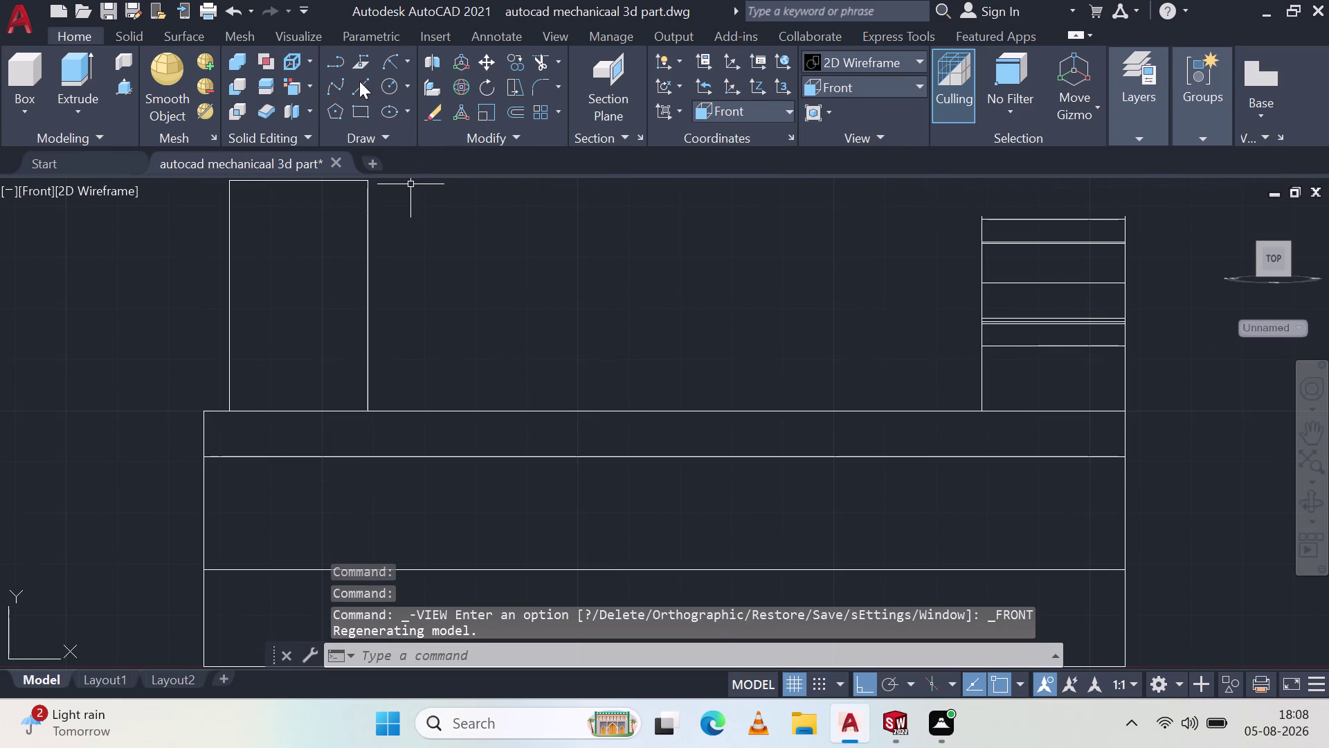
Start an arc from the left block's top-right to bottom-left corner, then cancel it.
click(395, 57)
scroll(down, 3)
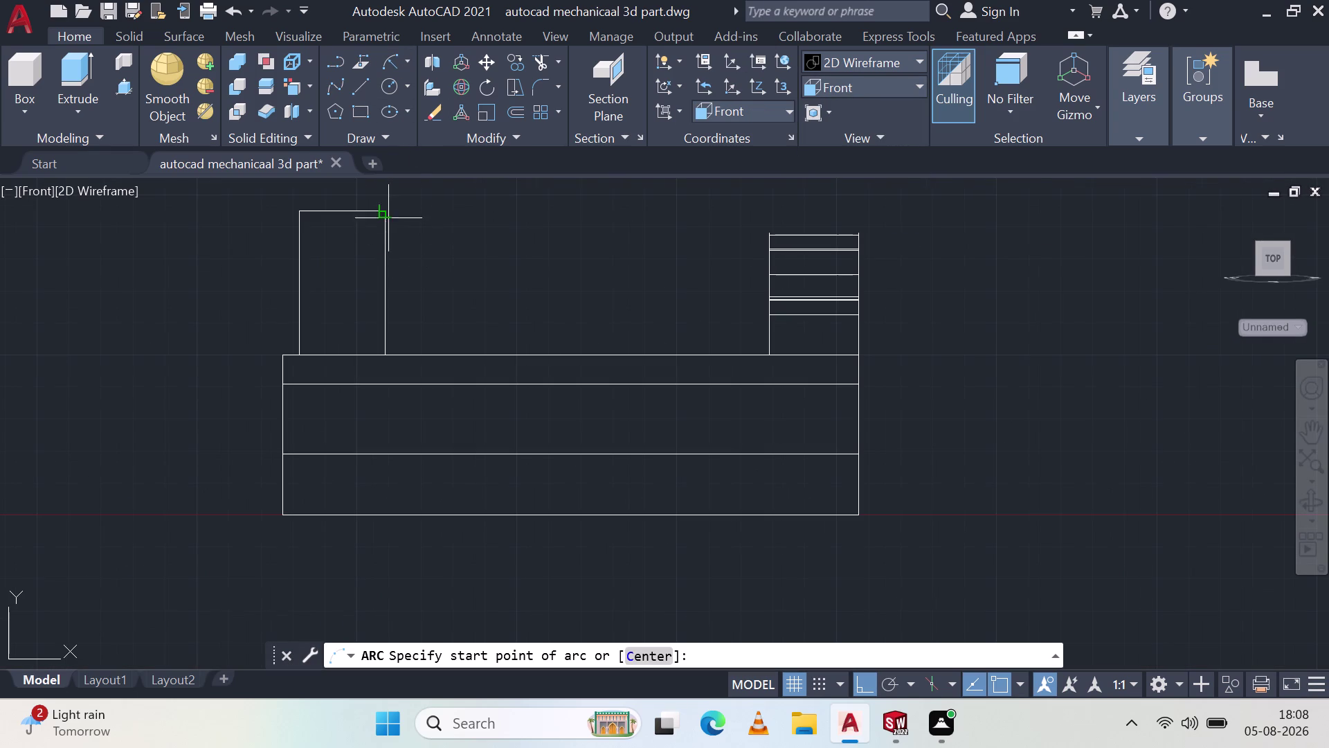
click(384, 211)
click(301, 353)
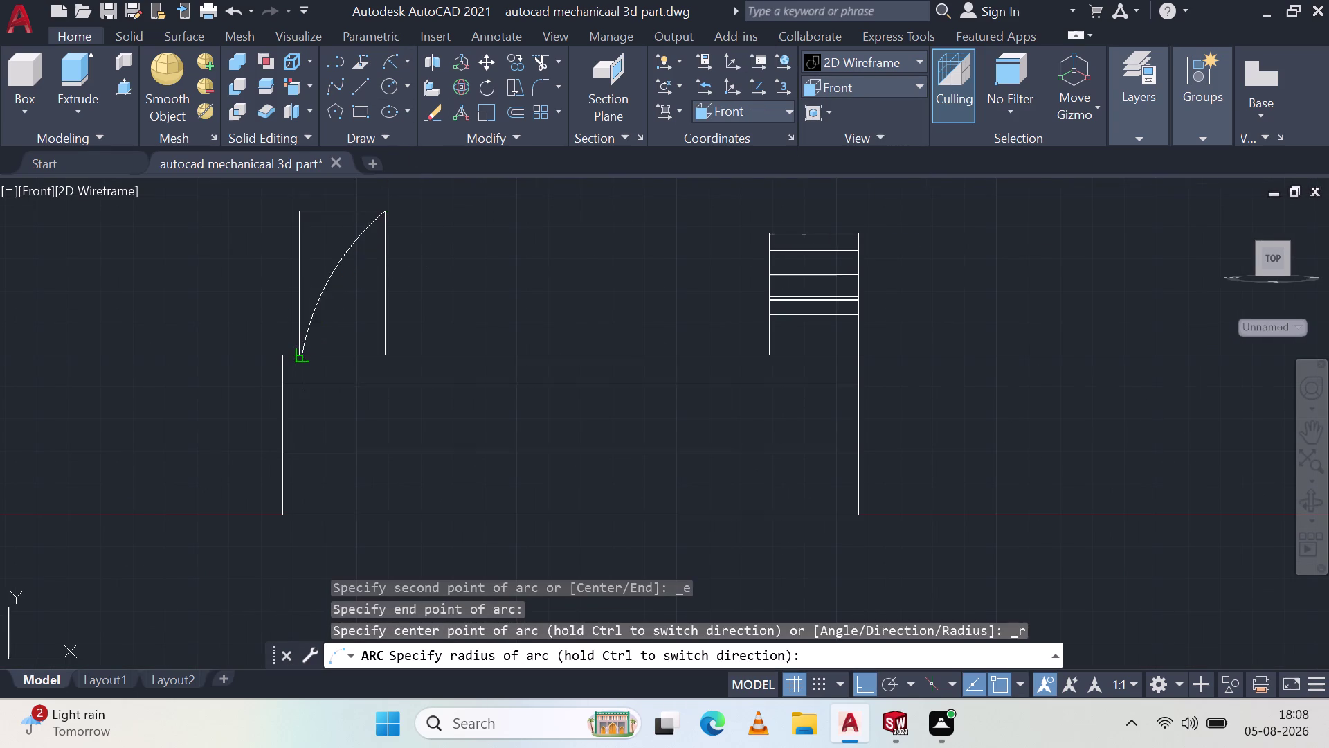
key(Escape)
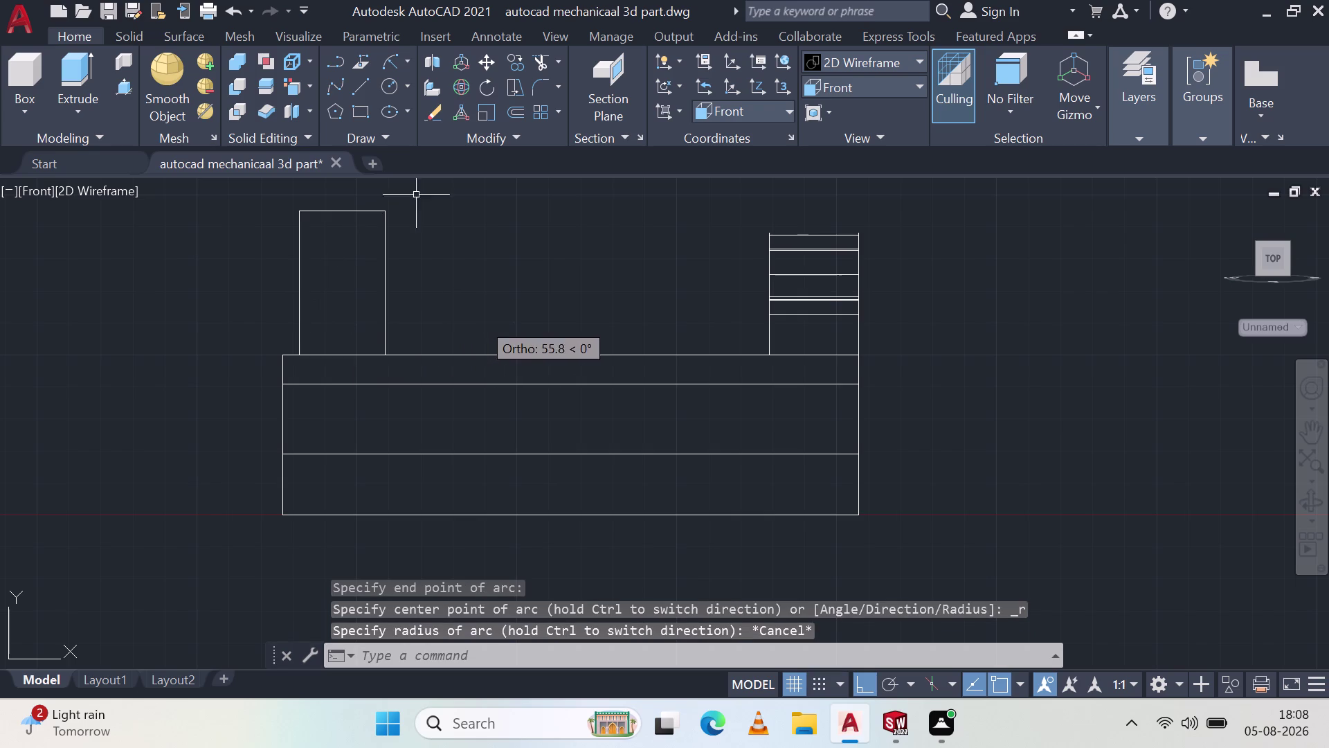
Pick a new arc from the left block's bottom-left to top-right corner, then open DesignCenter and QuickCalc.
click(383, 63)
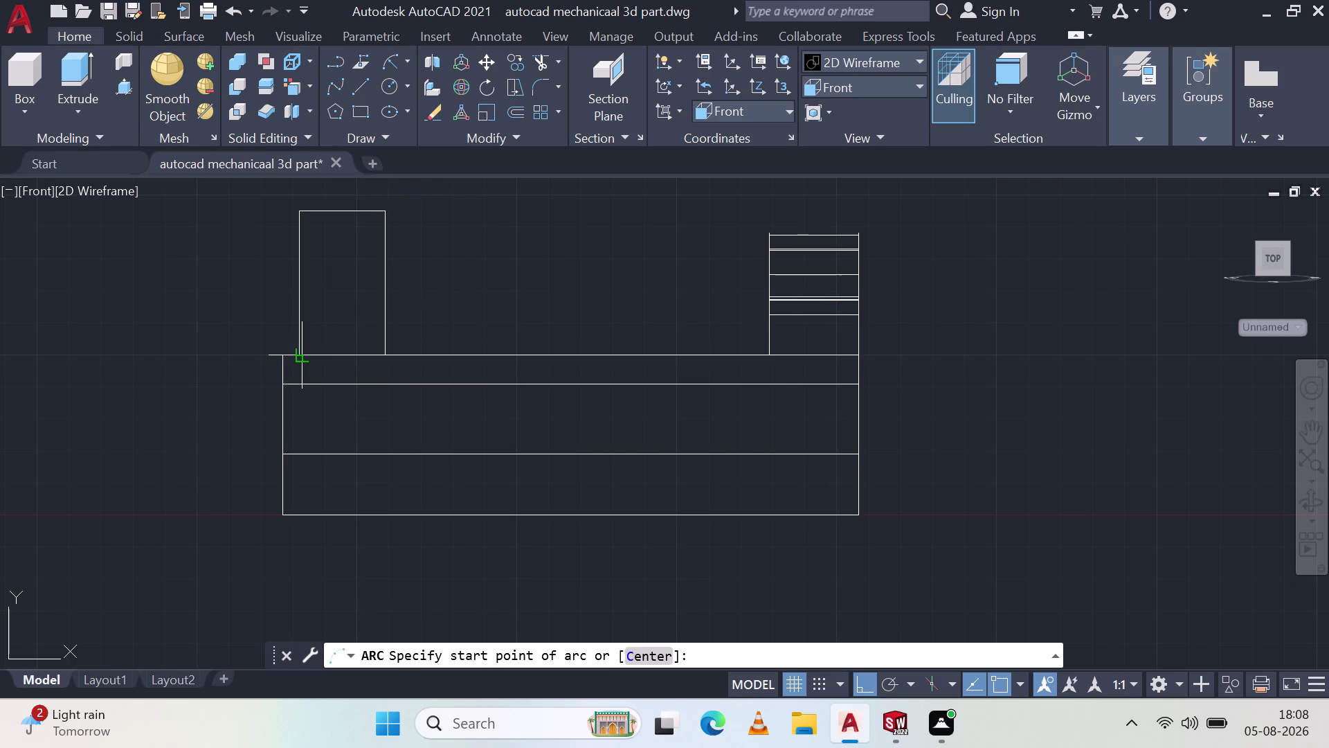
scroll(down, 3)
scroll(up, 3)
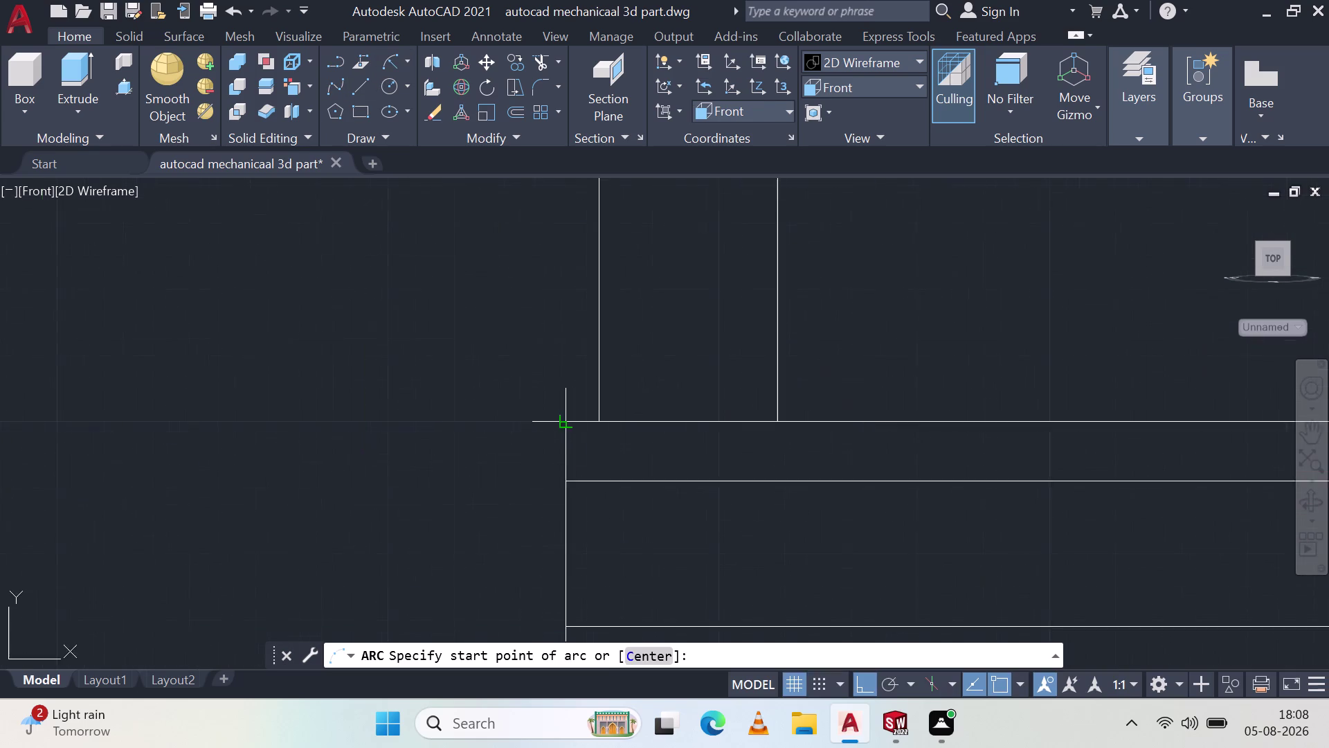
scroll(up, 3)
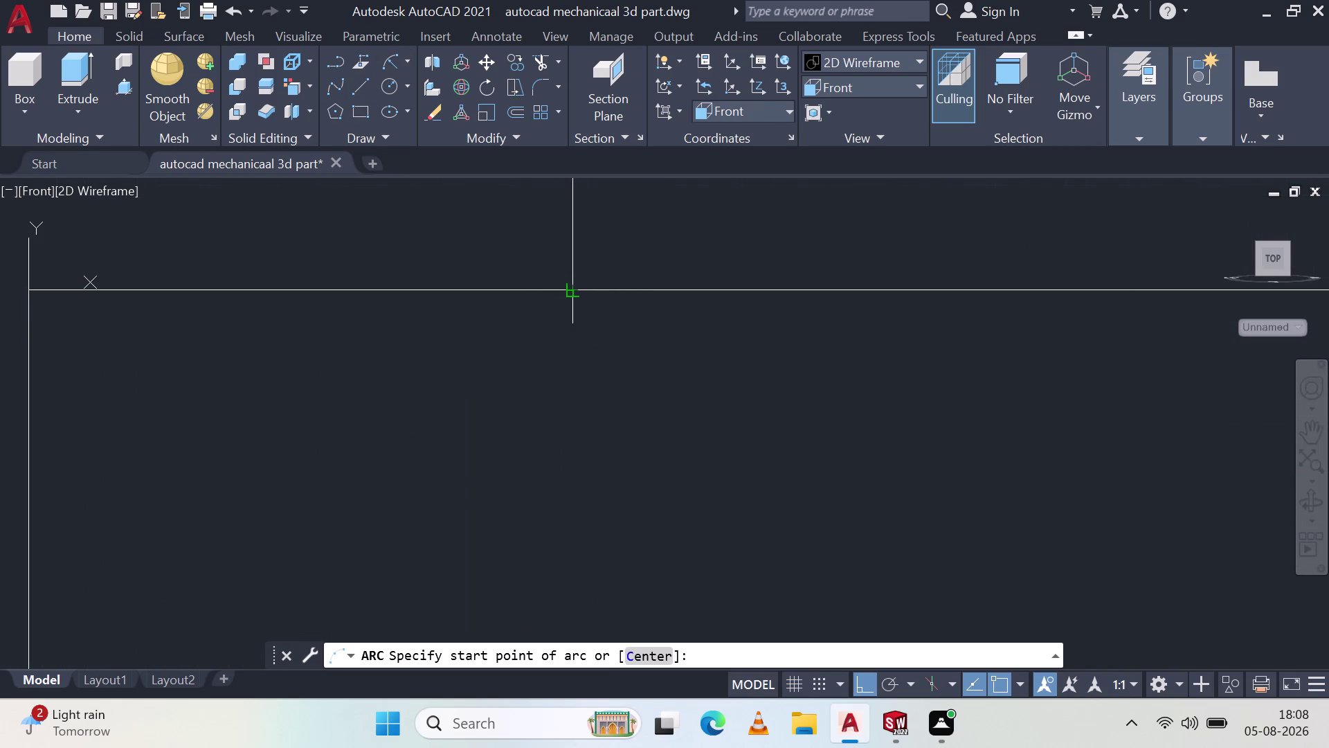
click(571, 288)
middle_drag(683, 217, 660, 284)
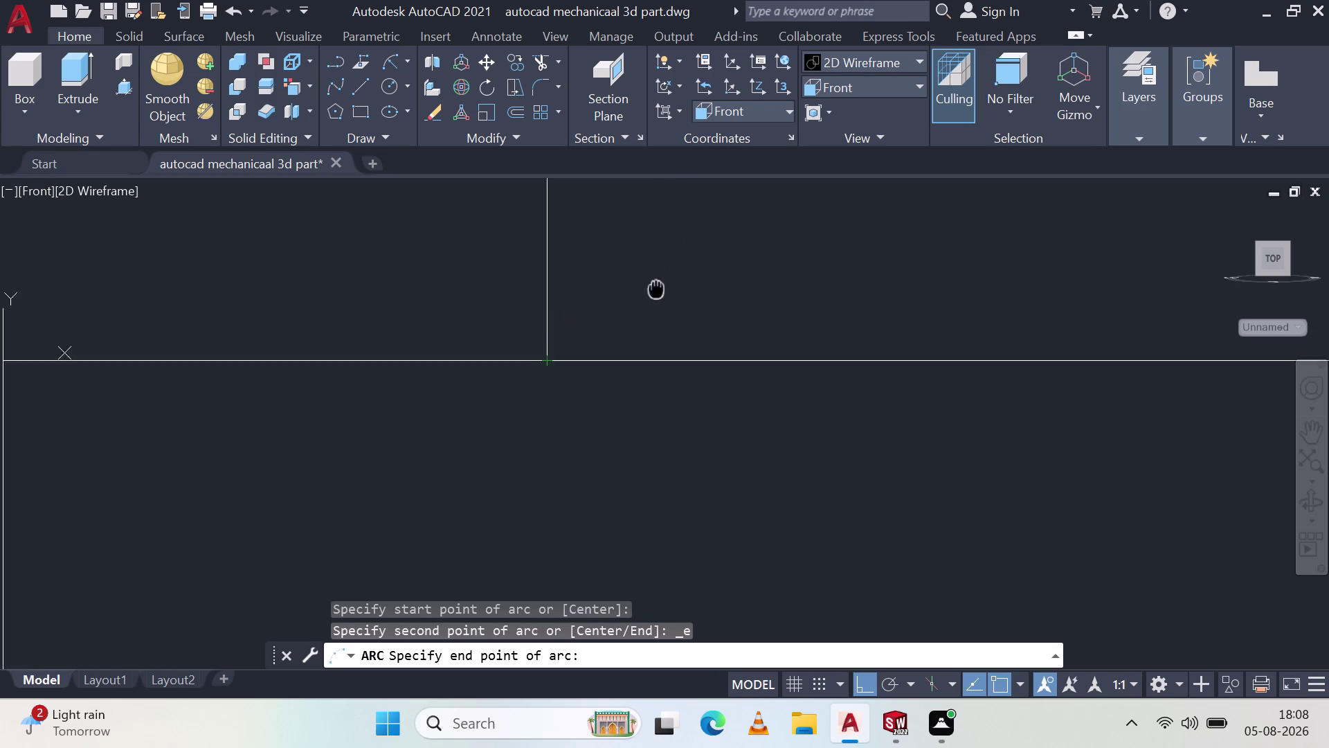
middle_drag(661, 283, 643, 313)
scroll(down, 3)
middle_drag(771, 231, 642, 341)
scroll(down, 3)
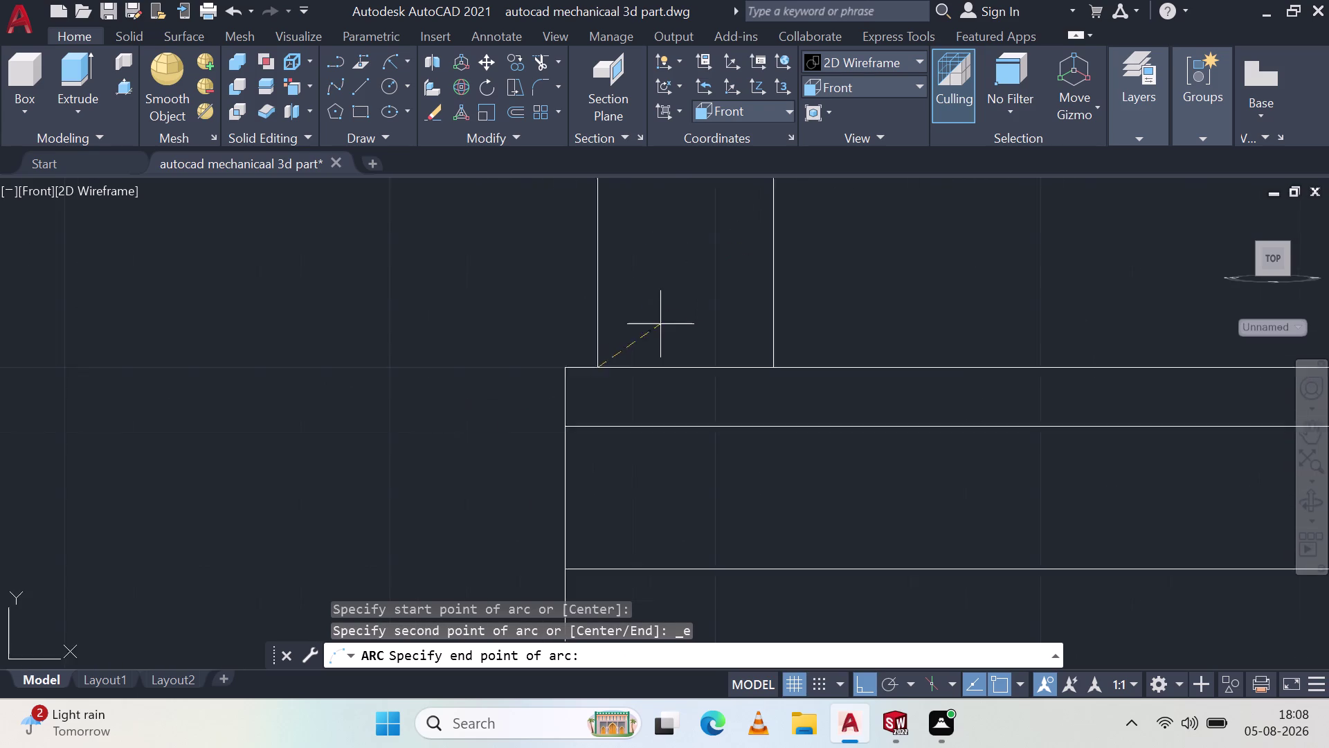
scroll(down, 3)
click(704, 228)
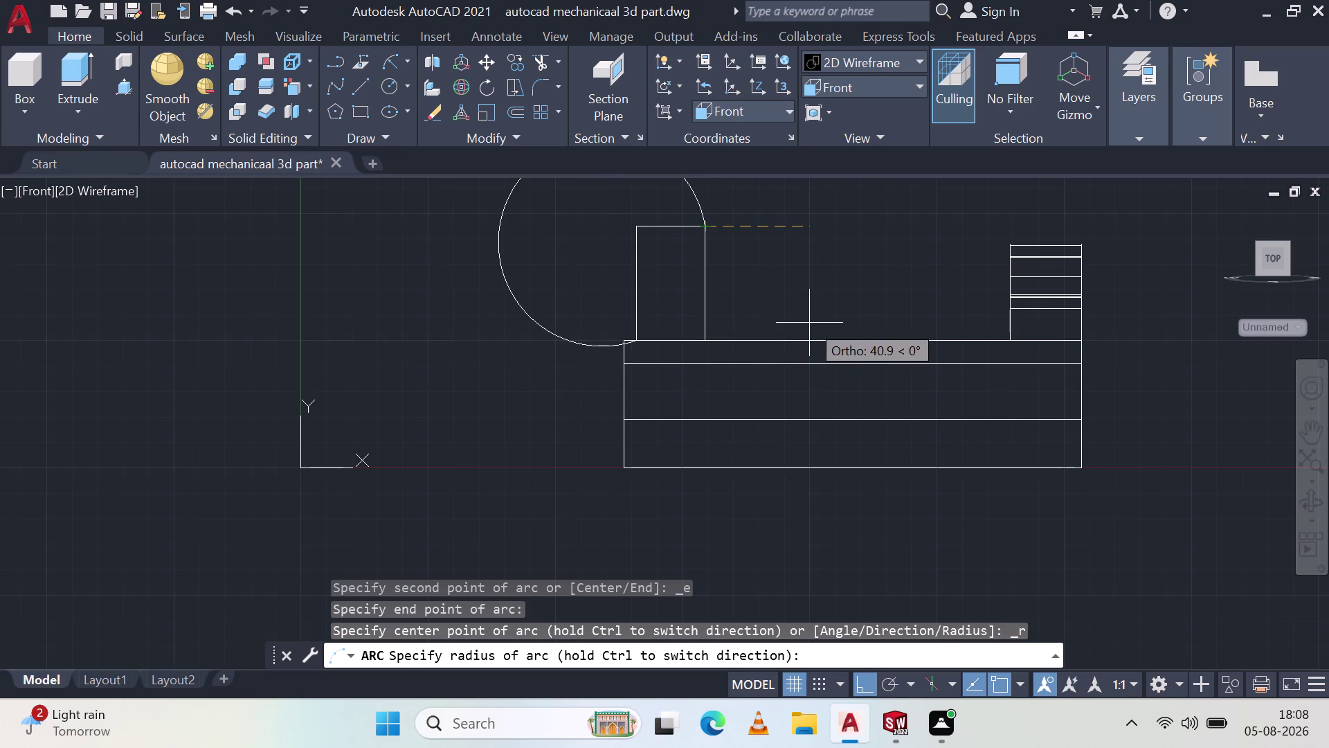
key(ctrl+2)
key(ctrl+8)
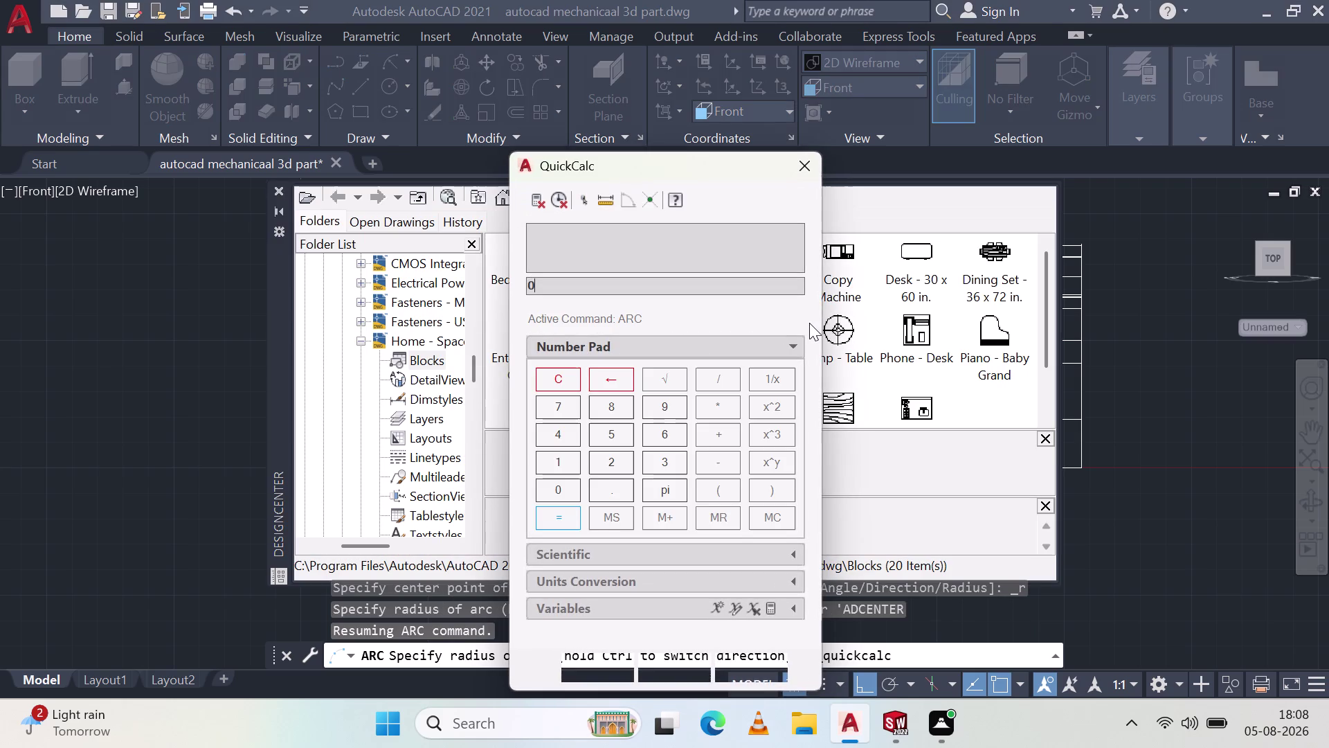
key(Escape)
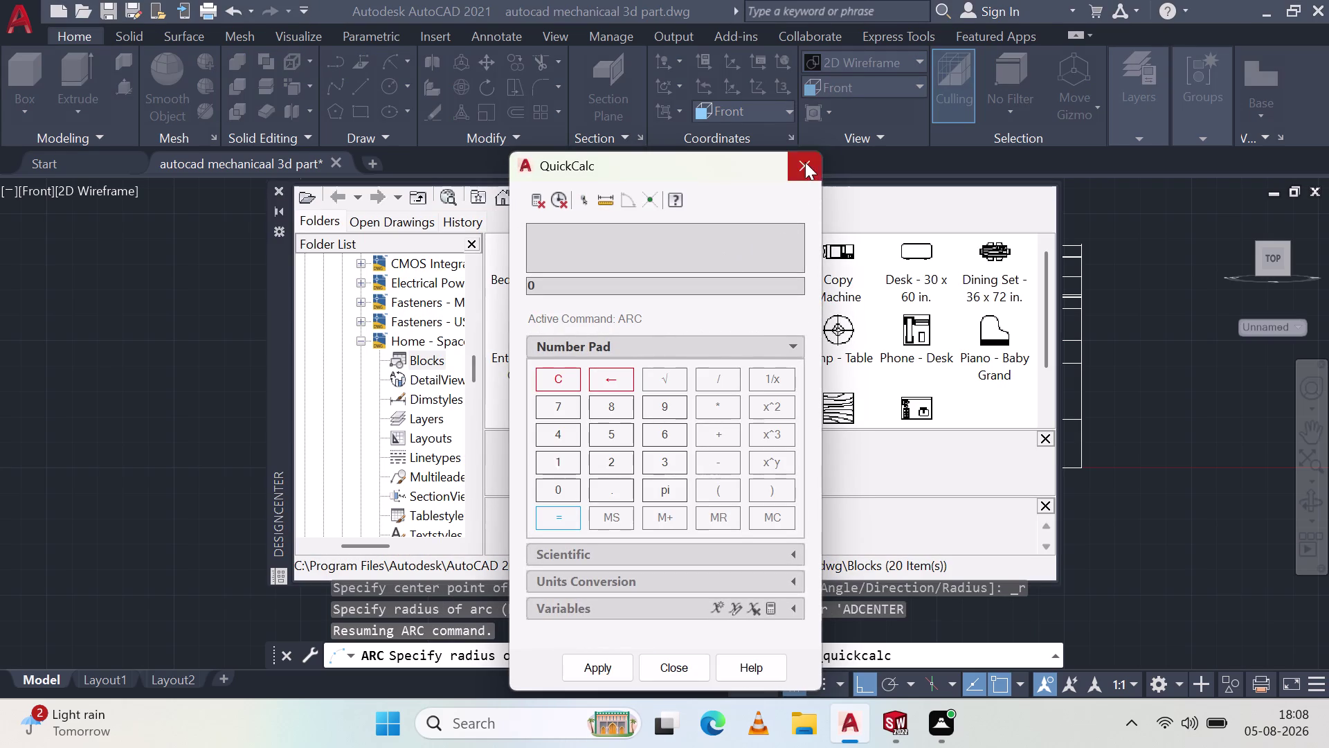
click(805, 162)
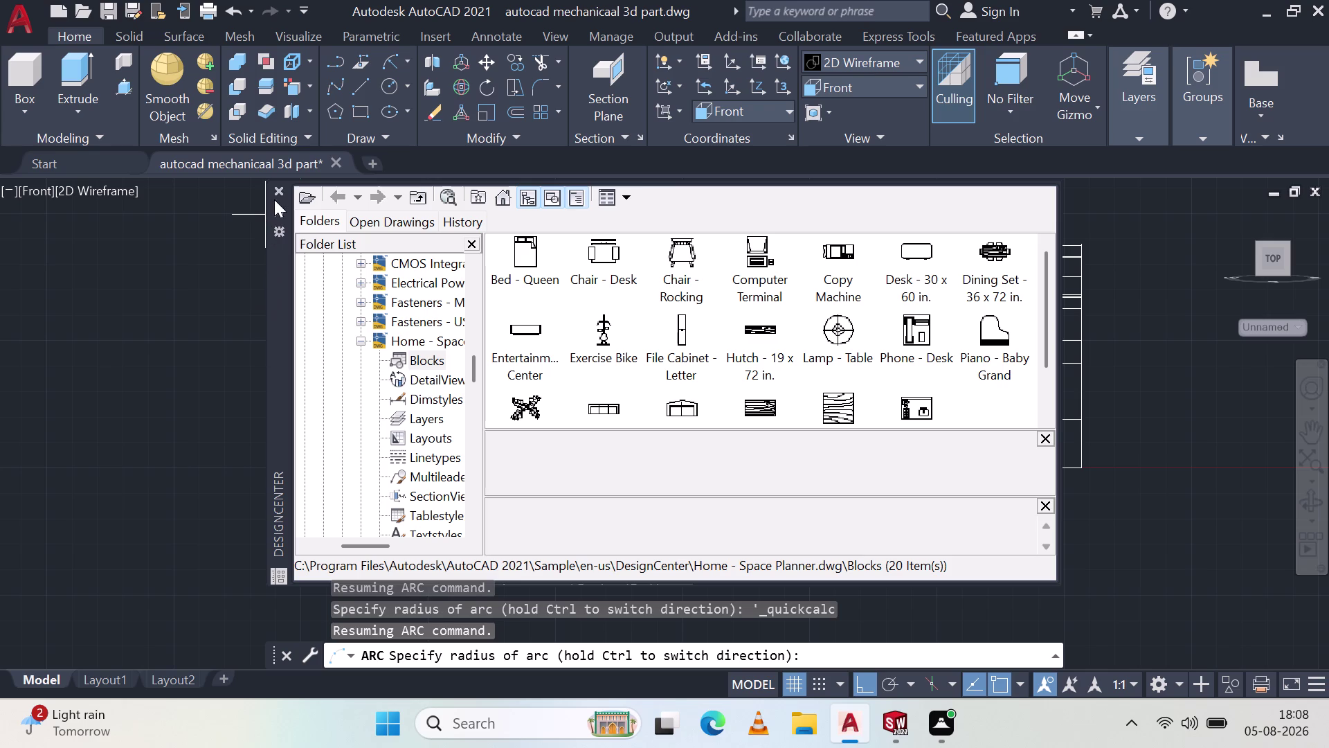
click(277, 189)
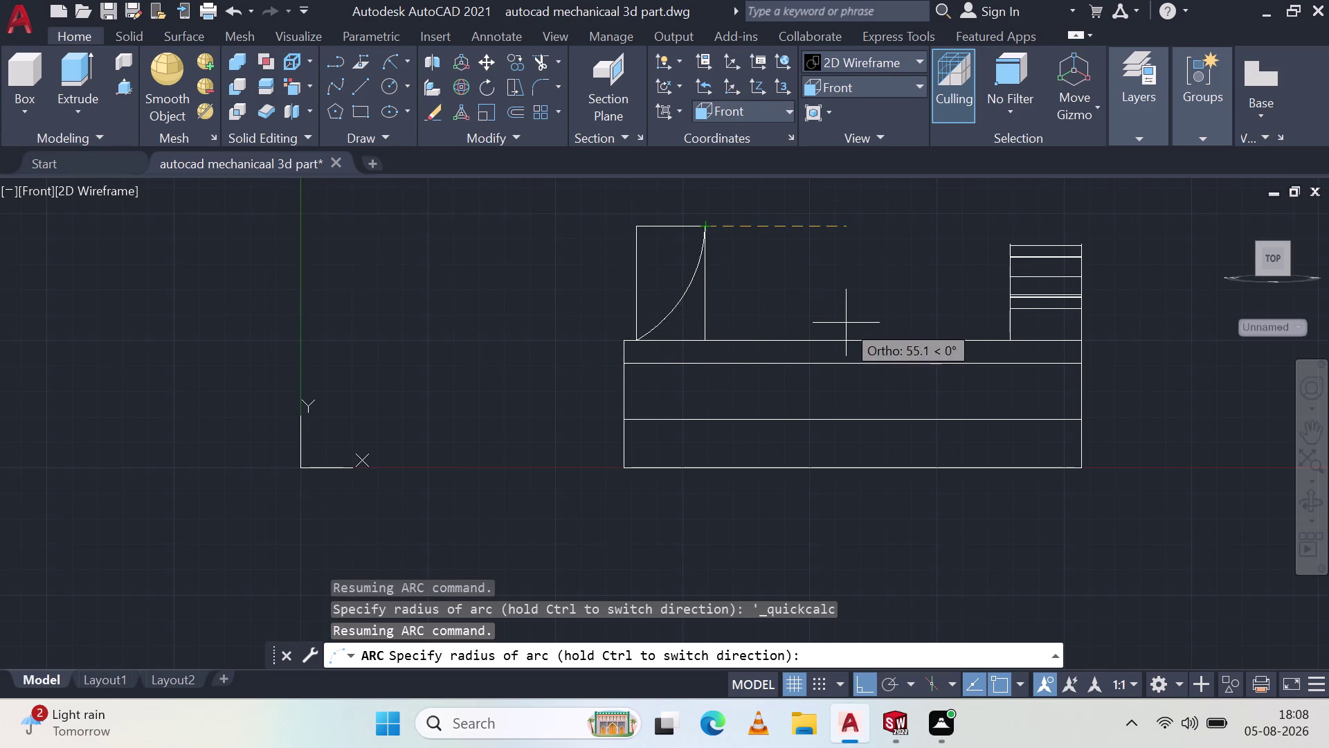
key(Escape)
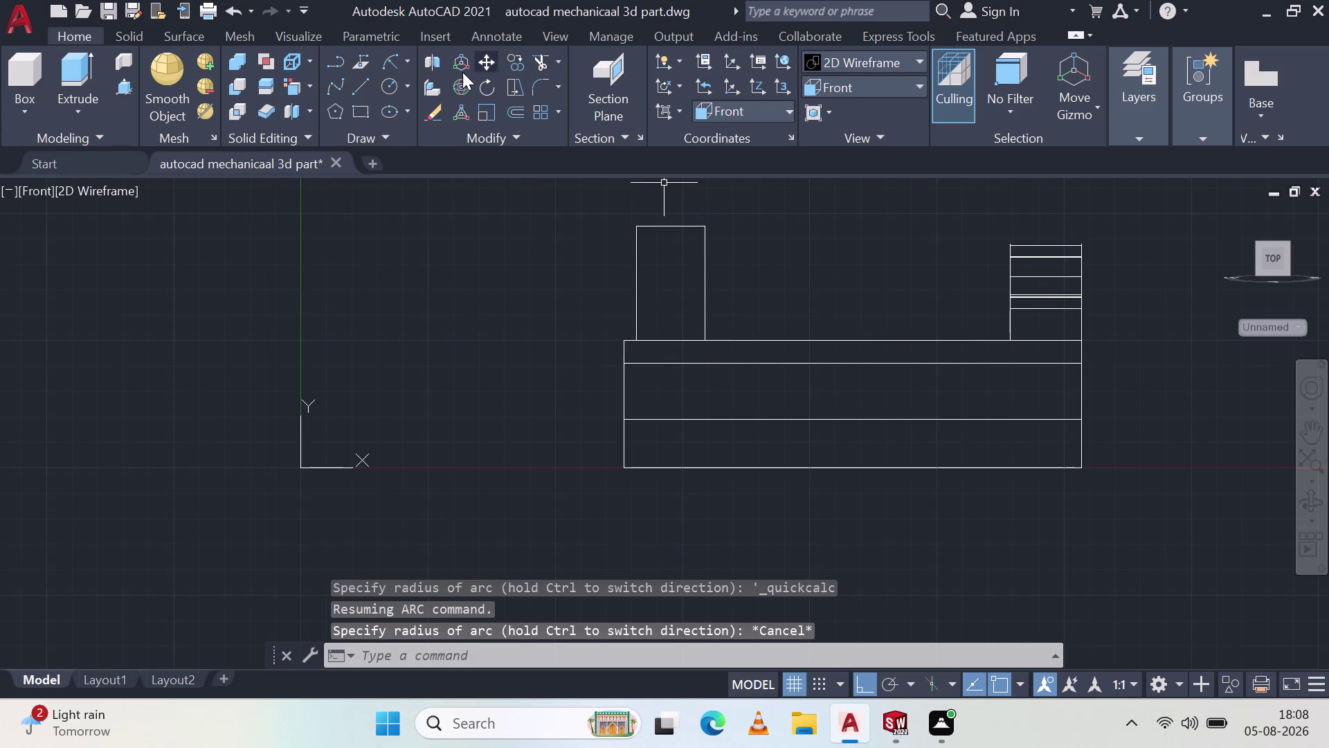
click(391, 62)
click(706, 221)
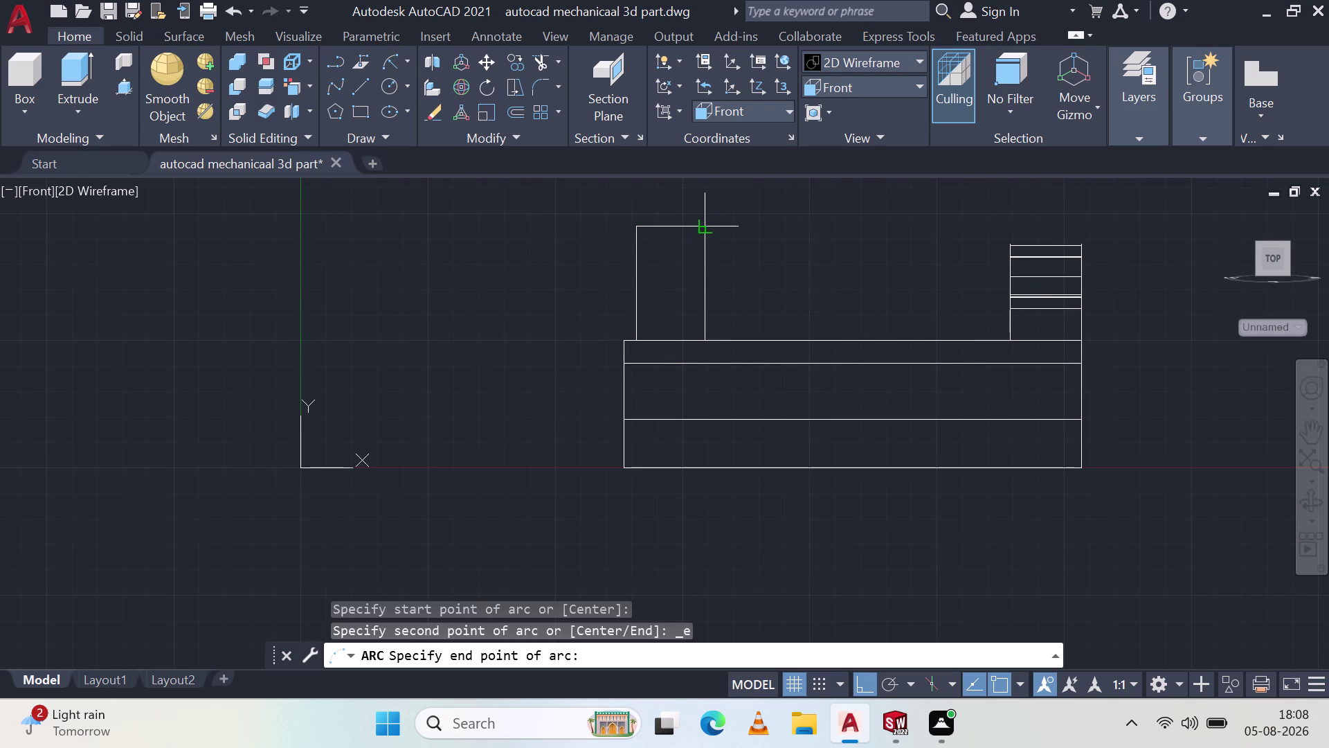
scroll(down, 3)
scroll(up, 3)
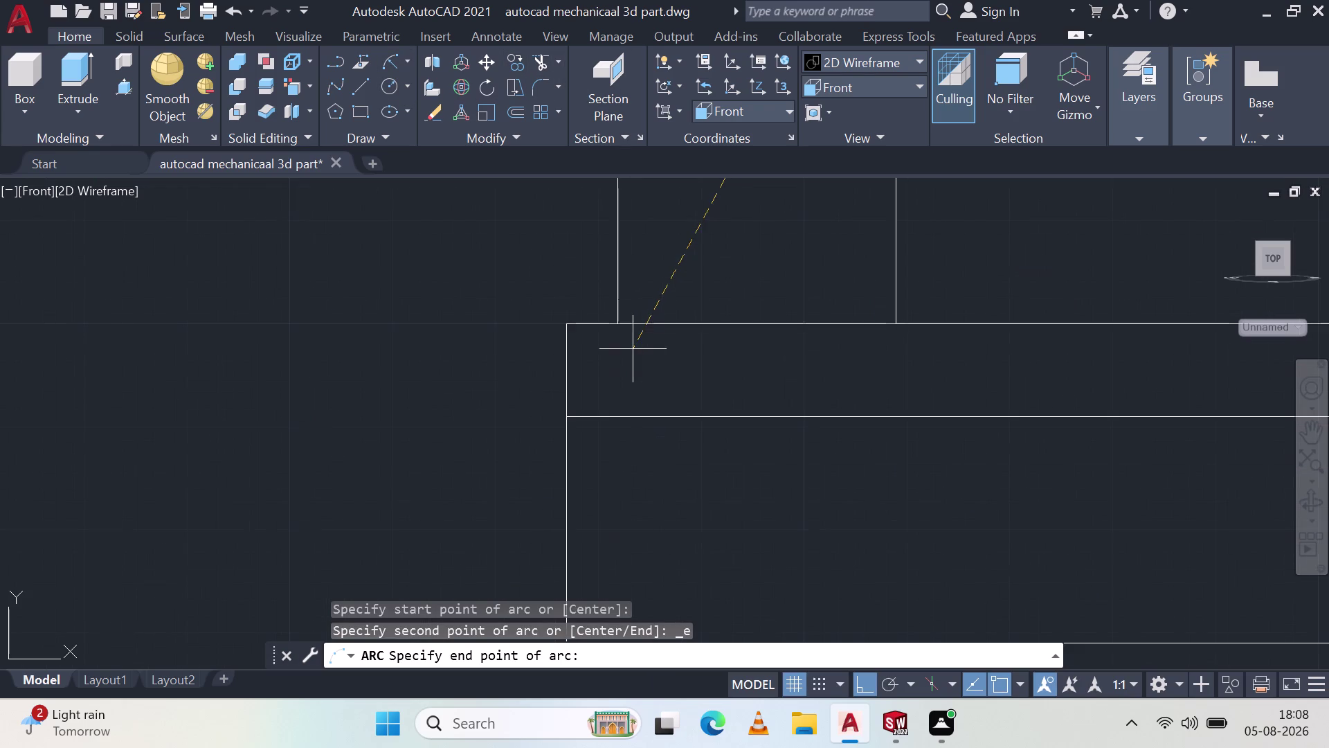
scroll(up, 3)
click(556, 340)
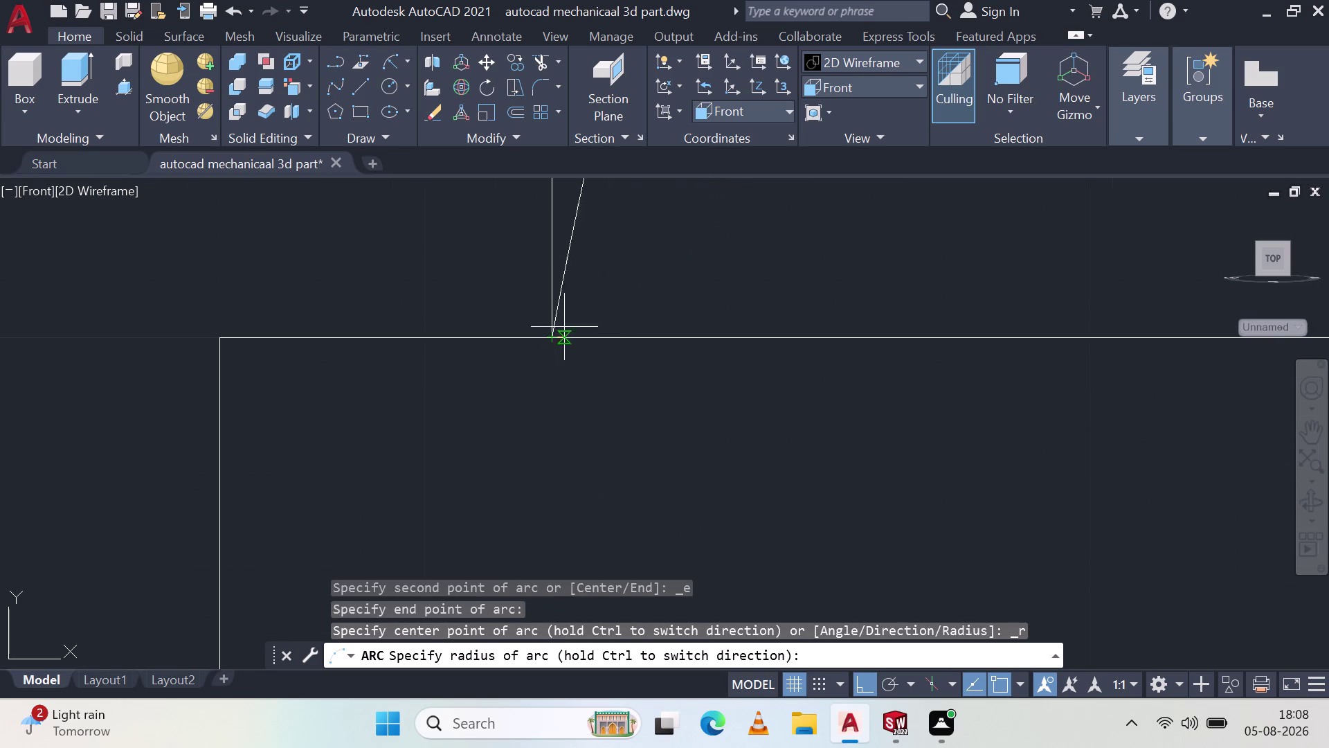
scroll(down, 3)
scroll(up, 3)
scroll(up, 3)
scroll(down, 3)
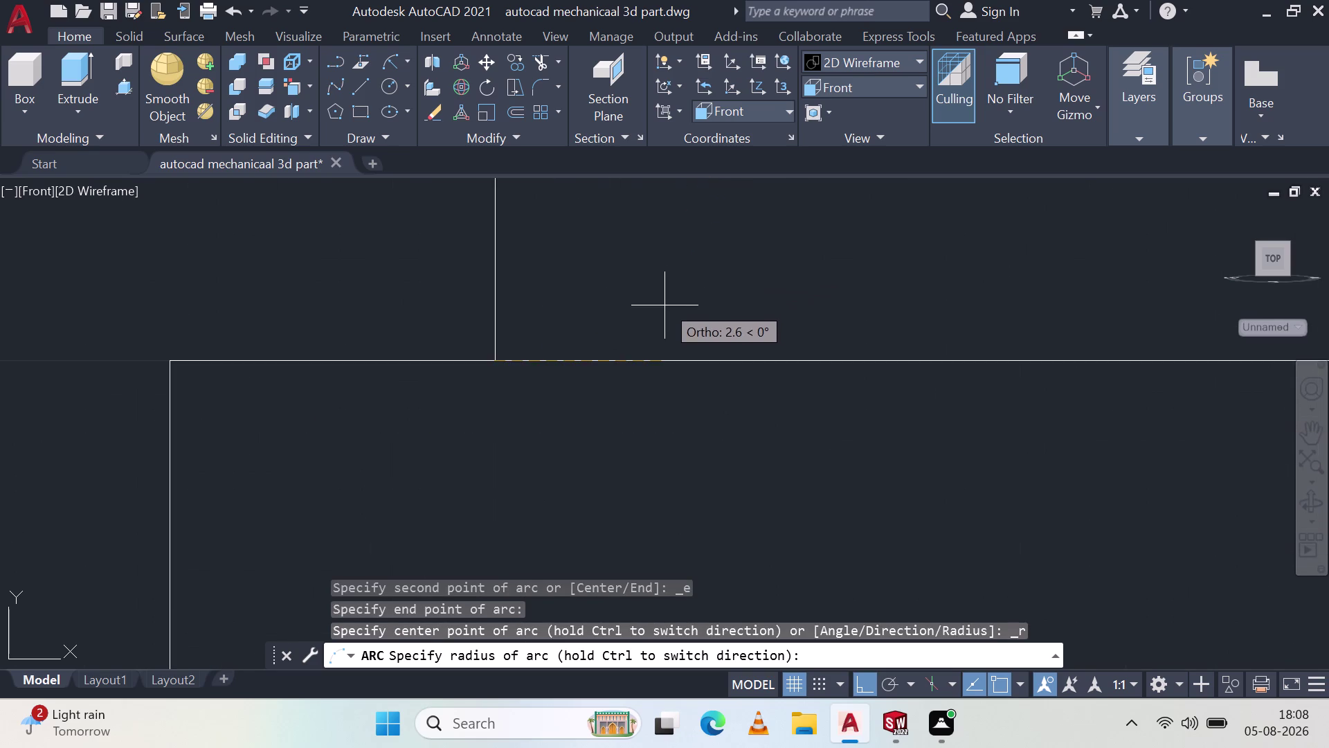
scroll(down, 3)
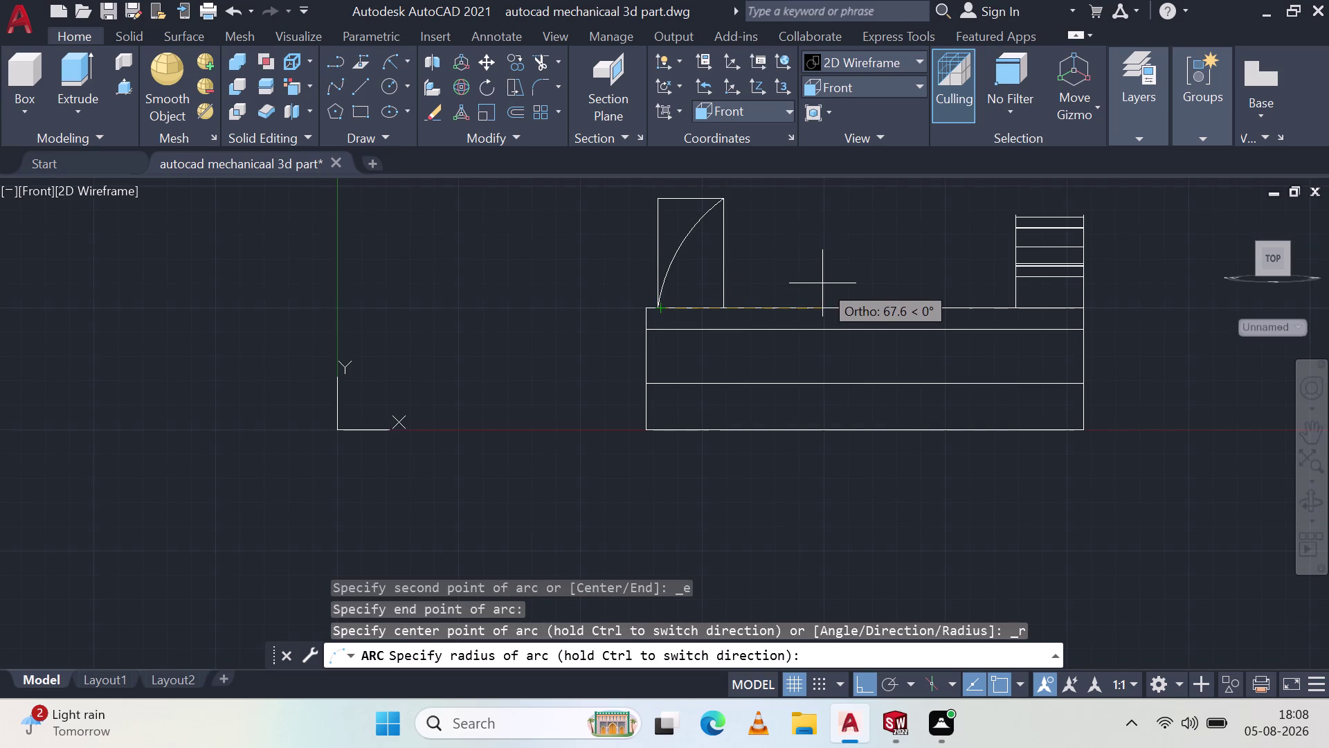
text(28)
key(space)
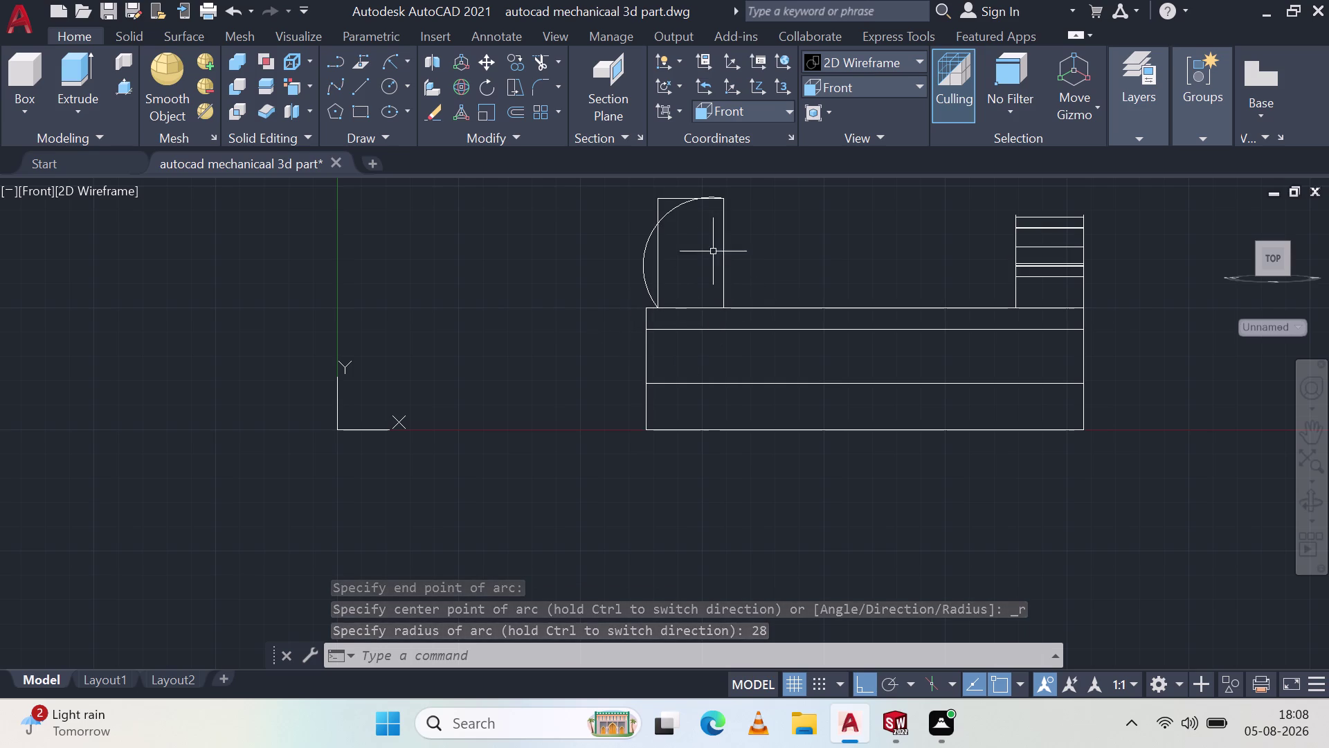
click(644, 253)
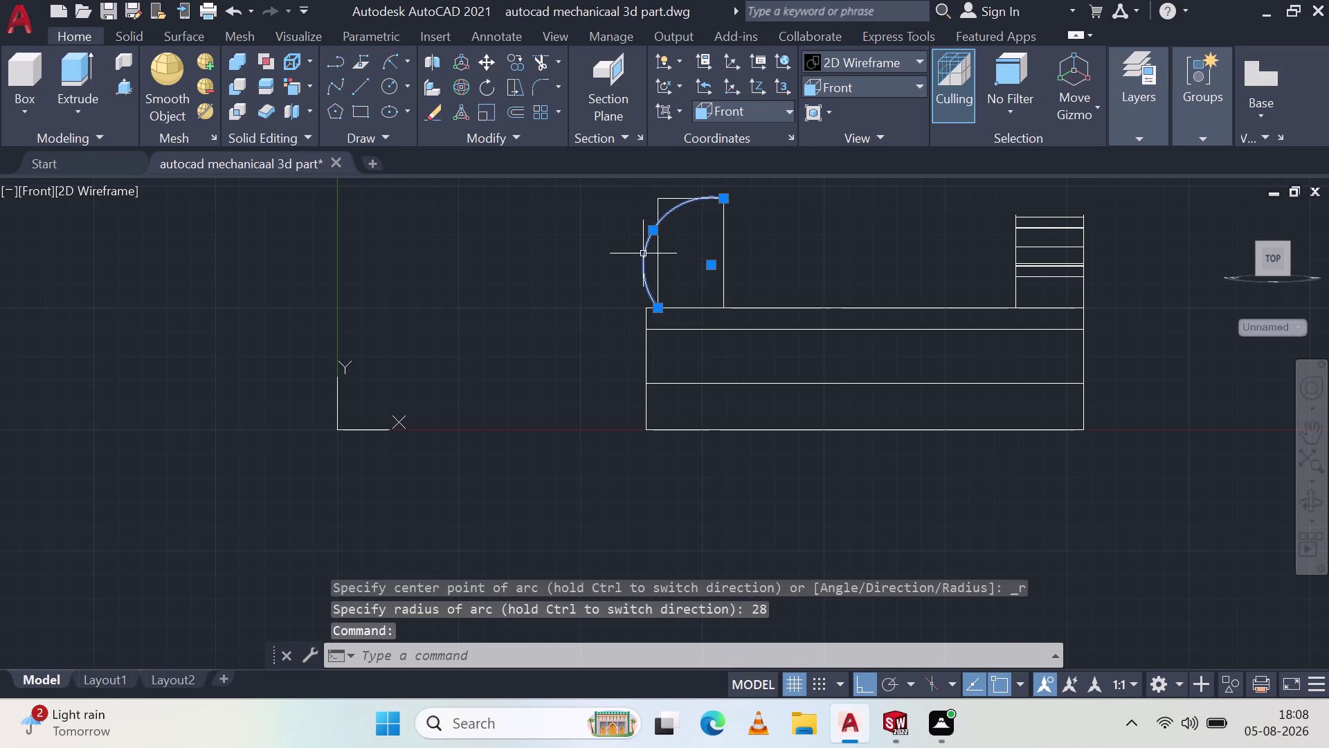
key(Delete)
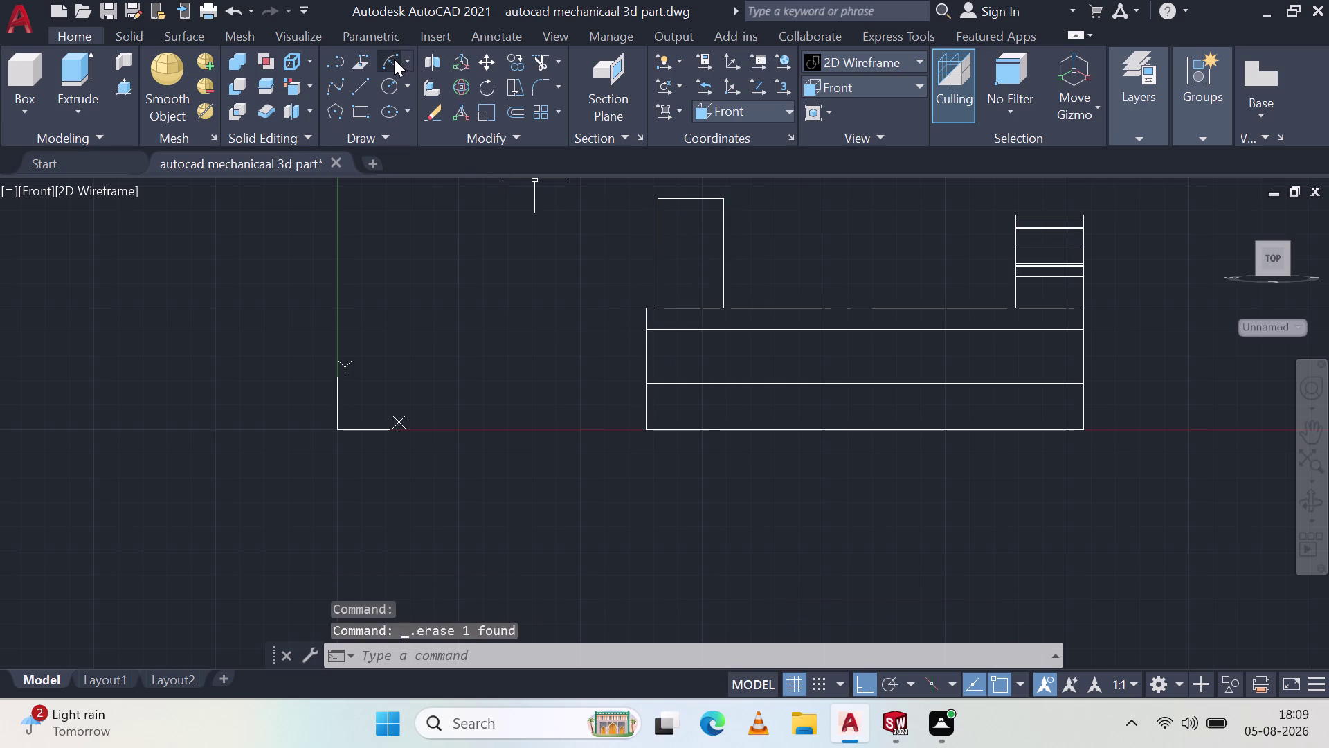
click(393, 60)
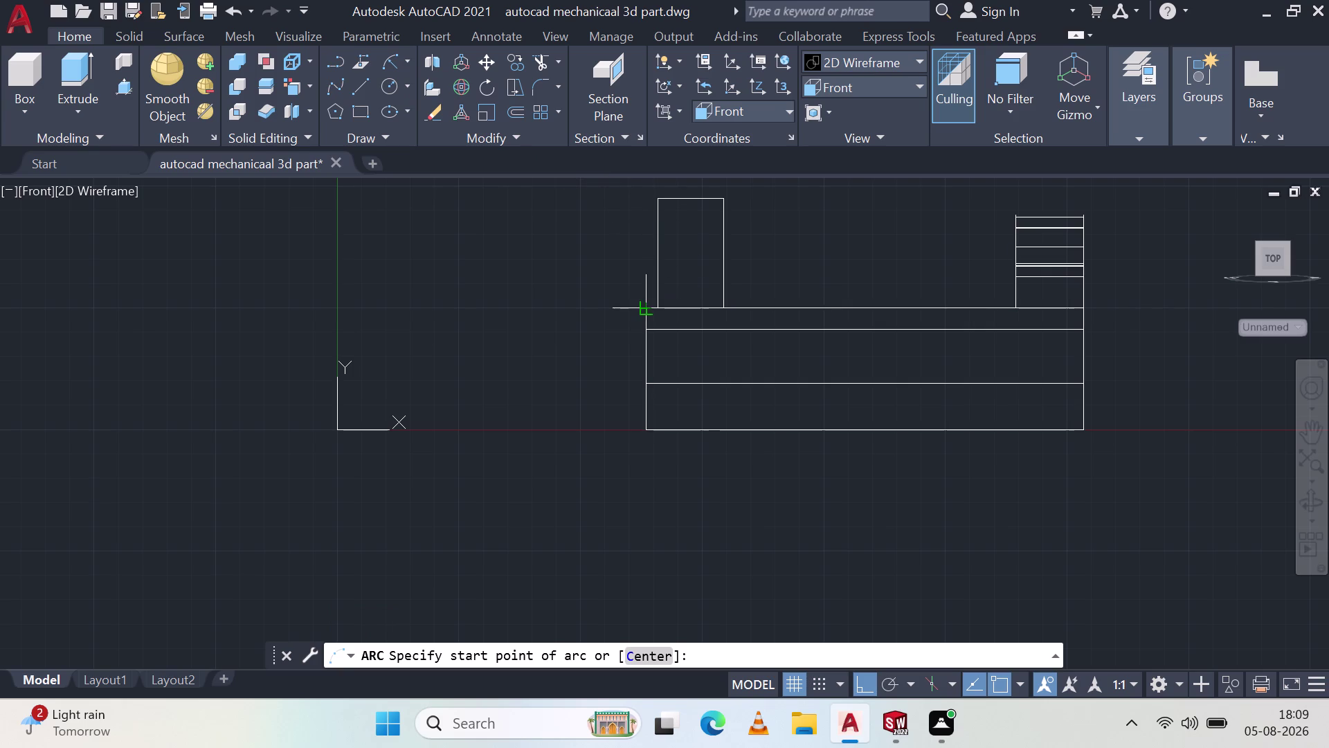
click(720, 198)
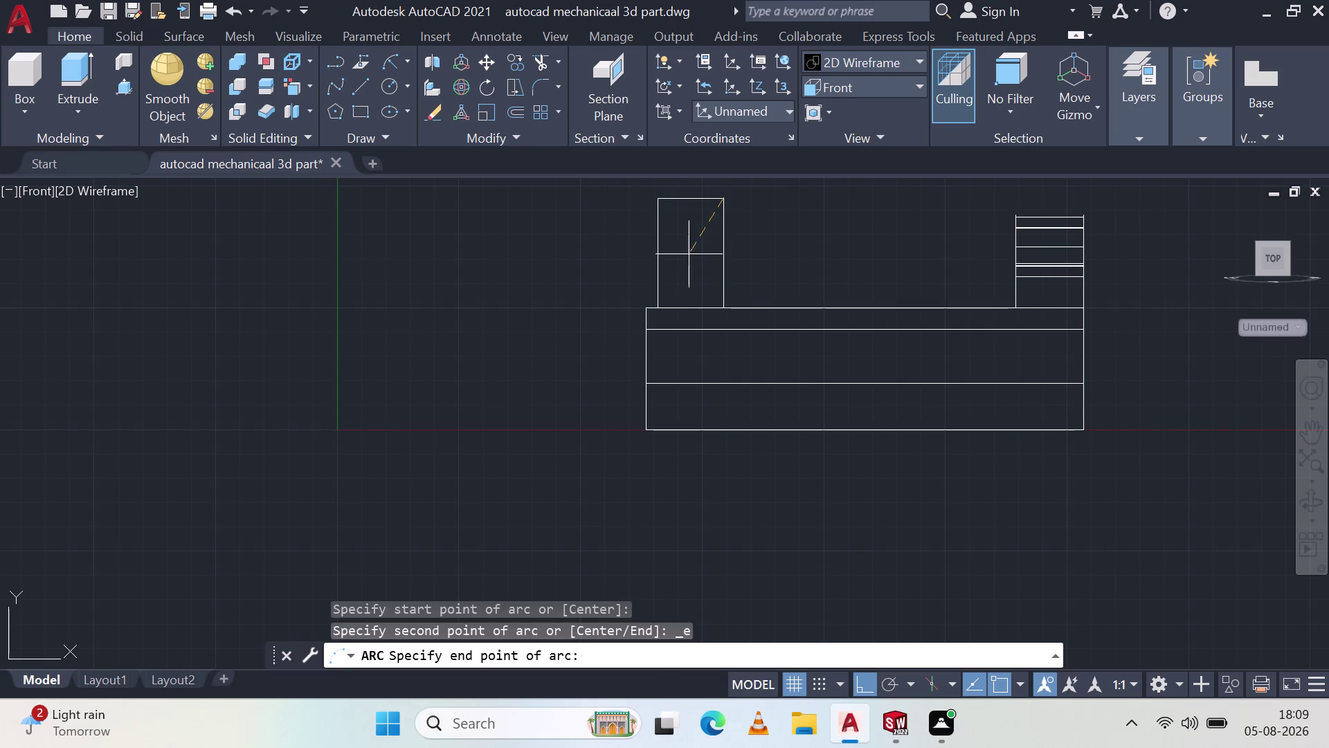
click(643, 308)
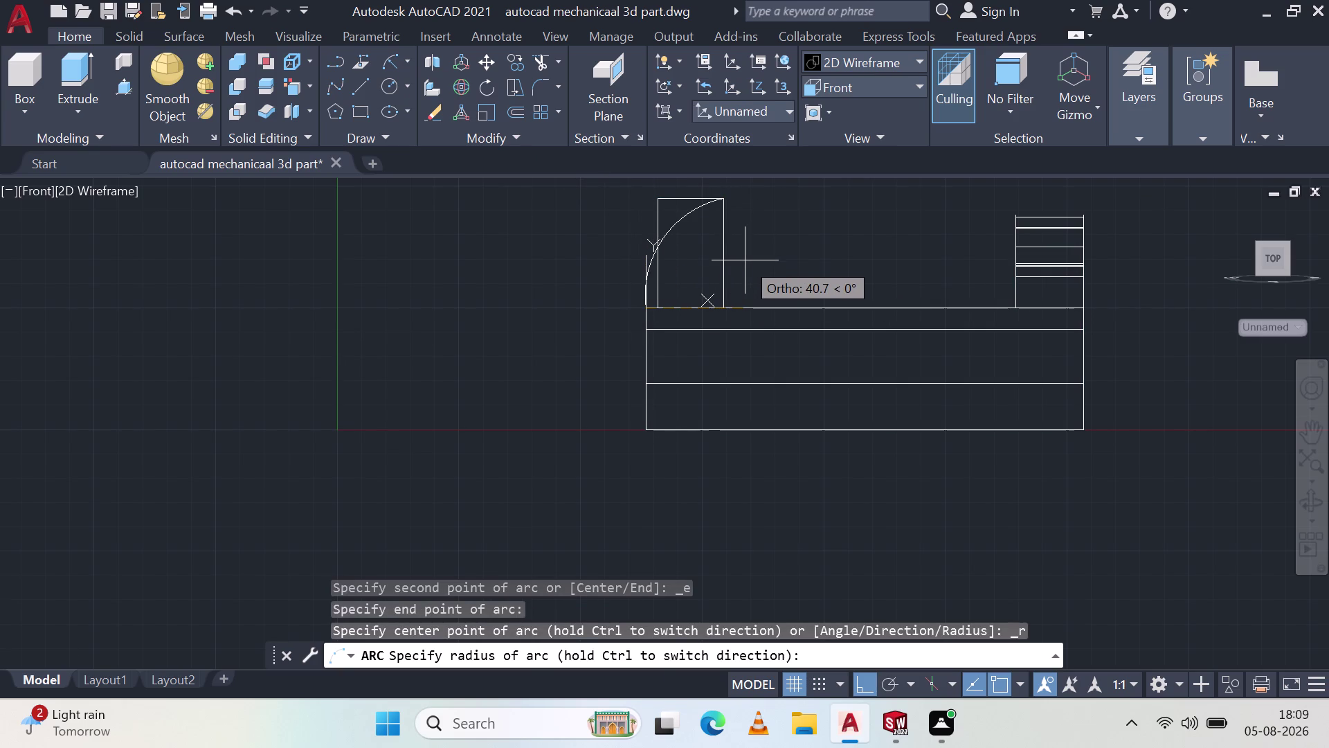
text(28)
key(space)
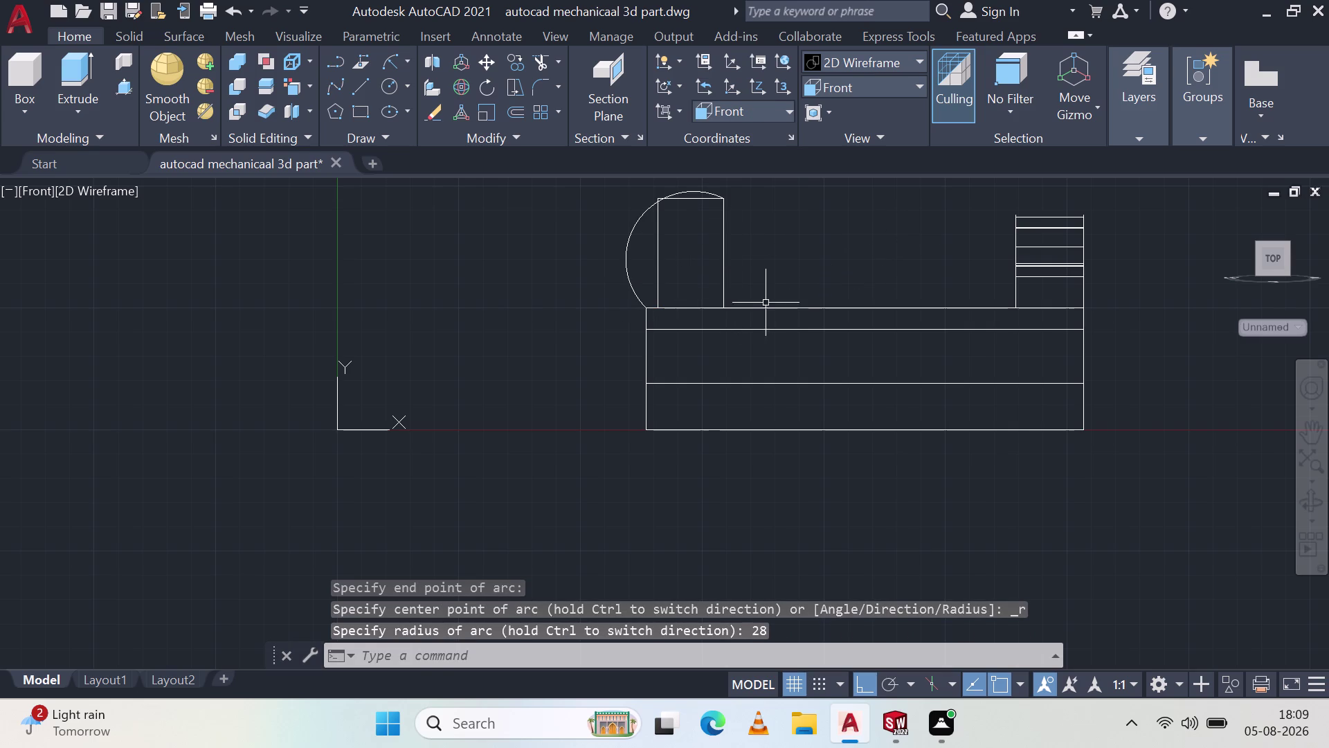
click(633, 233)
key(Delete)
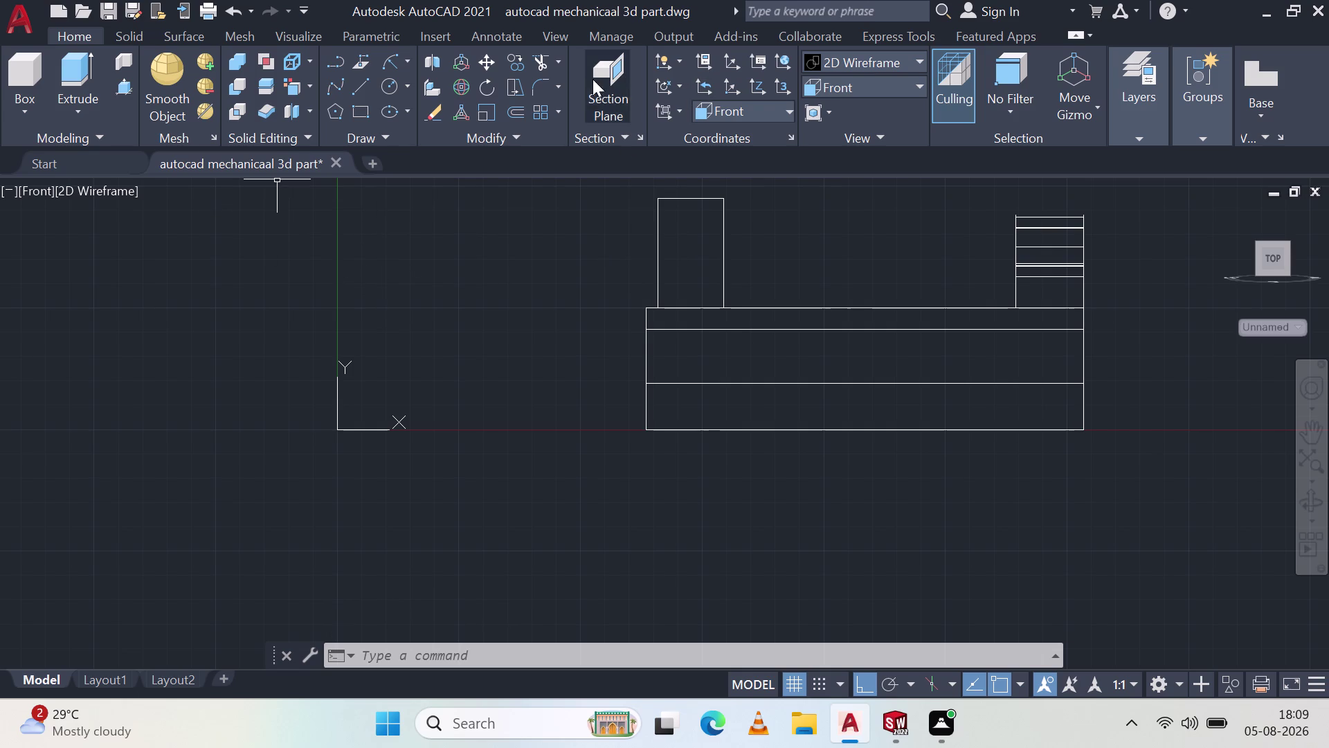
click(852, 88)
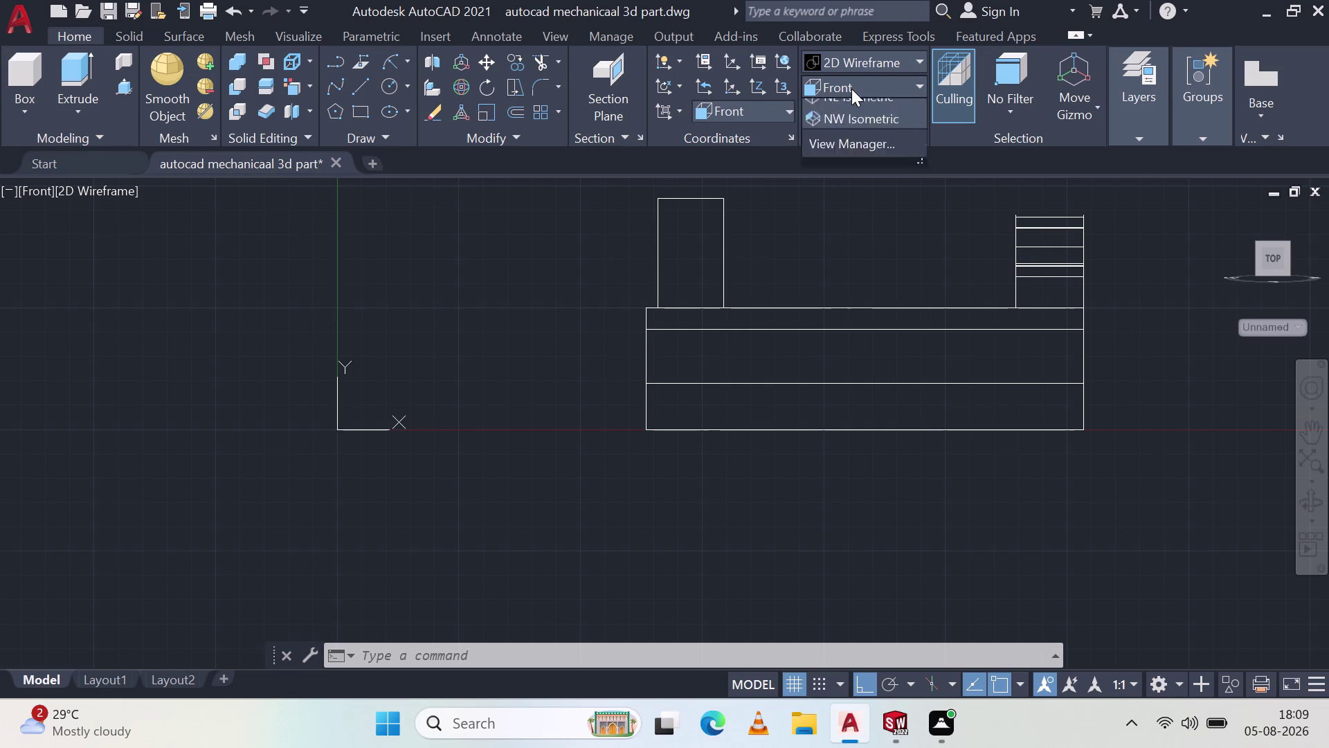
Switch the visual style to Shaded with Edges, then Shades of Gray, and orbit into 3D.
click(869, 63)
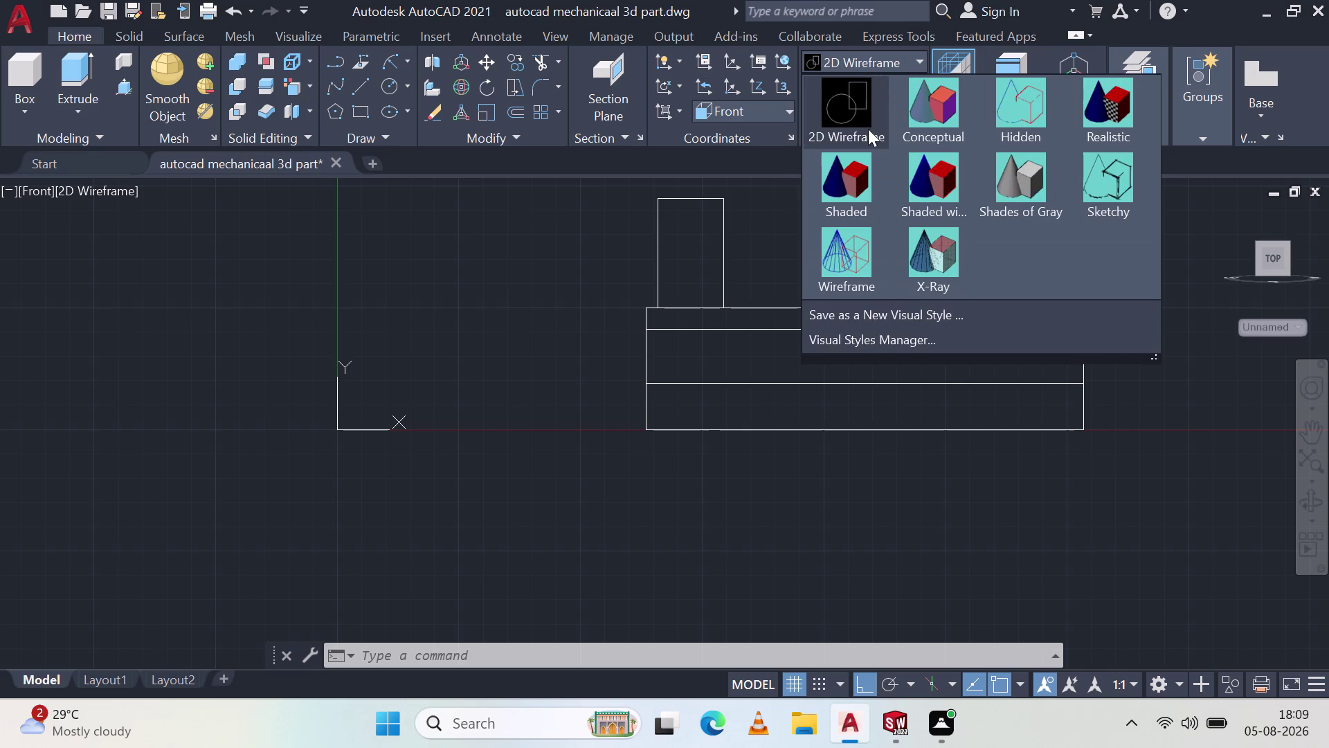
click(955, 187)
click(906, 58)
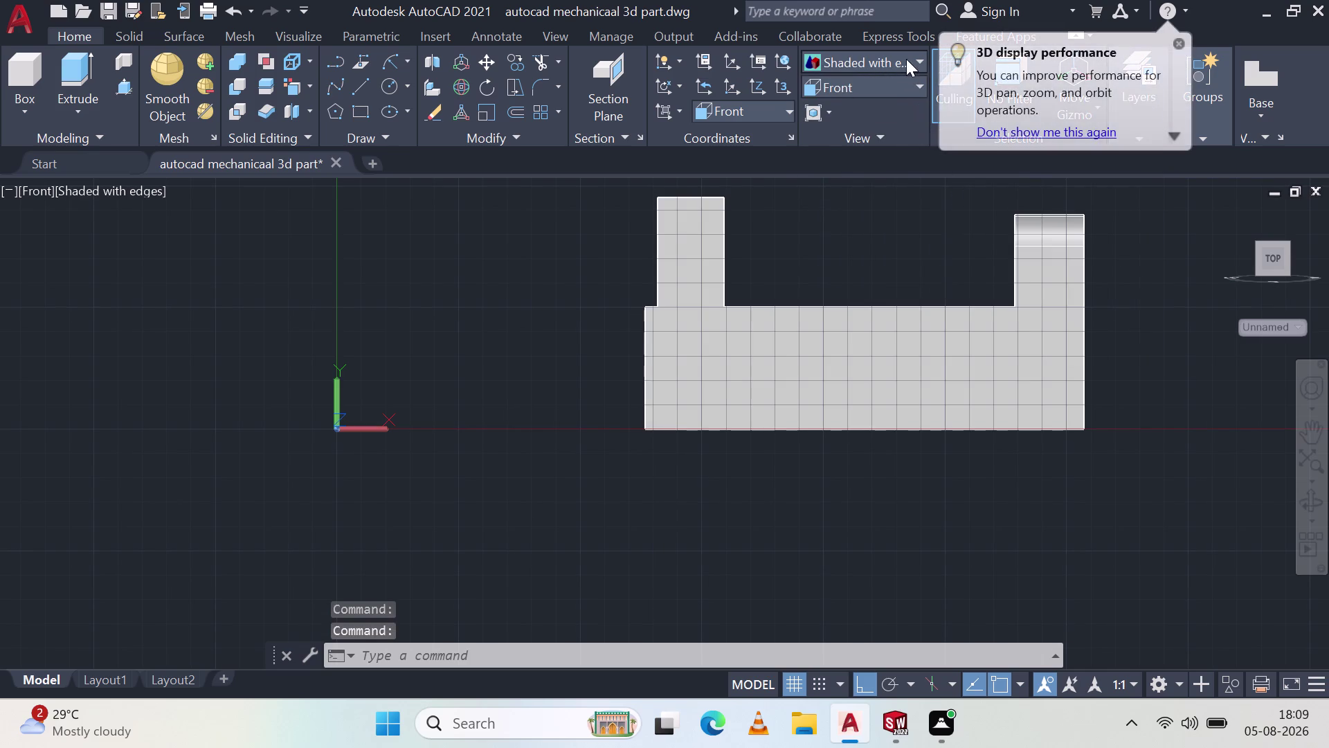
click(996, 187)
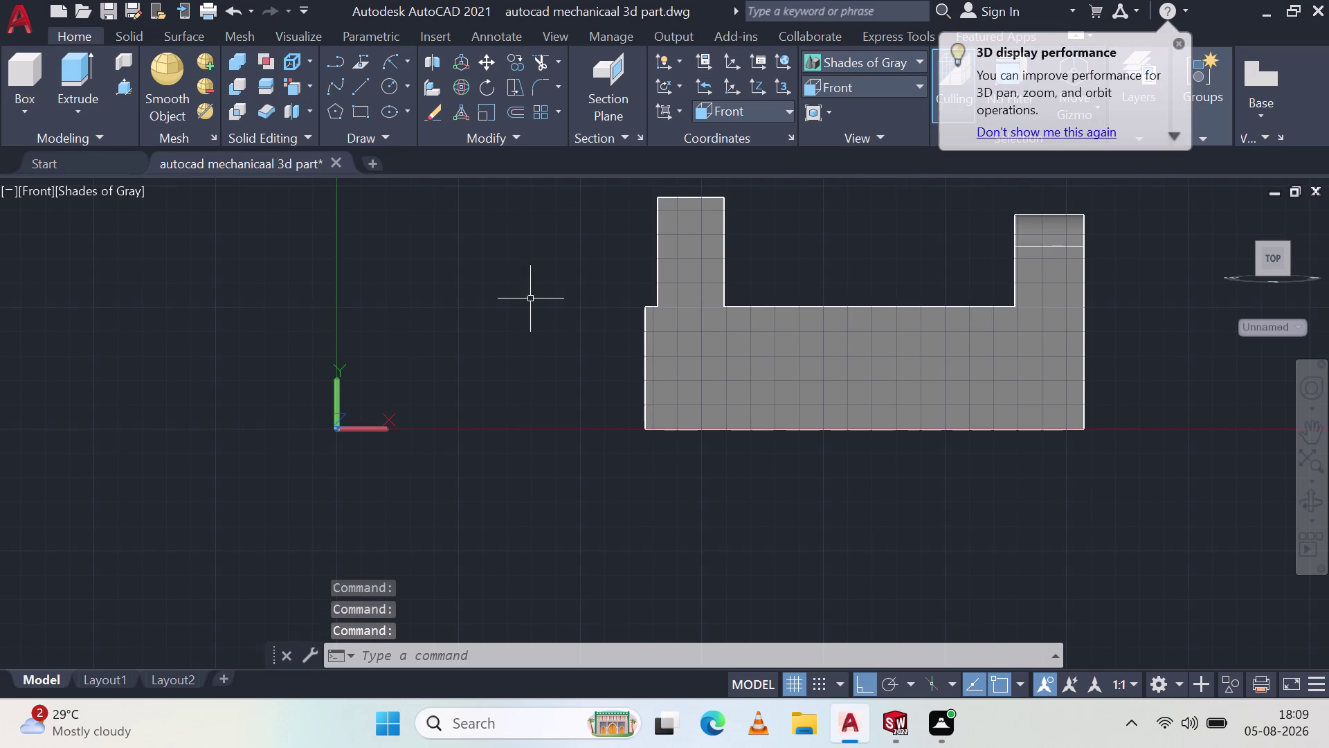
key(Escape)
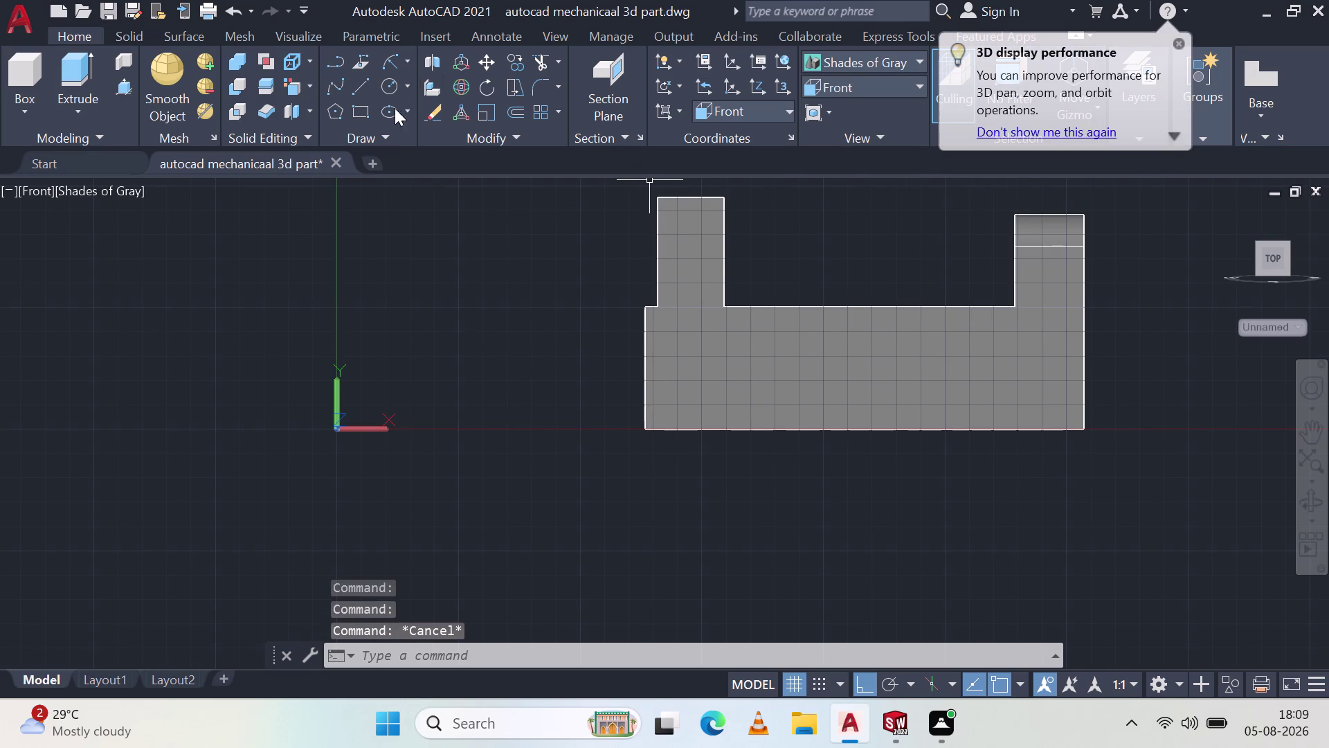
middle_drag(483, 252, 482, 272)
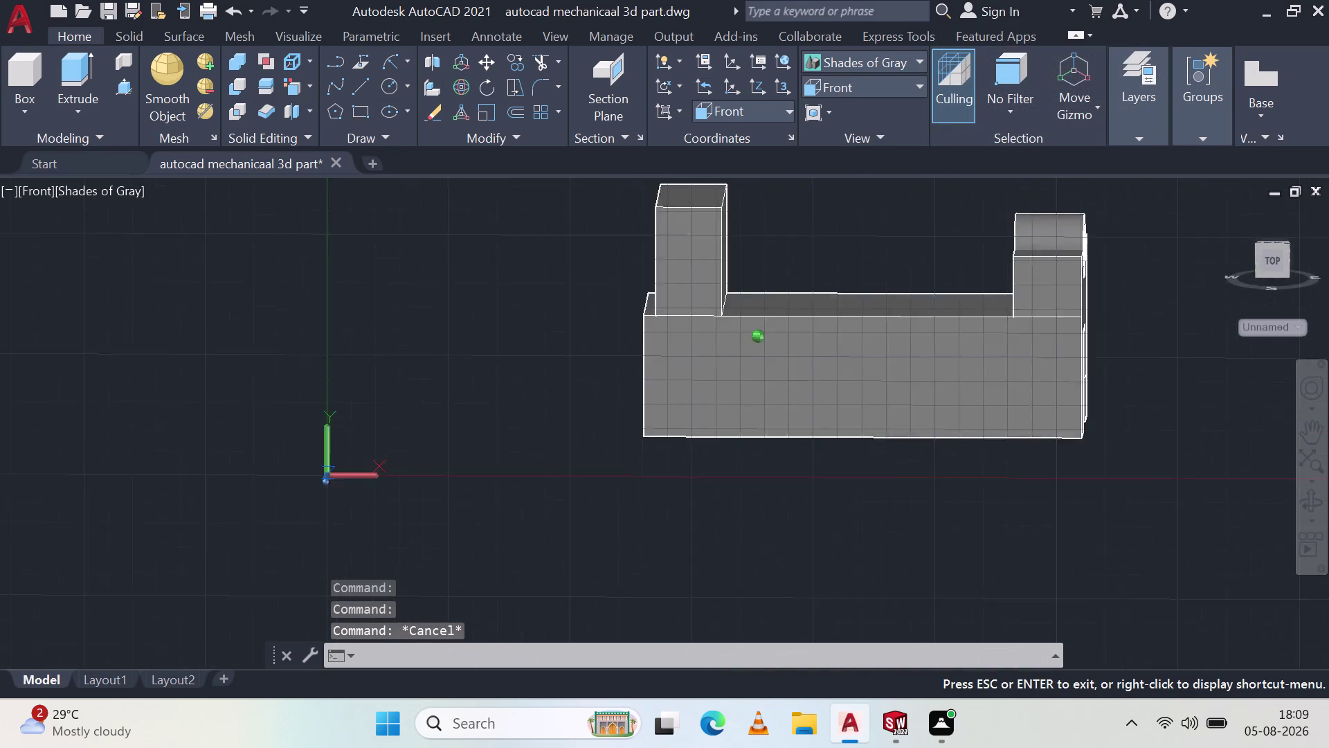
middle_drag(482, 272, 501, 282)
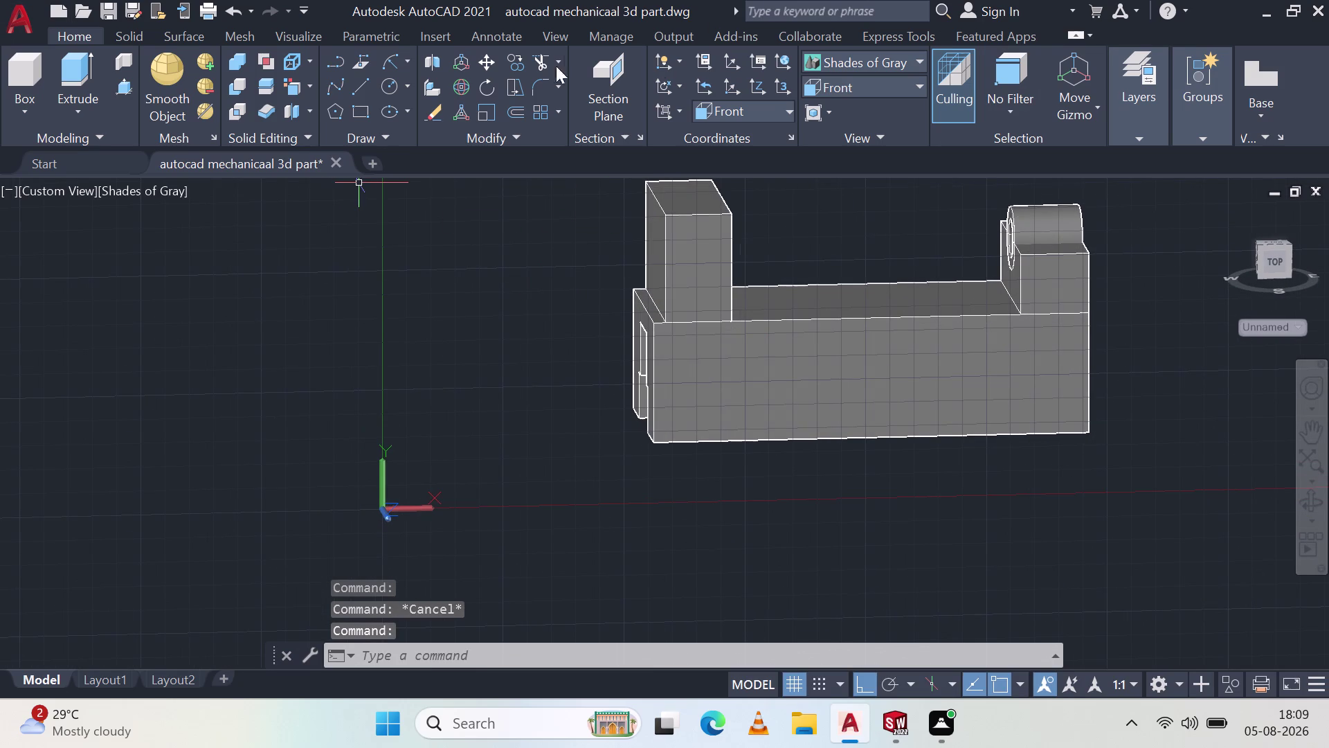
Draw a radius-28 arc from the raised block's top corner to its base corner, then undo it.
click(389, 55)
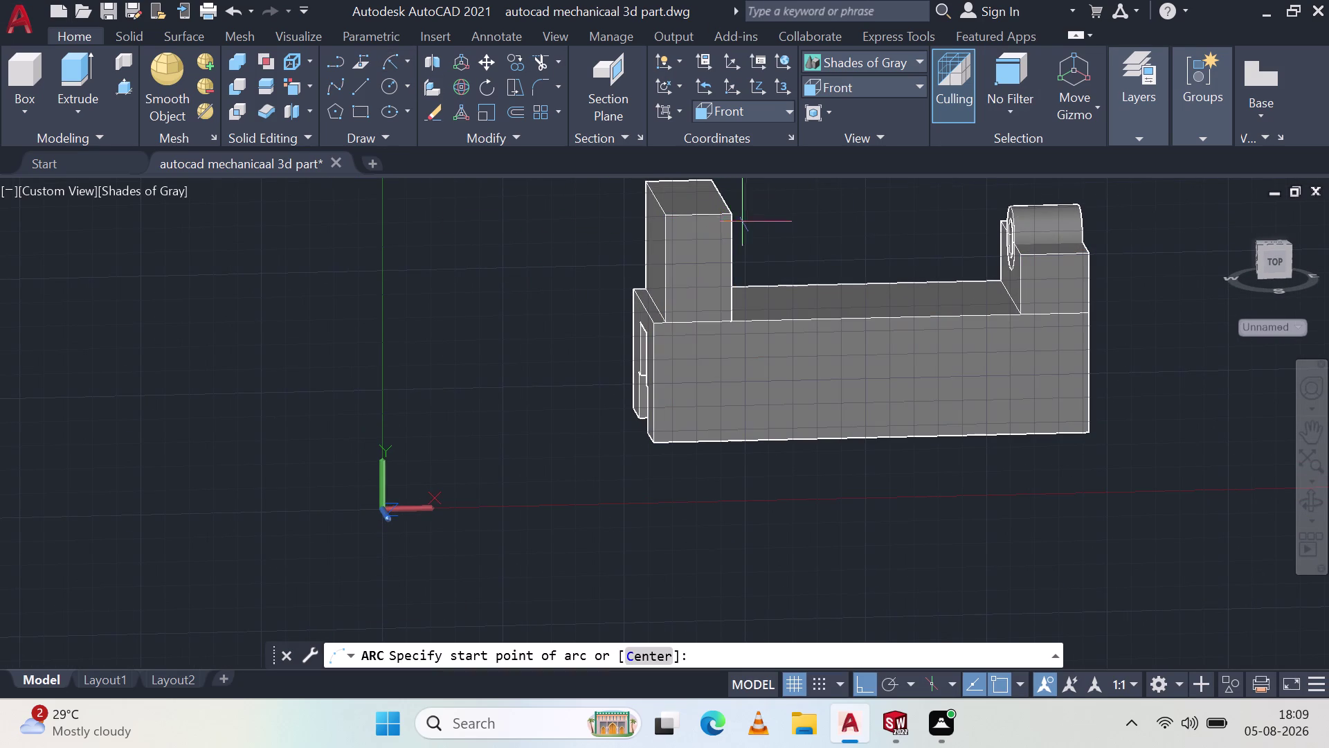
click(732, 214)
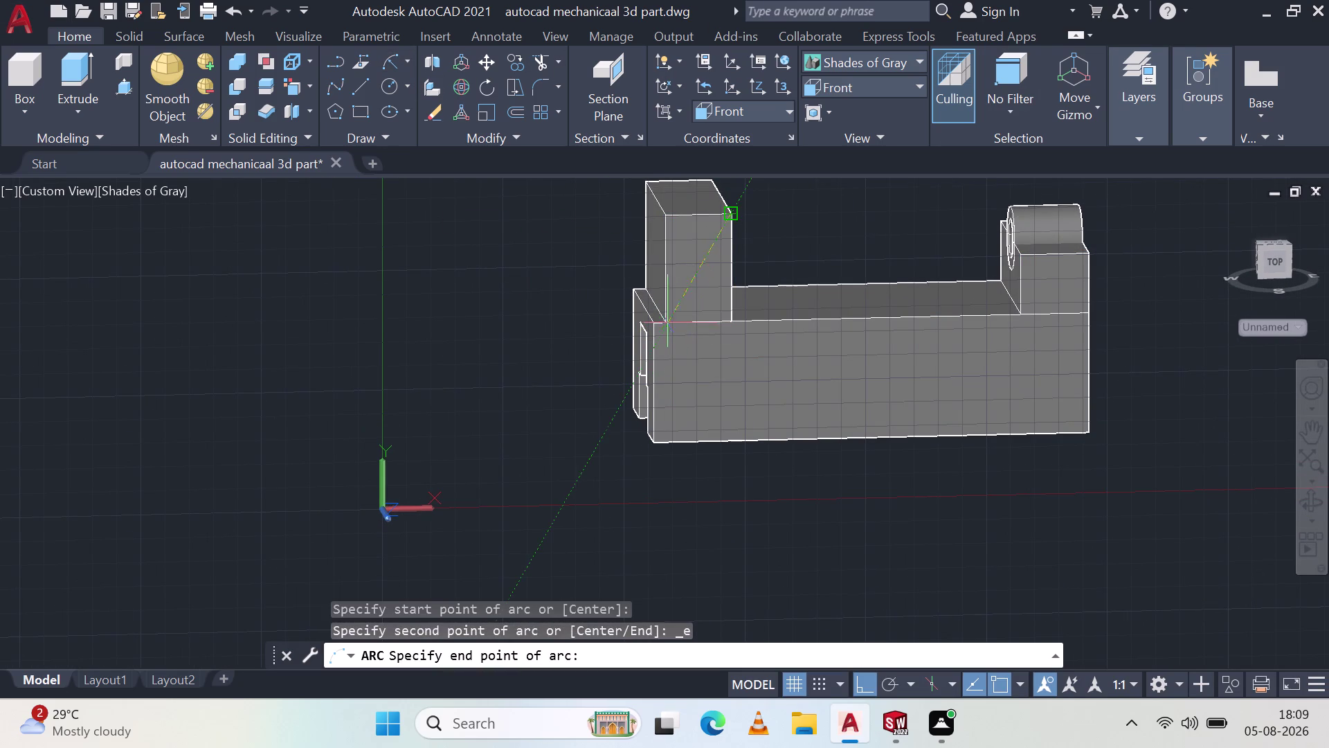
click(666, 319)
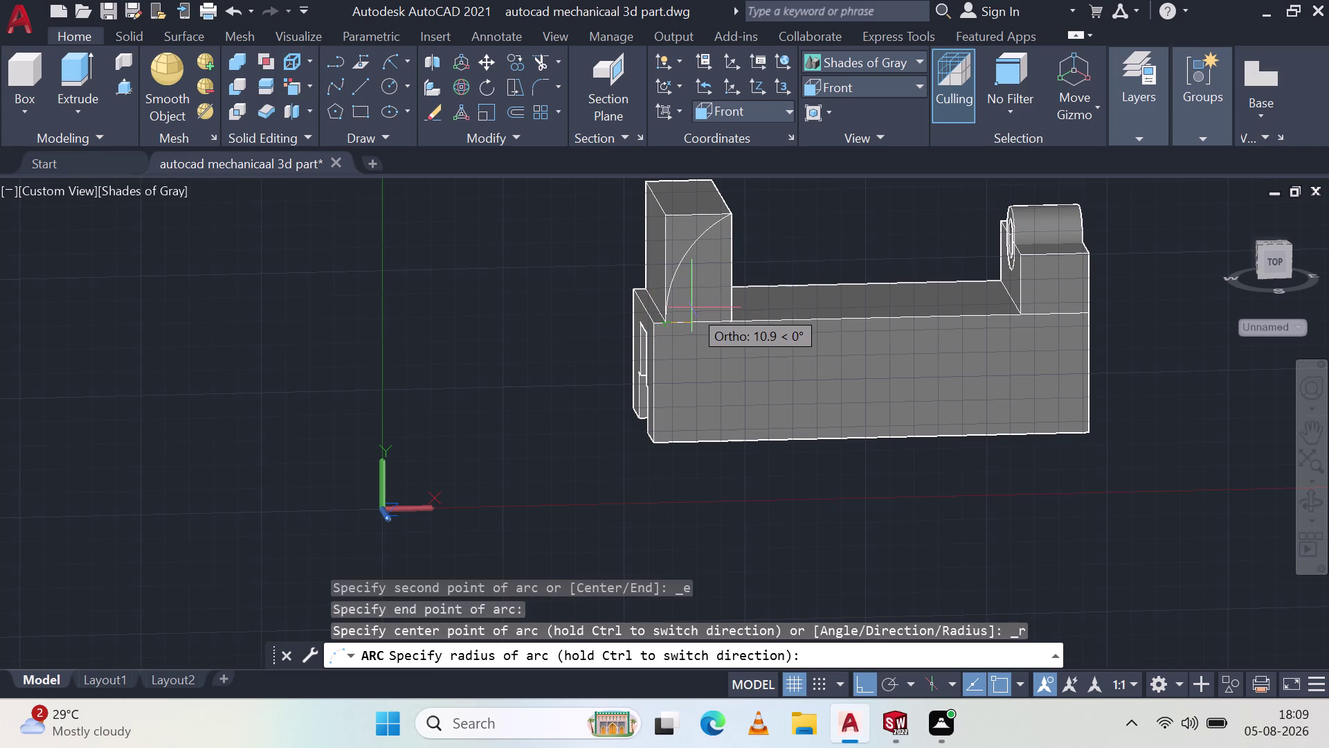
text(2)
text(8)
key(Return)
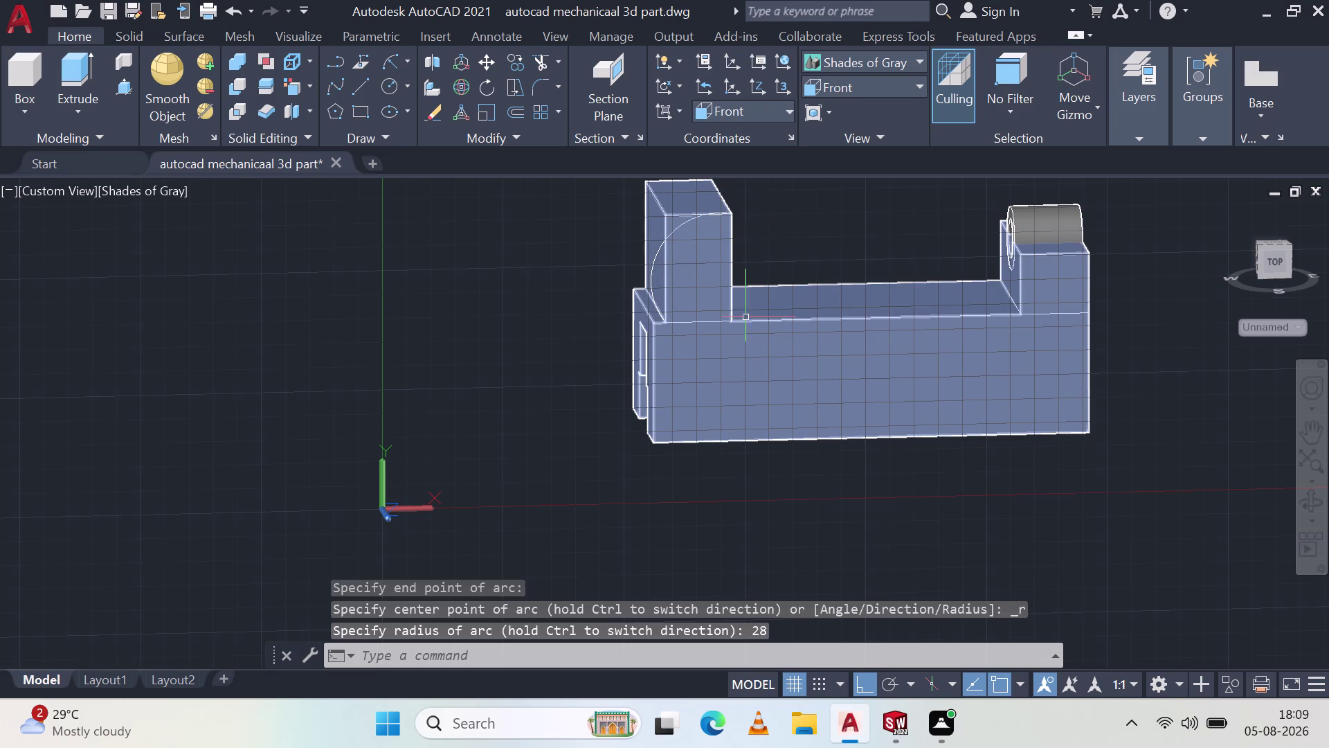
key(ctrl+z)
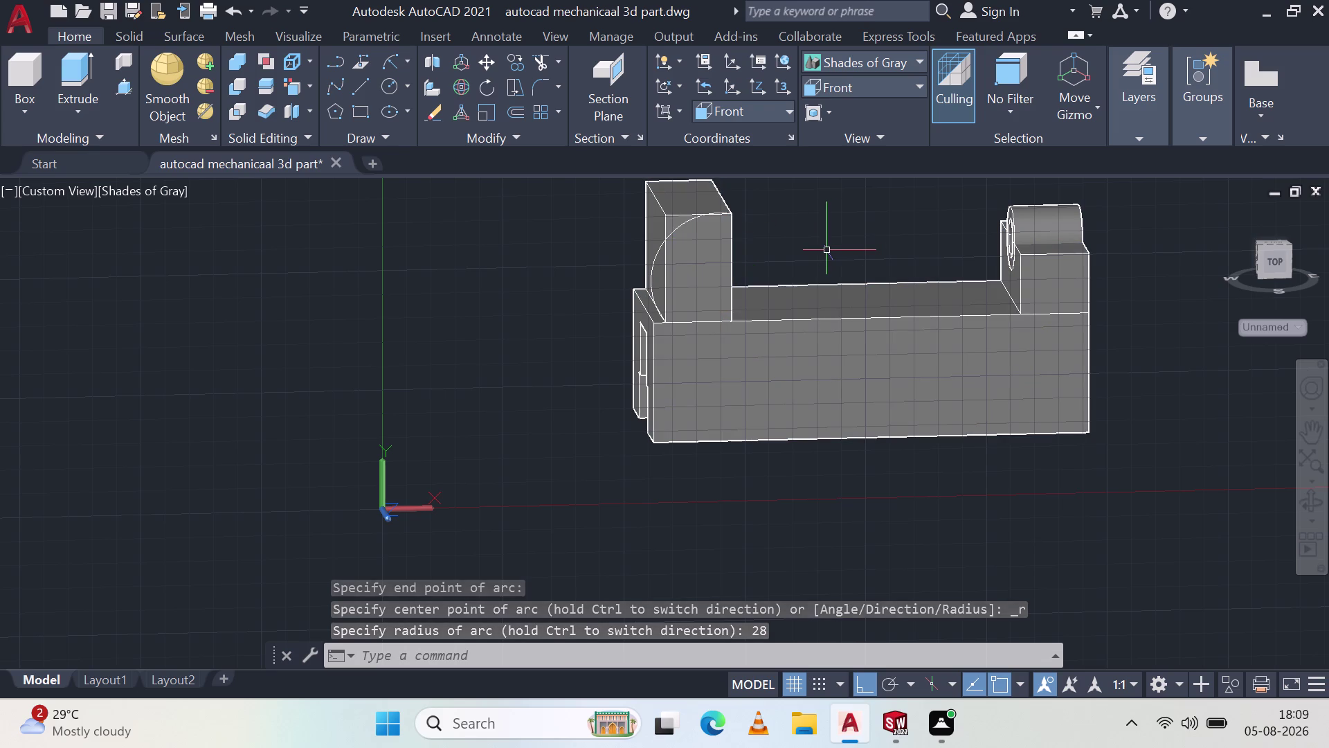
click(880, 92)
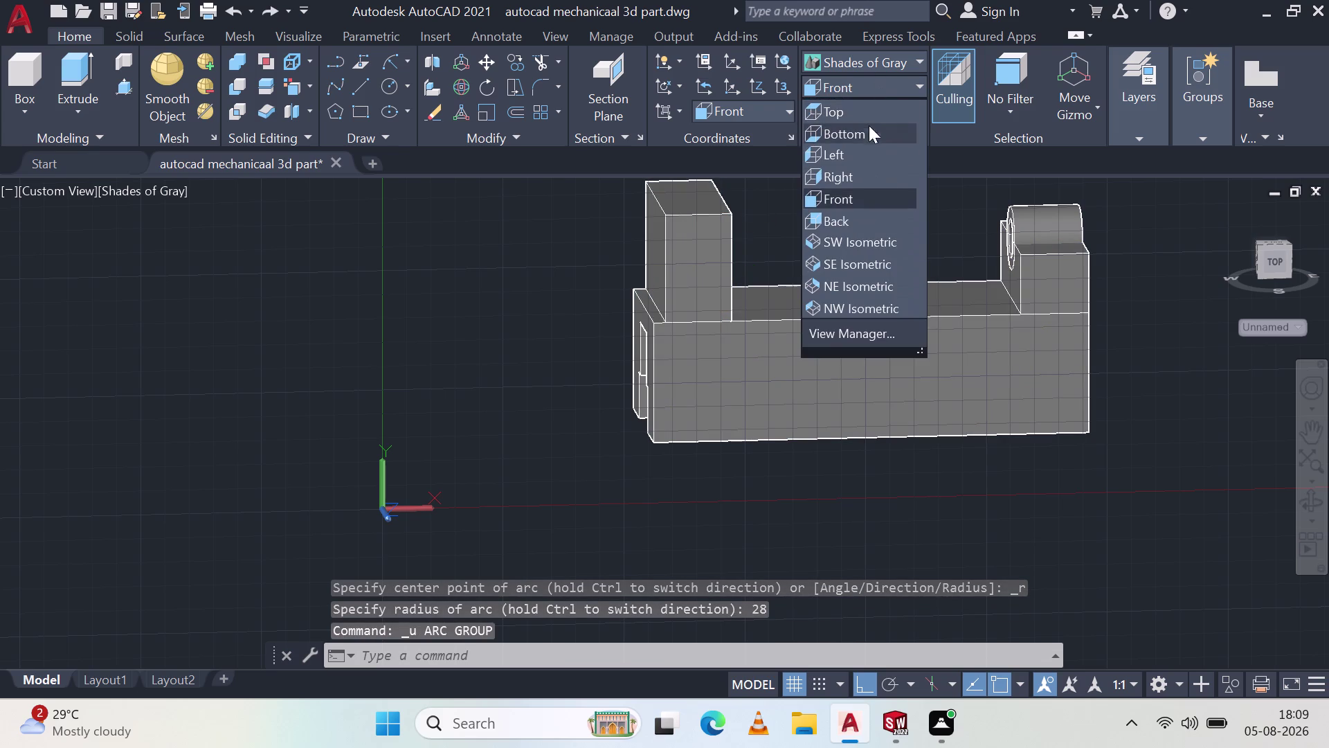
Switch the viewport to the Left preset view, then to the Front view.
click(859, 154)
click(857, 87)
click(869, 91)
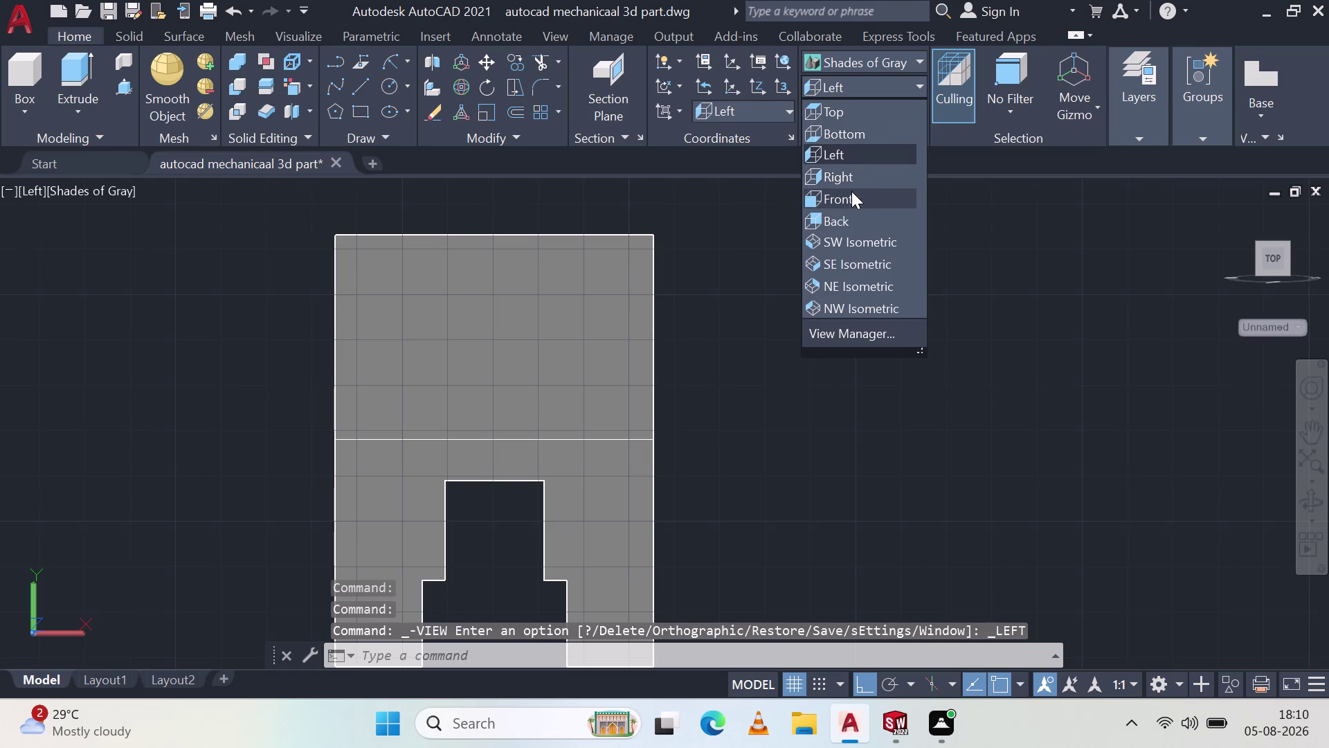
click(851, 191)
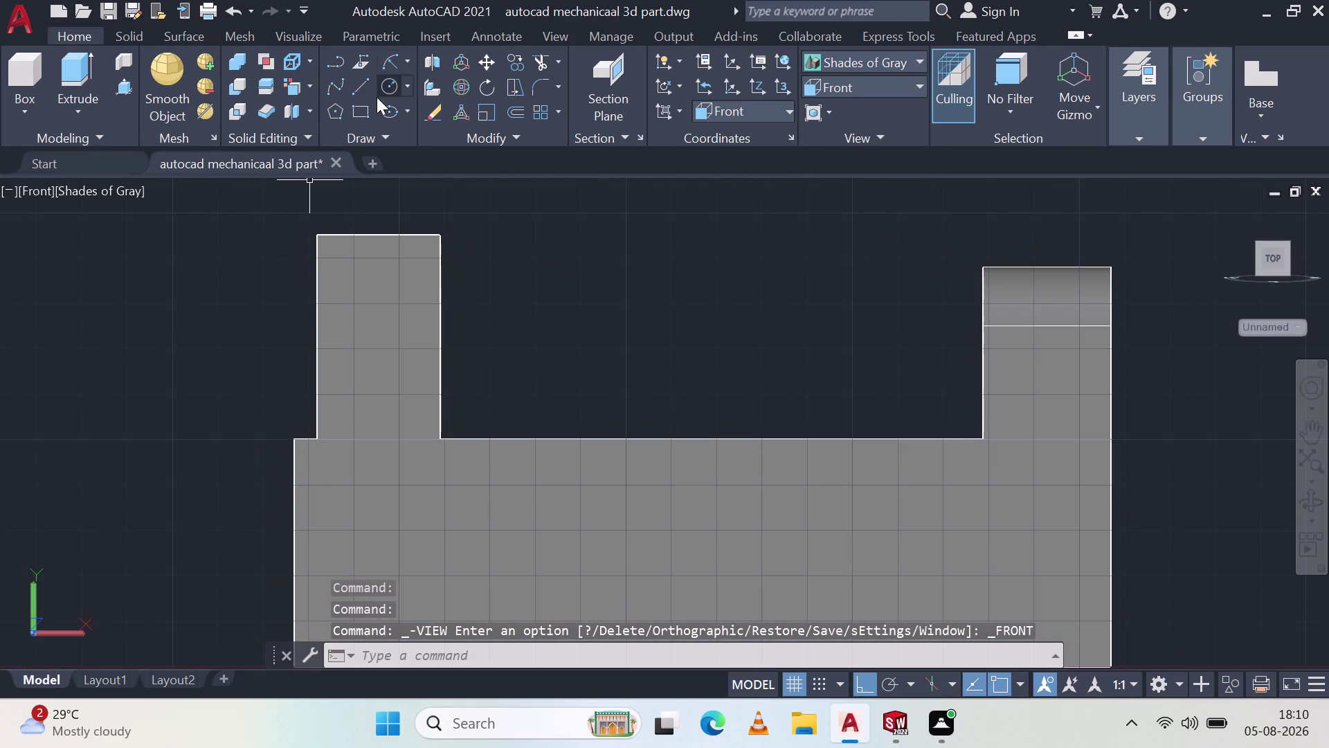
Draw a trial radius-28 Start-End-Radius arc from the raised block's corner, then undo it.
click(399, 64)
click(442, 239)
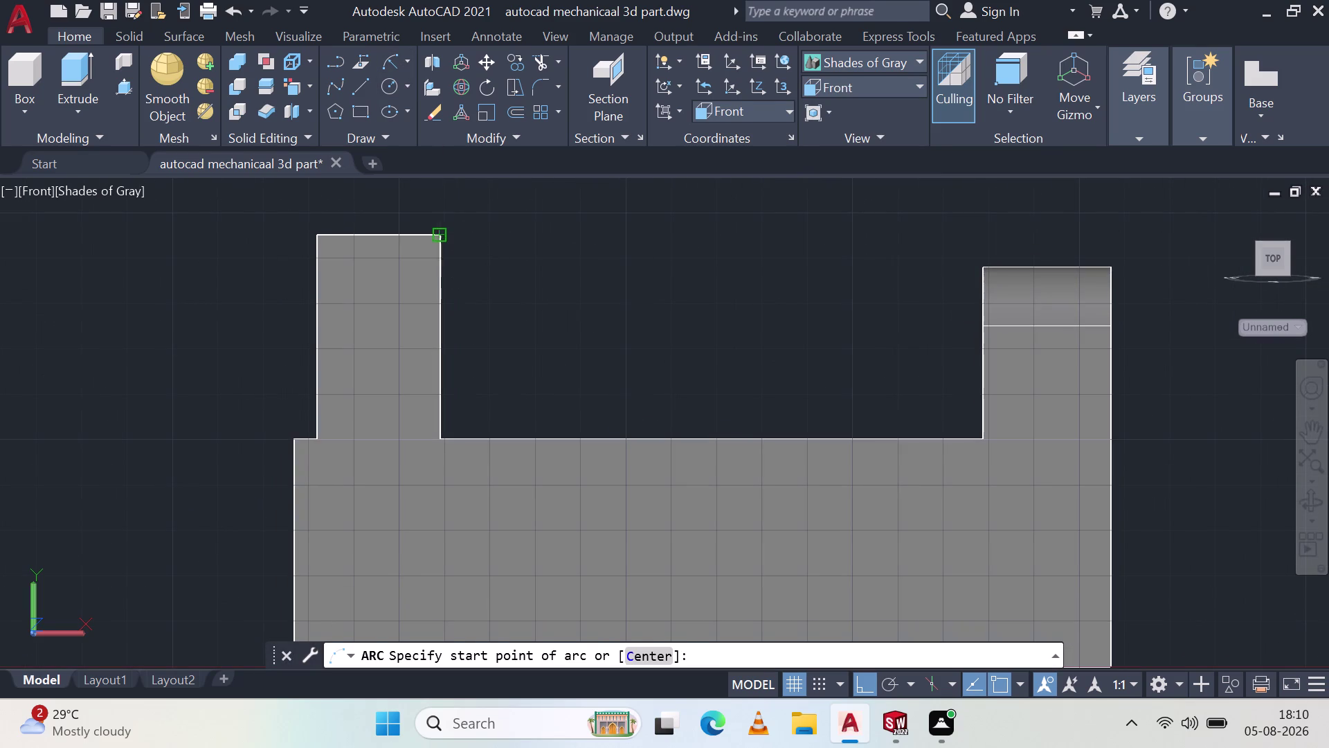
click(316, 442)
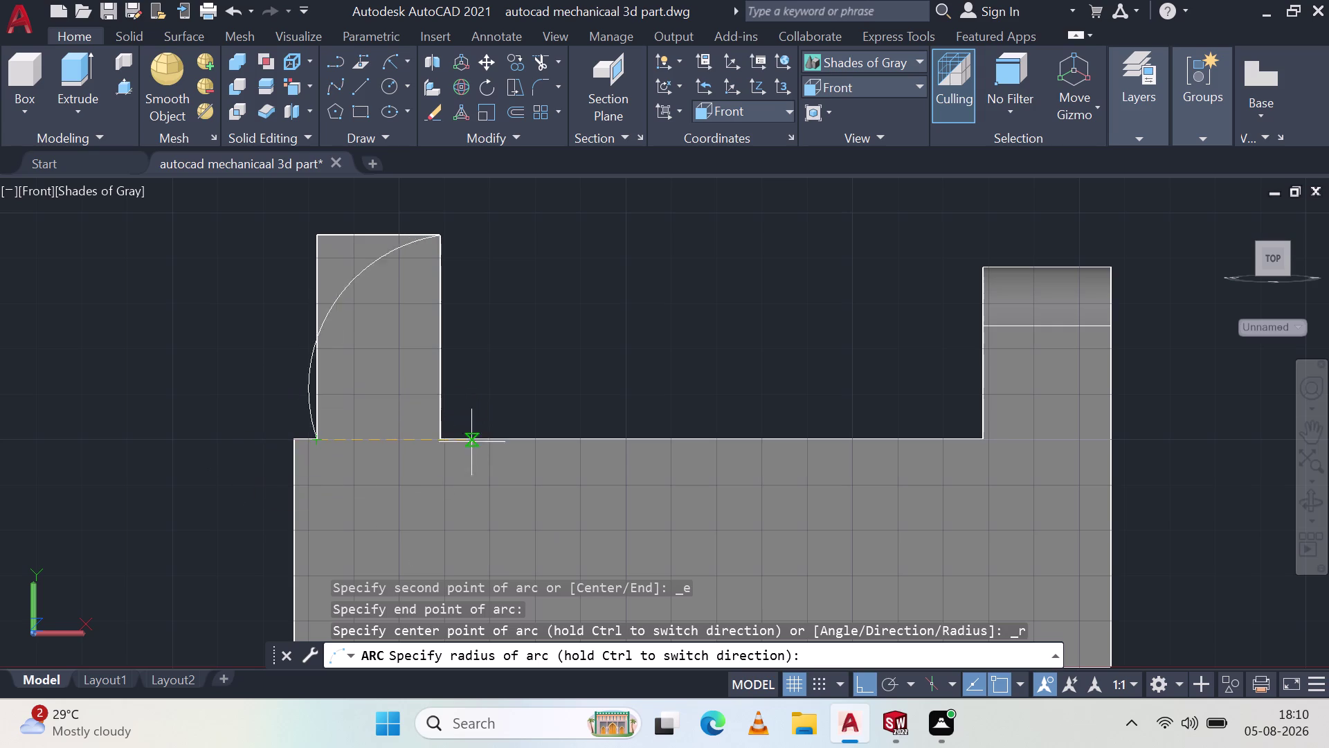
text(2)
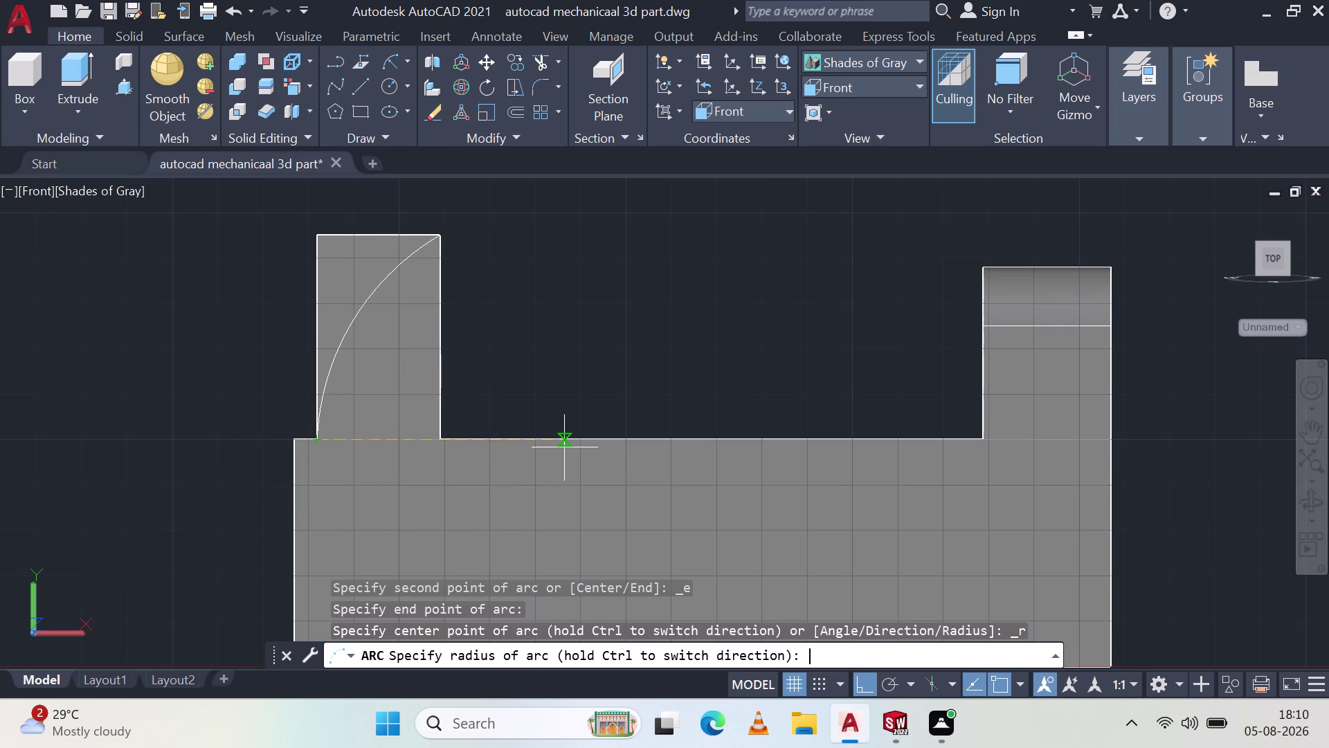
text(8)
key(Return)
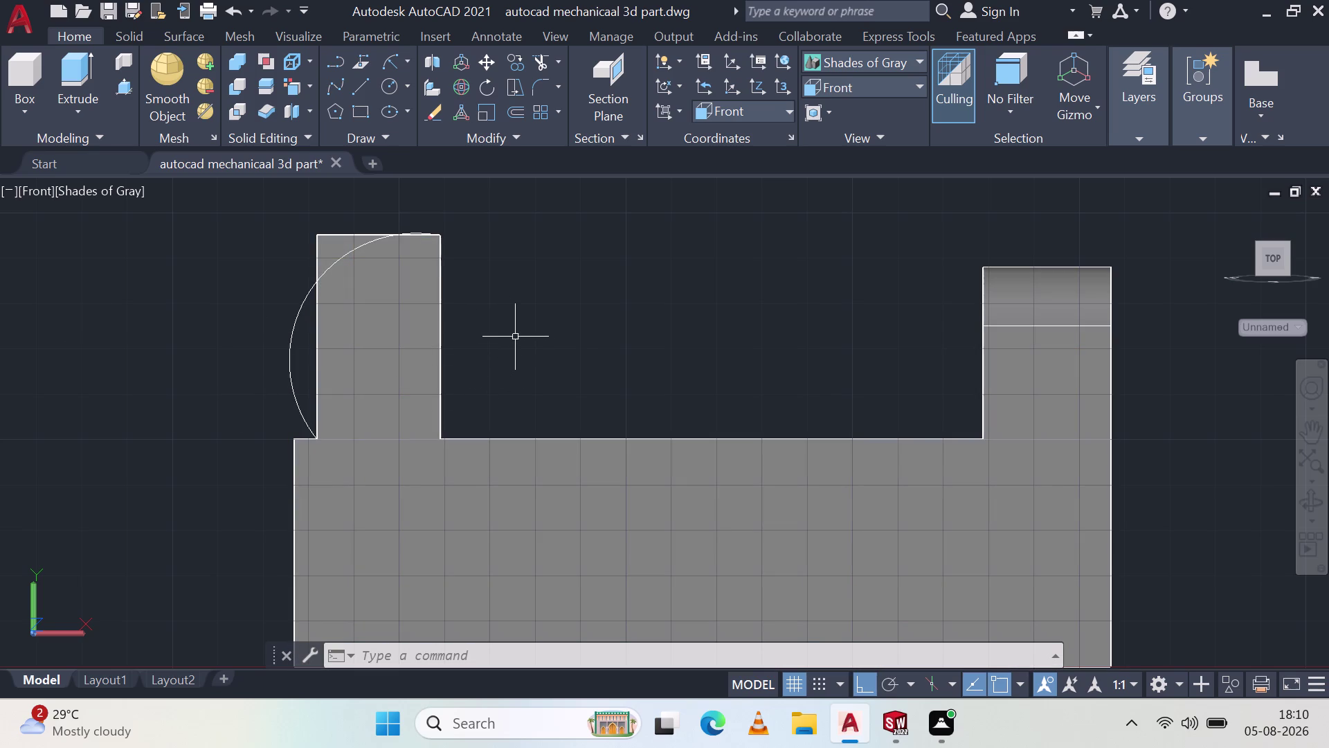
key(ctrl+z)
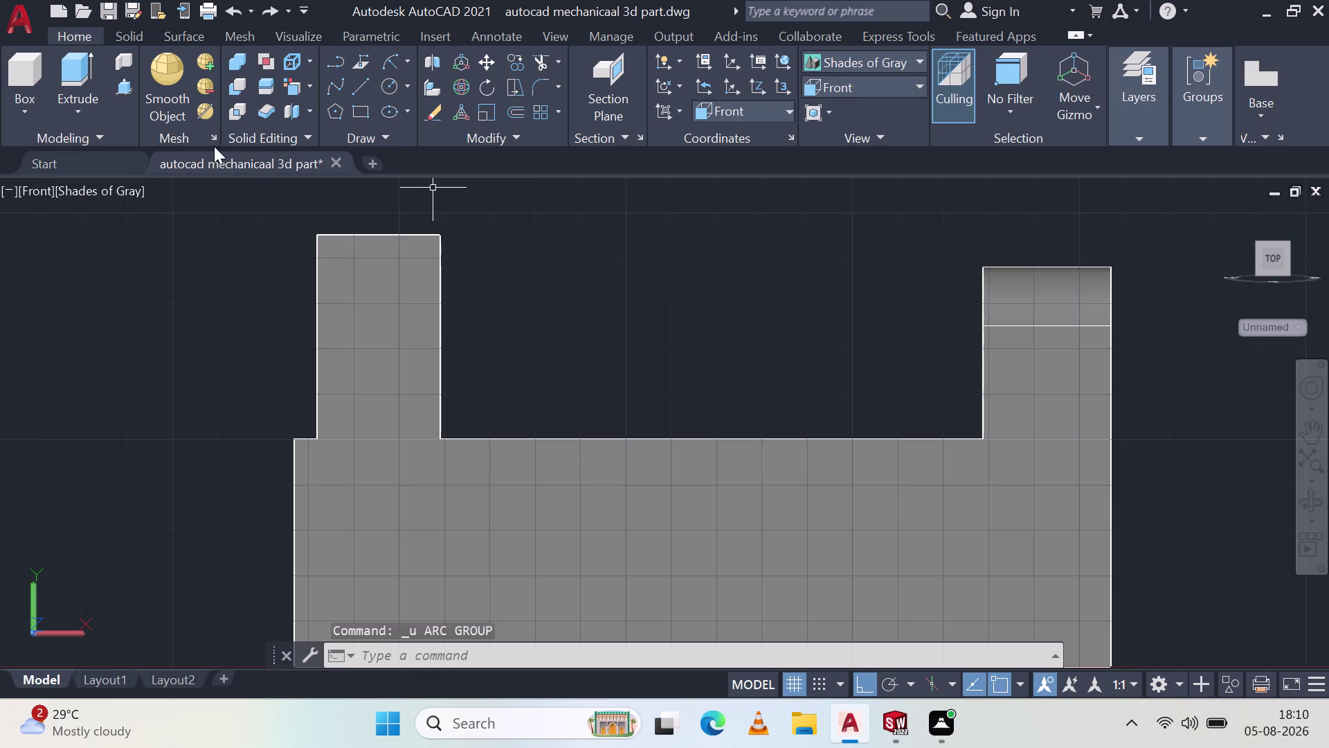
Switch to 2D Wireframe, then draw and cancel a trial line with 32 and 45 segments.
click(117, 191)
click(236, 248)
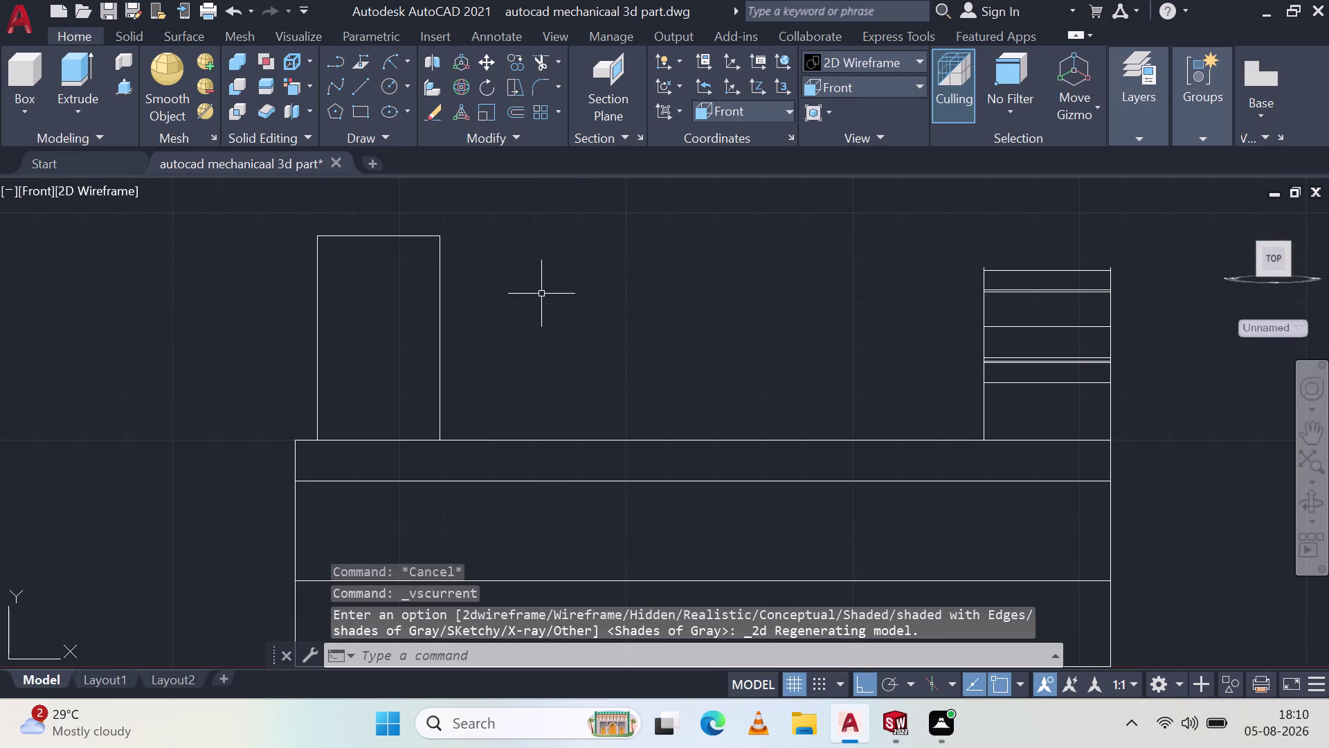
click(368, 94)
click(316, 437)
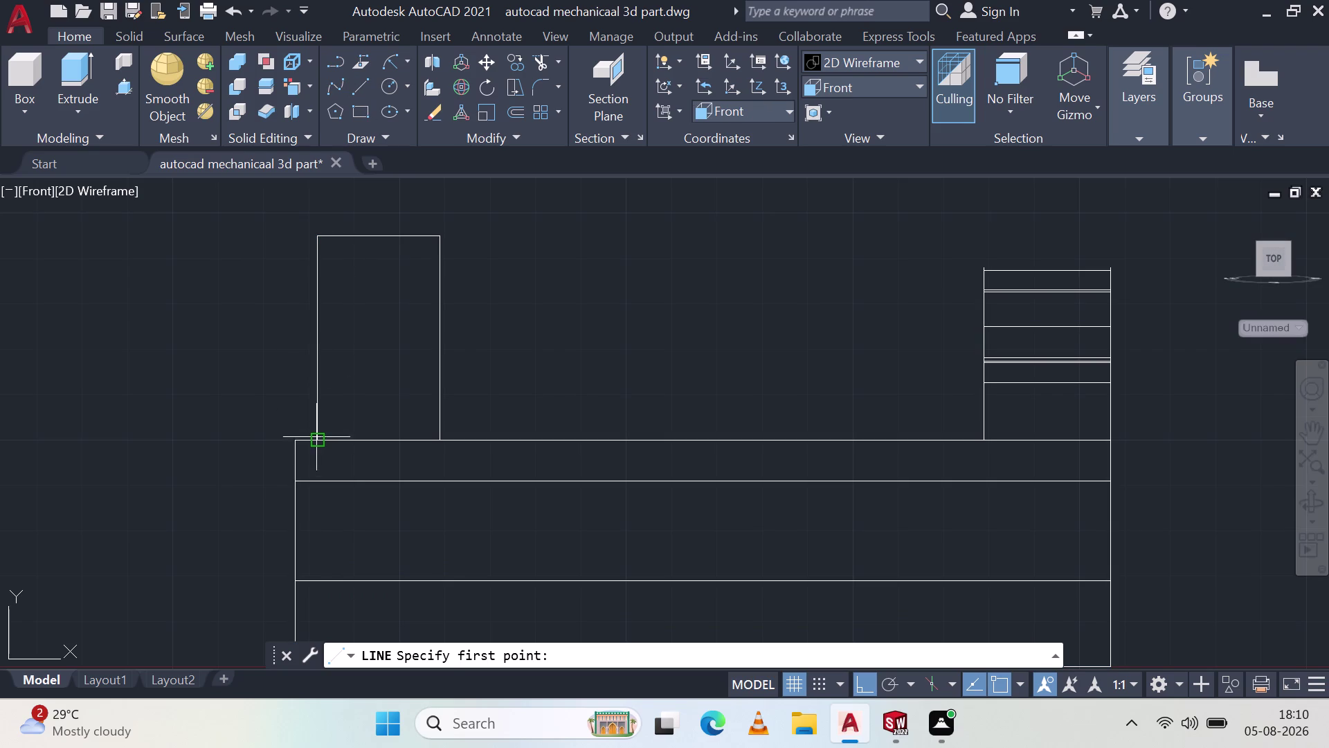
text(32)
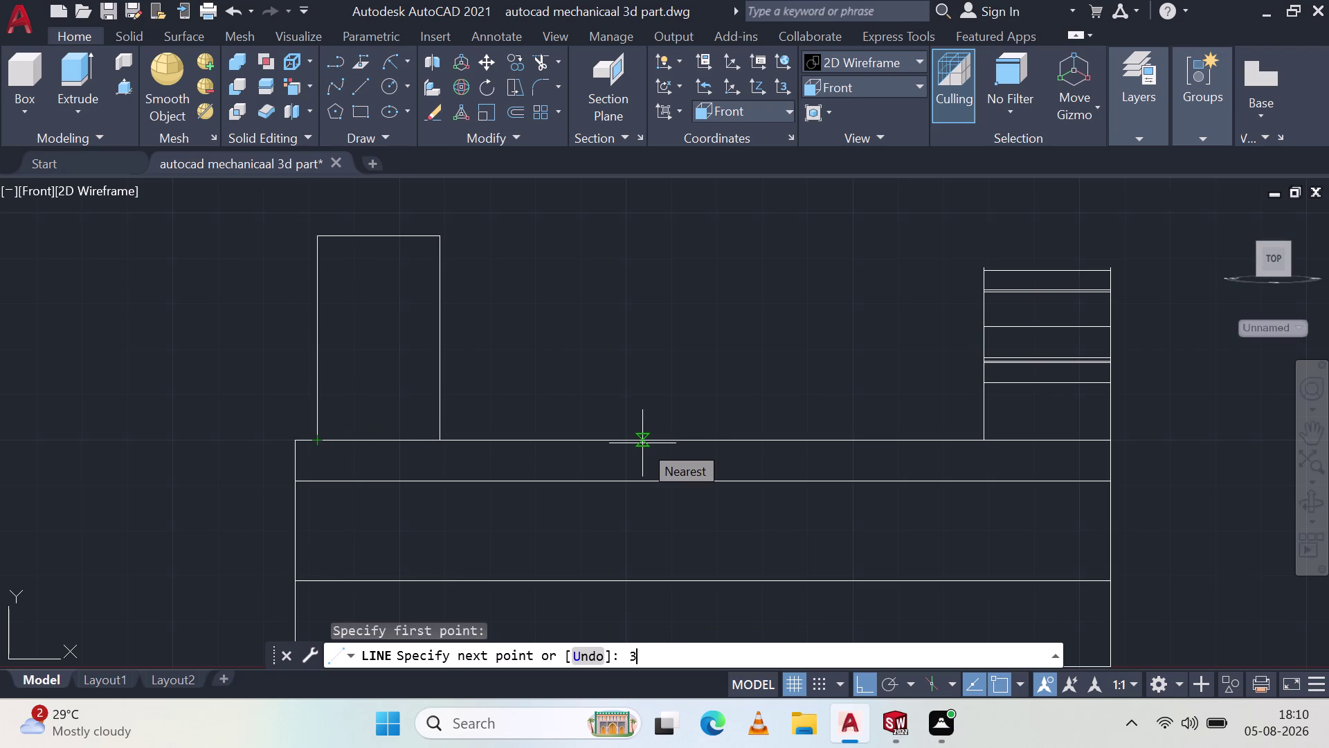
key(Return)
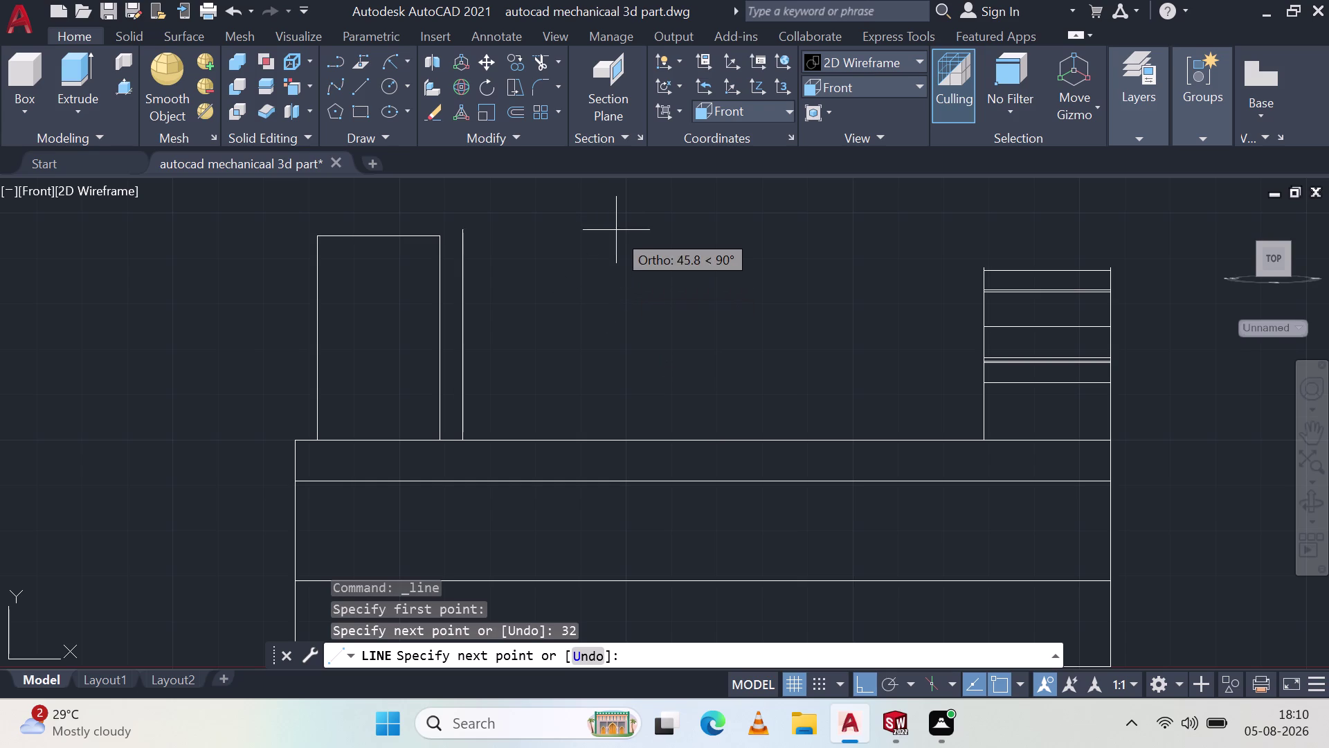
text(45)
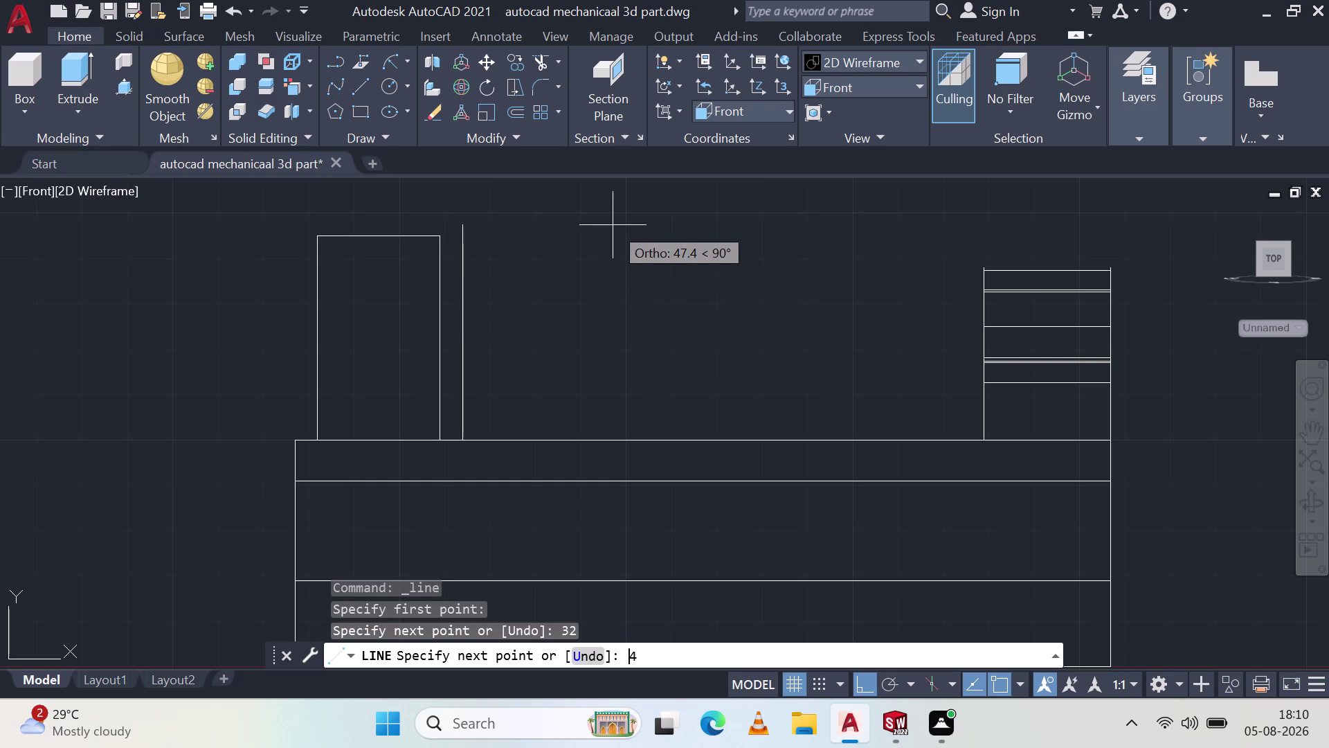
key(space)
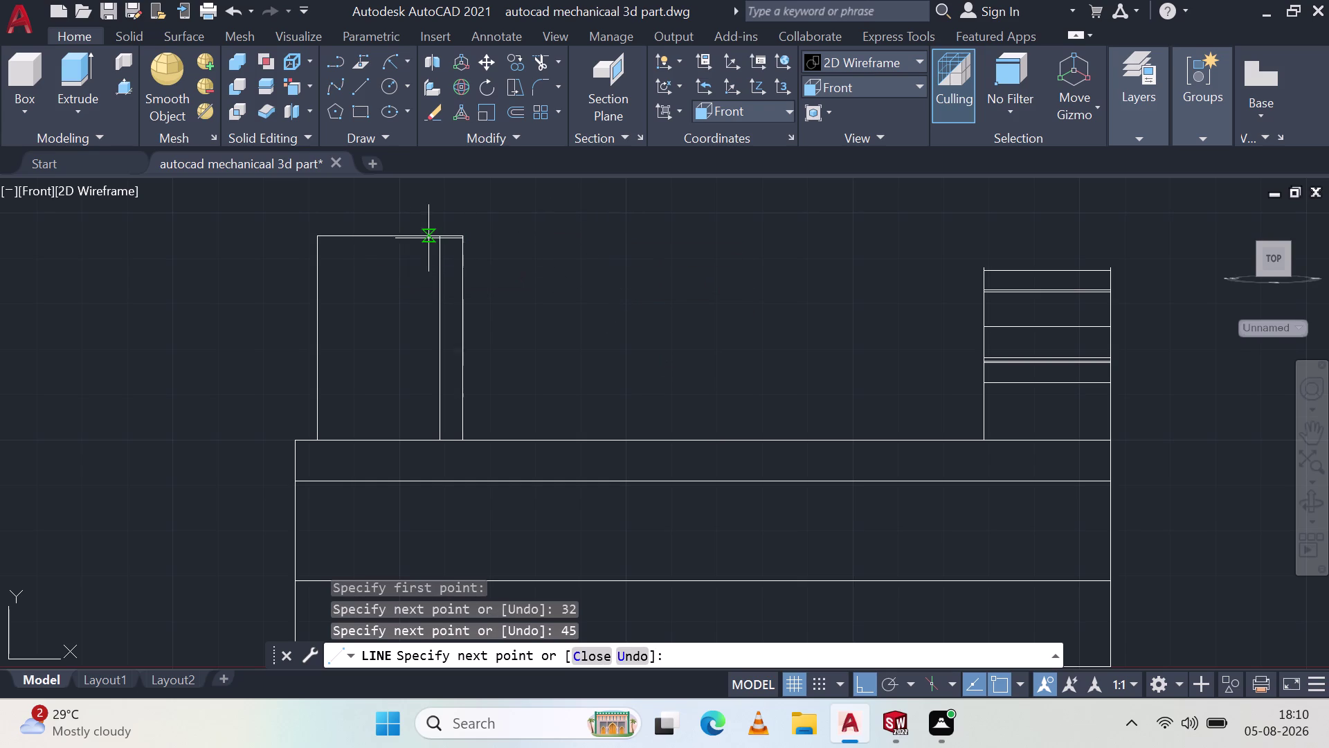
click(436, 235)
key(Escape)
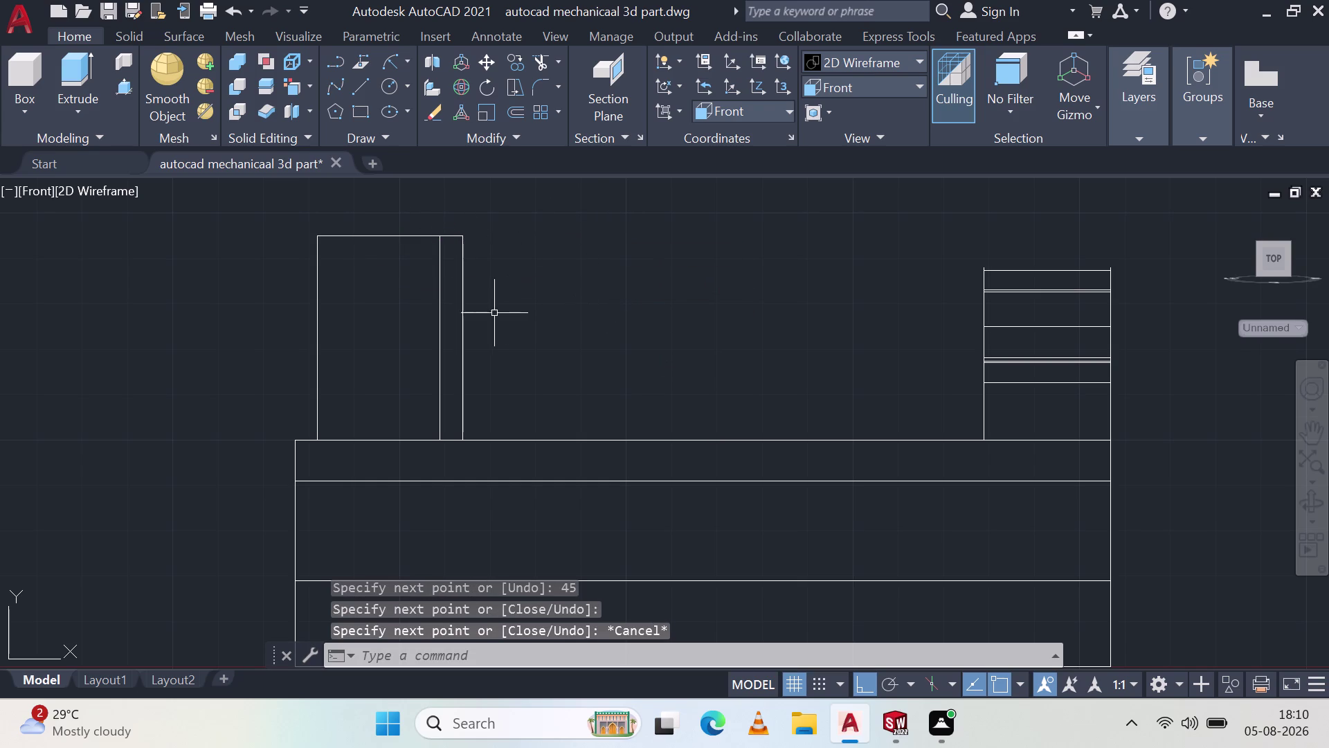
click(441, 266)
key(Escape)
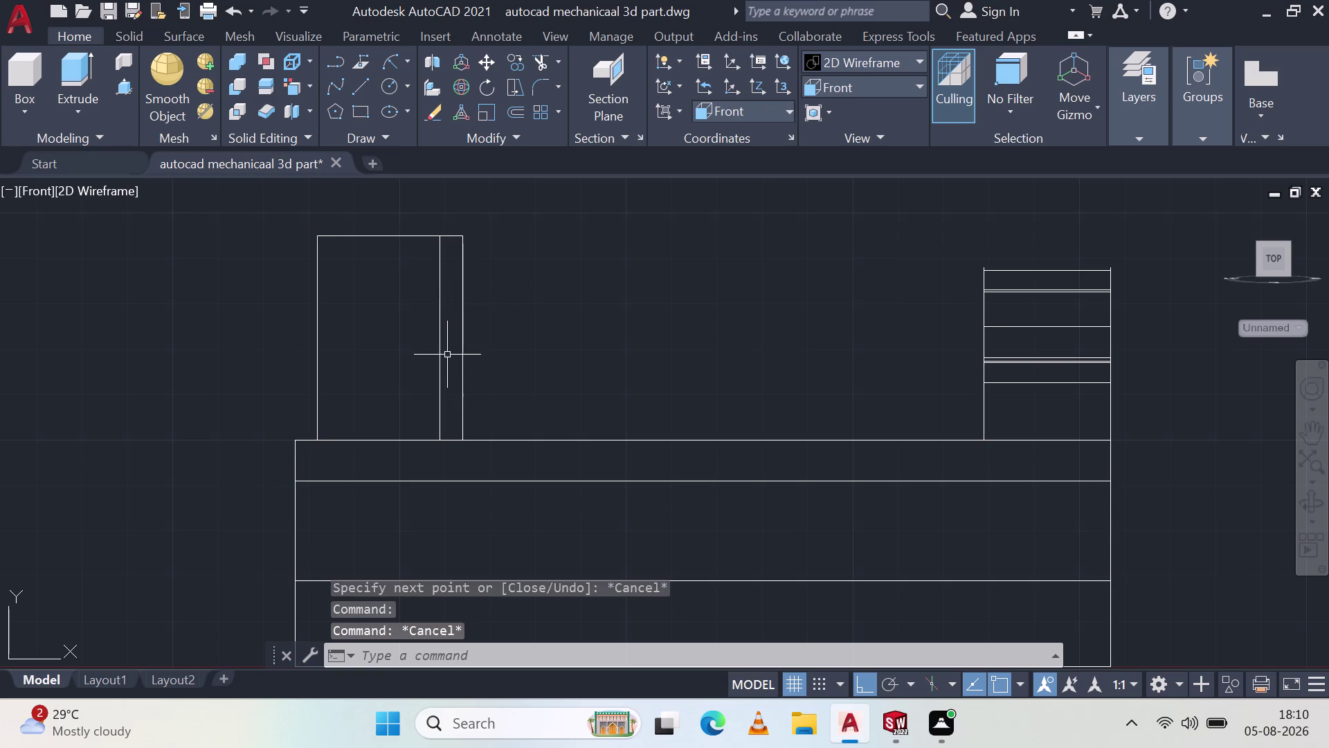
Erase the extra vertical line beside the left raised block.
click(465, 309)
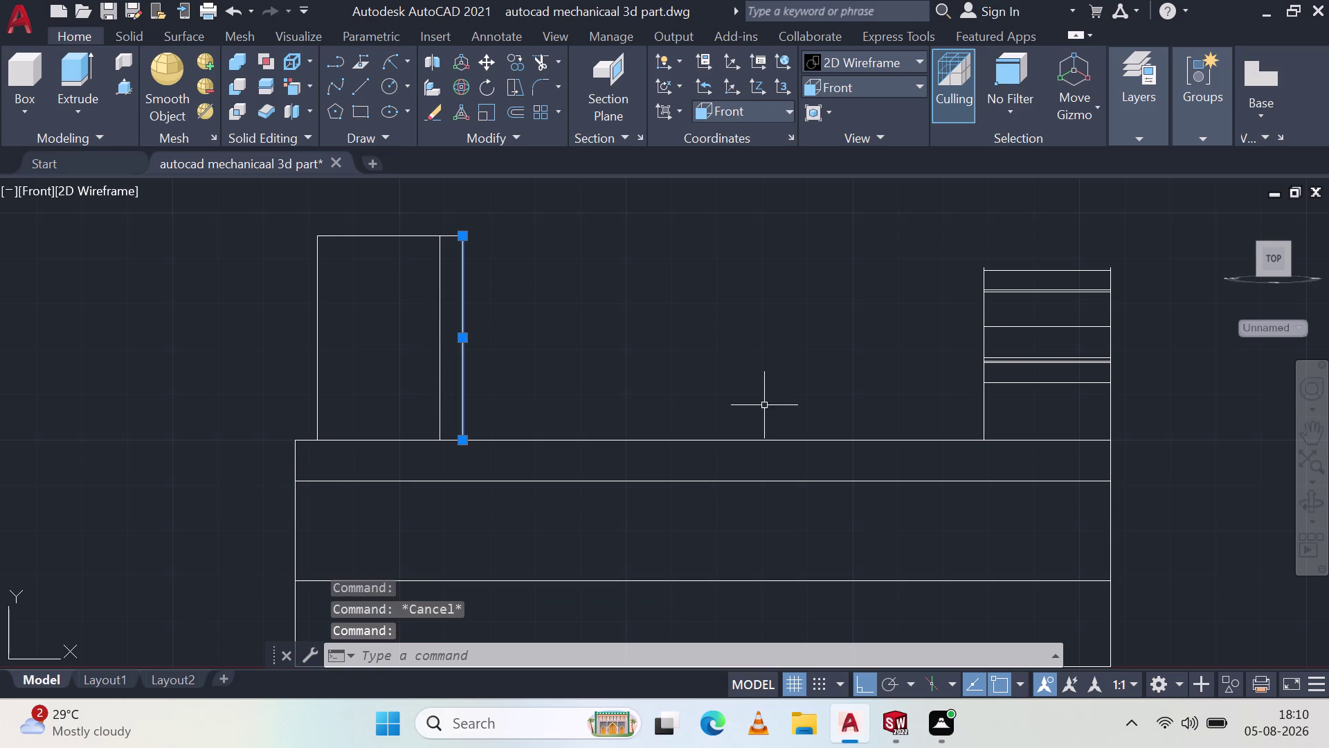
key(Delete)
click(437, 320)
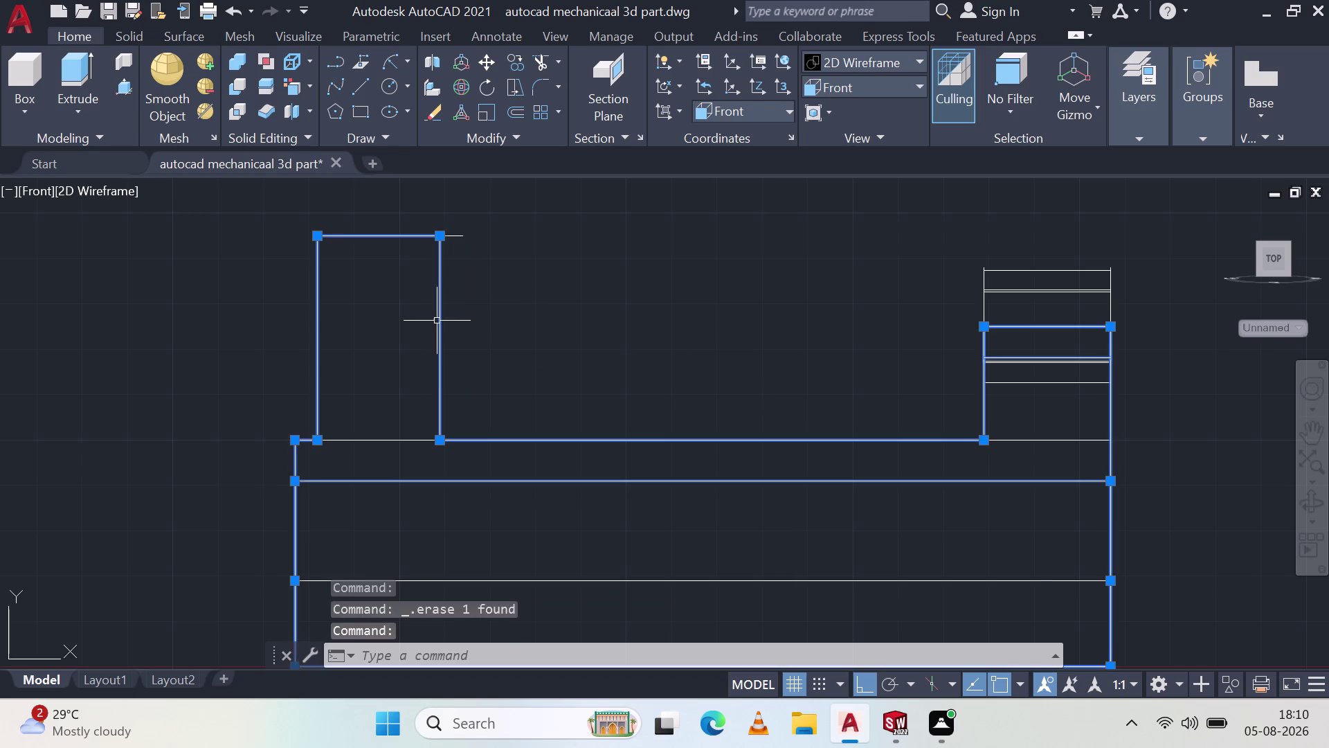
key(Escape)
key(Escape)
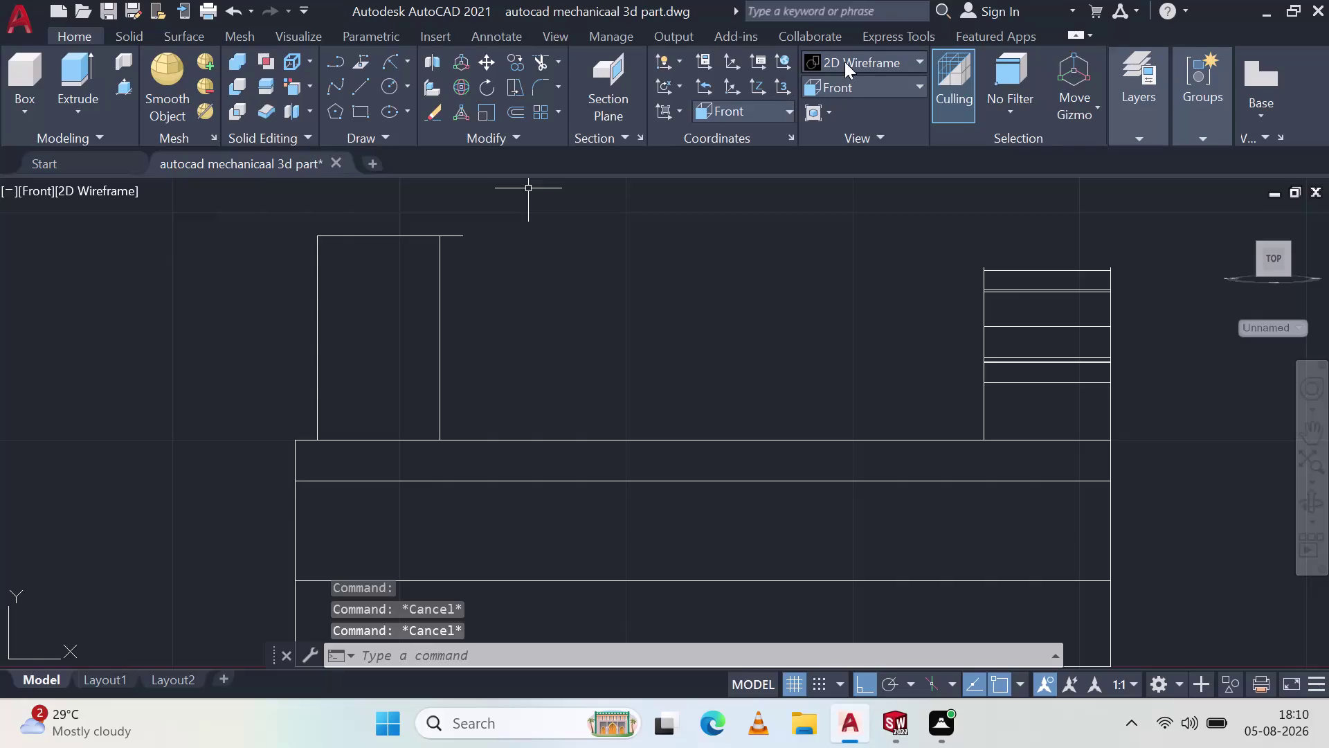
Set the Shades of Gray visual style and delete the short leftover top line.
click(862, 57)
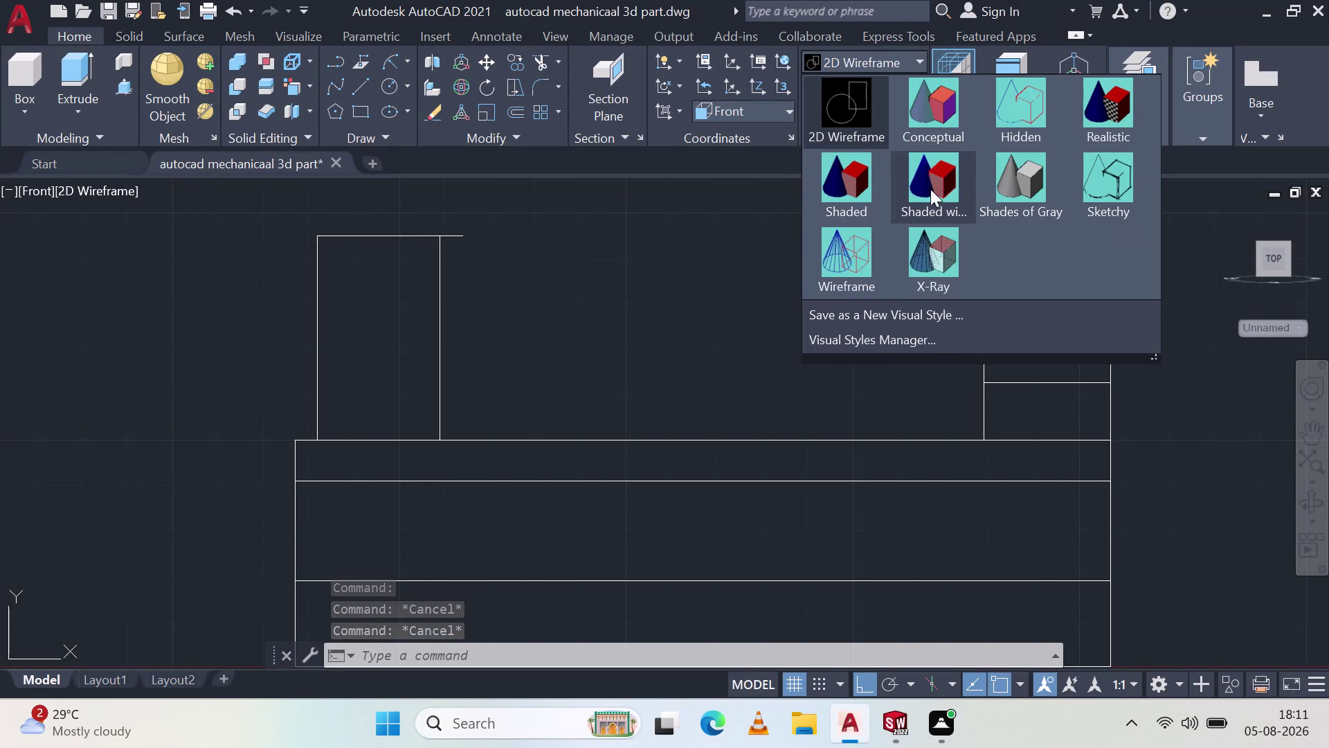
click(1011, 191)
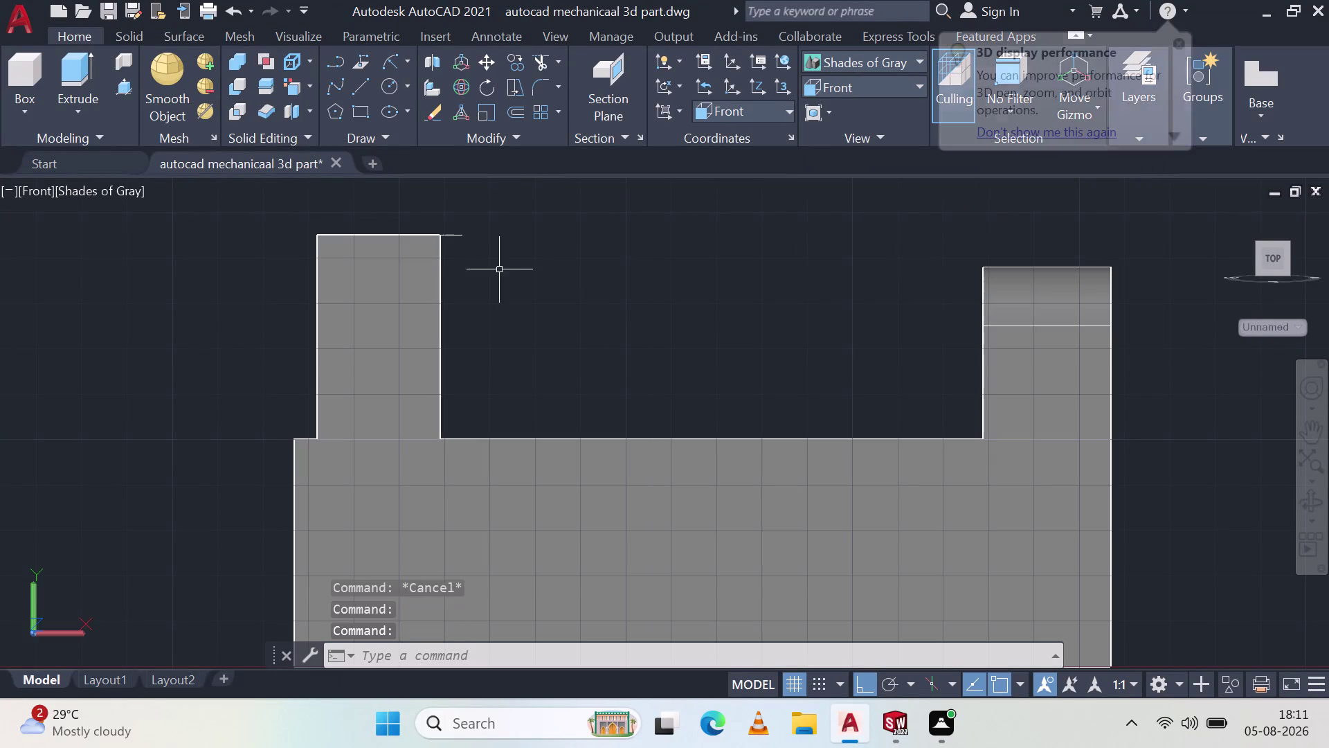
click(459, 234)
key(Delete)
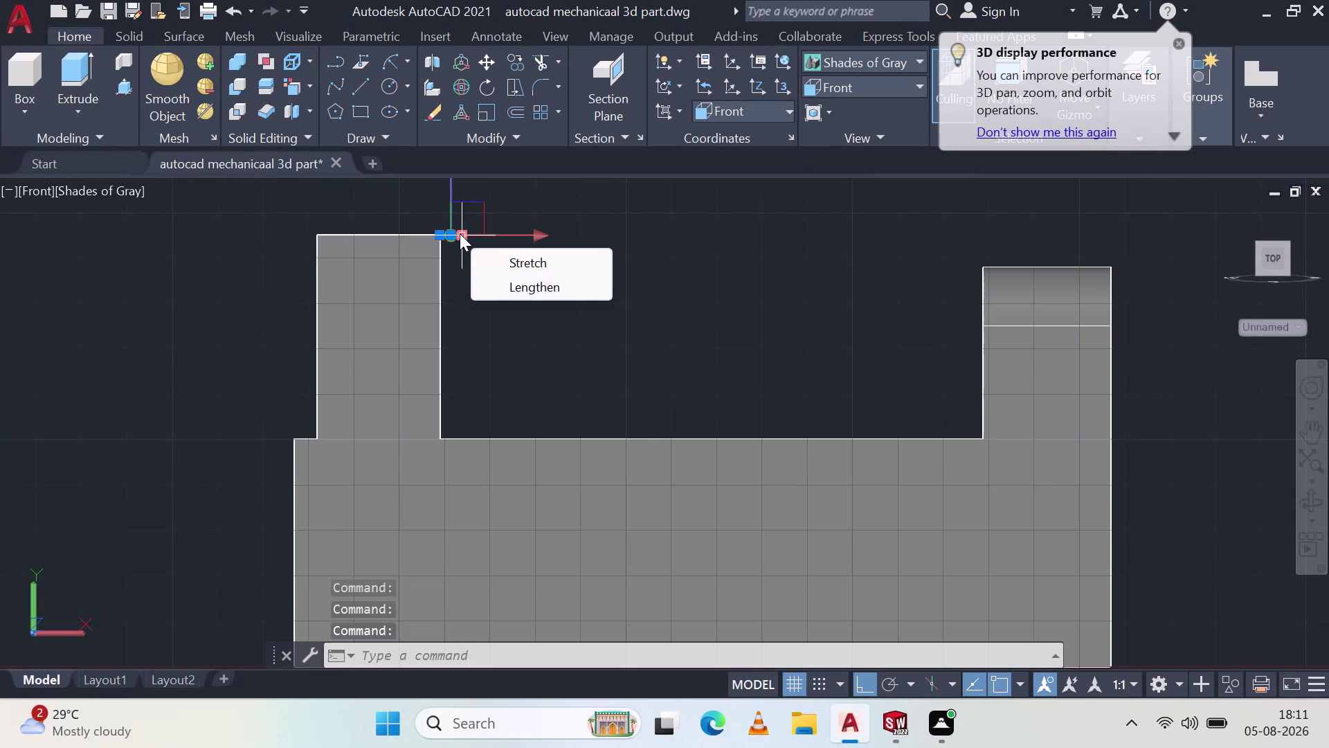
key(Delete)
key(Delete)
key(Delete)
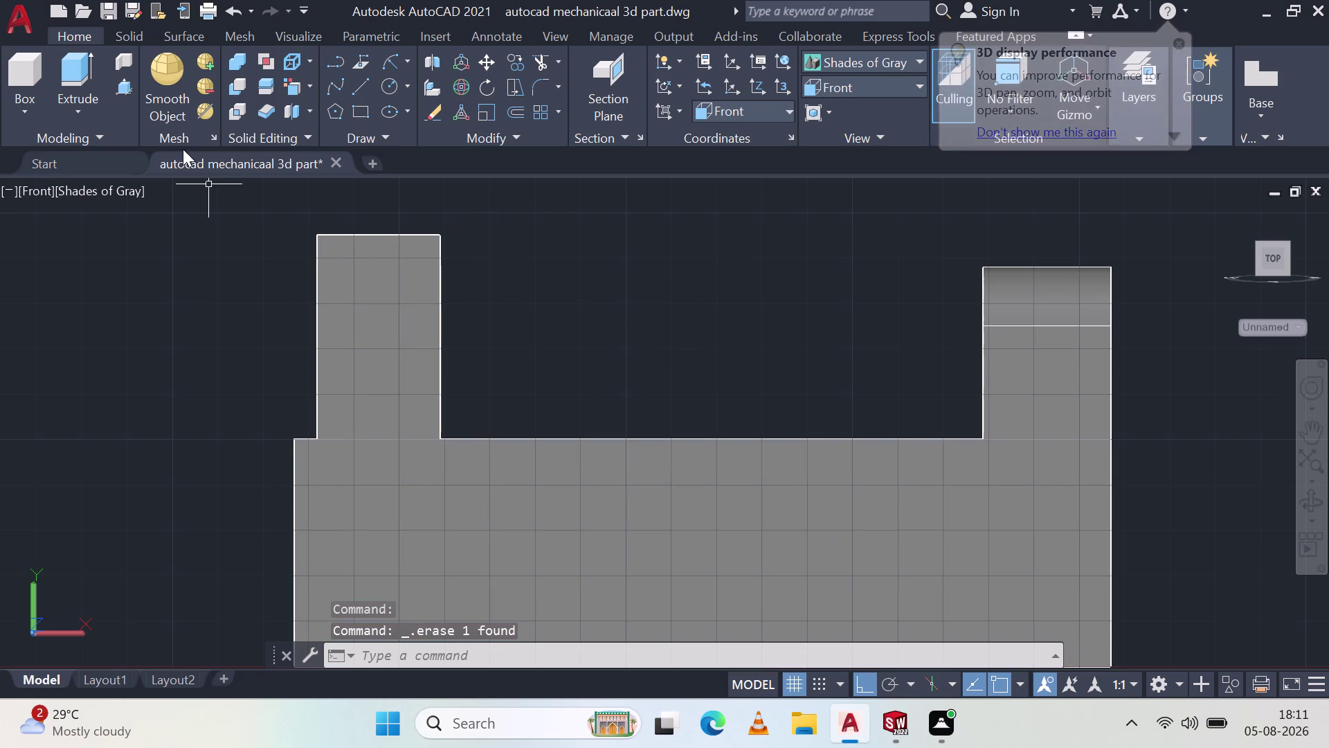
click(122, 88)
Press-pull the left raised block region and its end face to new depths.
click(400, 314)
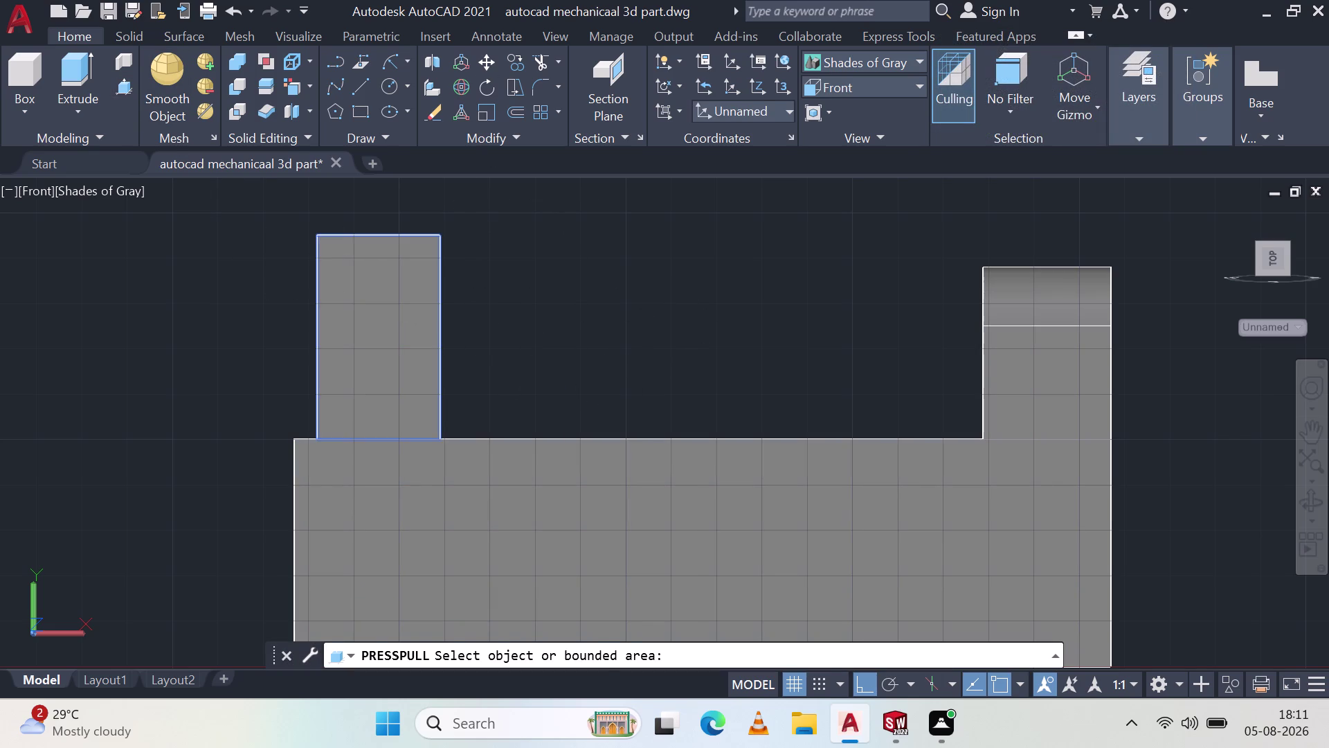
drag(604, 269, 622, 259)
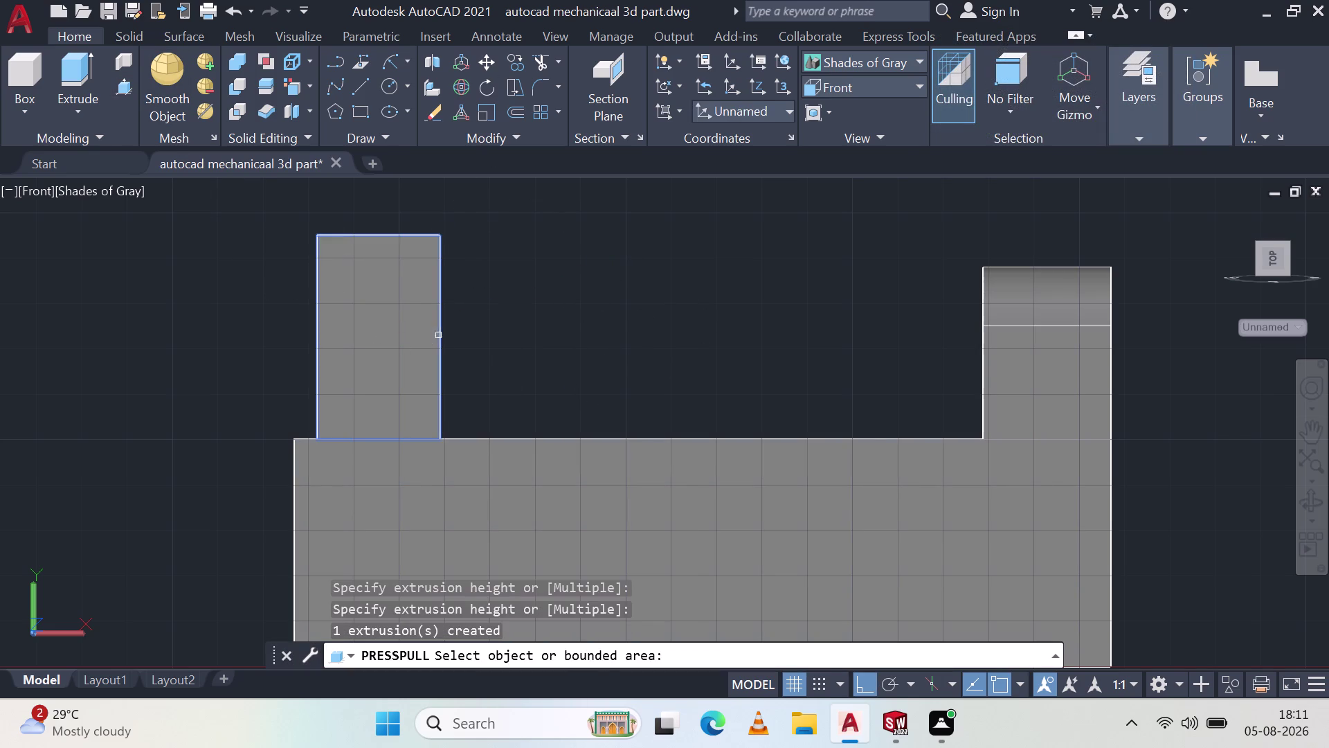
middle_drag(438, 336, 365, 347)
click(270, 336)
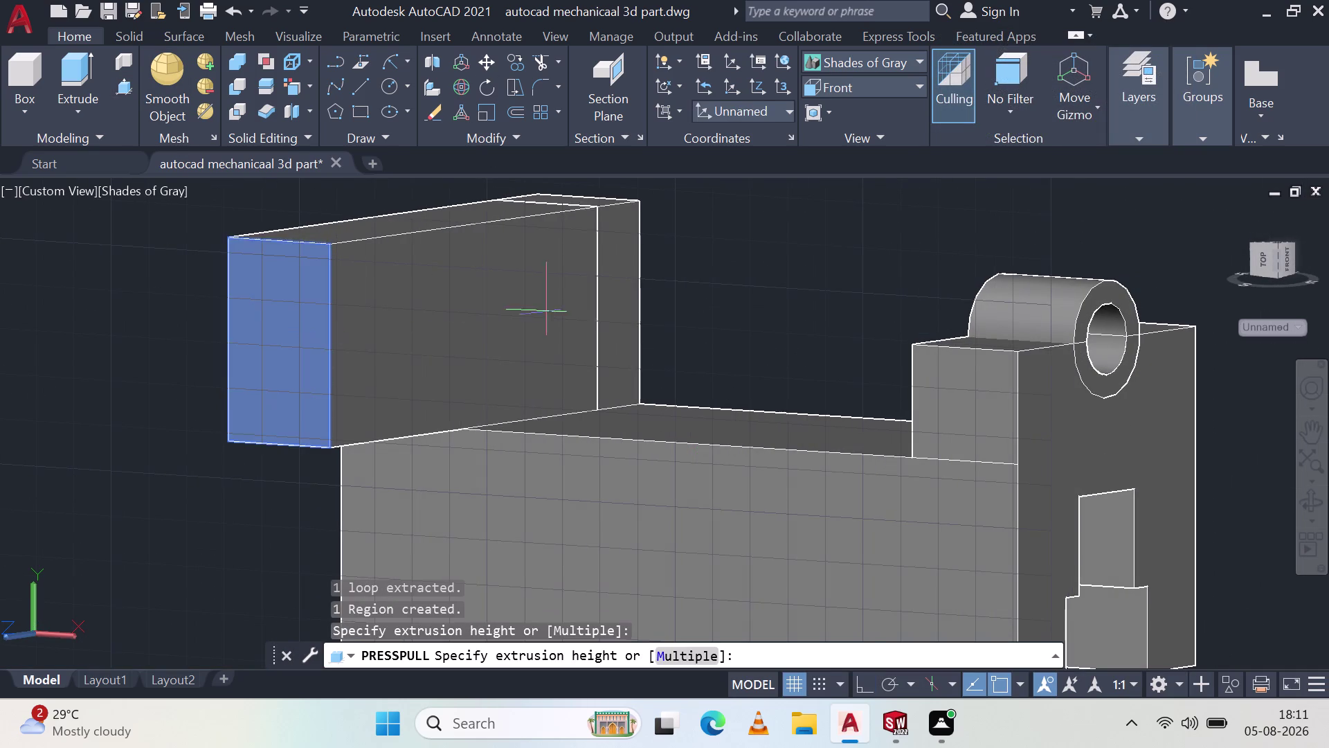
drag(819, 282, 875, 272)
key(Escape)
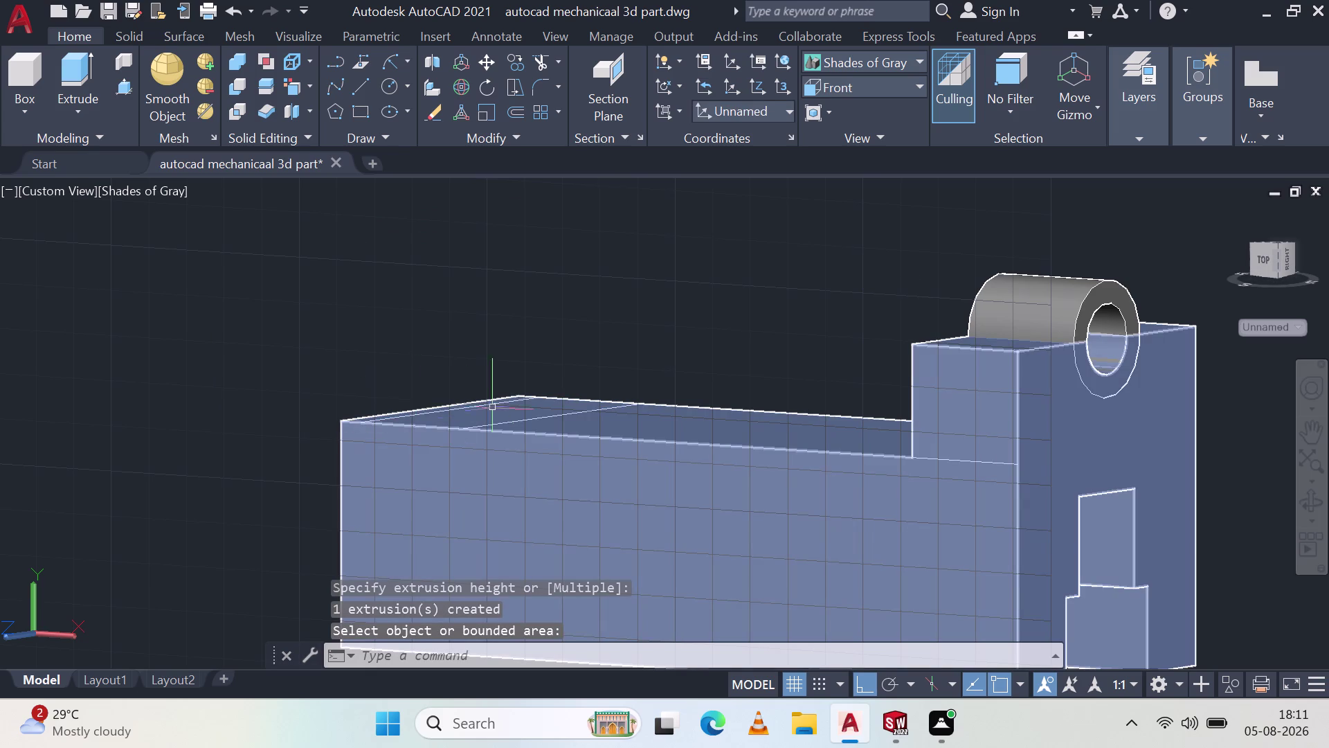
key(Escape)
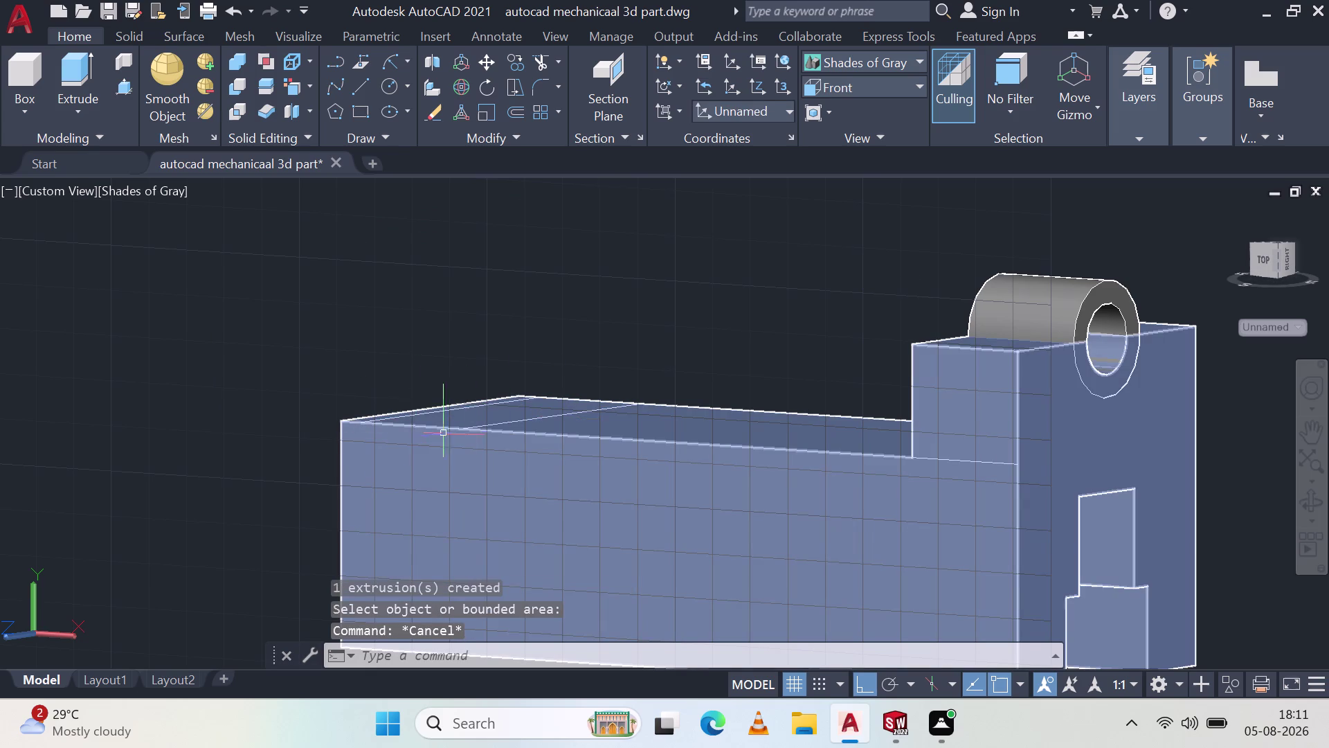
Orbit to inspect the top of the part, then set the display to 2D Wireframe.
drag(53, 285, 57, 291)
key(Escape)
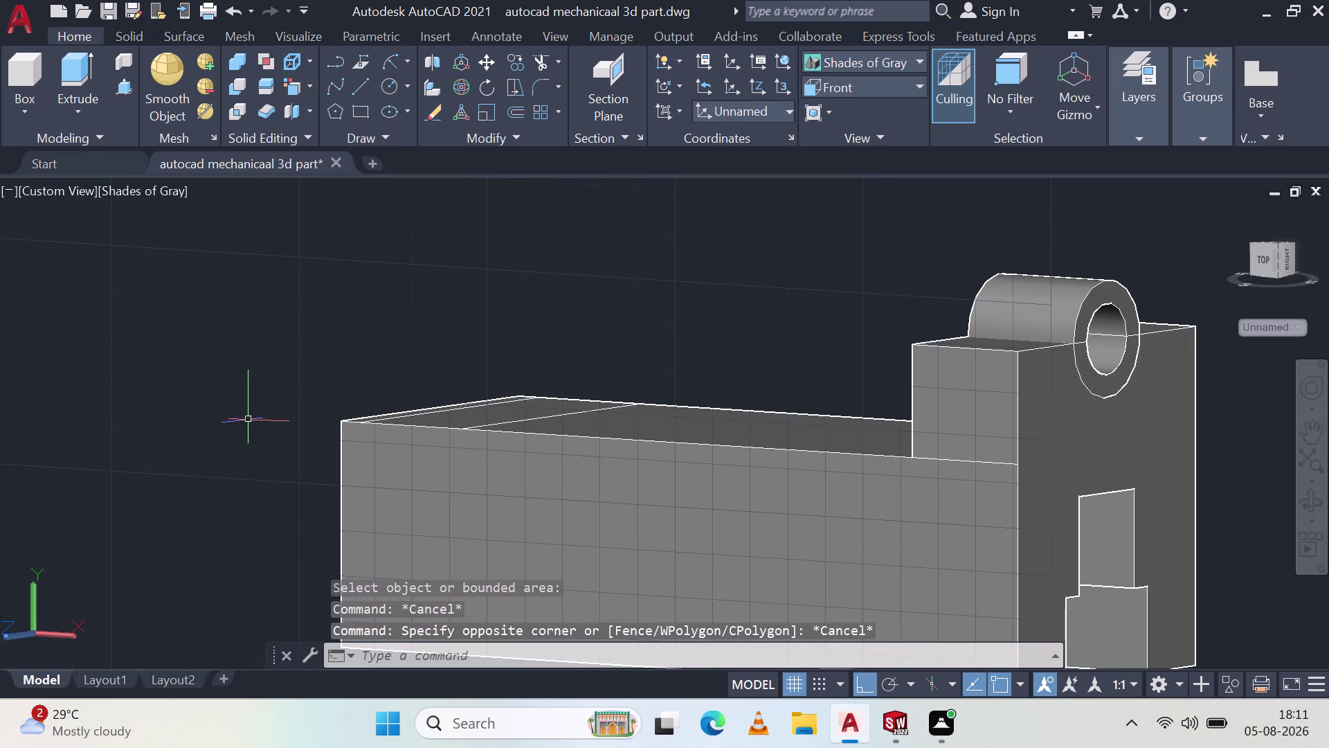
middle_drag(299, 388, 400, 493)
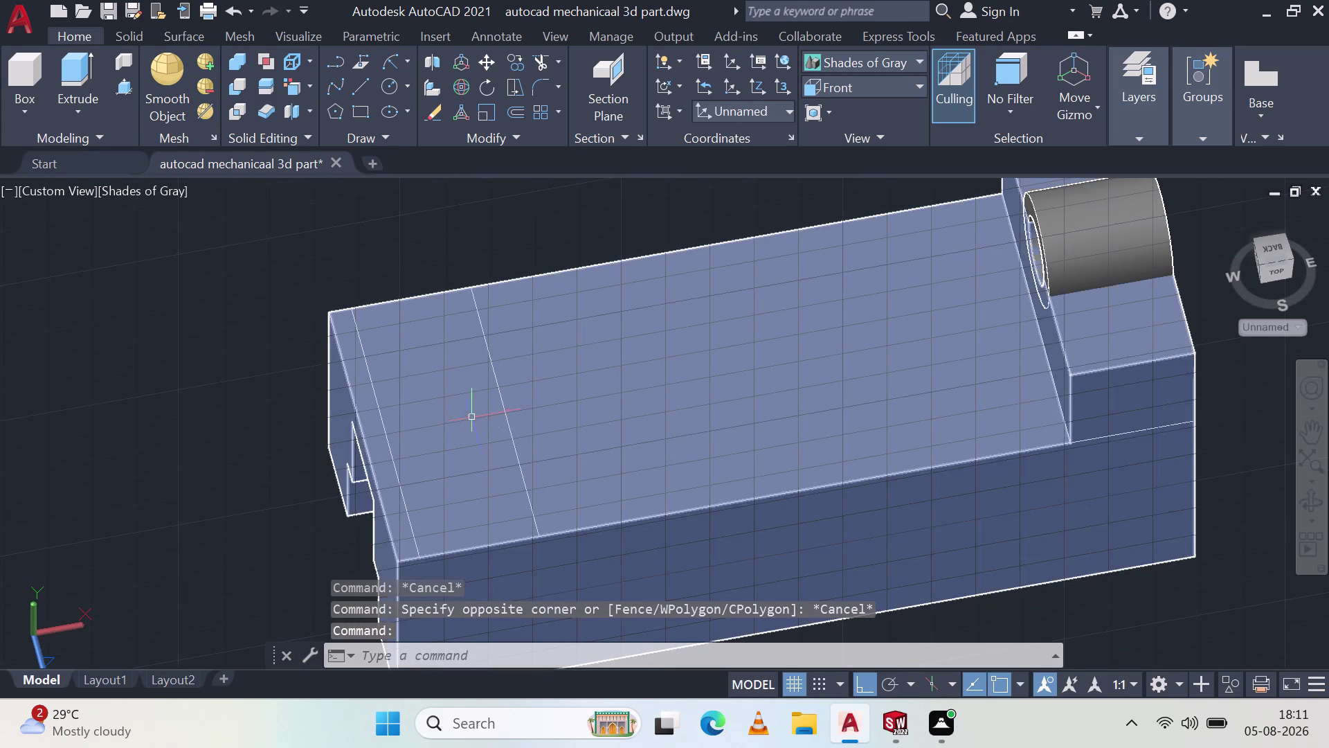
click(499, 392)
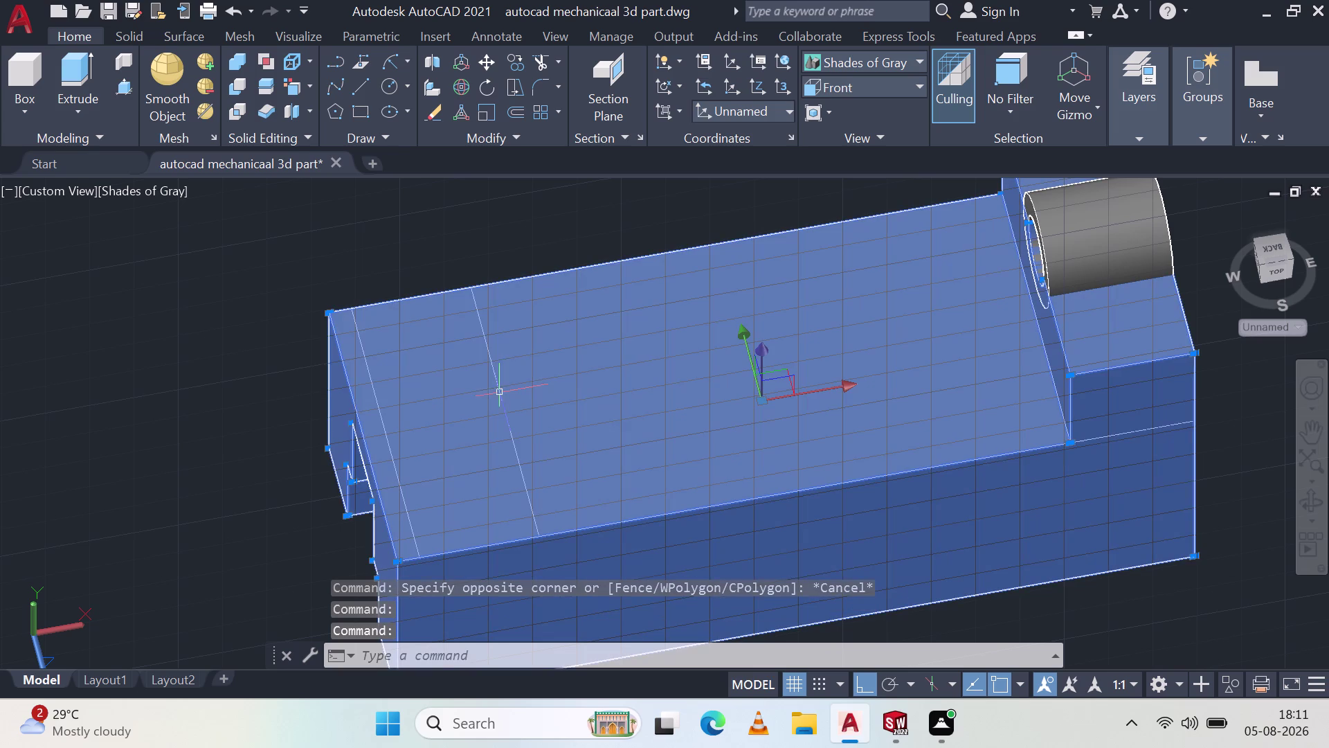
key(grave)
key(Escape)
key(Escape)
key(Escape)
key(Escape)
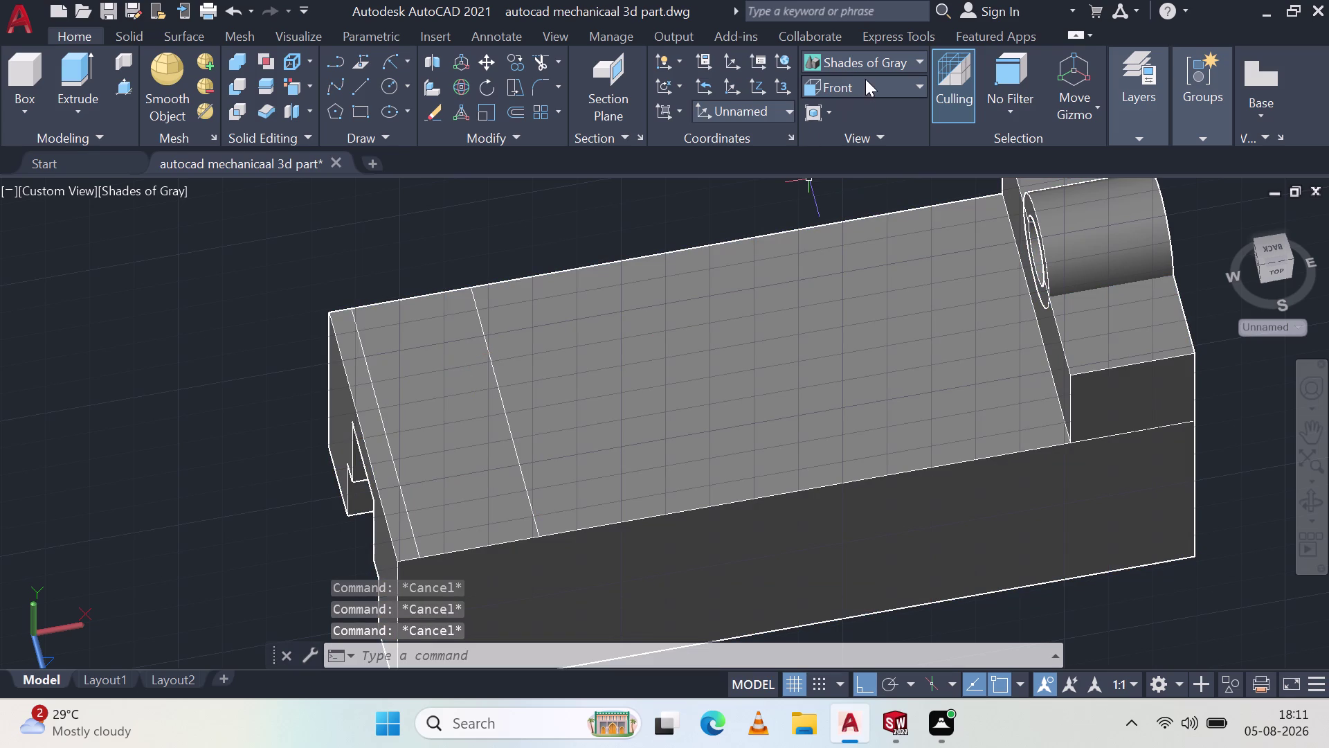
click(877, 61)
click(859, 100)
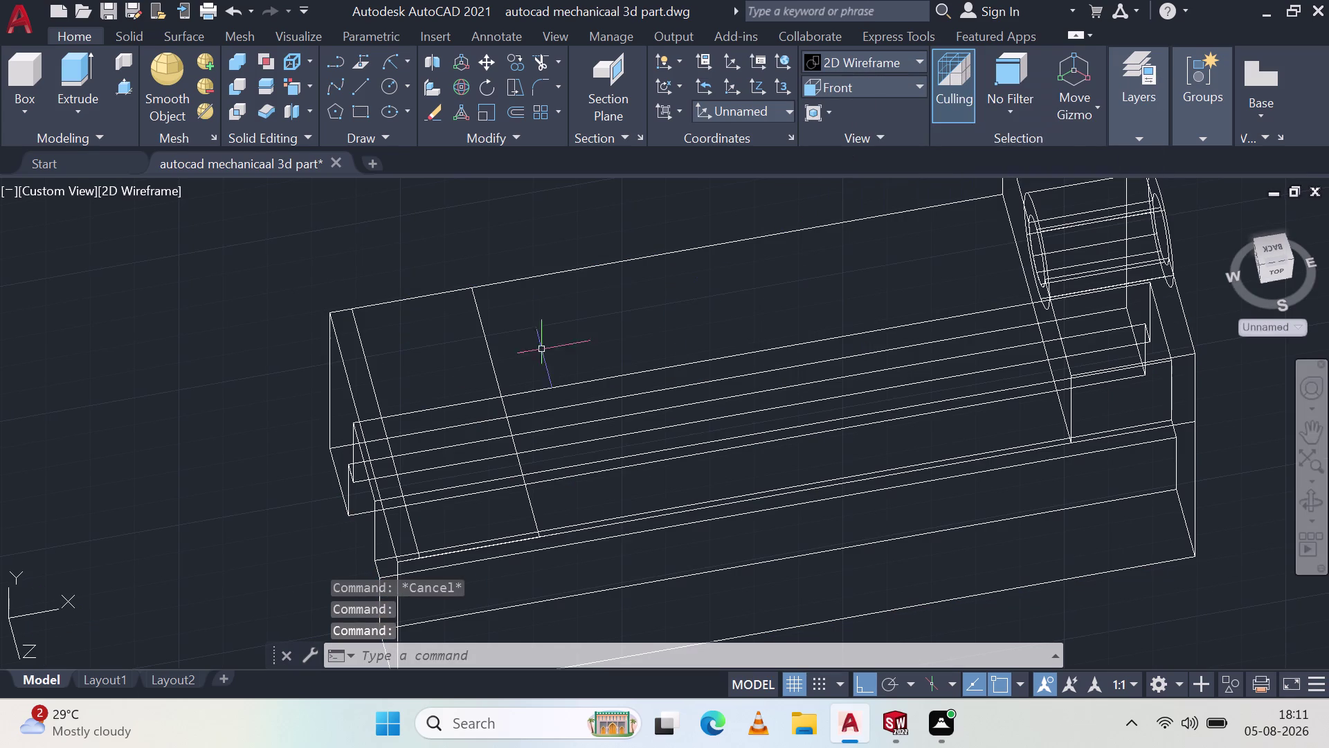
Delete a leftover line, then draw and cancel a trial 32-unit line from the block's top corner.
click(489, 343)
key(Delete)
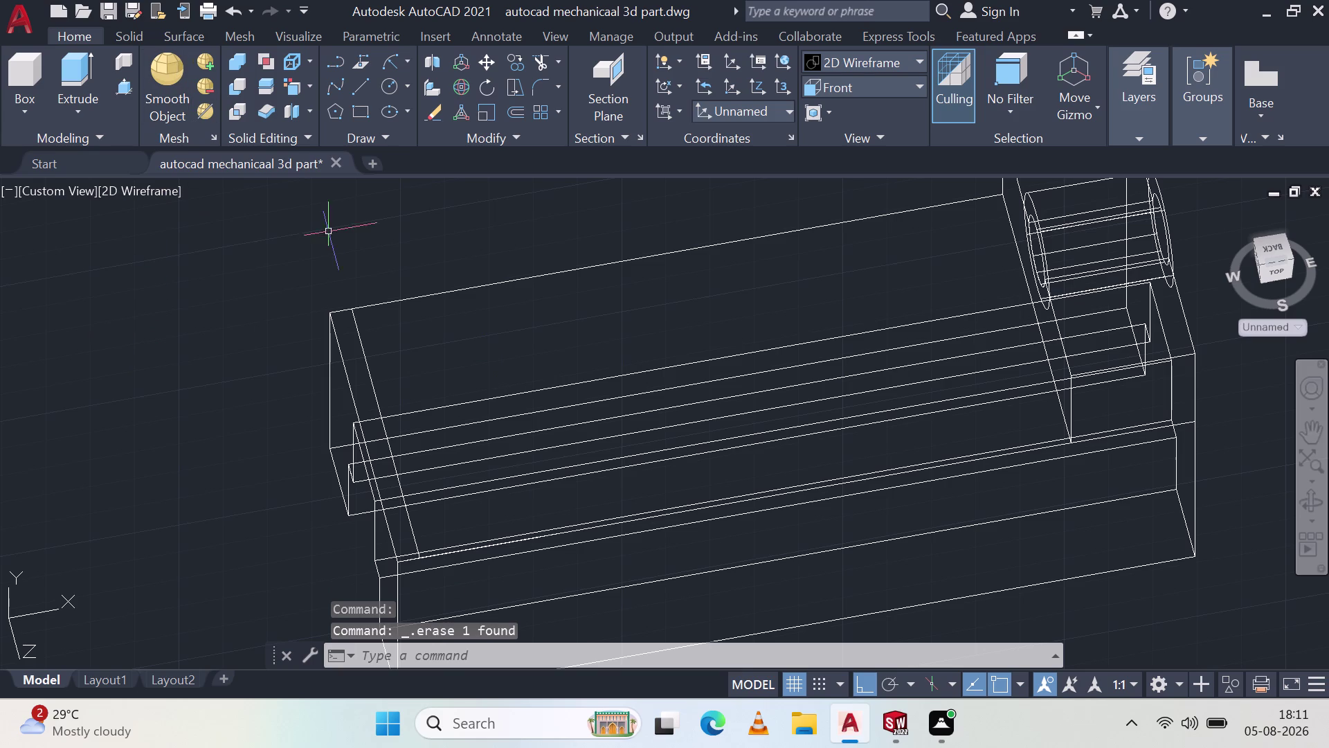
click(364, 76)
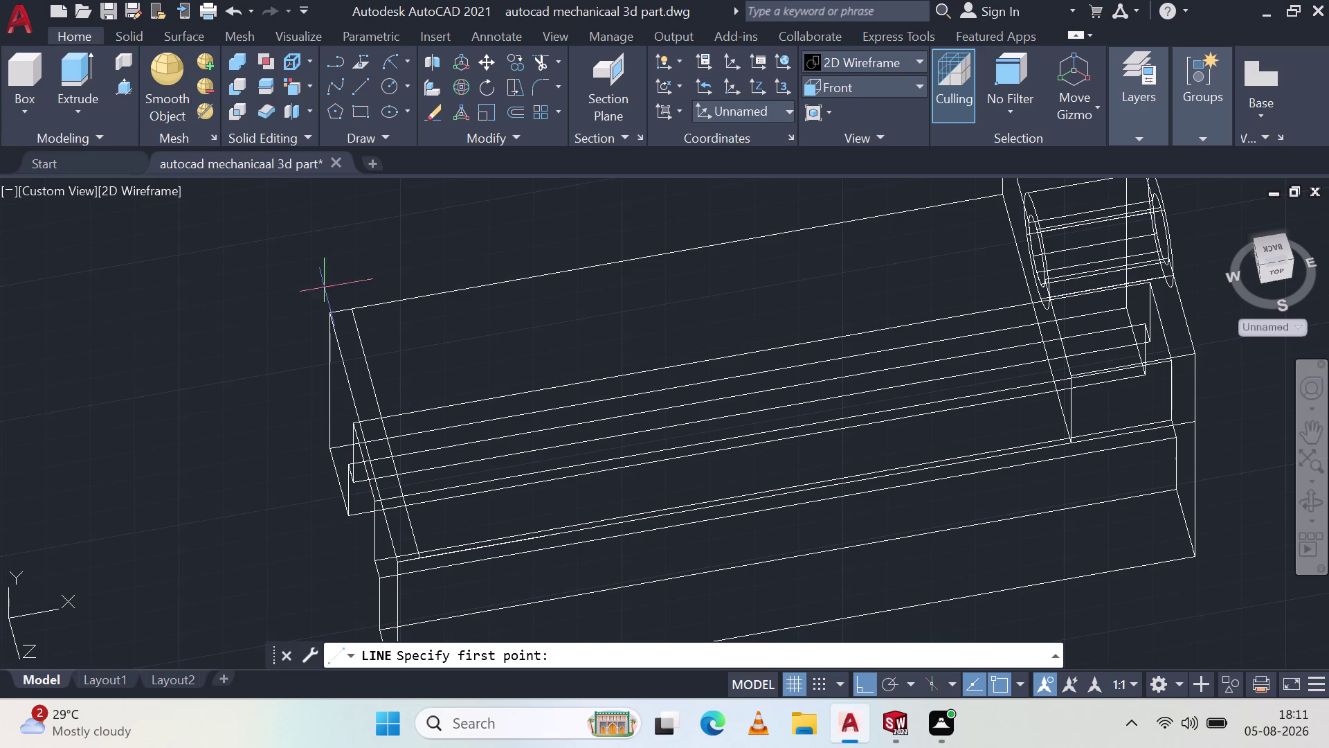
click(355, 312)
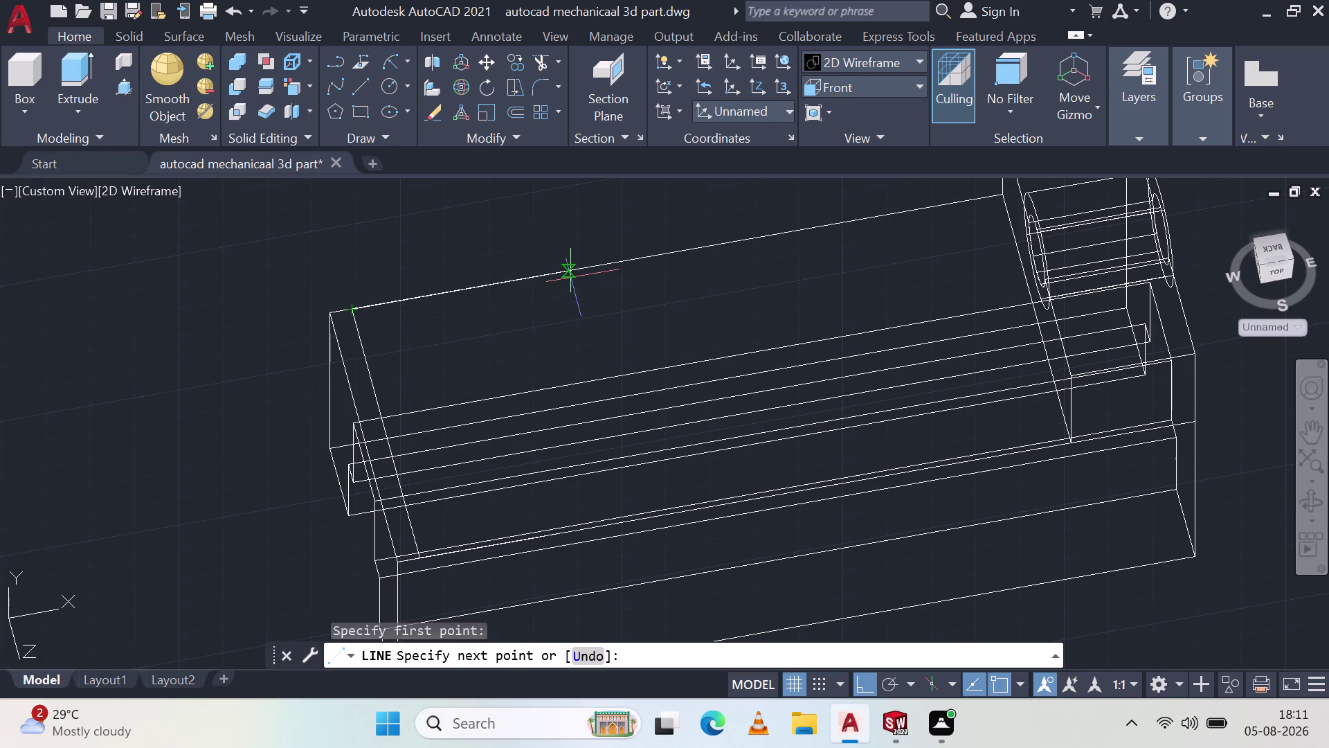
key(3)
text(2)
key(space)
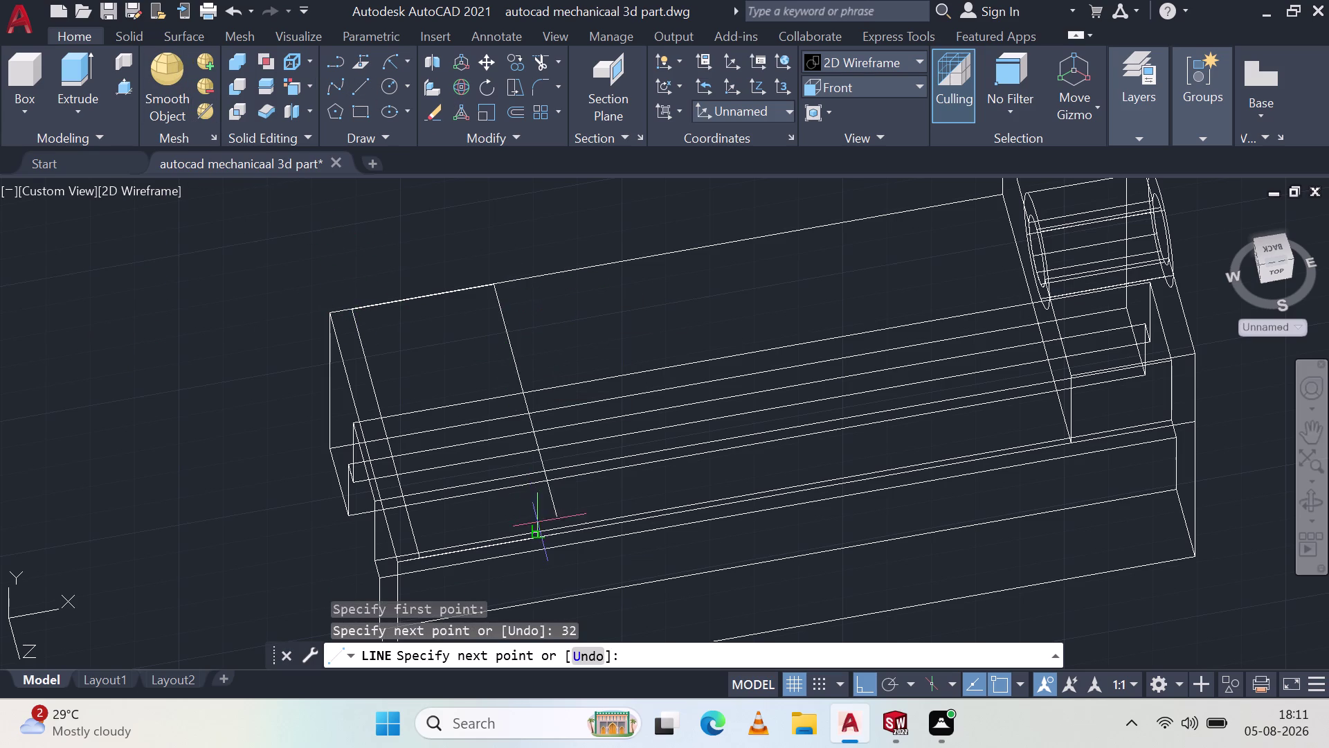
middle_drag(565, 535, 565, 454)
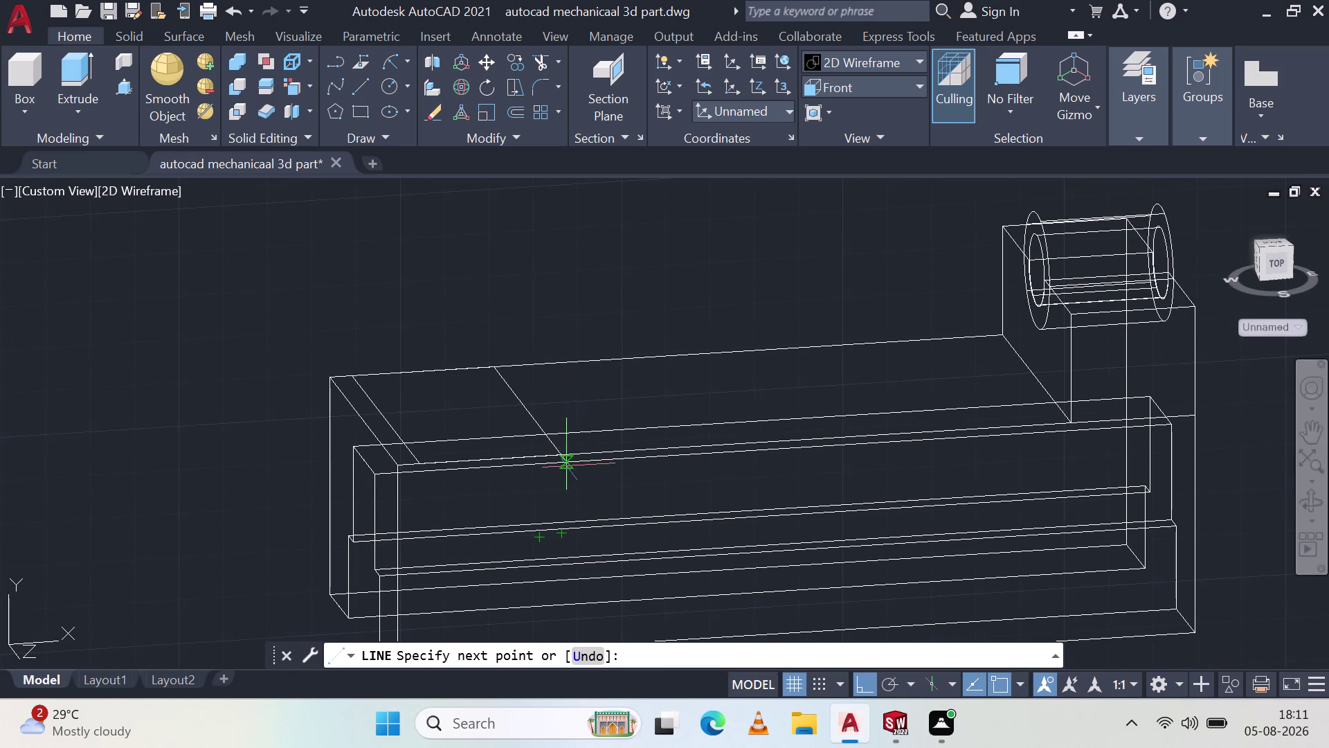
middle_drag(566, 447, 714, 553)
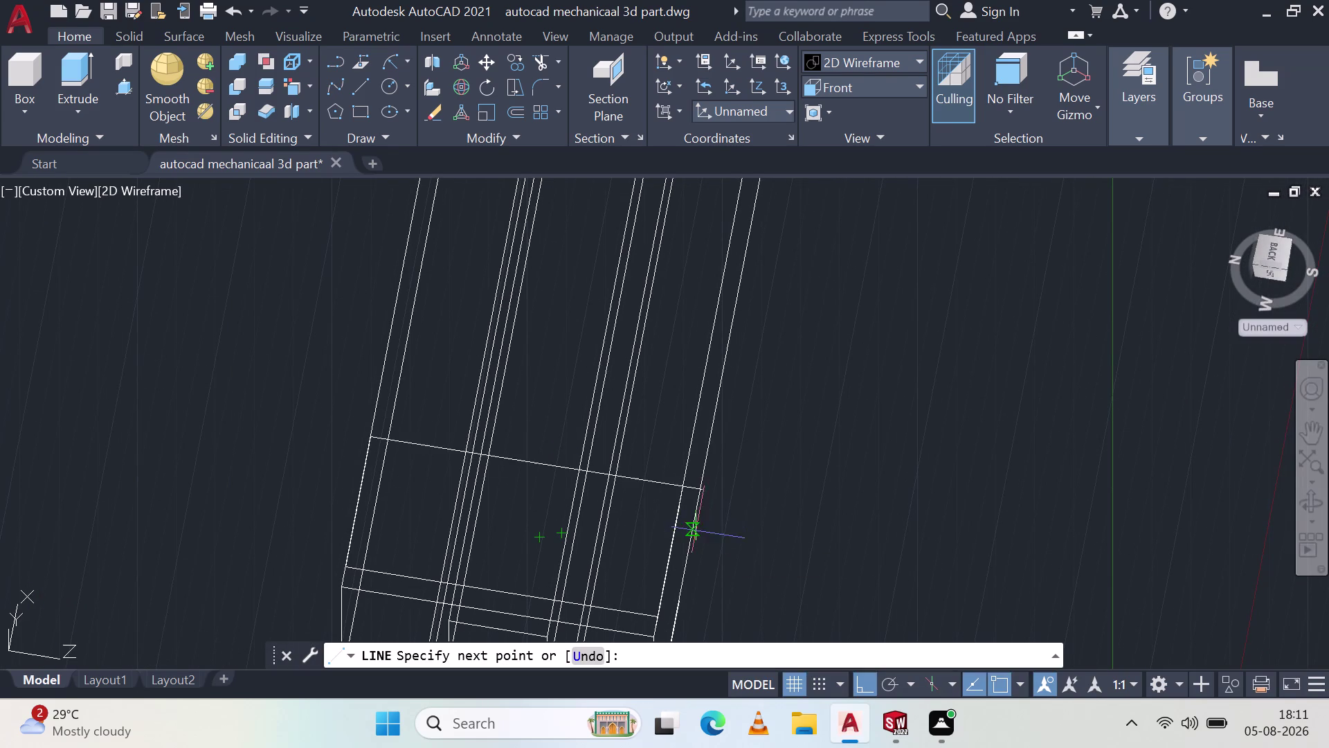
click(679, 489)
key(Escape)
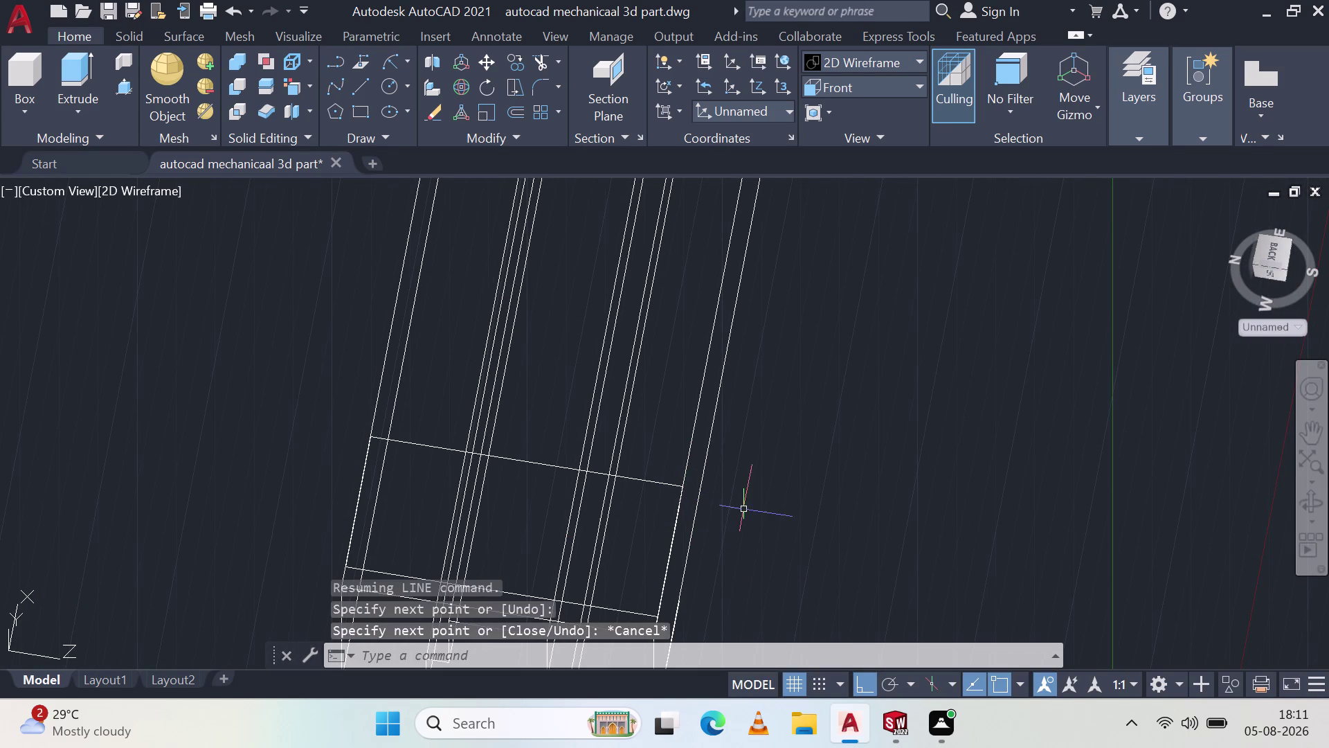
Re-center the part and press-pull the left end region up 45 units.
middle_drag(765, 509, 611, 349)
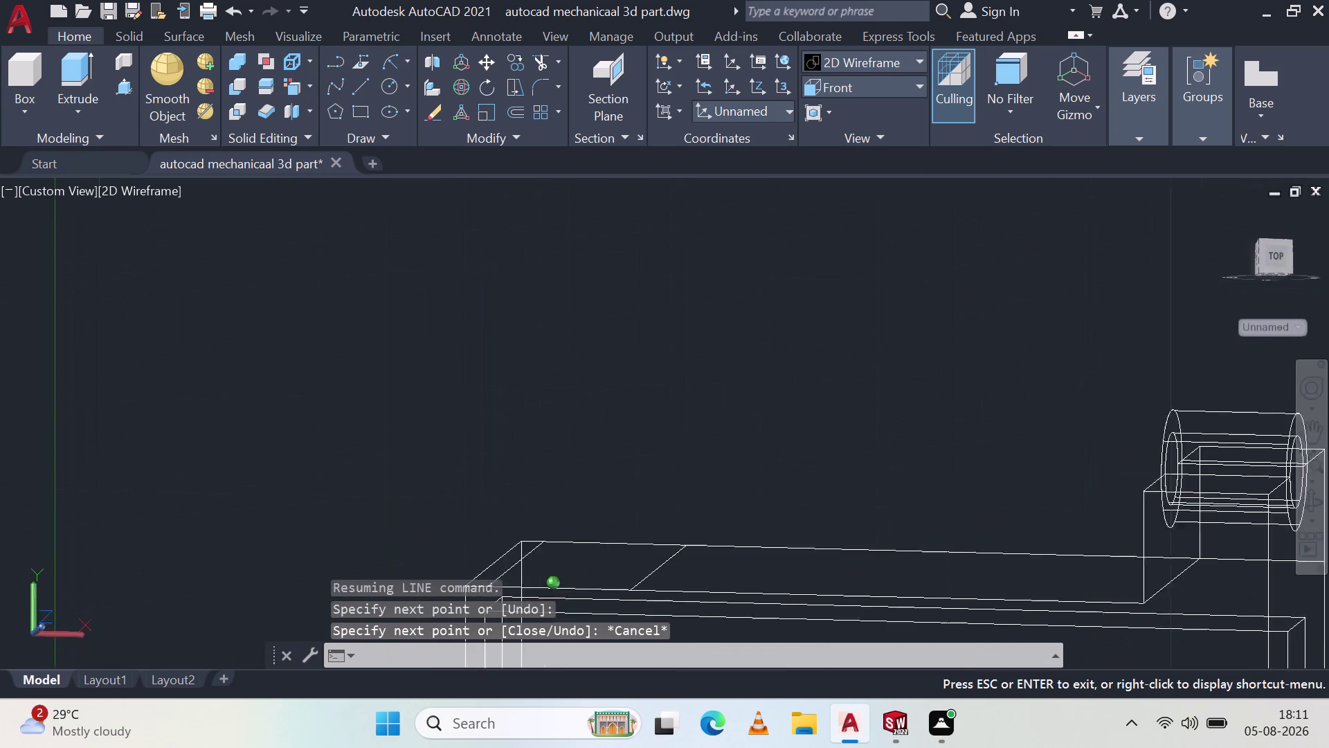
middle_drag(610, 349, 607, 483)
scroll(down, 3)
middle_drag(706, 530, 665, 441)
click(122, 85)
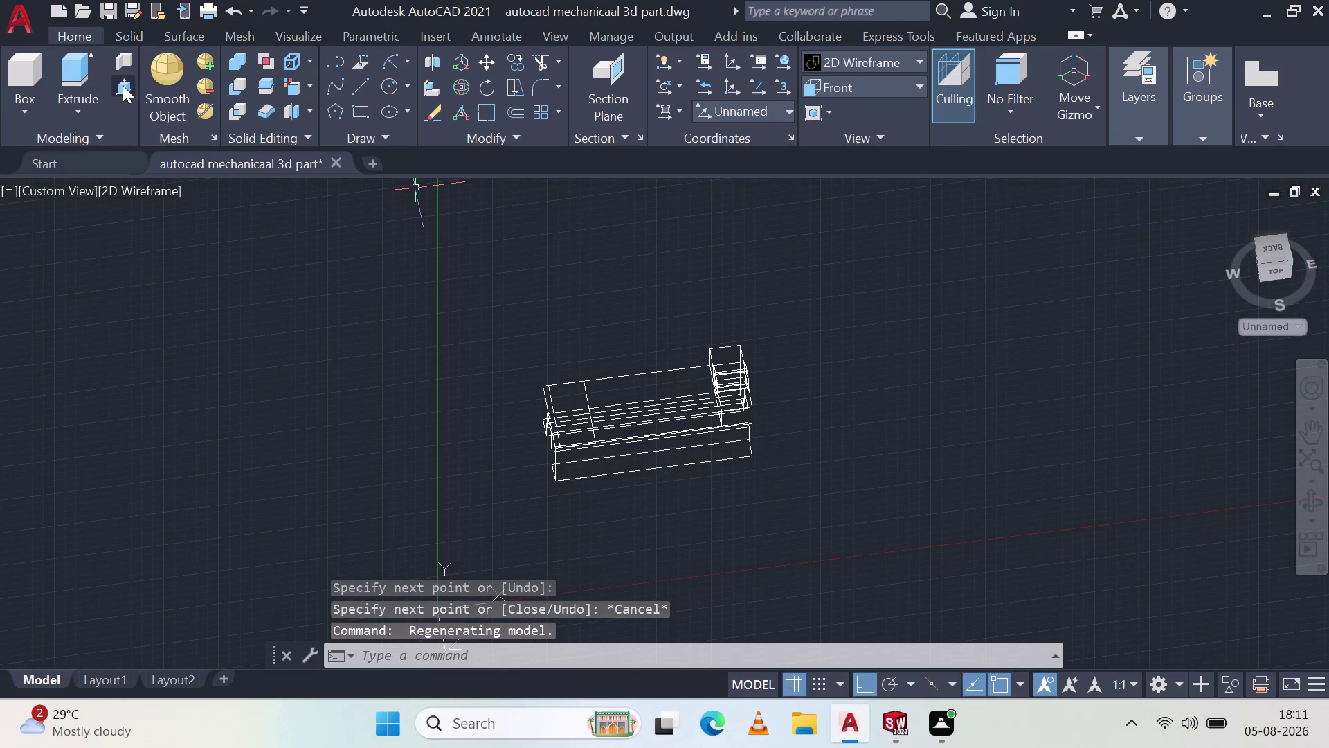
click(573, 398)
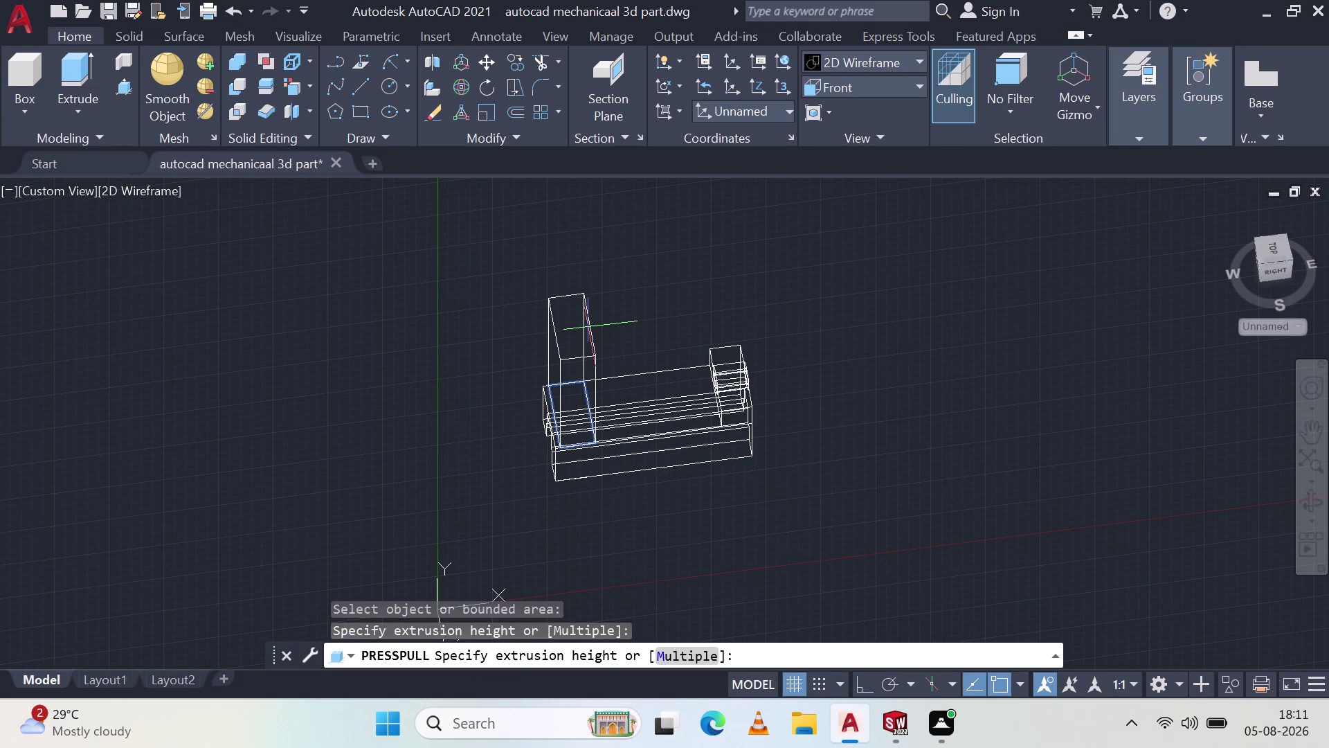
text(45)
key(Return)
key(Escape)
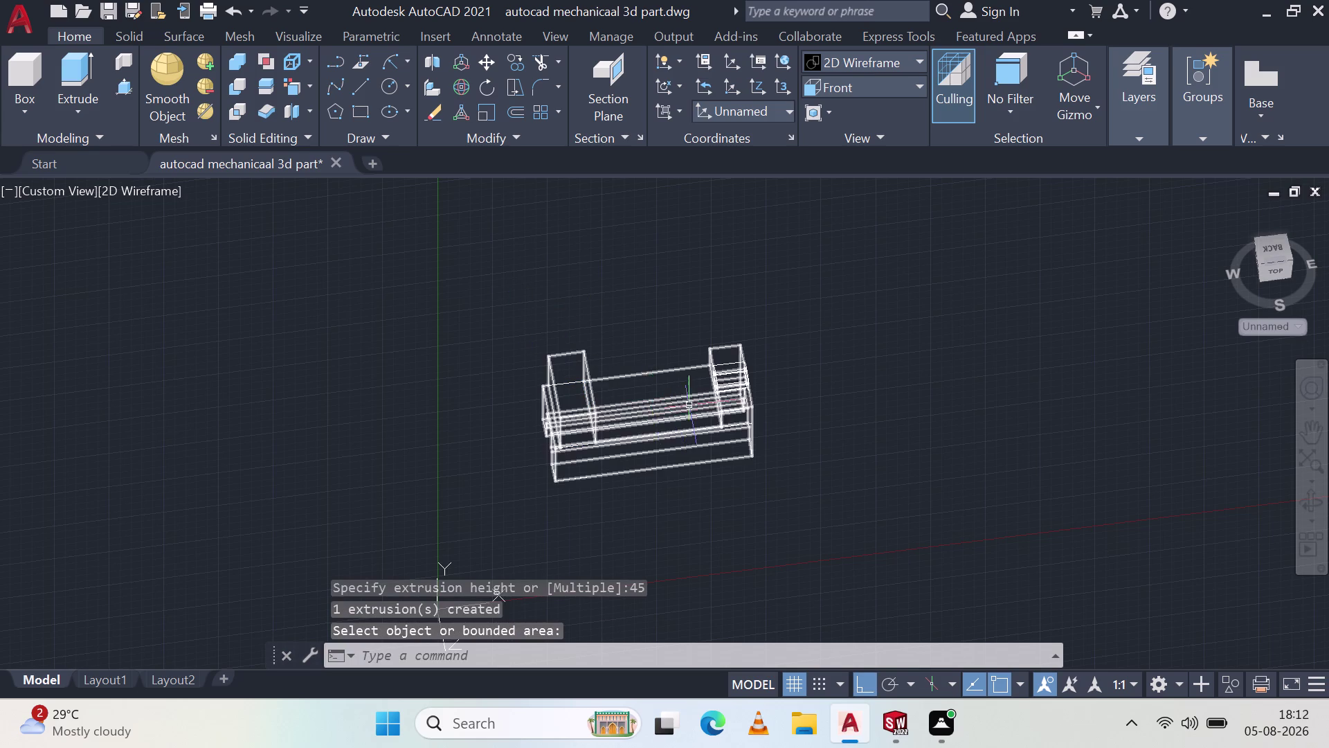
click(906, 56)
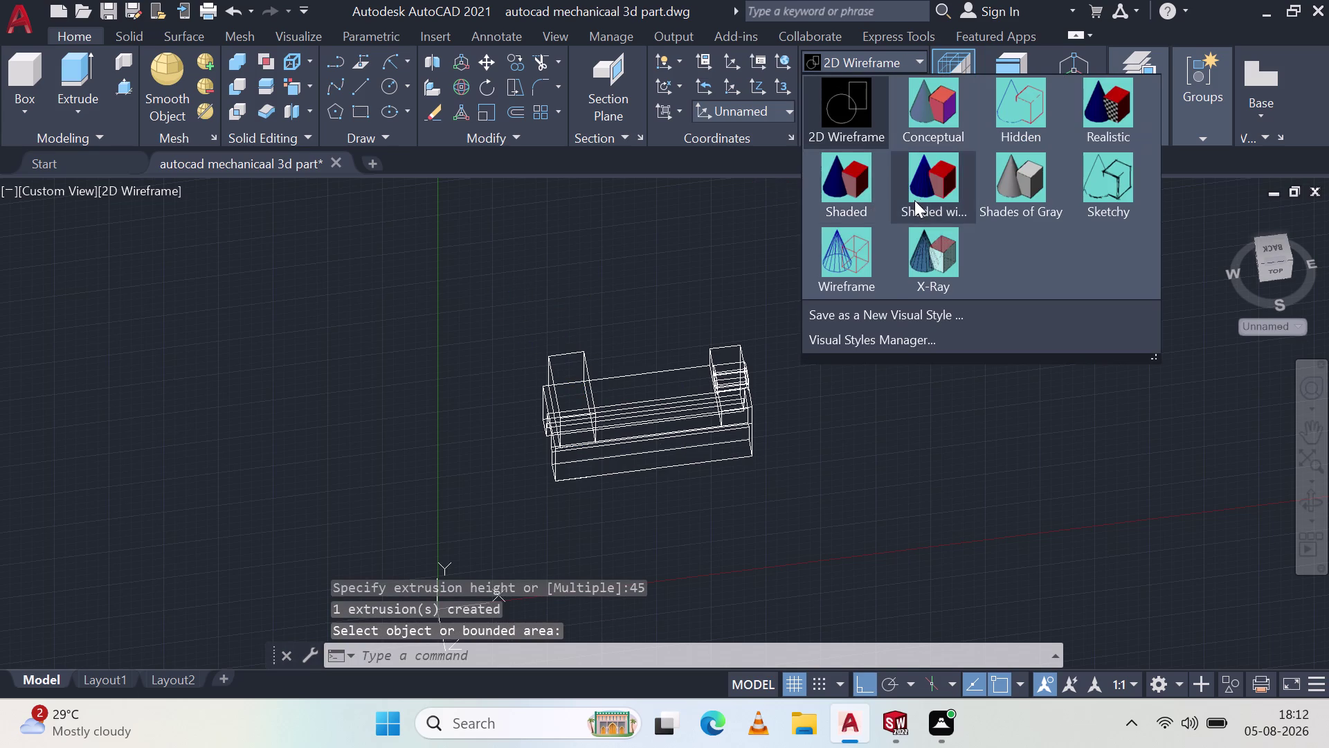
Change the visual style to Shaded with Edges, then to Shades of Gray.
click(926, 197)
click(879, 59)
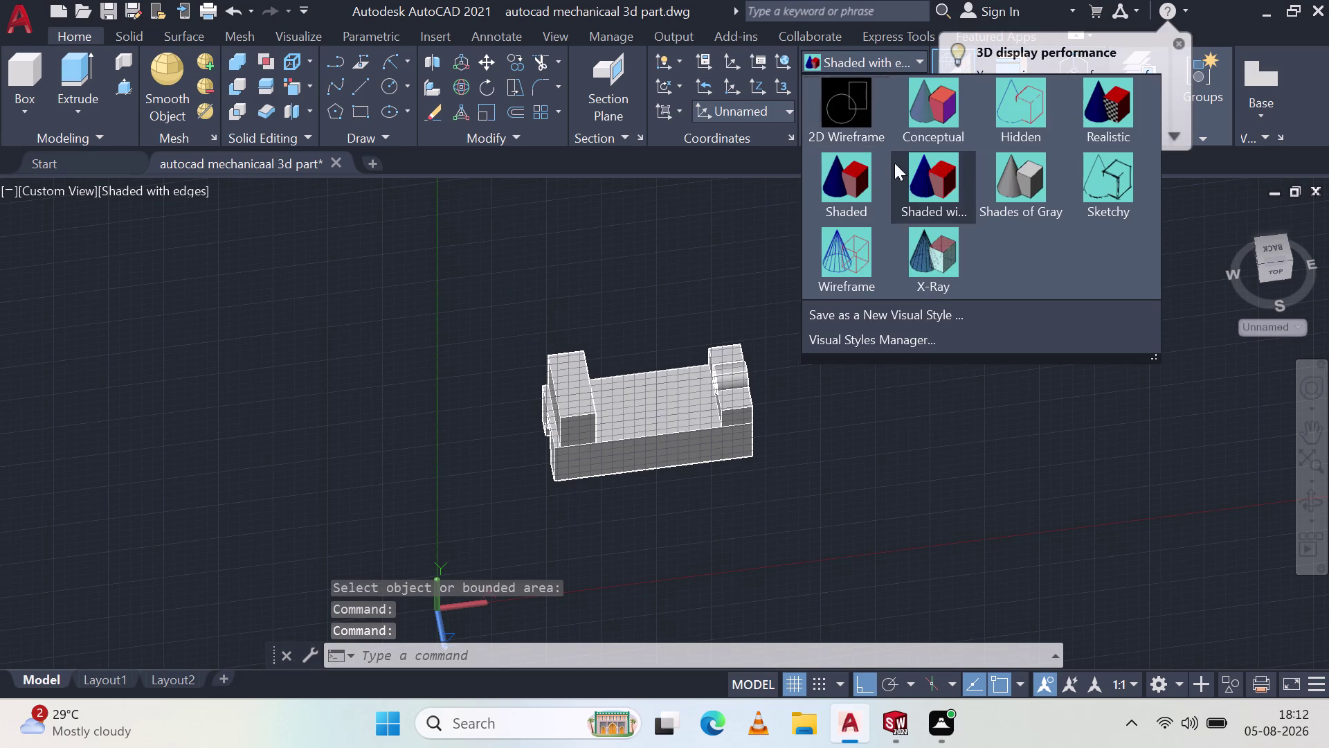
click(988, 181)
key(Escape)
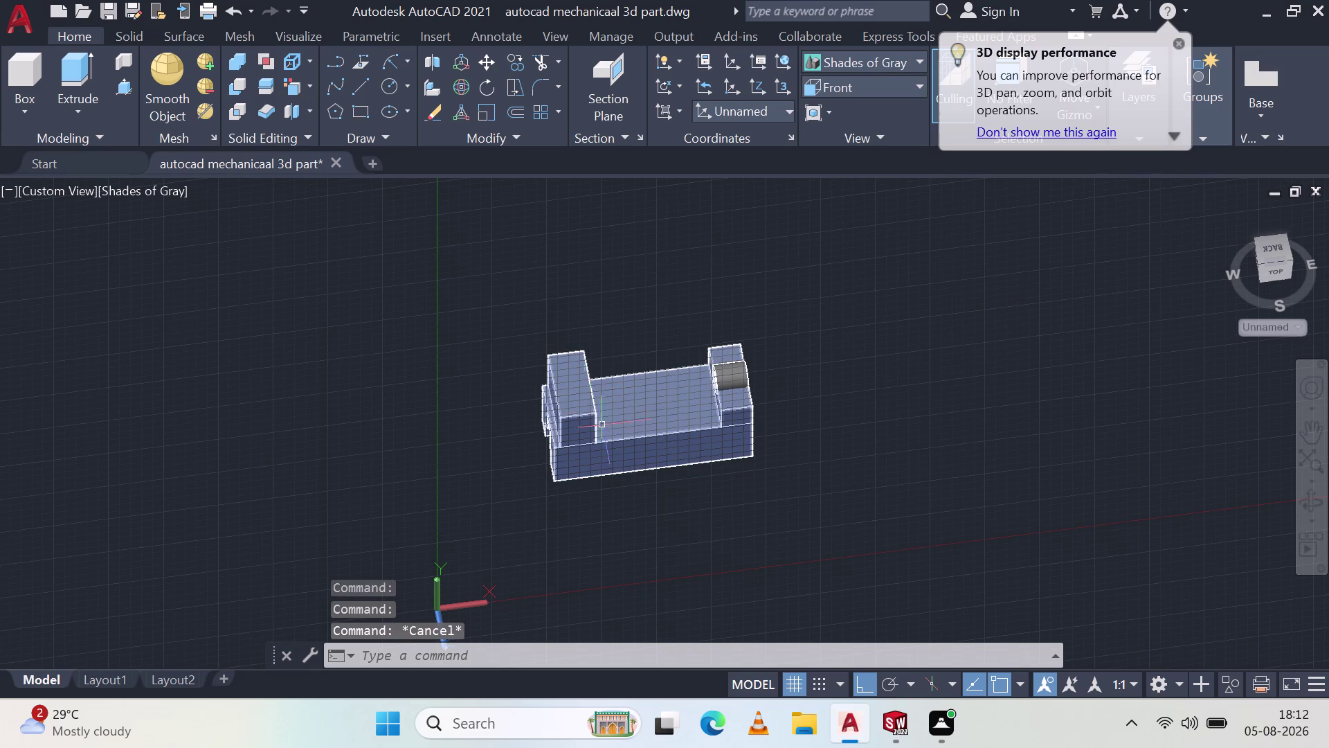
Zoom and orbit to a front-facing view of the raised end block, then start and cancel DIM.
scroll(up, 3)
scroll(up, 3)
middle_drag(601, 364, 681, 406)
middle_drag(733, 414, 682, 335)
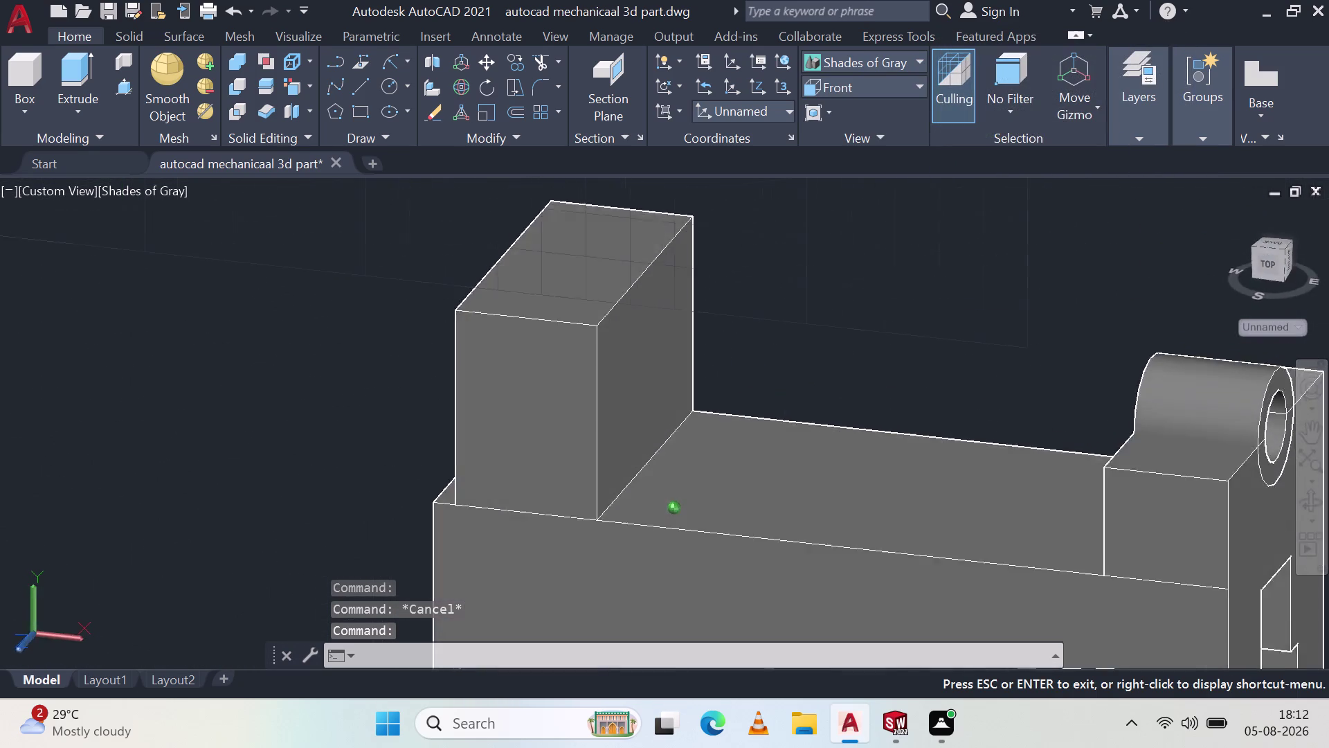
middle_drag(682, 336, 724, 287)
middle_drag(724, 288, 701, 290)
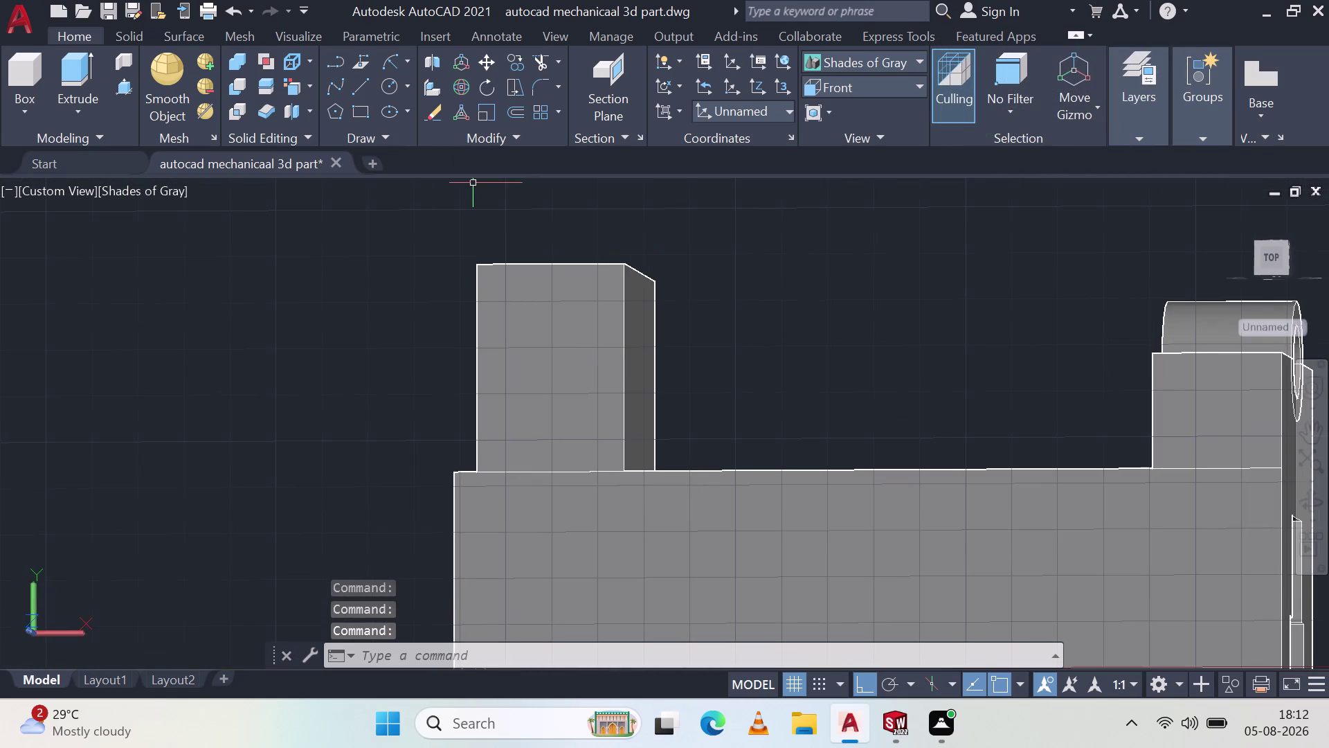
text(dim)
key(space)
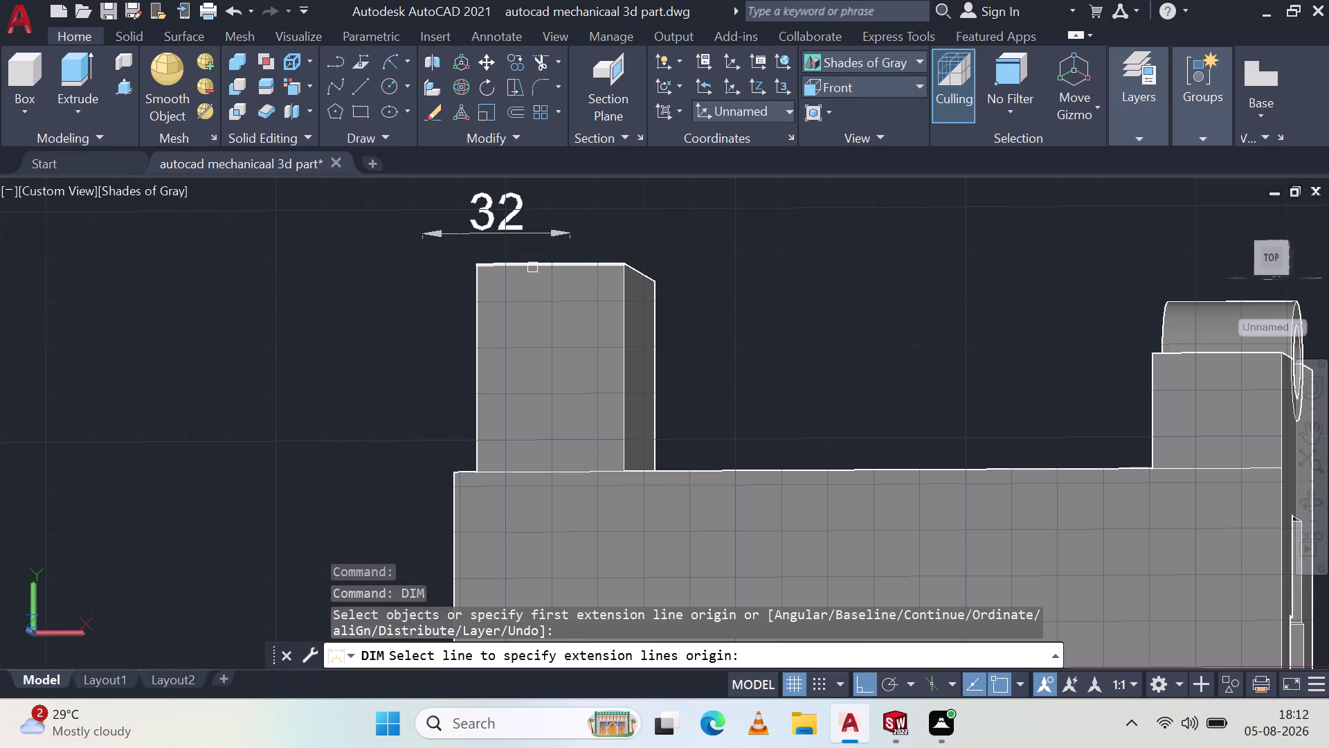
key(Escape)
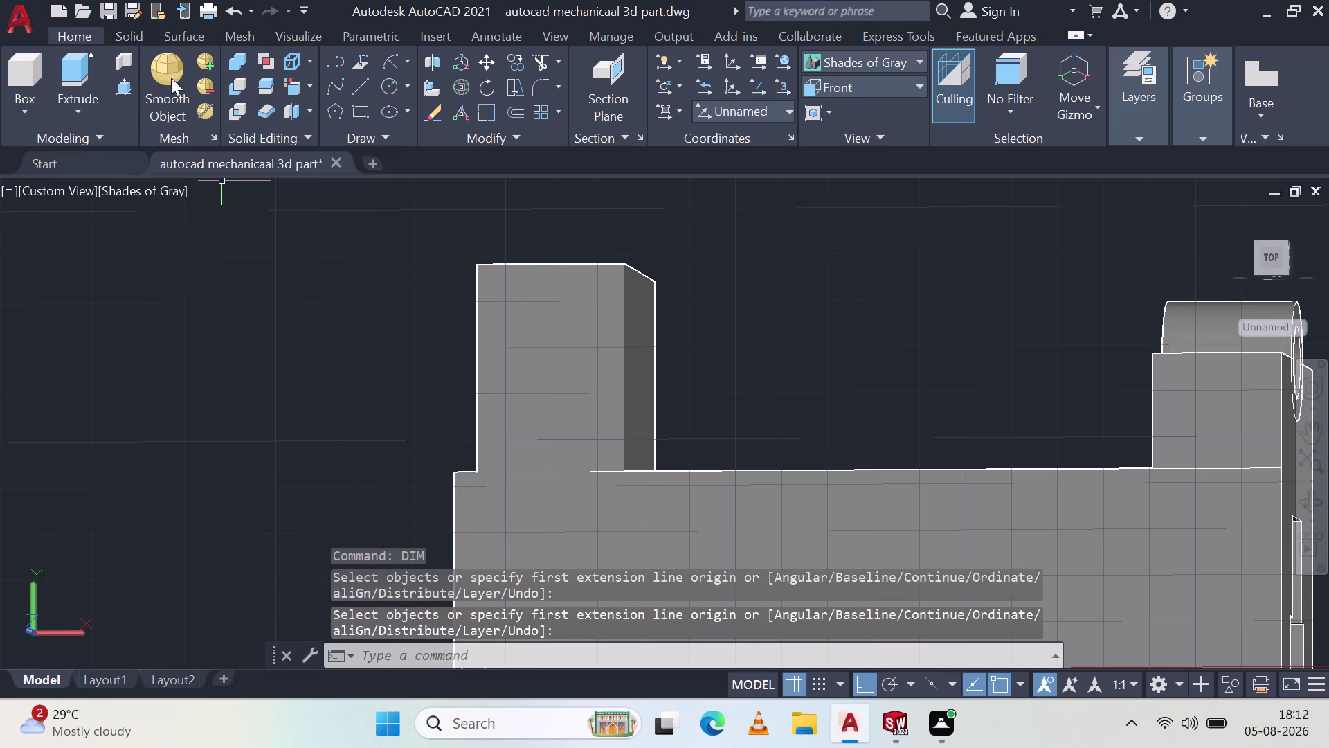
right_click(247, 90)
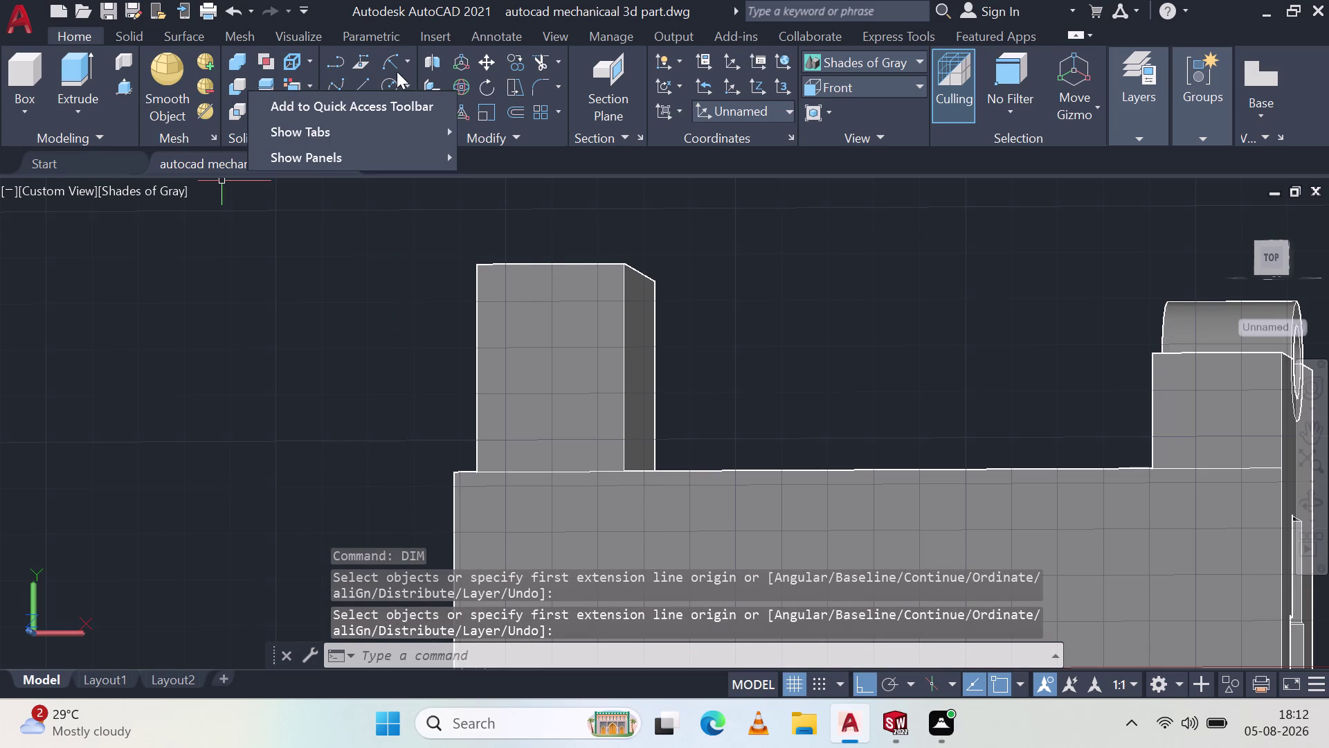
click(394, 65)
click(623, 261)
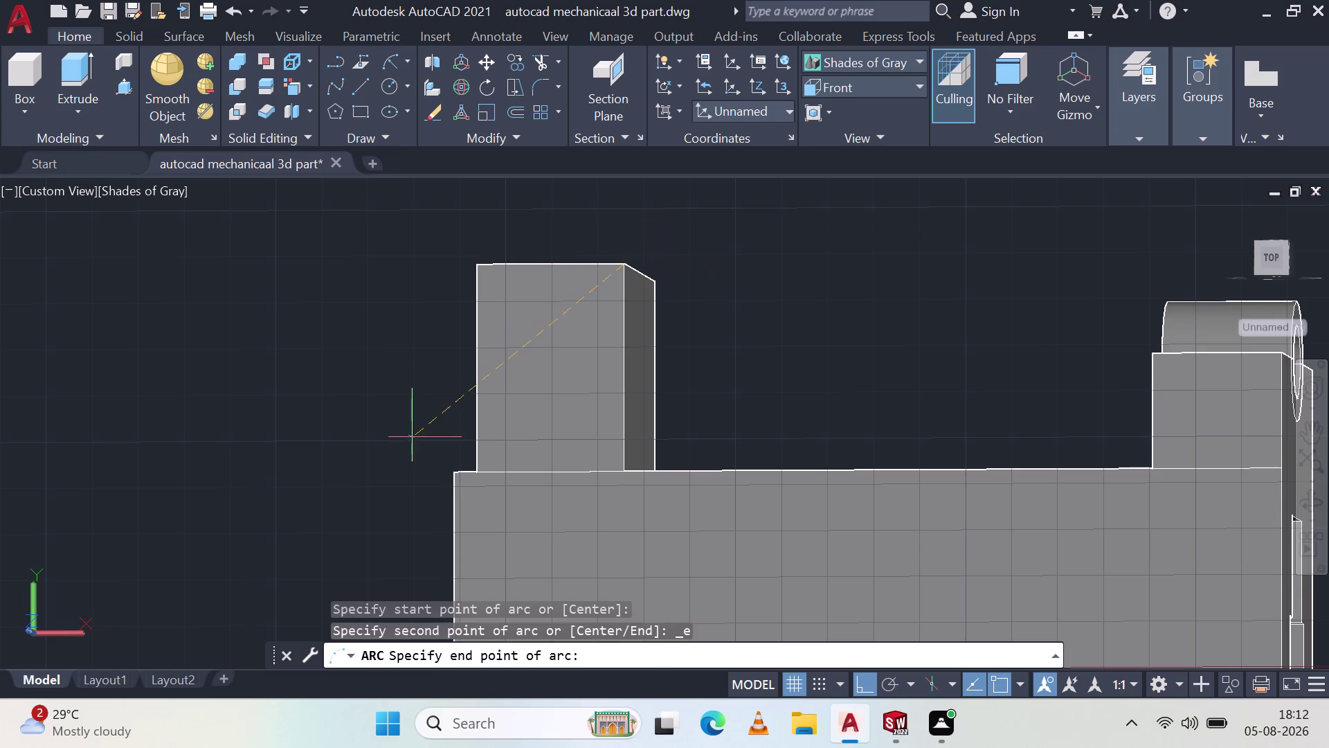
click(479, 473)
key(Escape)
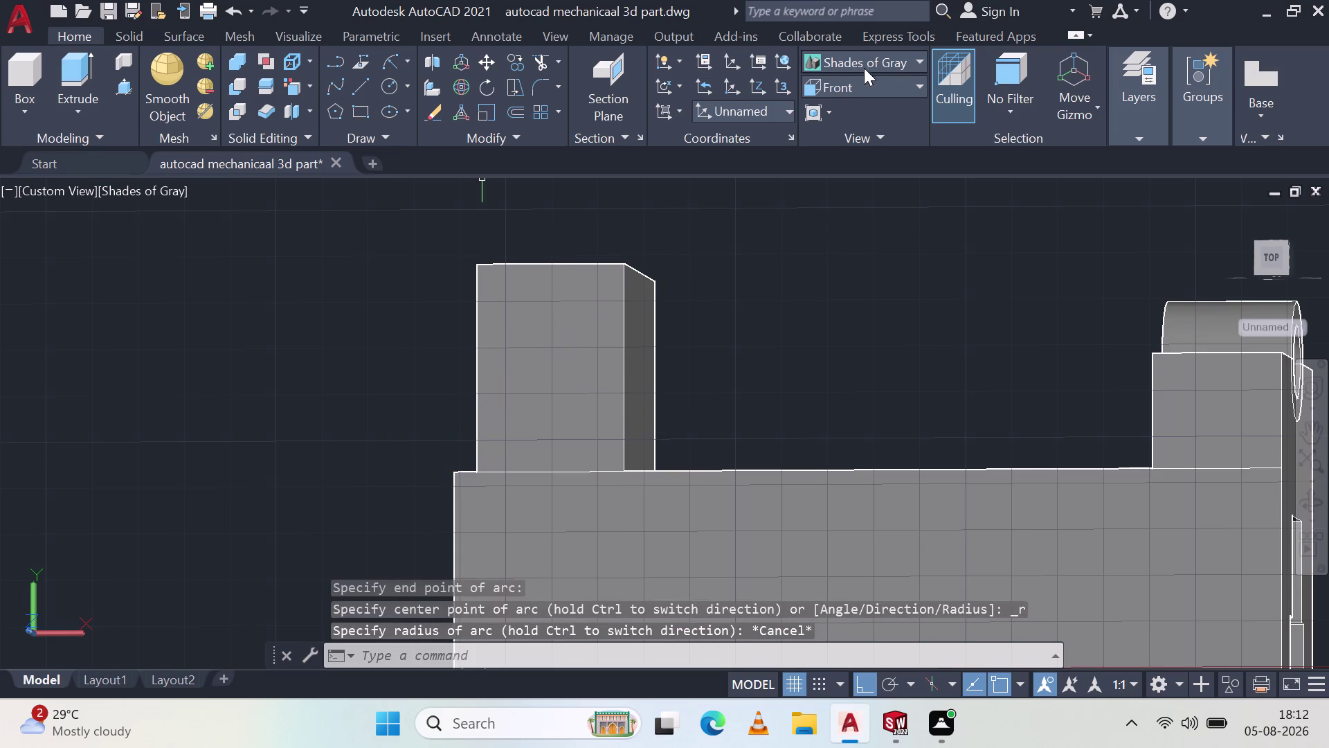
click(399, 59)
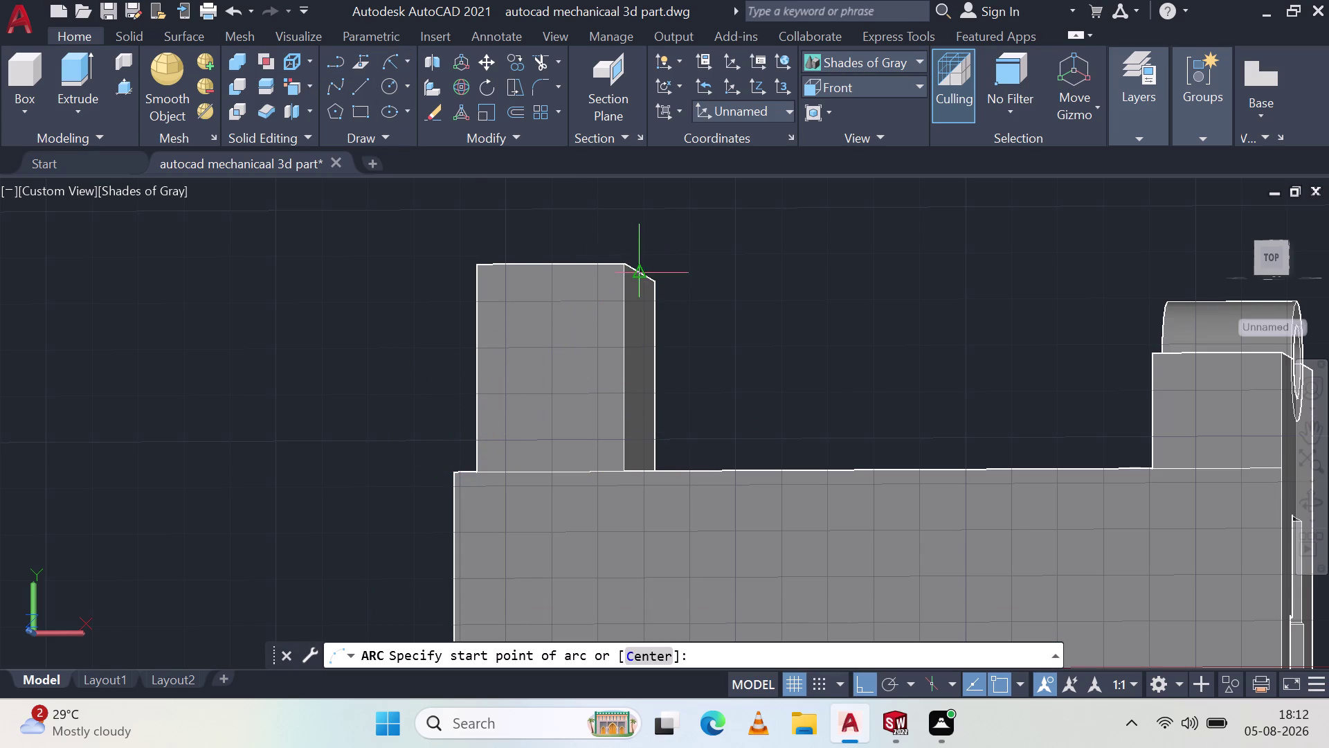
click(623, 270)
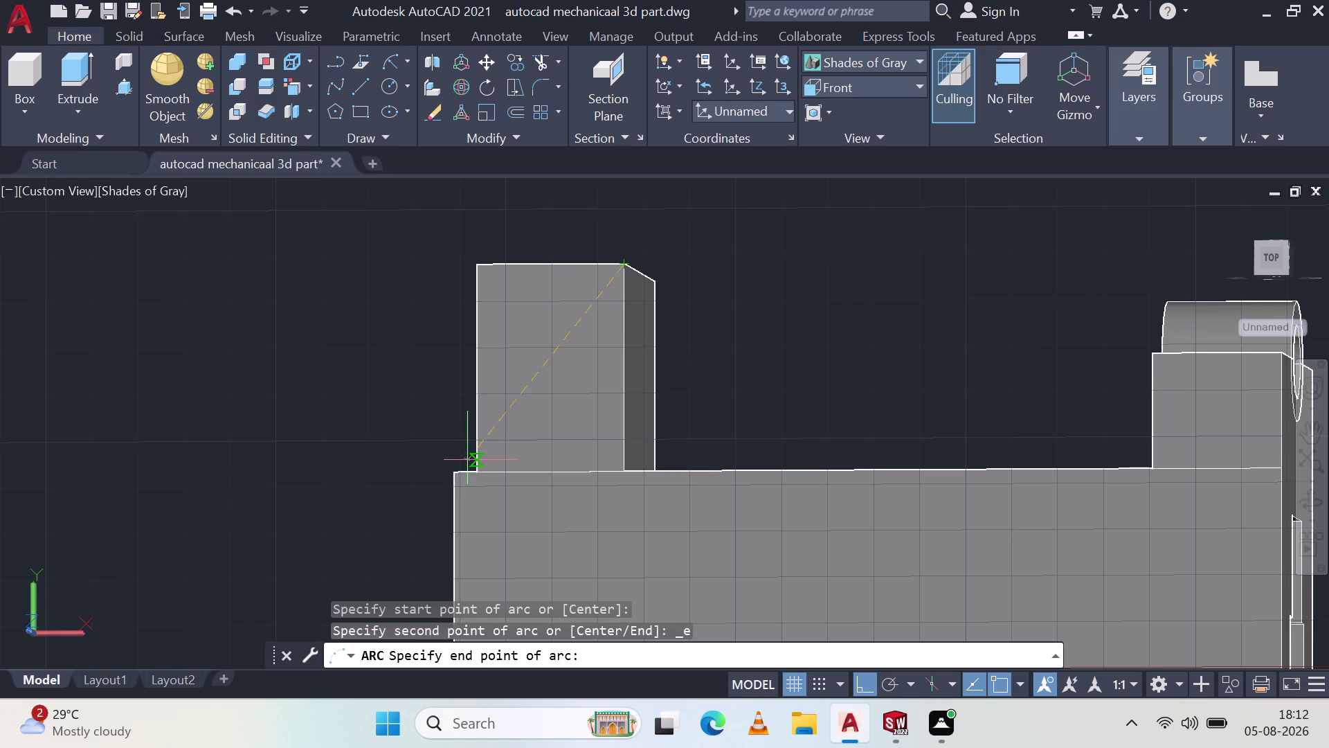
click(476, 466)
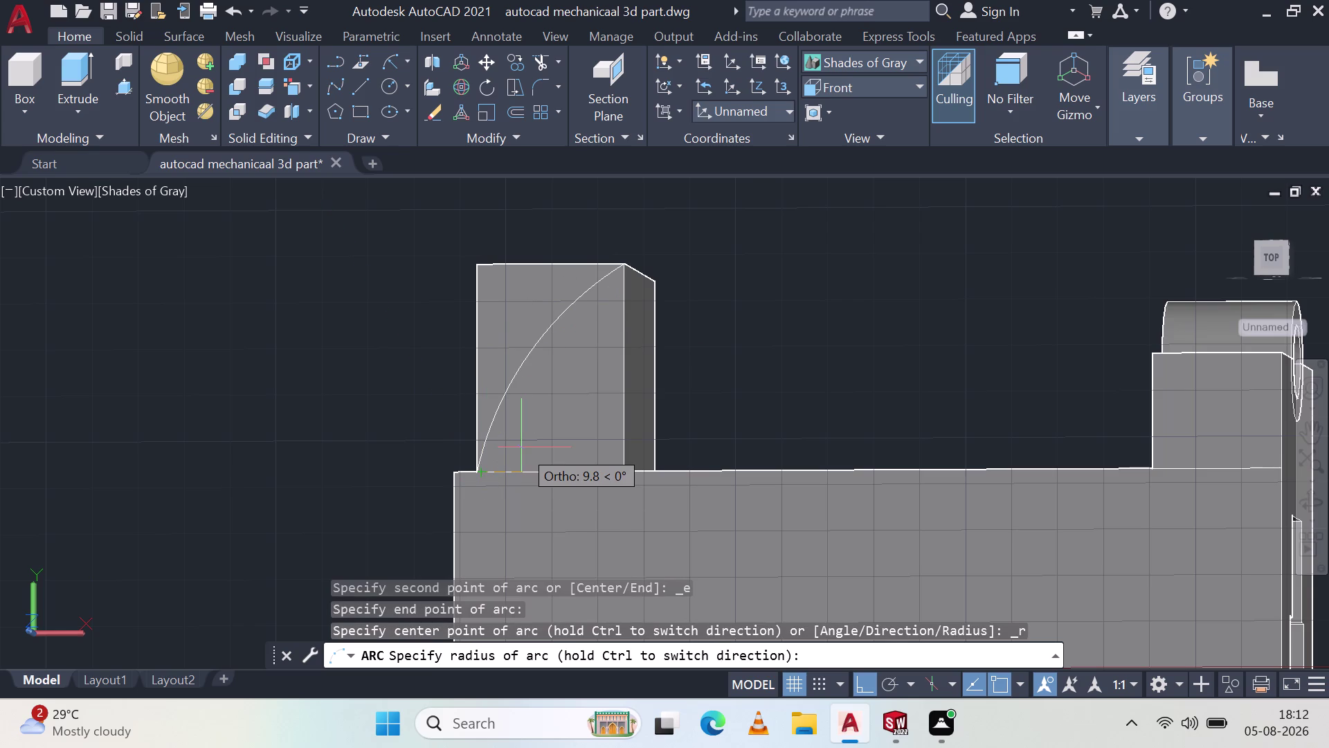
text(2)
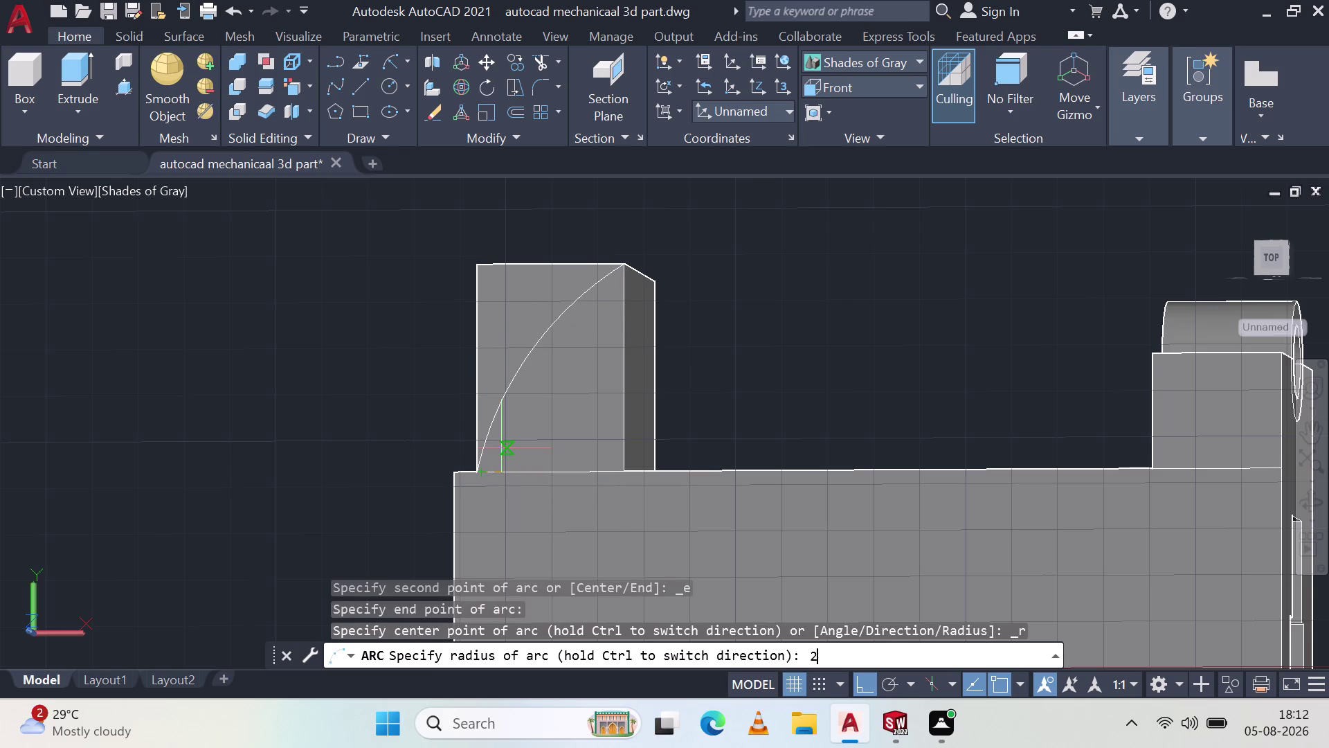
text(8)
key(space)
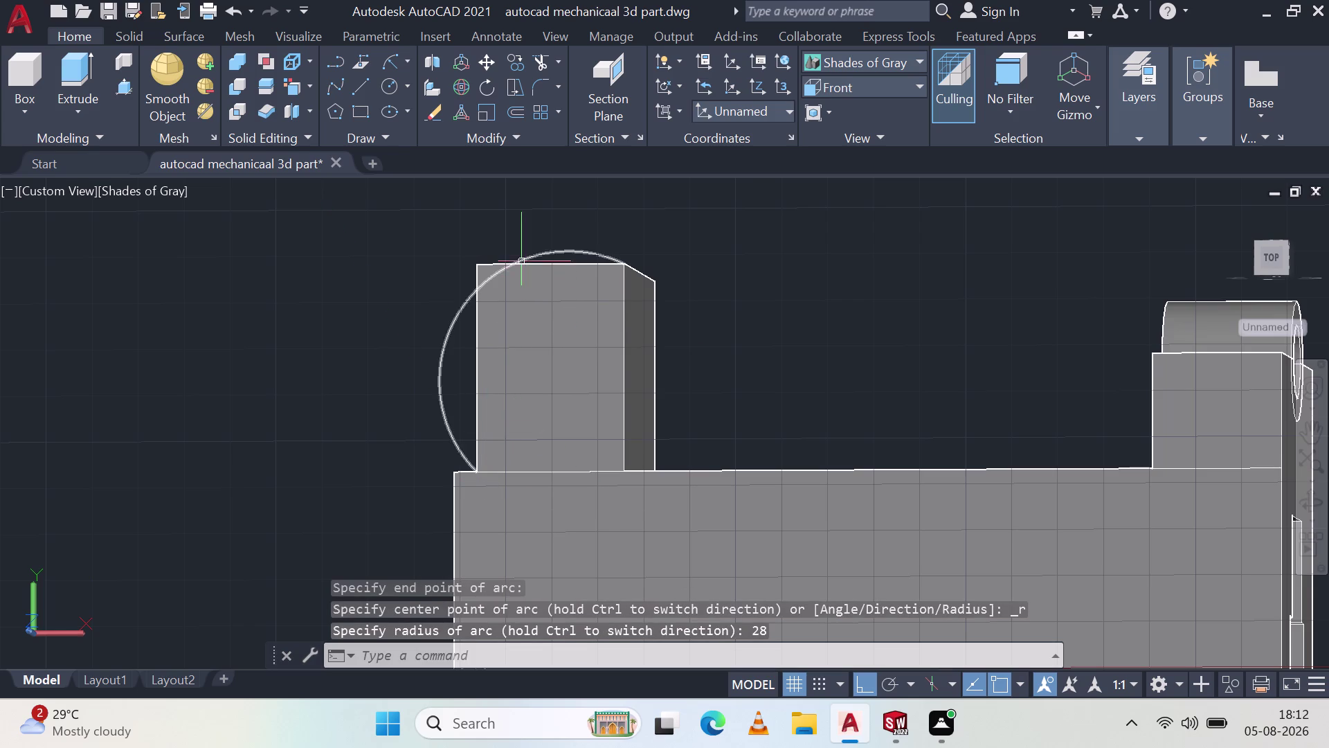
key(ctrl+z)
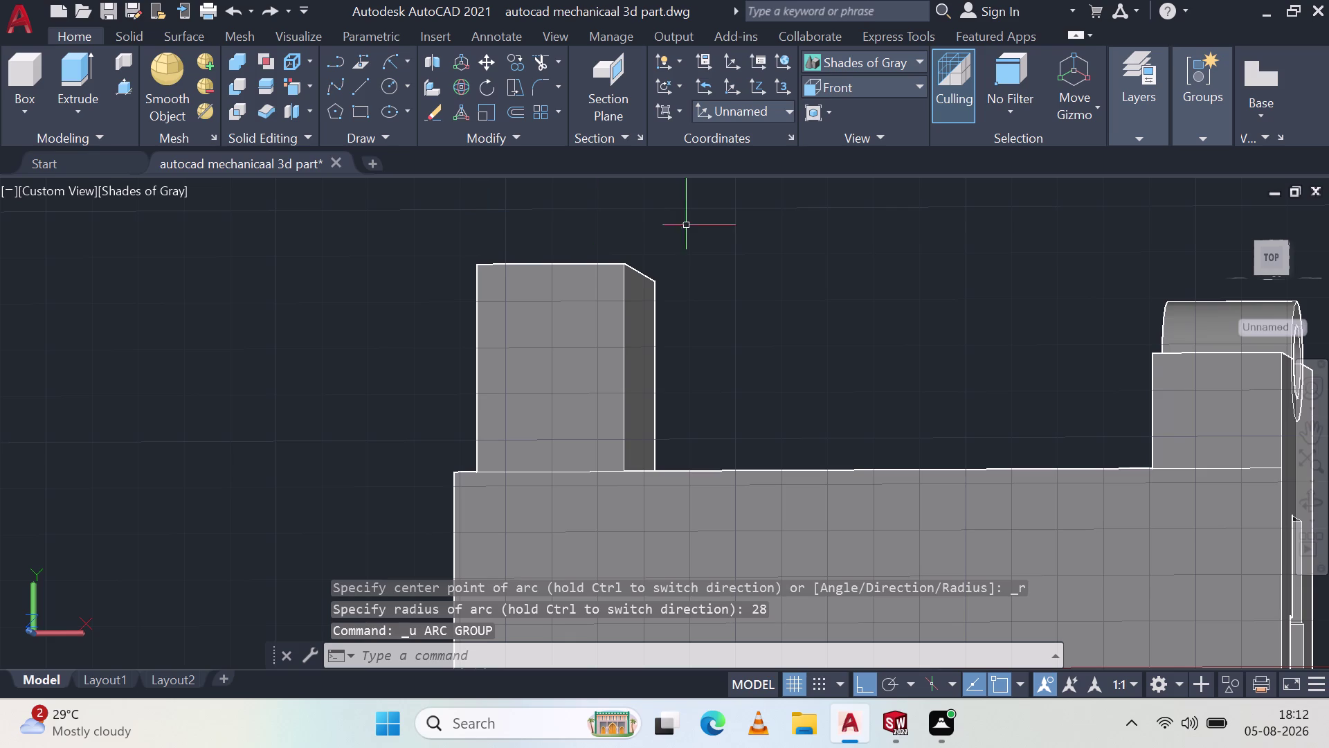
click(364, 91)
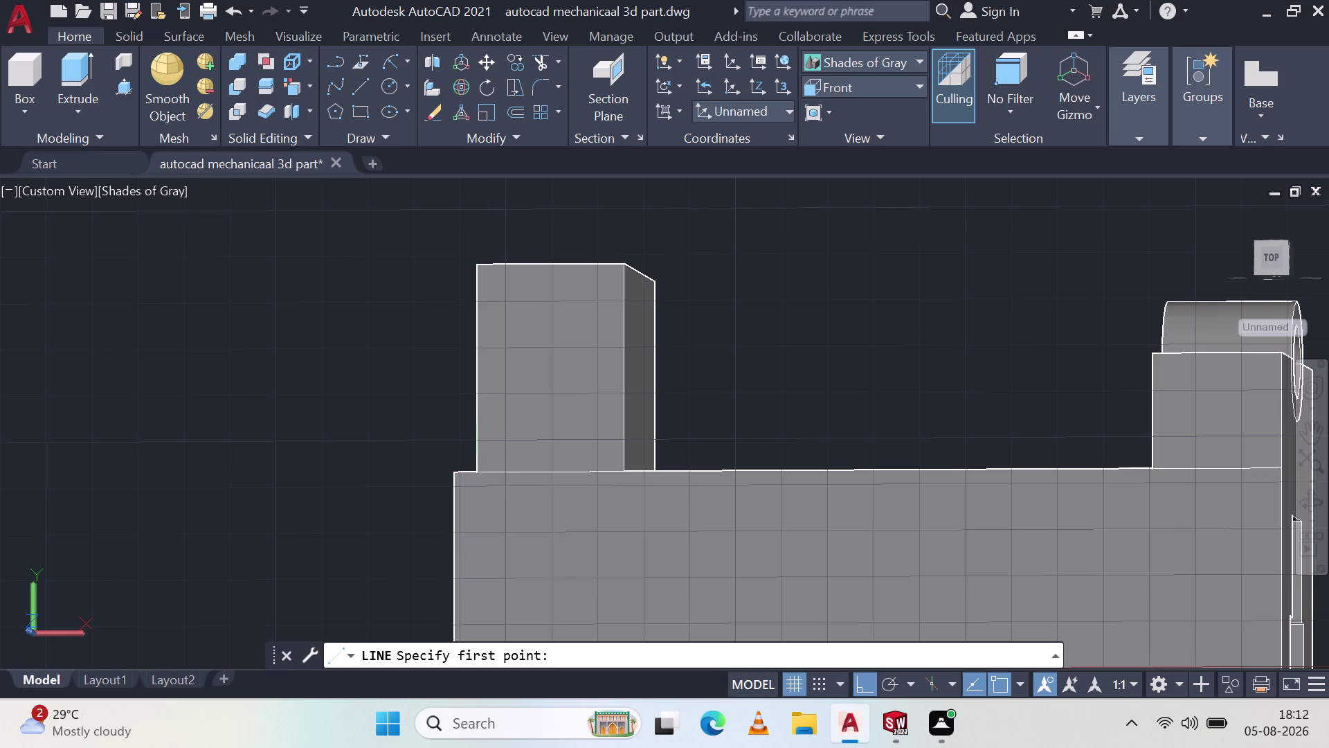
Draw a 32-unit line from the end block's base corner, then end the line command.
click(472, 468)
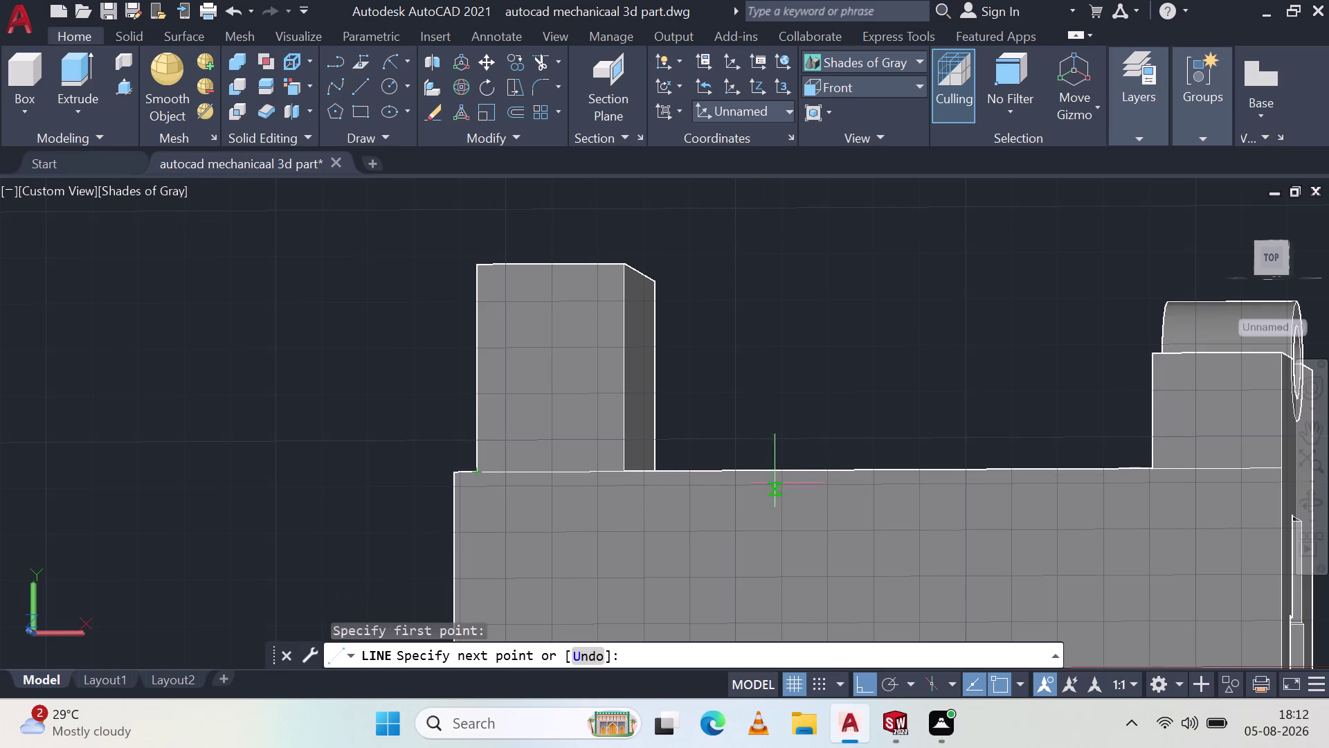
key(3)
key(2)
key(Return)
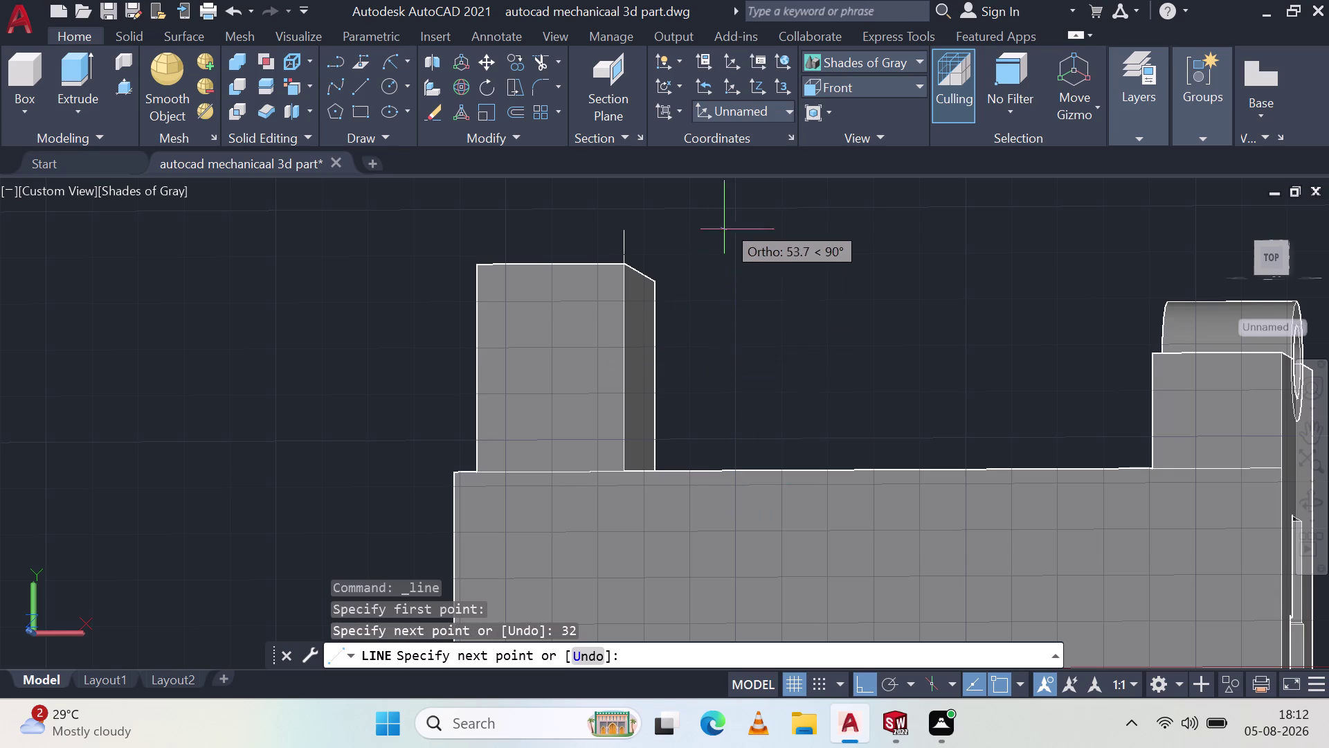
key(Escape)
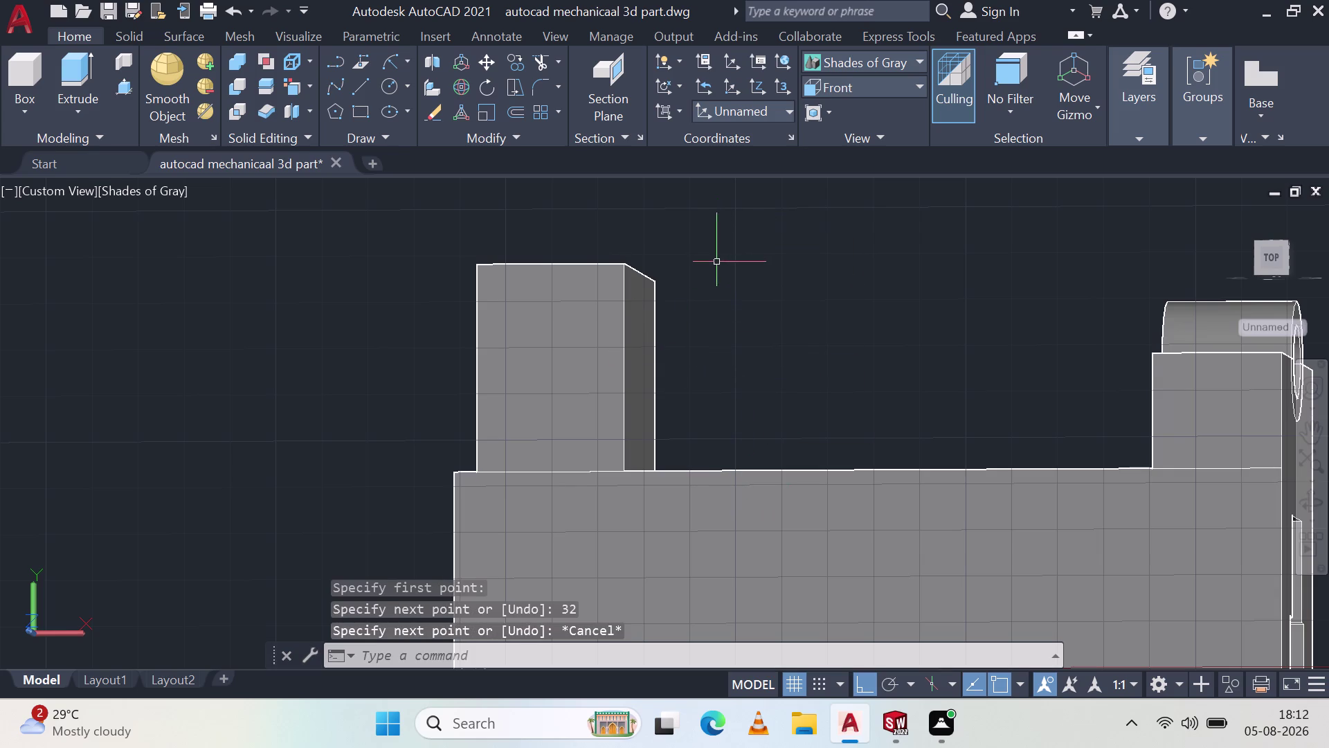
scroll(up, 3)
Orbit around the raised end block, then undo the recent view, arc and dimension changes.
middle_drag(743, 348, 772, 374)
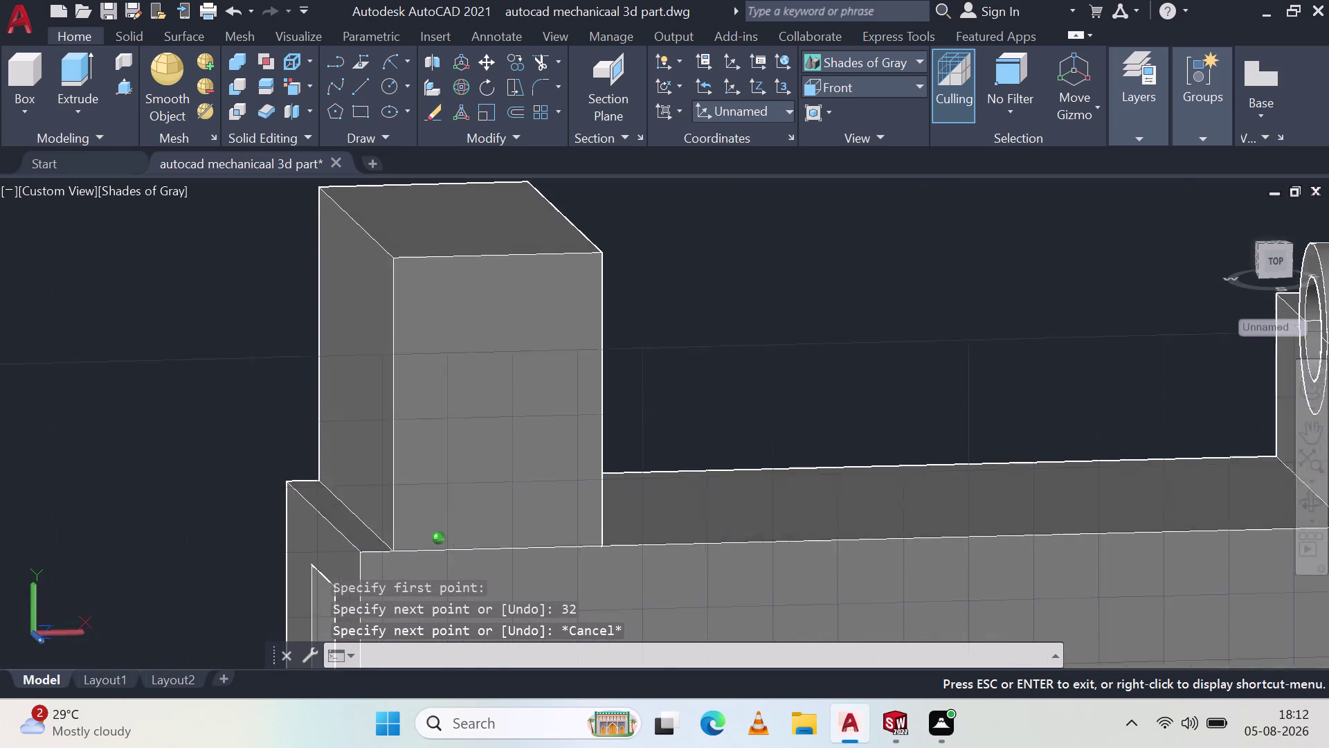
middle_drag(773, 375, 765, 370)
middle_click(764, 369)
key(ctrl+z)
key(ctrl+z)
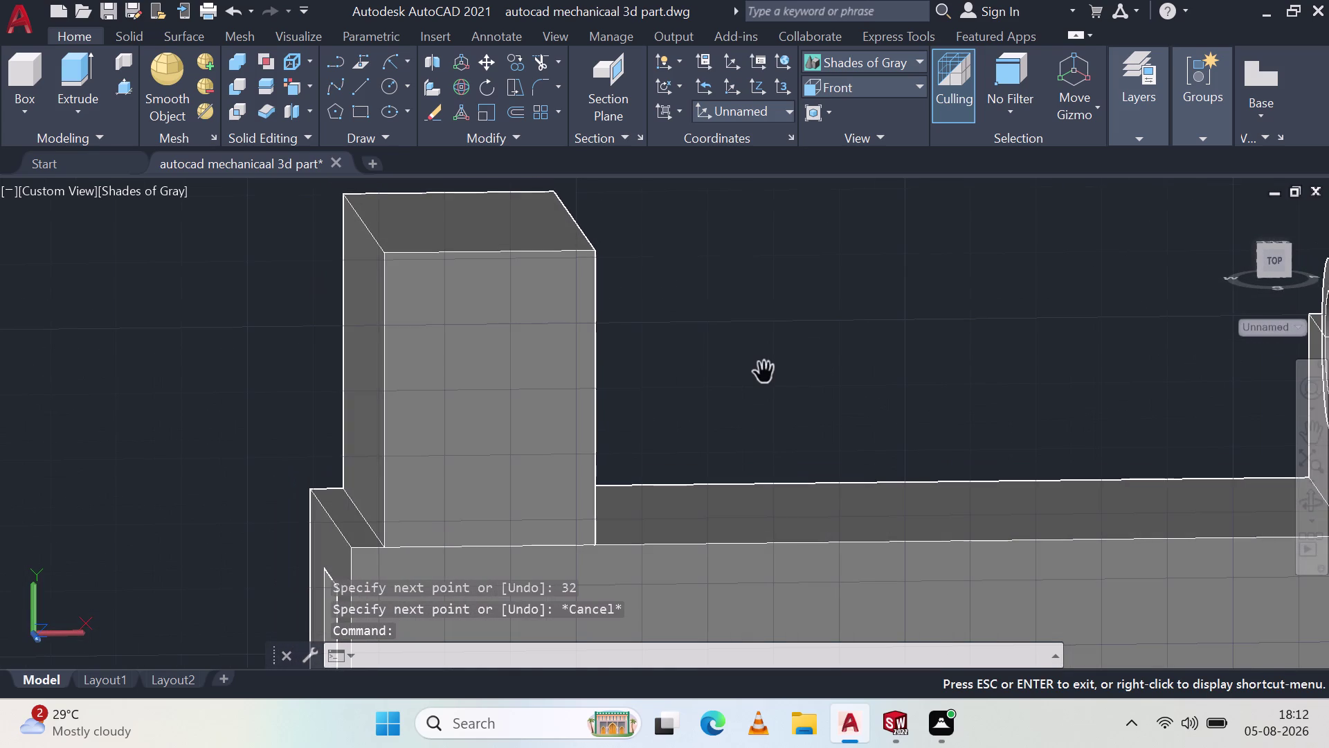
key(Escape)
key(ctrl+z)
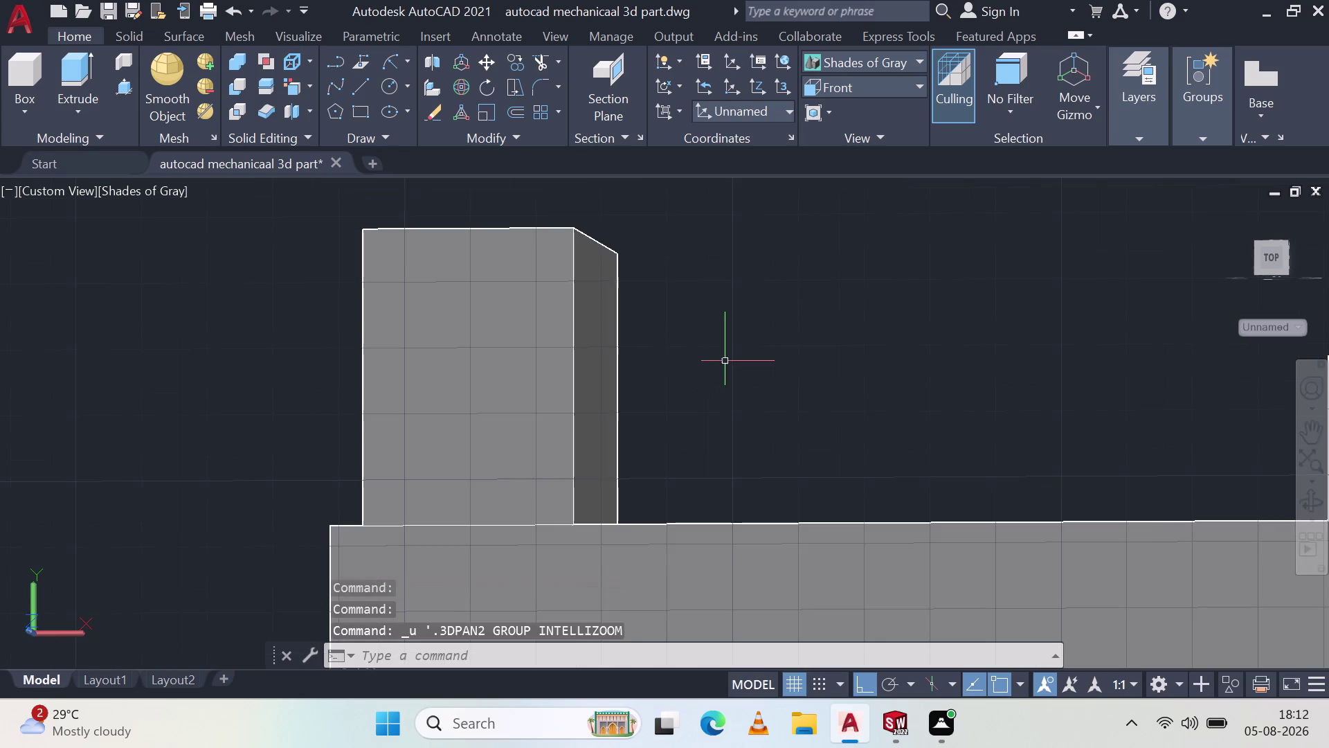
key(ctrl+z)
key(ctrl+z)
key(ctrl+z)
key(ctrl+z)
Undo back through the shading changes, the 45-unit extrusion and the 32-unit line.
key(ctrl+z)
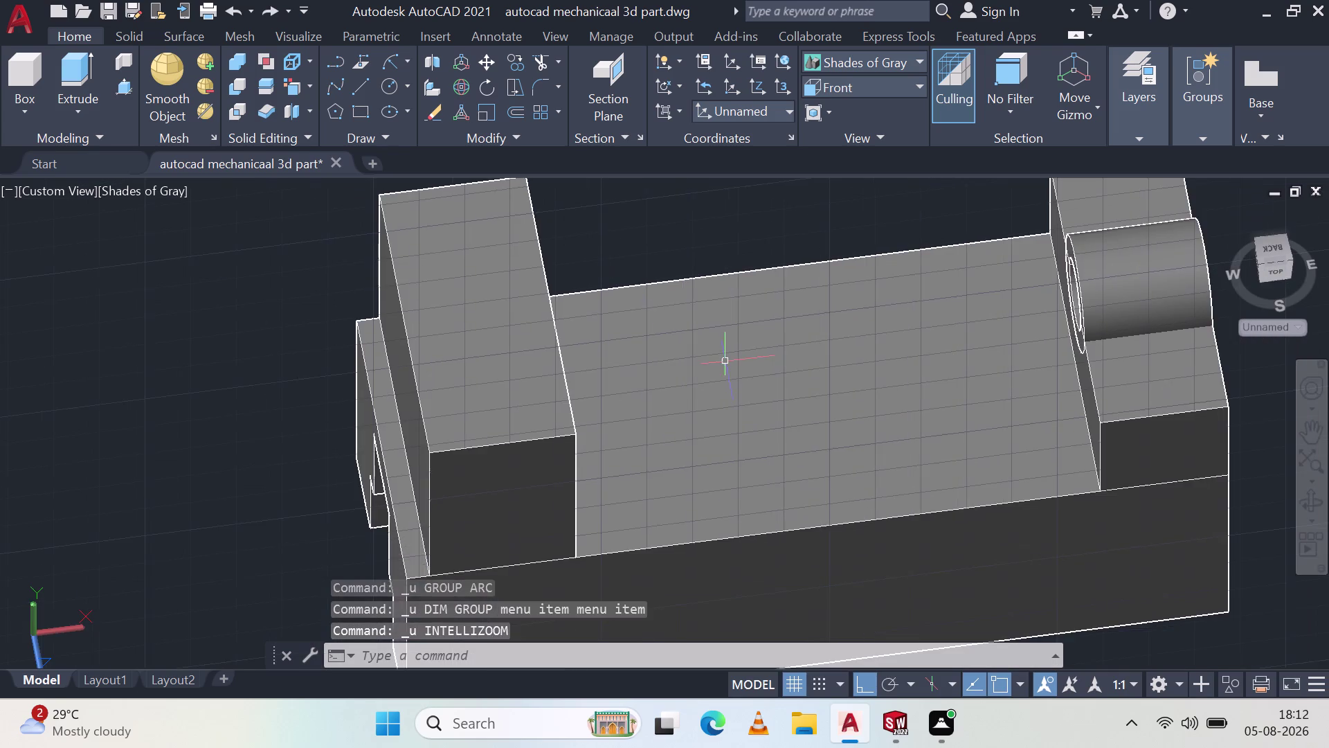
key(ctrl+z)
key(ctrl+z)
key(ctrl+z)
key(ctrl+z)
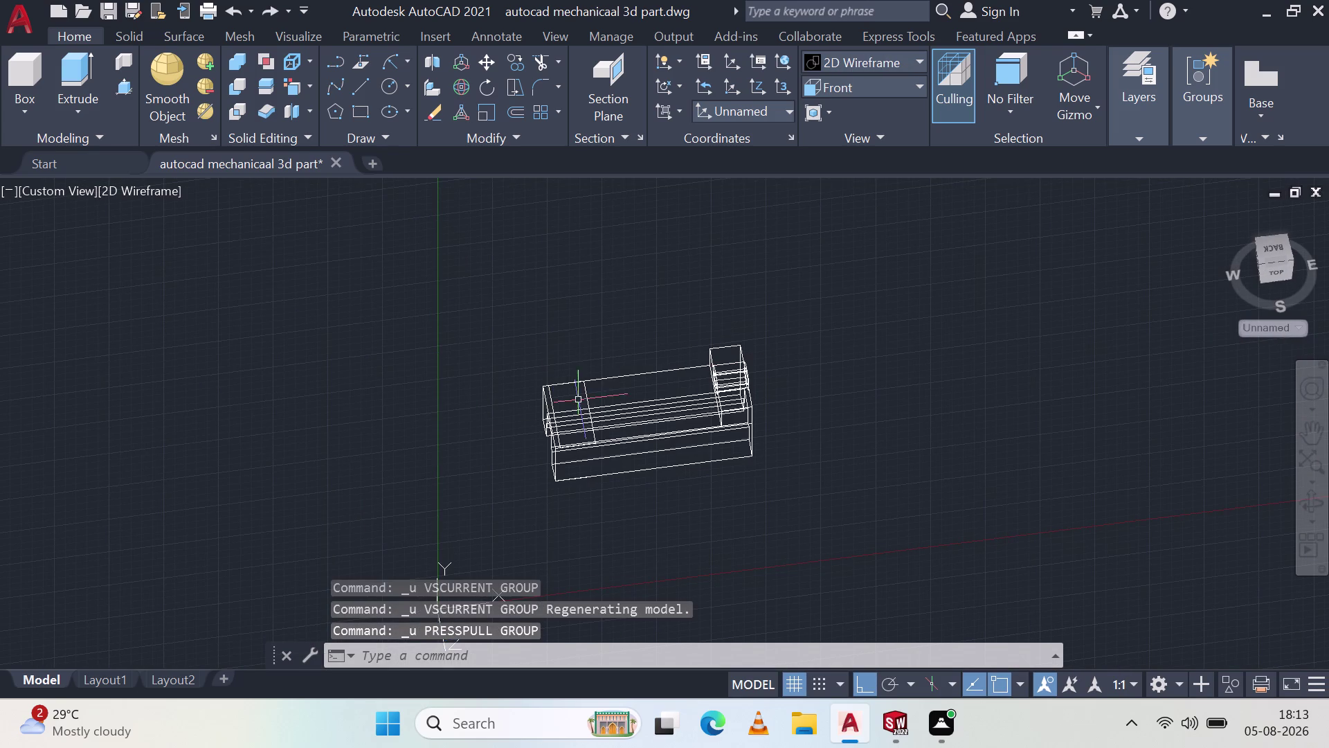
key(ctrl+z)
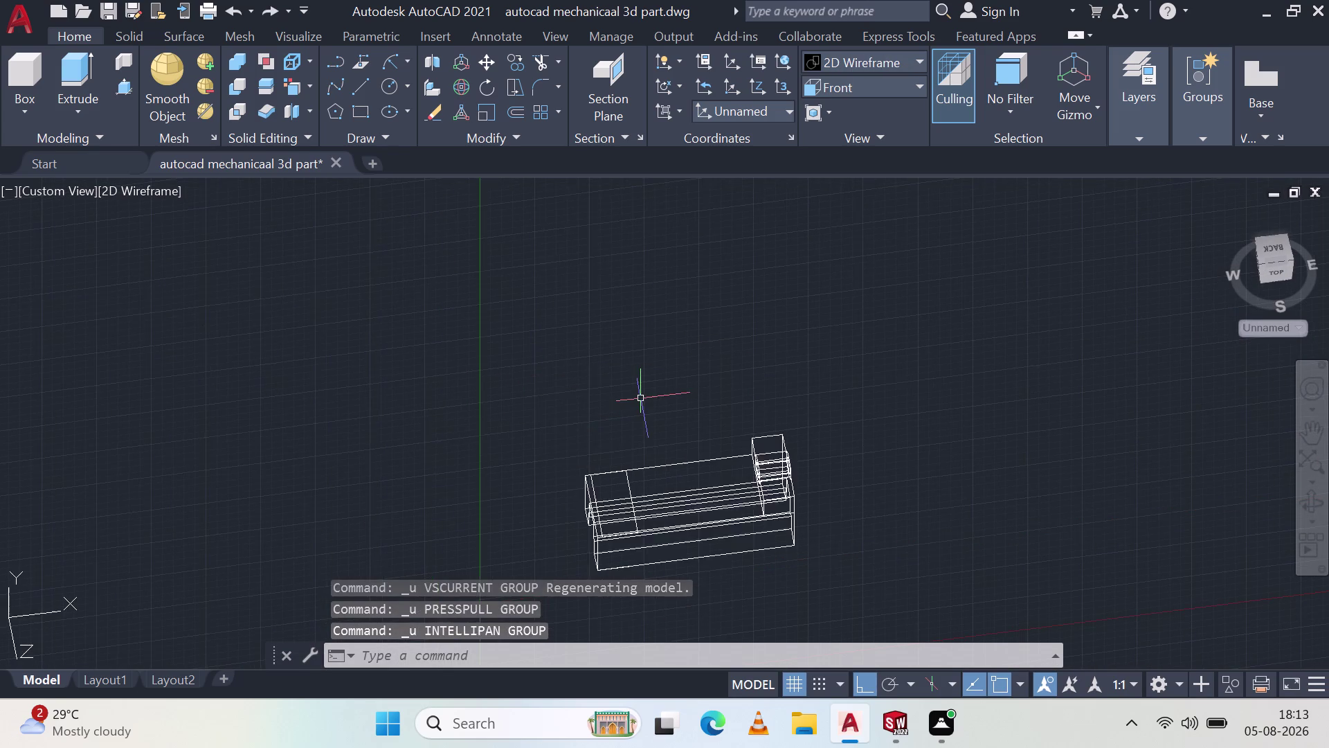
key(ctrl+z)
scroll(up, 3)
scroll(down, 3)
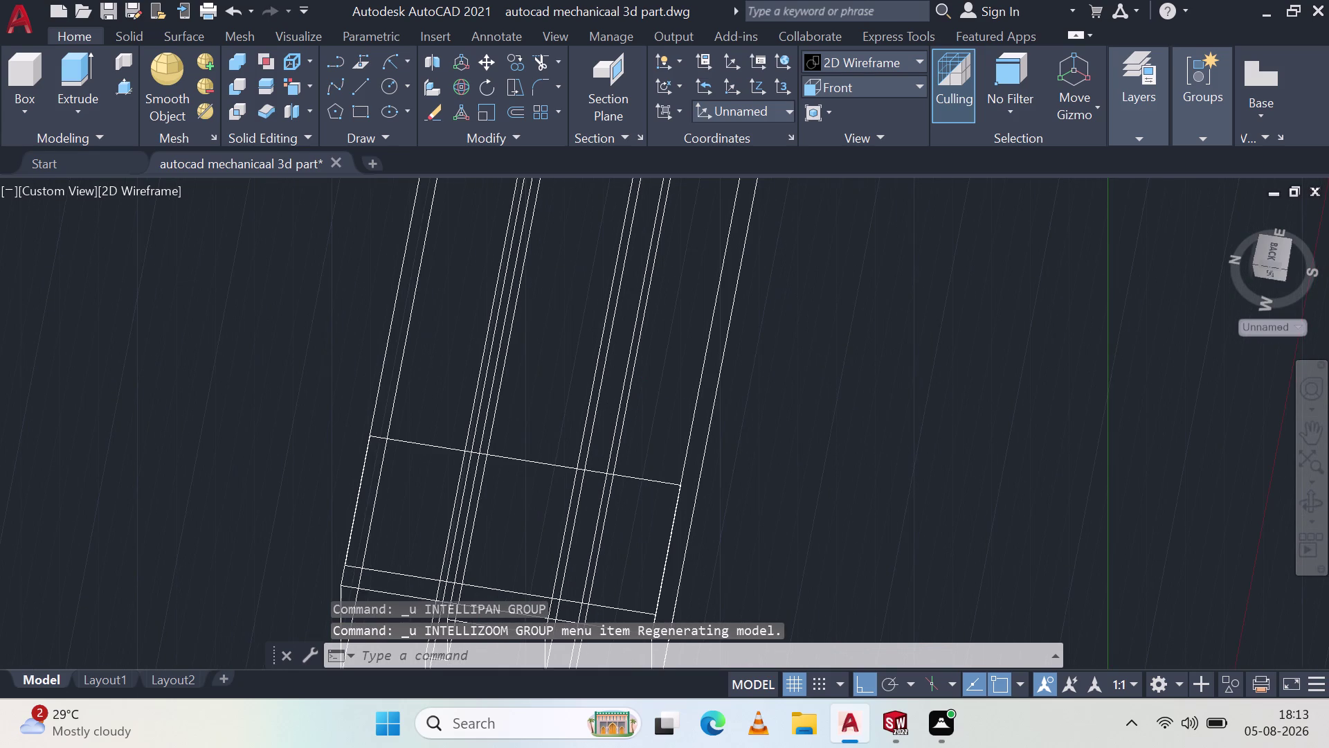
key(ctrl+z)
key(ctrl+z)
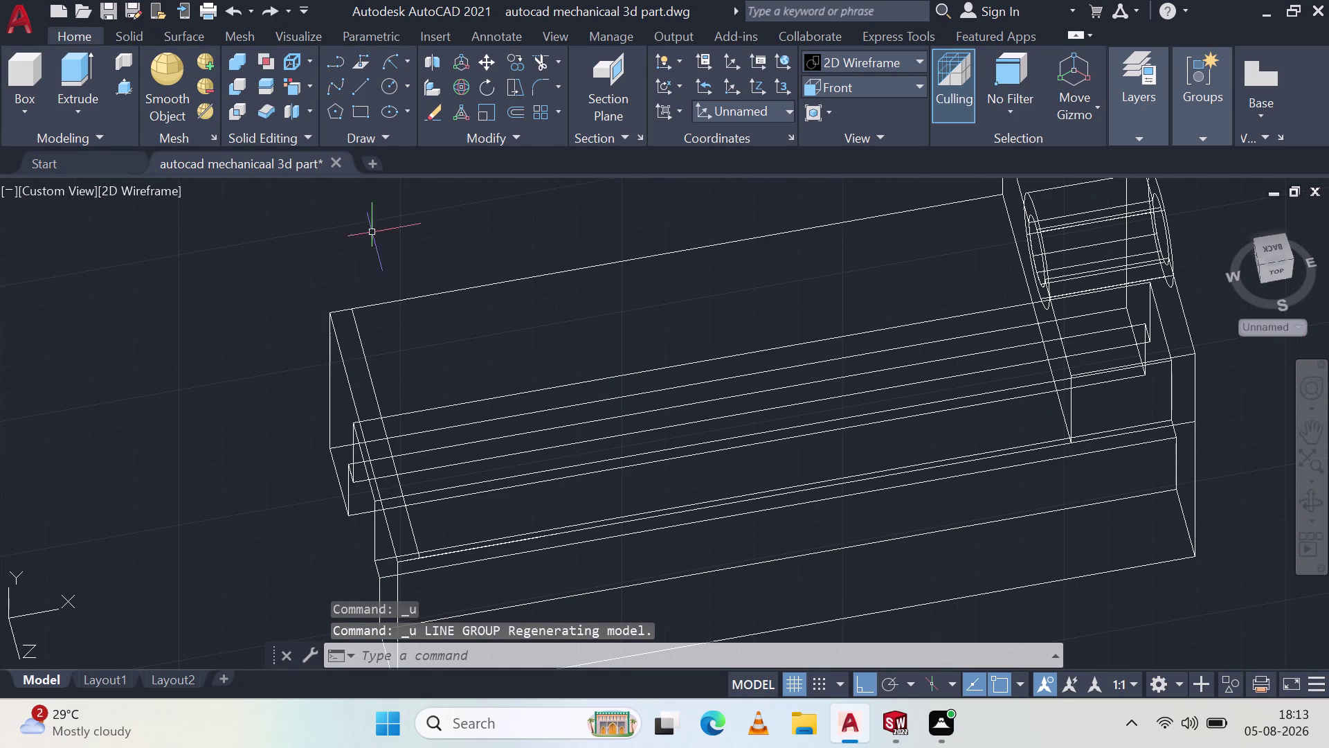
click(123, 188)
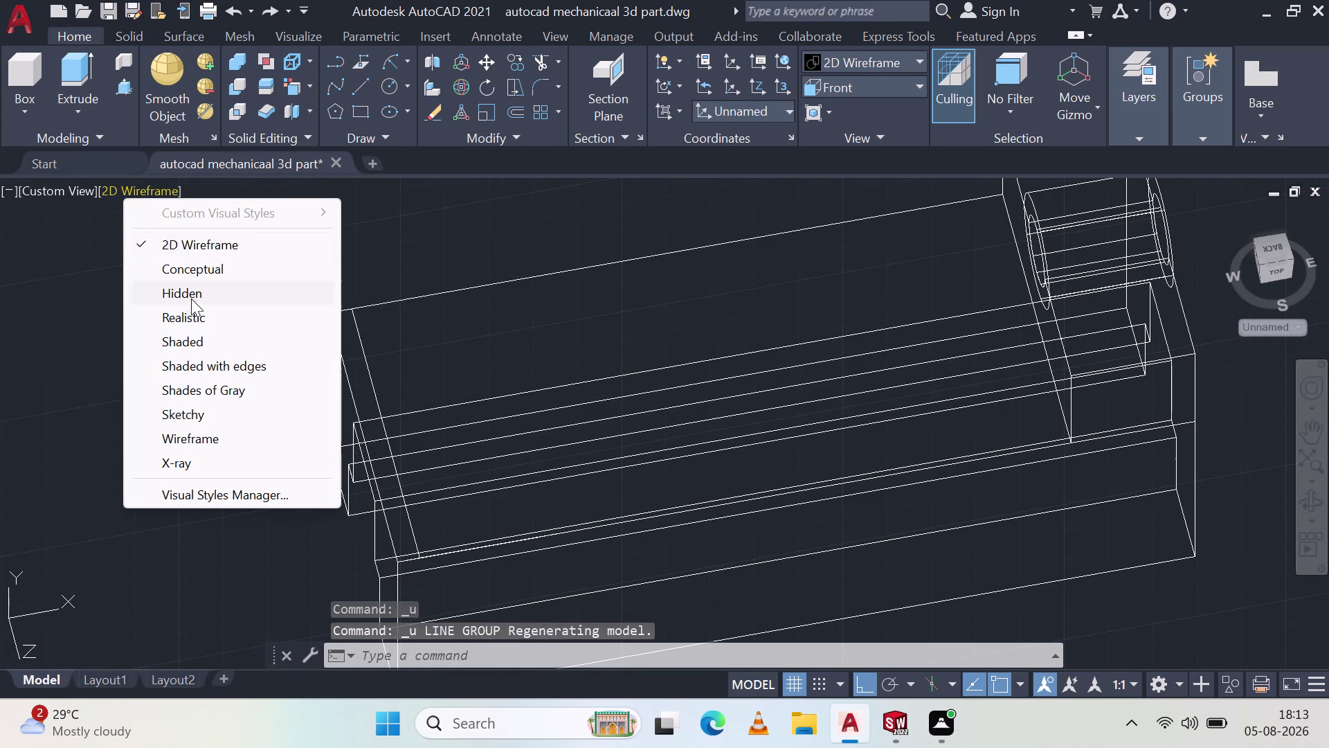
Switch the viewport display to Shades of Gray.
click(221, 390)
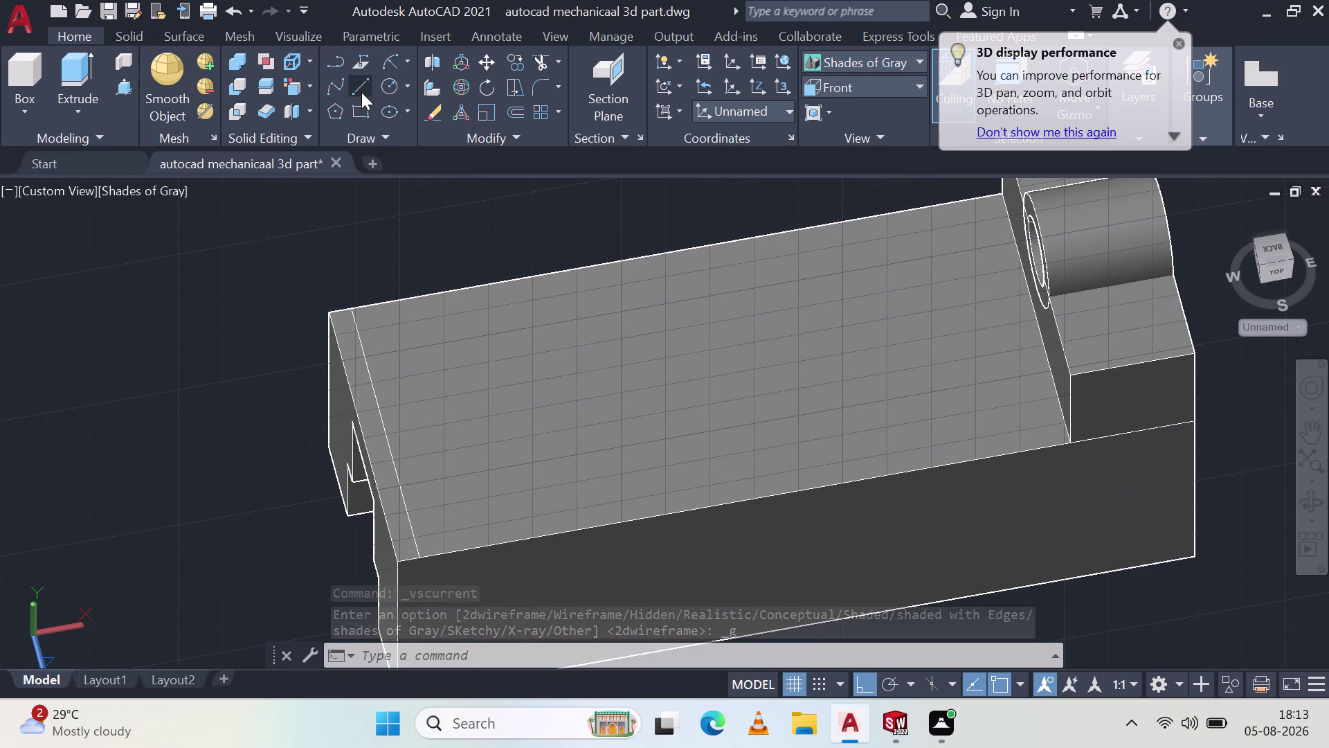
click(366, 93)
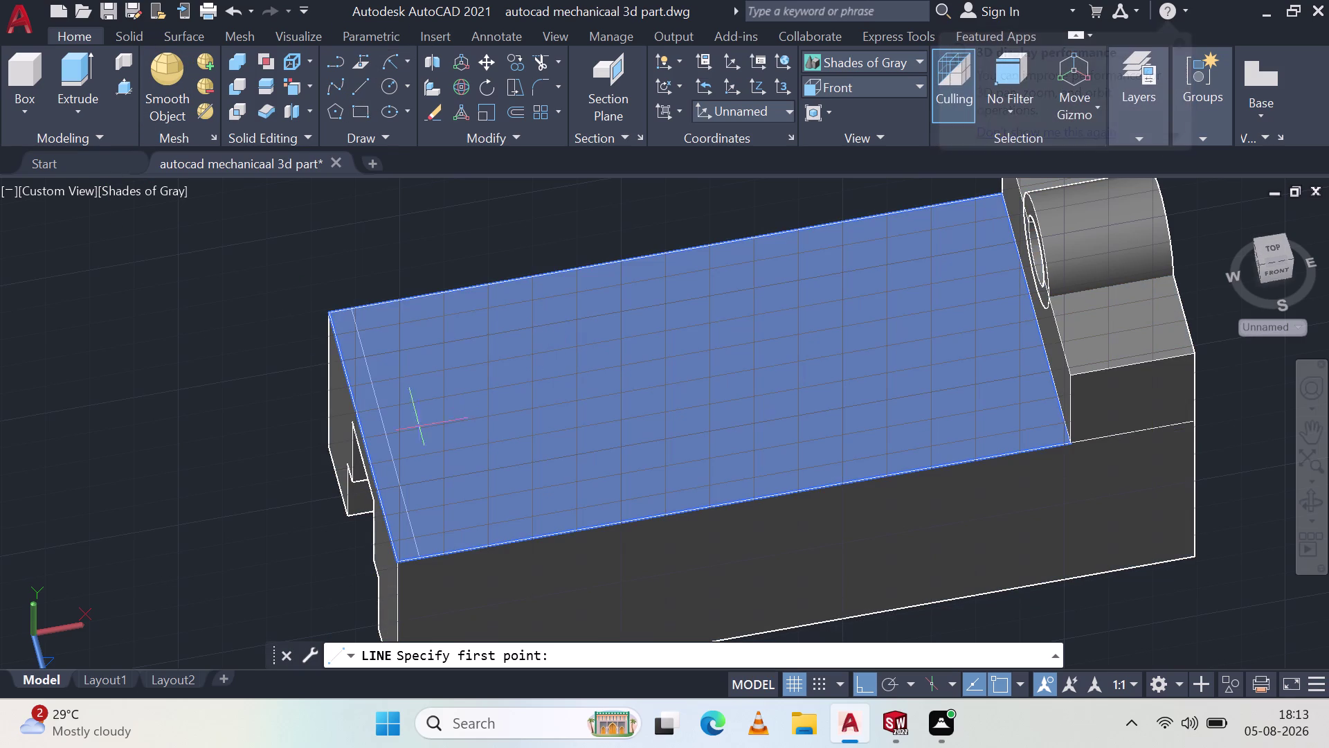
Draw a line from the top face's front edge with 32- and 28-unit segments, then cancel it.
click(426, 551)
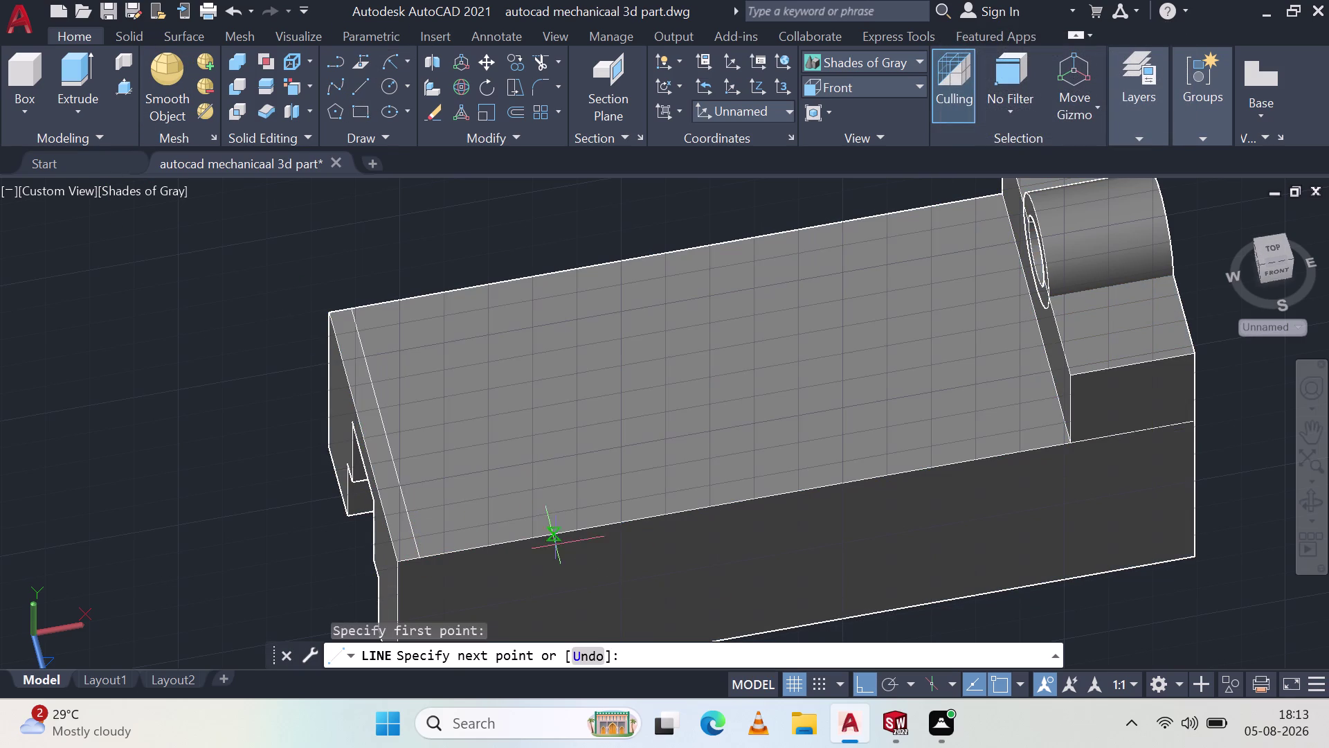
text(32)
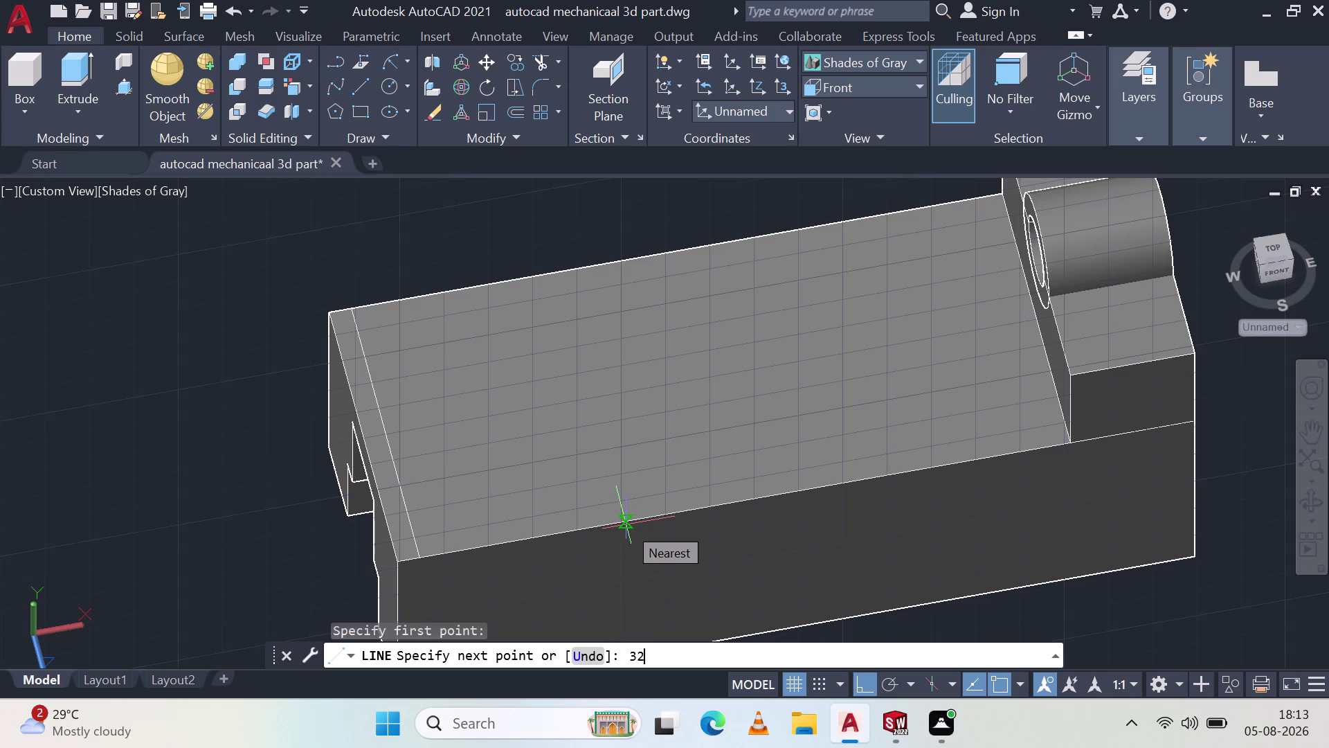
key(Return)
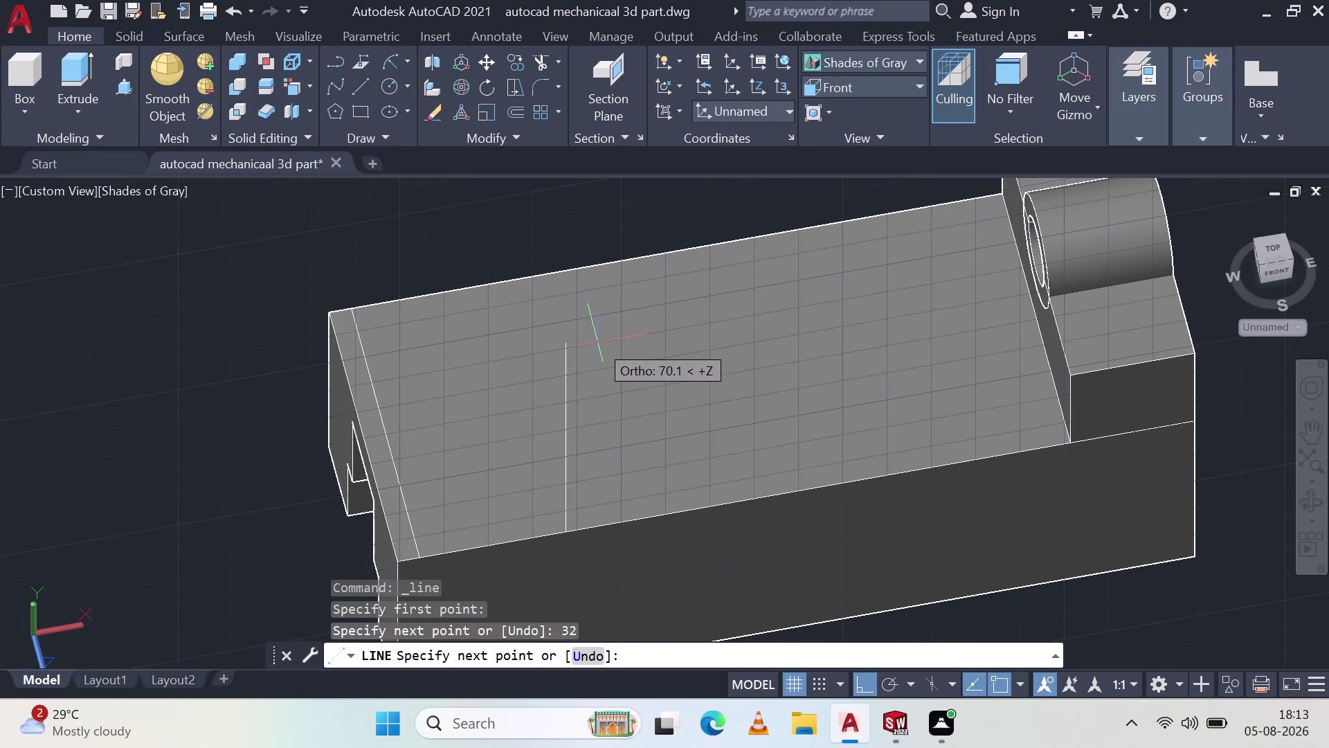
text(28)
key(Return)
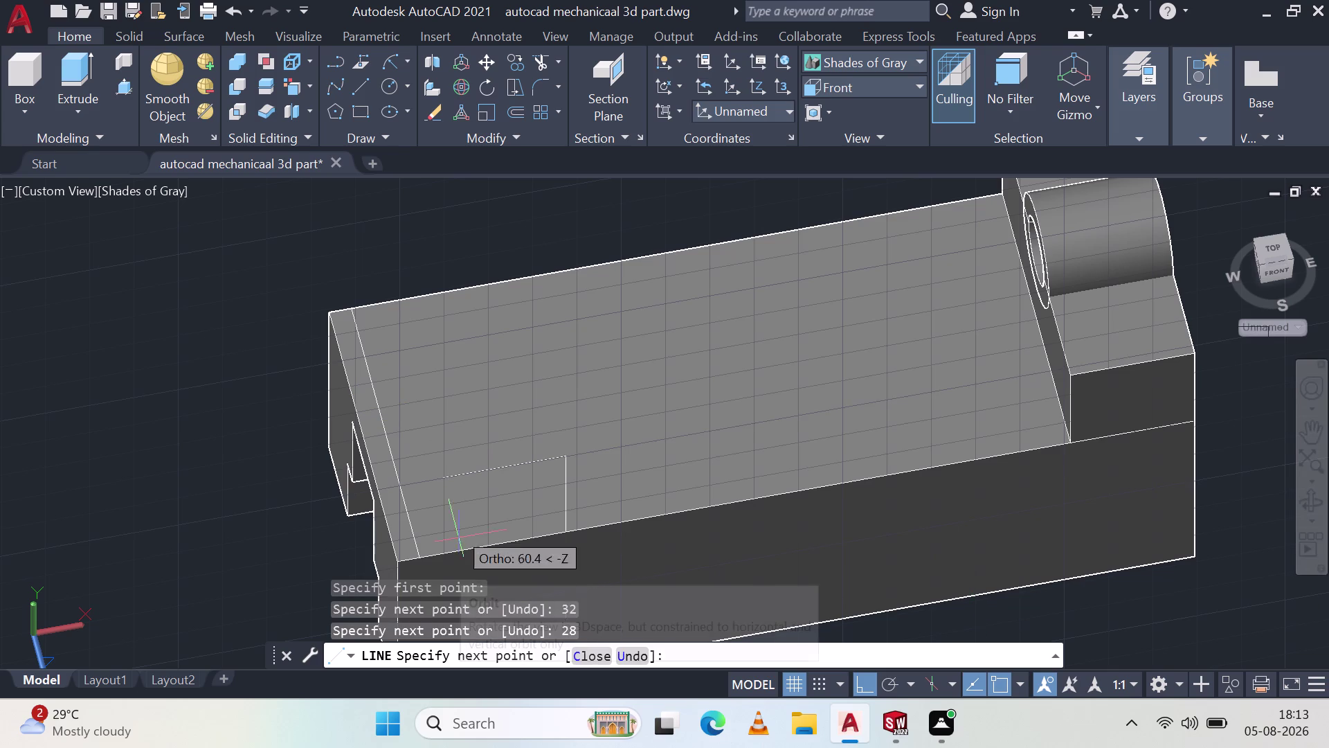
key(Escape)
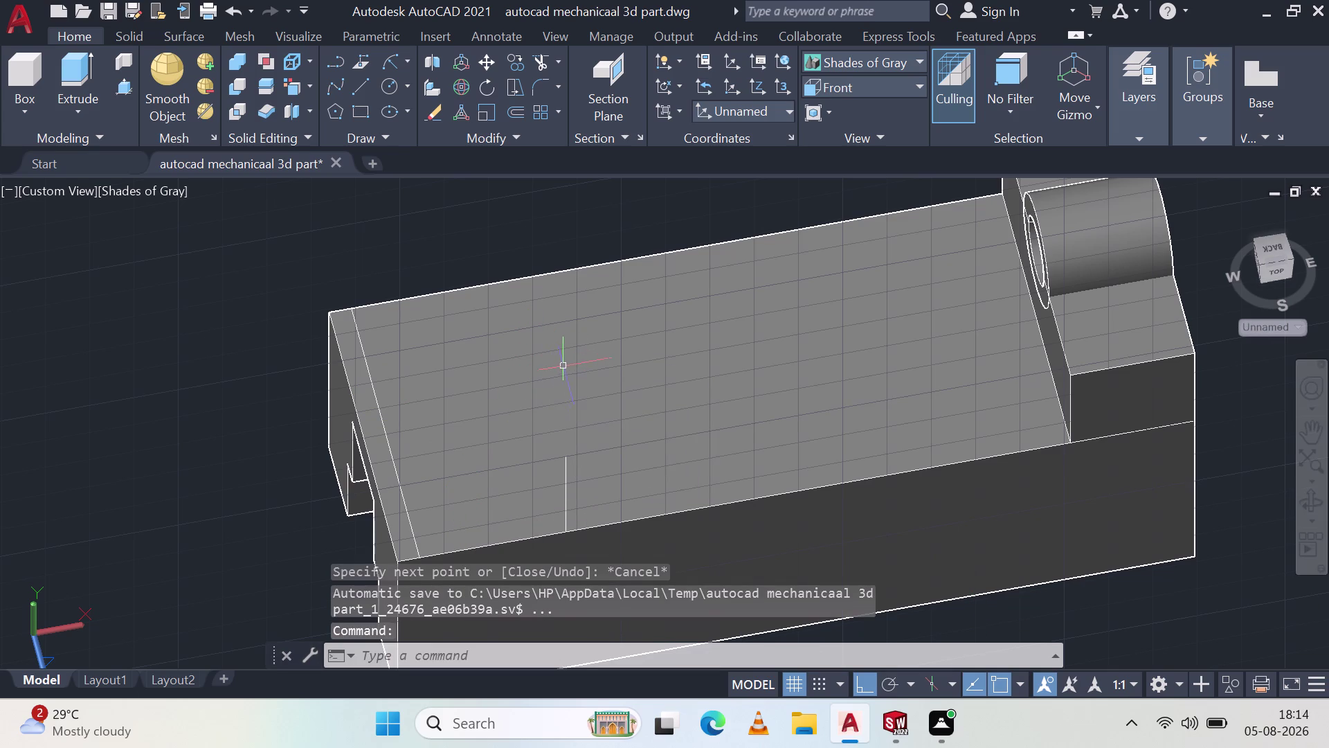
middle_drag(728, 465, 719, 428)
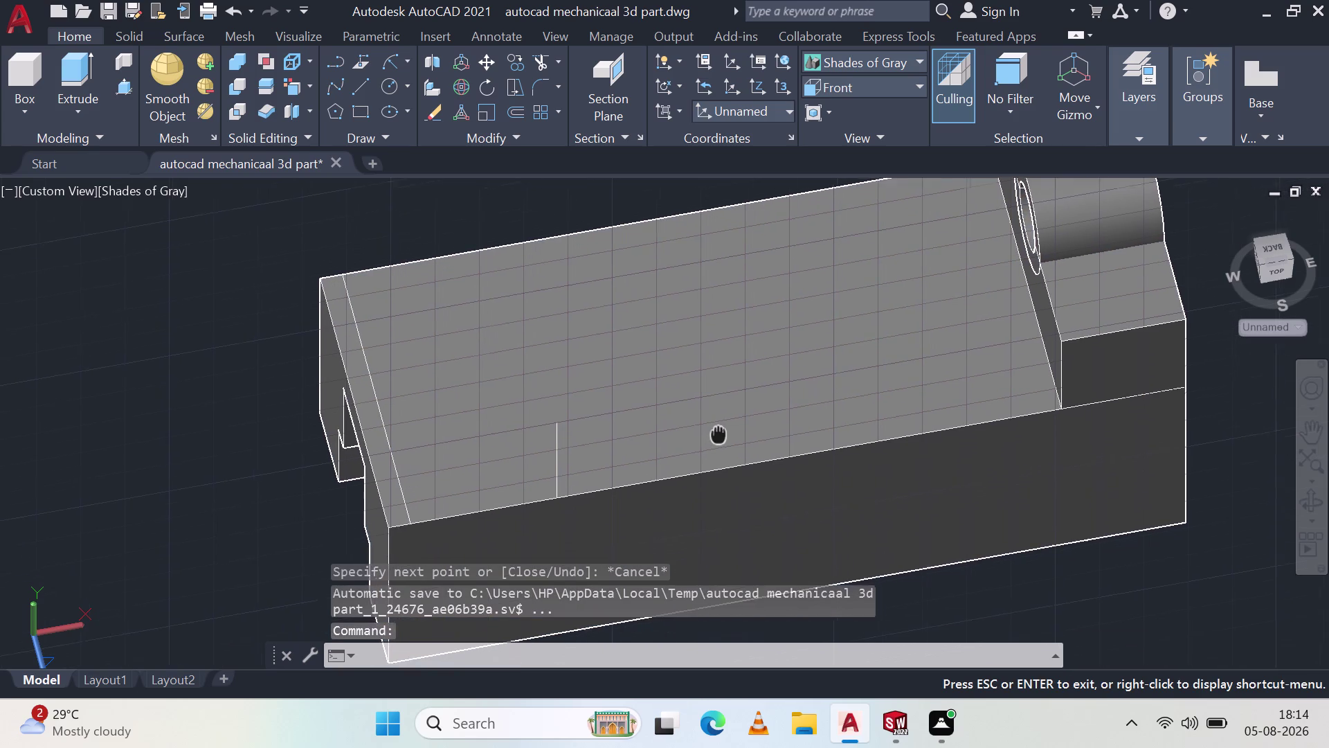
Pan and zoom until the whole part is centered in the viewport.
middle_drag(718, 429, 633, 434)
middle_click(633, 434)
scroll(up, 3)
middle_drag(540, 446, 537, 409)
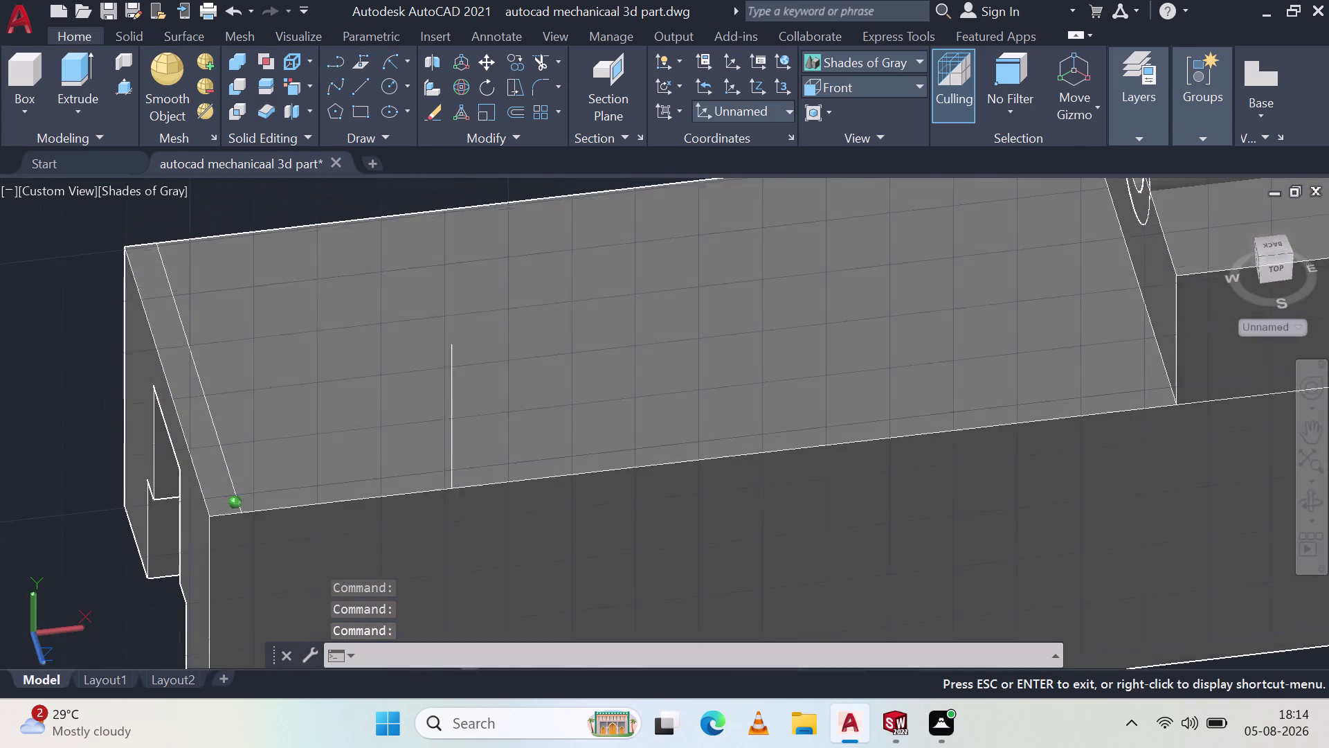
middle_drag(537, 409, 536, 402)
middle_click(536, 402)
scroll(up, 3)
scroll(down, 3)
scroll(down, 3)
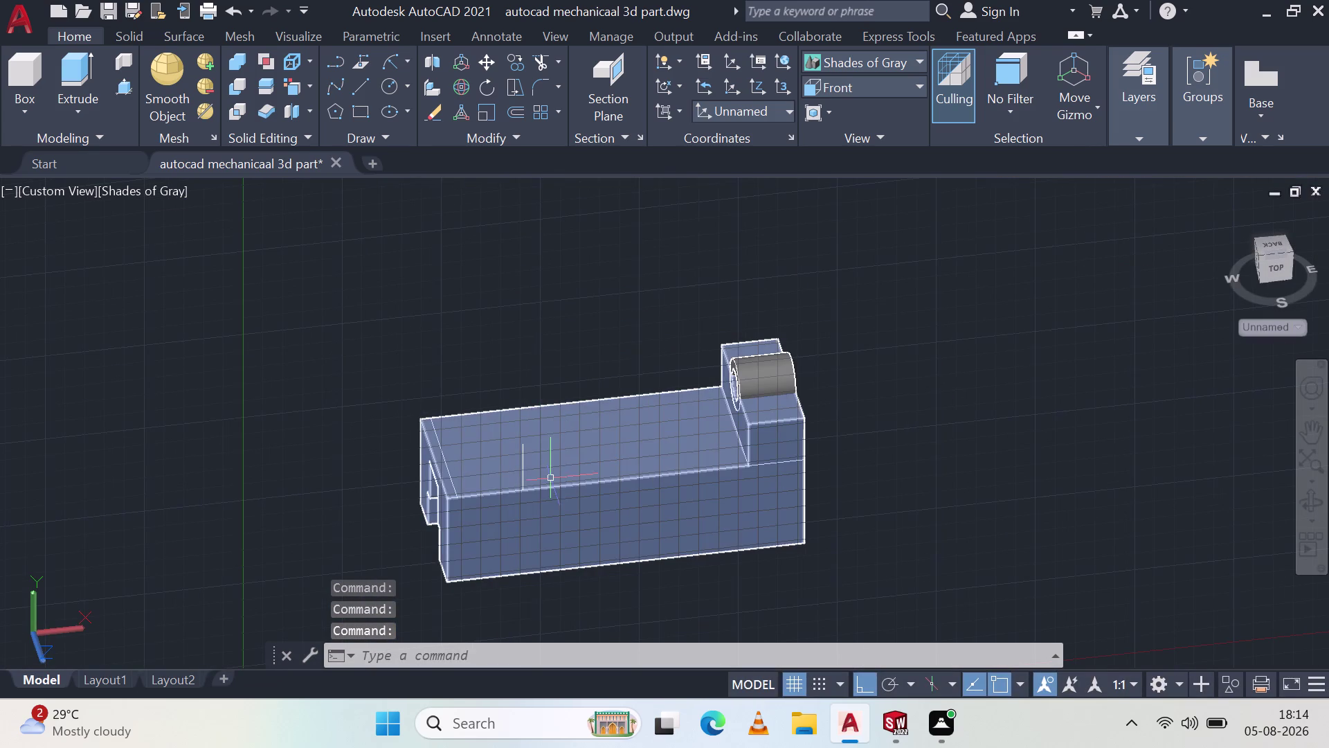
middle_drag(552, 477, 524, 440)
scroll(up, 3)
middle_click(525, 439)
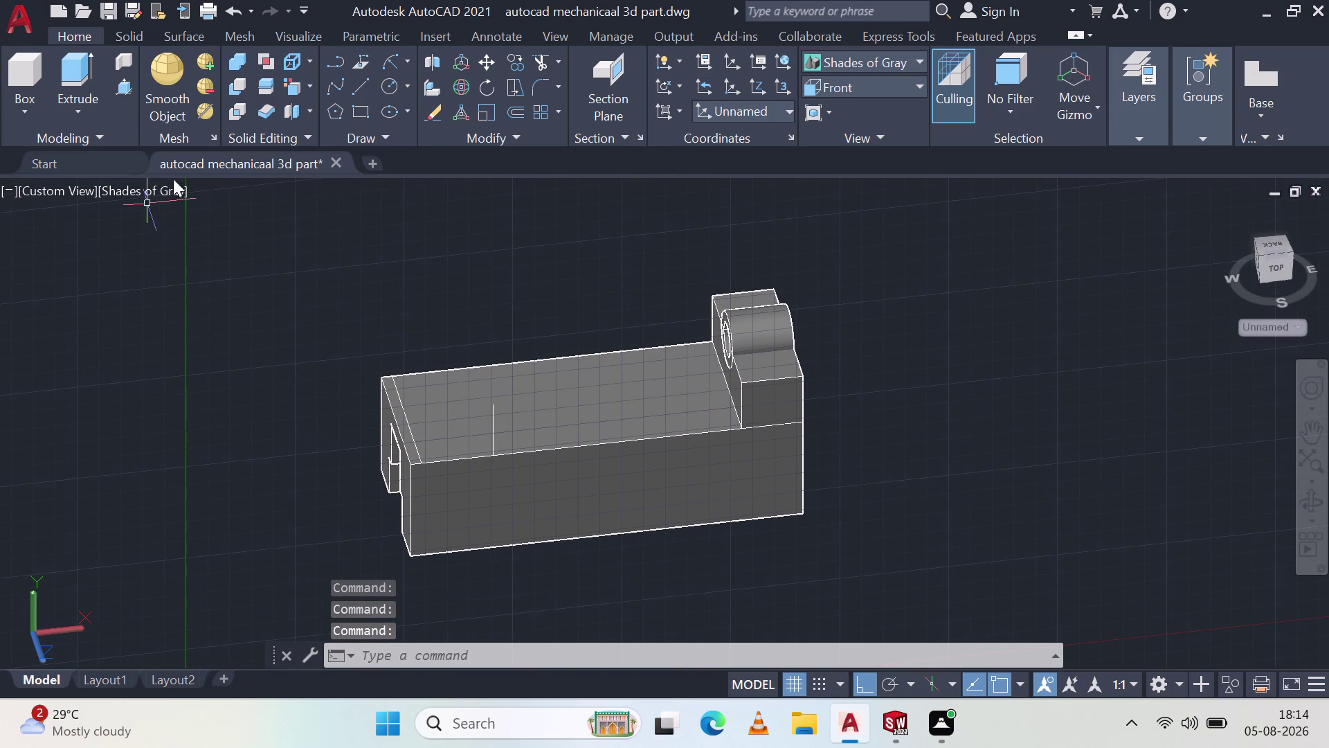
click(366, 96)
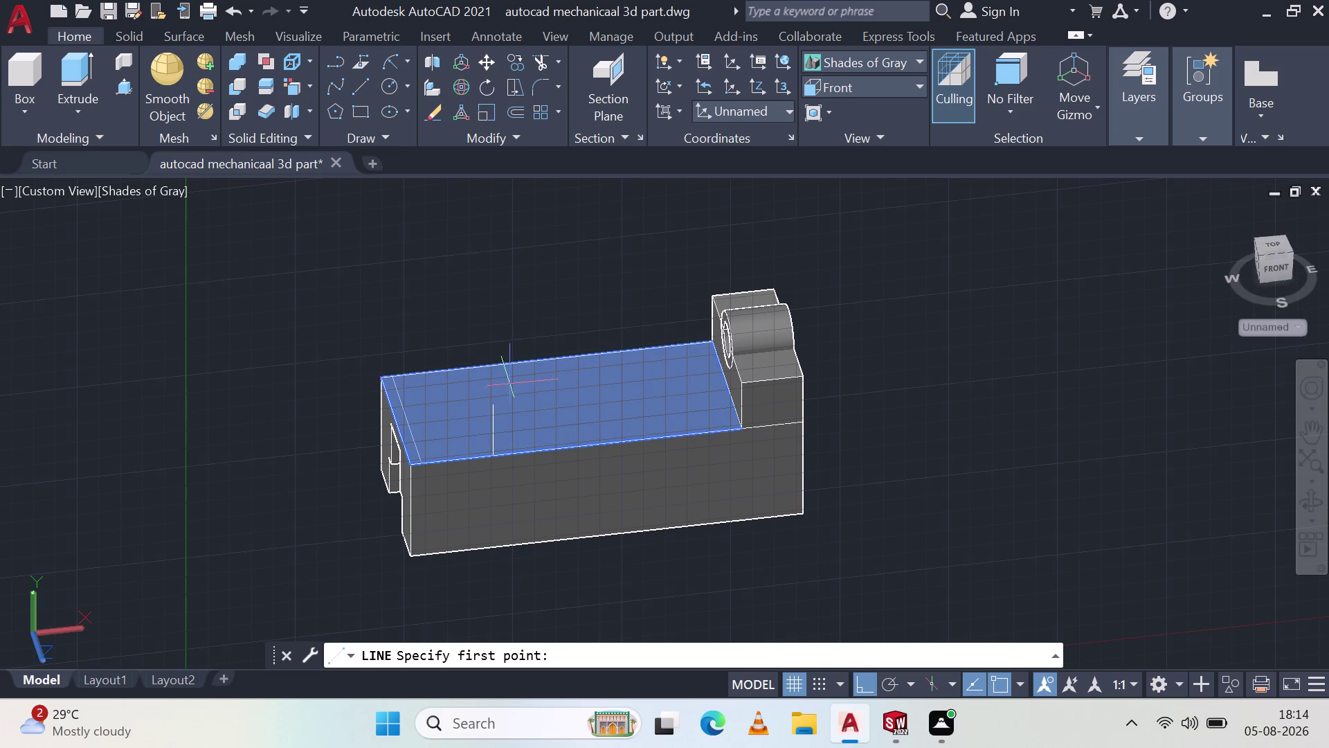
Draw a 32-unit line segment starting on the base block's top face.
click(497, 410)
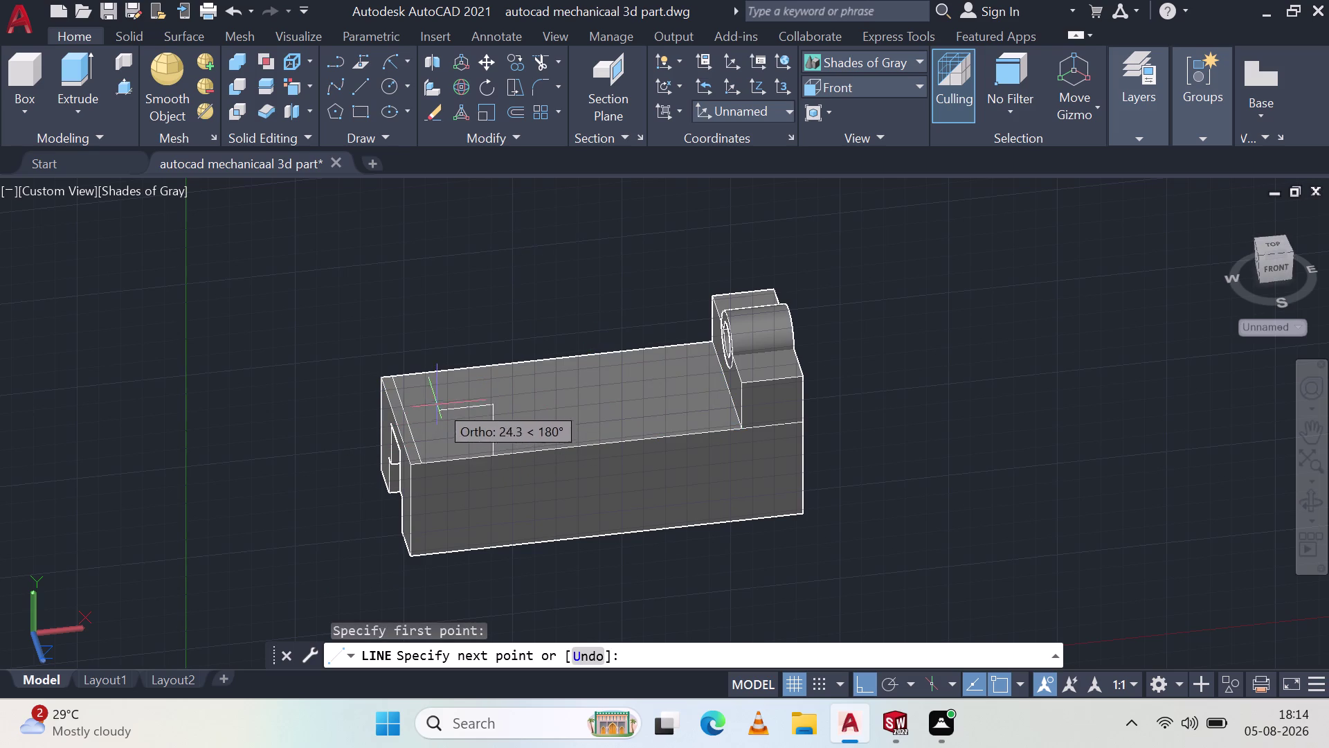
scroll(up, 3)
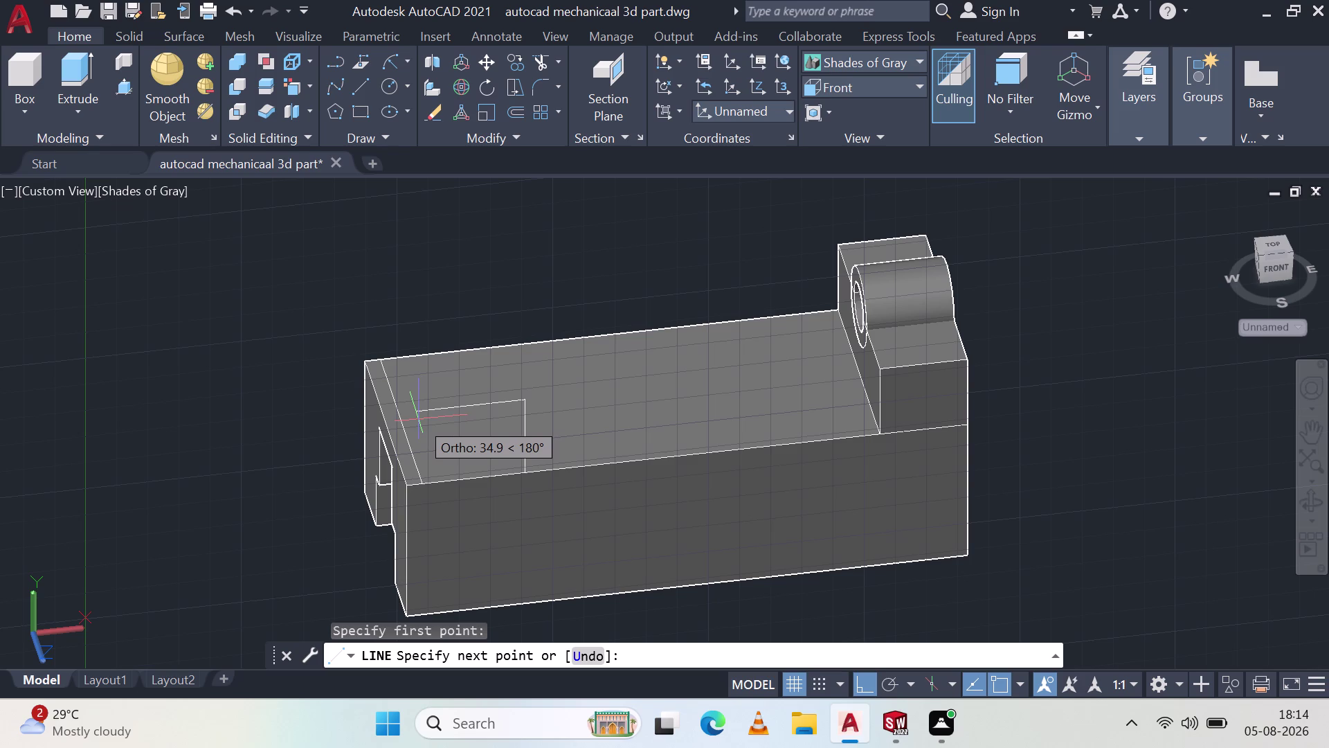
text(32)
key(Return)
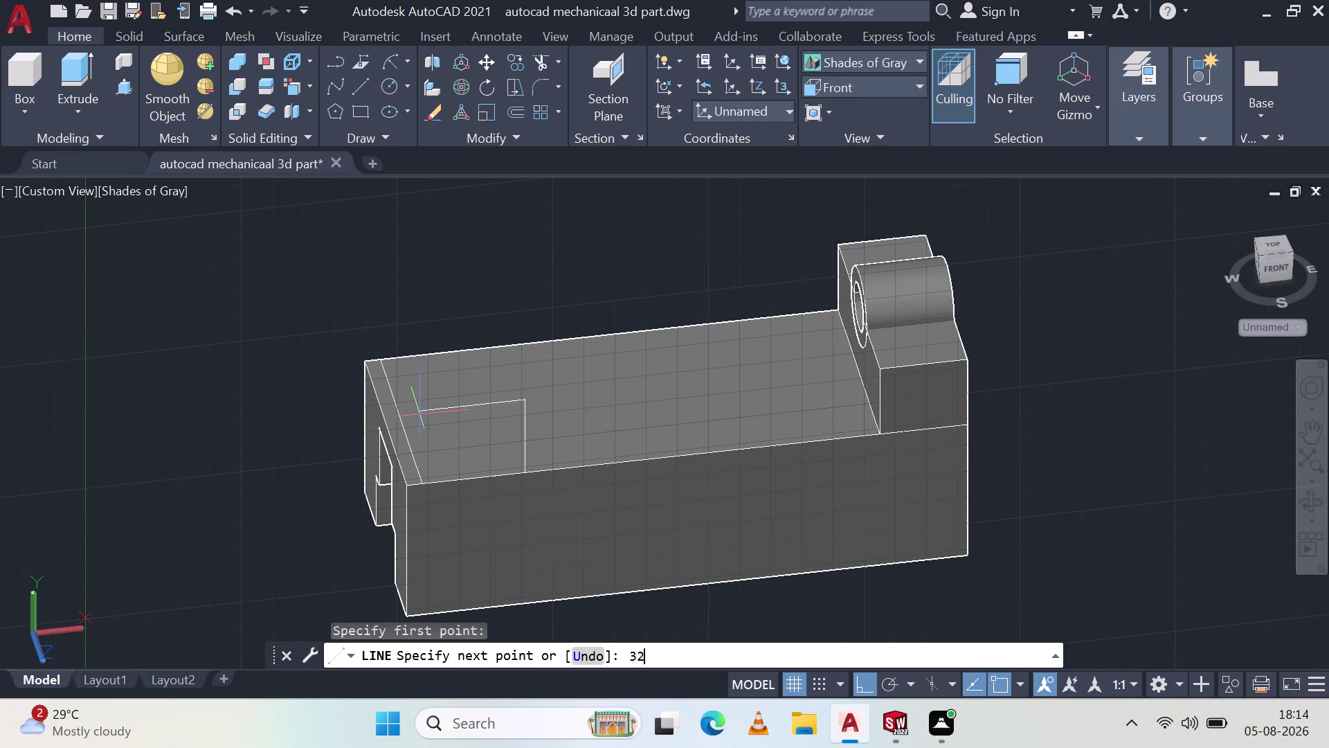
click(422, 479)
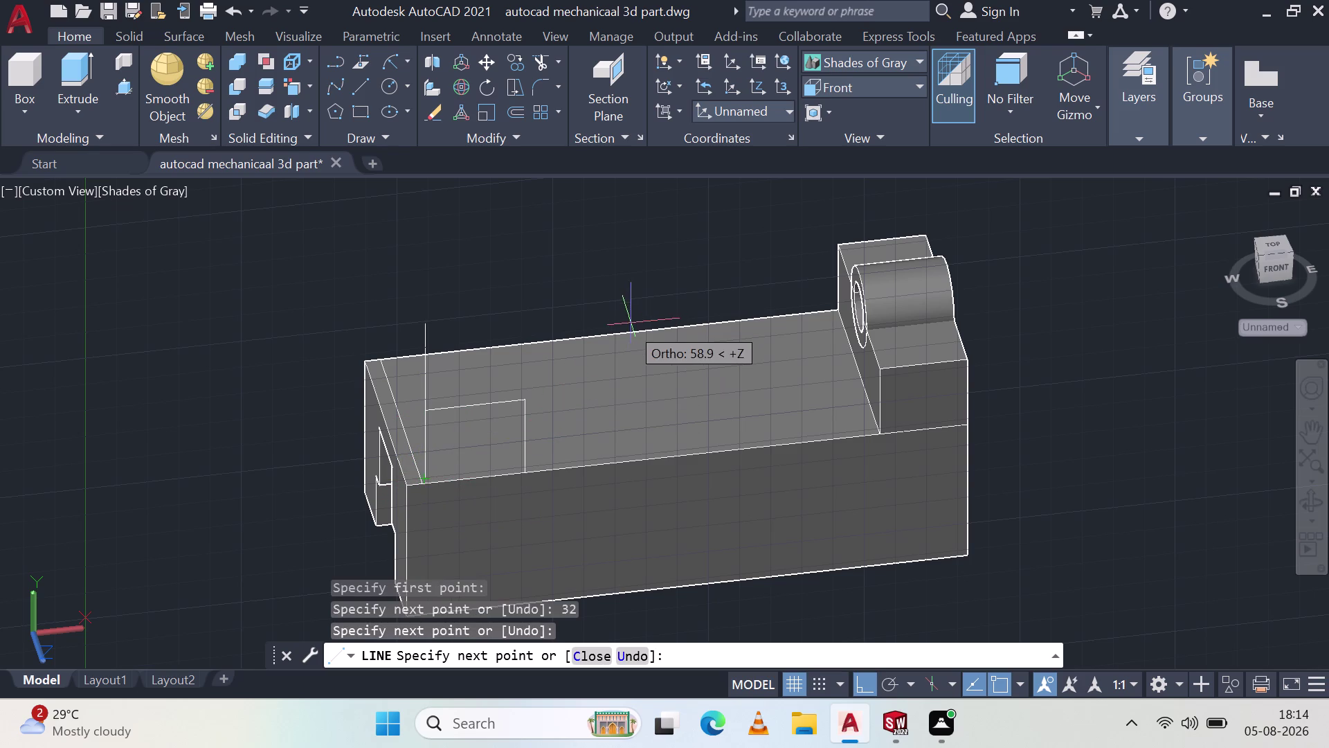
Undo the newly drawn line segments.
key(ctrl+z)
key(ctrl+z)
key(ctrl+z)
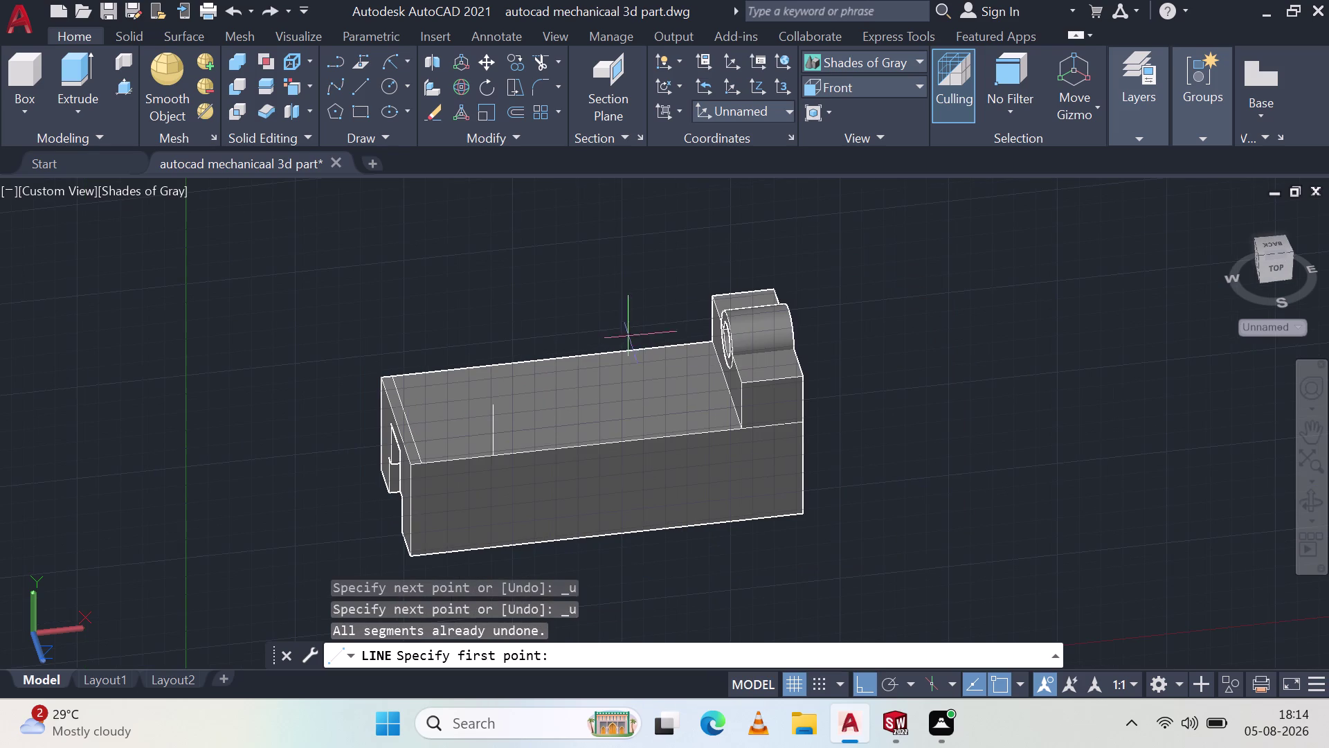
key(ctrl+z)
key(ctrl+z)
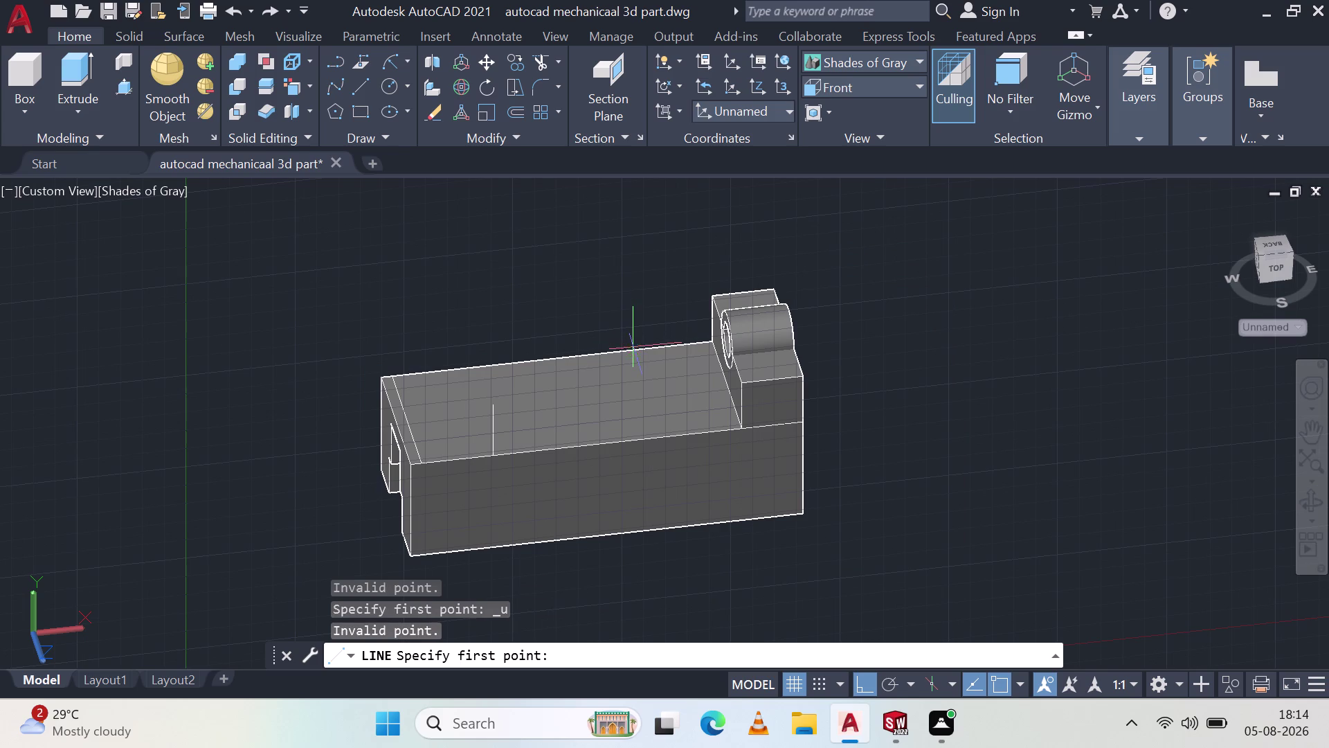
key(z)
key(ctrl+z)
Cancel the line command and clear the base block selection.
scroll(up, 3)
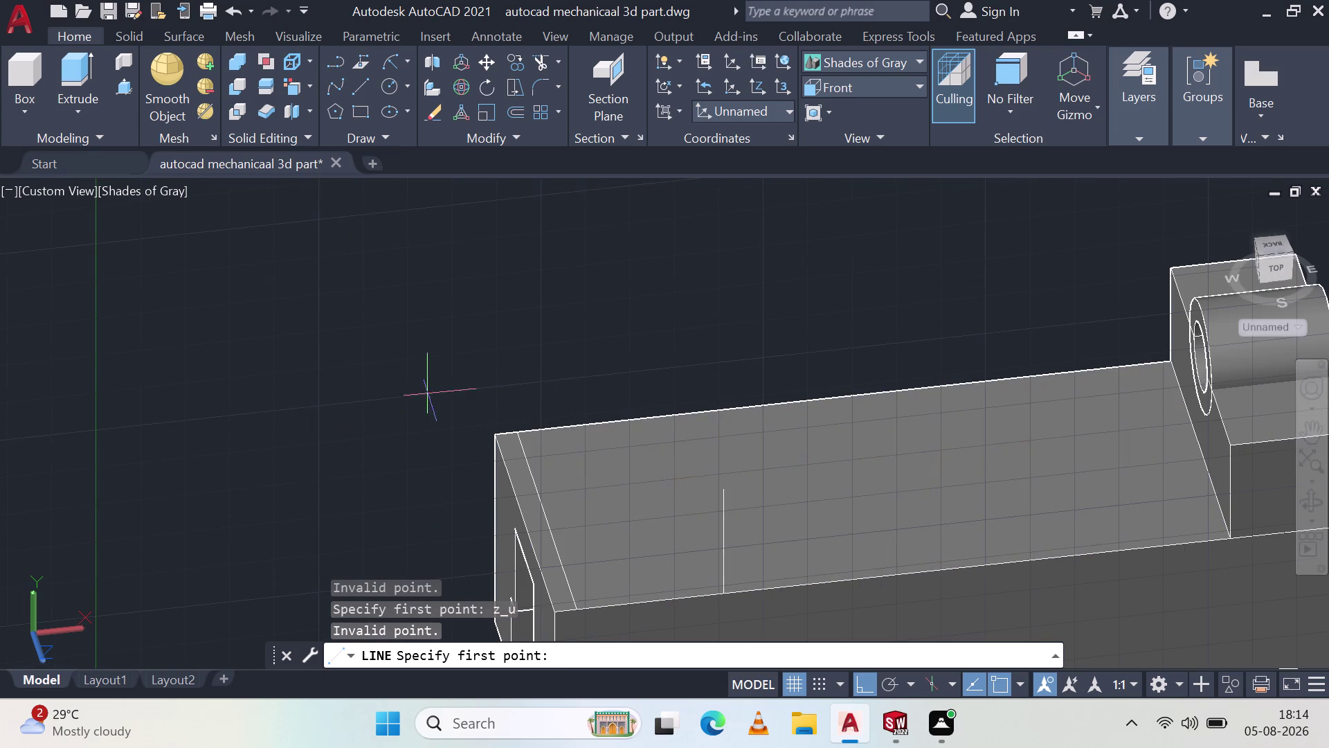
click(726, 557)
key(Escape)
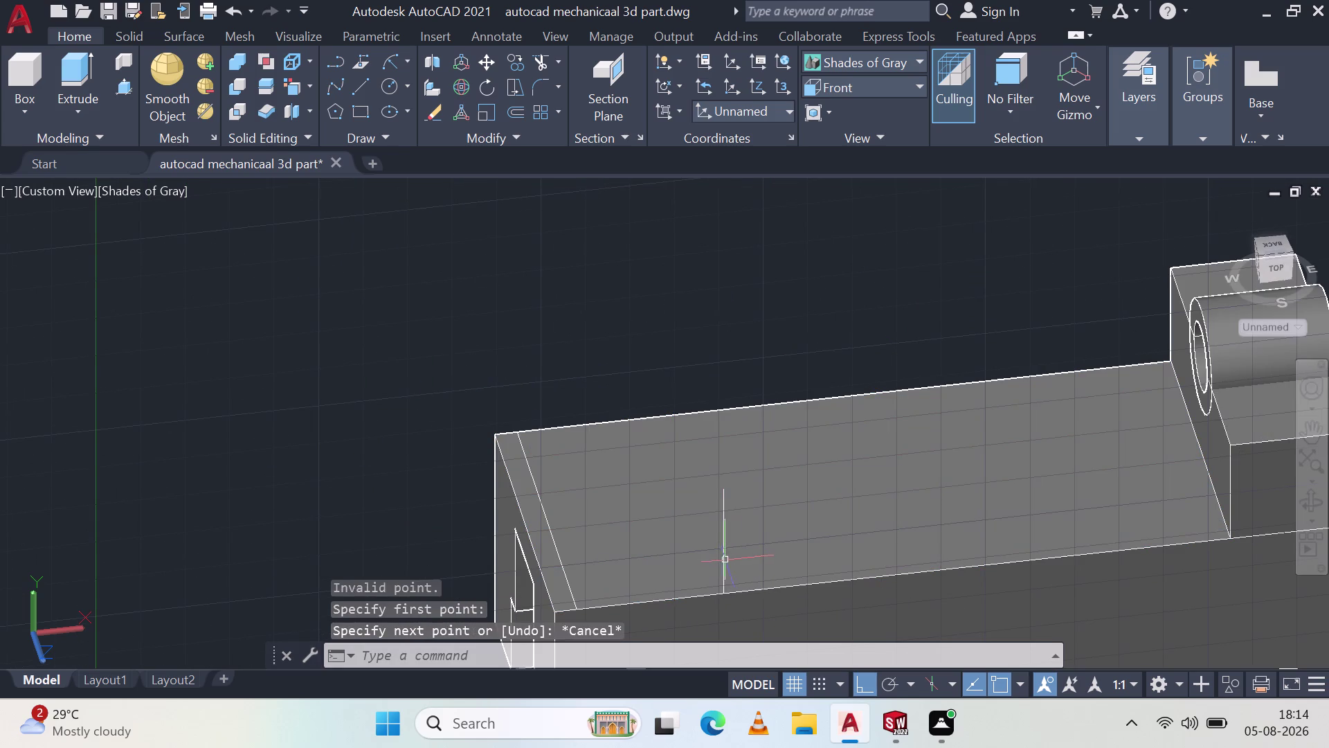
click(720, 559)
key(Escape)
click(727, 555)
key(Escape)
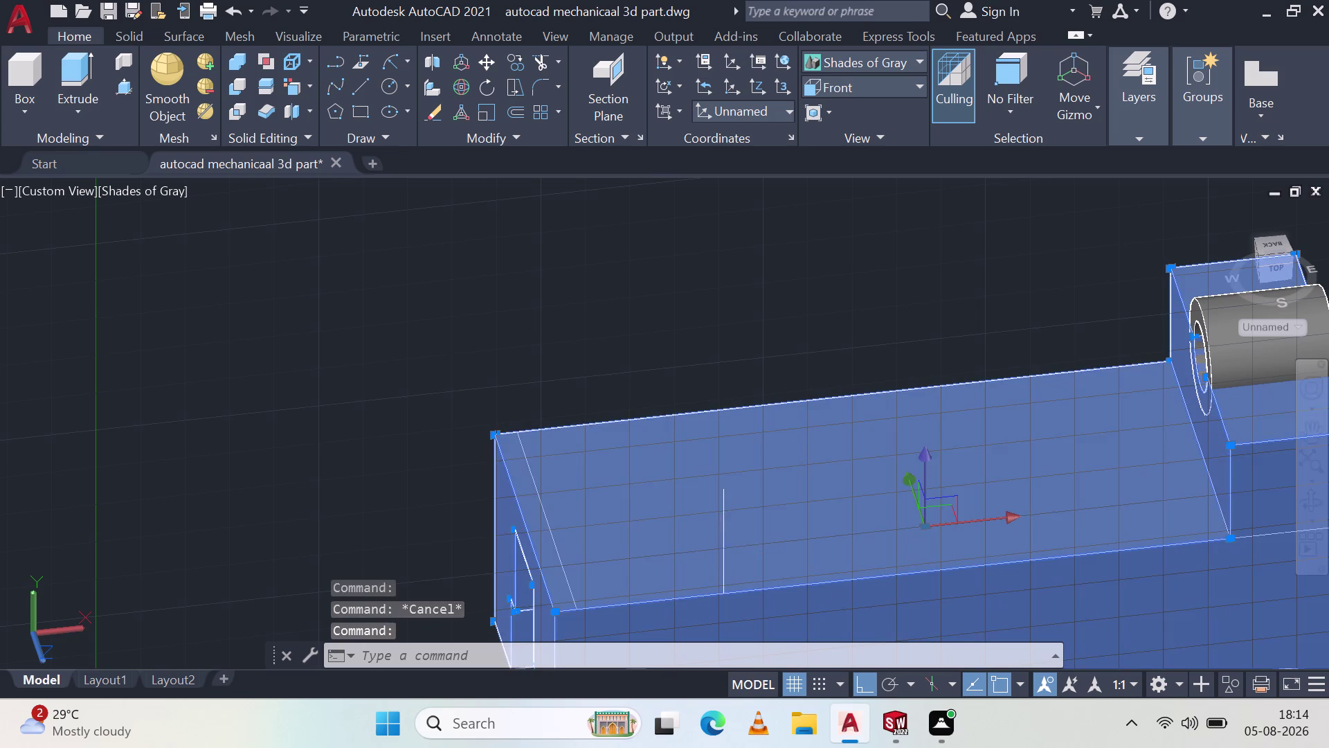
Erase the stray vertical guide line from the base block's top face.
middle_drag(830, 539, 772, 448)
scroll(up, 3)
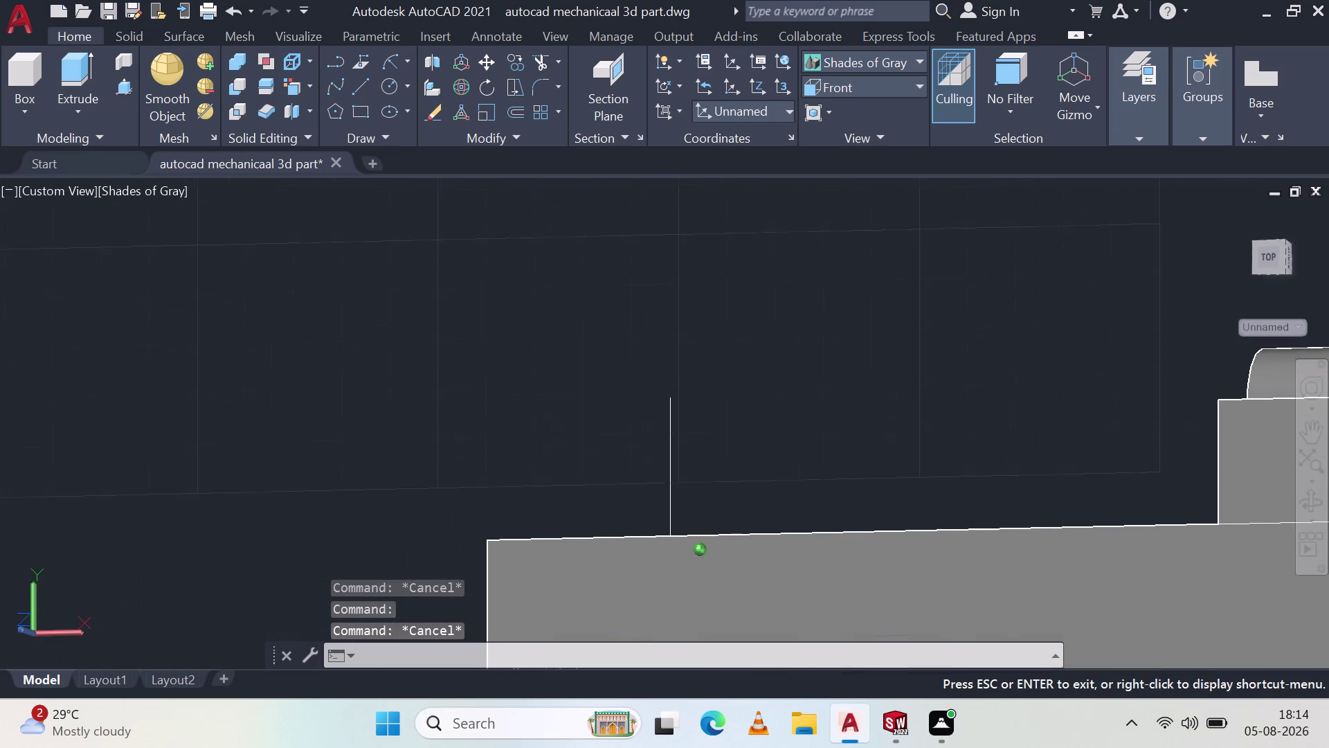
middle_drag(771, 448, 771, 450)
click(670, 501)
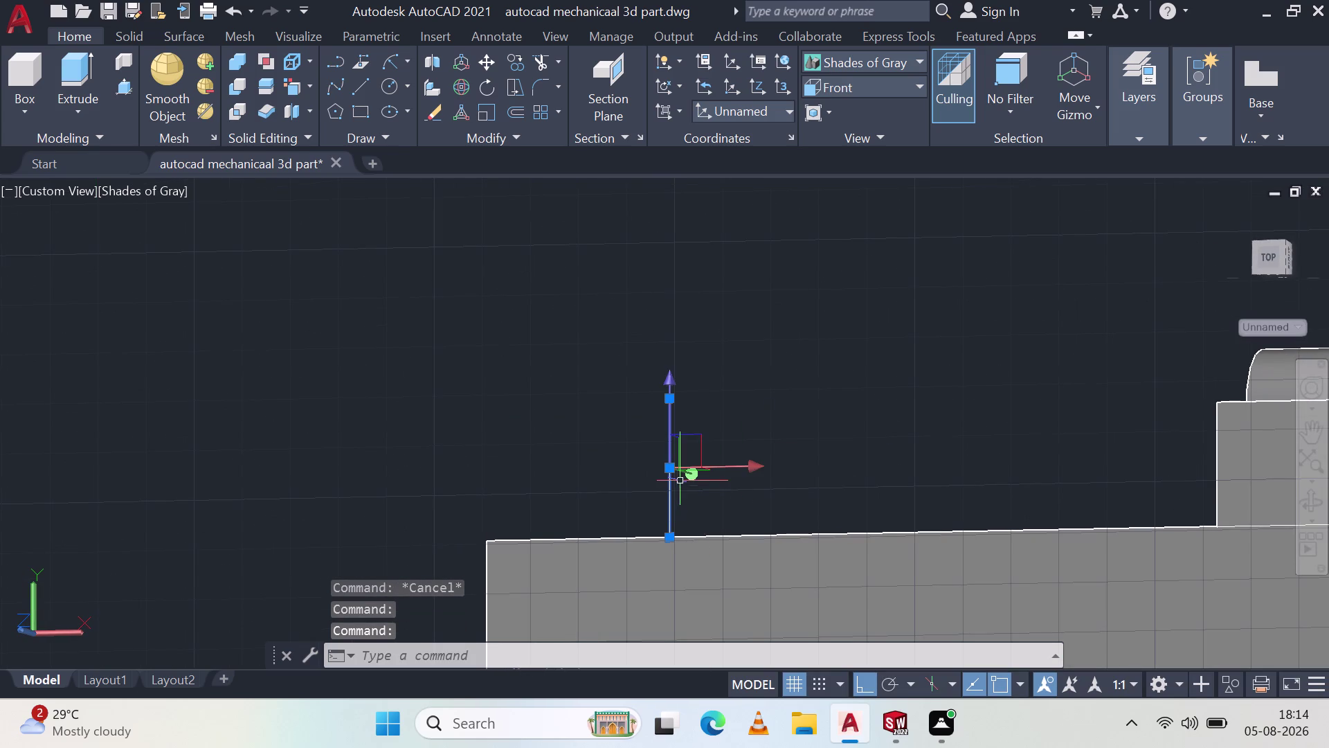
key(Delete)
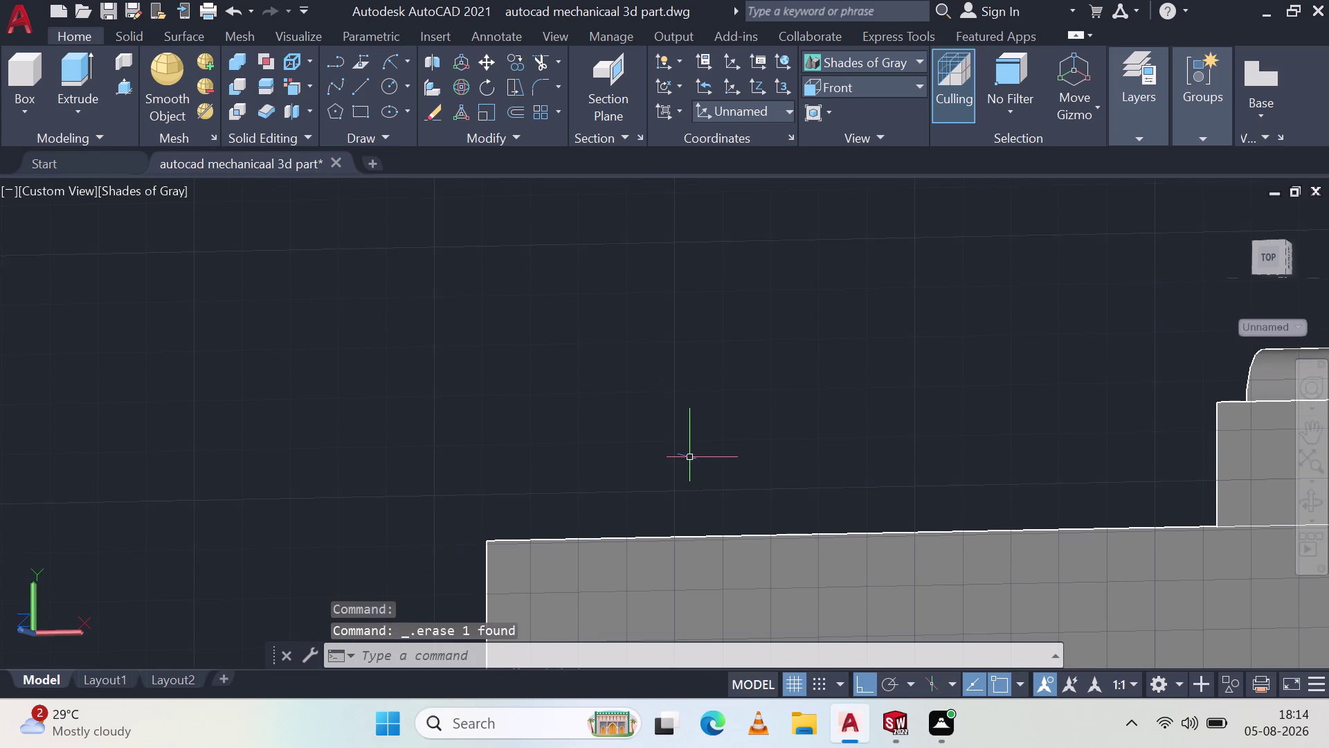
Switch the preset view to Top, then to Front.
click(906, 90)
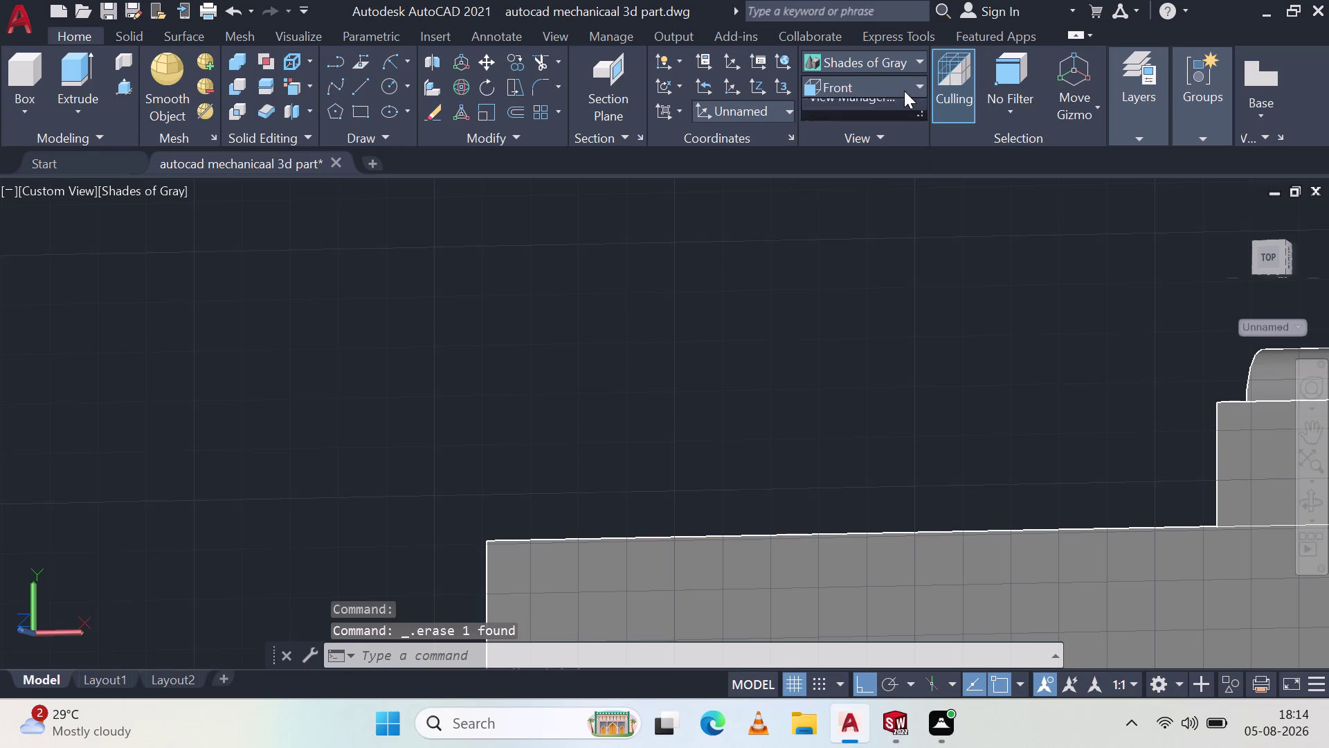
click(844, 118)
click(863, 83)
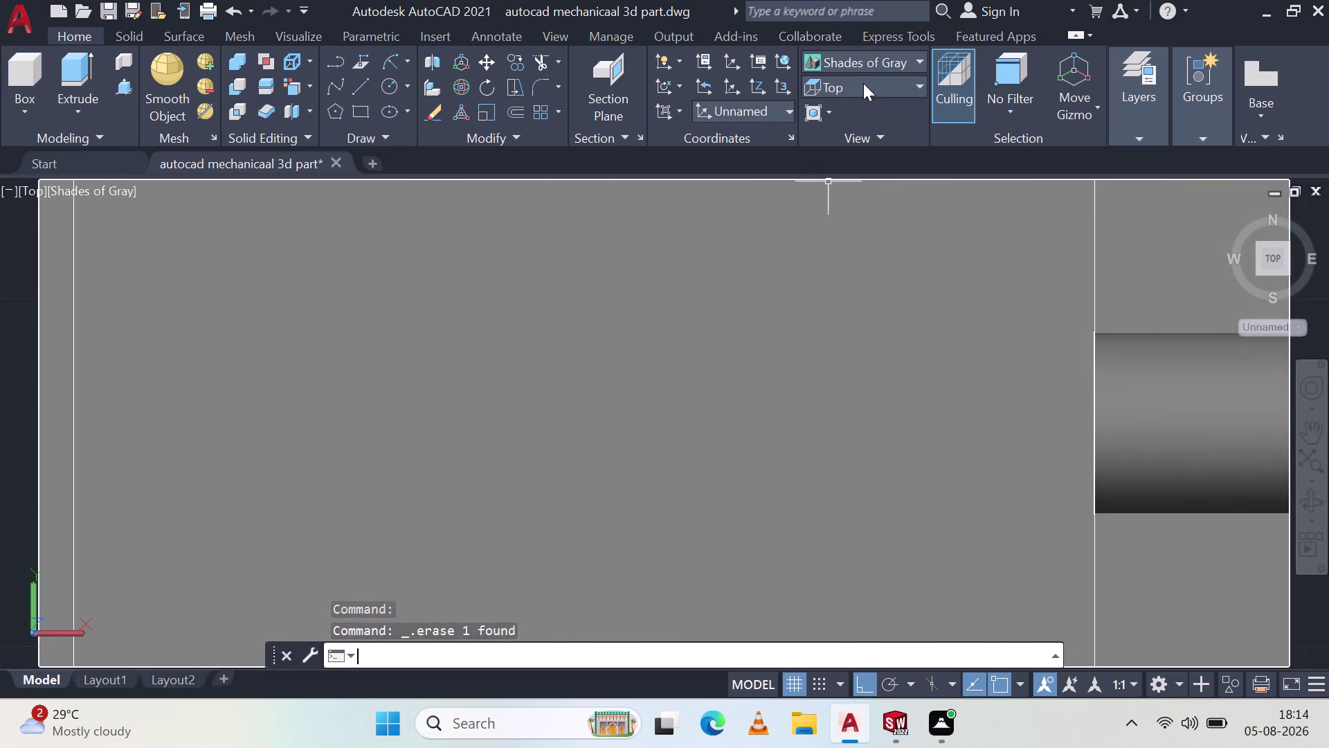
click(866, 87)
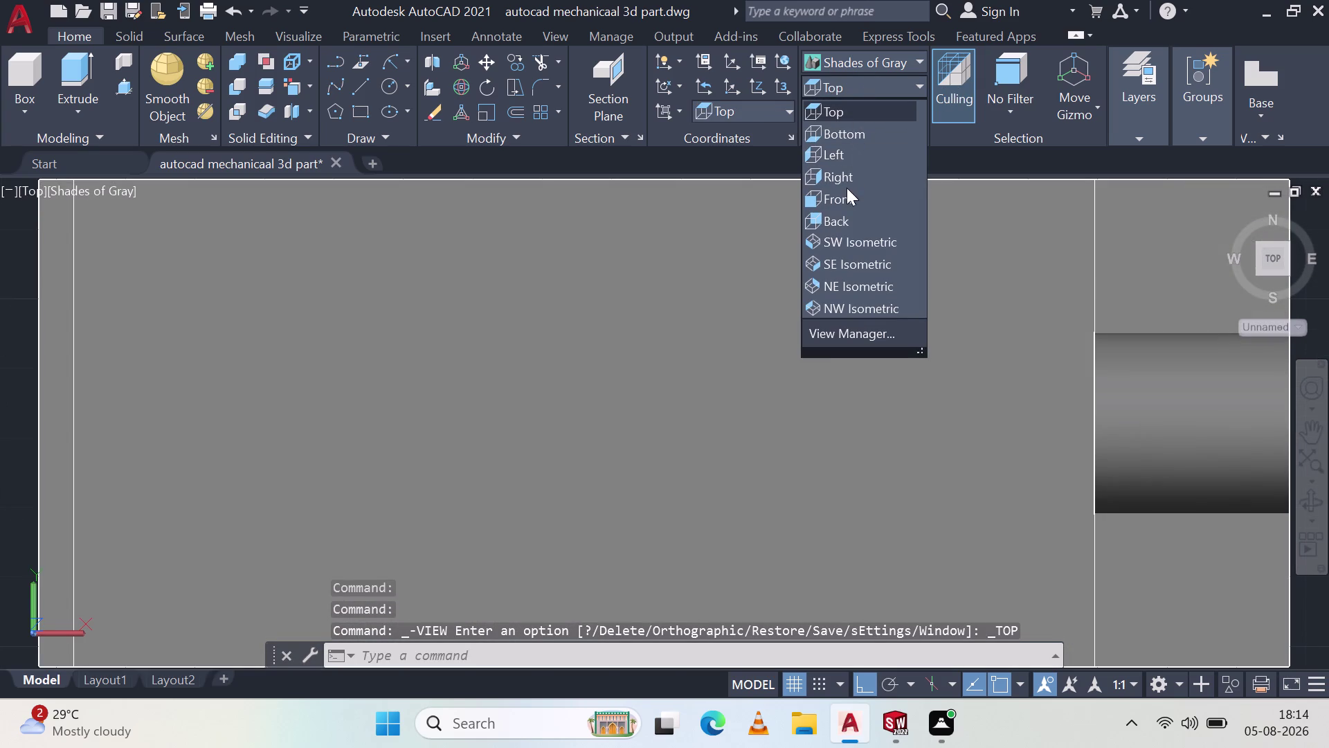
click(847, 188)
click(845, 196)
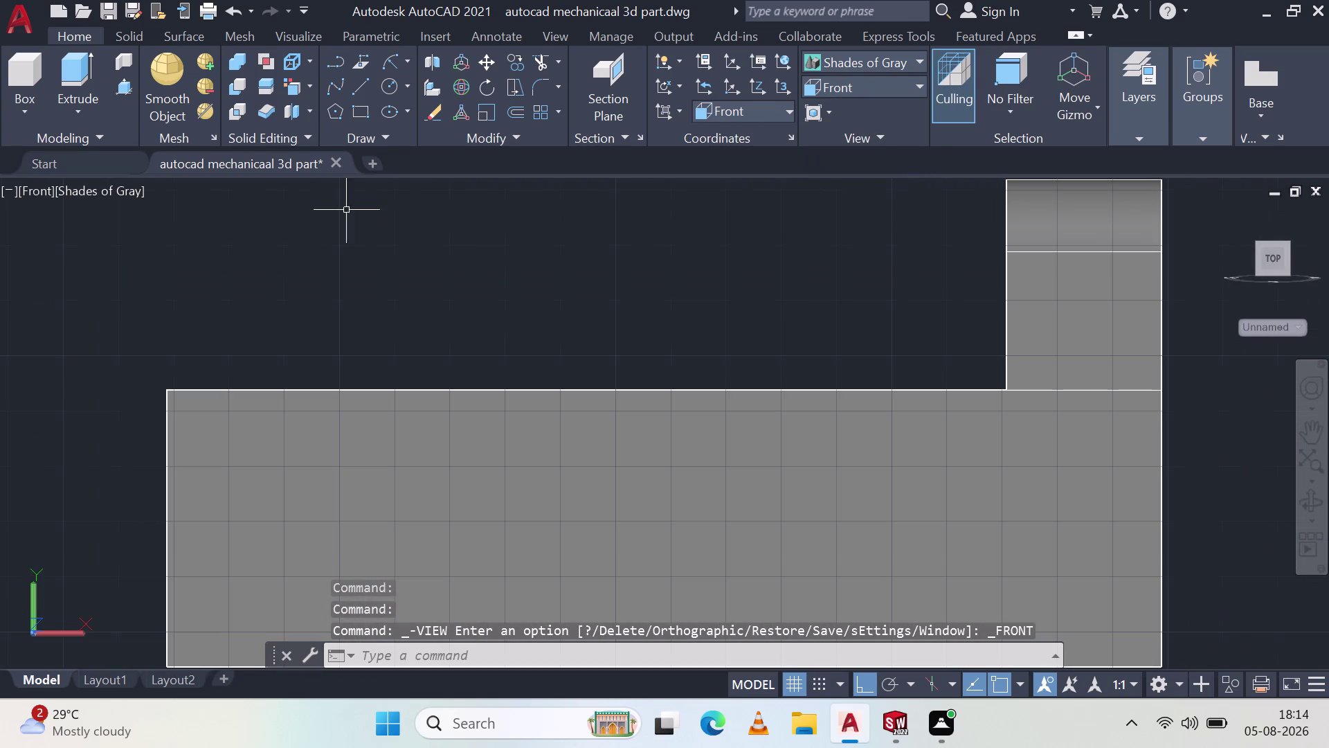
click(368, 94)
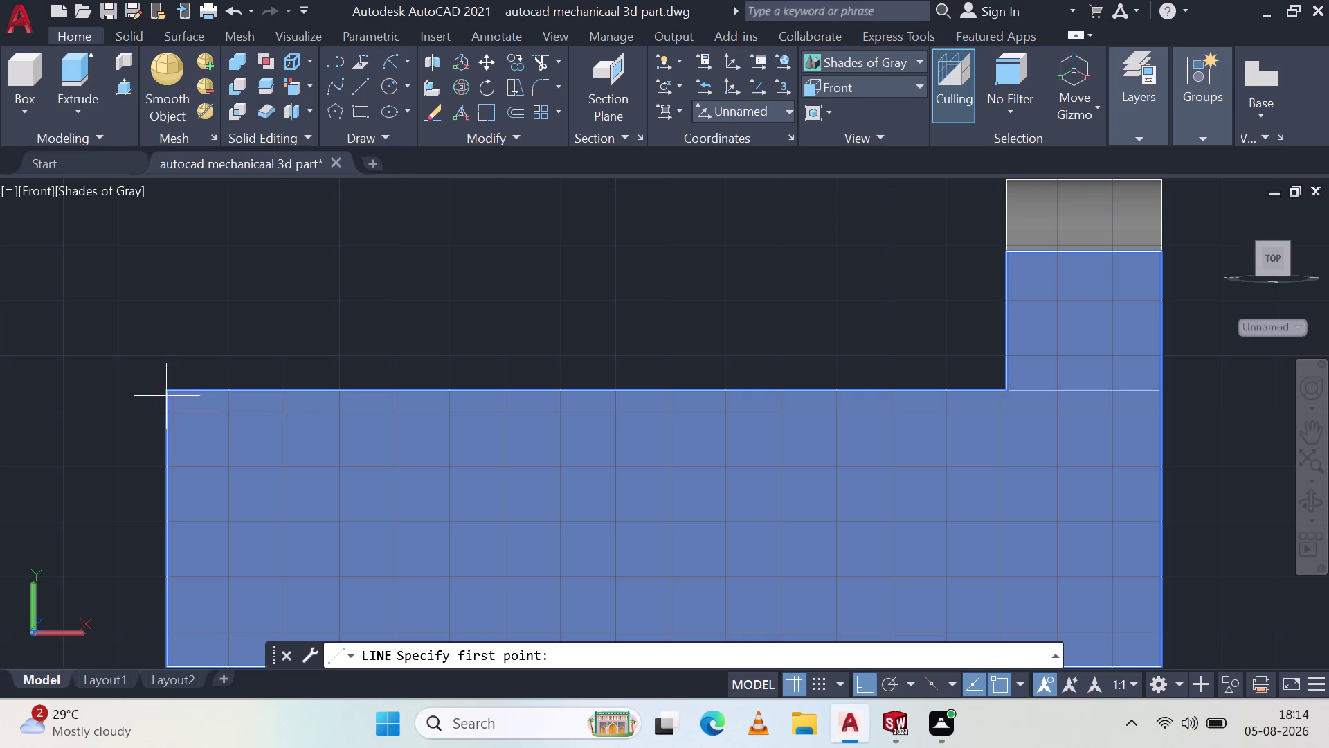
From the block's top-left corner, draw a 5-unit line along the top edge, then 22.5 upward.
click(164, 390)
key(5)
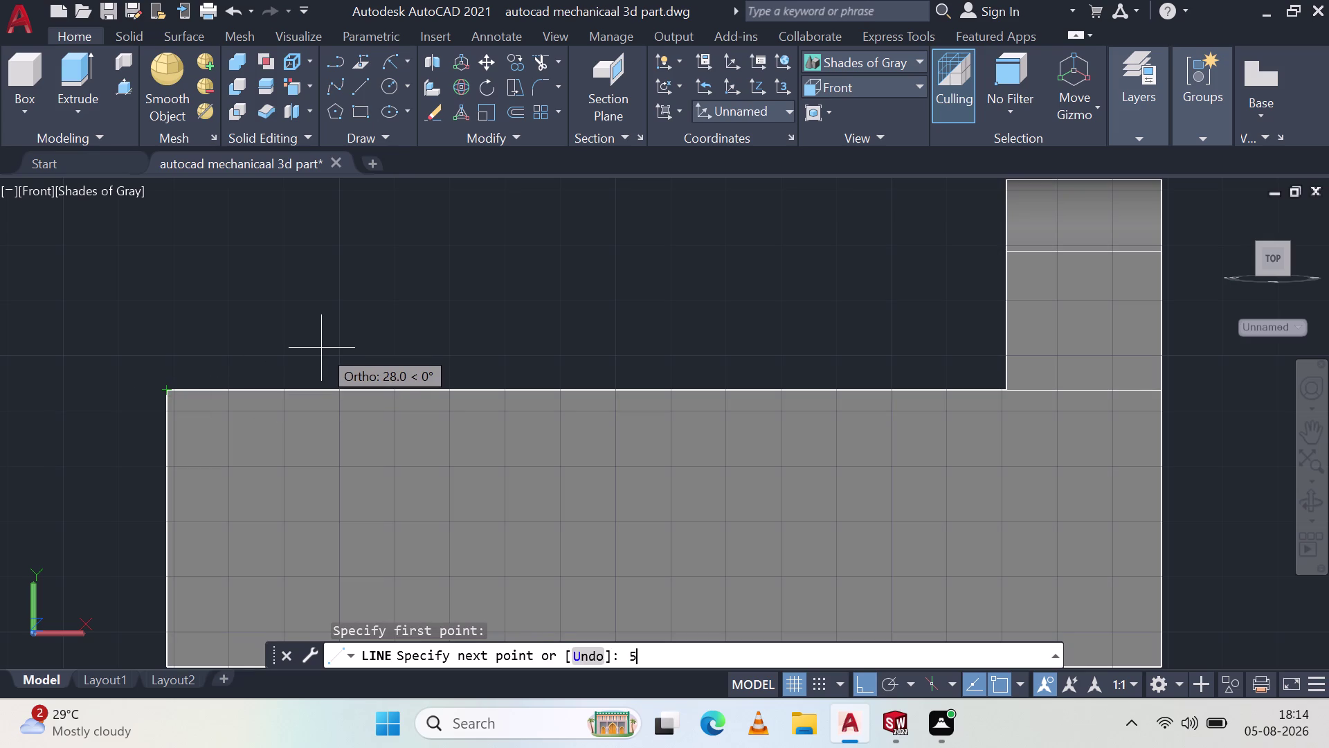
key(Return)
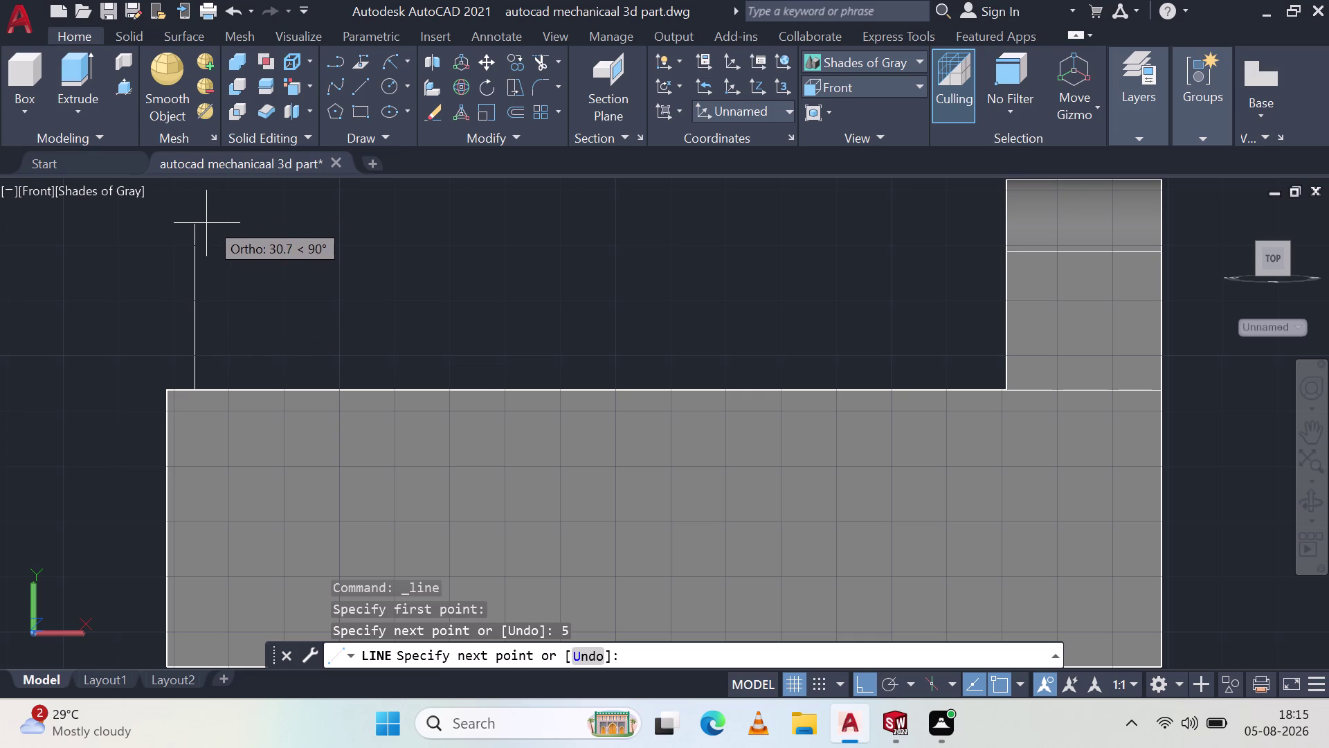
text(22)
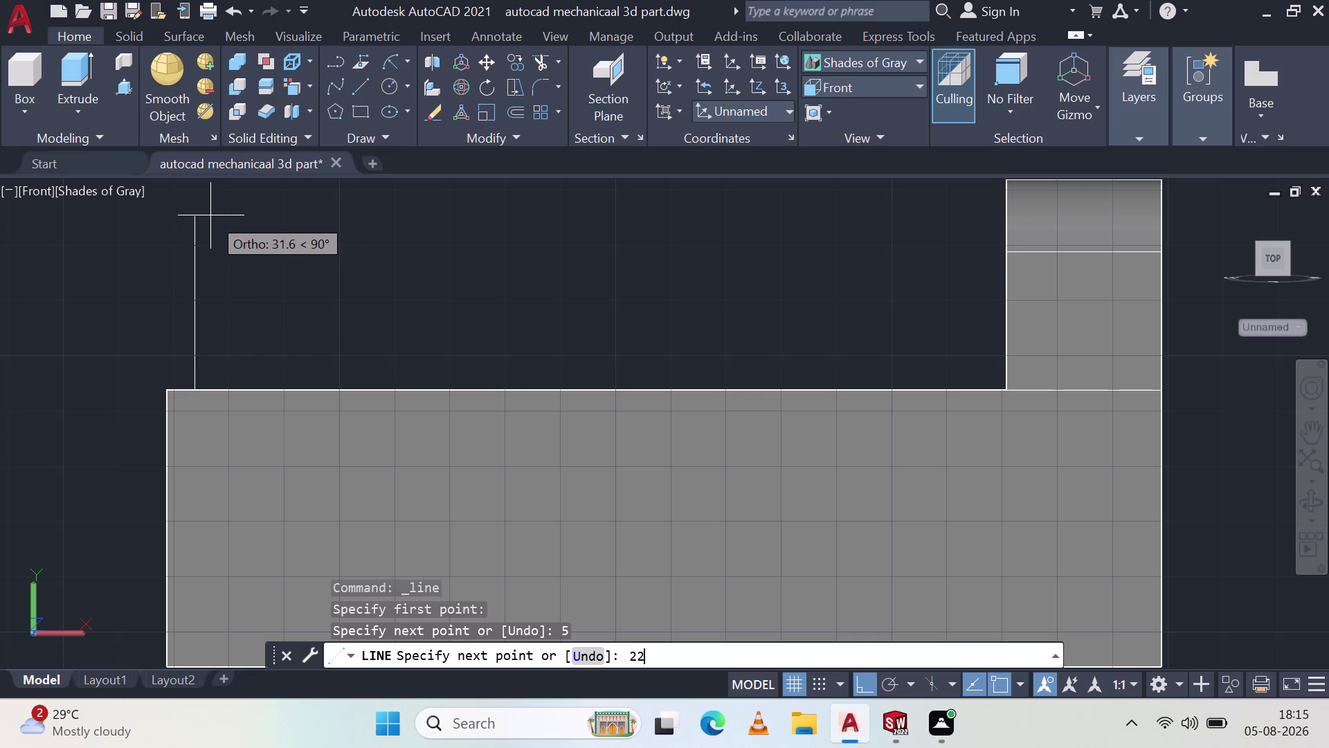
key(period)
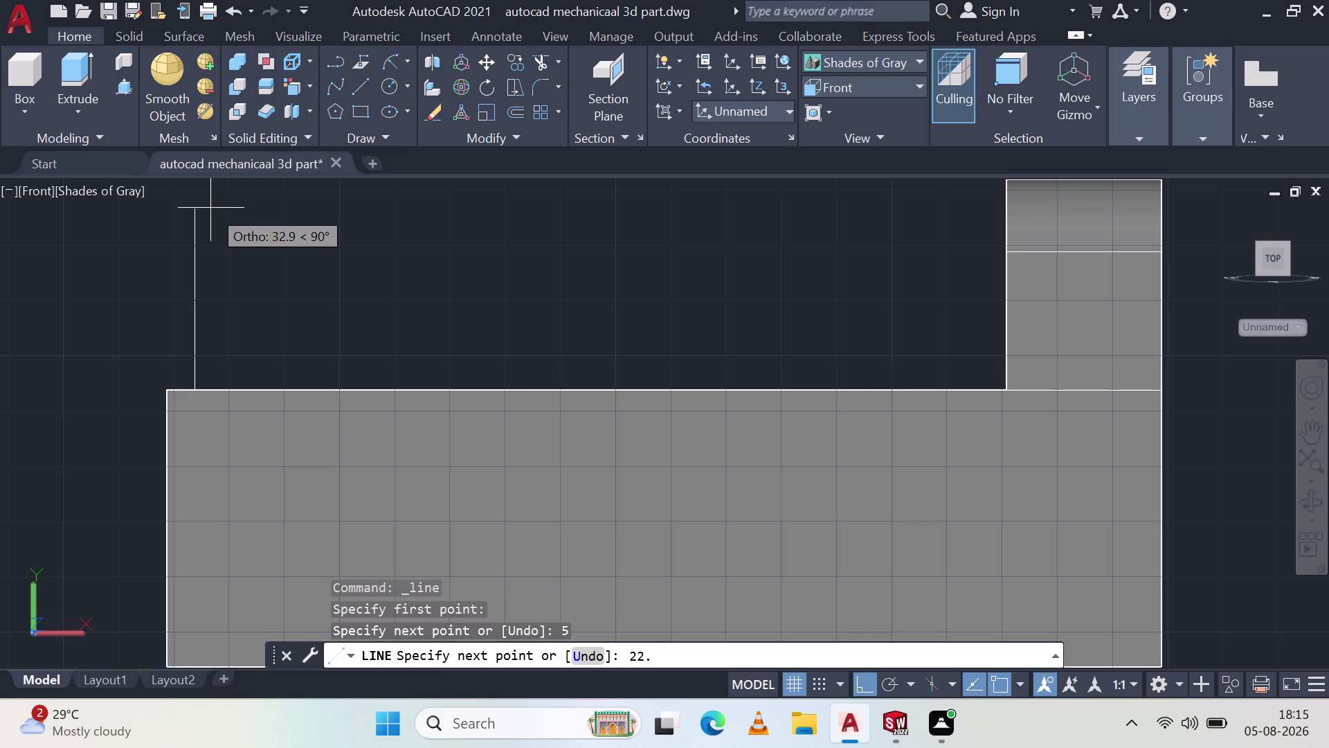
key(5)
key(Return)
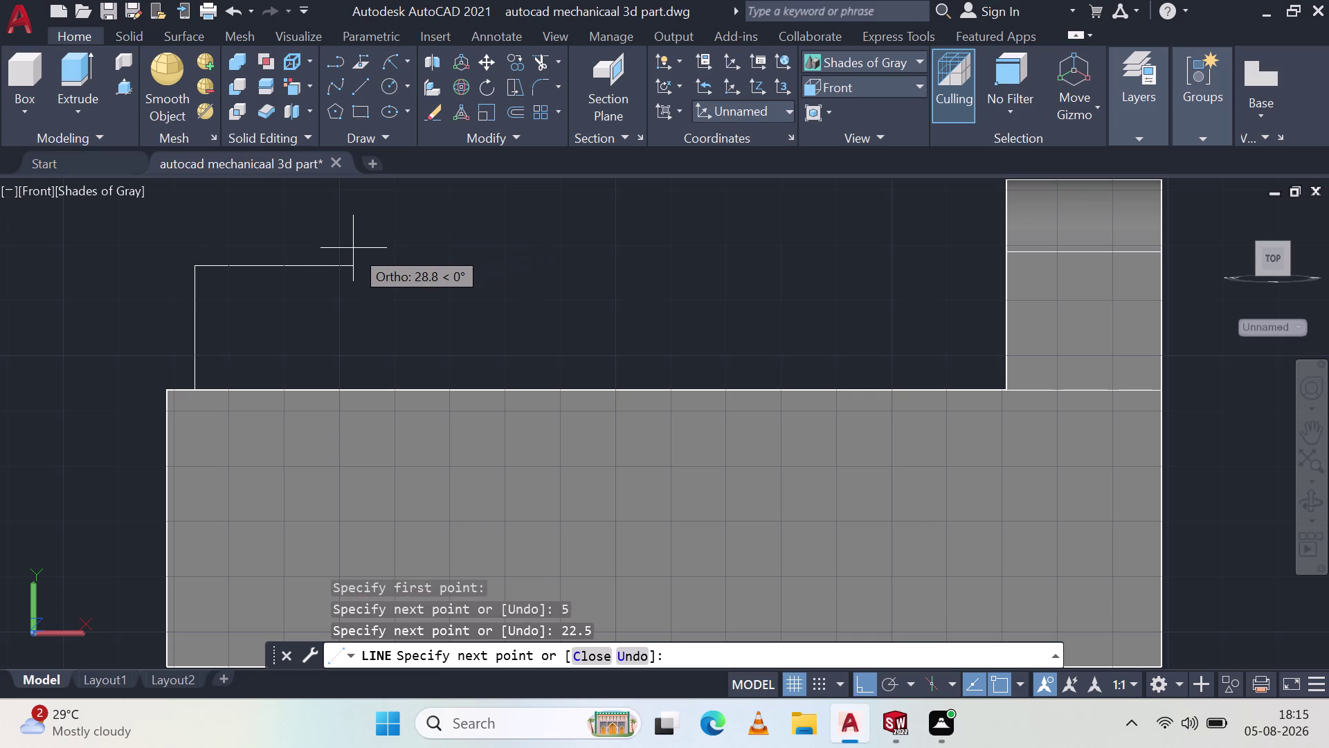
Add the 32-unit right side down to the base and finish the outline.
text(32)
key(Return)
scroll(up, 3)
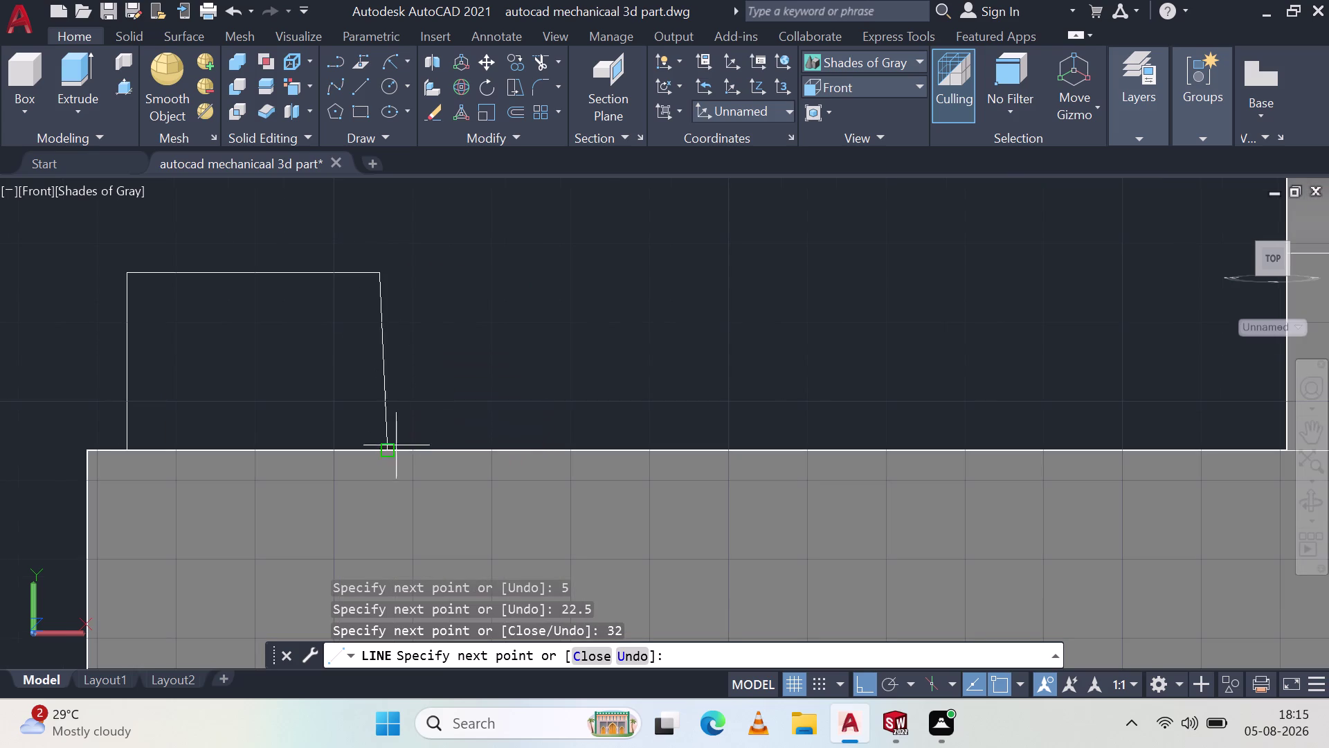
click(377, 447)
key(Escape)
drag(374, 310, 311, 273)
drag(303, 224, 322, 118)
click(386, 58)
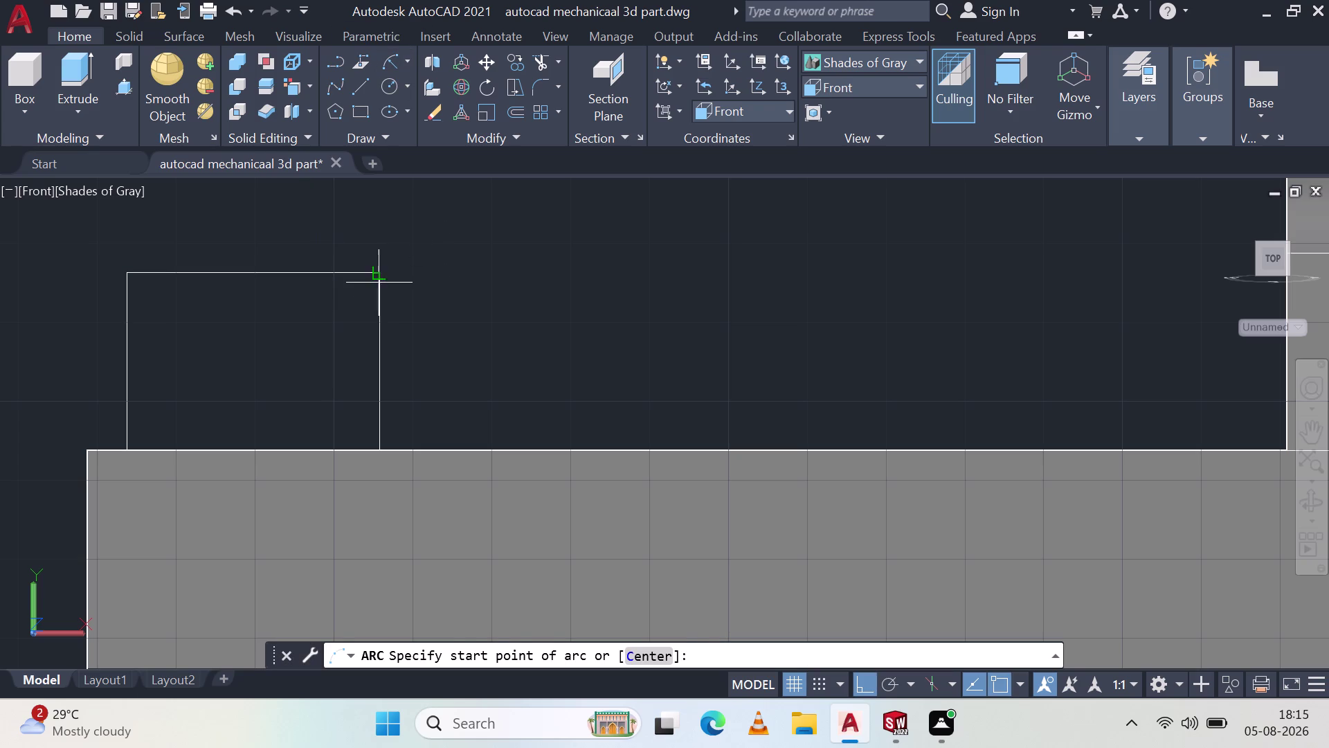
Draw a radius-28 arc from the outline's top-right corner to its bottom-left corner.
click(376, 274)
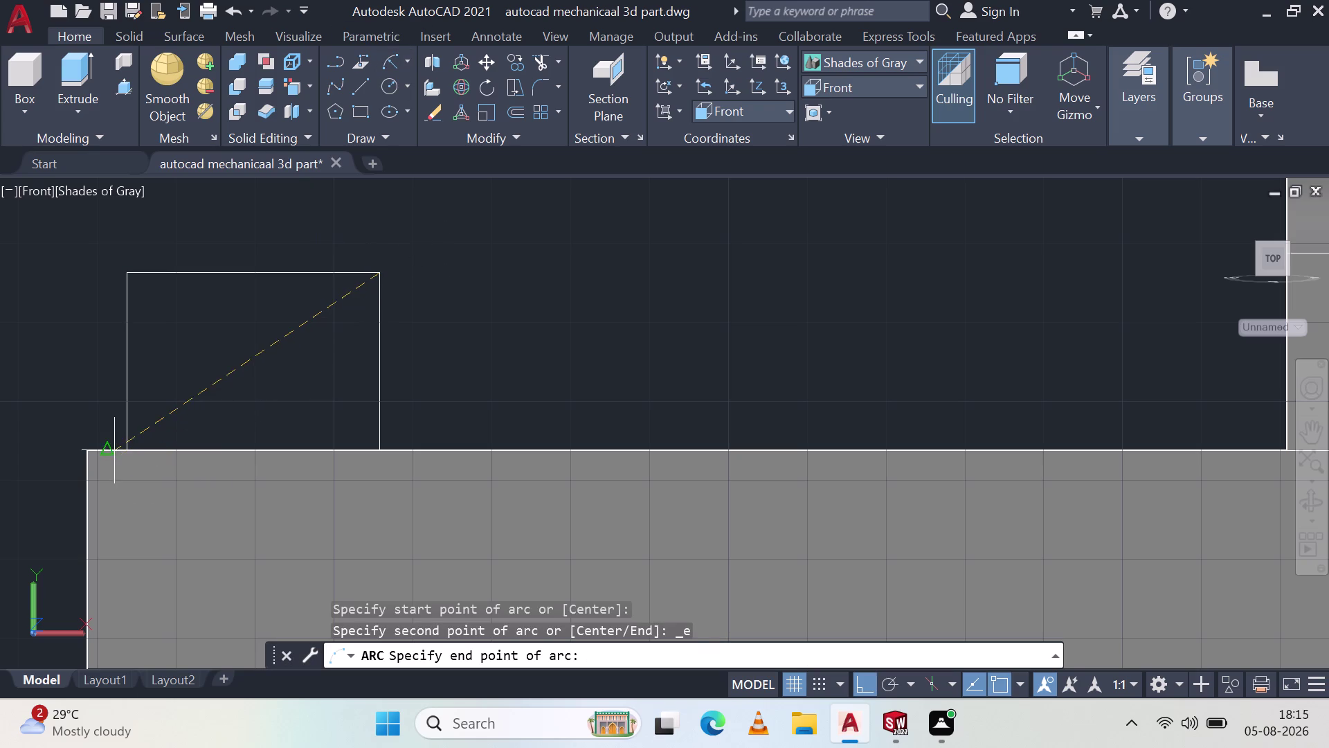
click(128, 451)
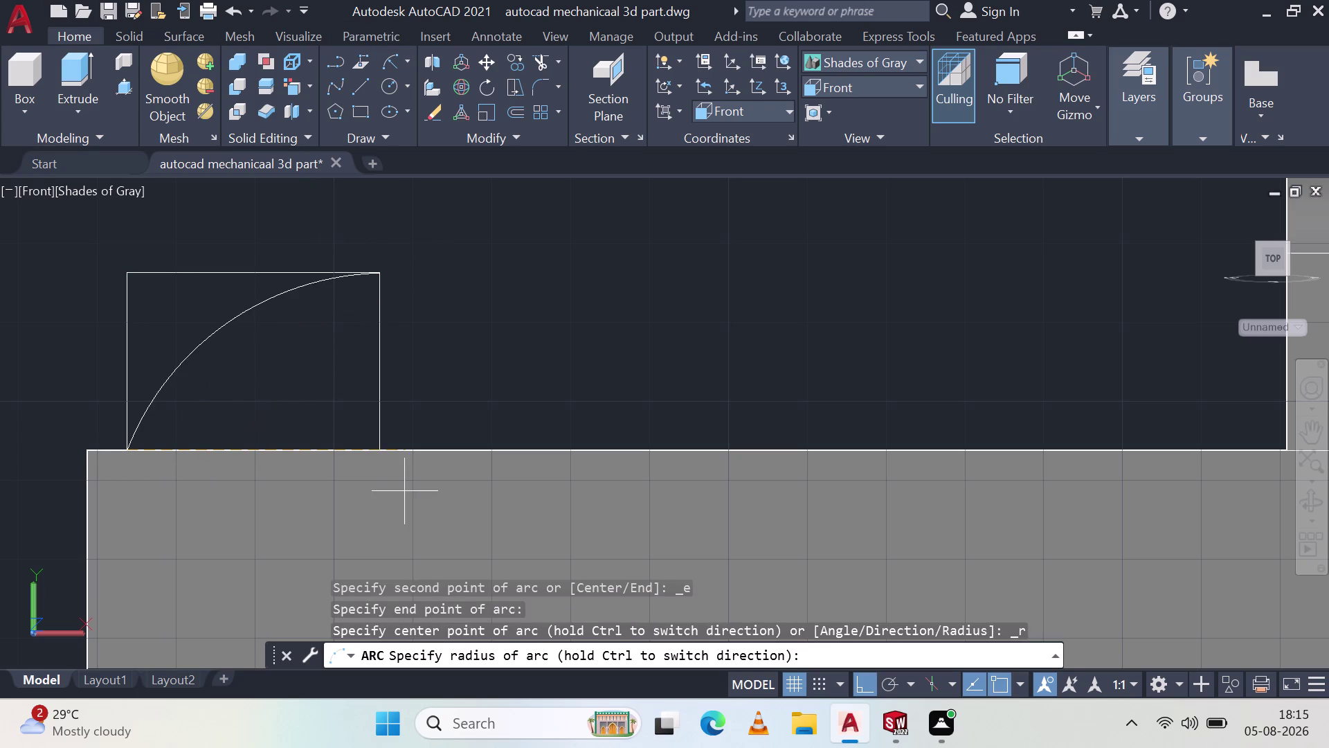
text(2)
text(8)
key(Return)
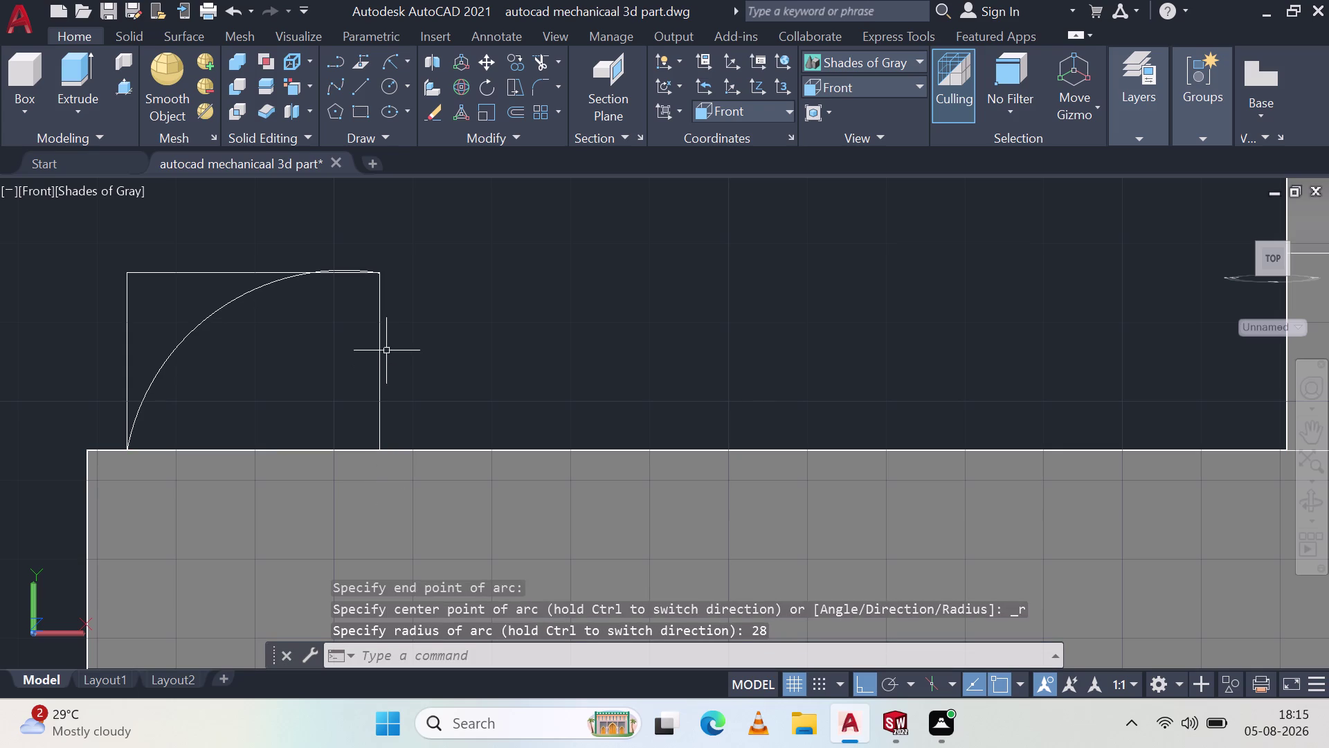
Delete the rectangle's top edge and left vertical edge.
click(201, 271)
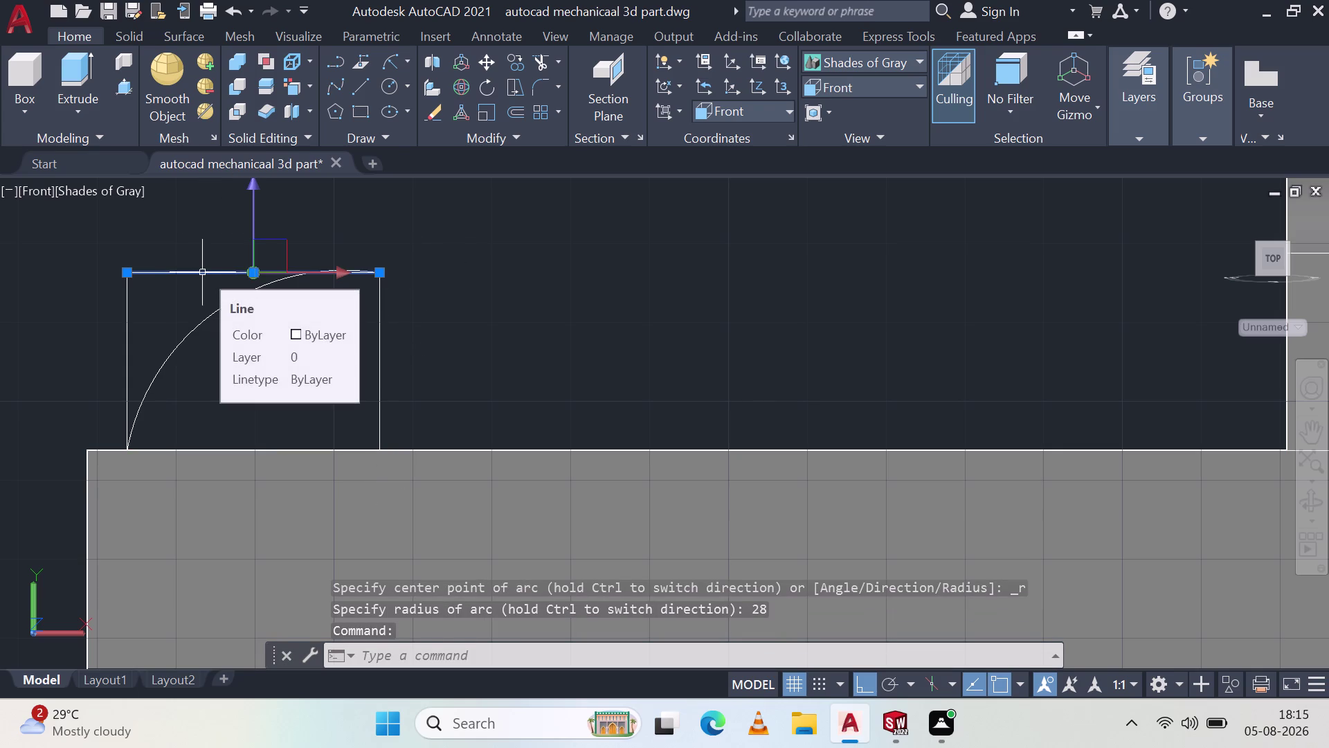
key(Delete)
scroll(up, 3)
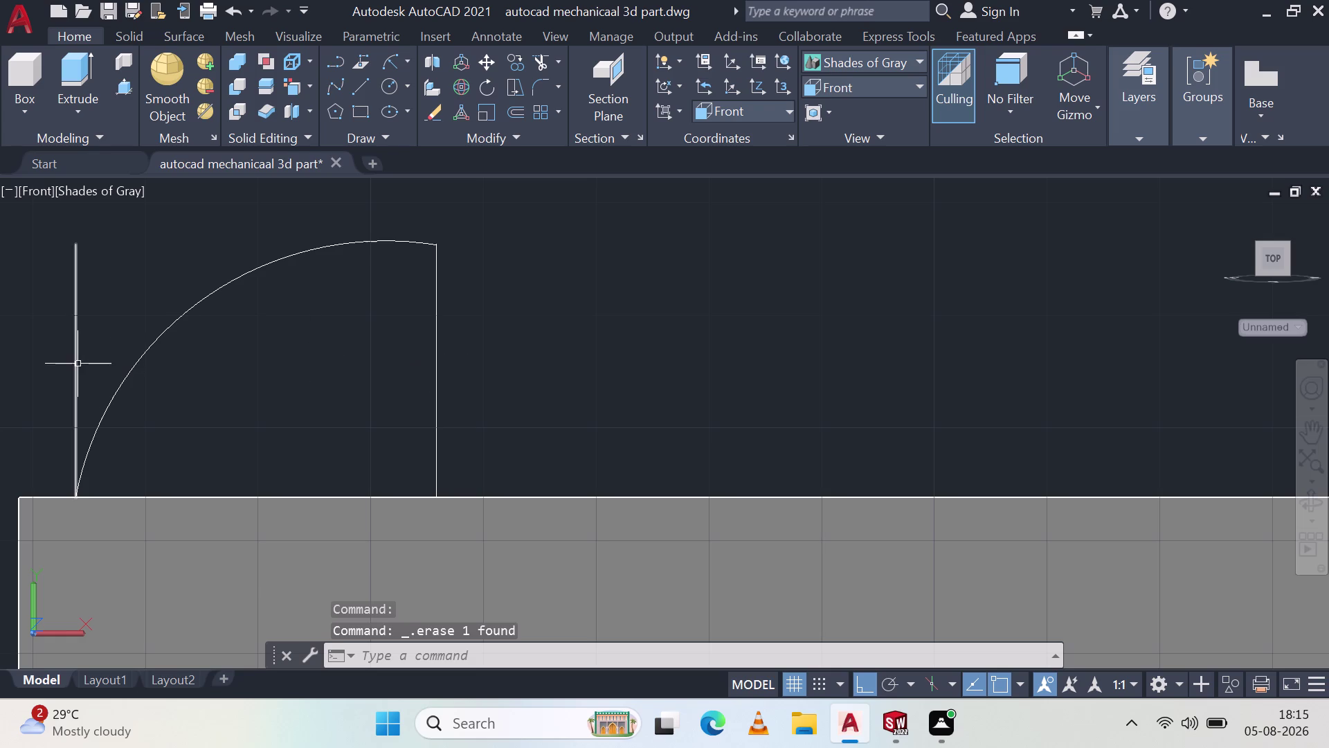
click(78, 364)
key(Delete)
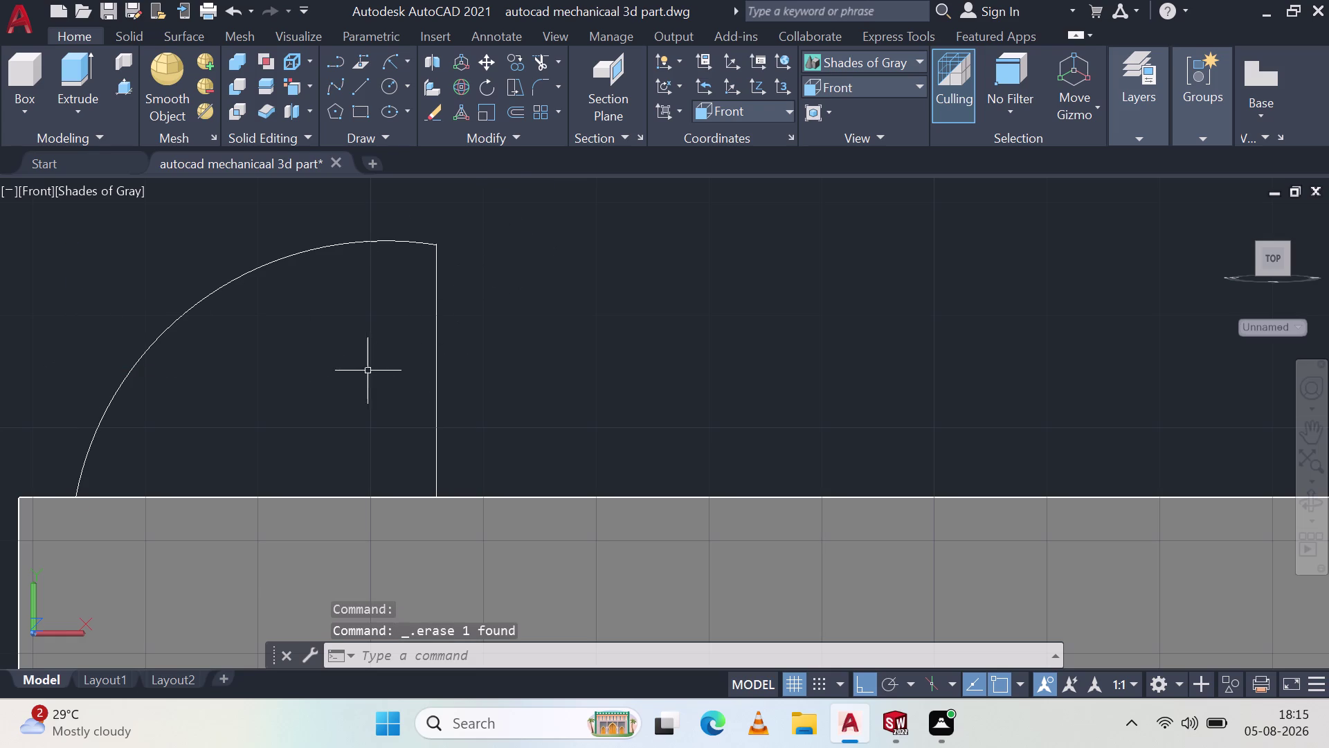
click(315, 490)
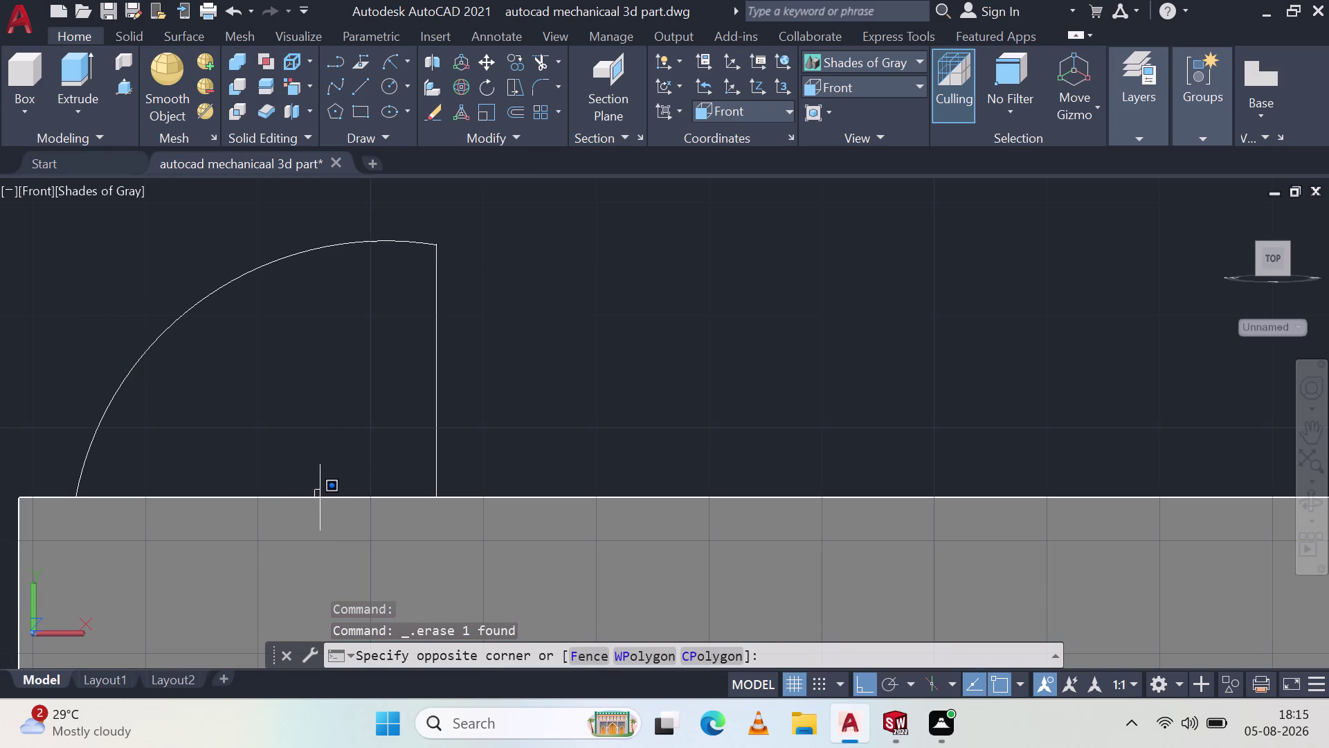
click(321, 498)
click(321, 490)
click(335, 497)
drag(190, 266, 126, 175)
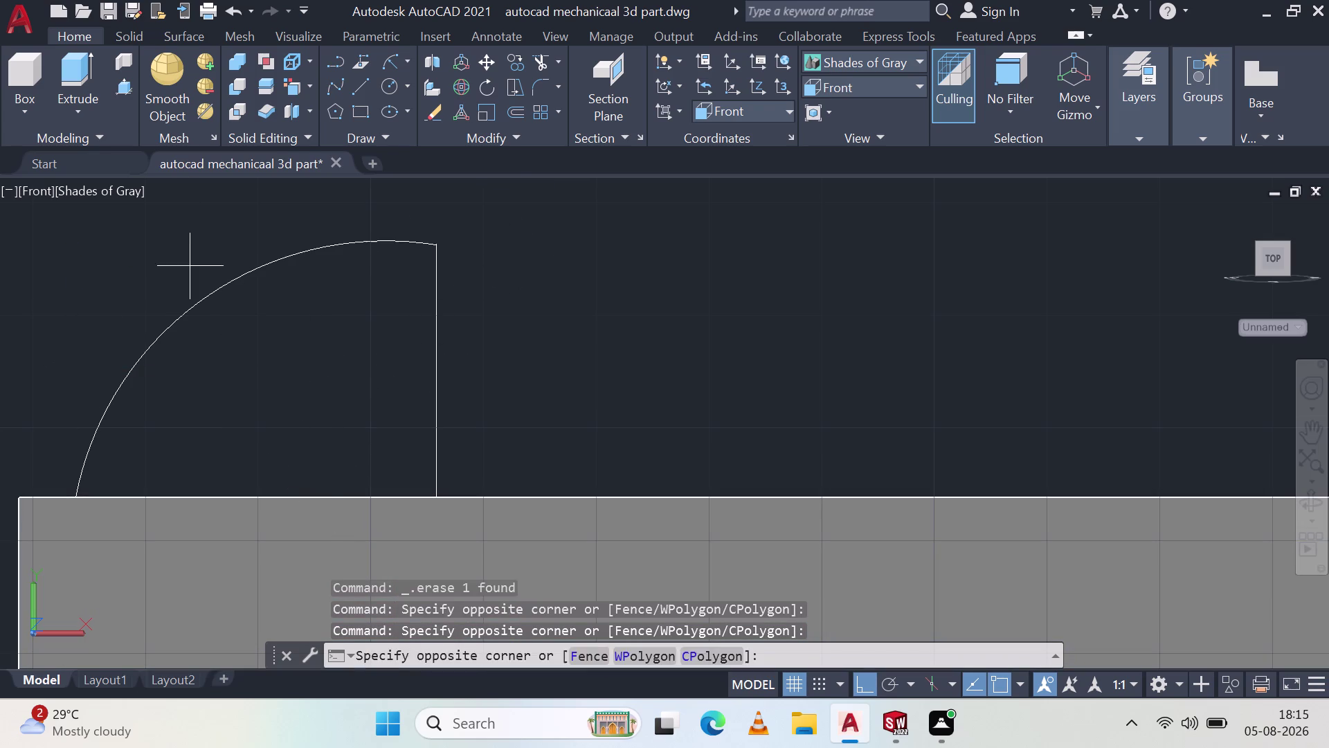
drag(126, 174, 228, 94)
Draw a bottom line from the arc's lower end to the vertical edge's foot.
click(367, 88)
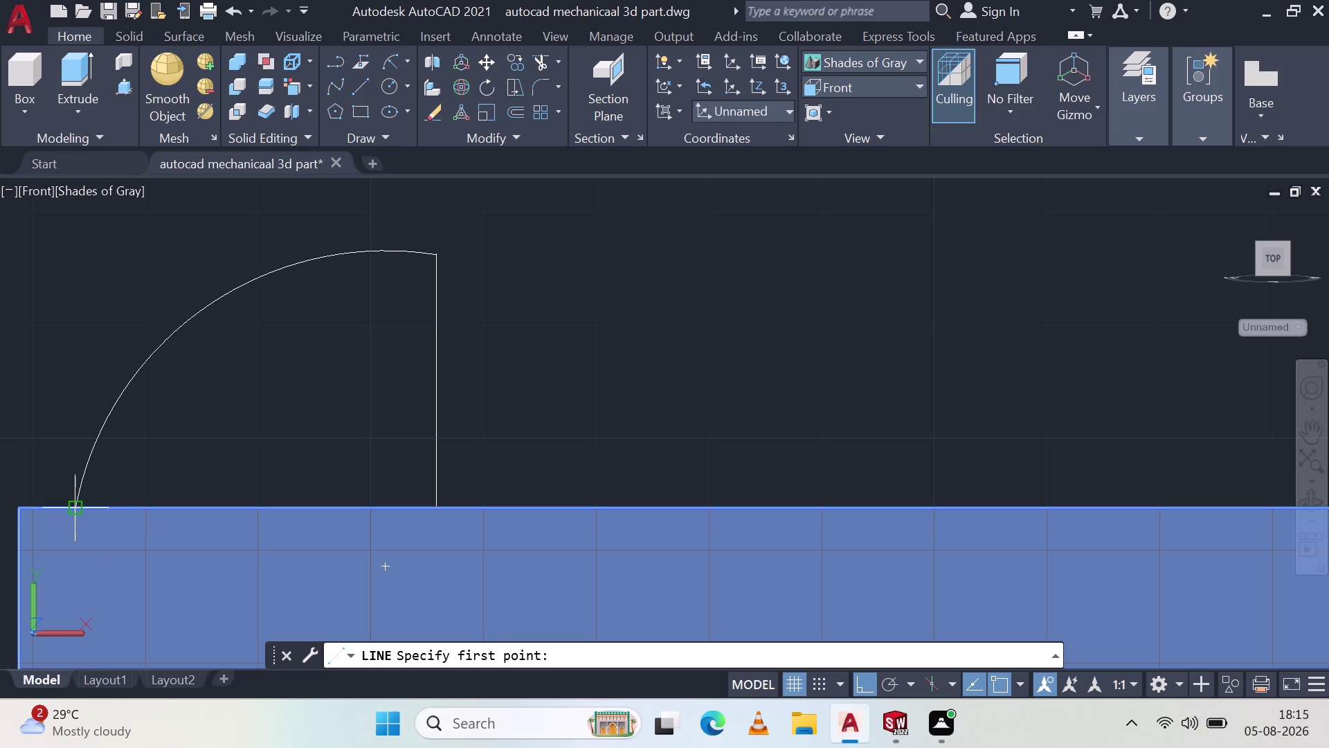
click(77, 511)
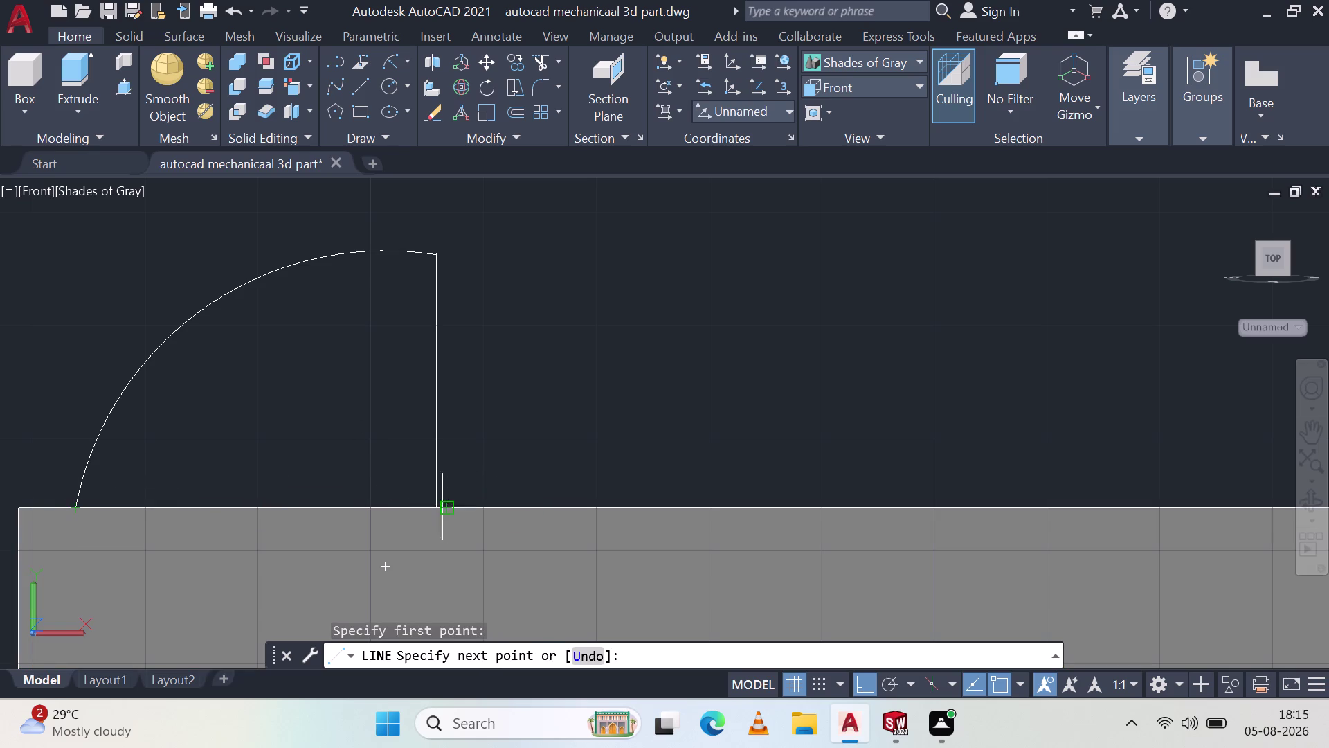
click(433, 514)
key(Escape)
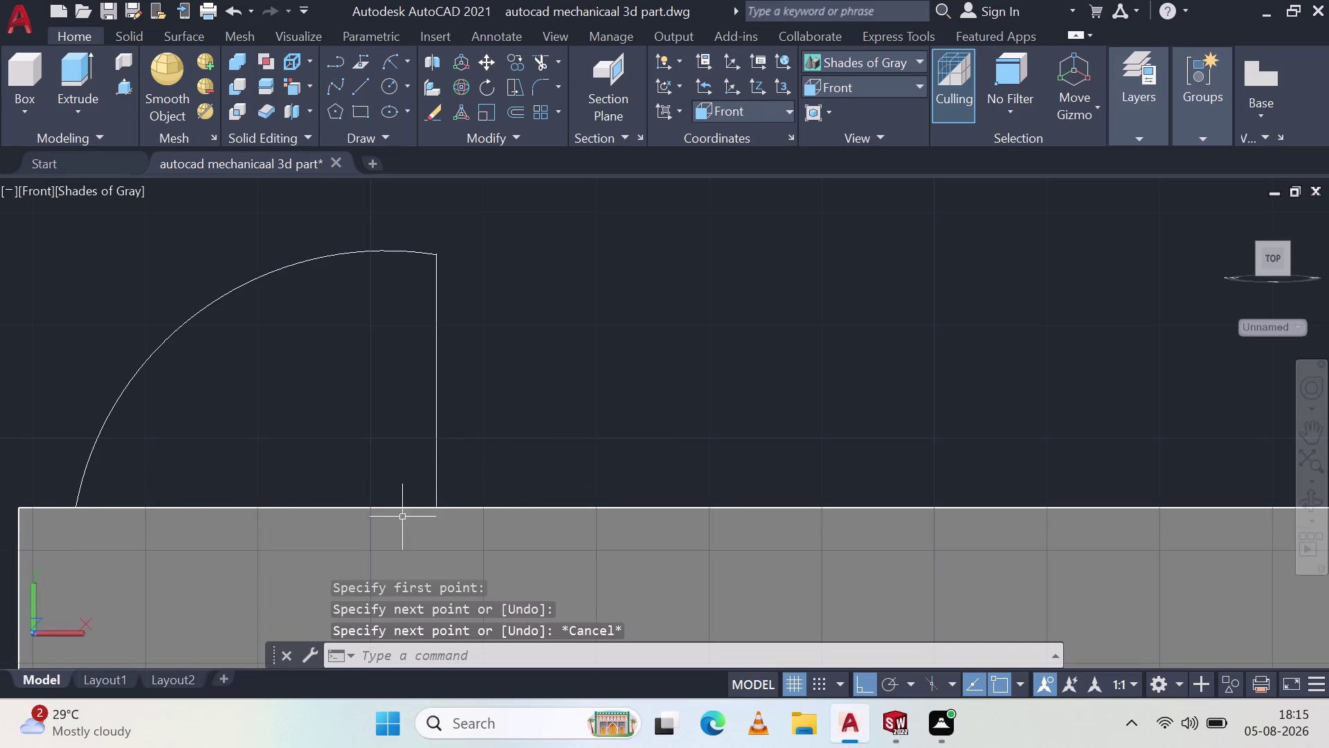
Select the new bottom edge and the vertical edge, clearing an accidental base block pick.
click(399, 506)
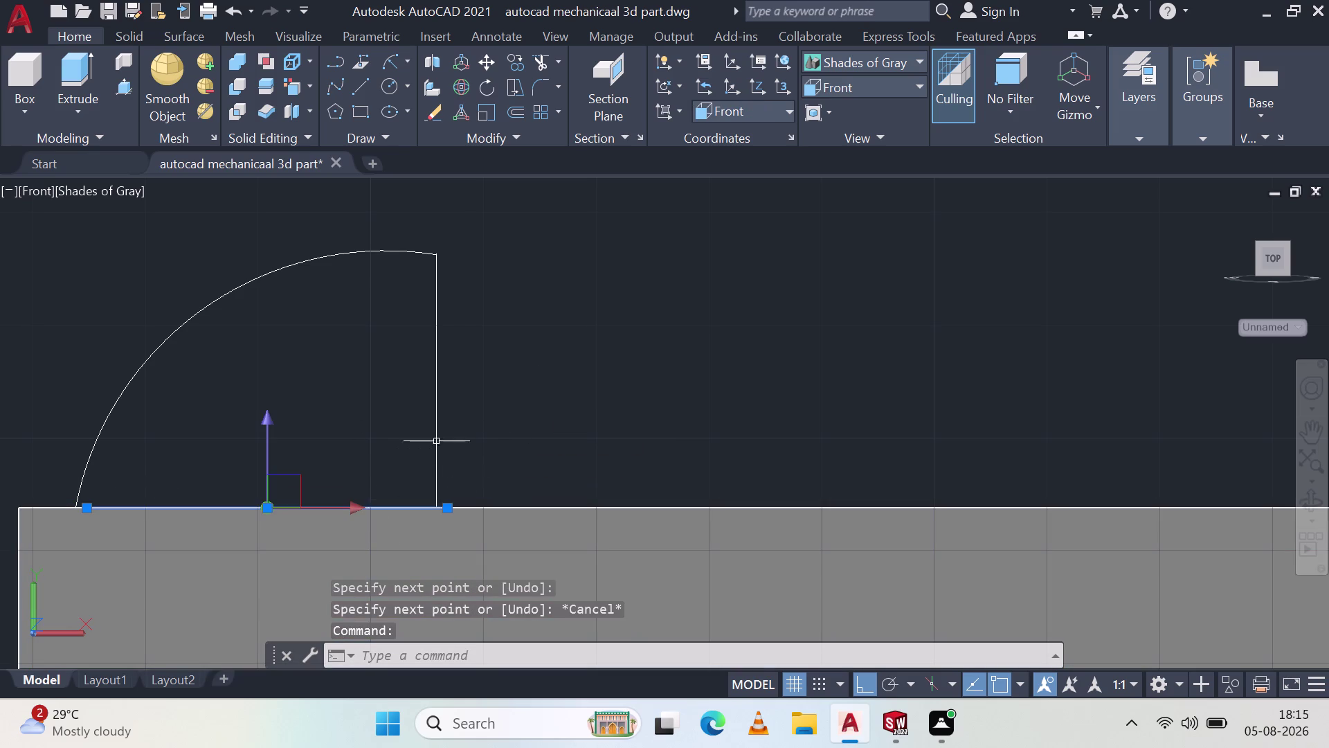
click(437, 437)
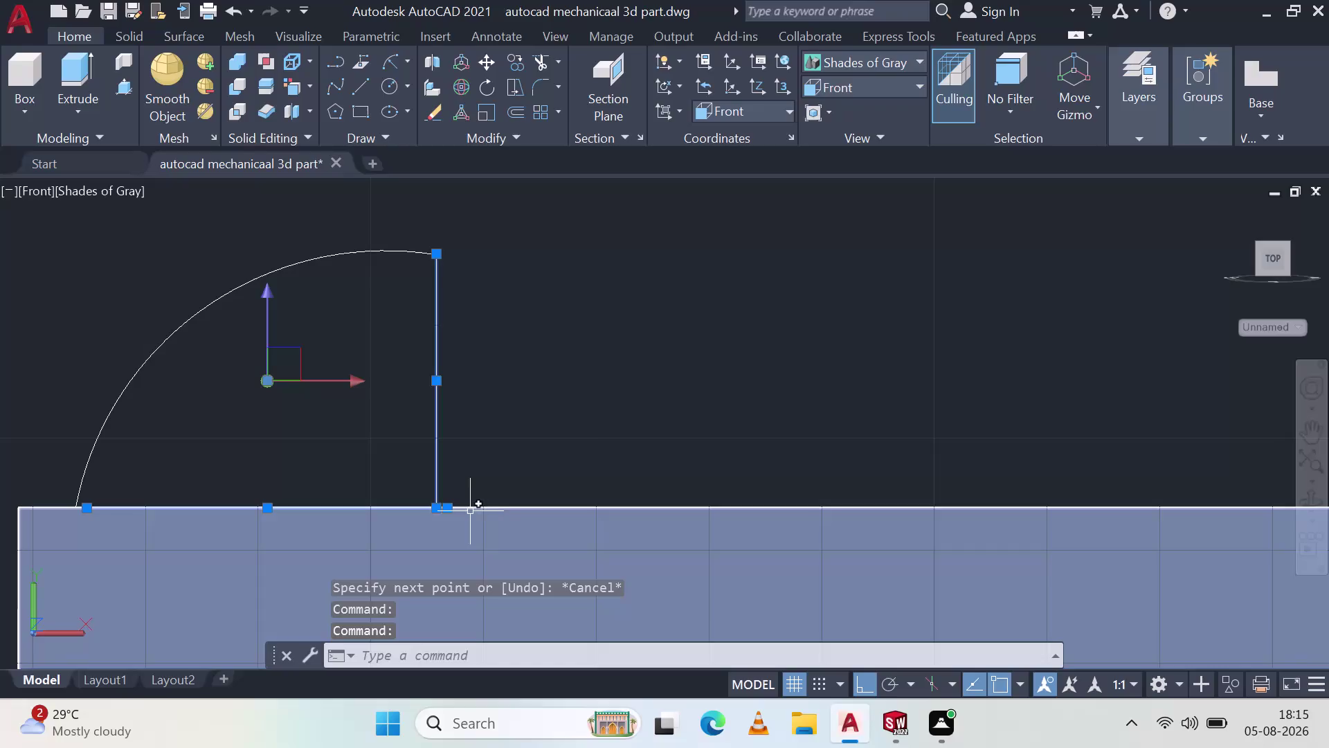
drag(452, 504, 436, 513)
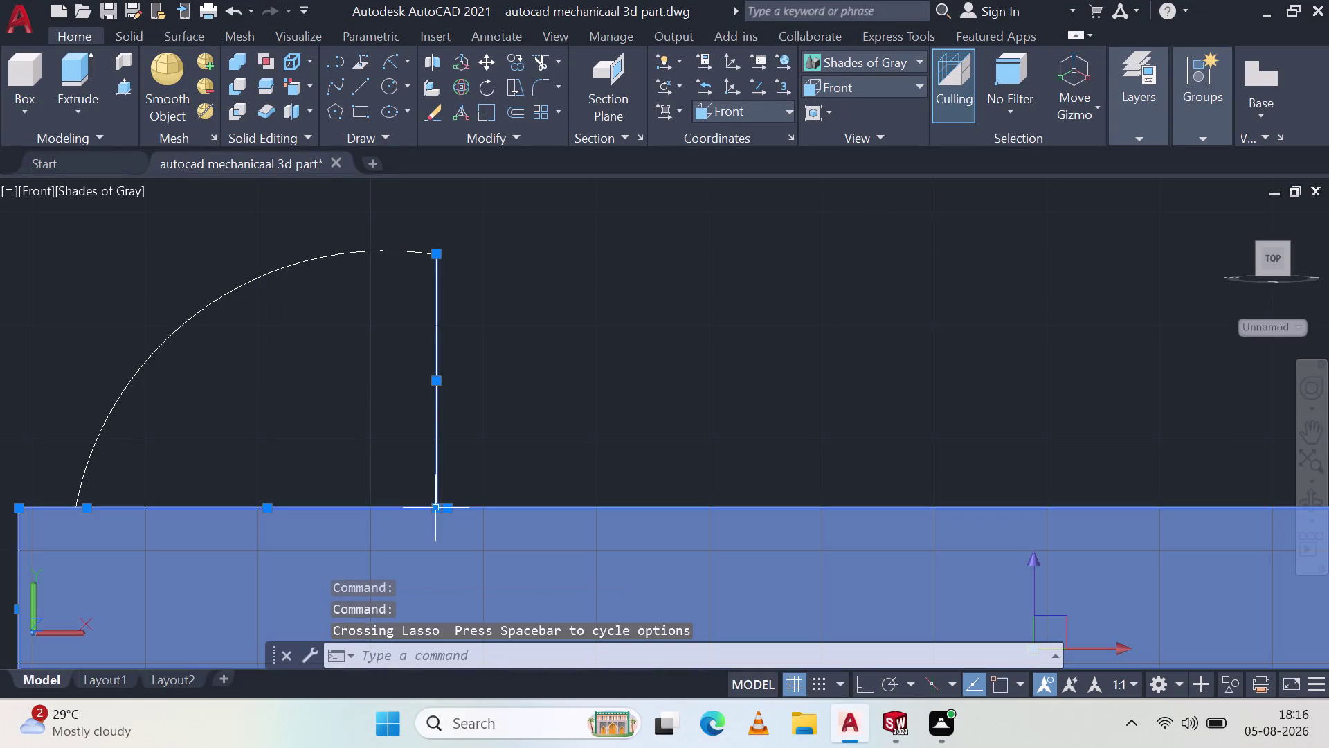
key(Escape)
click(435, 501)
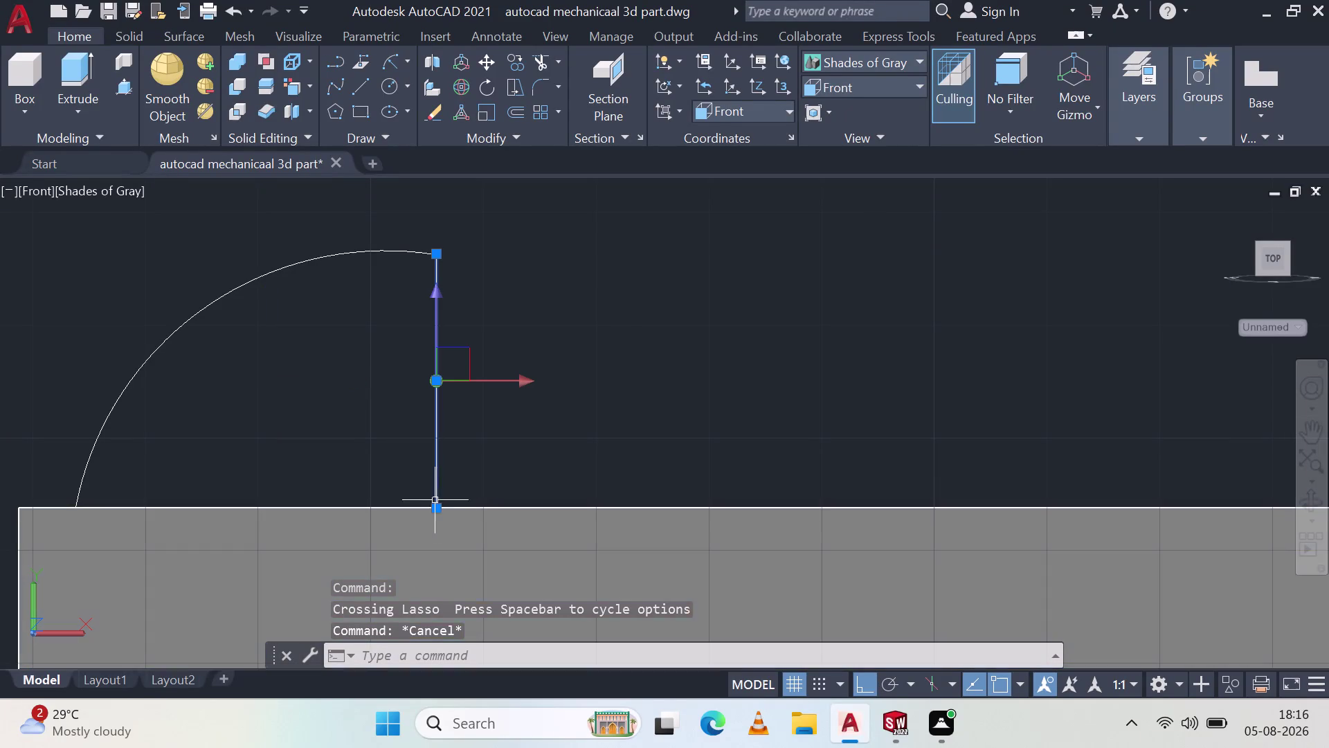
click(417, 505)
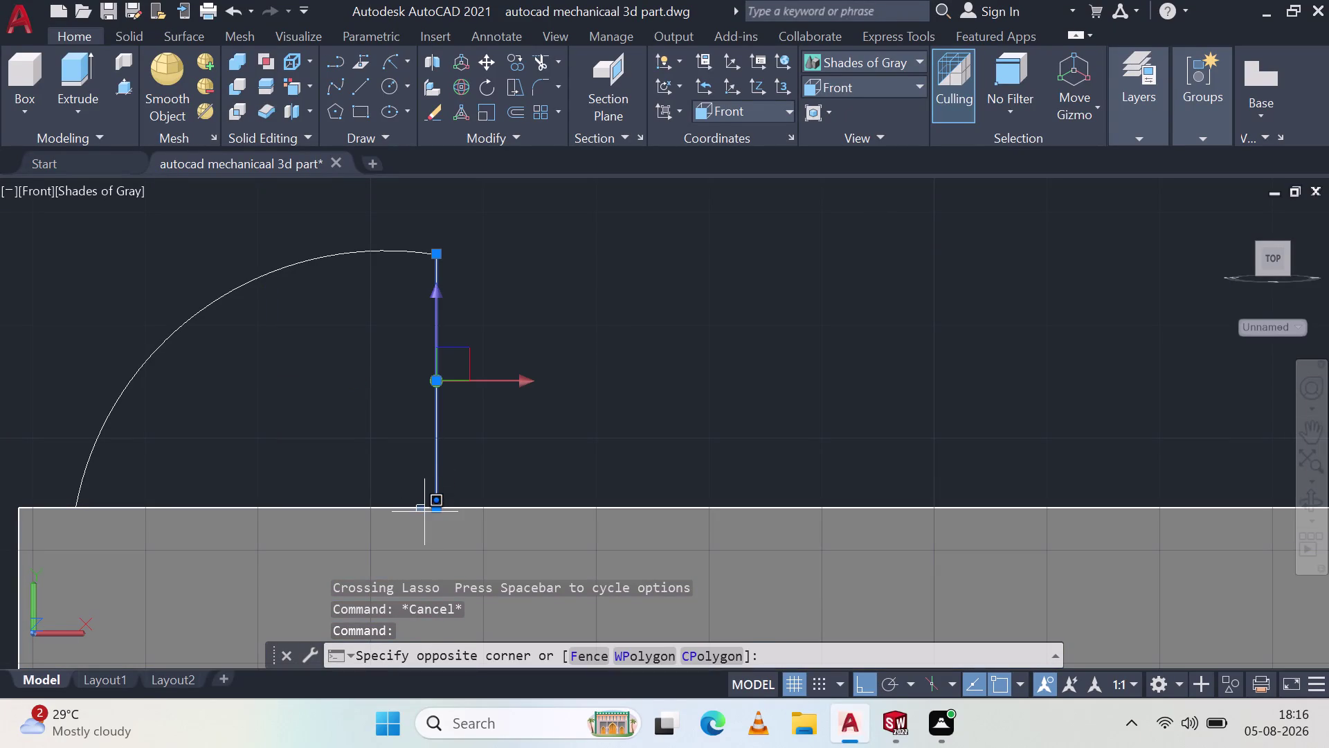
click(418, 506)
click(419, 507)
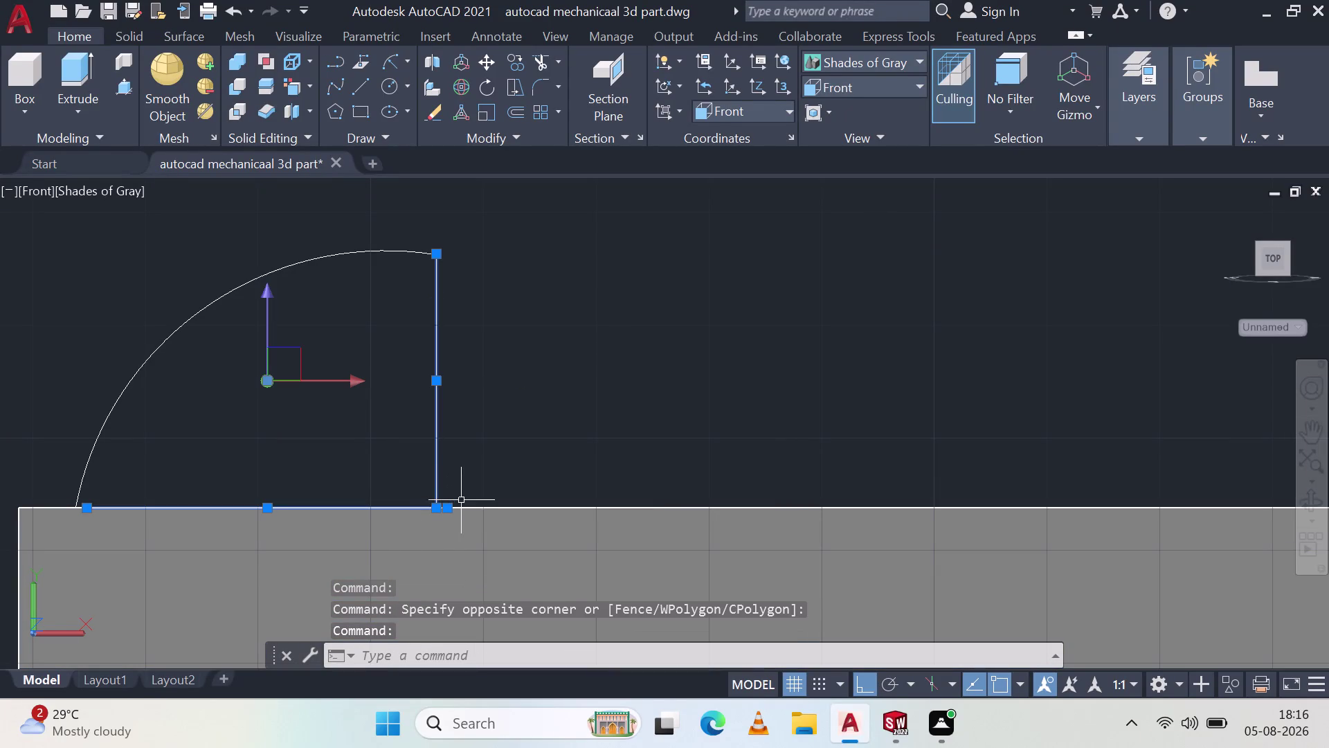
drag(450, 508, 432, 515)
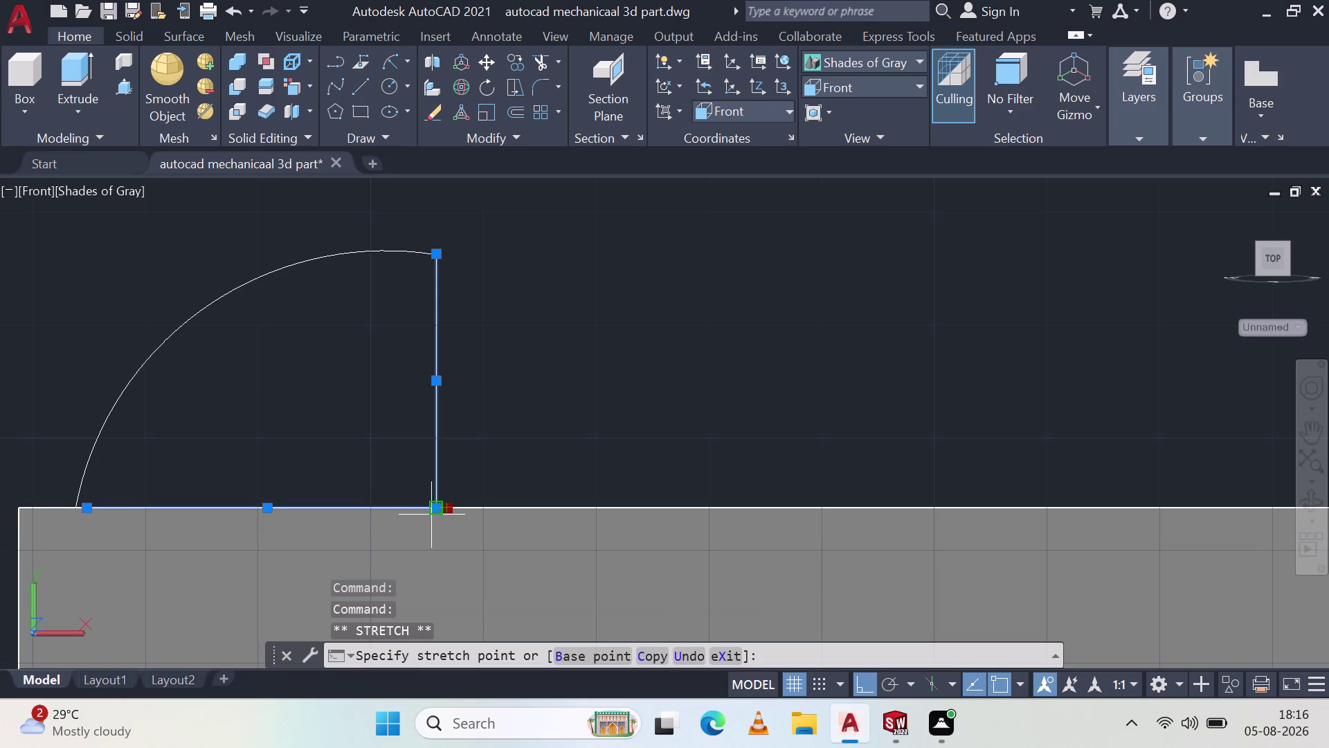
drag(432, 515, 436, 505)
click(448, 511)
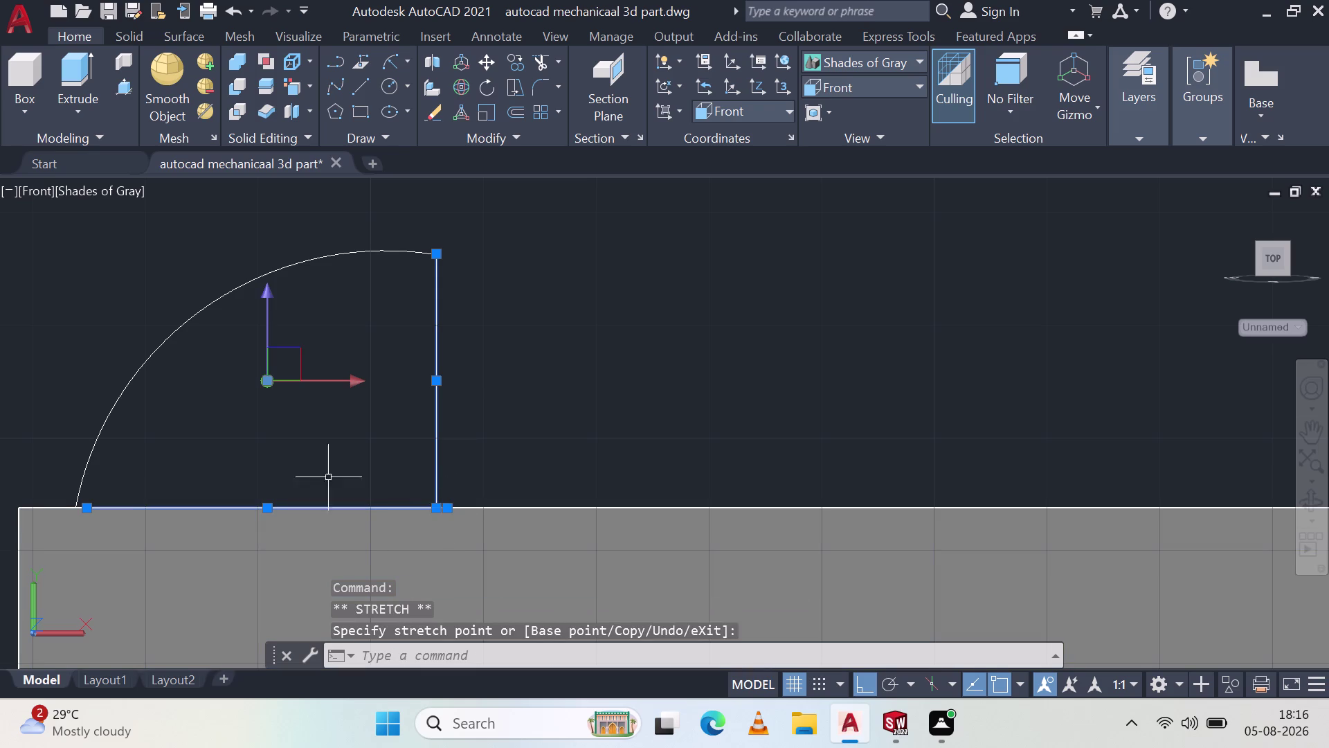
Add the arc to the selection and run JOIN on the three edges.
click(133, 387)
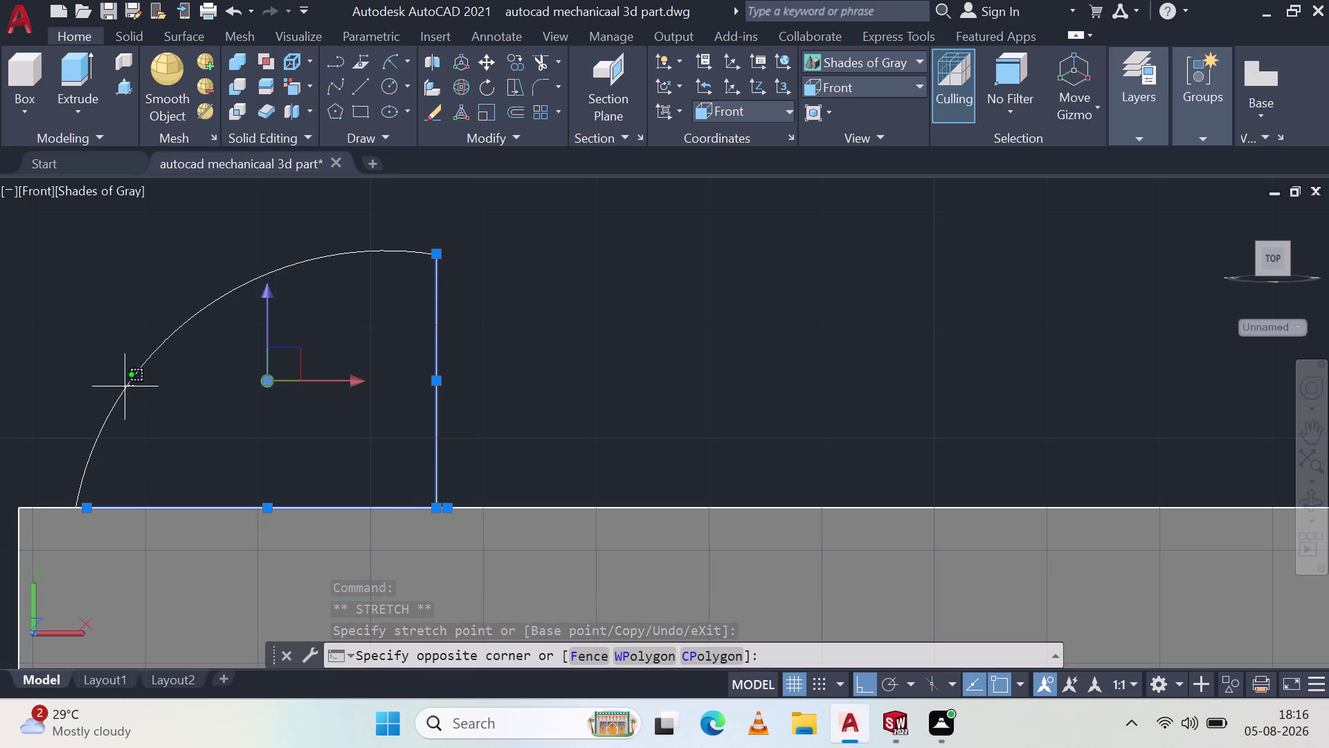
click(123, 387)
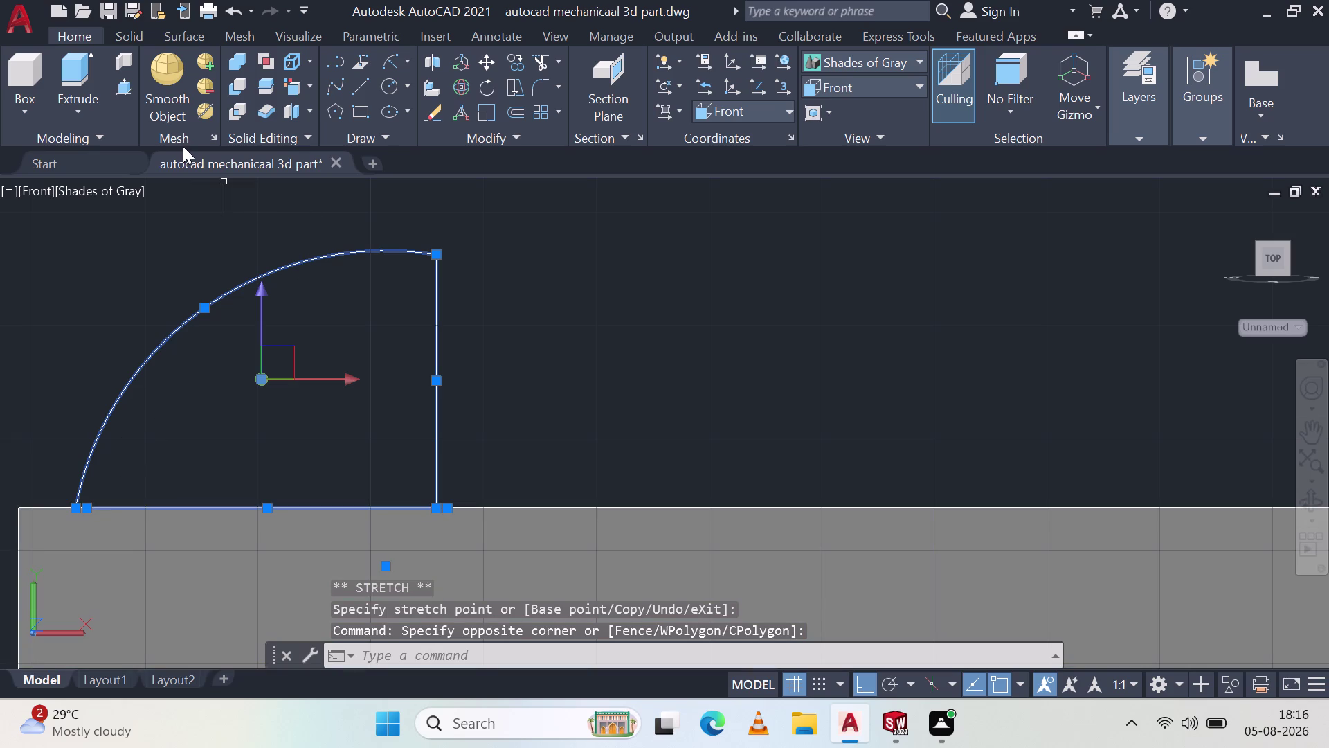
key(j)
key(Return)
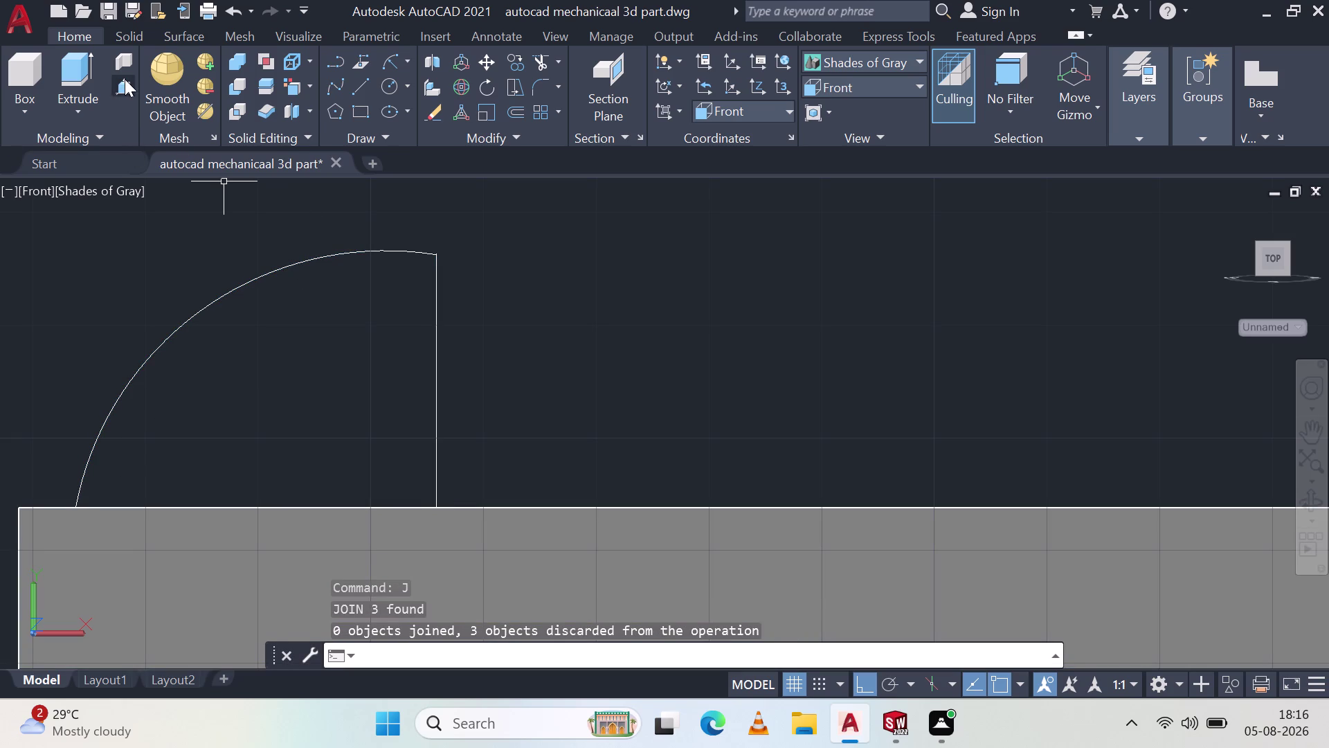
Orbit the model and try press-pulling the quarter-round profile's area.
click(125, 79)
middle_drag(696, 261, 648, 354)
scroll(up, 3)
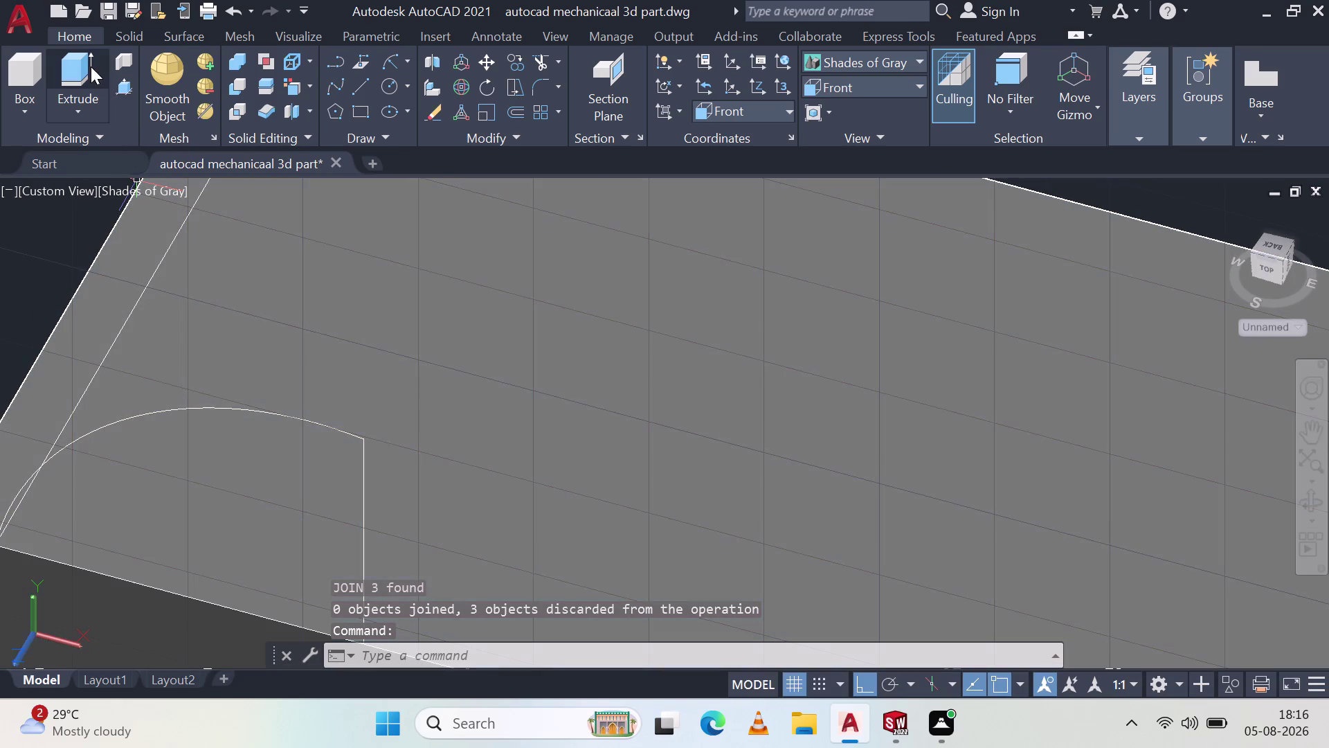
click(122, 81)
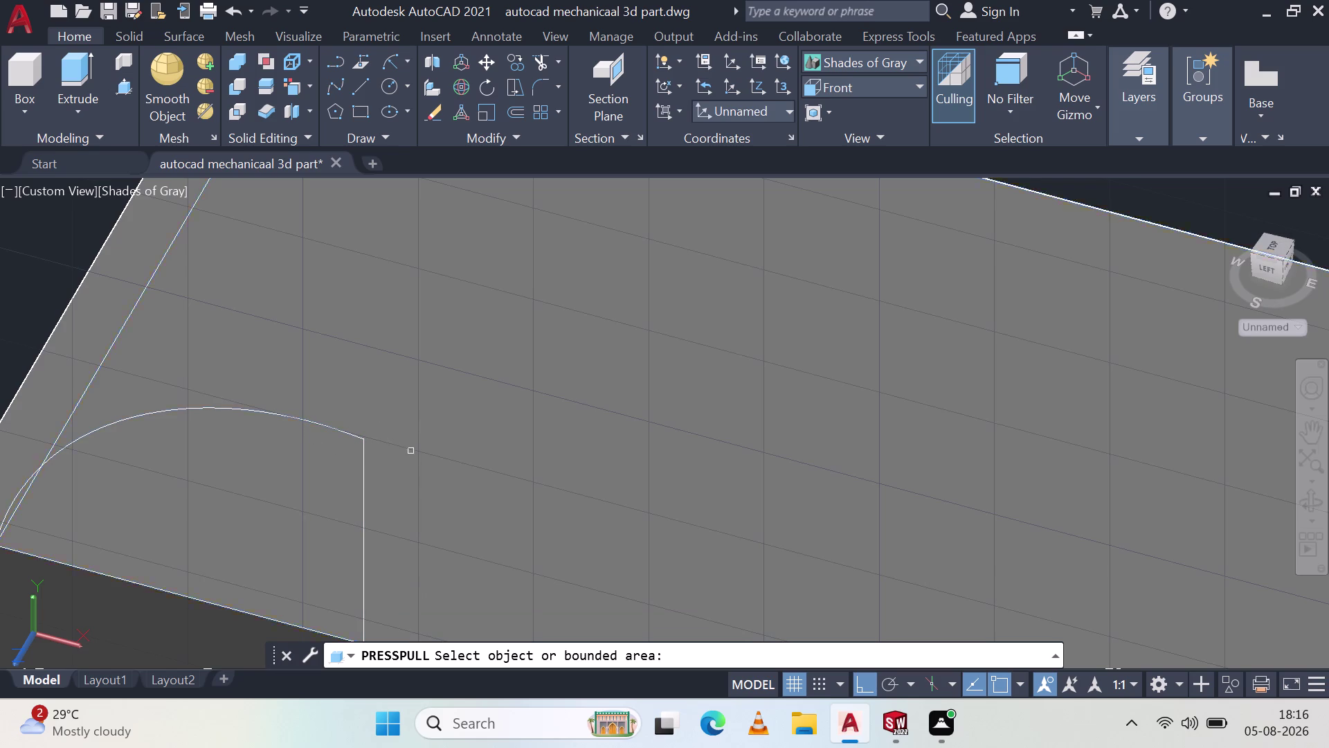
click(365, 515)
key(Escape)
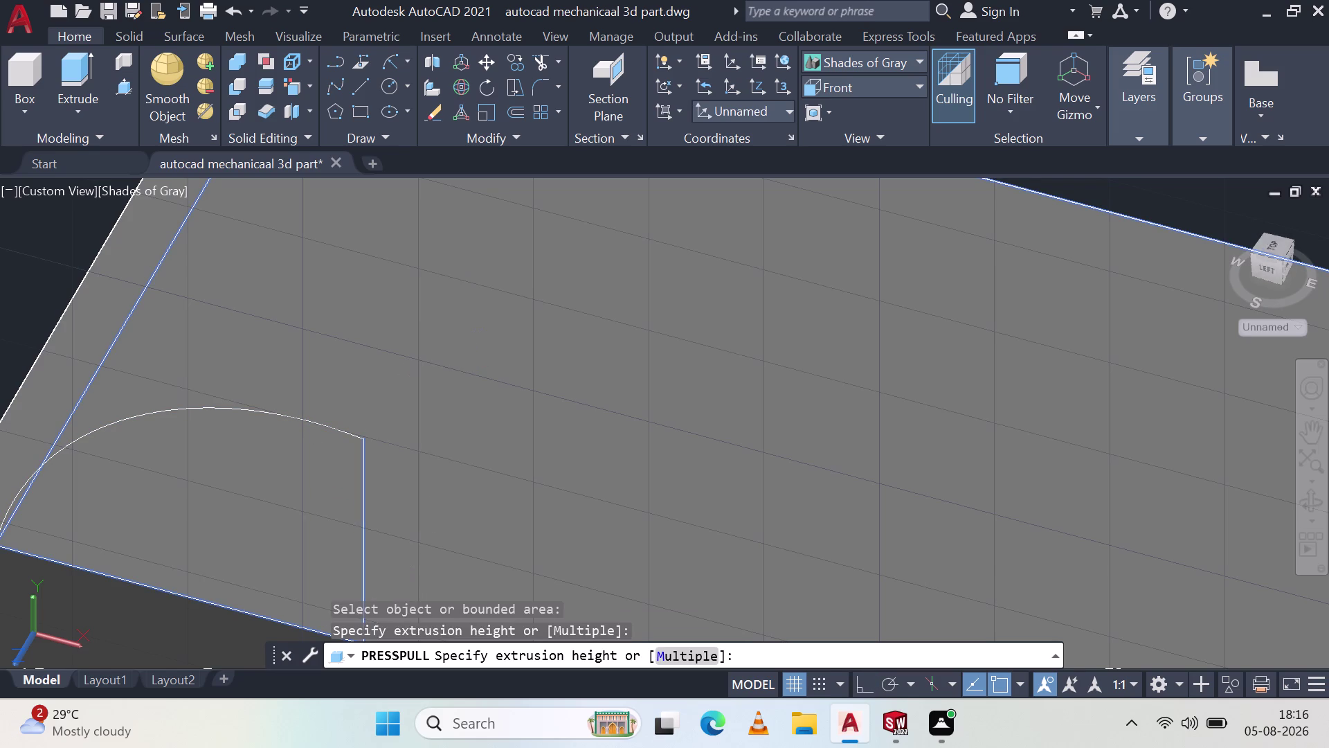
Pick at the profile's vertical edge and arc, then clear the selection.
scroll(up, 3)
scroll(down, 3)
scroll(up, 3)
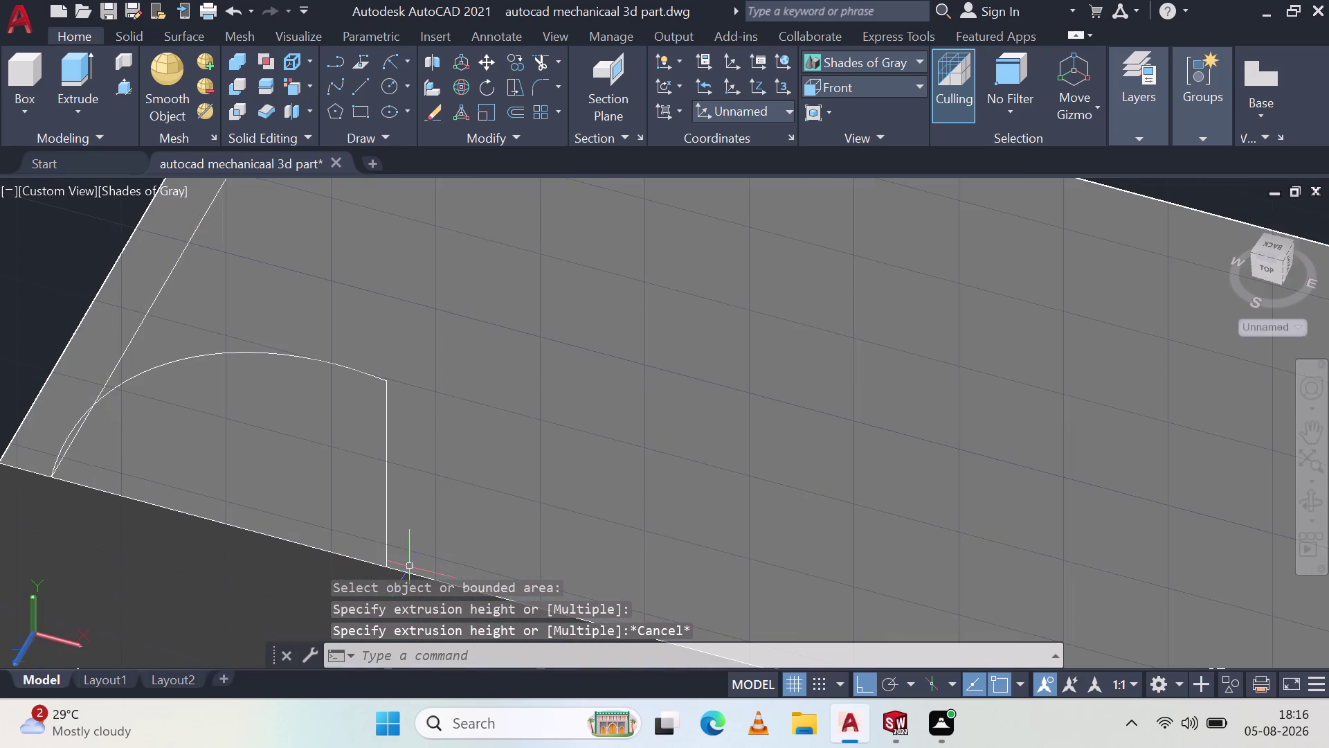
click(387, 428)
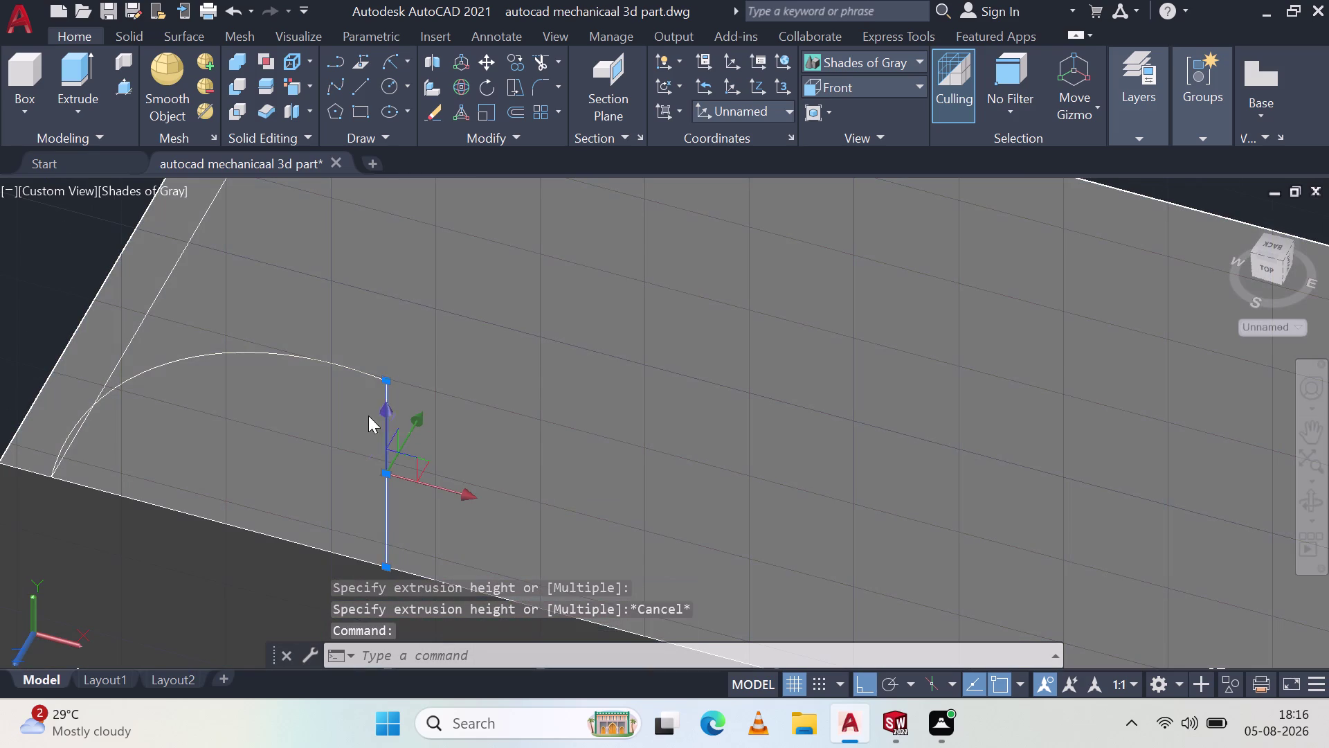
click(307, 362)
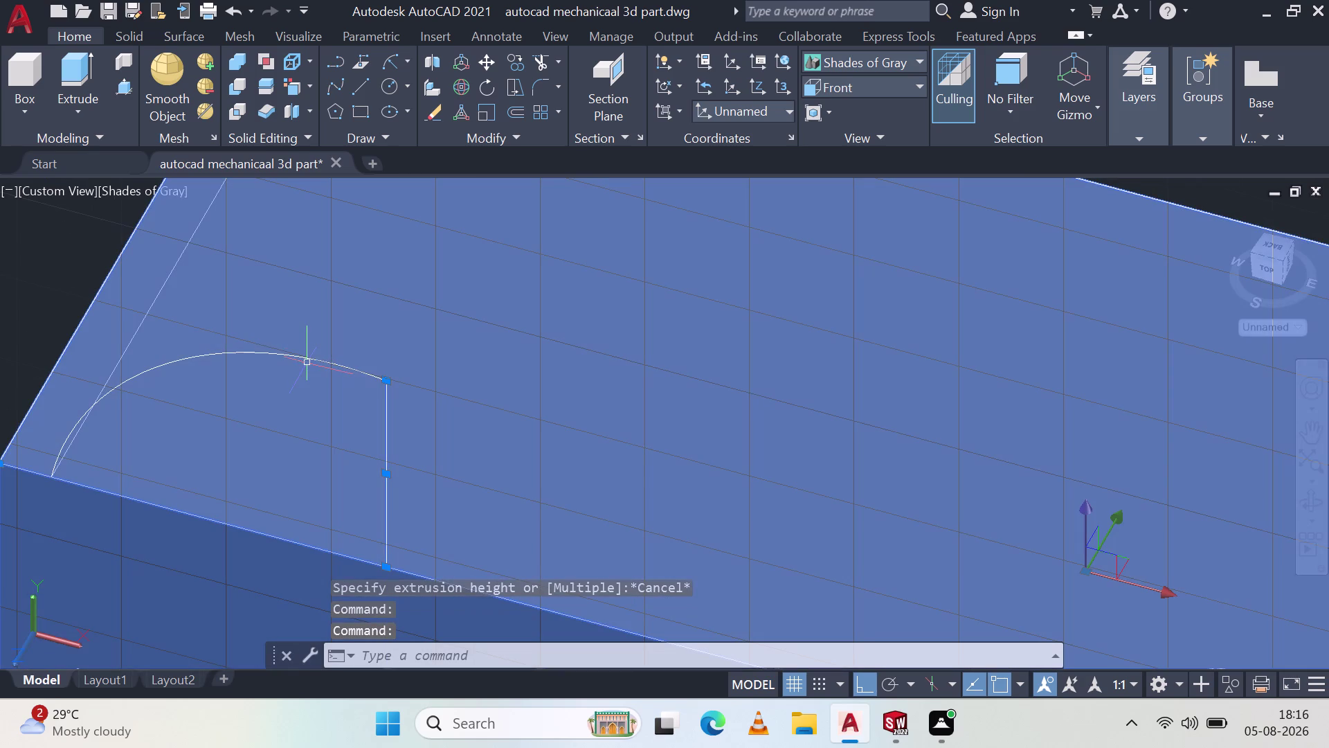
click(308, 357)
key(Escape)
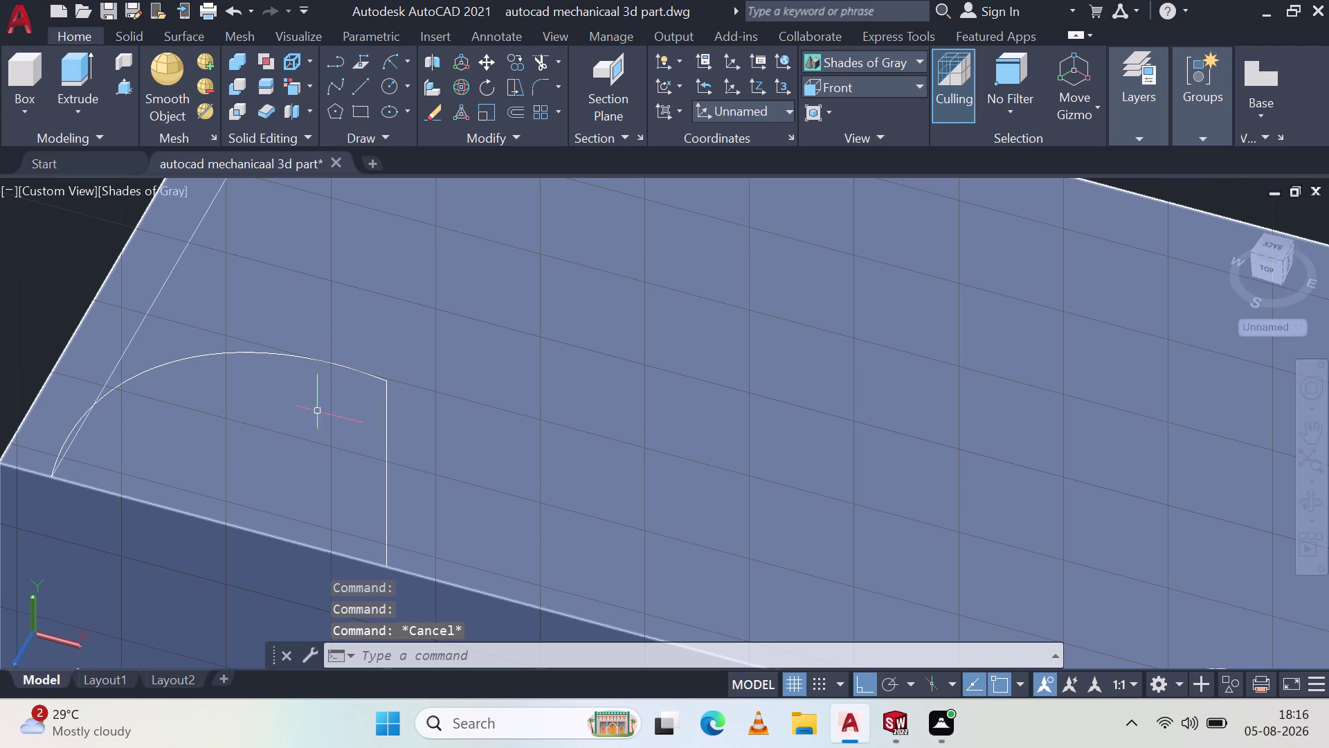
click(241, 533)
click(243, 524)
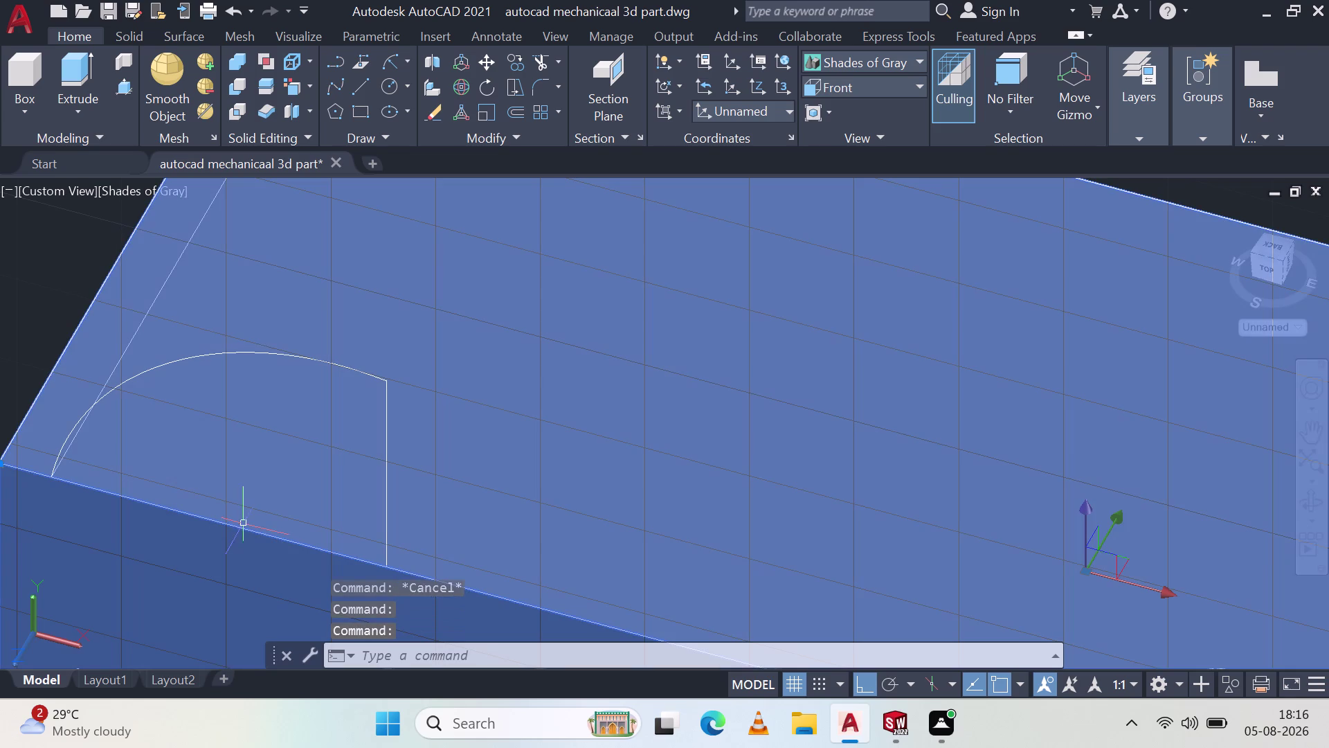
Switch the viewport visual style to 2D Wireframe.
click(245, 530)
click(133, 190)
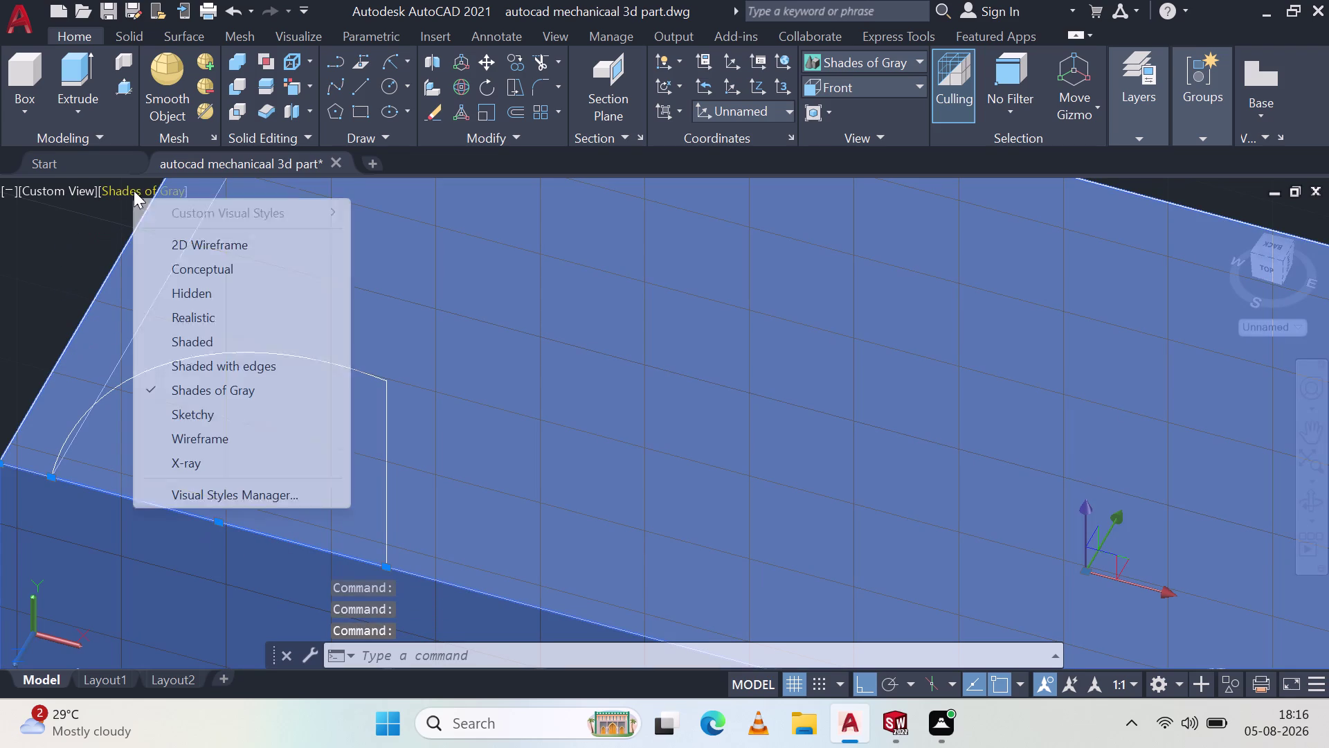
click(198, 249)
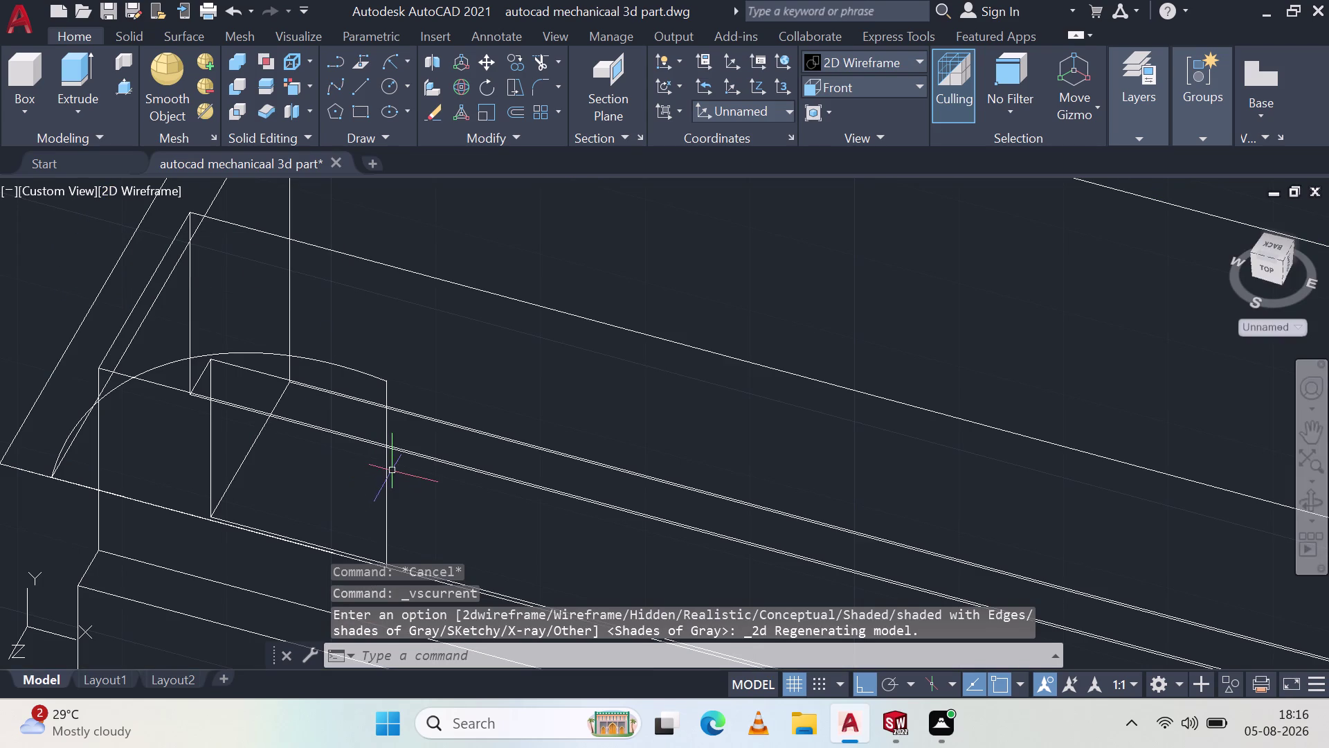
Select the arc, vertical line and base line, and join them into one polyline.
click(380, 470)
click(386, 489)
click(391, 490)
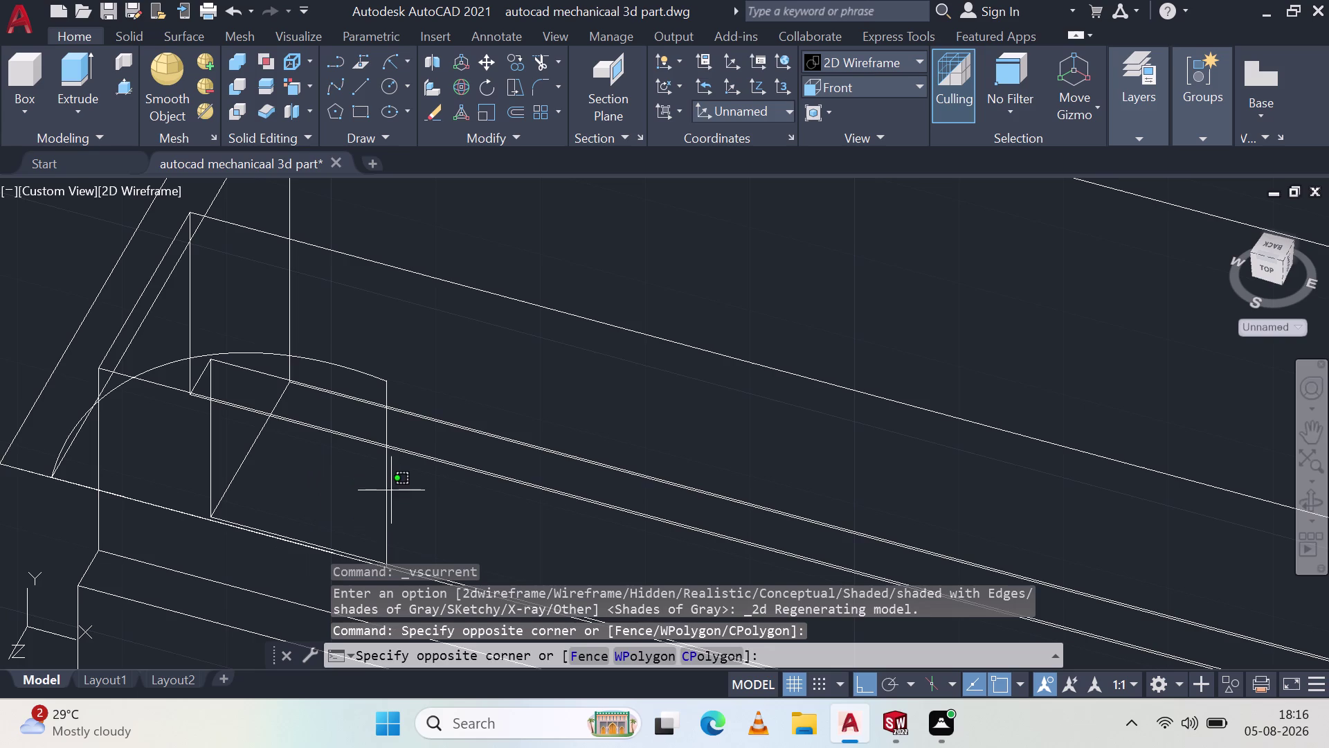
click(385, 496)
click(314, 358)
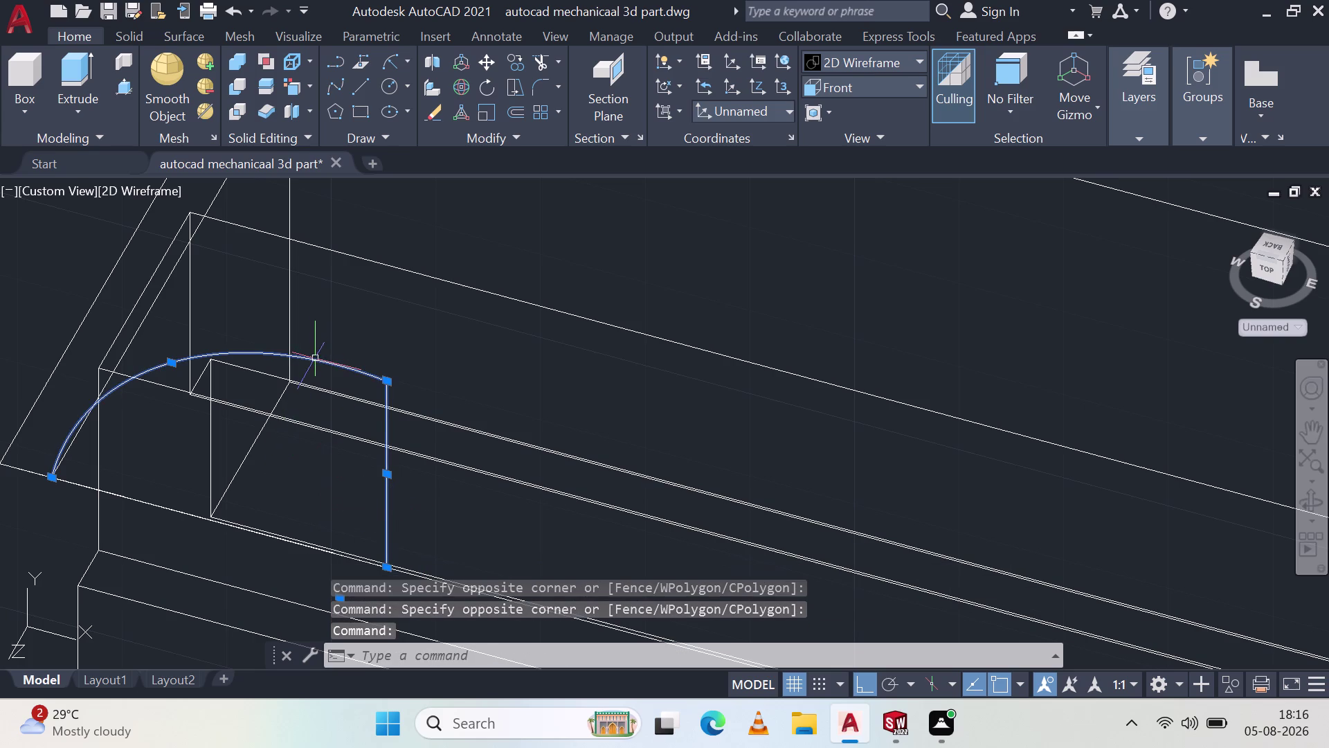
click(274, 536)
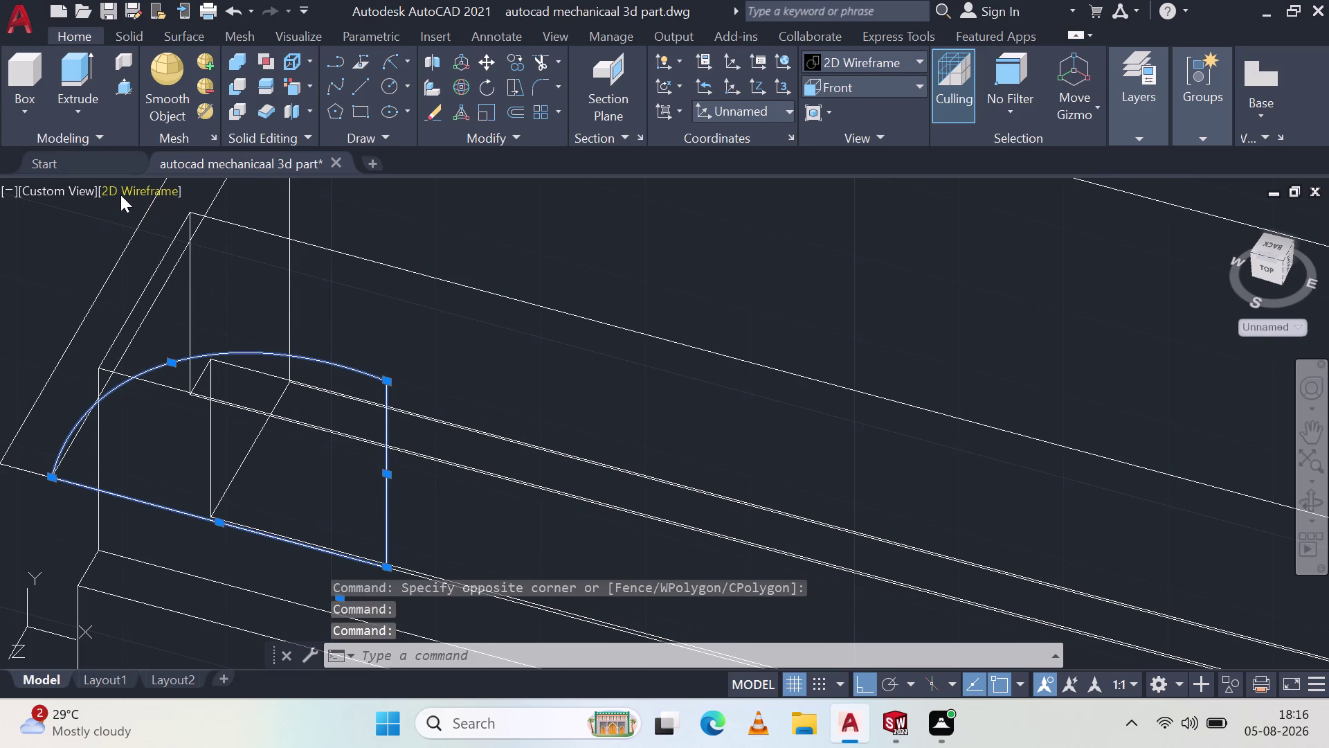
key(j)
key(Return)
Press-pull the joined profile twice; both attempts fail as a self-intersecting curve.
click(121, 82)
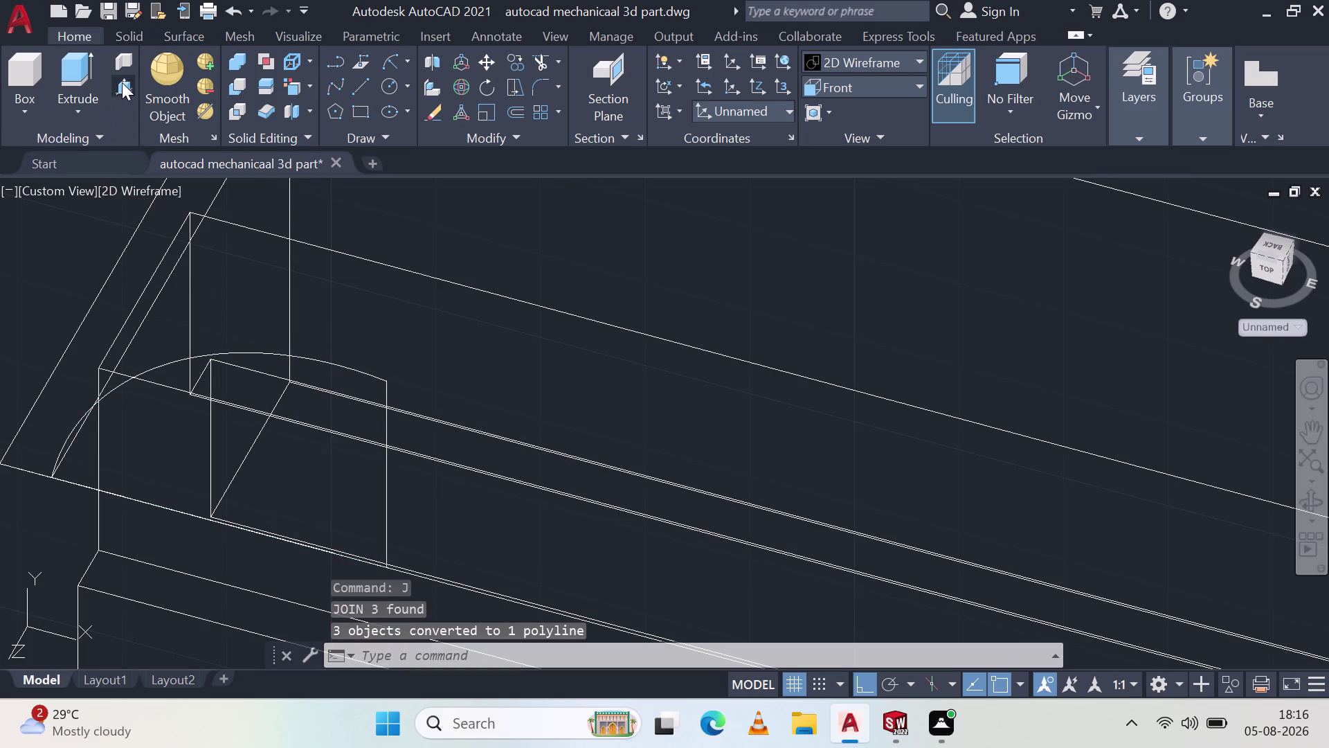
click(385, 489)
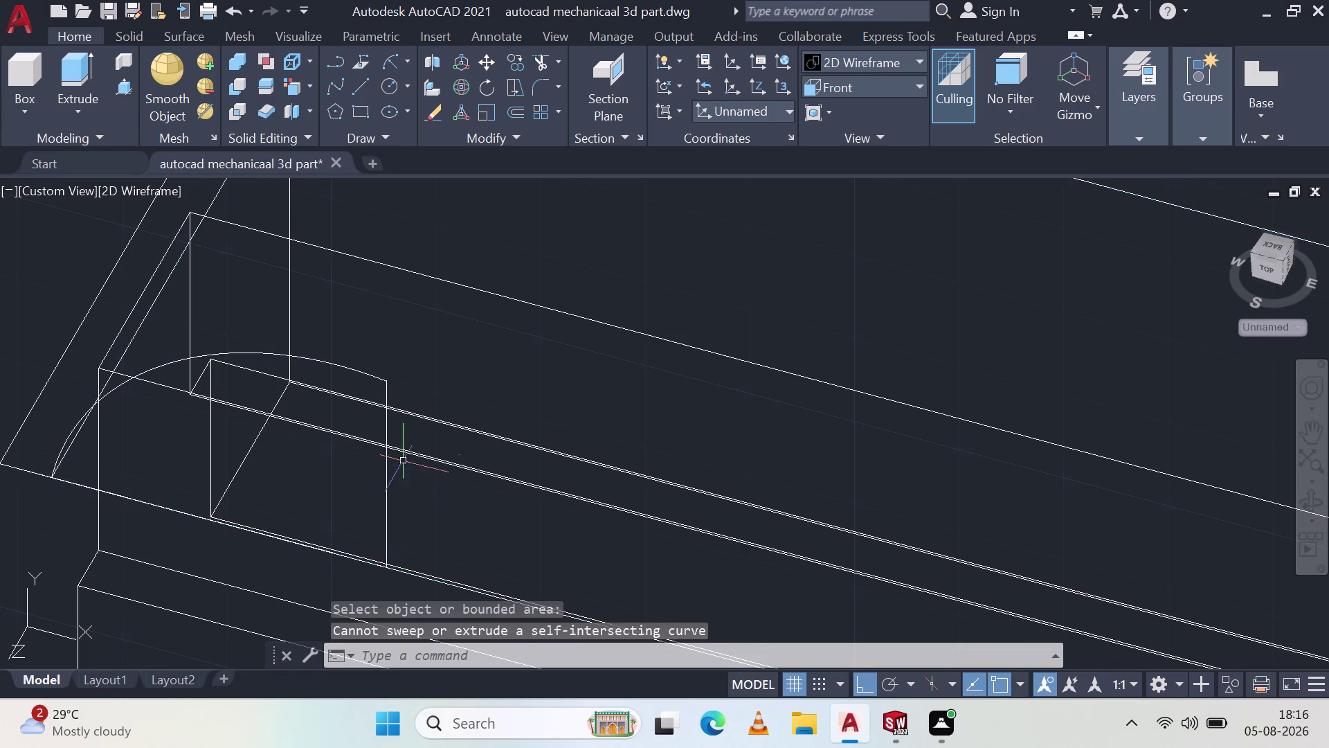
click(125, 86)
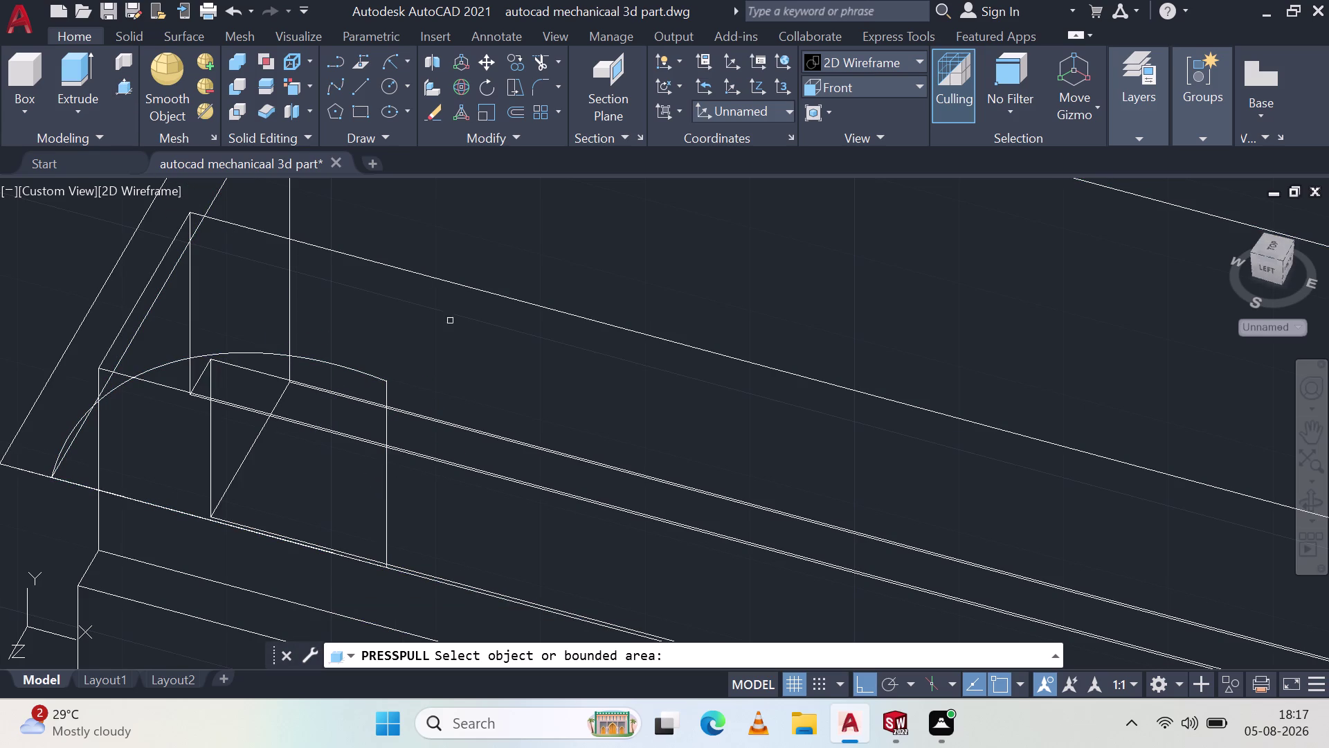
click(385, 396)
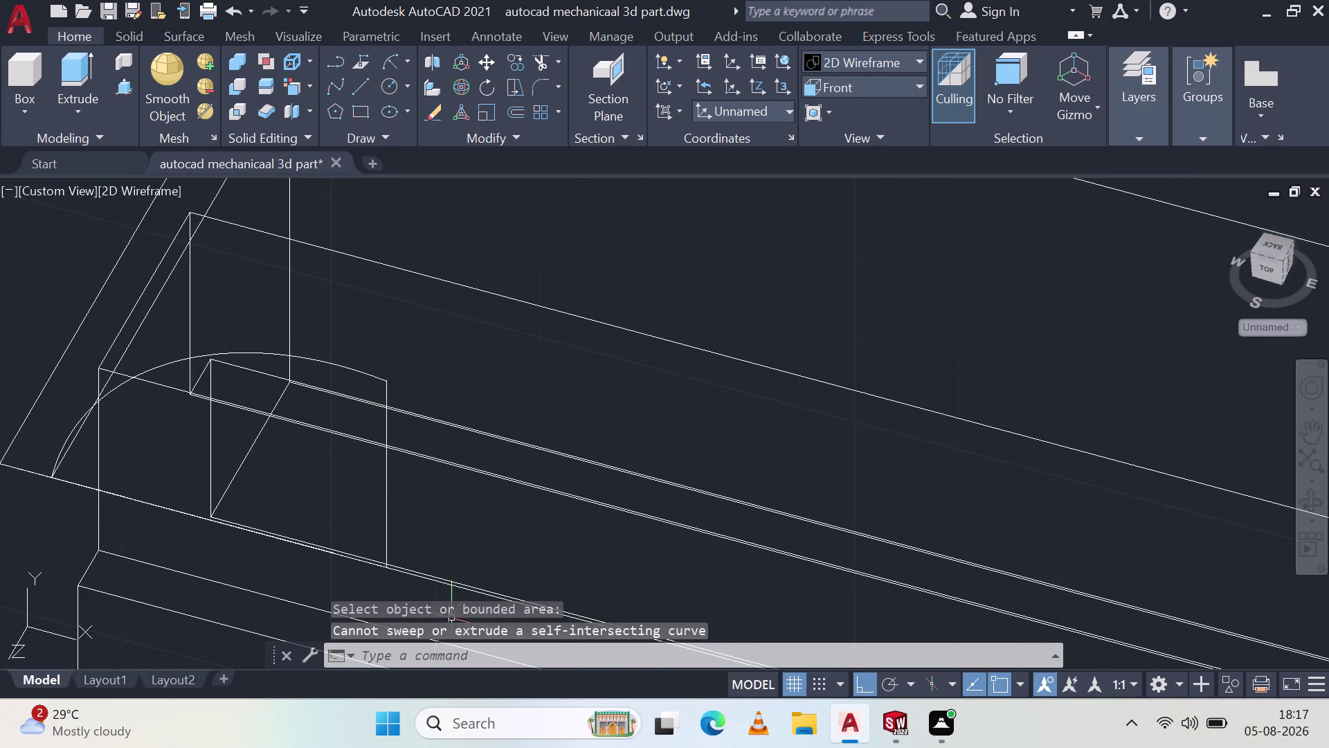
Zoom in and pick the stray edge line, cancelling an accidental stretch of it.
scroll(down, 3)
scroll(up, 3)
scroll(up, 3)
scroll(up, 3)
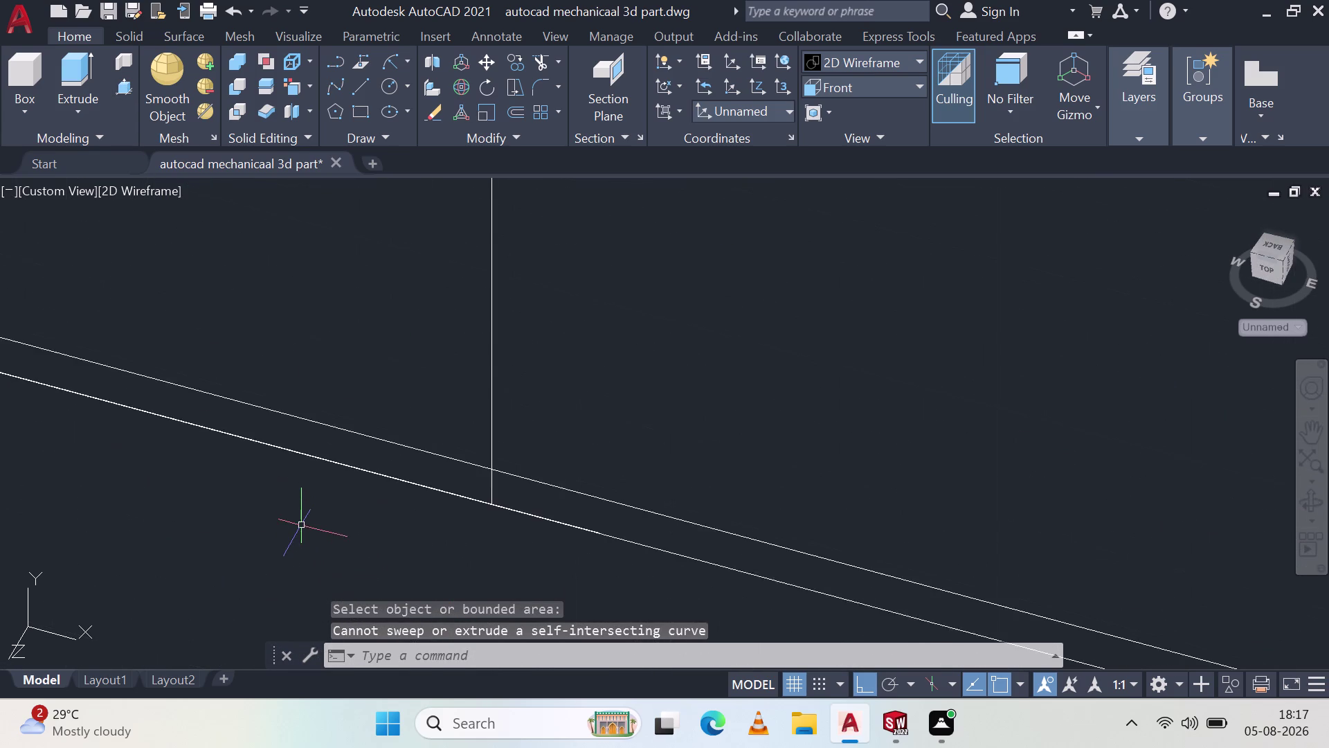
scroll(down, 3)
scroll(down, 3)
scroll(down, 3)
scroll(down, 3)
scroll(up, 3)
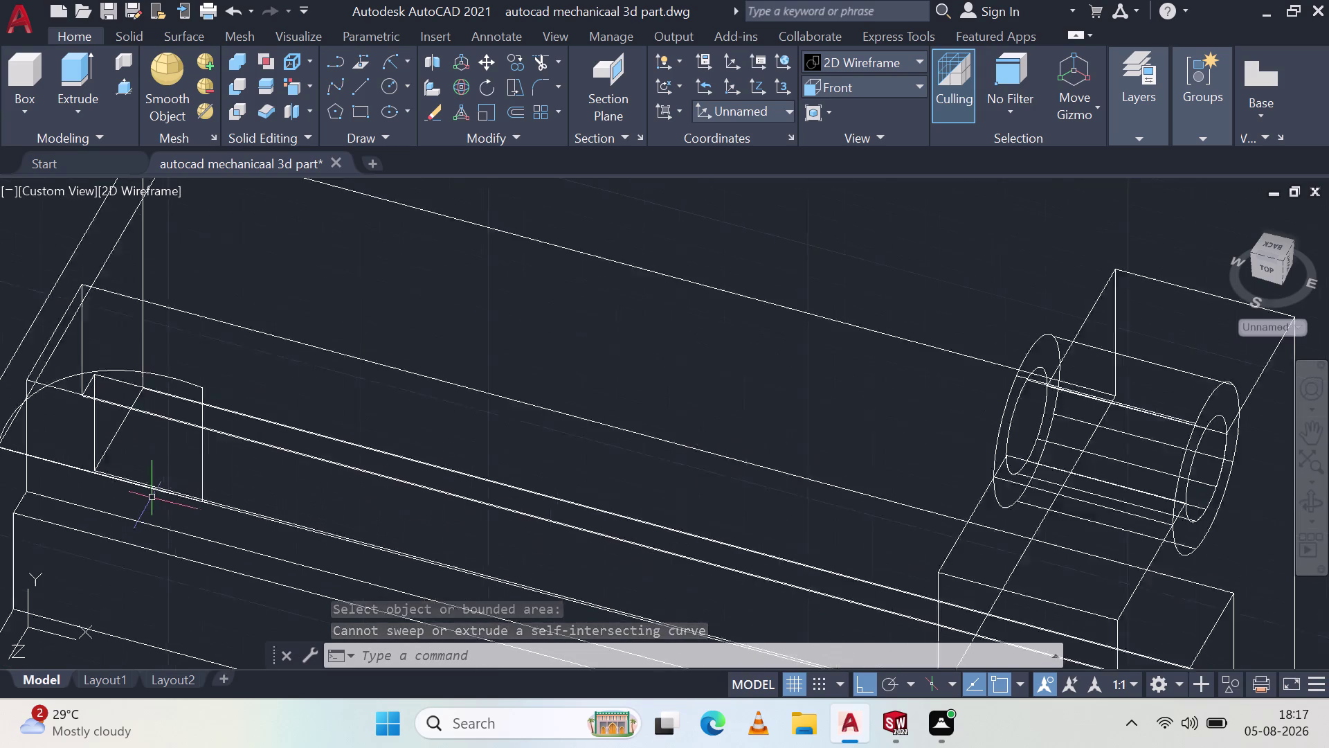
scroll(up, 3)
scroll(up, 3)
scroll(up, 3)
scroll(up, 3)
scroll(down, 3)
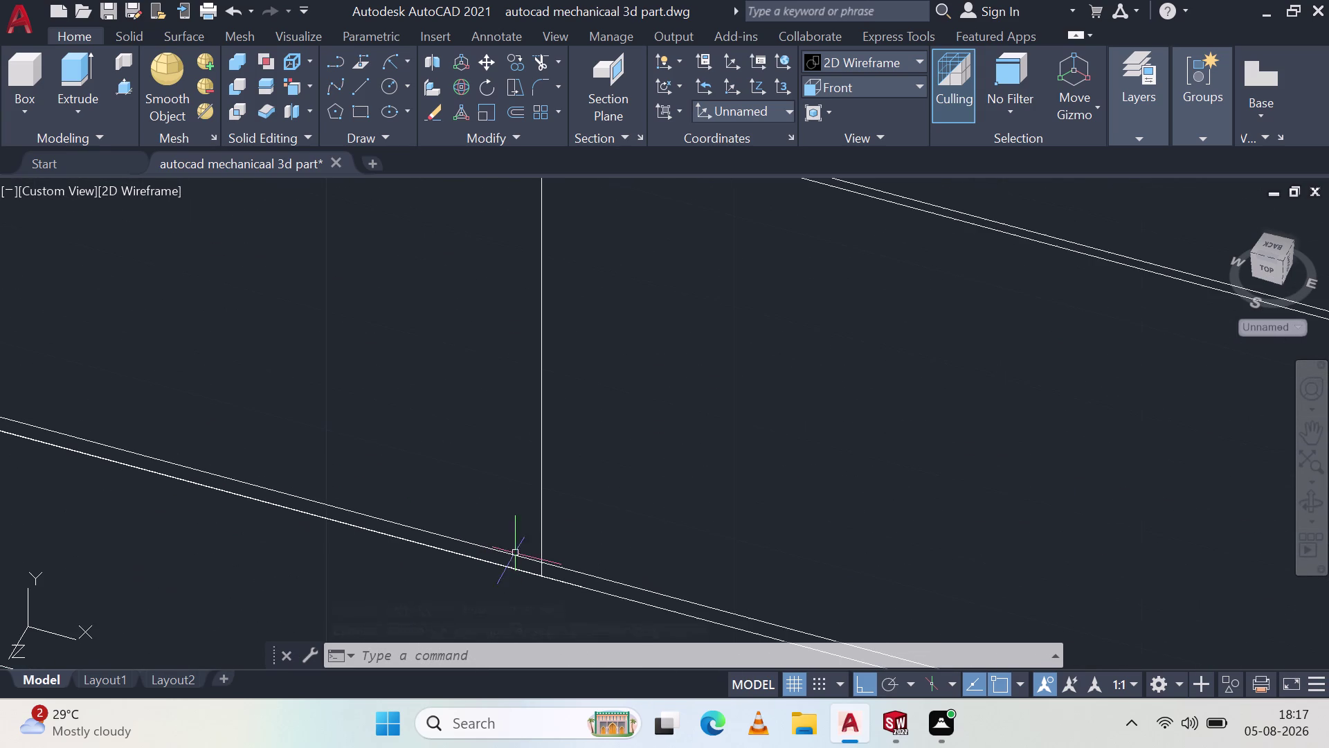
scroll(up, 3)
scroll(up, 3)
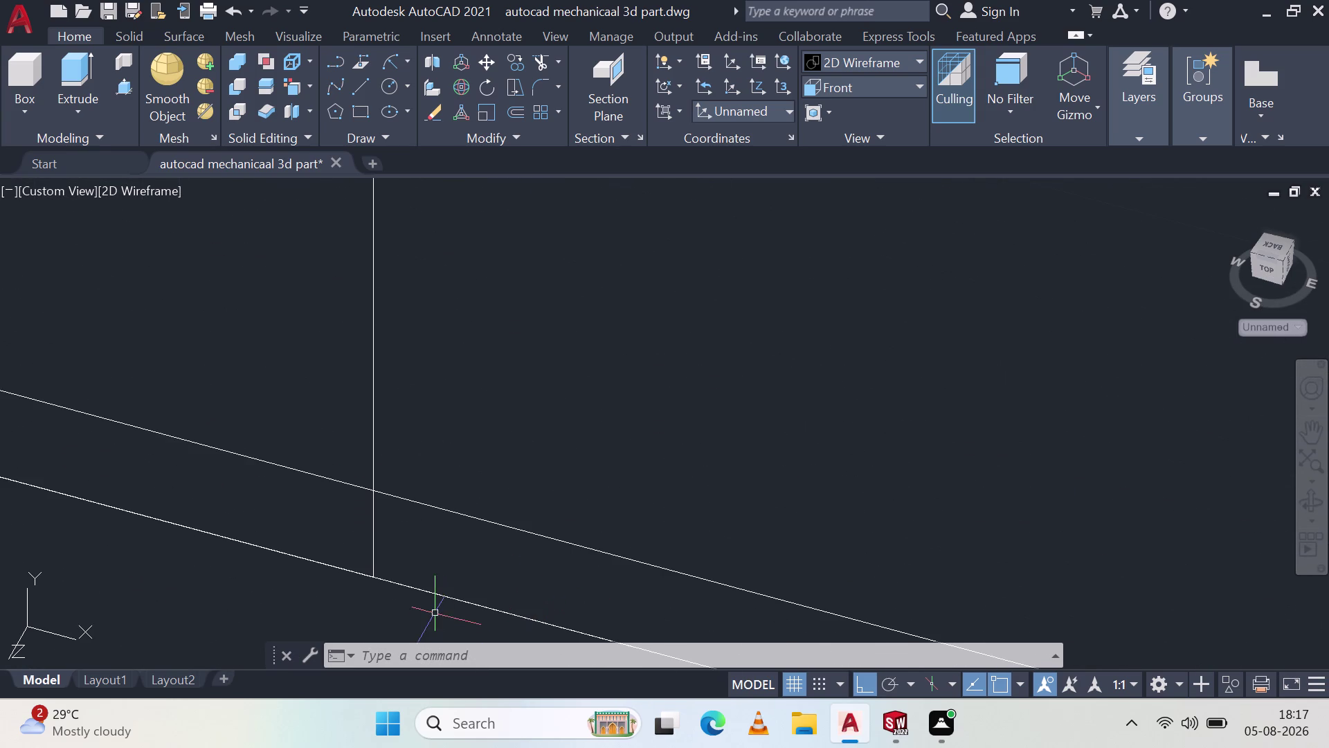
click(436, 596)
scroll(down, 3)
drag(543, 621, 438, 596)
drag(541, 626, 441, 600)
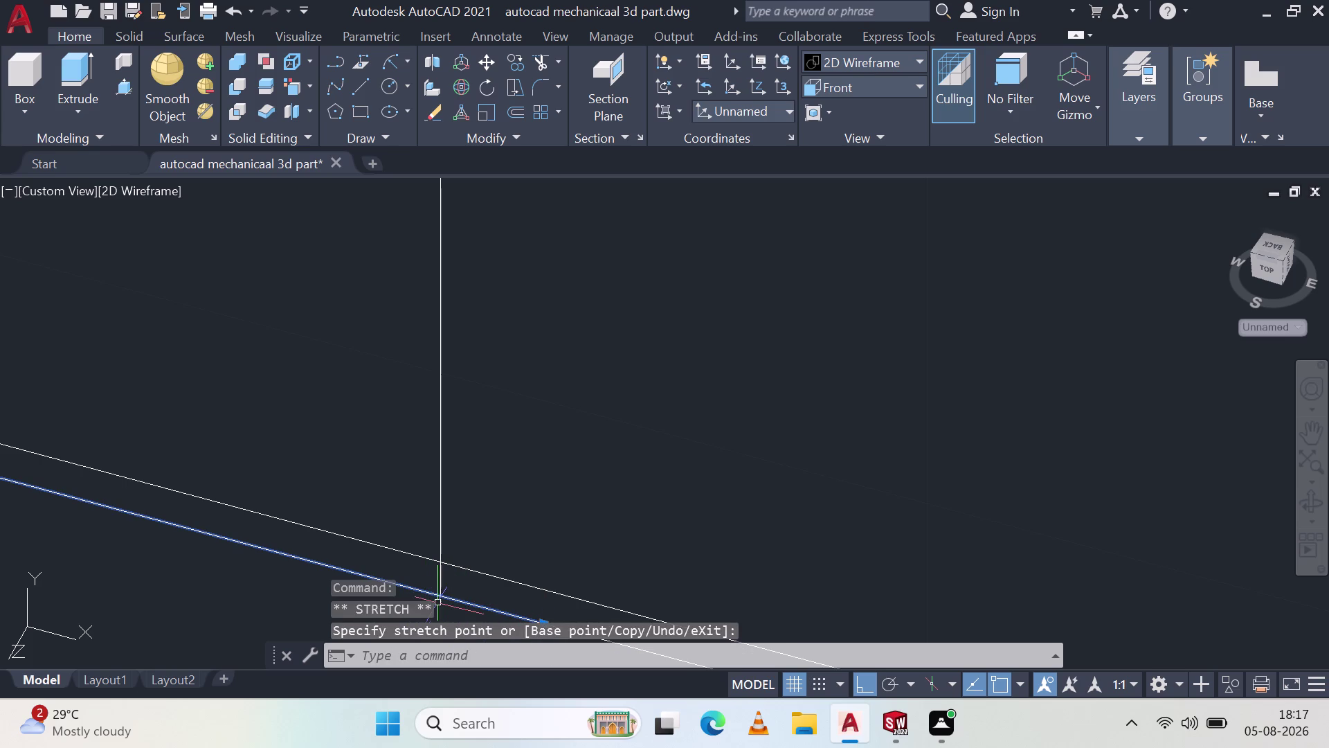
drag(441, 600, 441, 596)
key(Escape)
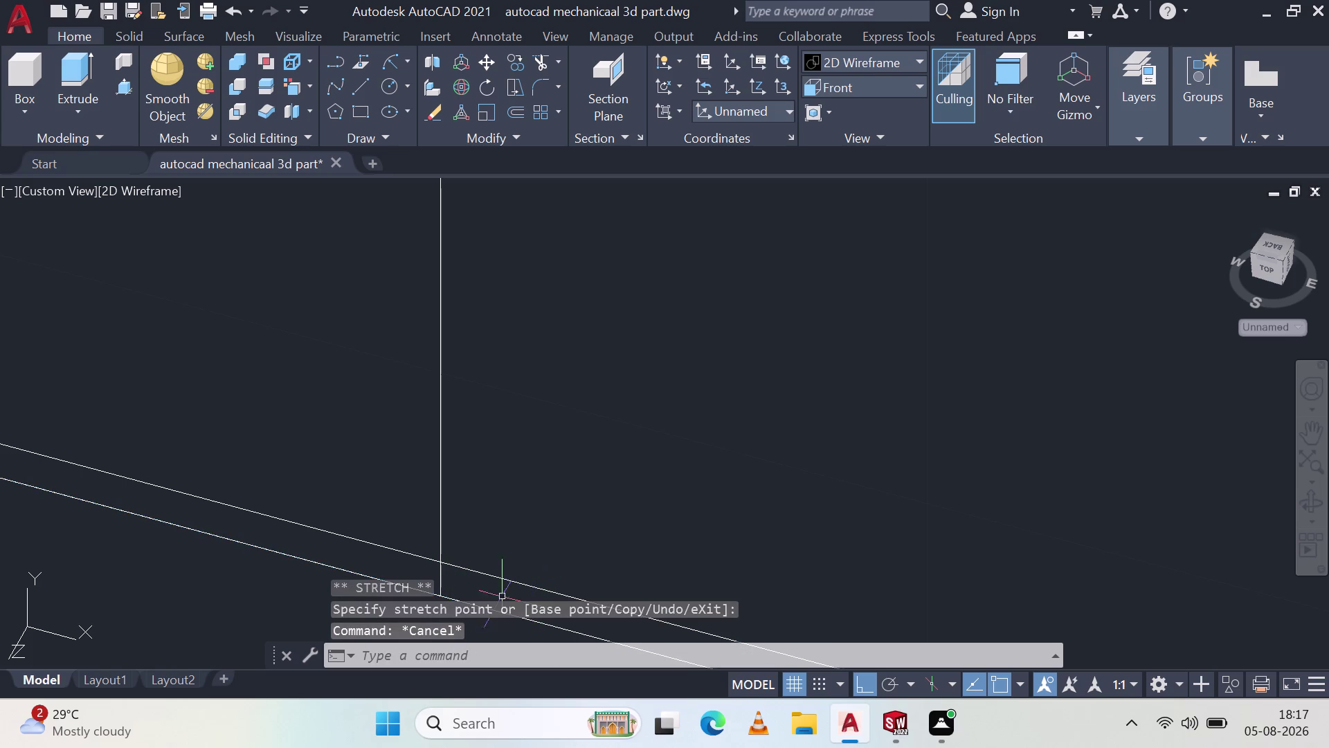
Reselect the stray line along the block edge and delete it.
scroll(down, 3)
scroll(up, 3)
scroll(up, 3)
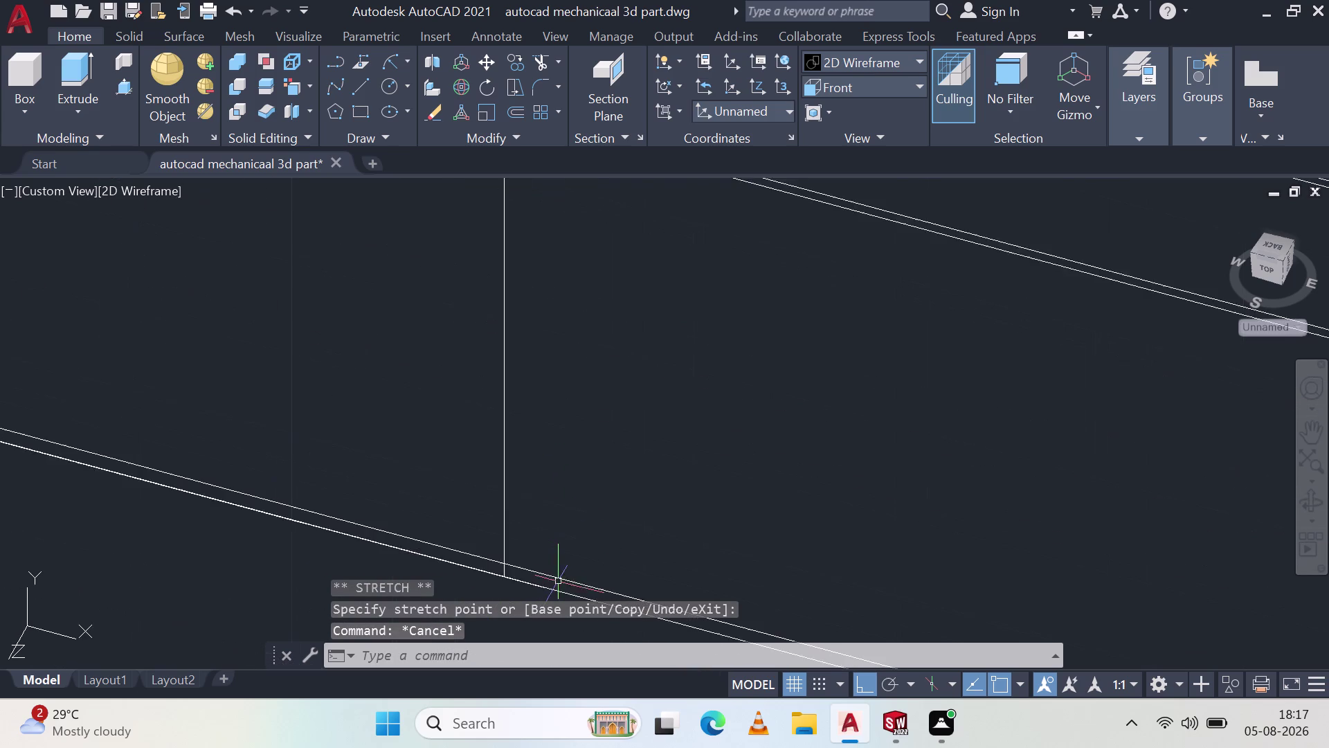
click(495, 581)
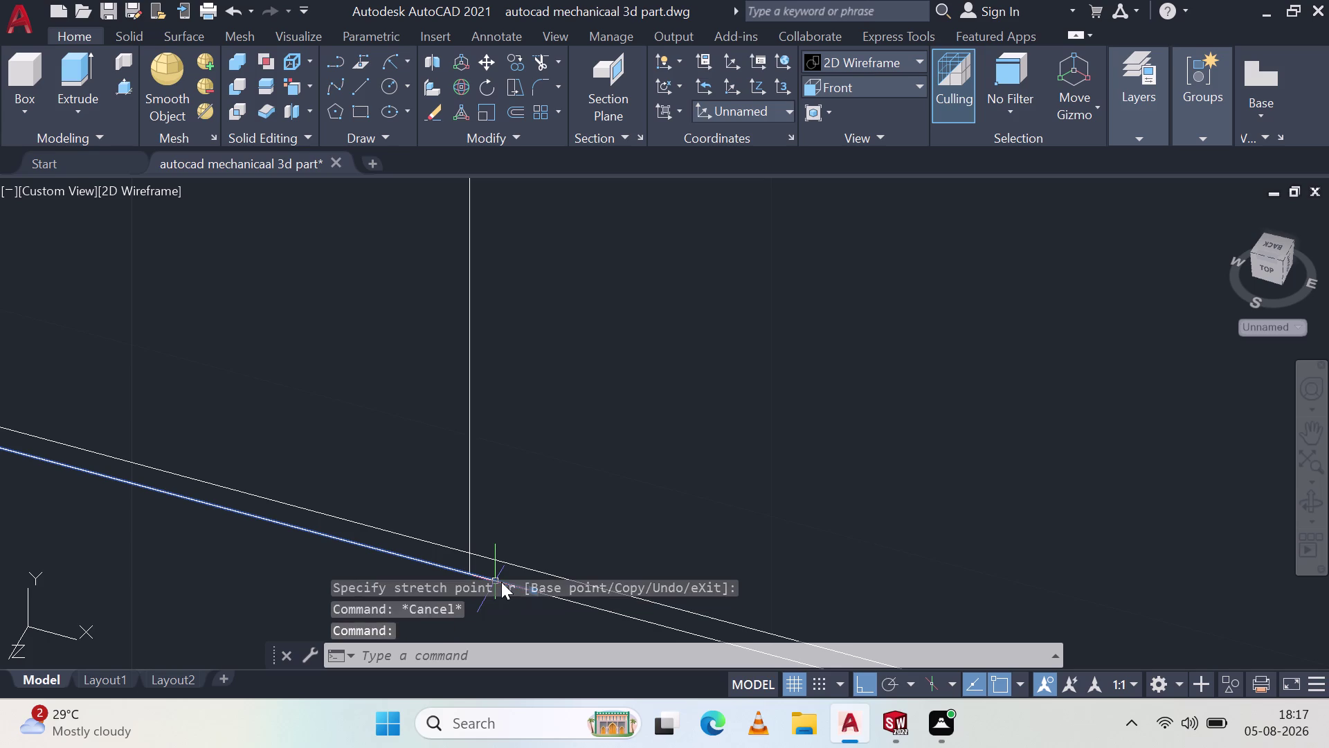
key(Delete)
Start a new line at the arc's lower end.
scroll(up, 3)
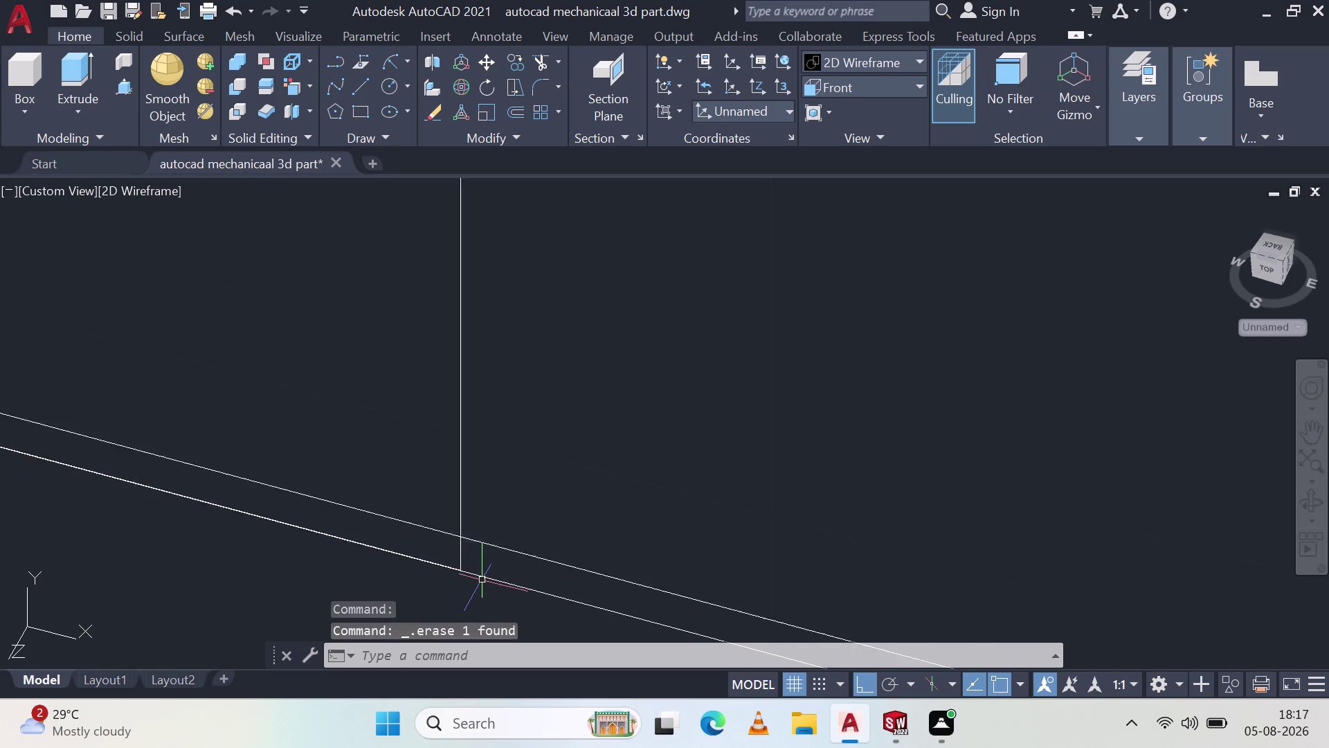
scroll(up, 3)
scroll(down, 3)
click(361, 87)
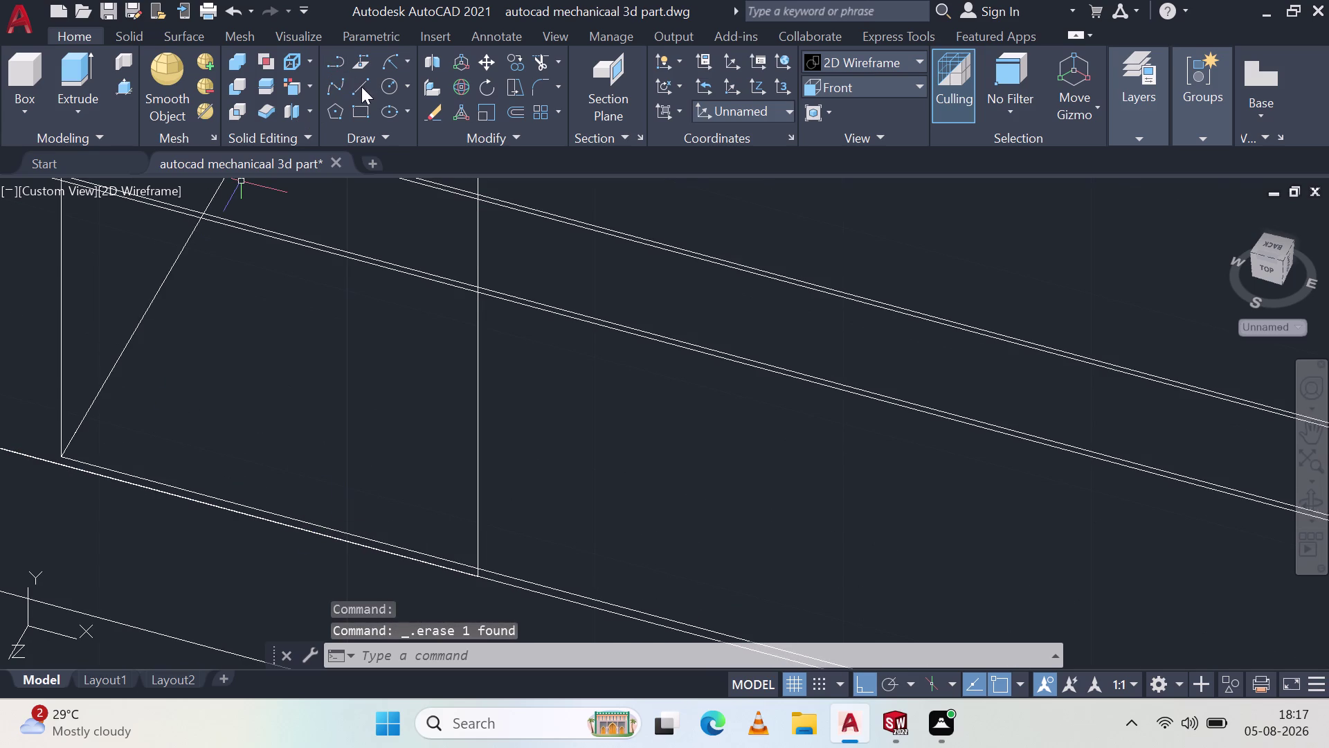
scroll(up, 3)
scroll(down, 3)
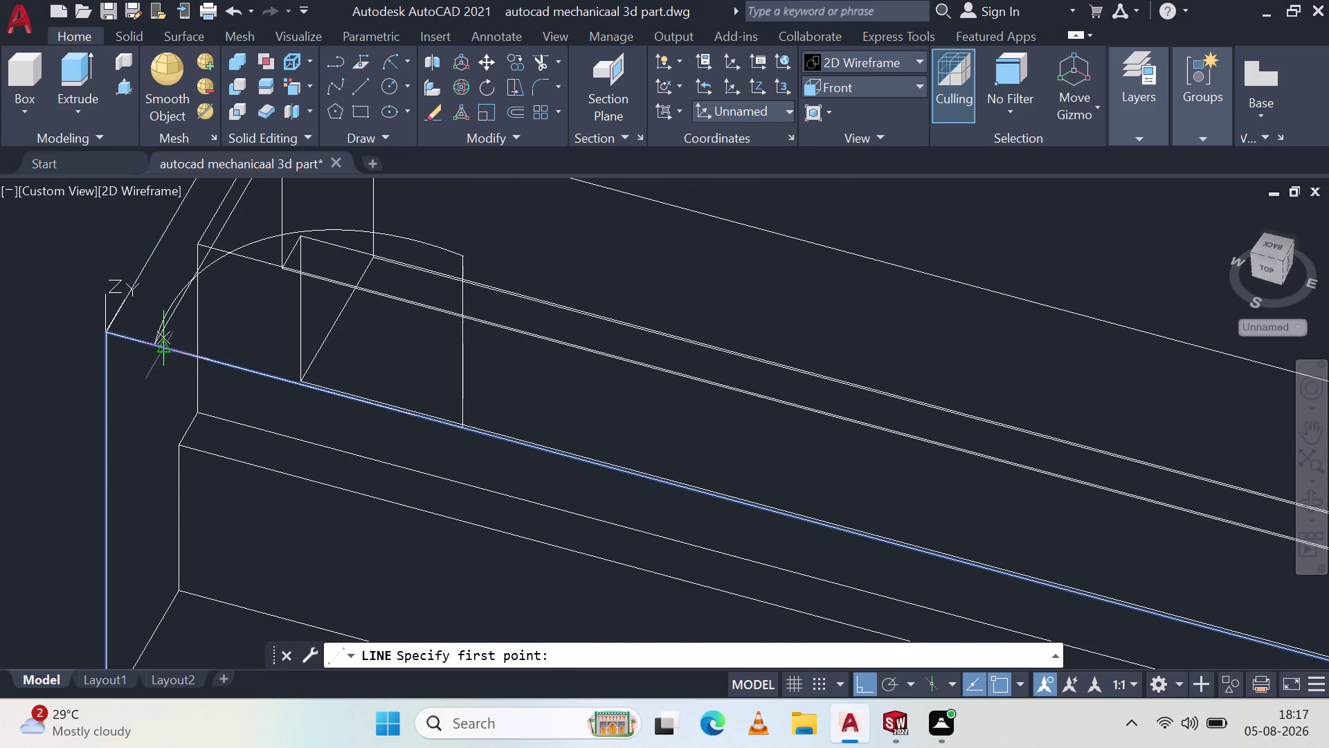
click(153, 350)
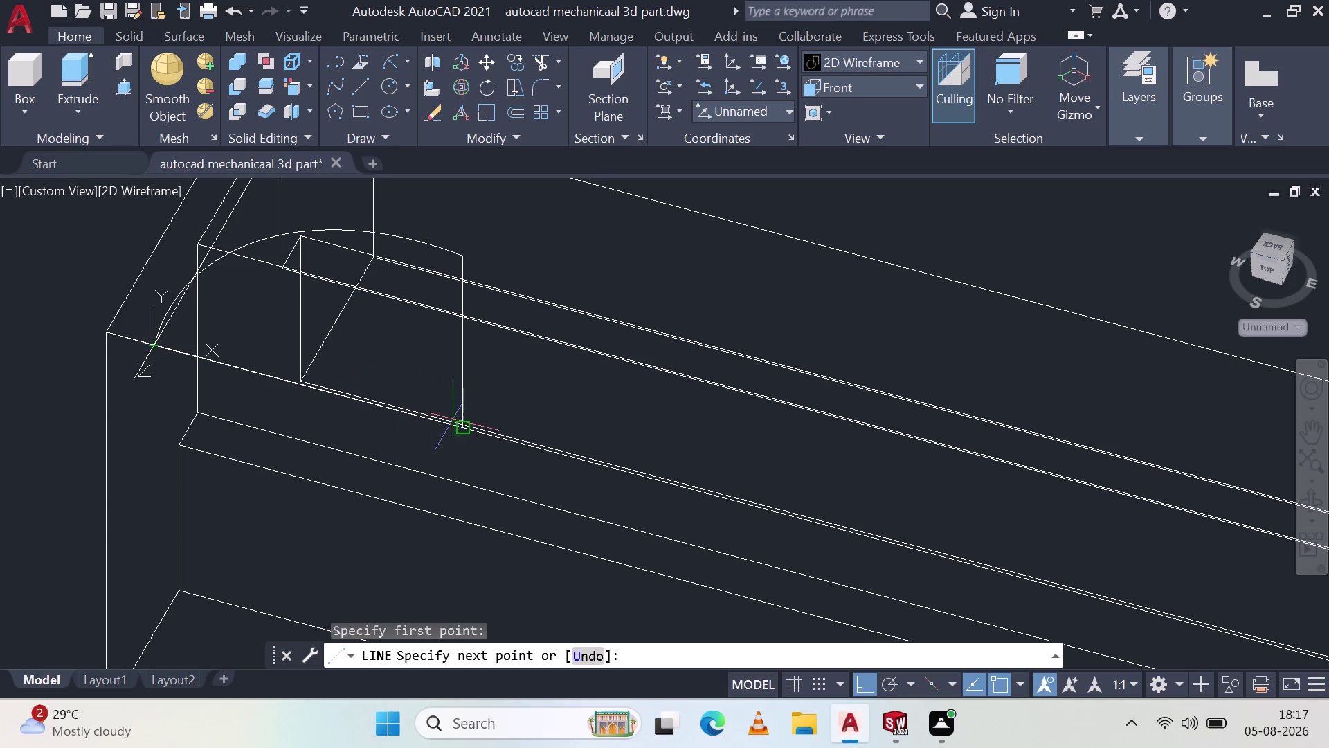
End the base line at the vertical edge's bottom, retry press-pull twice, then select the profile.
click(465, 428)
key(Escape)
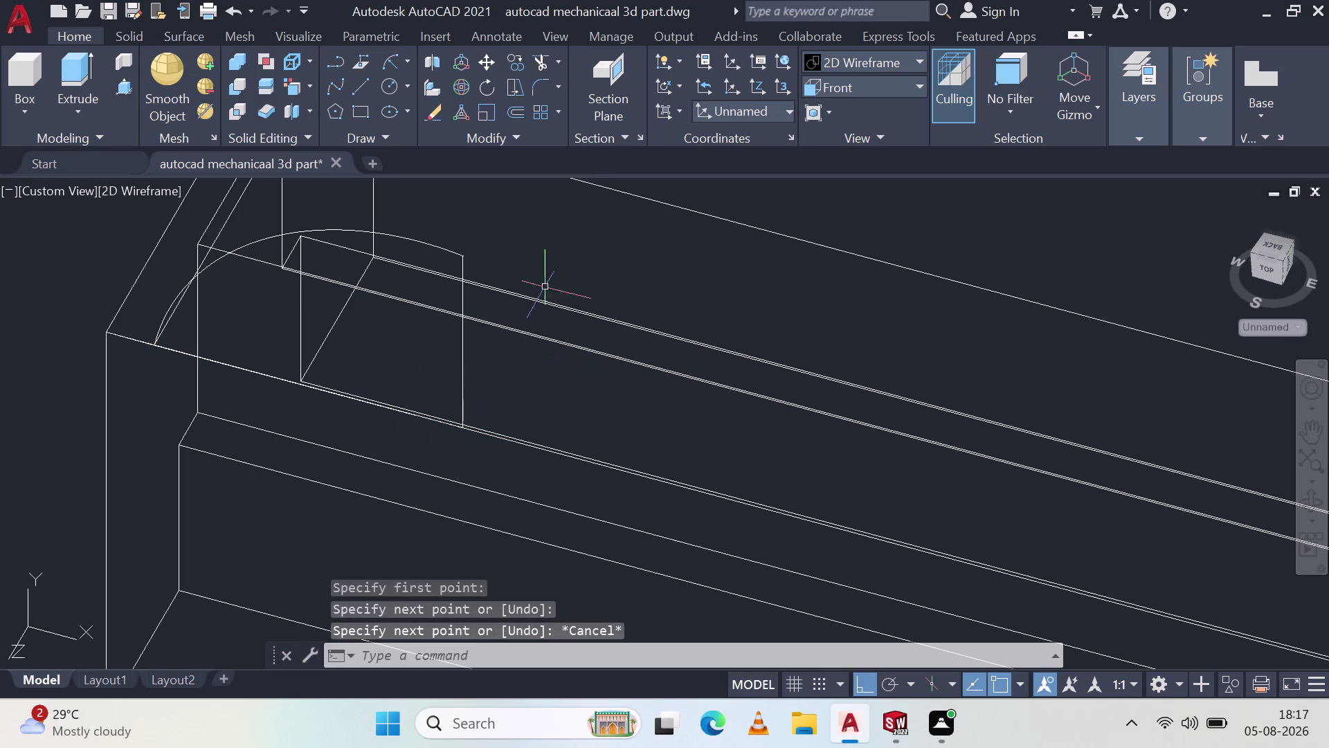
click(126, 83)
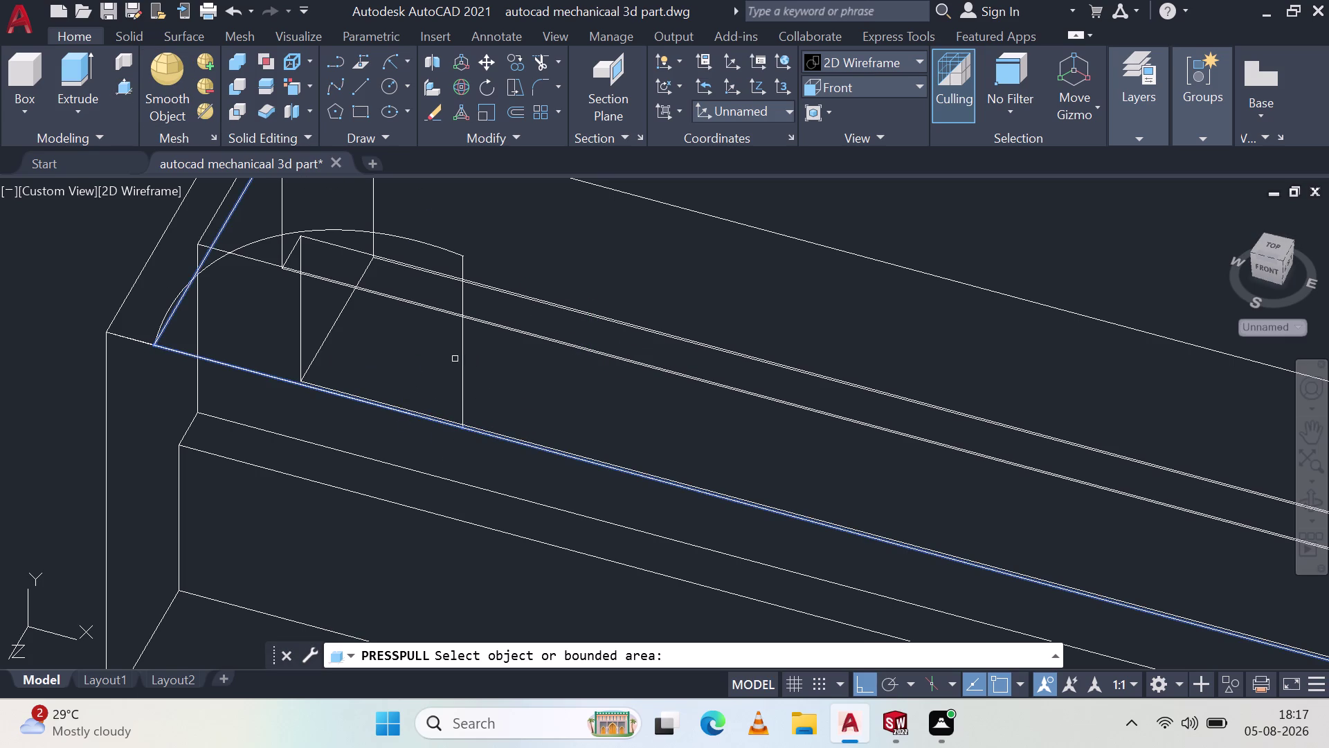
click(461, 360)
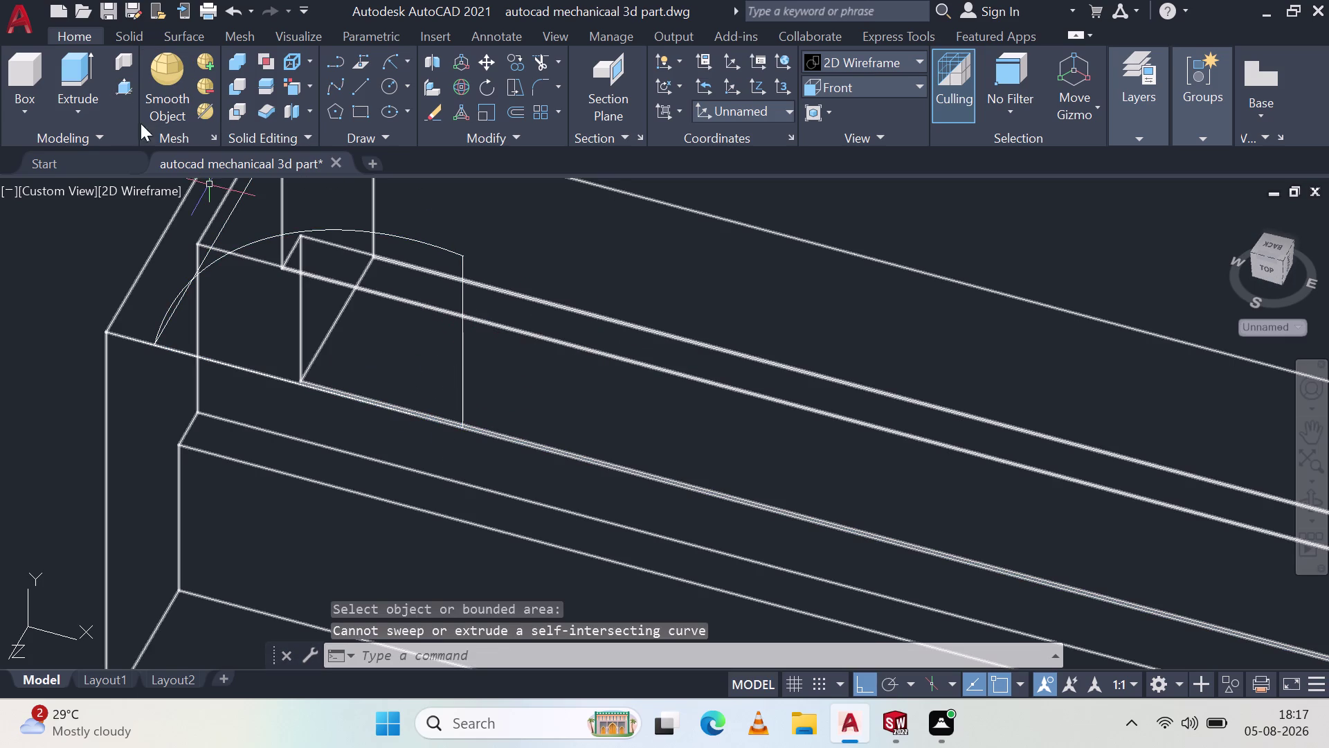
click(126, 85)
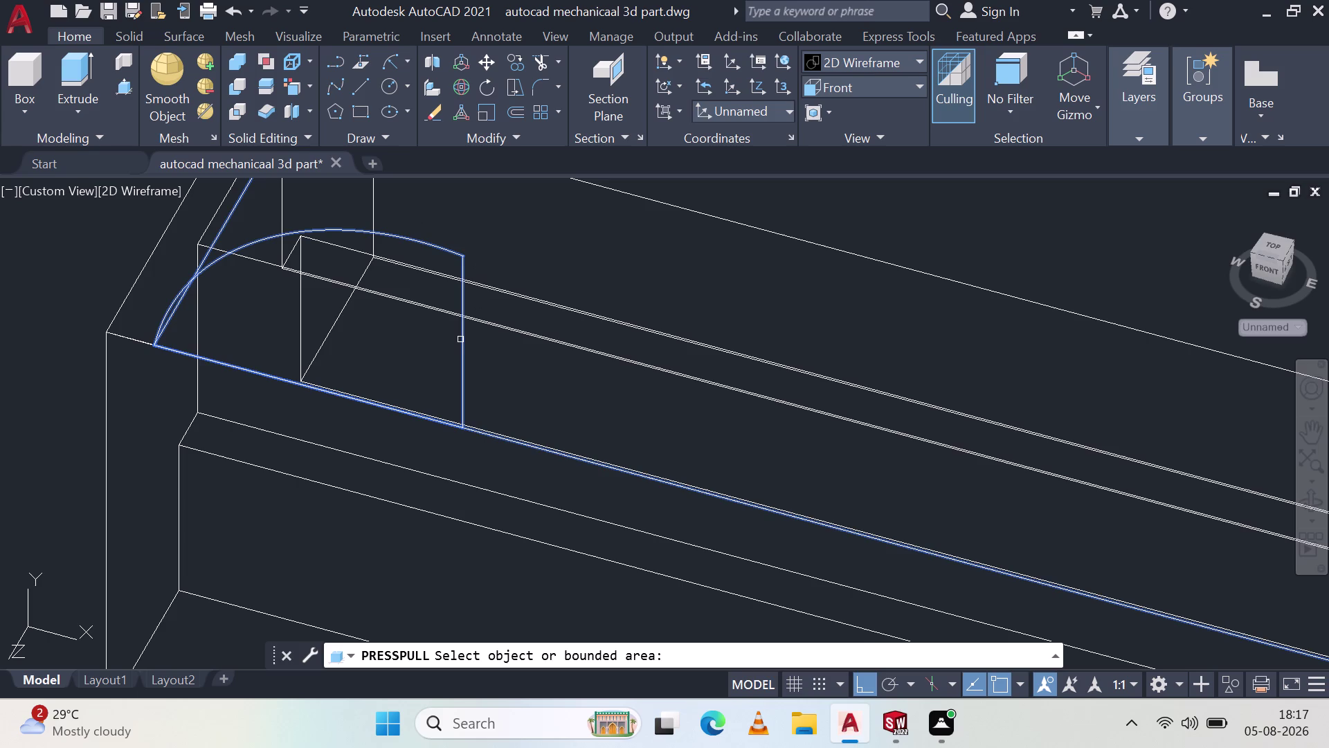
click(460, 340)
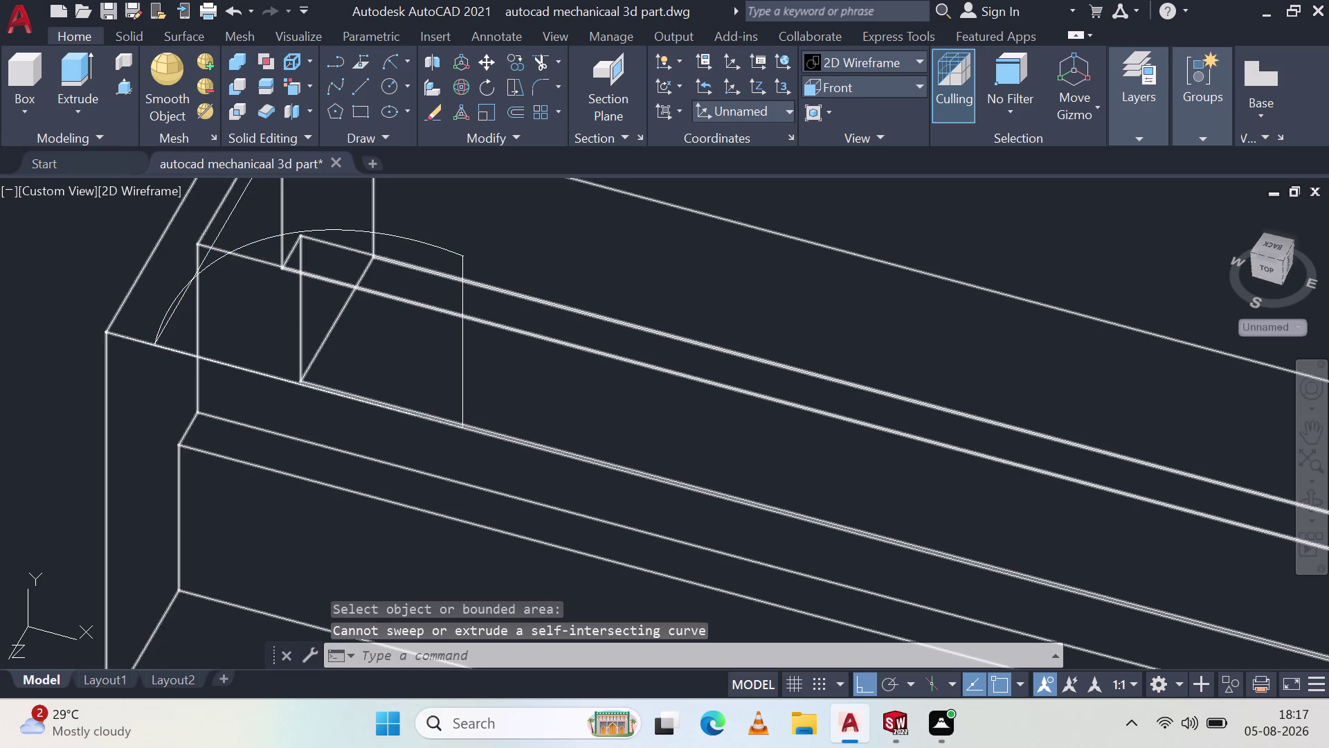
click(465, 360)
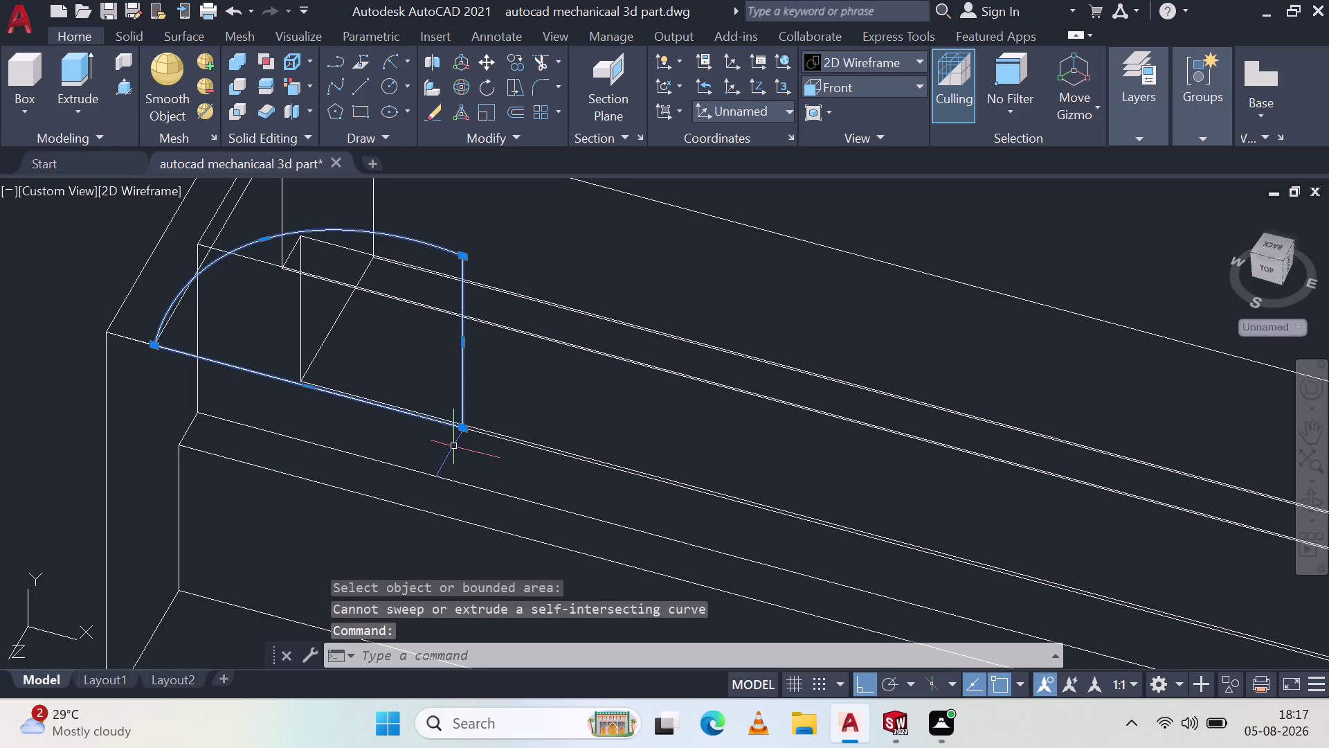
Join the profile pieces with J and retry press-pulling the profile.
key(j)
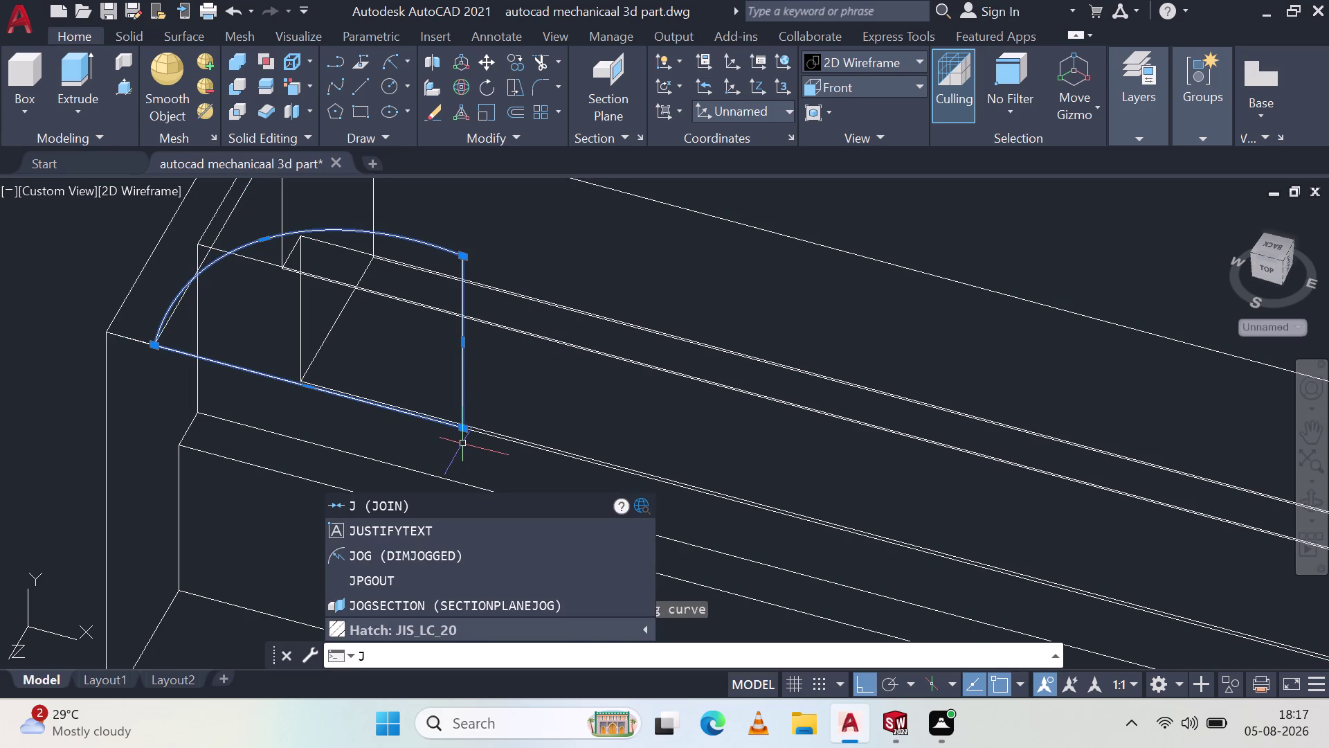
key(Return)
scroll(up, 3)
click(117, 82)
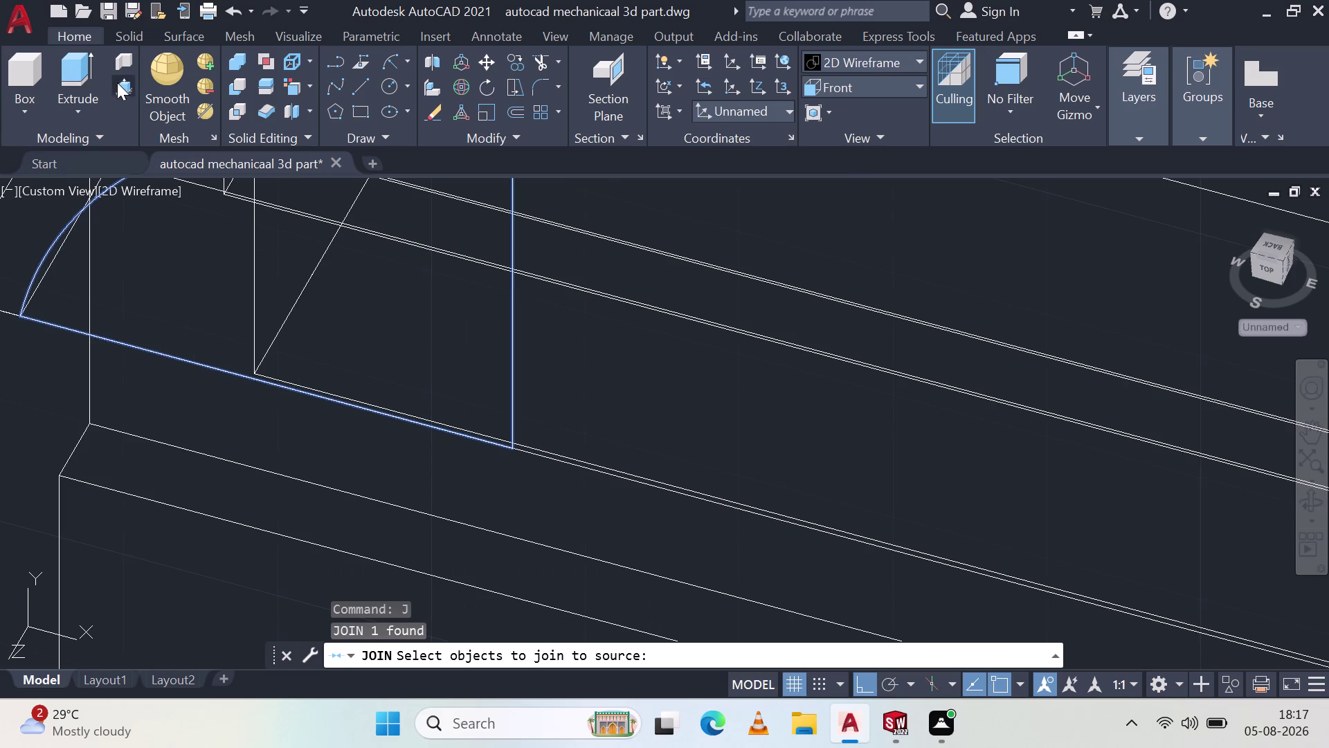
click(510, 372)
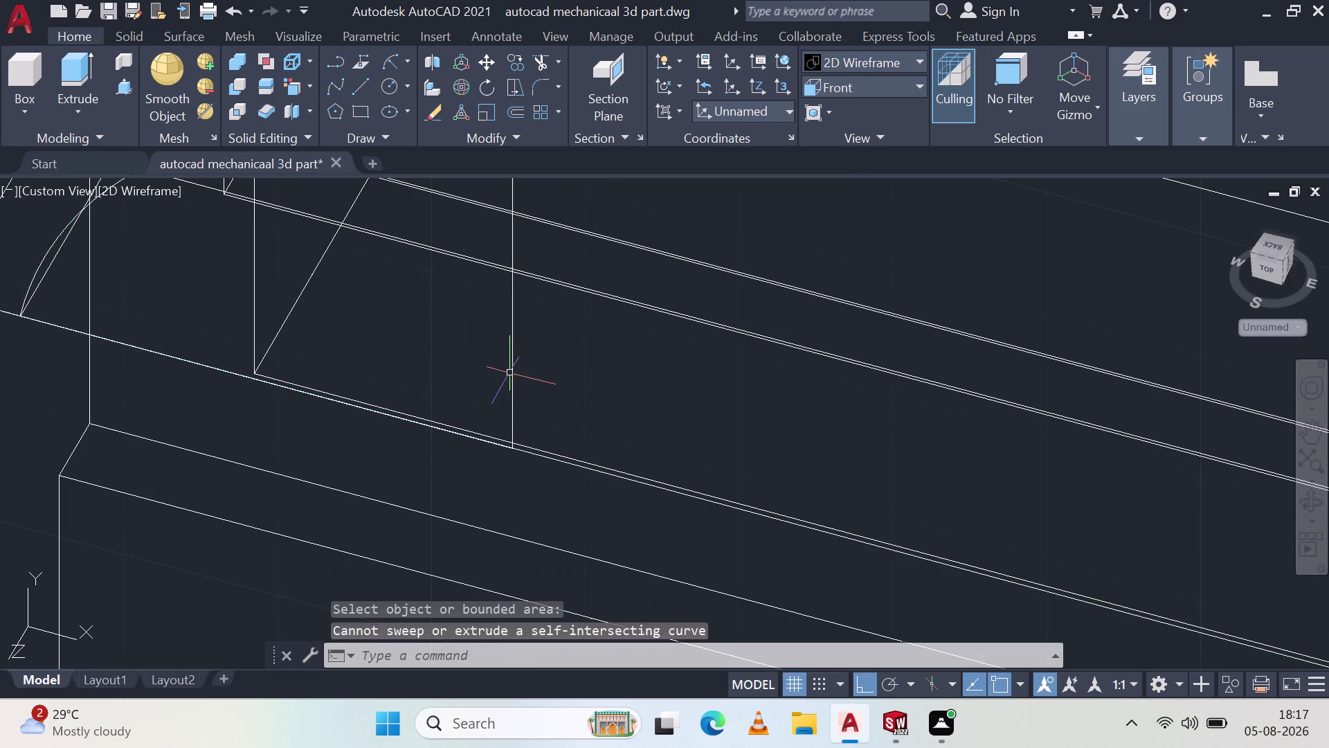
Select the quarter-round outline.
scroll(up, 3)
scroll(down, 3)
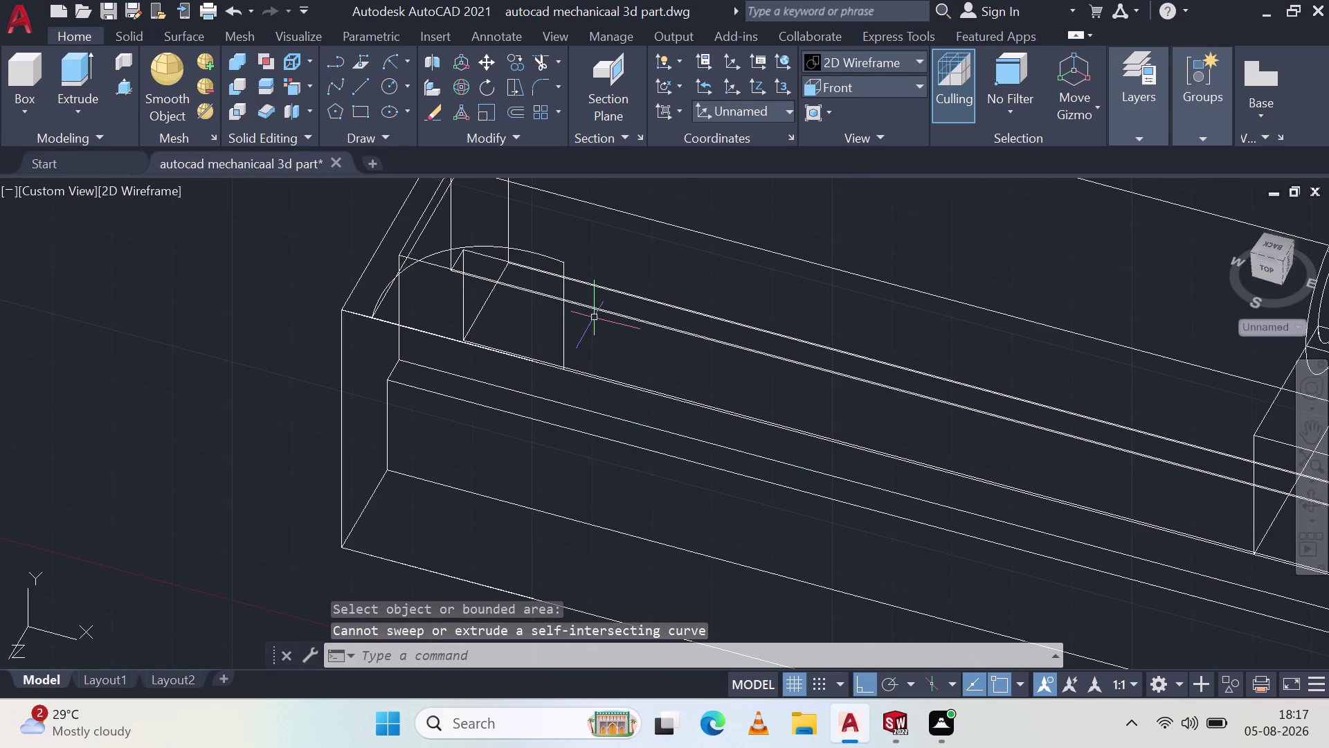
scroll(up, 3)
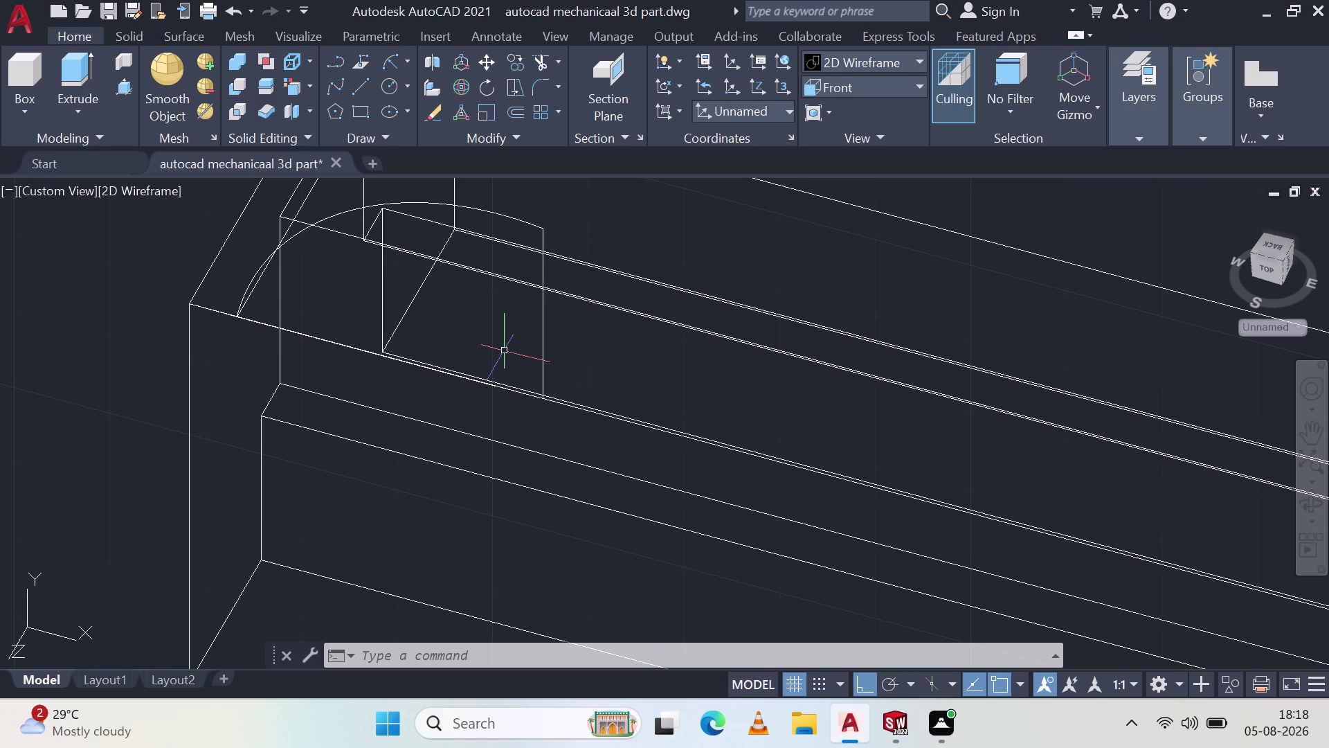
click(545, 341)
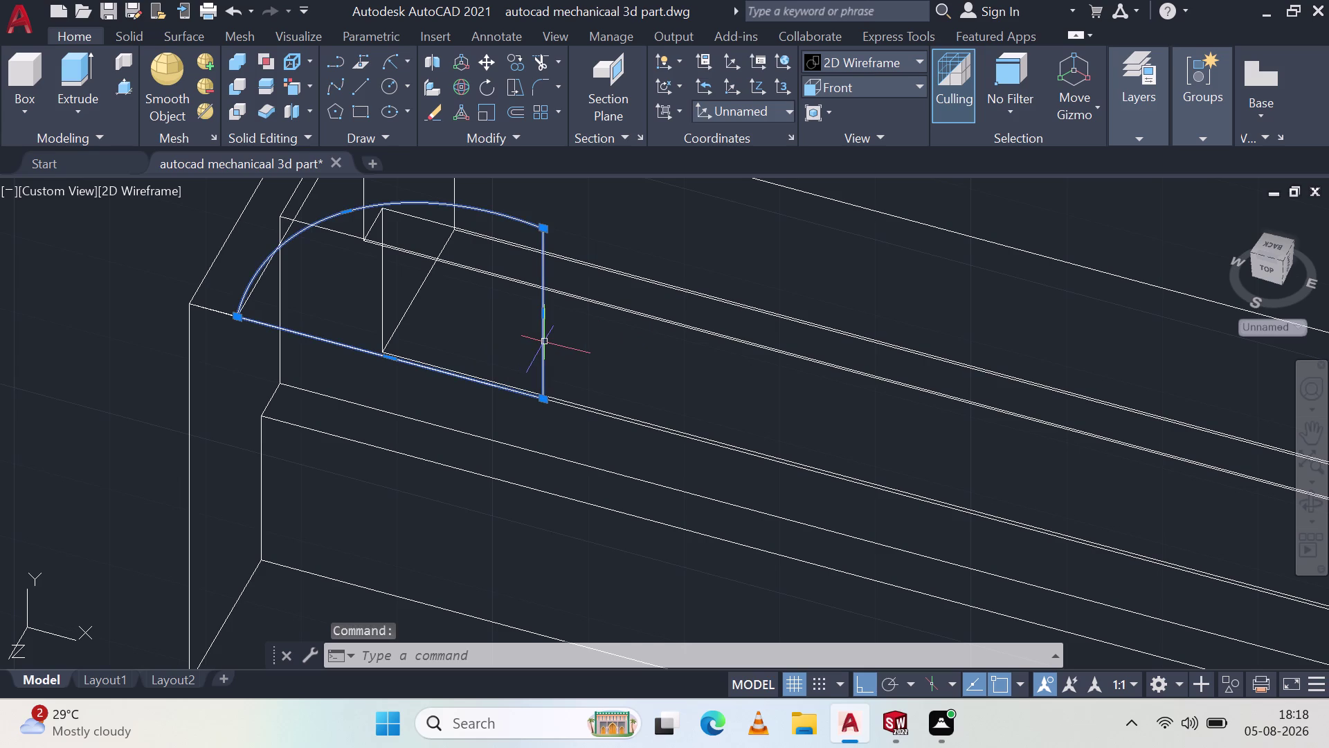
Erase the selected quarter-round outline and zoom extents to show the whole part.
key(Delete)
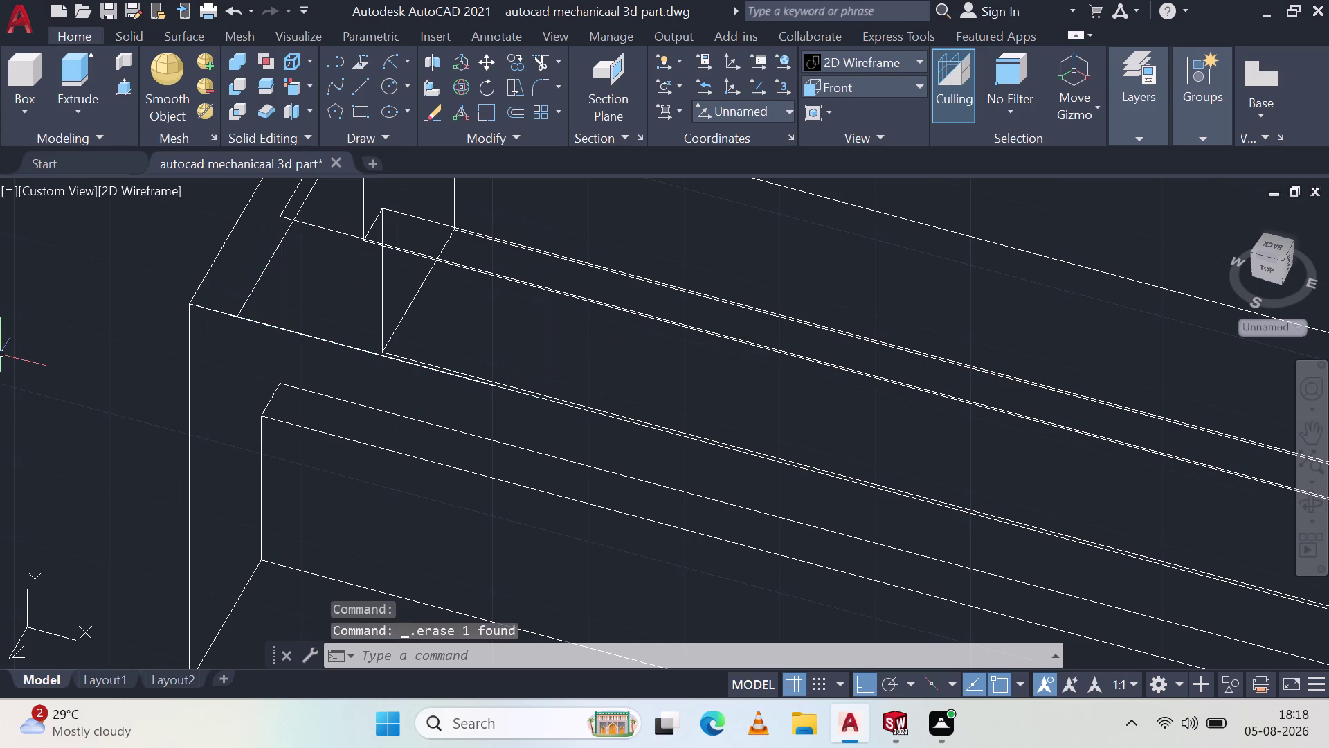
scroll(down, 3)
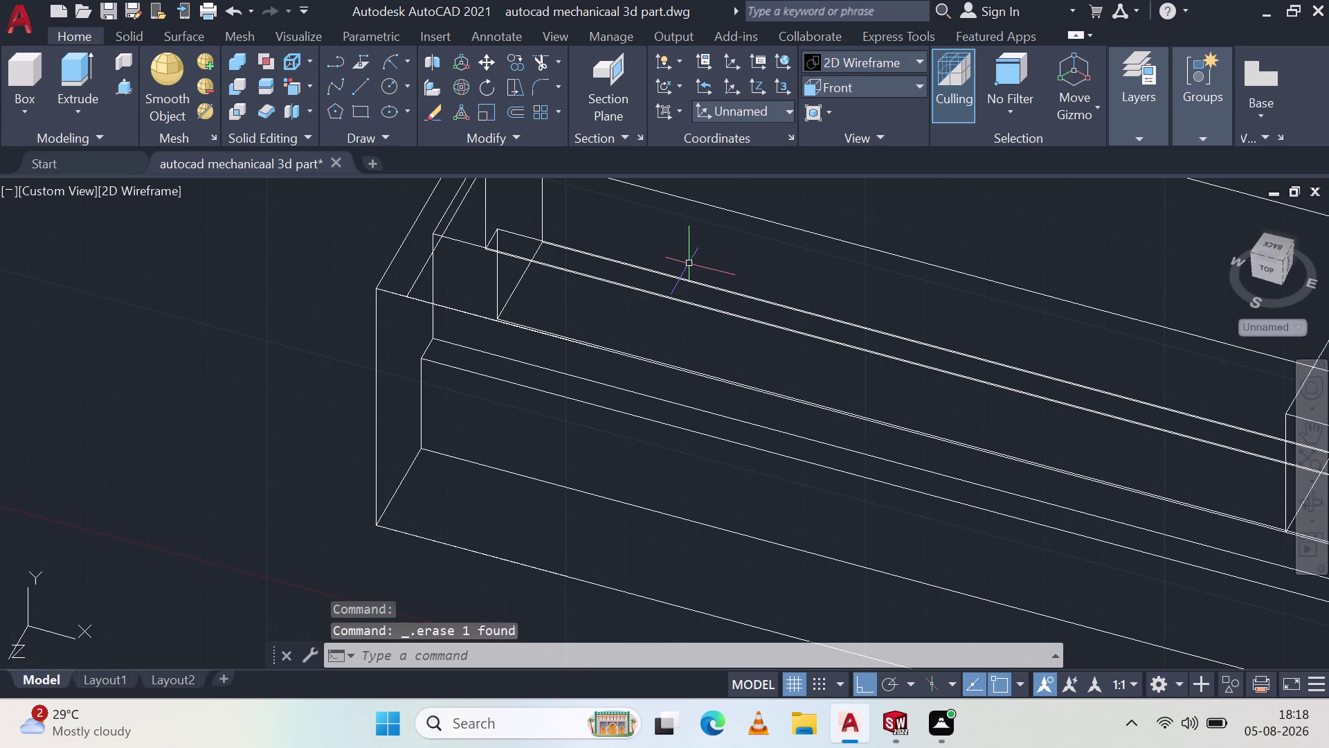
middle_drag(533, 463, 587, 389)
scroll(up, 3)
middle_click(587, 389)
middle_click(587, 389)
middle_click(587, 389)
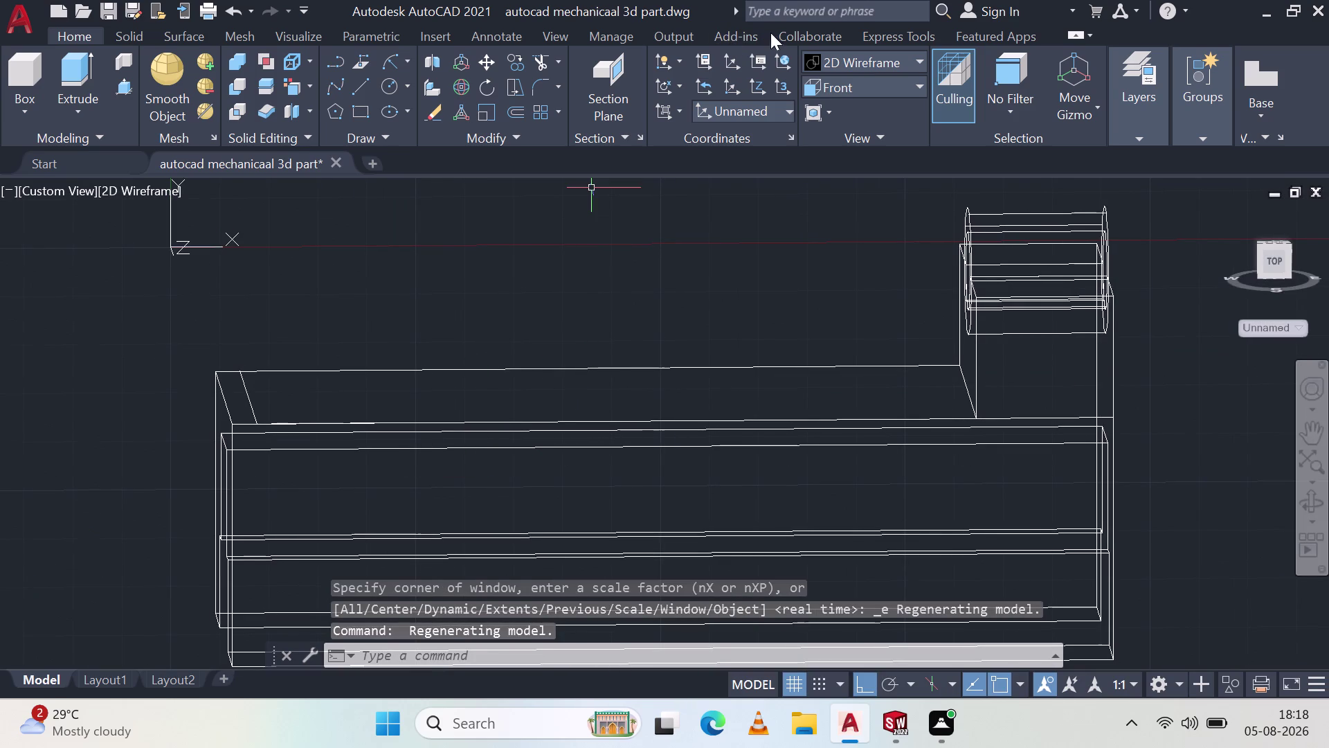
click(808, 82)
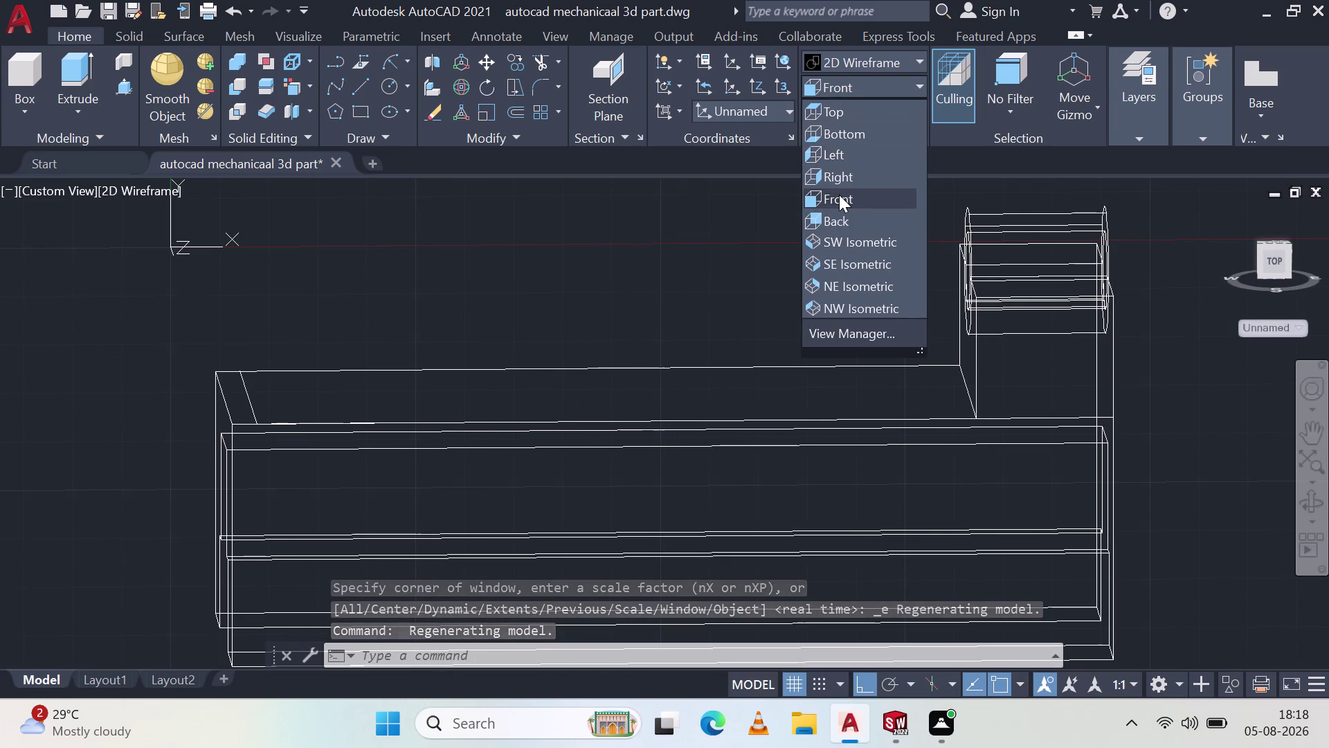
In Front view, draw the outline with lines of 5, 22.5 and 32 on the base block's top.
click(839, 194)
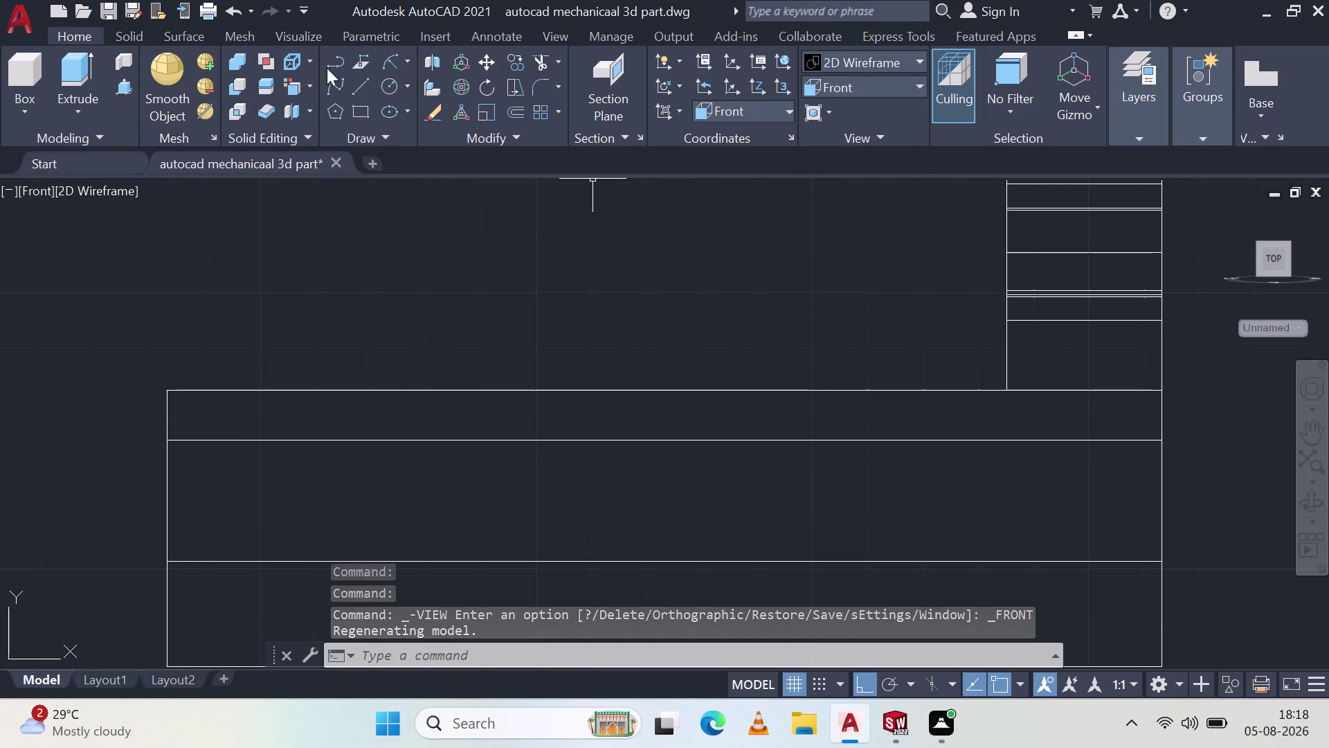
click(353, 95)
click(169, 395)
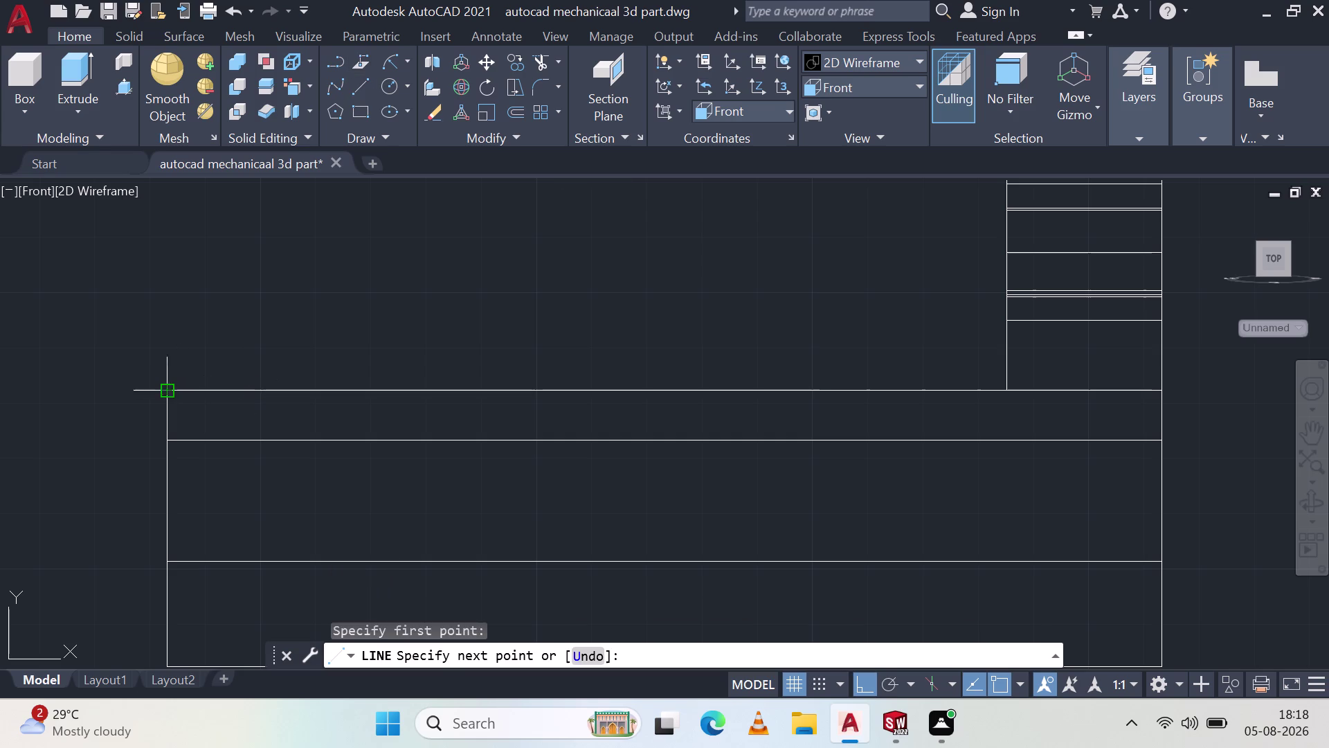
key(5)
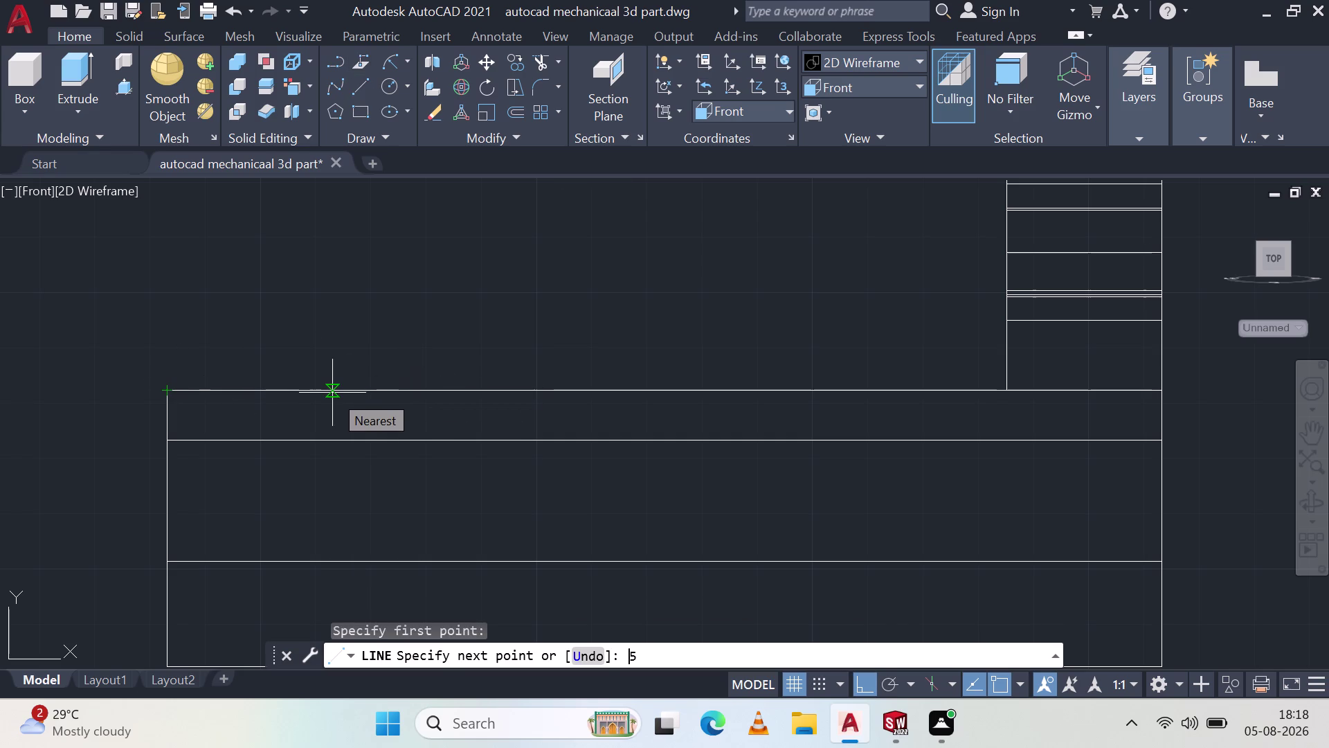
key(Return)
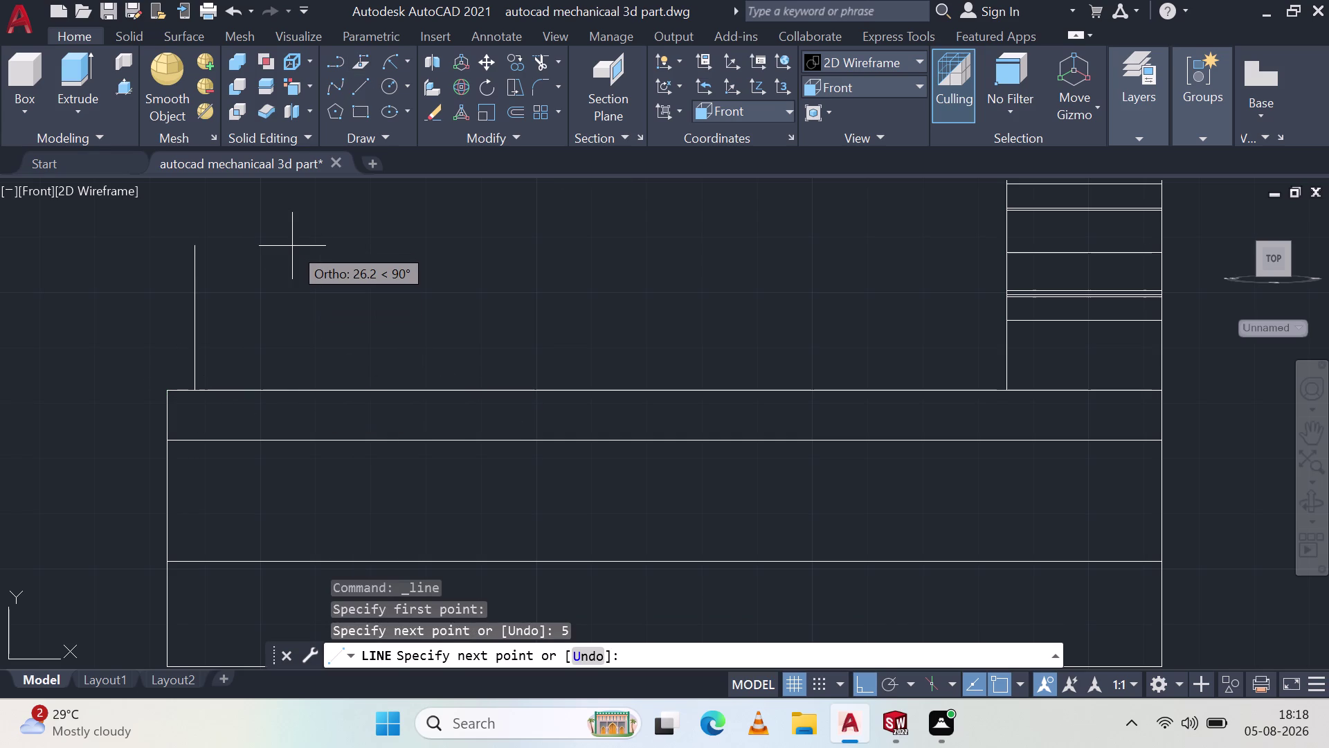
text(22)
text(.)
text(5)
key(Return)
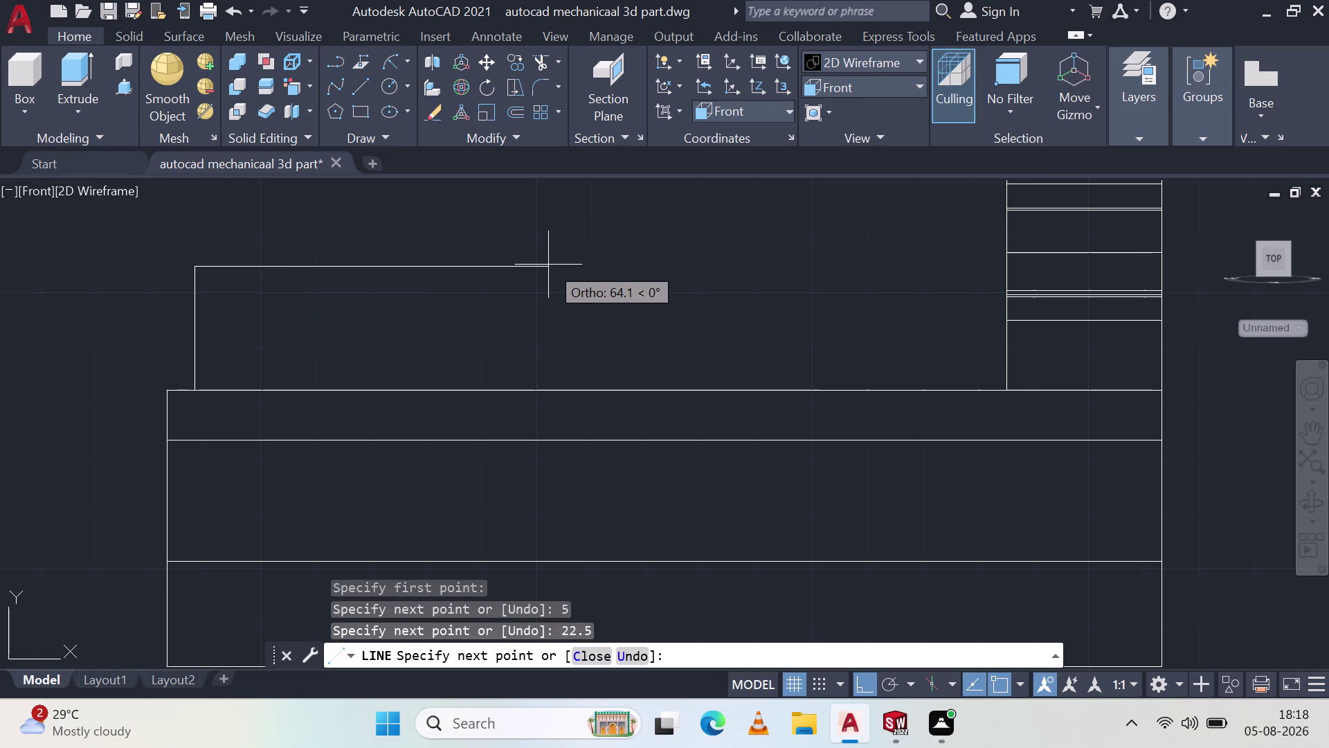
text(32)
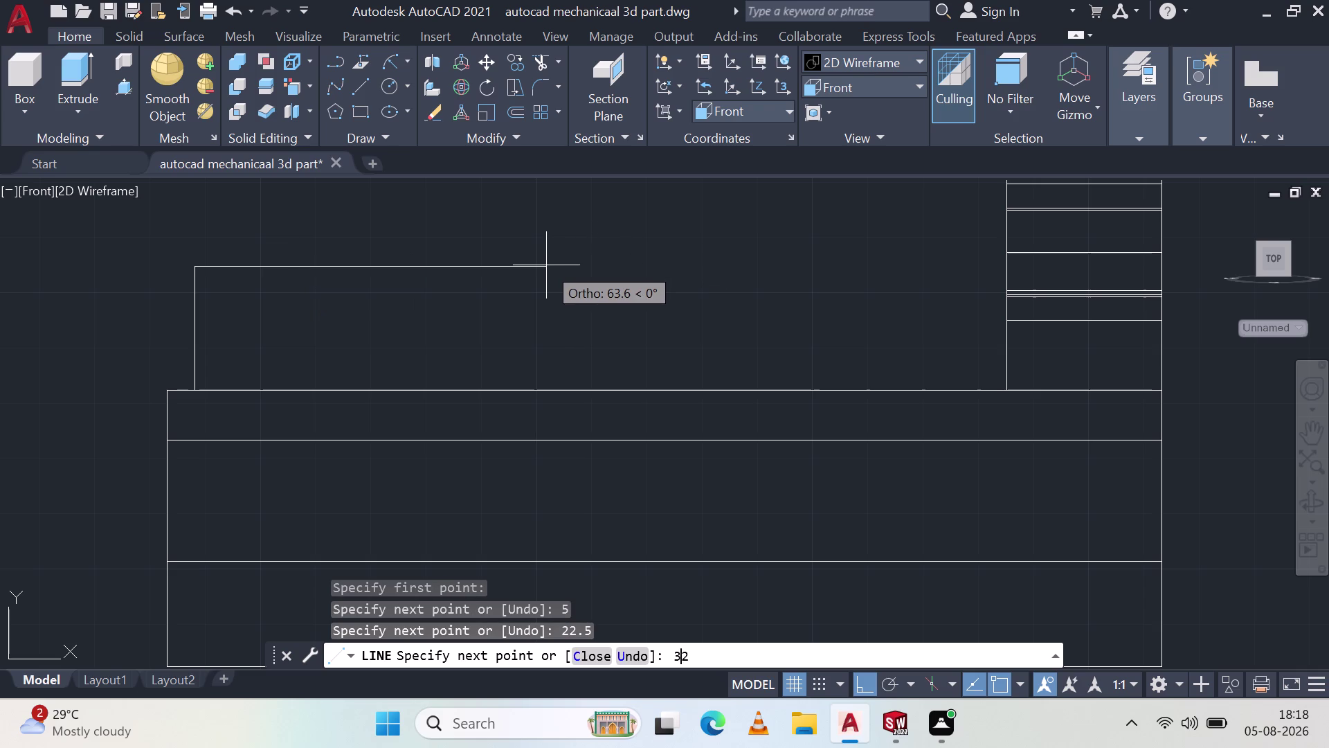
key(Return)
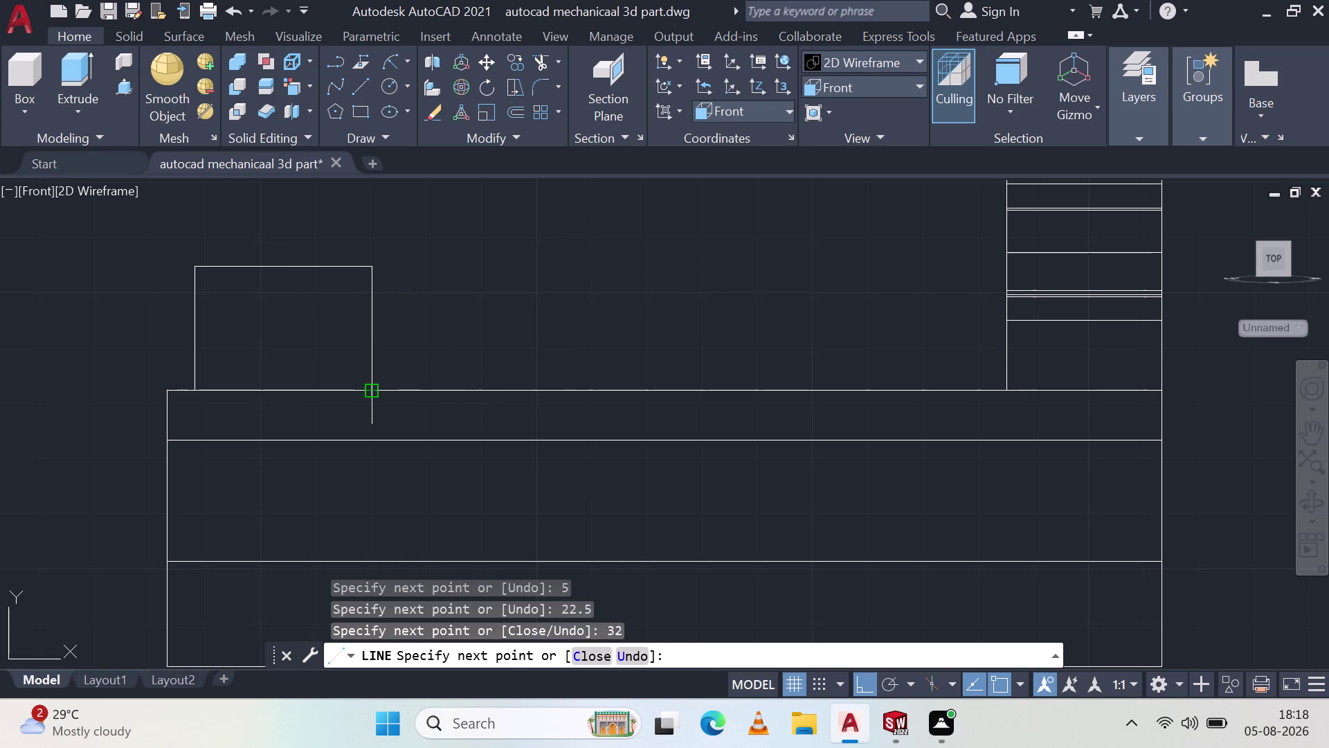
click(378, 390)
key(Escape)
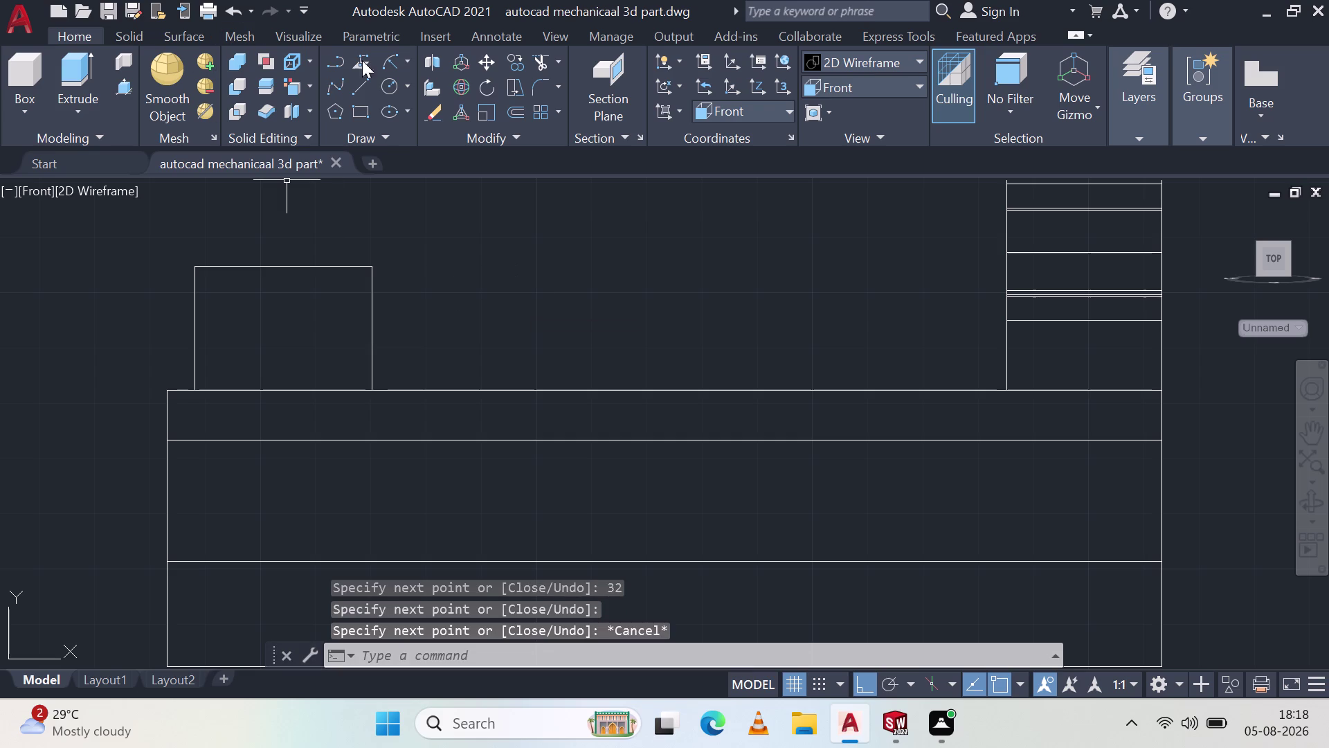
Draw a radius 28 arc between the rectangle's corners and erase its top edge.
click(397, 64)
click(375, 268)
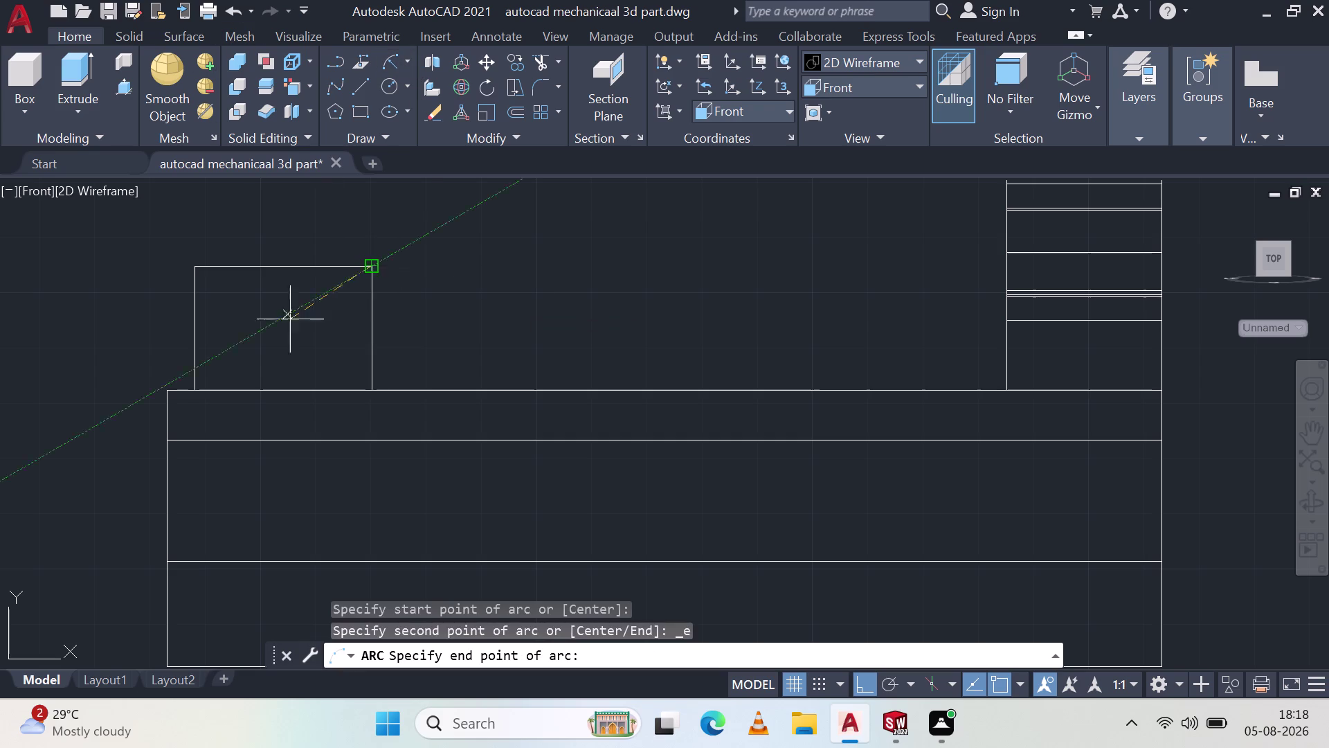
click(188, 396)
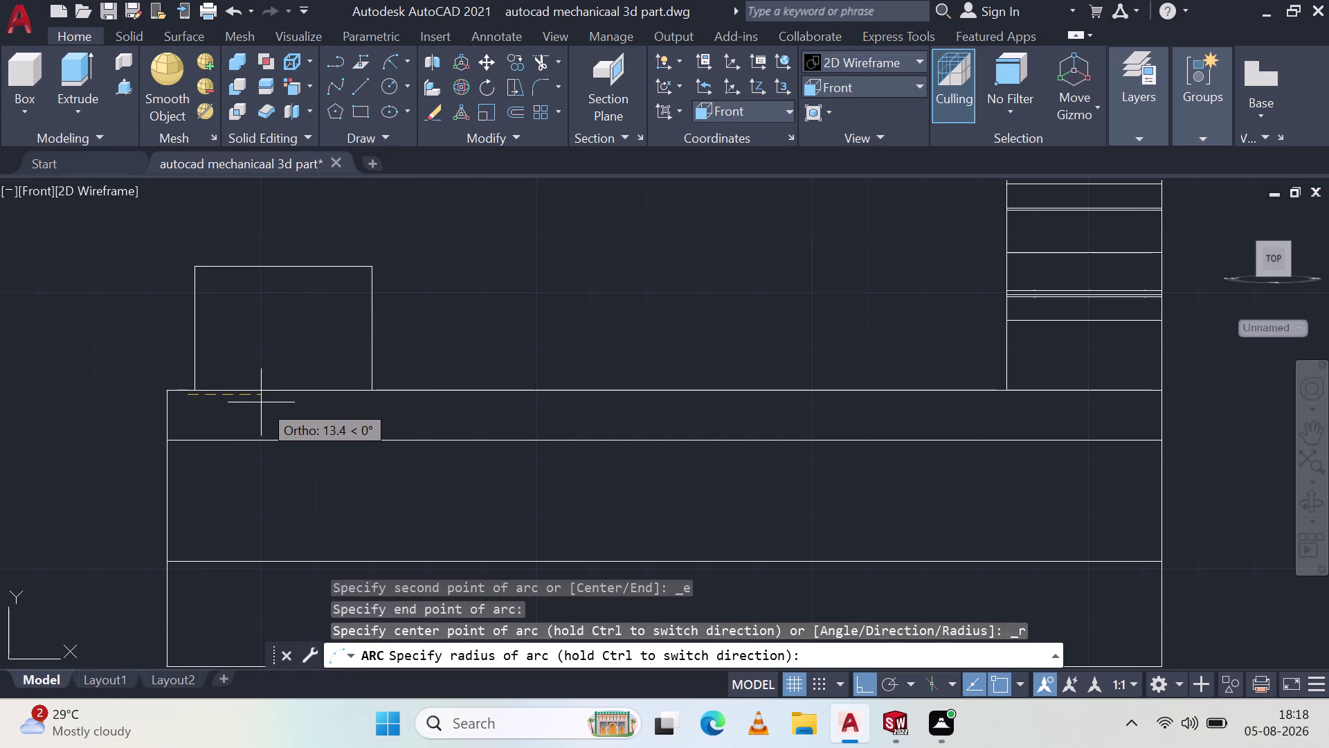
key(Escape)
click(394, 58)
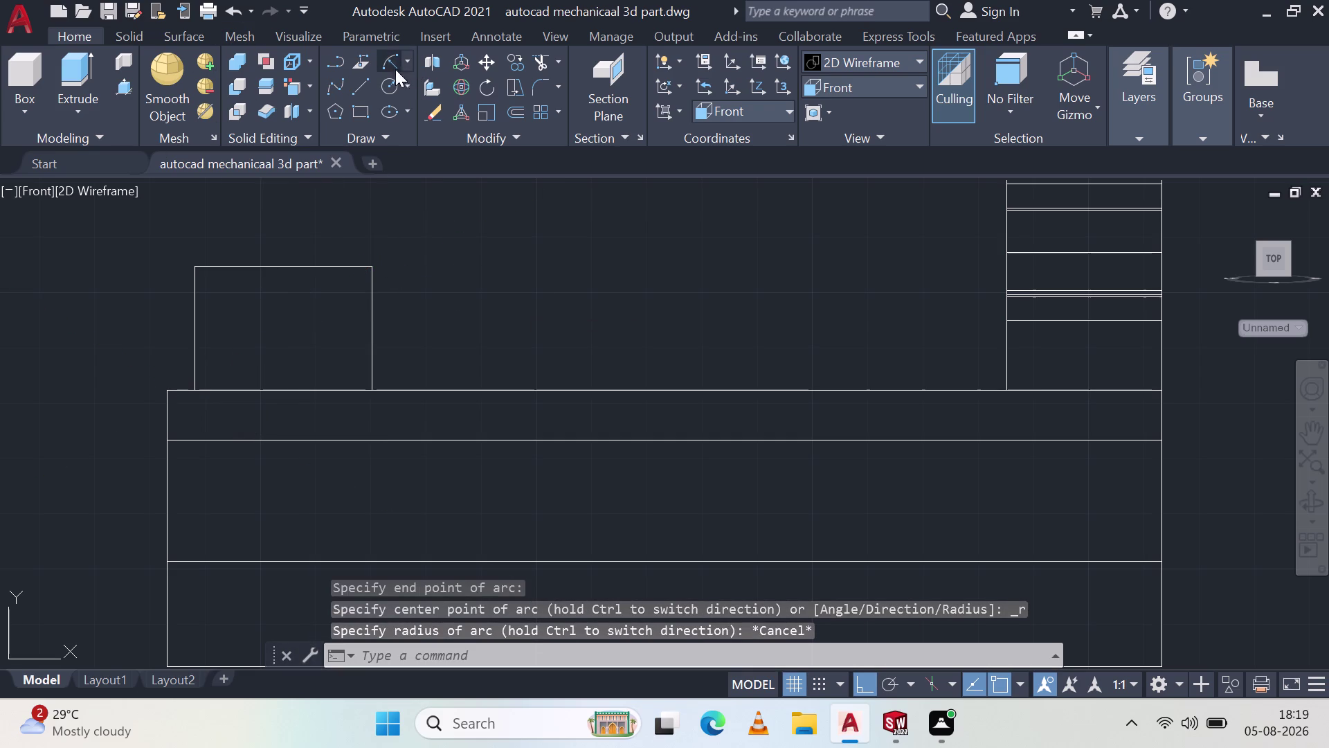
click(371, 265)
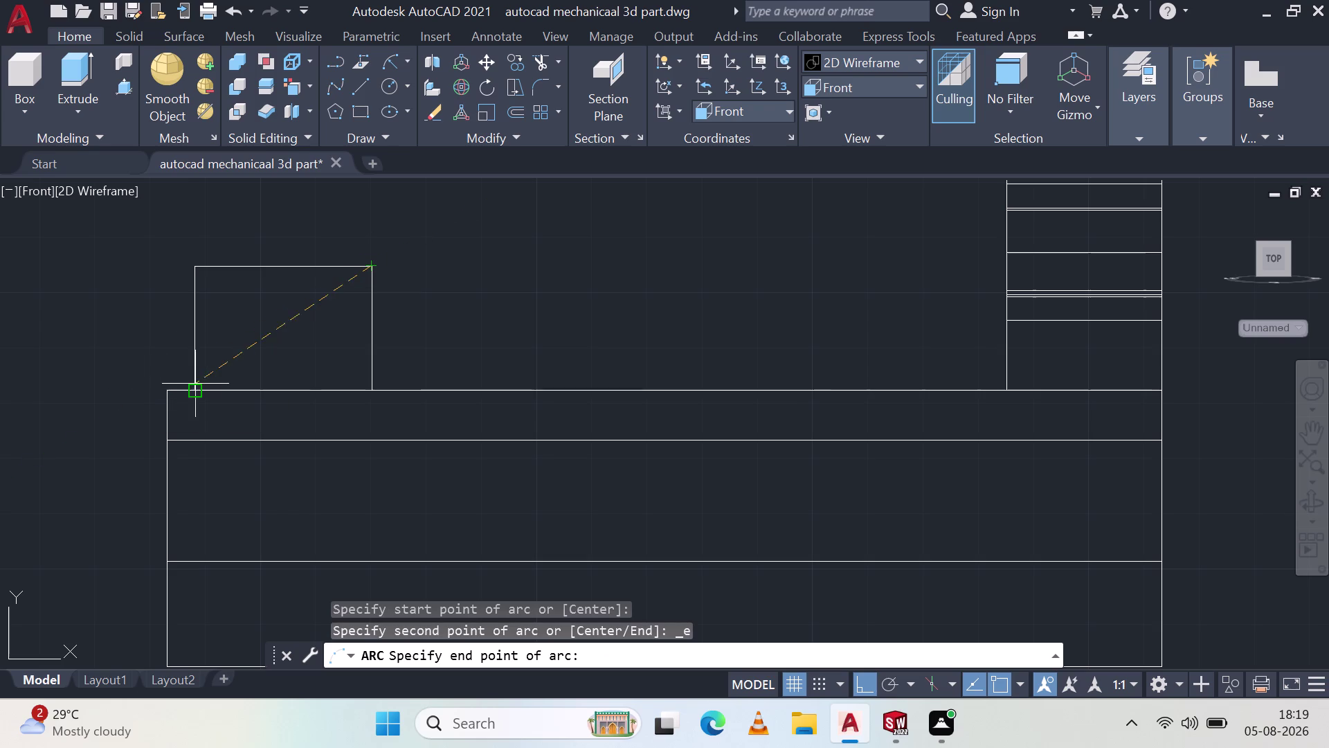
click(196, 383)
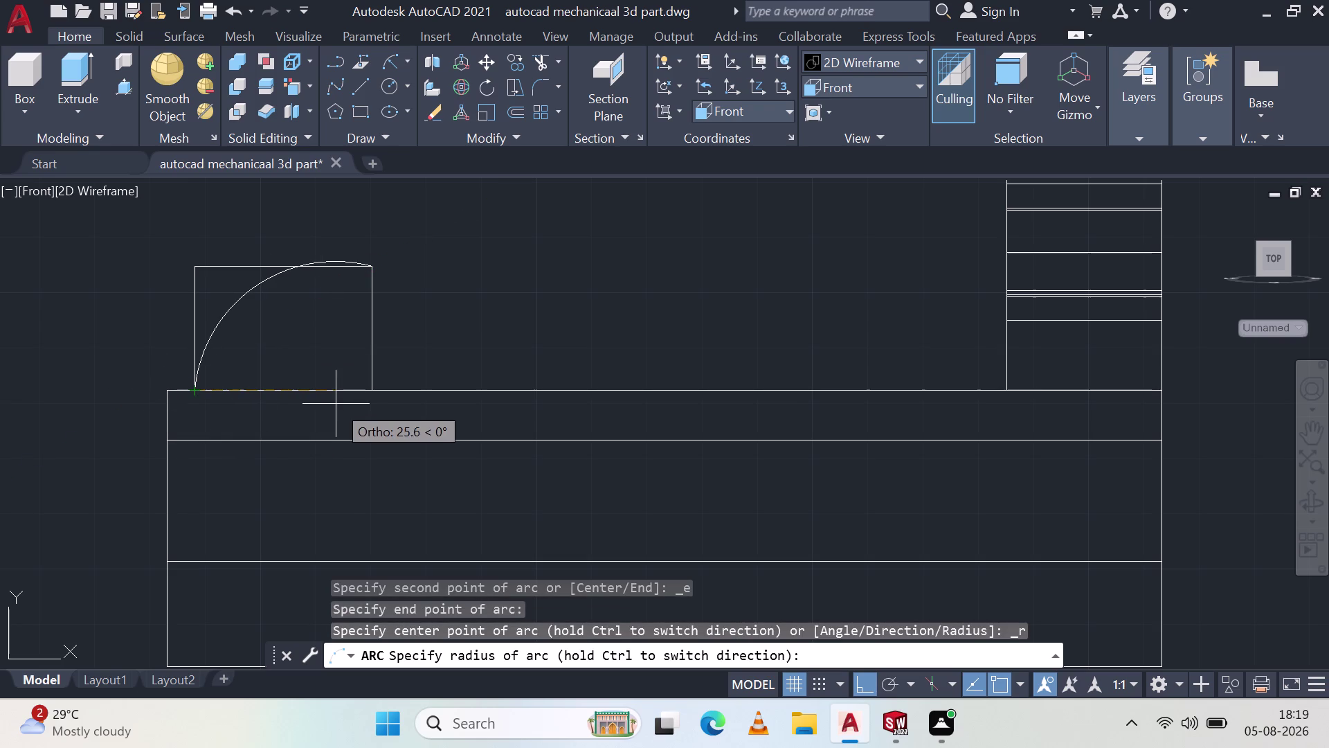
text(2)
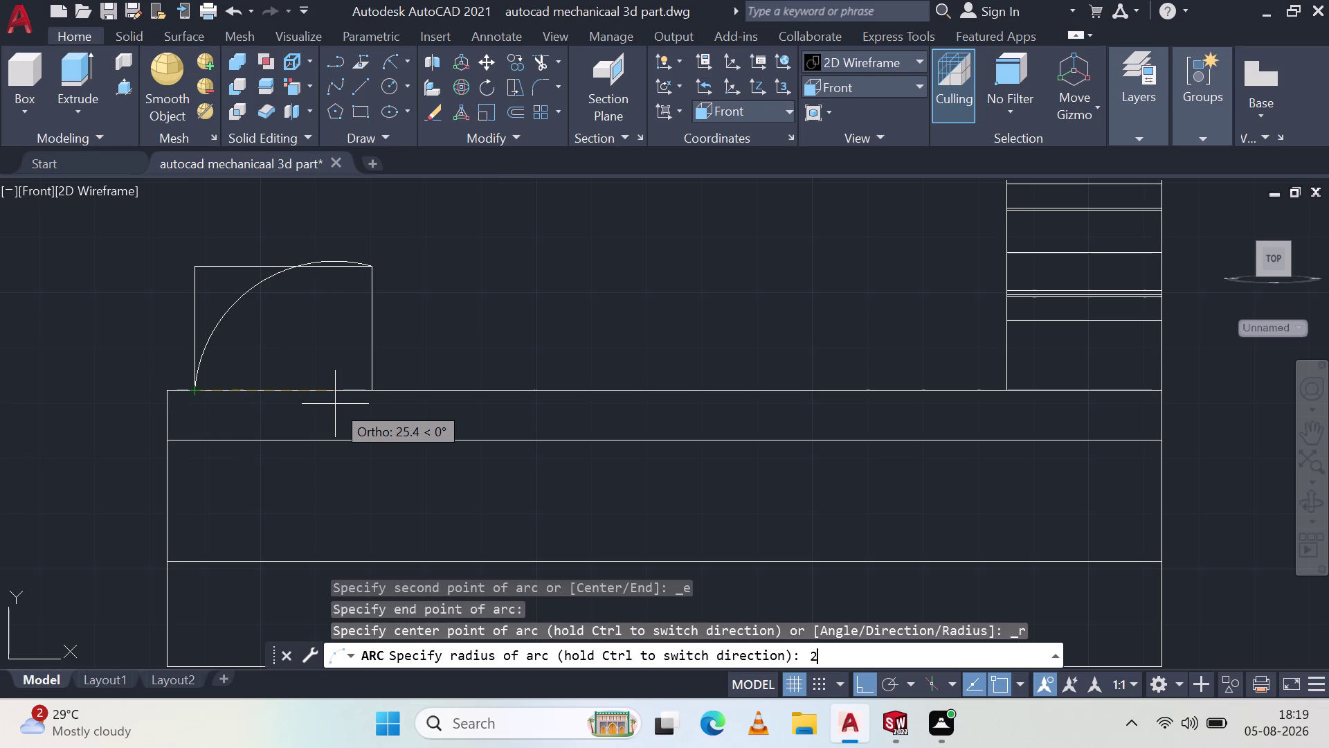
text(8)
key(Return)
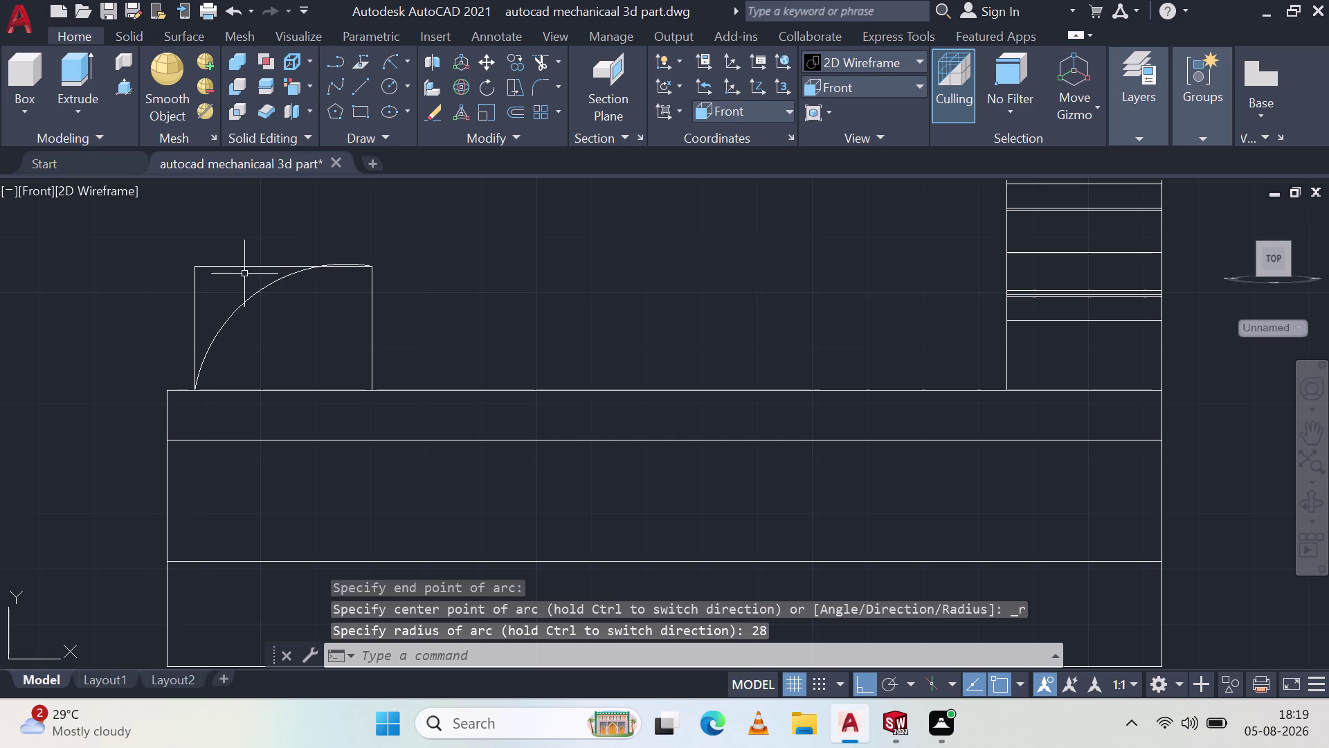
click(244, 267)
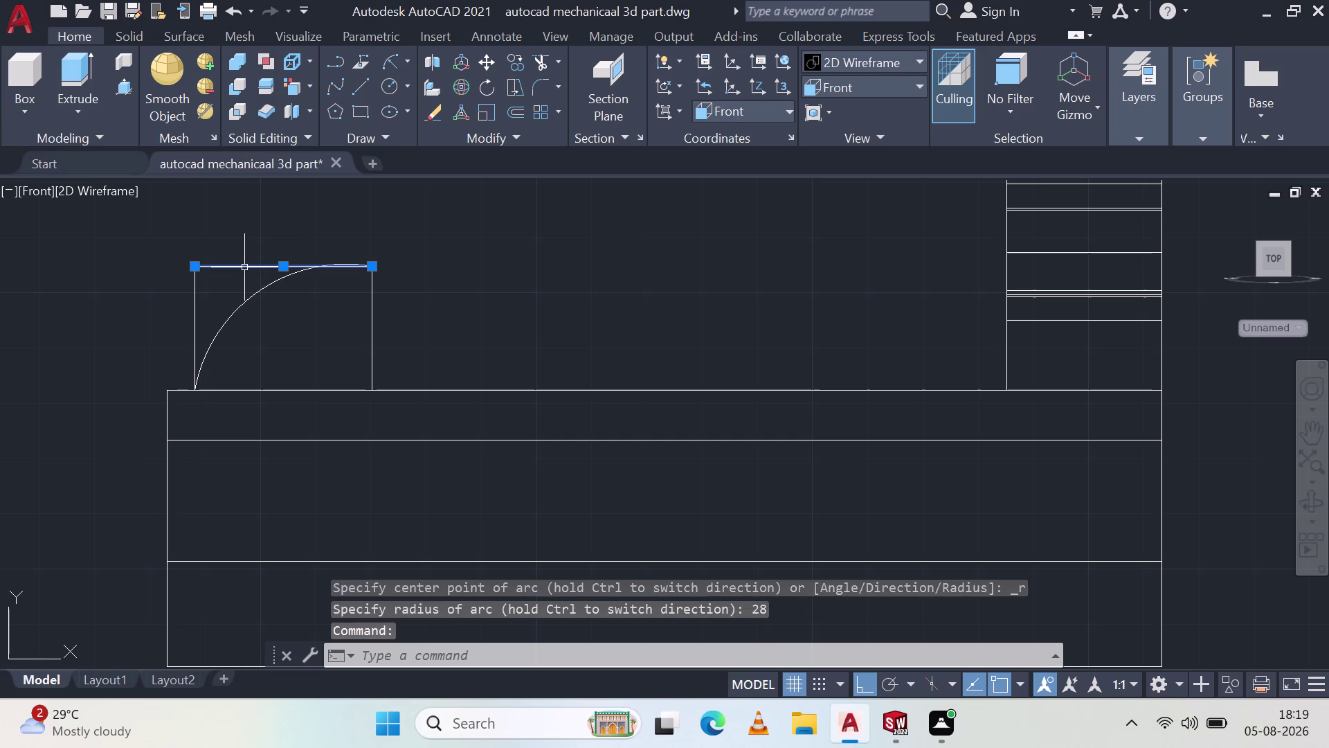
key(Delete)
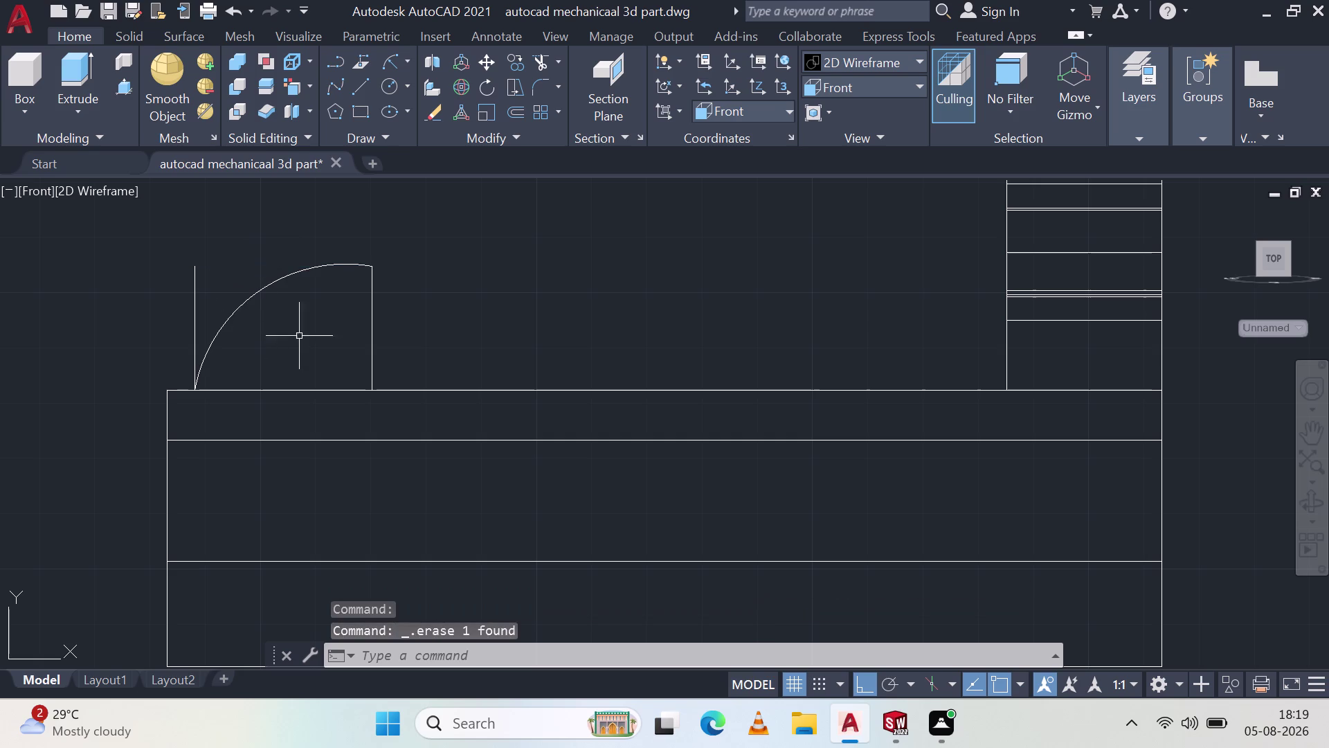
Erase the leftover left edge and draw the bottom line from the arc end to the right edge.
click(200, 312)
click(190, 317)
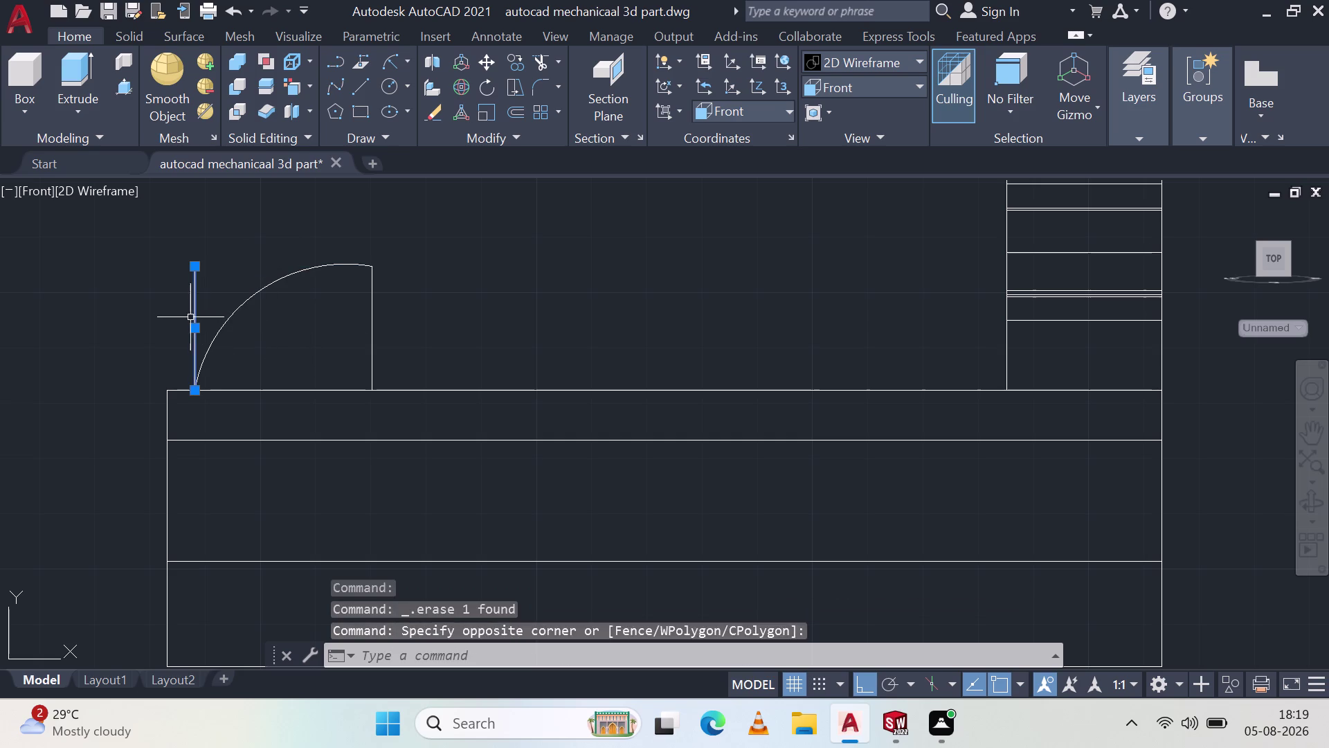
key(Delete)
click(362, 89)
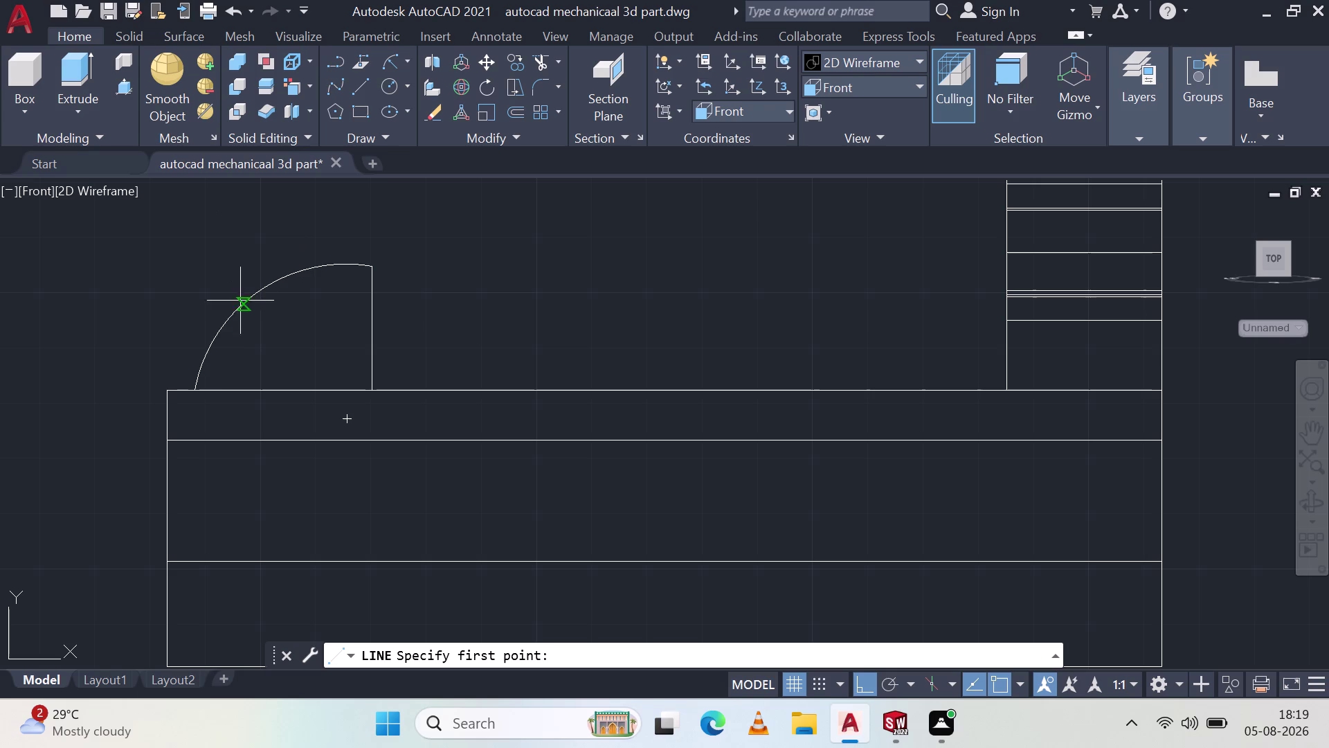
click(195, 387)
click(376, 389)
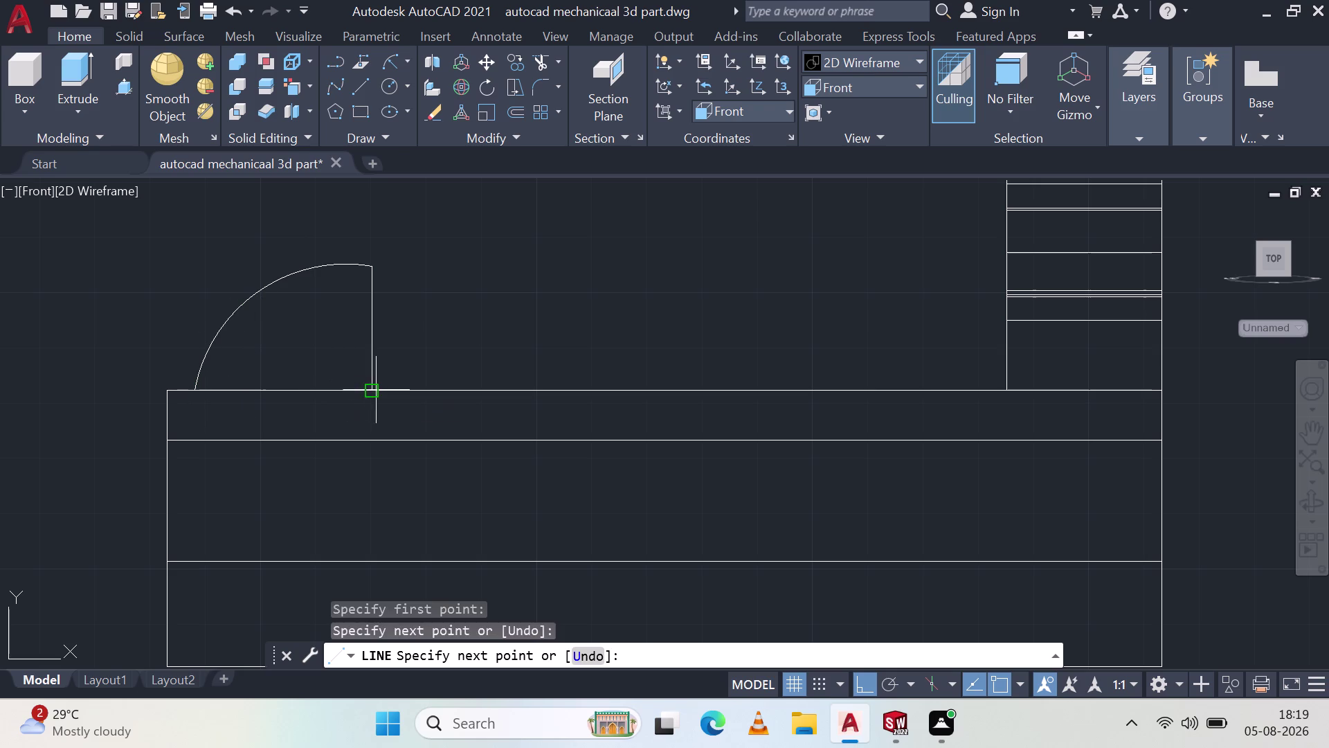
key(Escape)
Select the arc and two edges and join them into one polyline.
drag(407, 329, 288, 314)
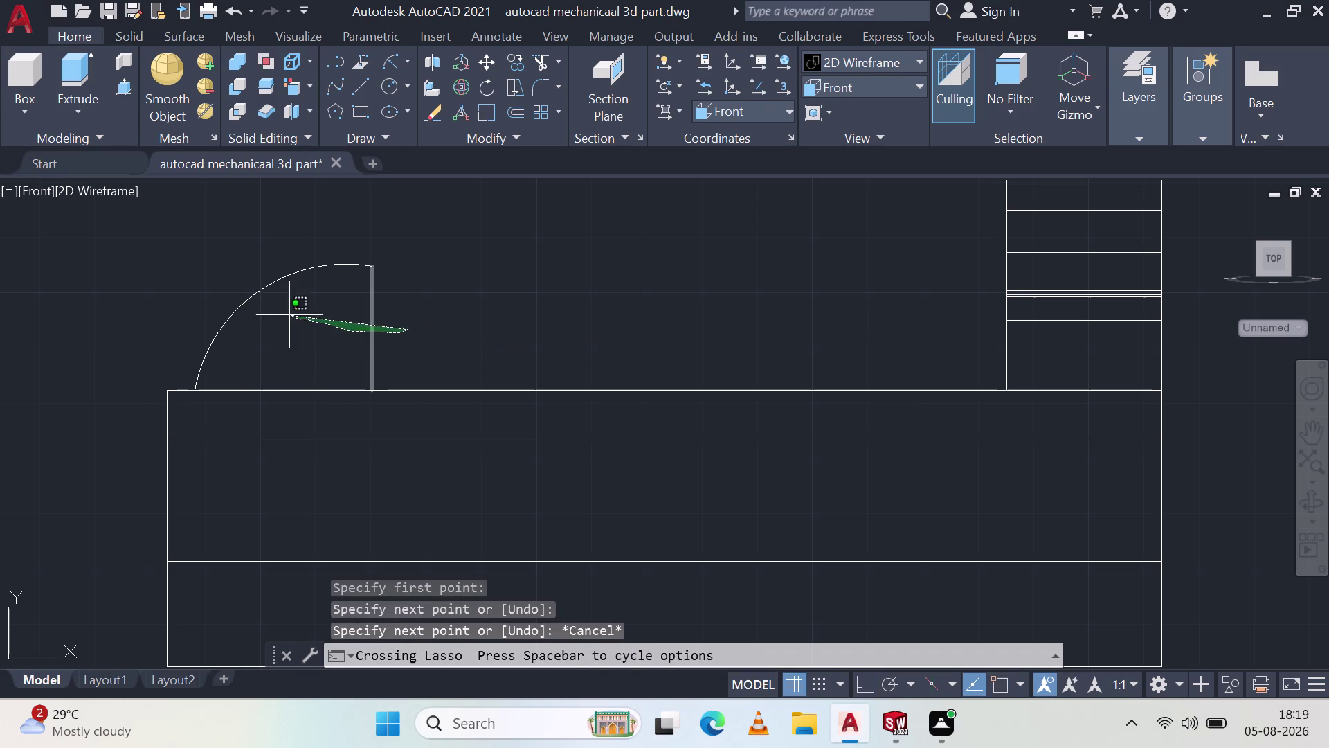
drag(289, 314, 238, 260)
click(276, 386)
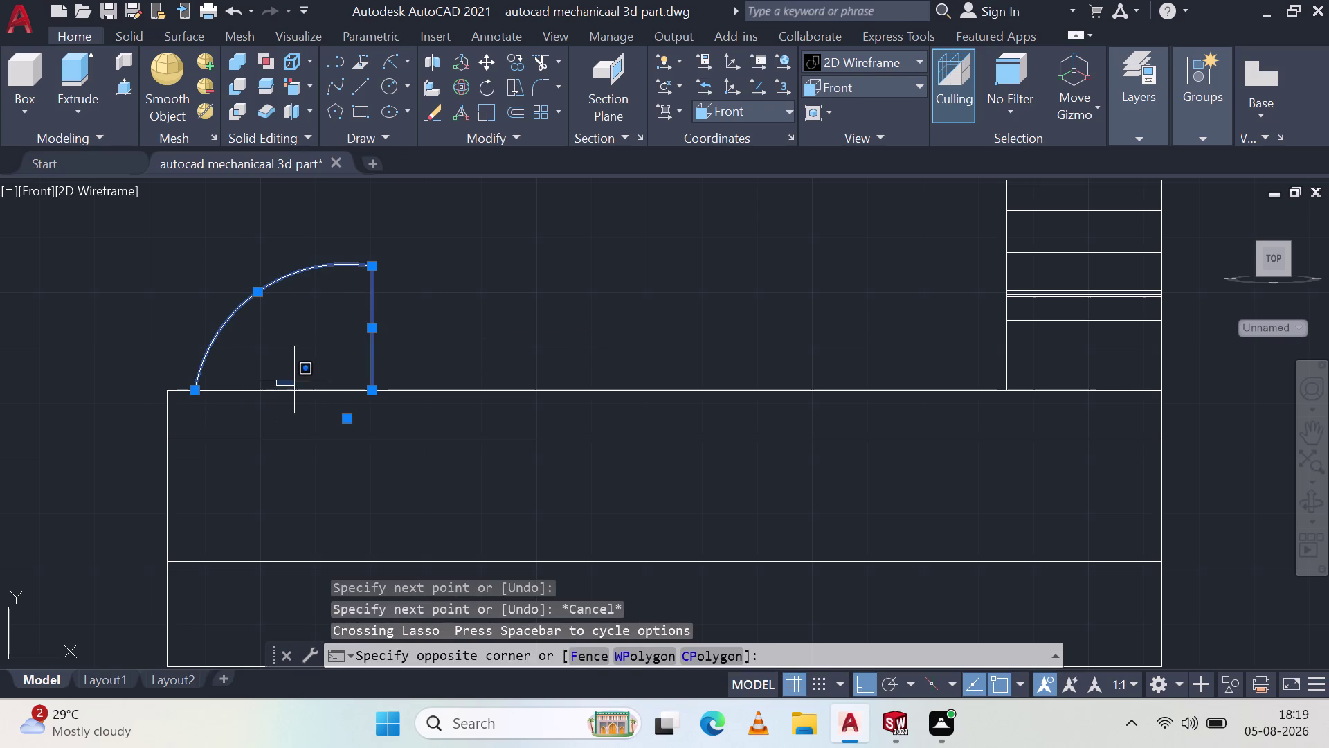
click(289, 391)
click(288, 390)
click(291, 390)
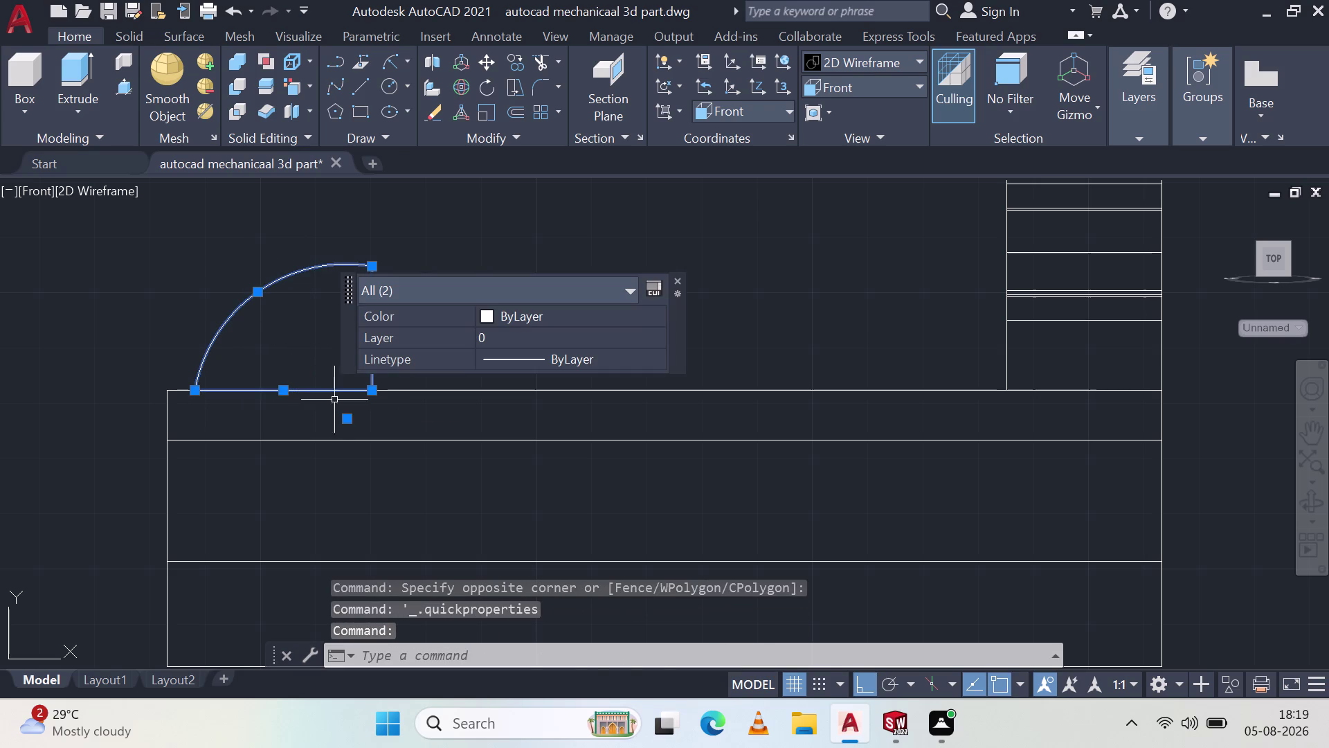
key(j)
key(Return)
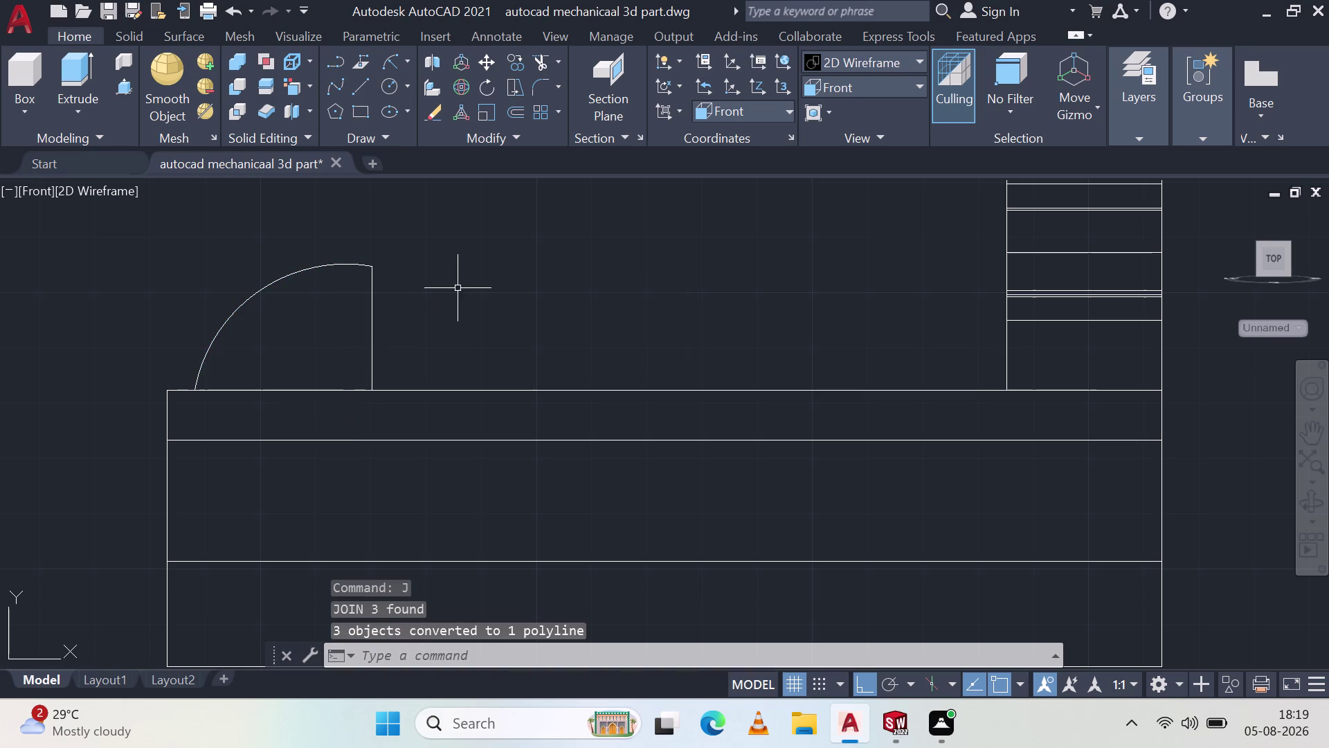
middle_drag(468, 284, 456, 325)
middle_click(456, 326)
middle_click(456, 326)
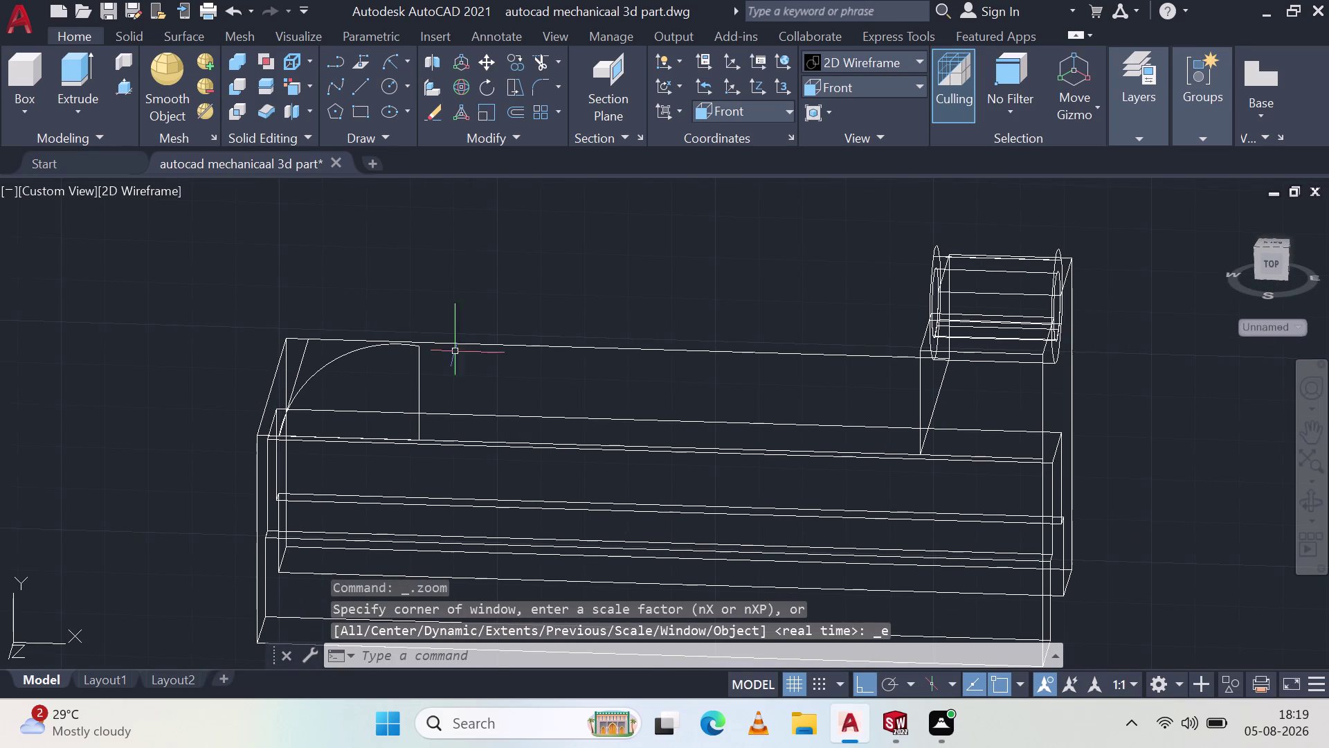
Press-pull the joined quarter-round profile upward into the raised end block.
middle_drag(515, 317, 498, 410)
scroll(down, 3)
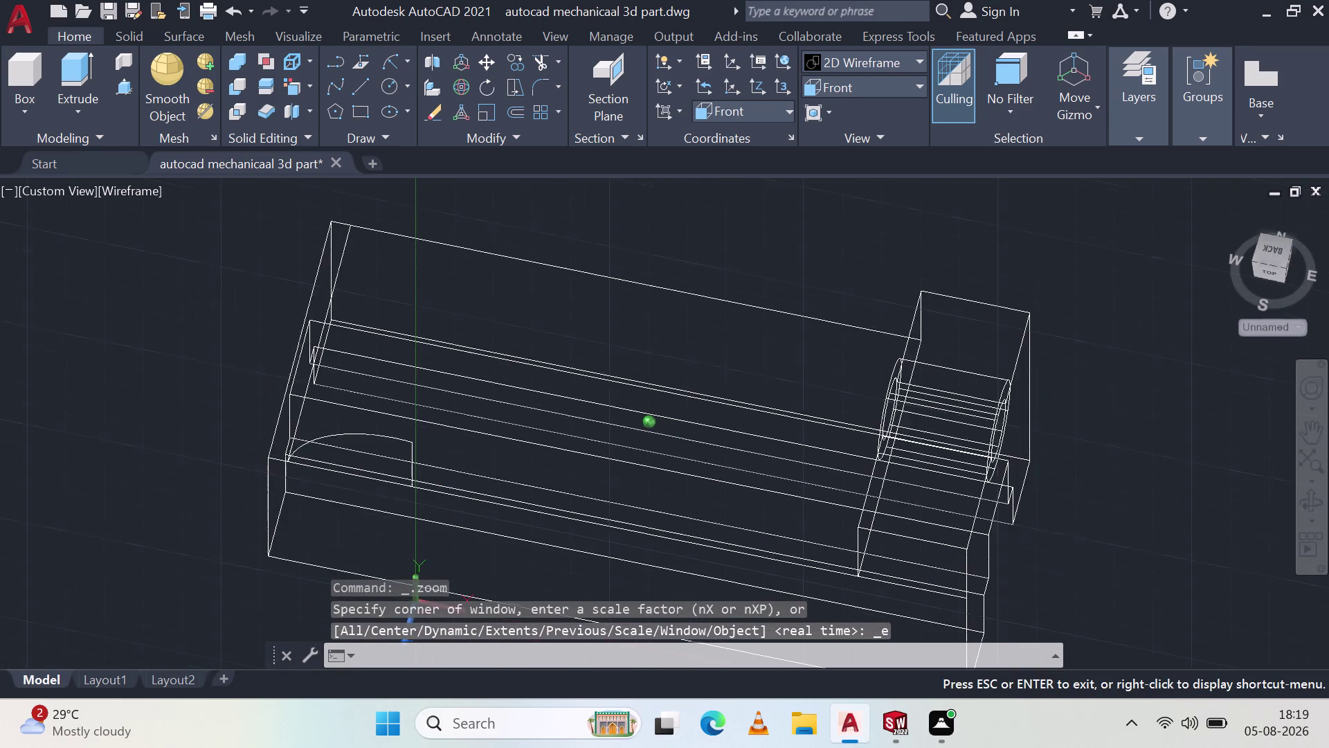
middle_drag(498, 409, 503, 378)
middle_click(504, 378)
middle_click(504, 377)
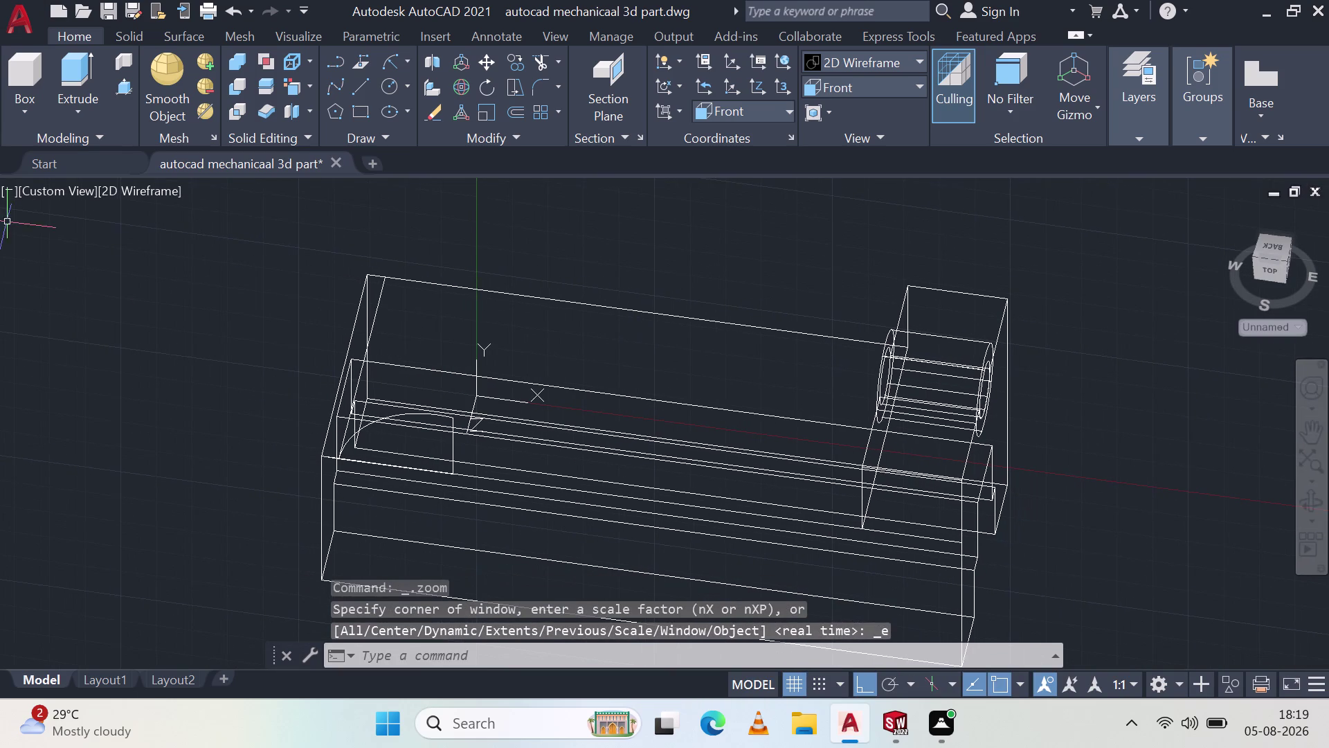
click(121, 82)
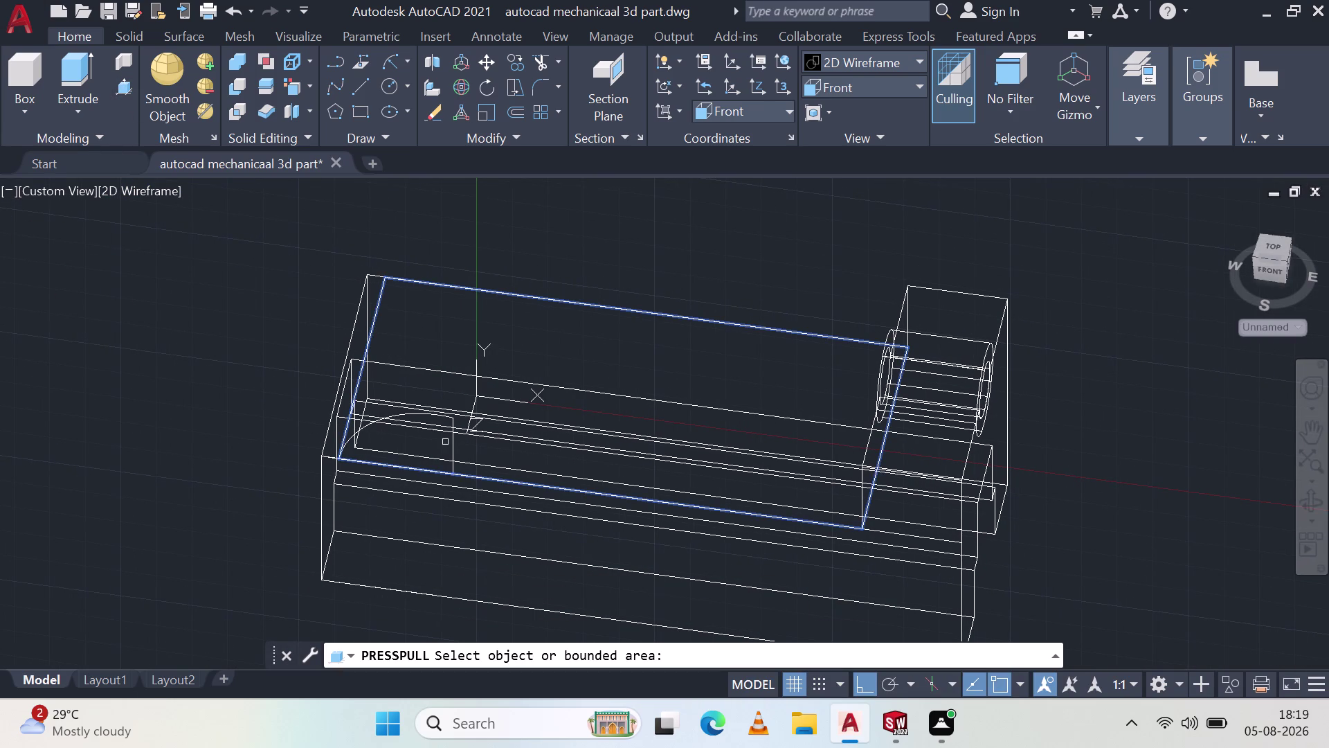
click(454, 445)
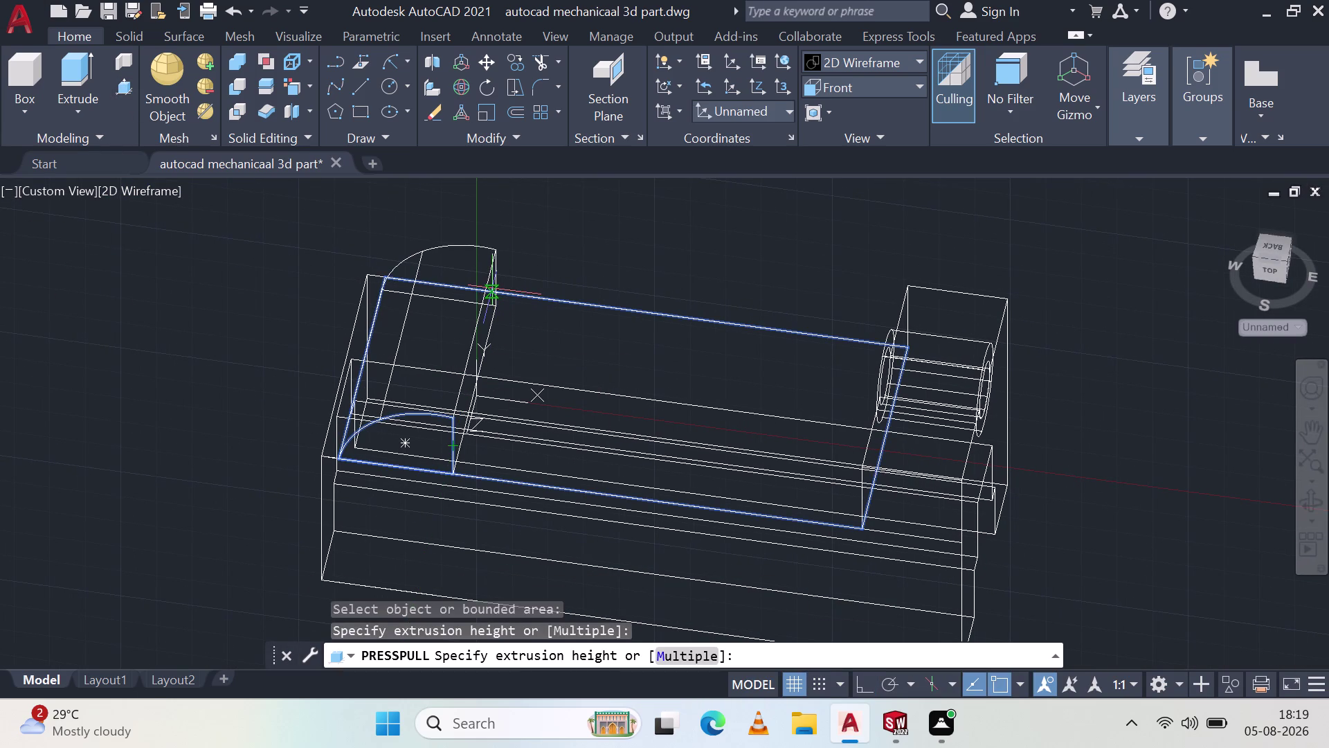
click(509, 296)
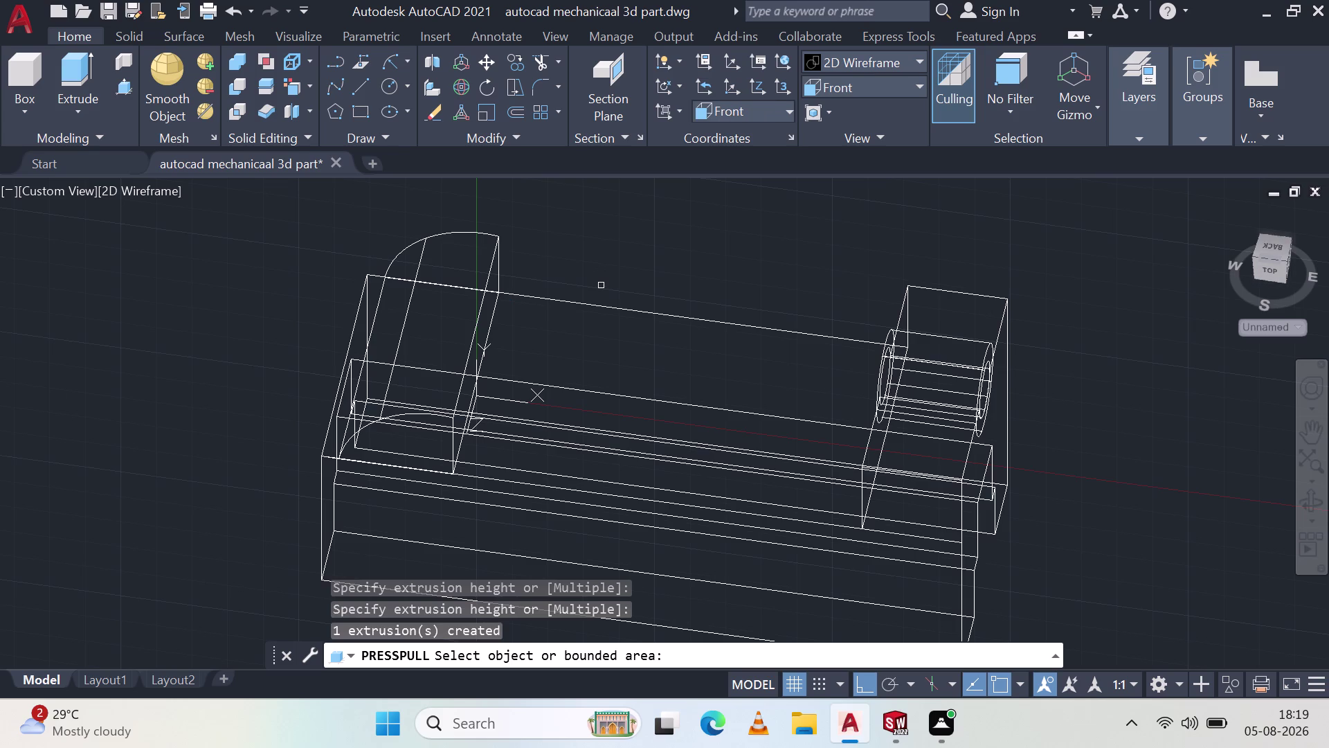
scroll(up, 3)
middle_drag(601, 285, 615, 380)
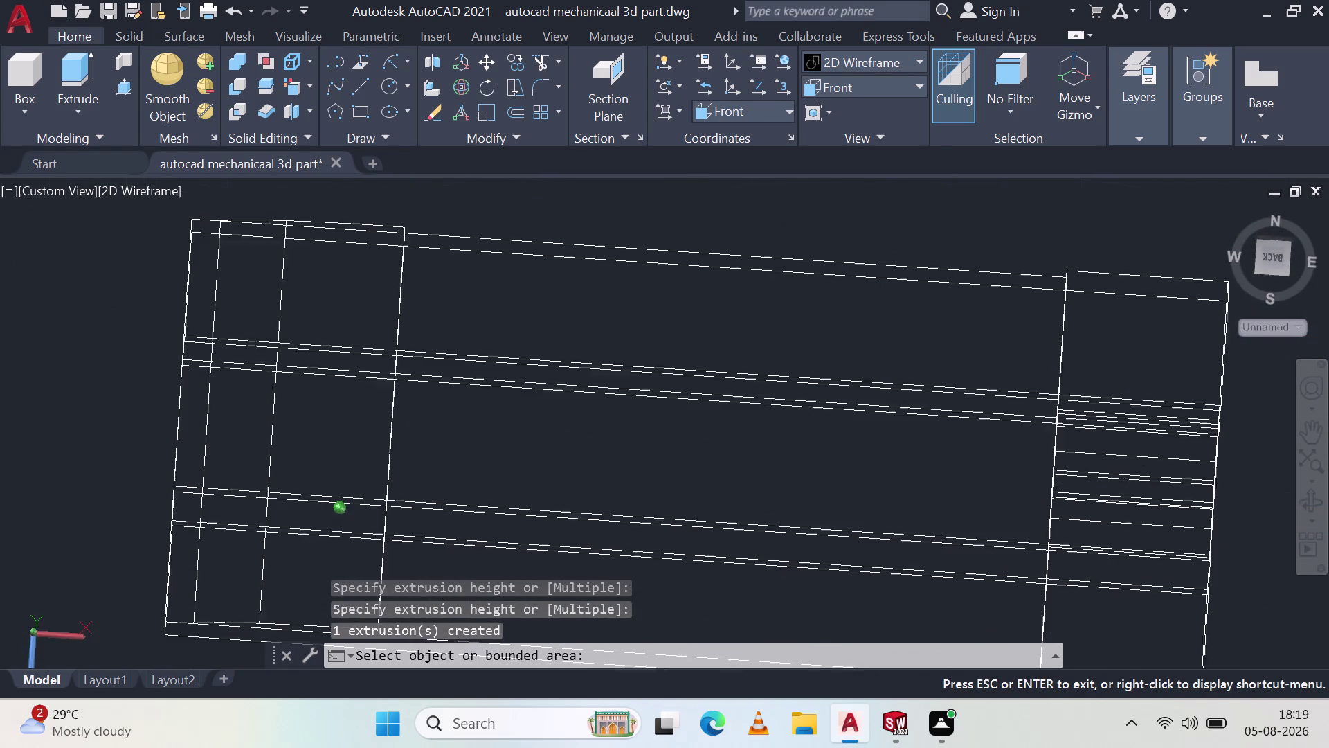
middle_drag(615, 379, 618, 304)
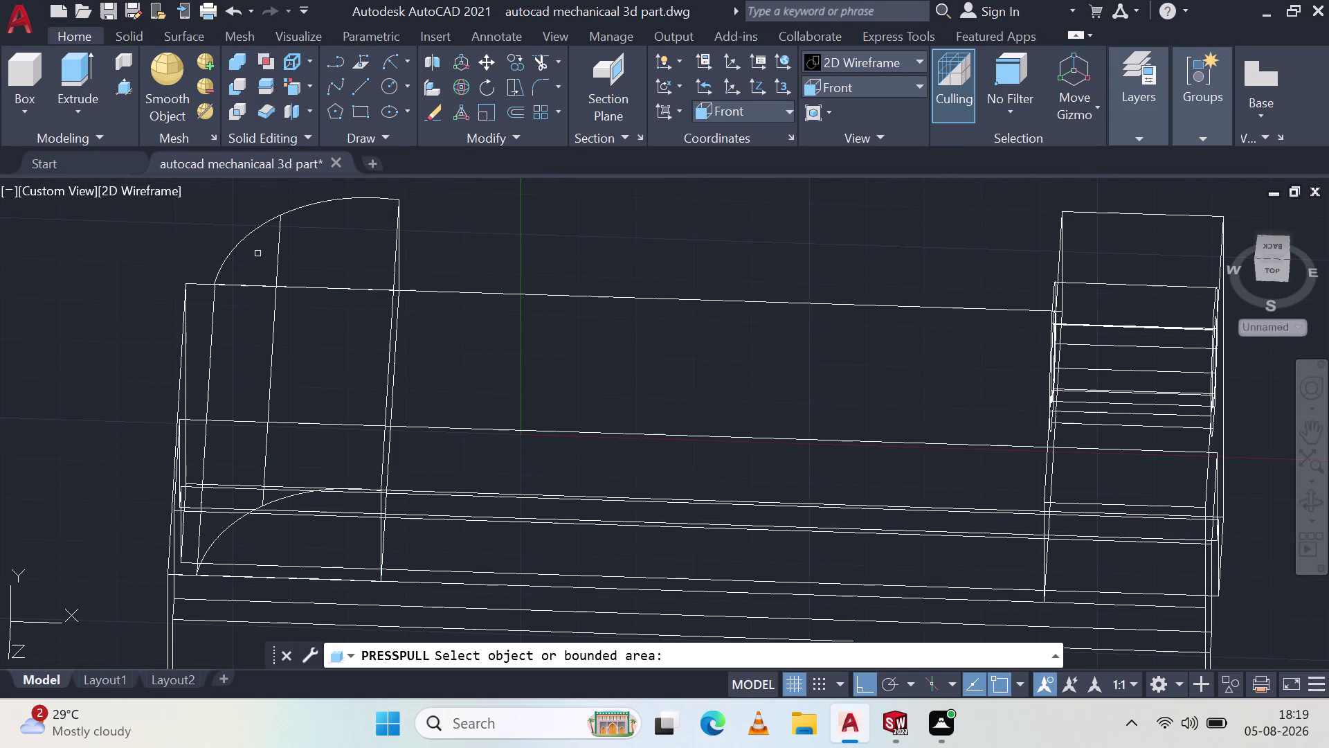
key(Escape)
Set the viewport visual style to Shades of Gray.
click(150, 192)
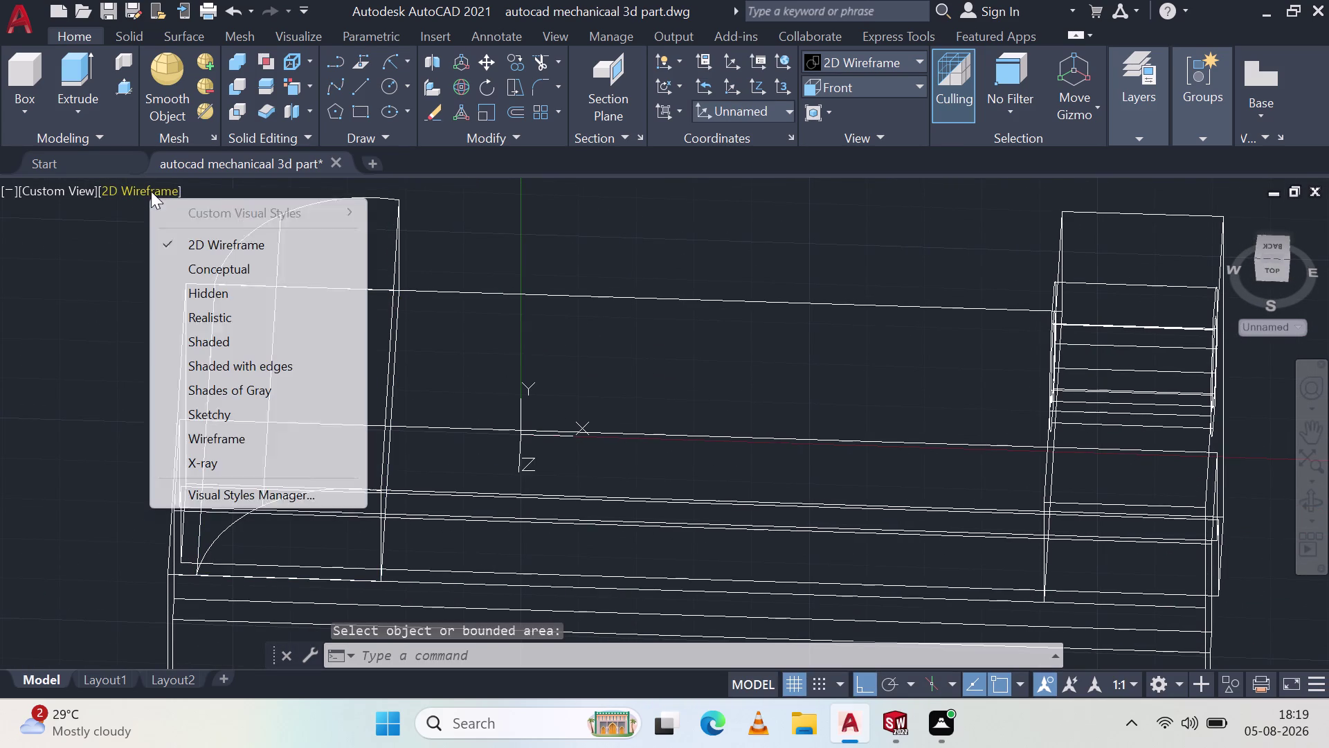
click(201, 392)
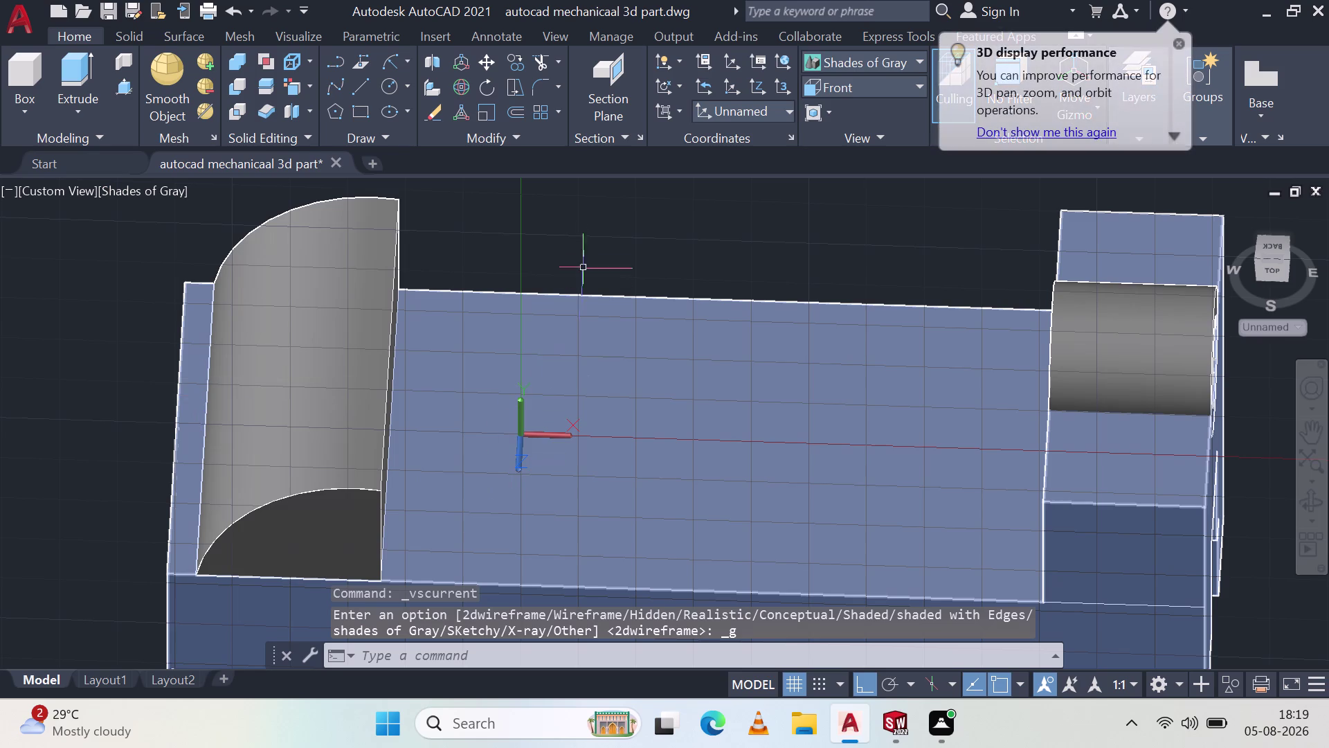
middle_drag(611, 242, 628, 322)
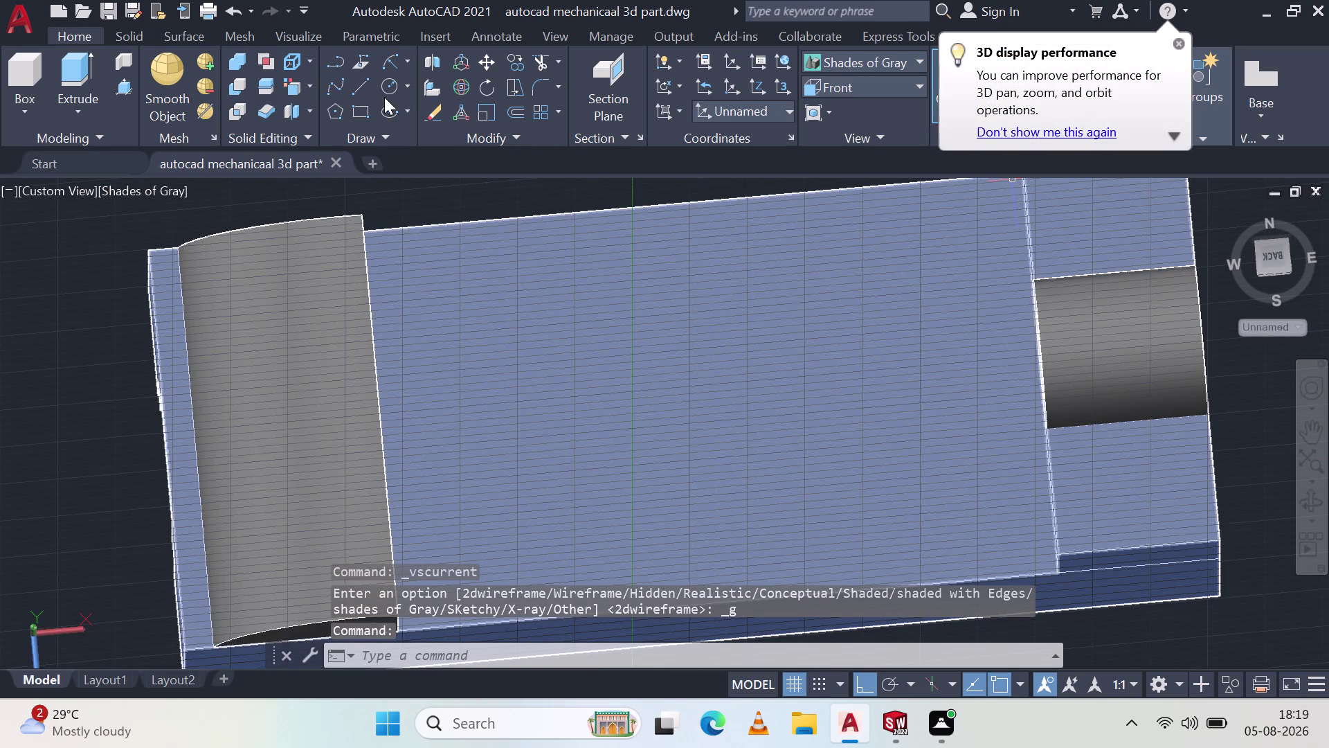
Start a line on the part, pick a next point, then undo that segment.
click(362, 88)
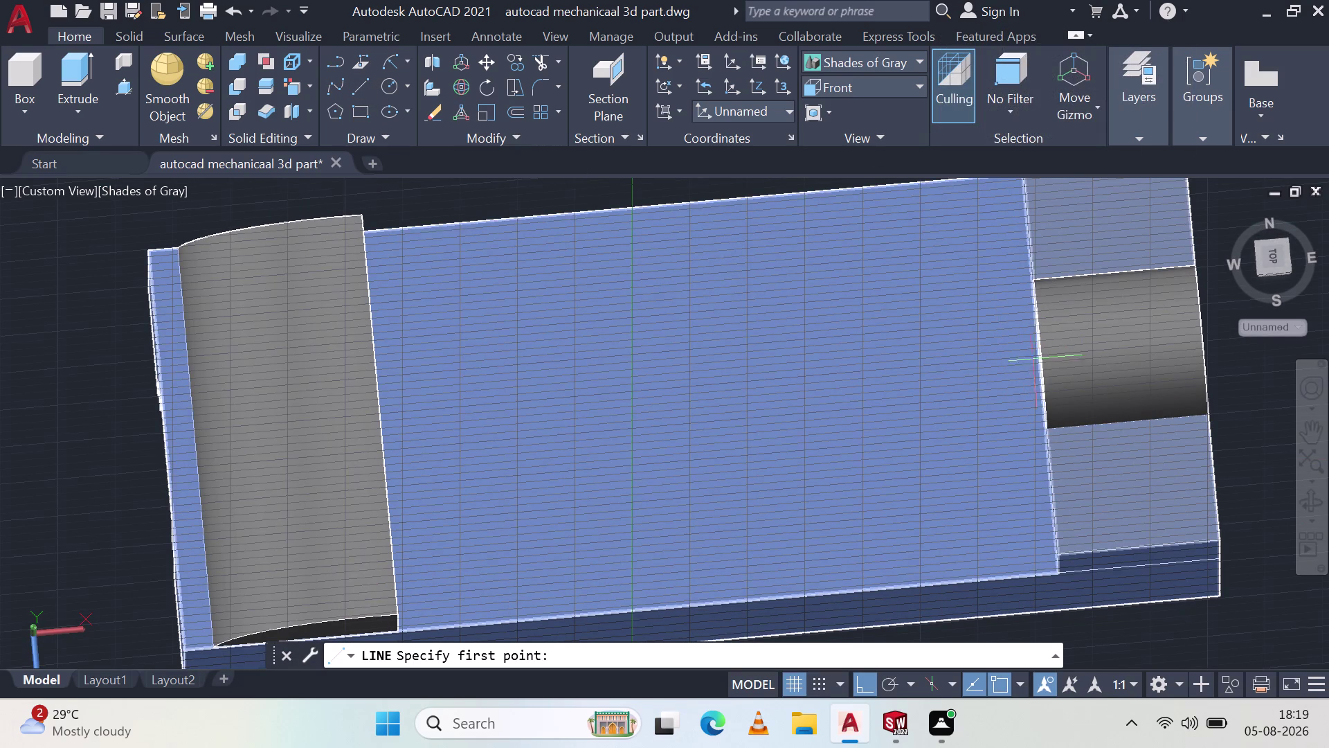
click(1039, 358)
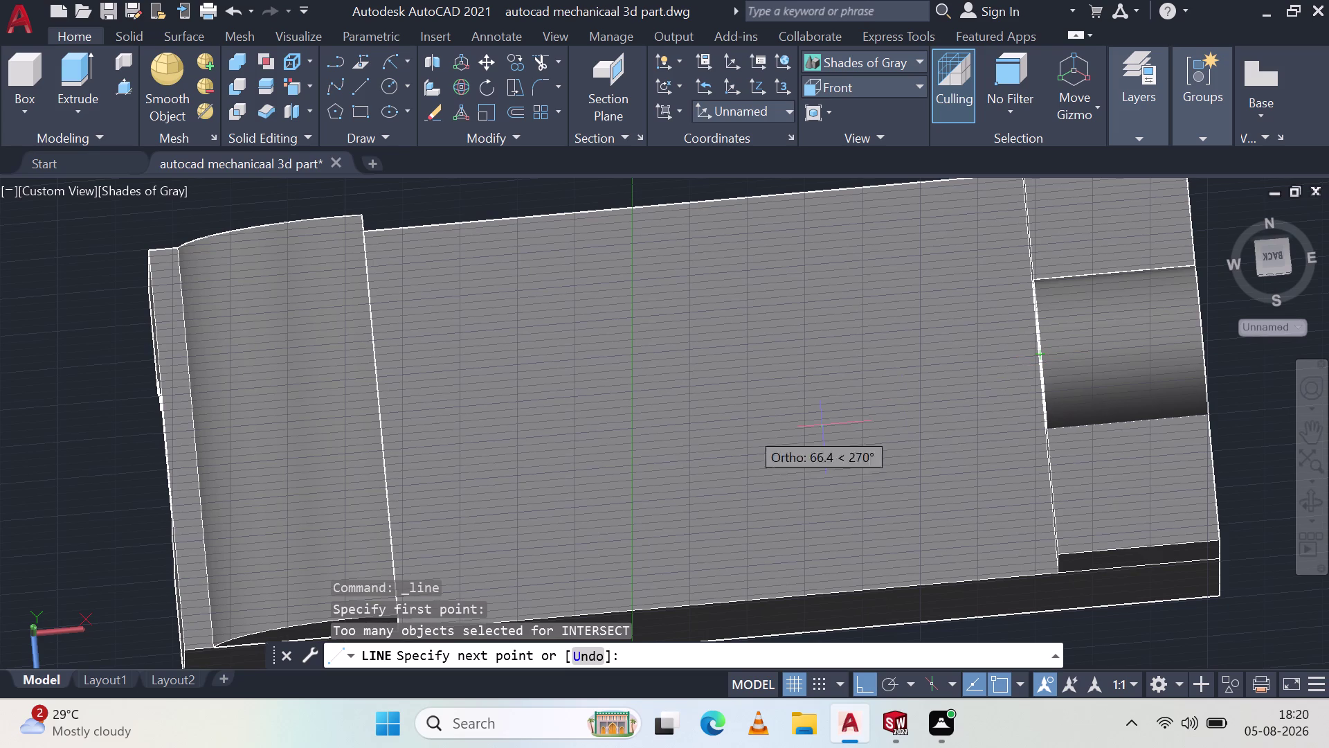
middle_drag(492, 424, 427, 406)
middle_drag(589, 397, 455, 381)
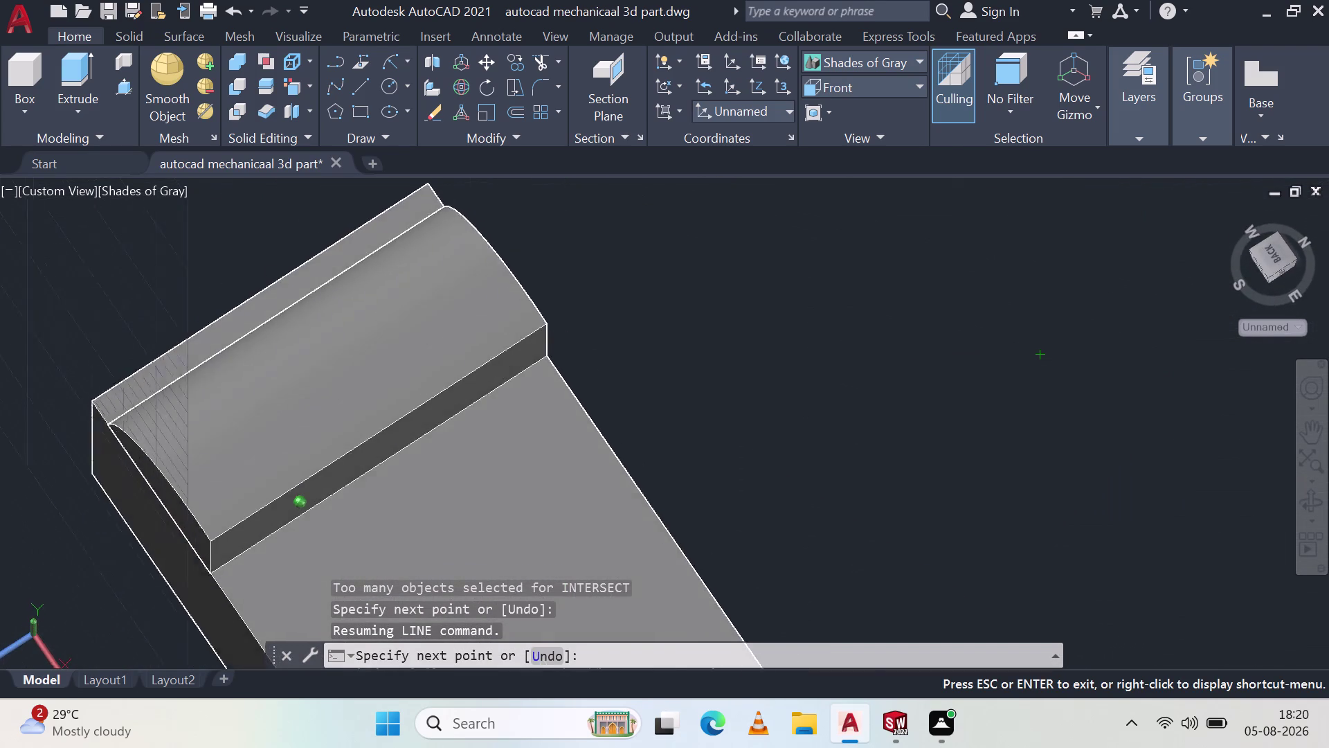
middle_drag(455, 381, 454, 351)
middle_click(454, 350)
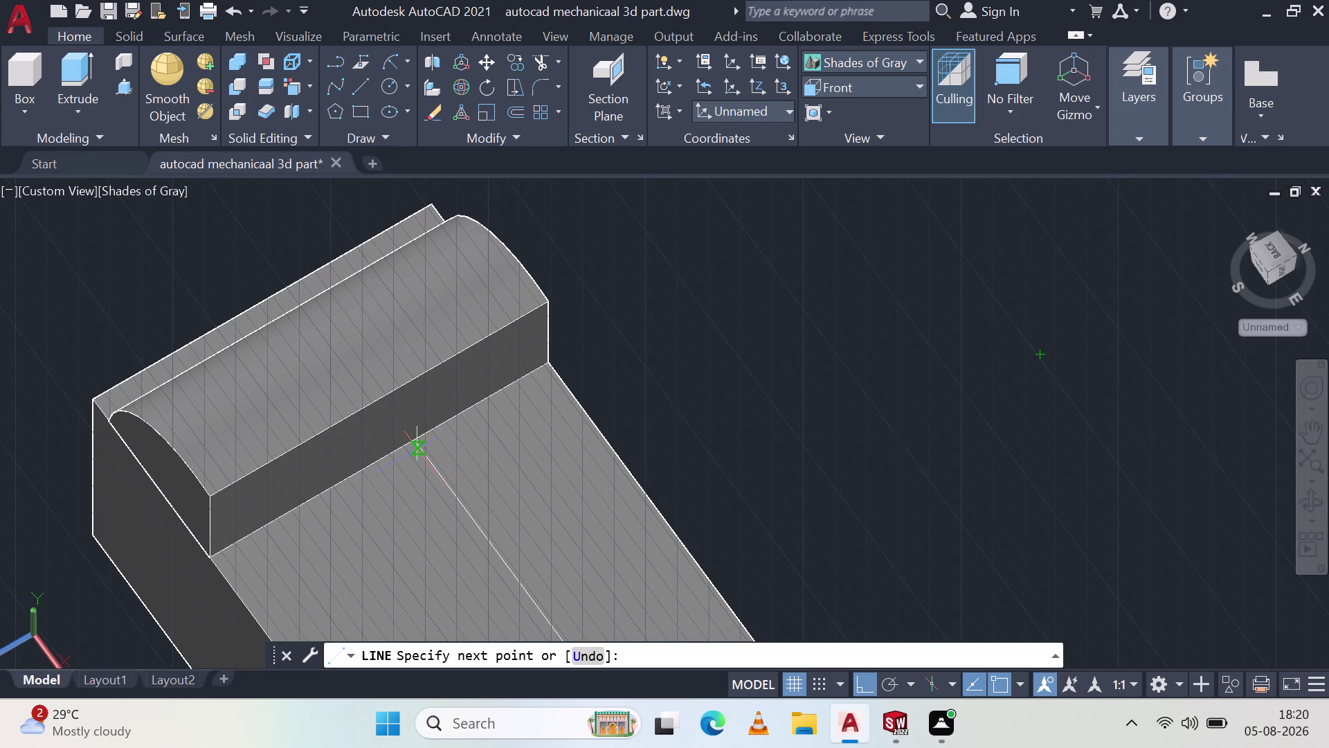
click(415, 435)
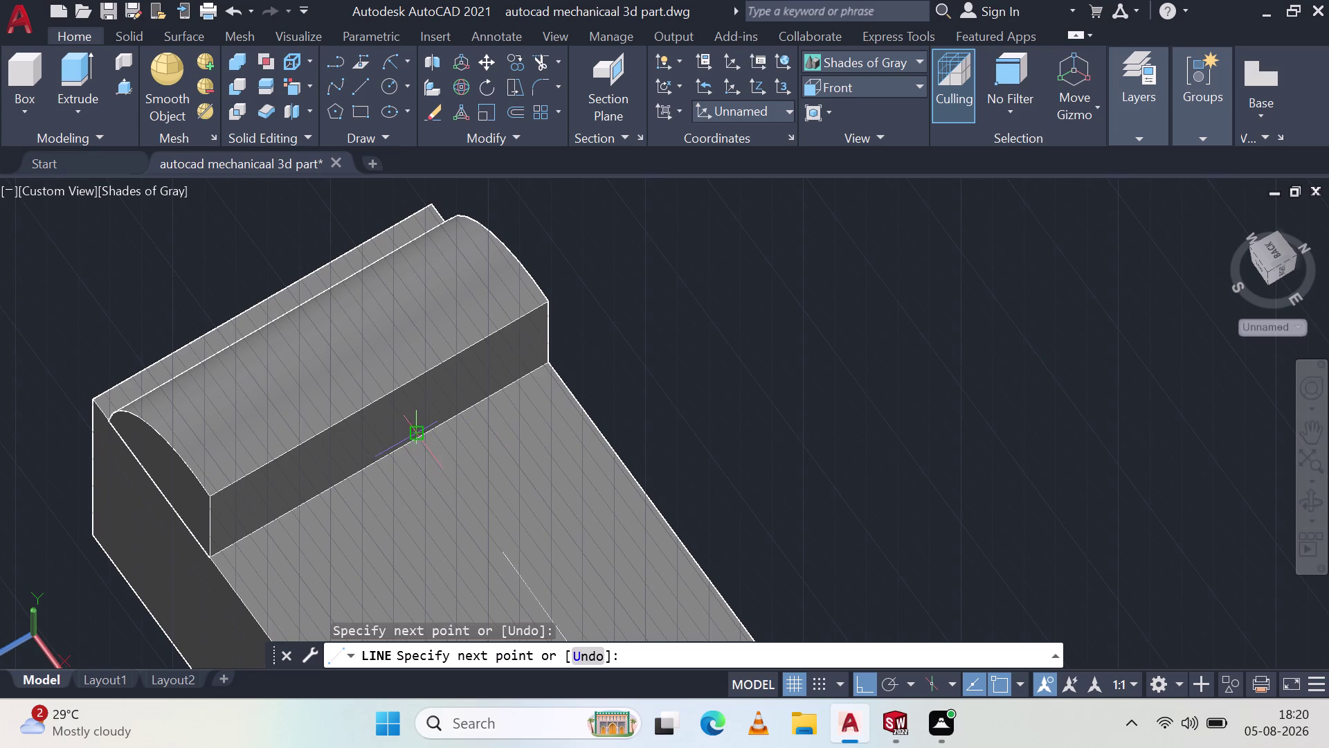
key(ctrl+z)
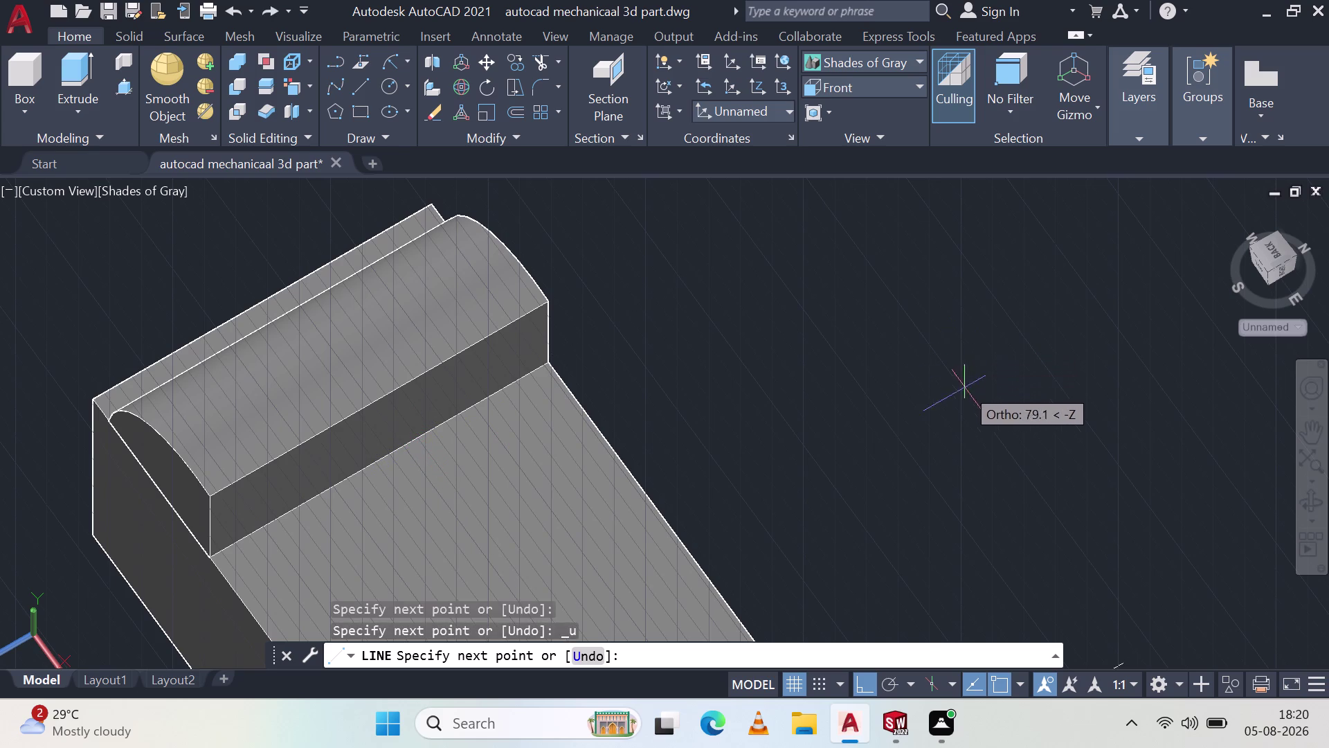
scroll(up, 3)
scroll(down, 3)
scroll(up, 3)
scroll(down, 3)
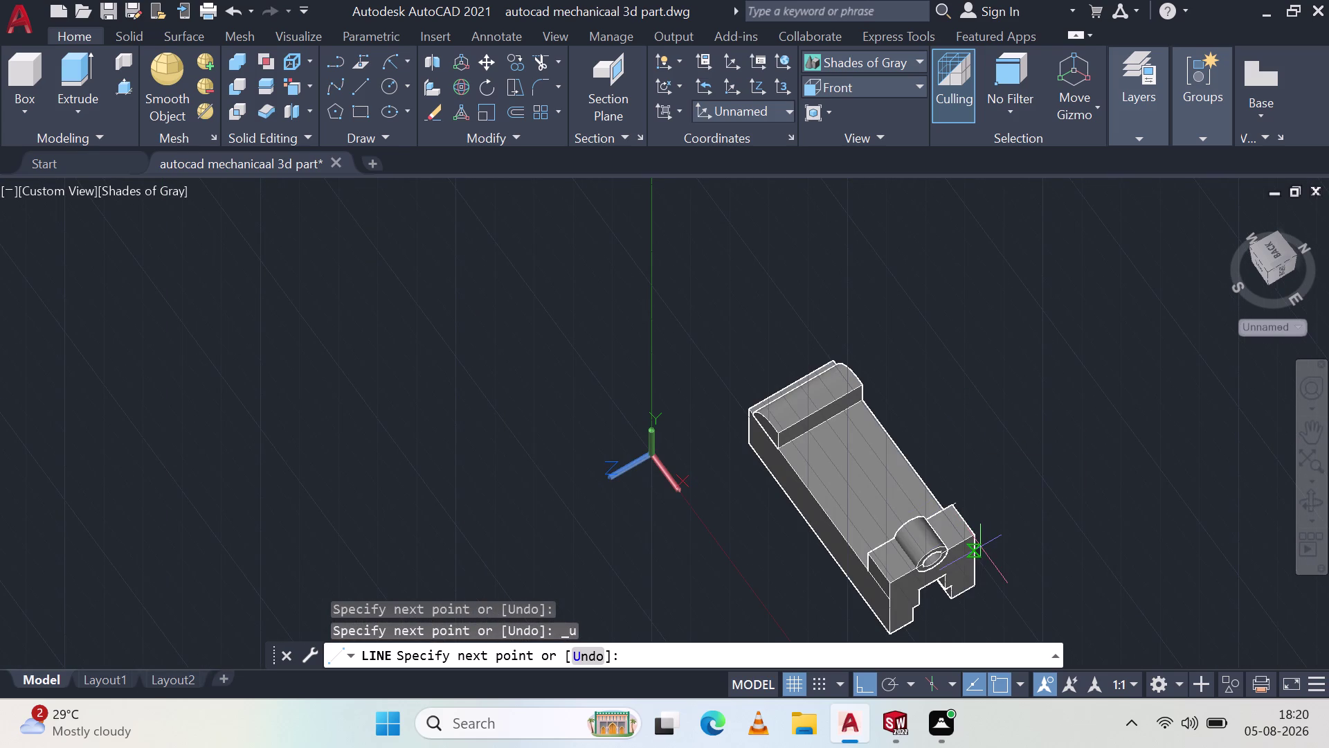
Orbit to the slotted side of the part and cancel the unfinished line.
middle_drag(976, 485, 1032, 373)
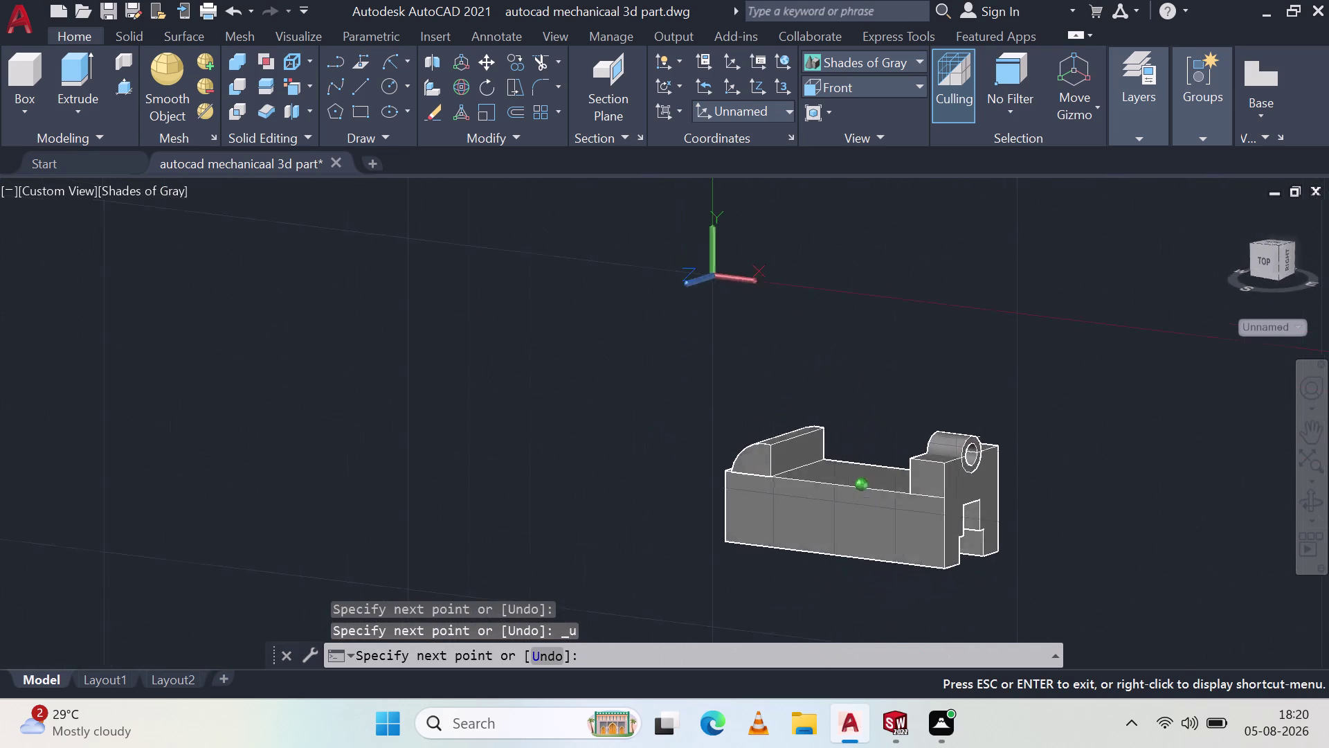
middle_drag(1032, 373, 1033, 262)
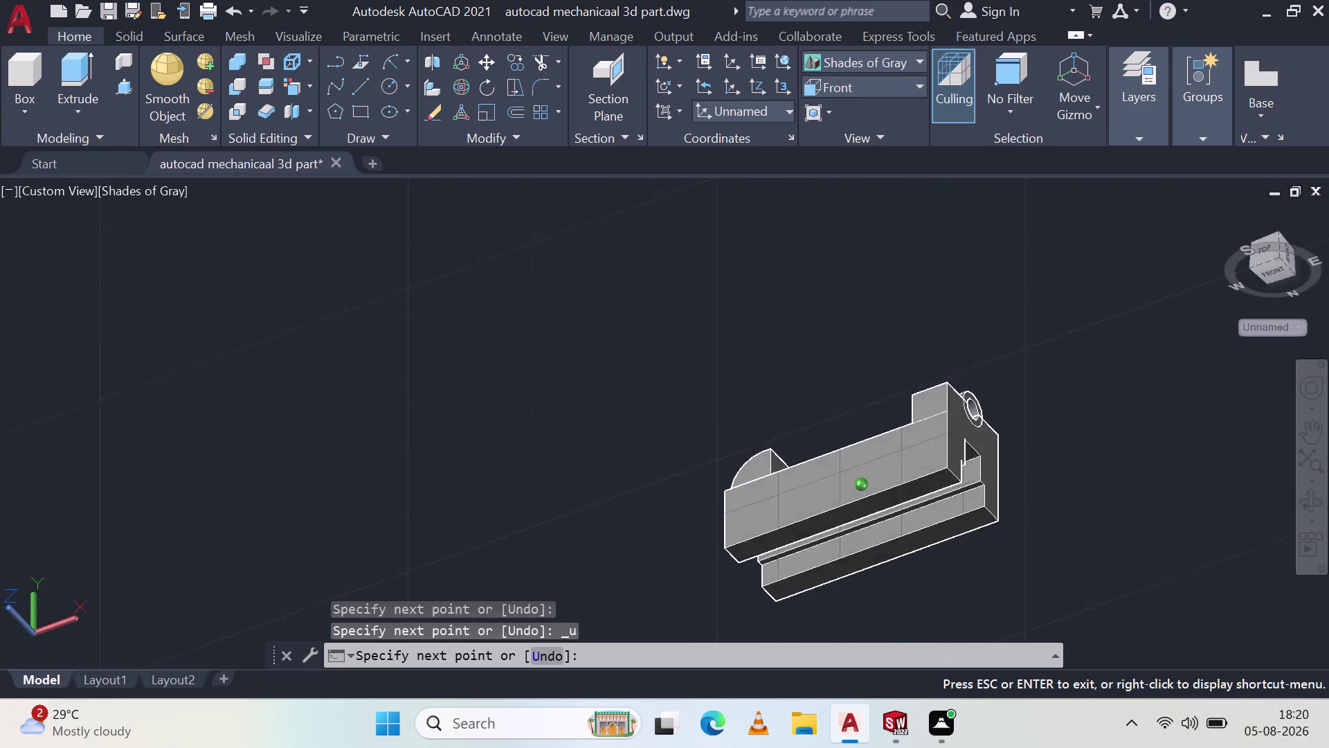
middle_drag(1033, 263, 1008, 147)
middle_click(1007, 147)
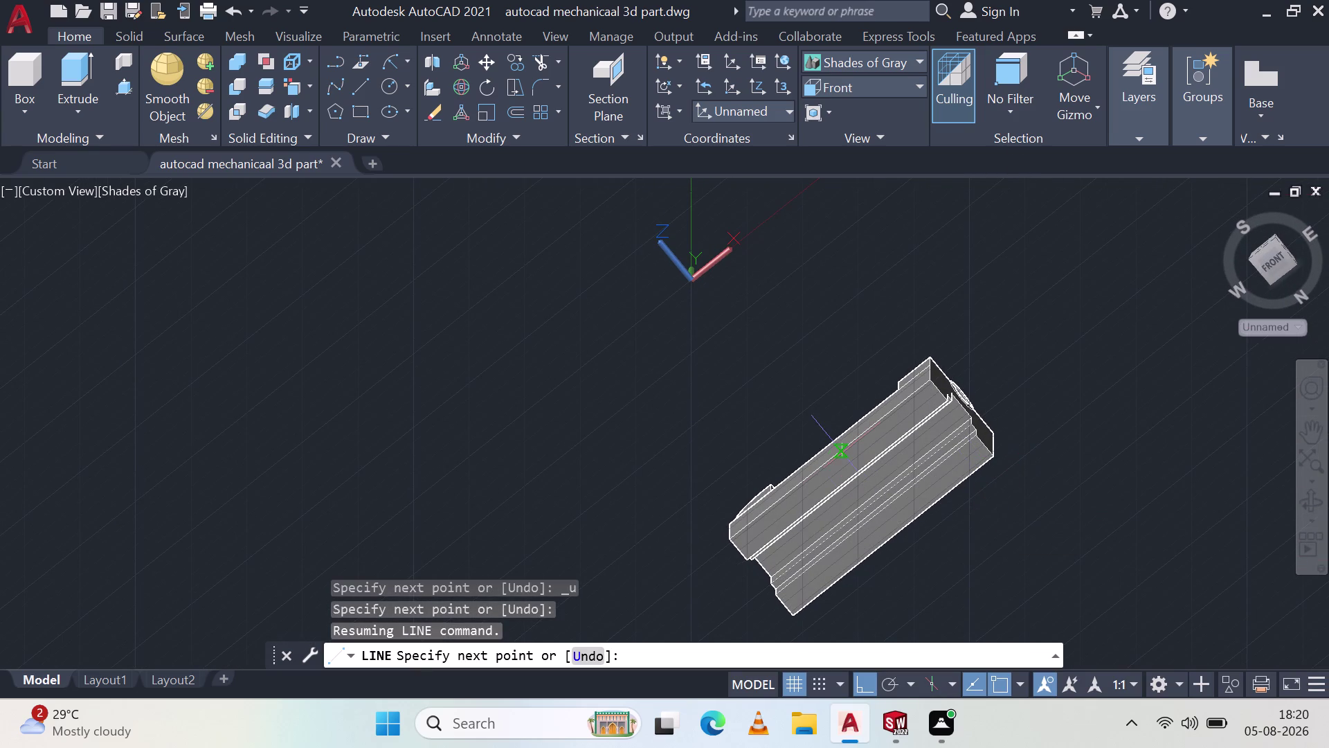
key(Escape)
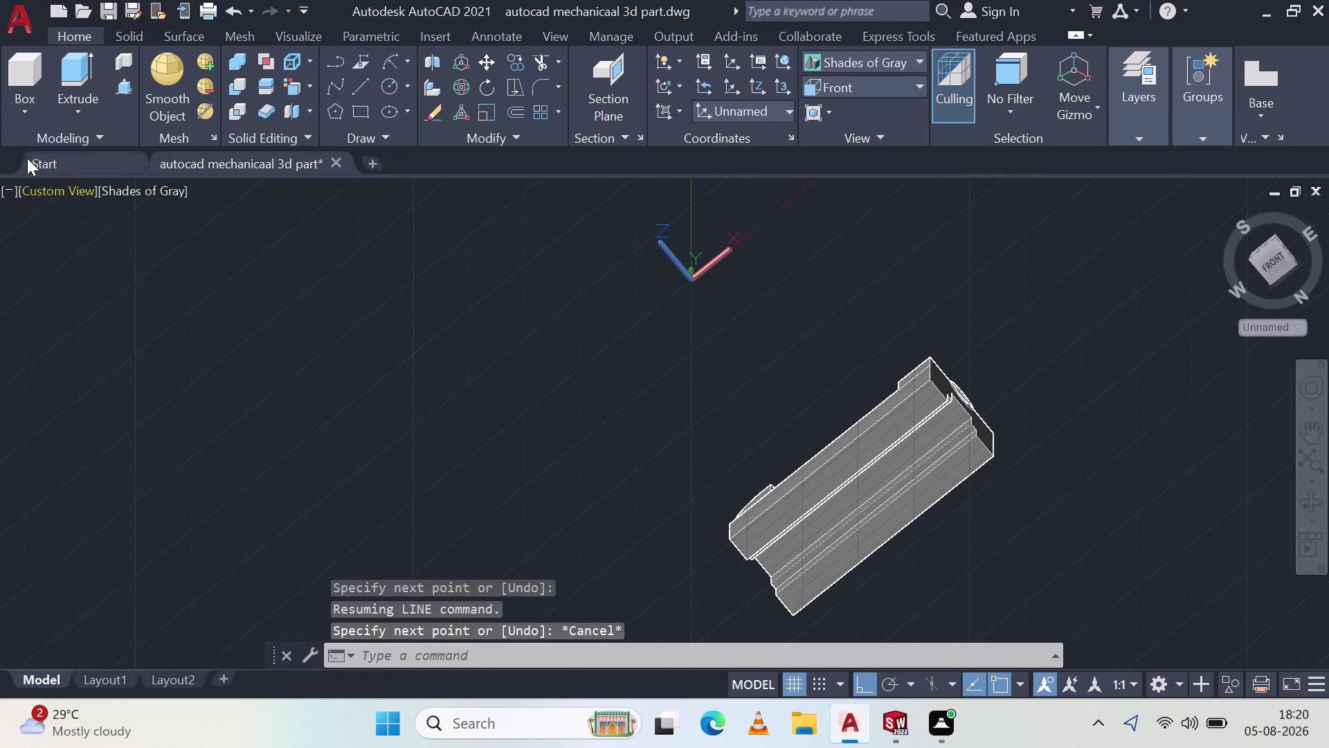
Press-pull the slot floor through the base block, then check the underside.
click(125, 82)
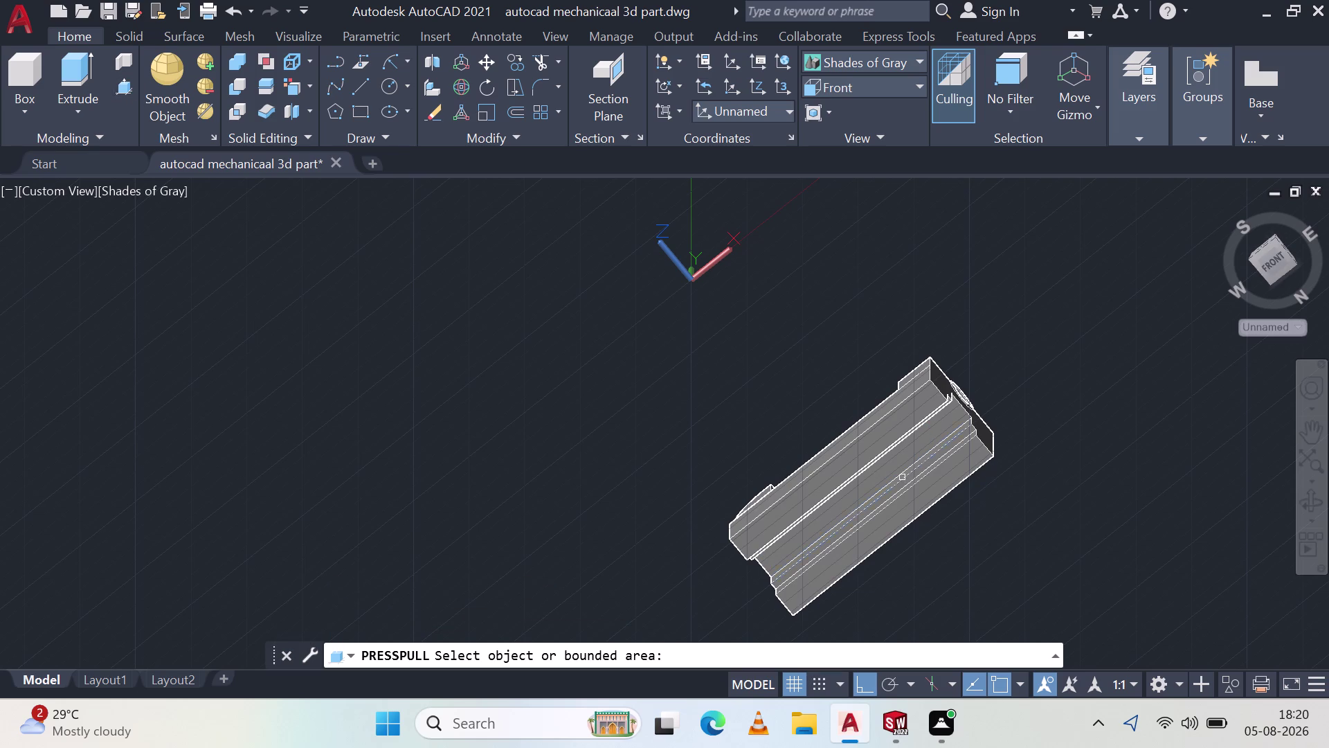
click(889, 463)
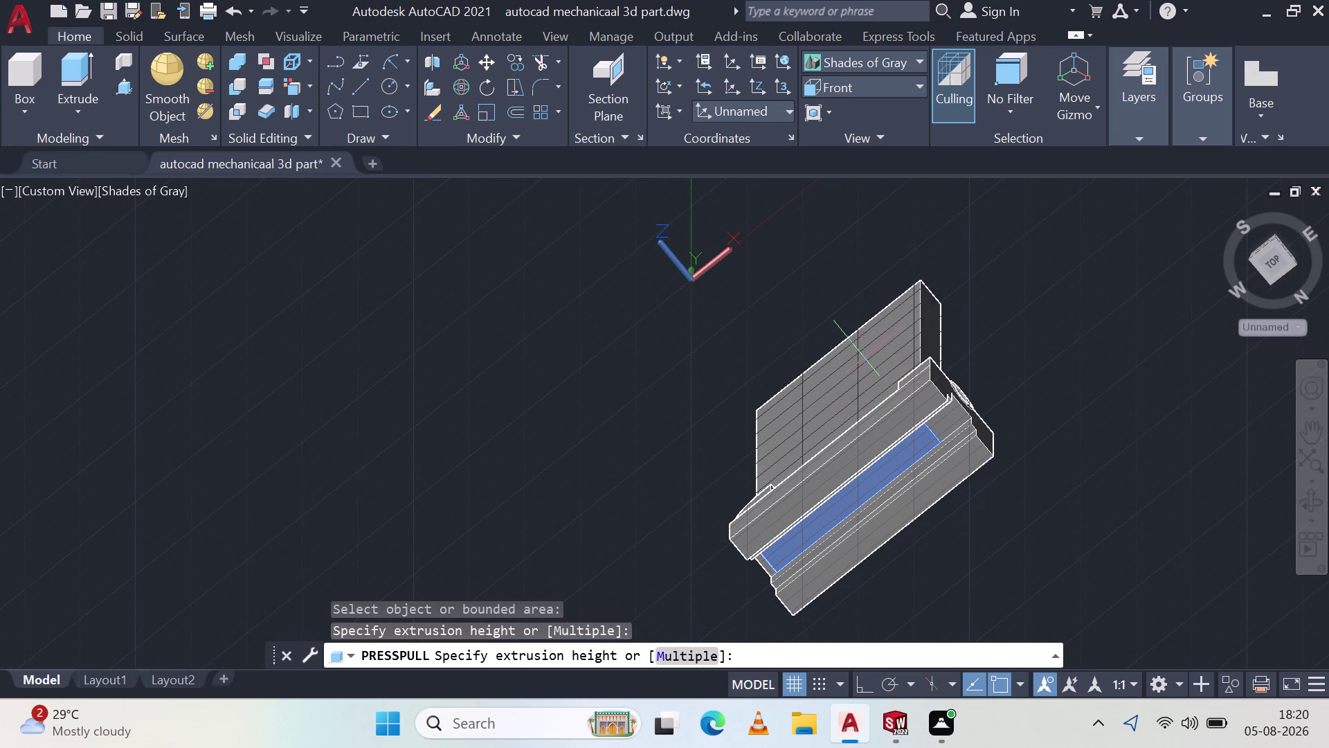
click(861, 353)
middle_drag(1037, 301, 1075, 359)
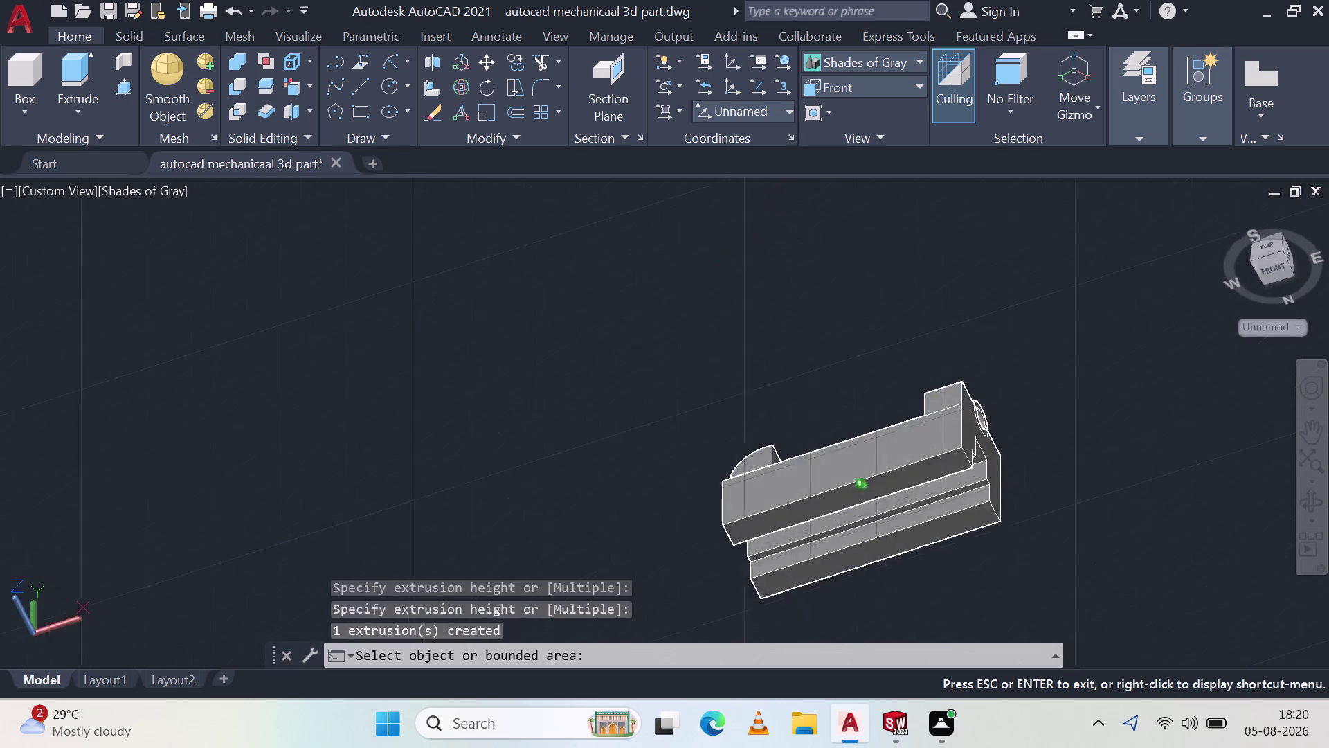
middle_drag(1074, 359, 1094, 660)
scroll(up, 3)
middle_click(1094, 660)
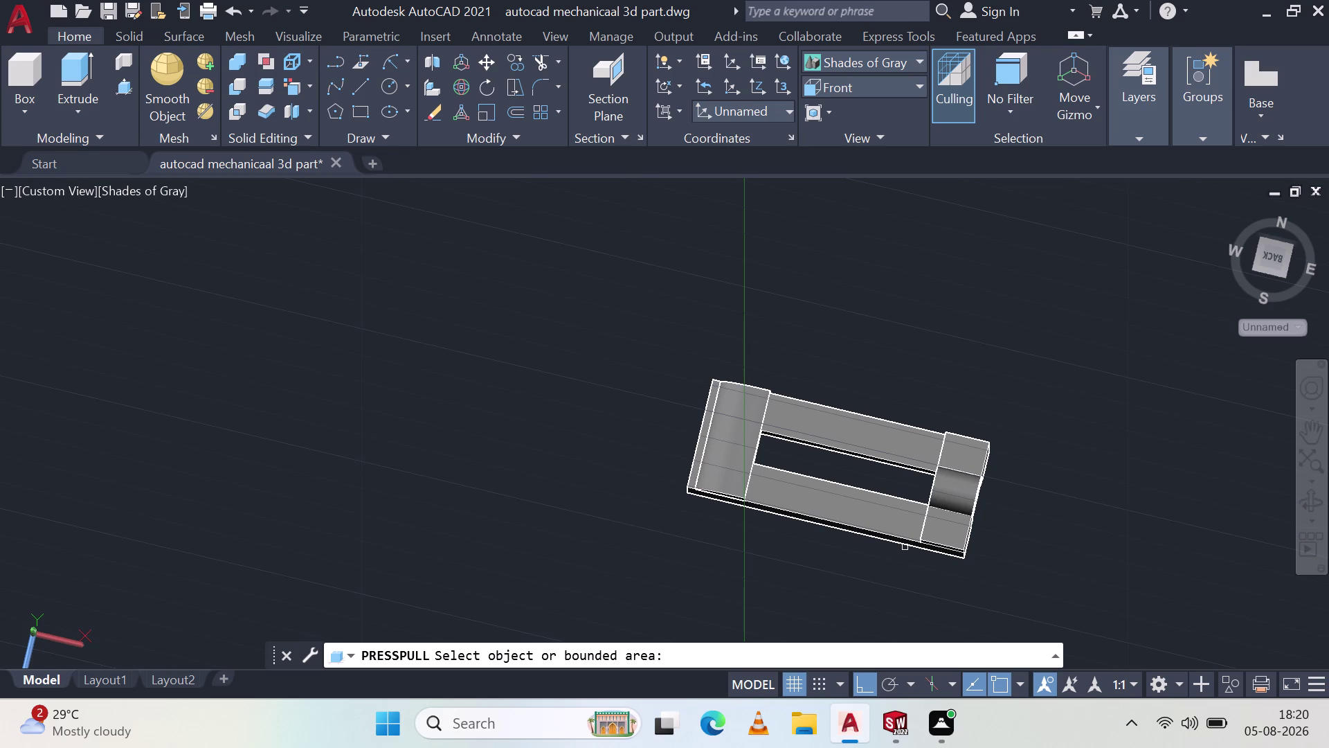
key(Escape)
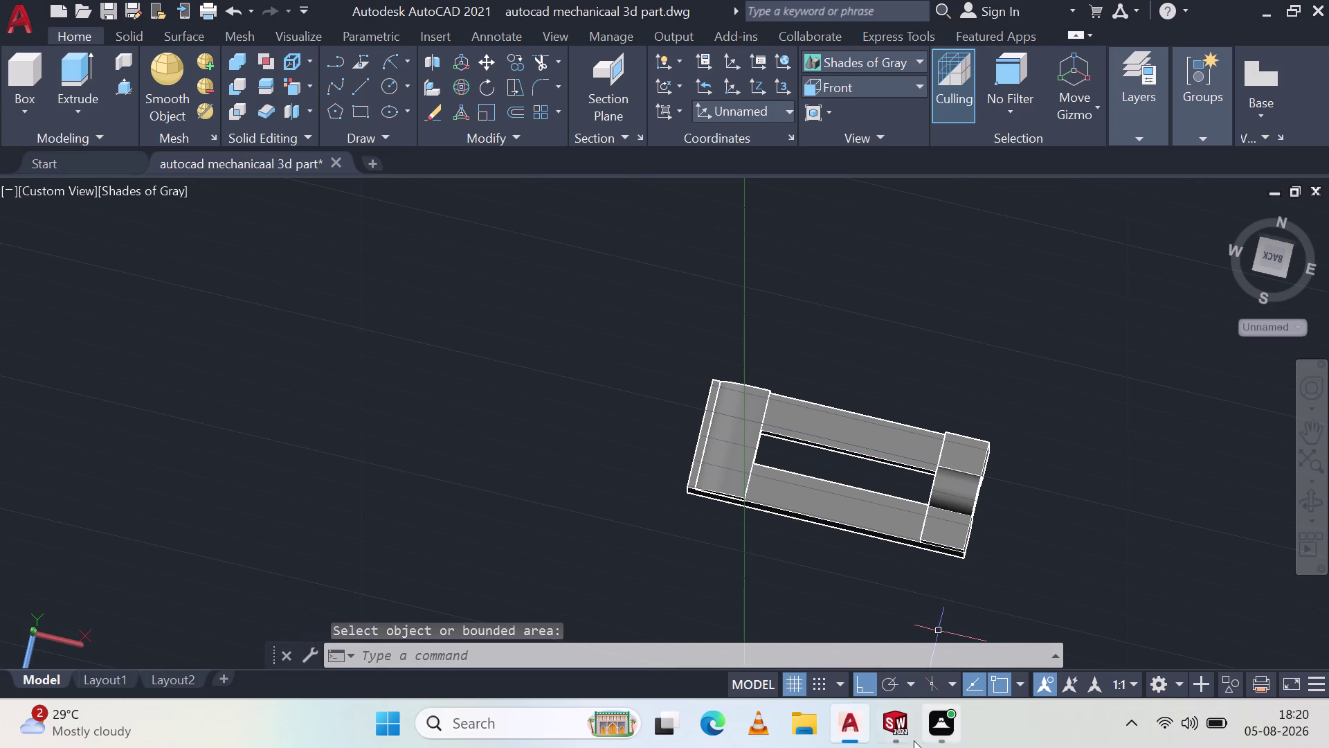